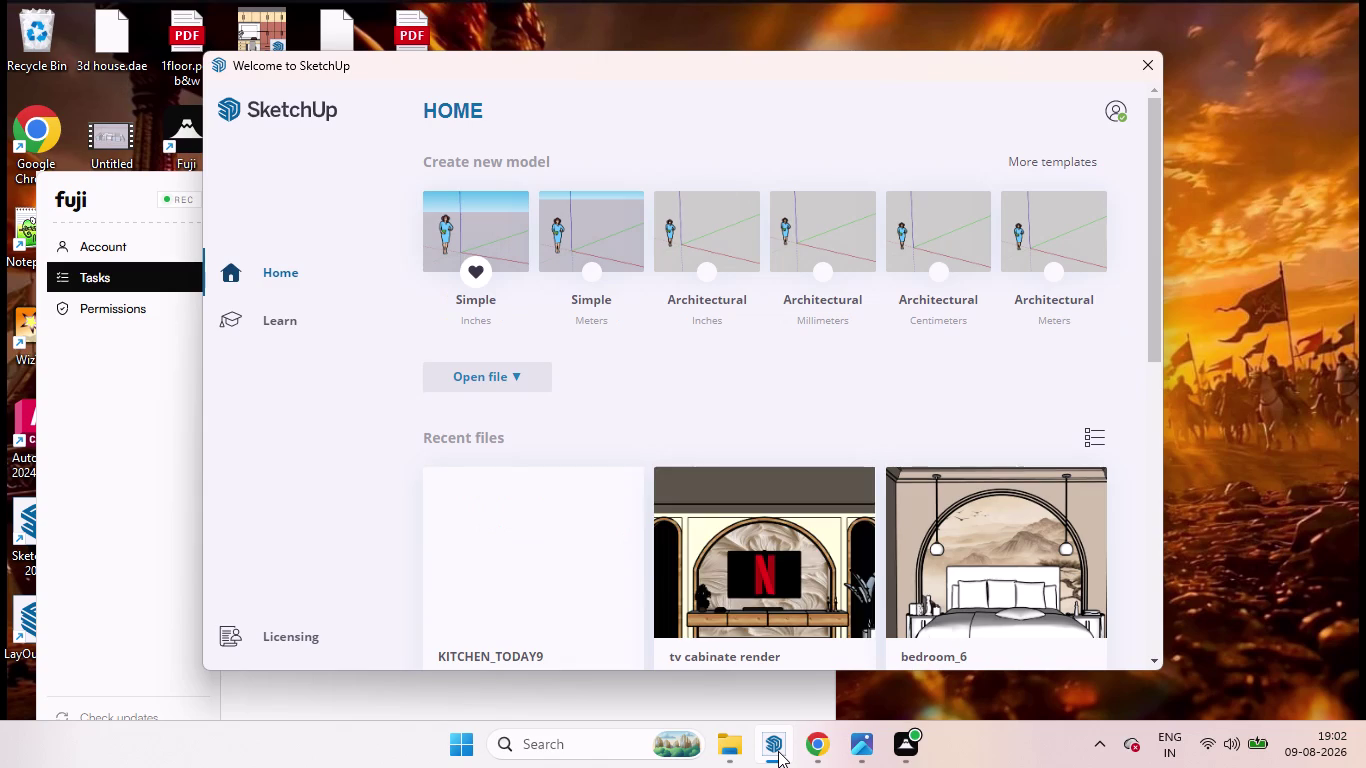
Start a new model from a template in the Welcome to SketchUp window.
click(491, 218)
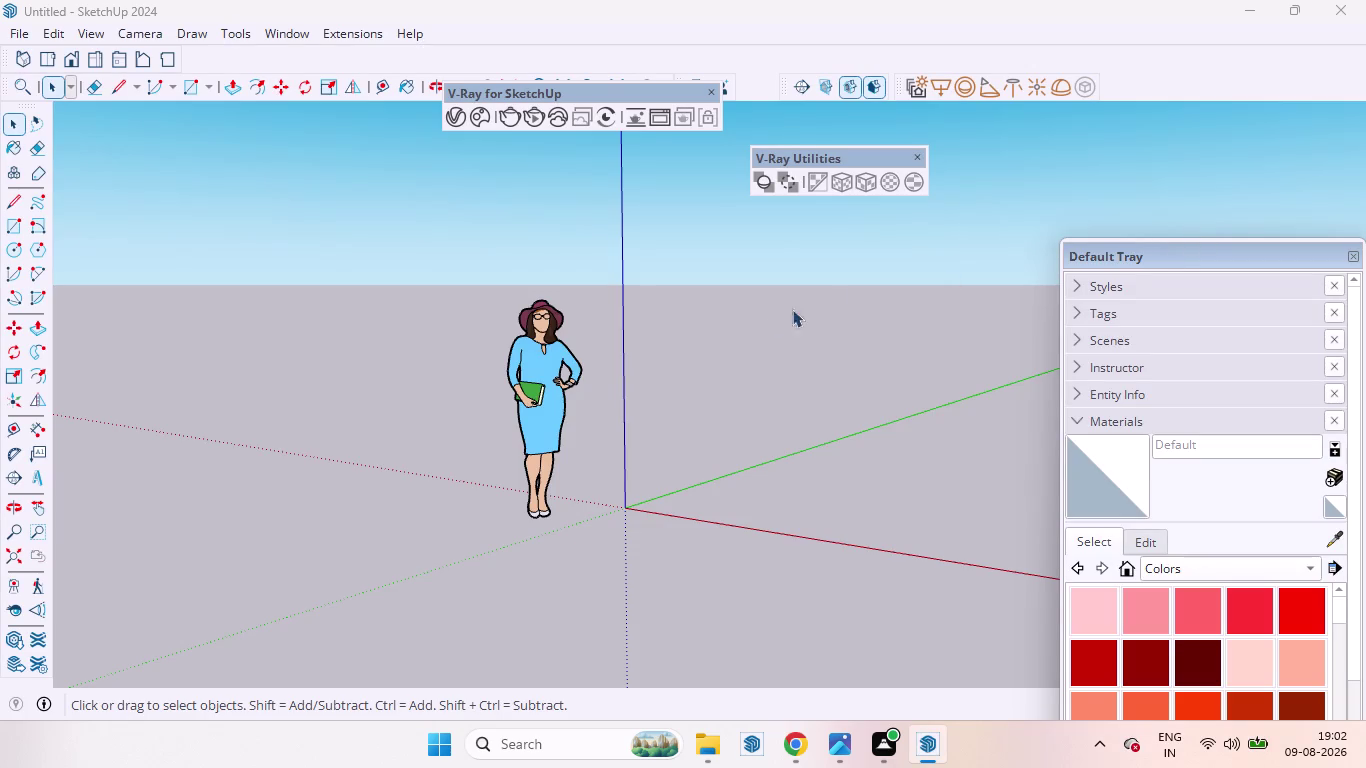
Delete the default scale figure and close the V-Ray and V-Ray Utilities toolbars.
click(549, 370)
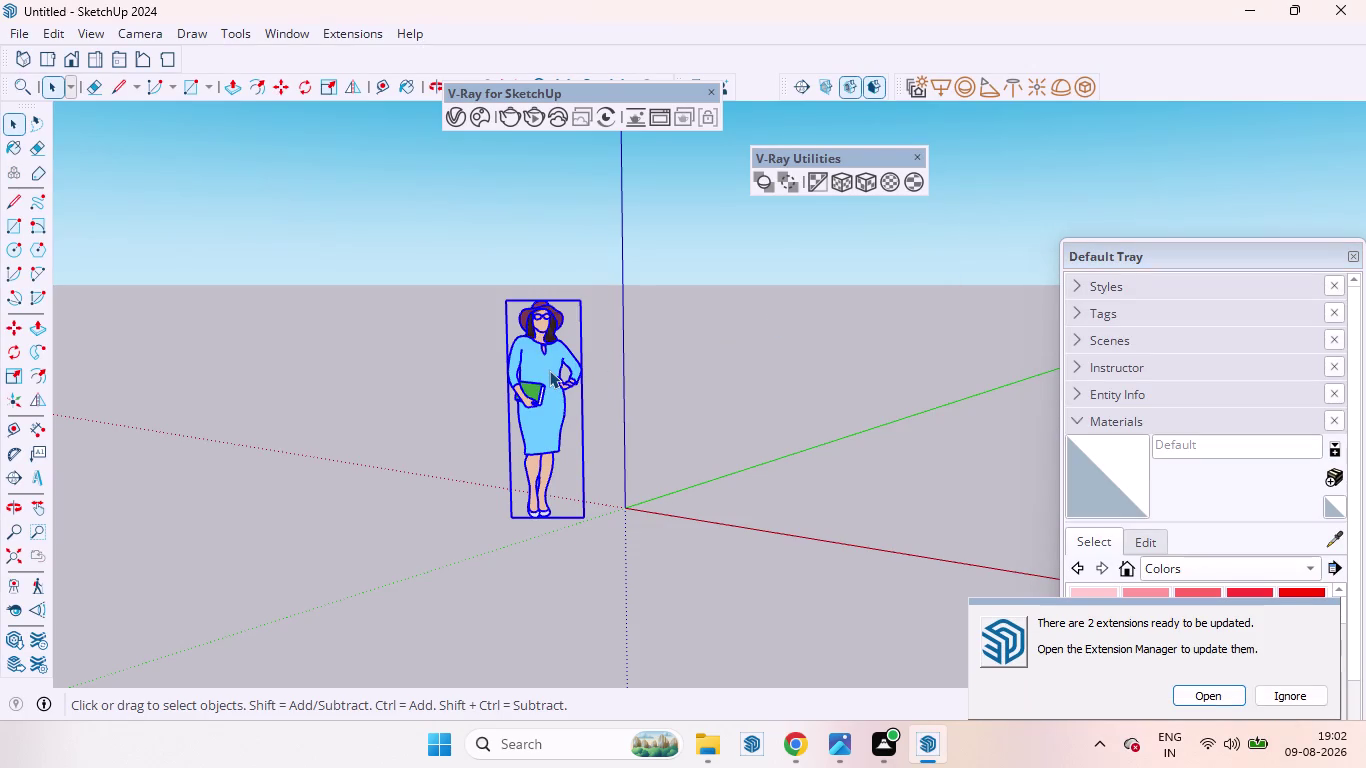
key(Delete)
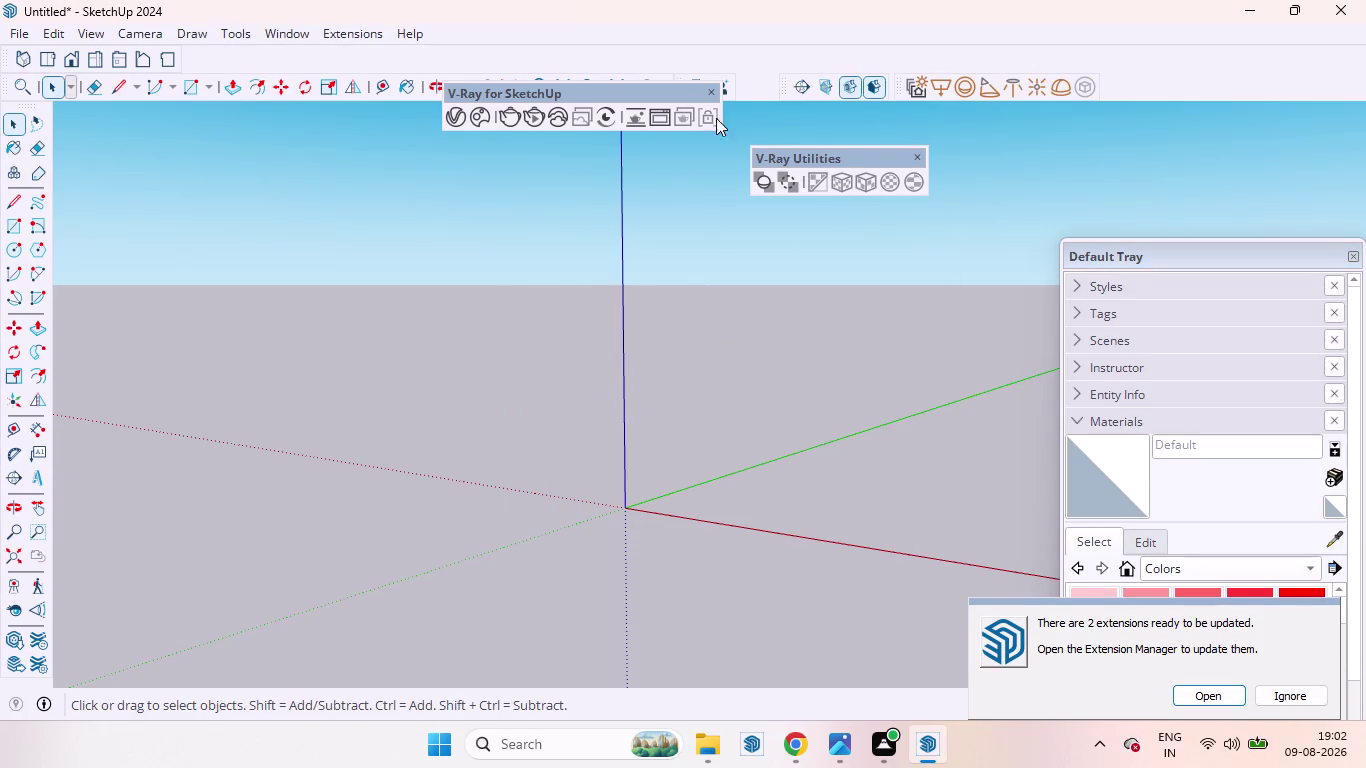
click(709, 90)
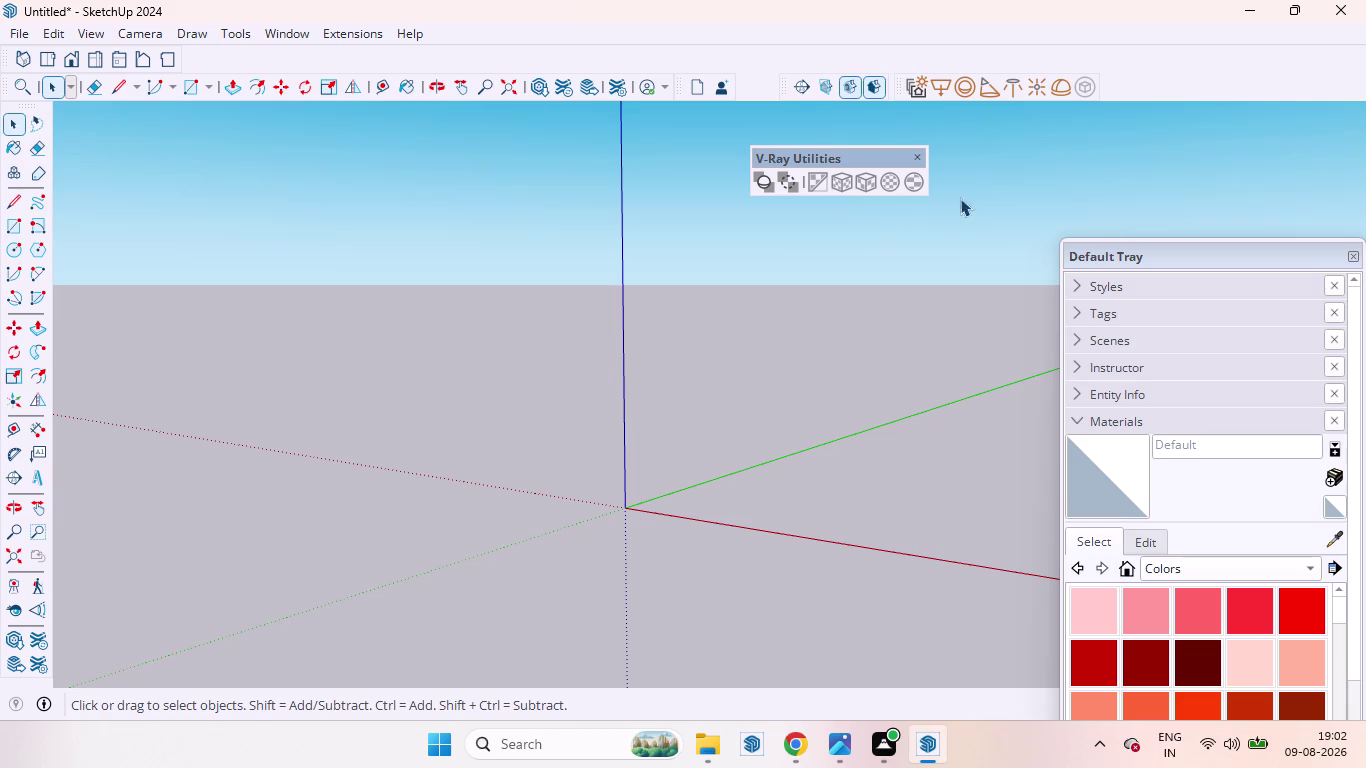
click(914, 150)
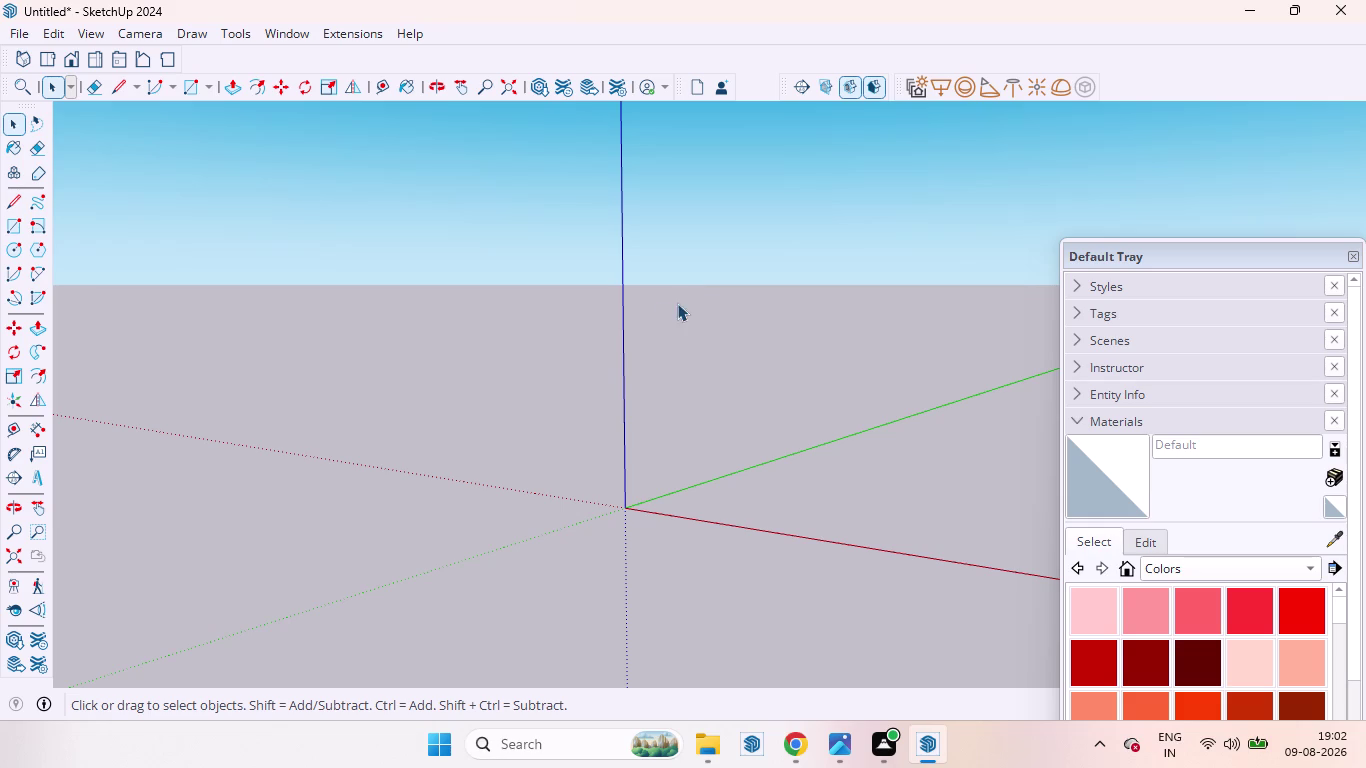
Orbit and zoom the empty view in close around the axes origin.
scroll(down, 3)
scroll(up, 3)
scroll(down, 3)
scroll(up, 3)
scroll(down, 3)
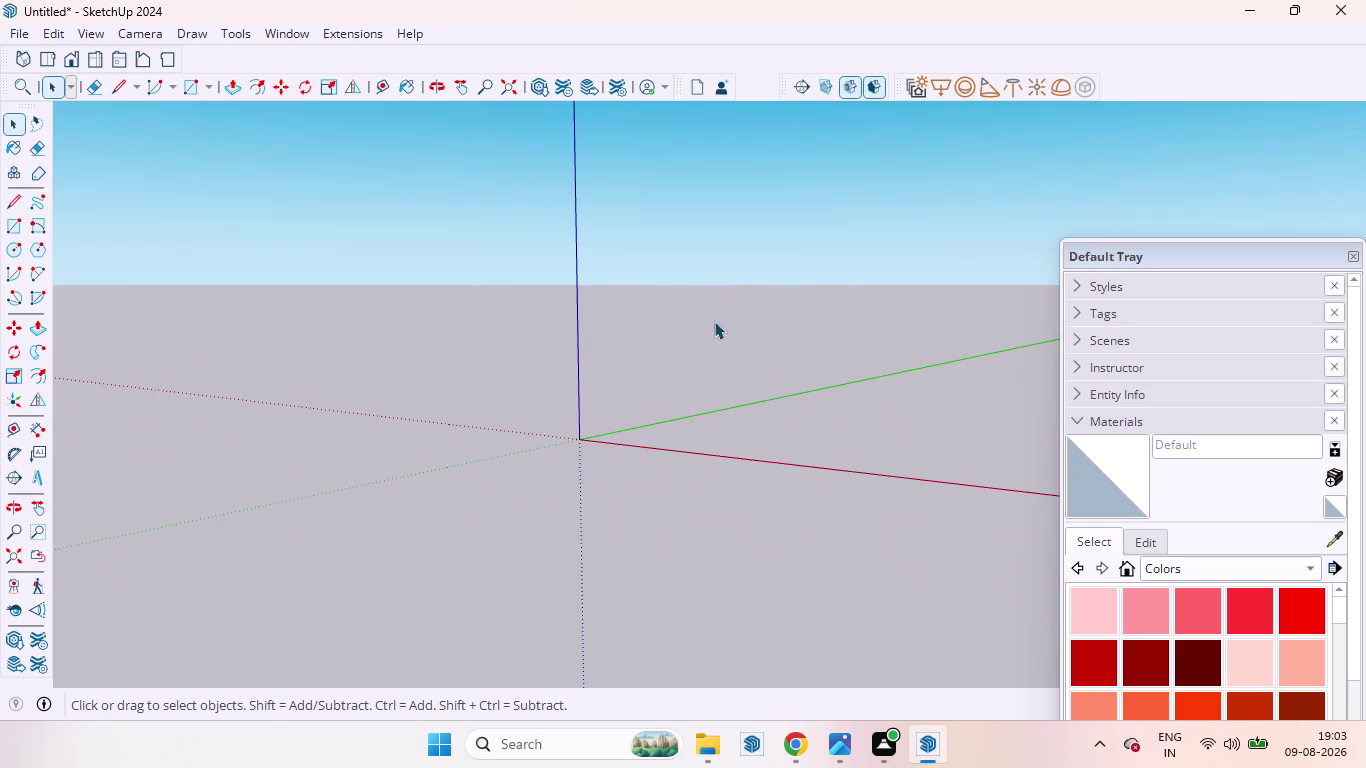
middle_drag(714, 321, 886, 446)
scroll(down, 3)
scroll(down, 3)
middle_drag(783, 304, 661, 190)
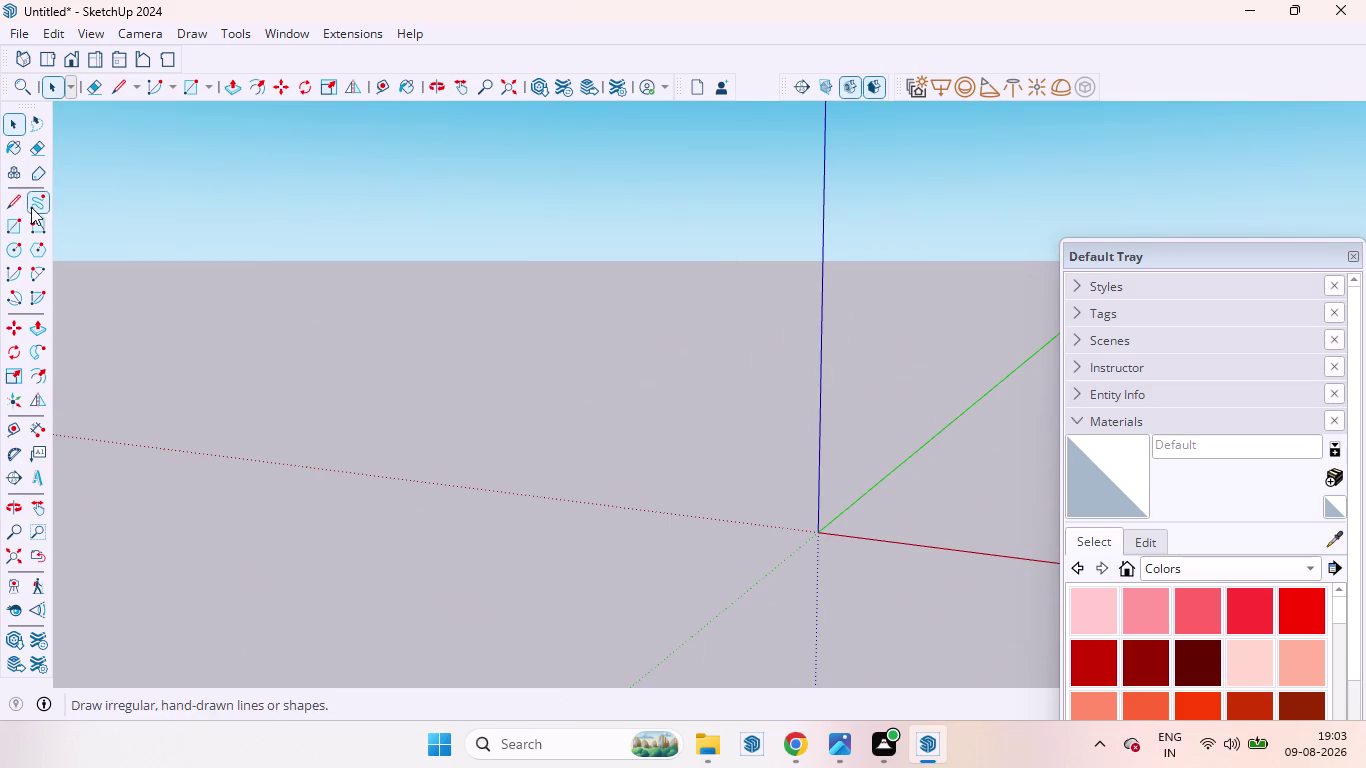
click(3, 559)
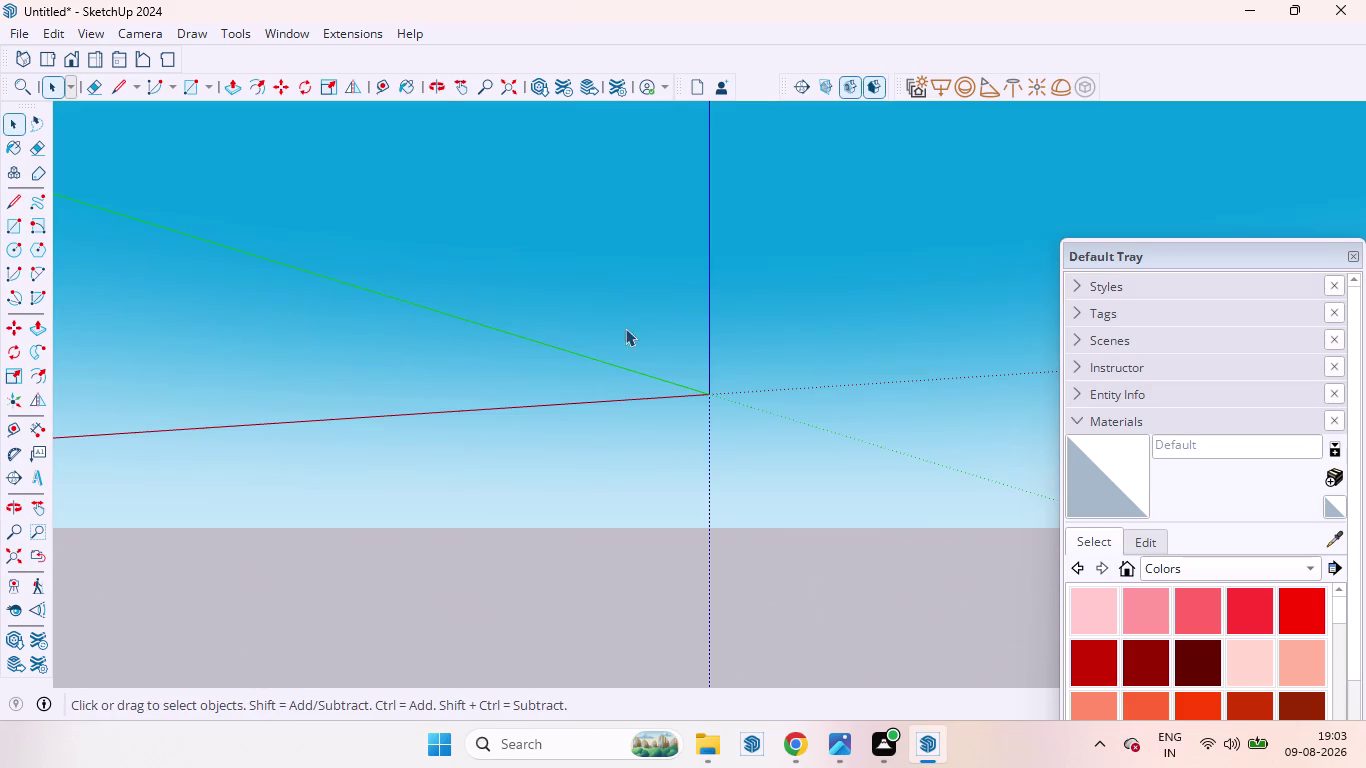
middle_drag(599, 337, 1004, 405)
scroll(up, 3)
scroll(down, 3)
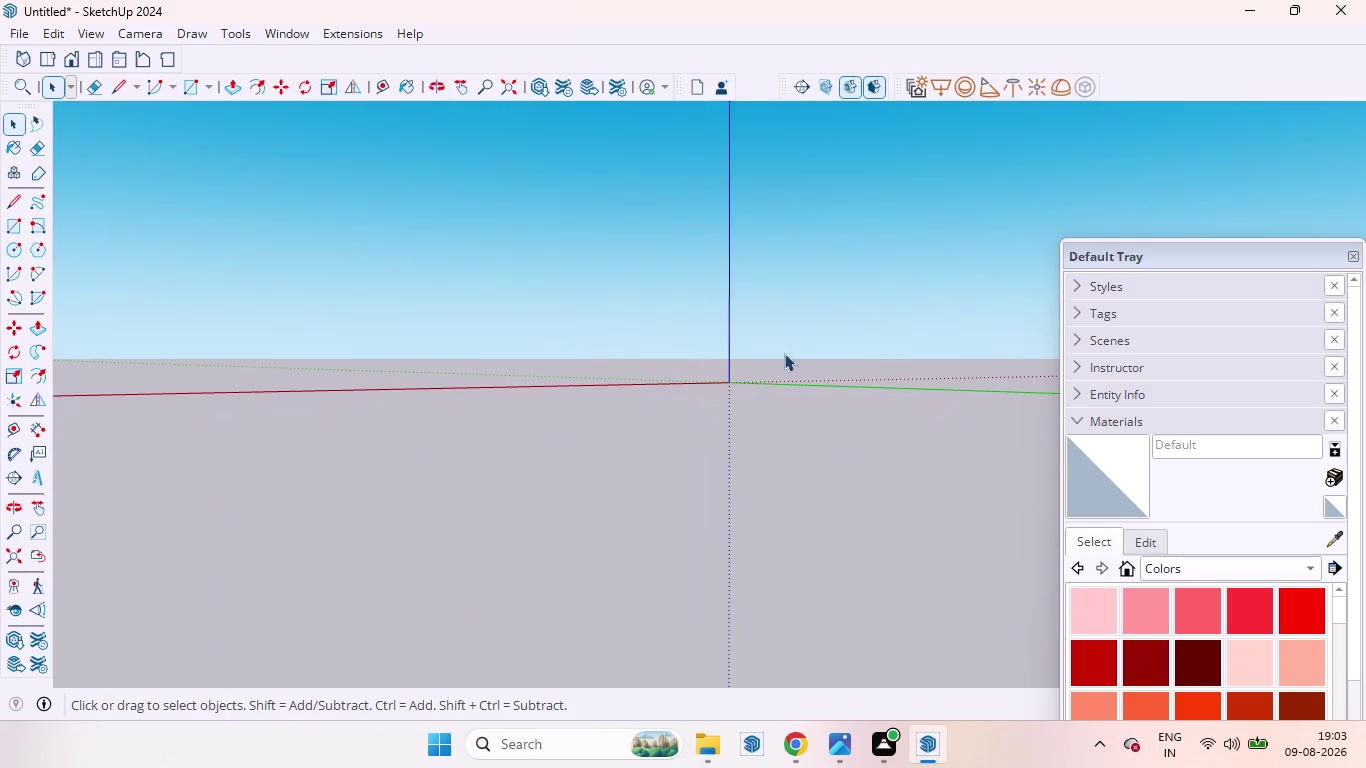
middle_drag(722, 314, 1204, 394)
scroll(down, 3)
scroll(up, 3)
middle_drag(579, 343, 793, 399)
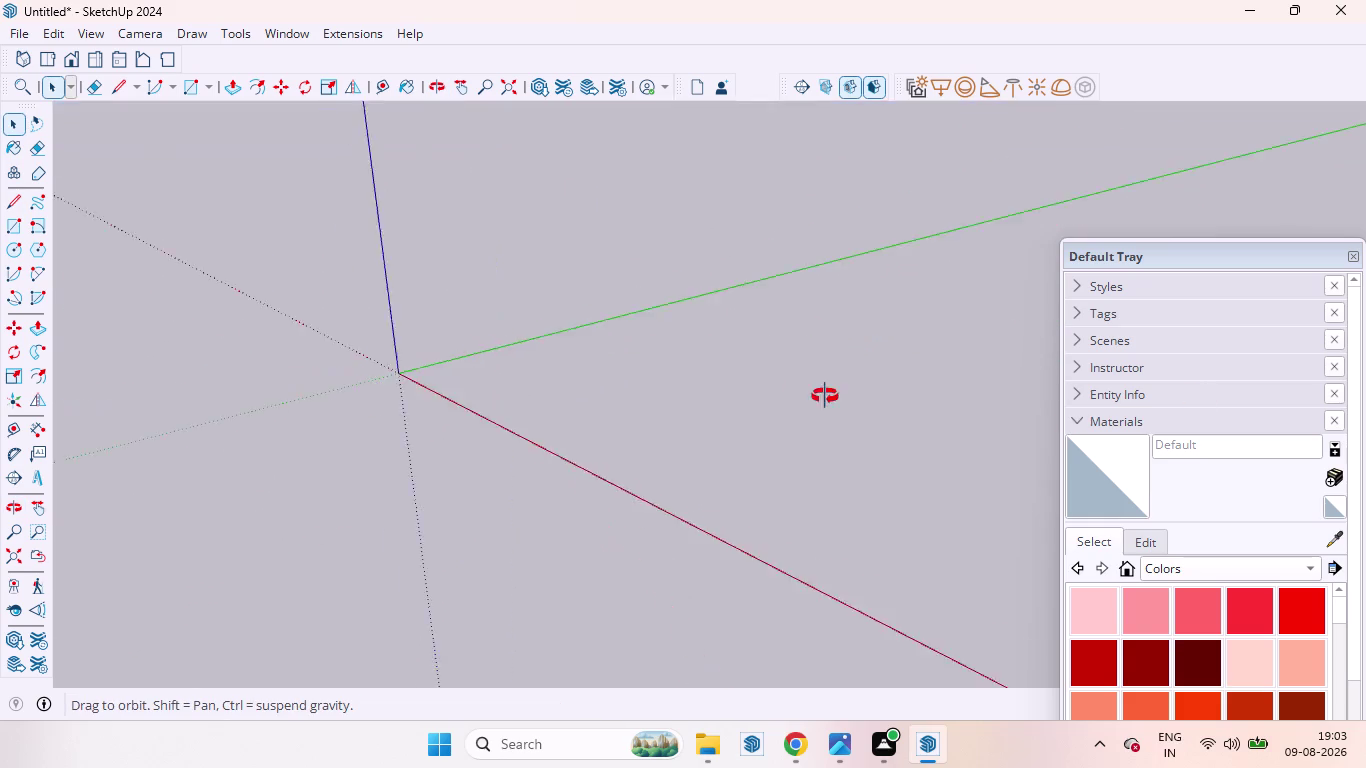
middle_drag(793, 399, 1024, 338)
scroll(up, 3)
scroll(up, 3)
scroll(down, 3)
scroll(up, 3)
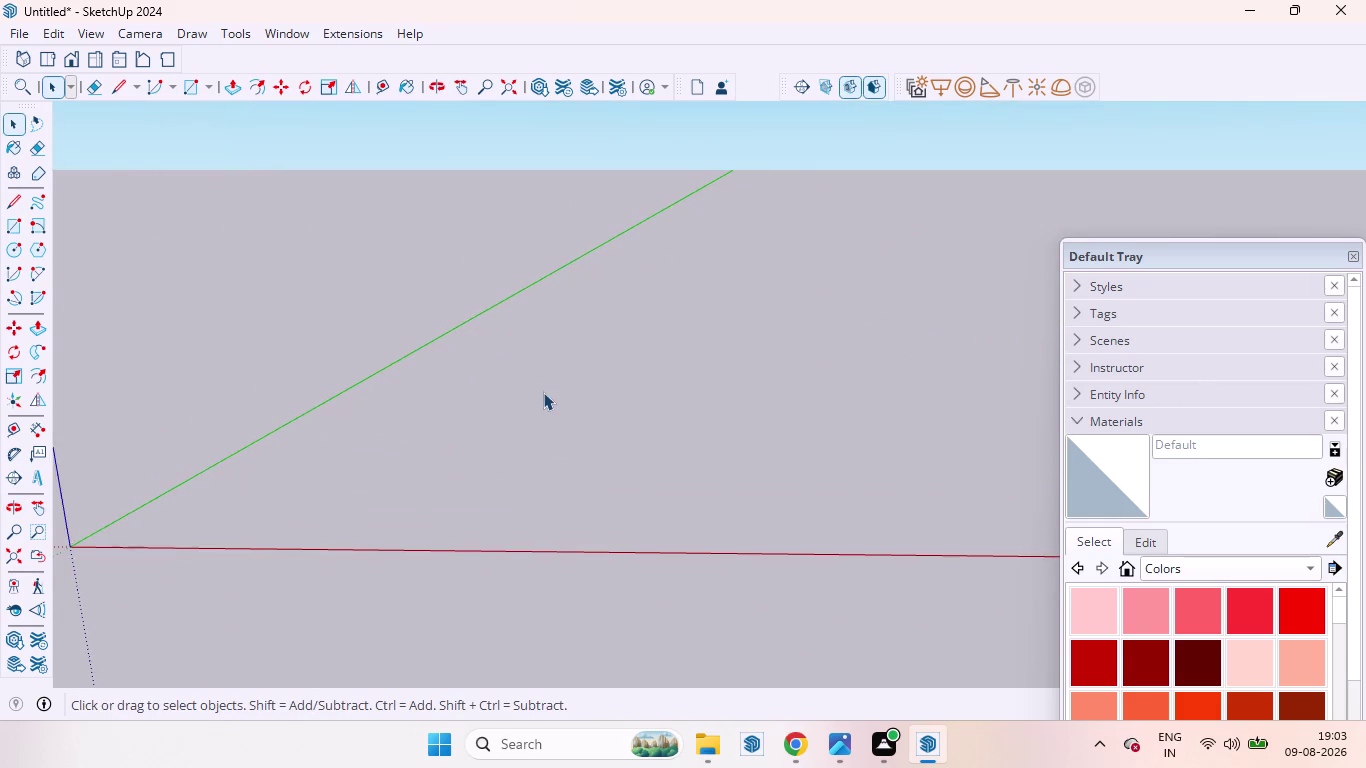
scroll(up, 3)
scroll(up, 3)
scroll(down, 3)
scroll(down, 3)
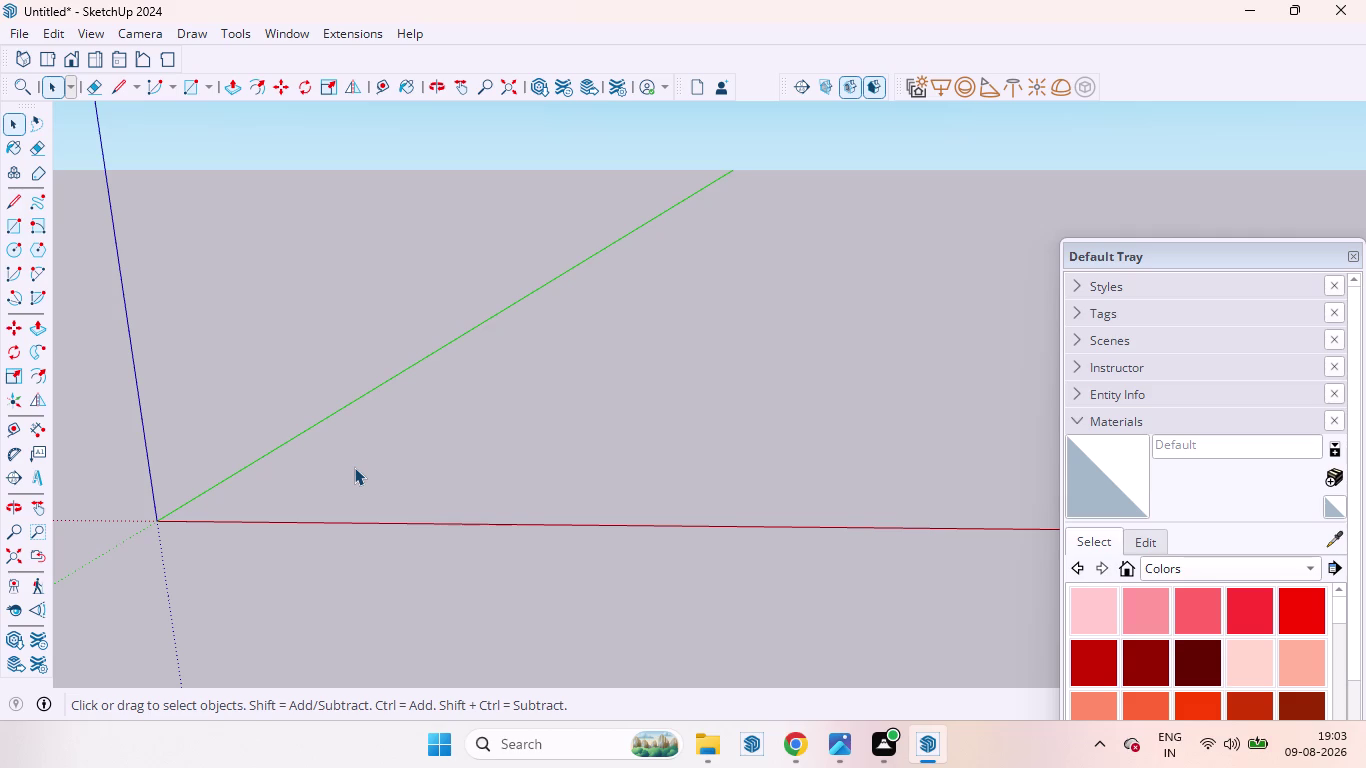
Draw a closed 10' by 10' square of lines on the ground near the origin.
key(l)
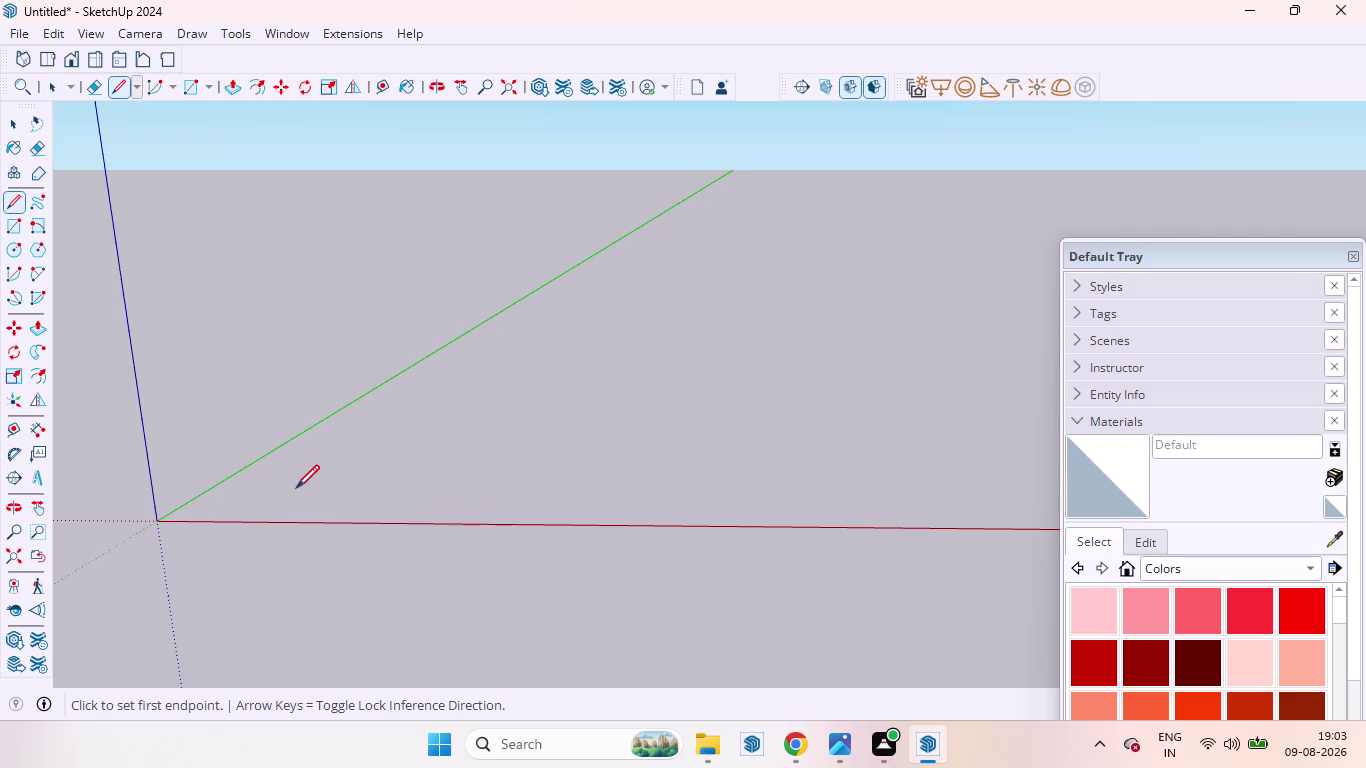
click(220, 506)
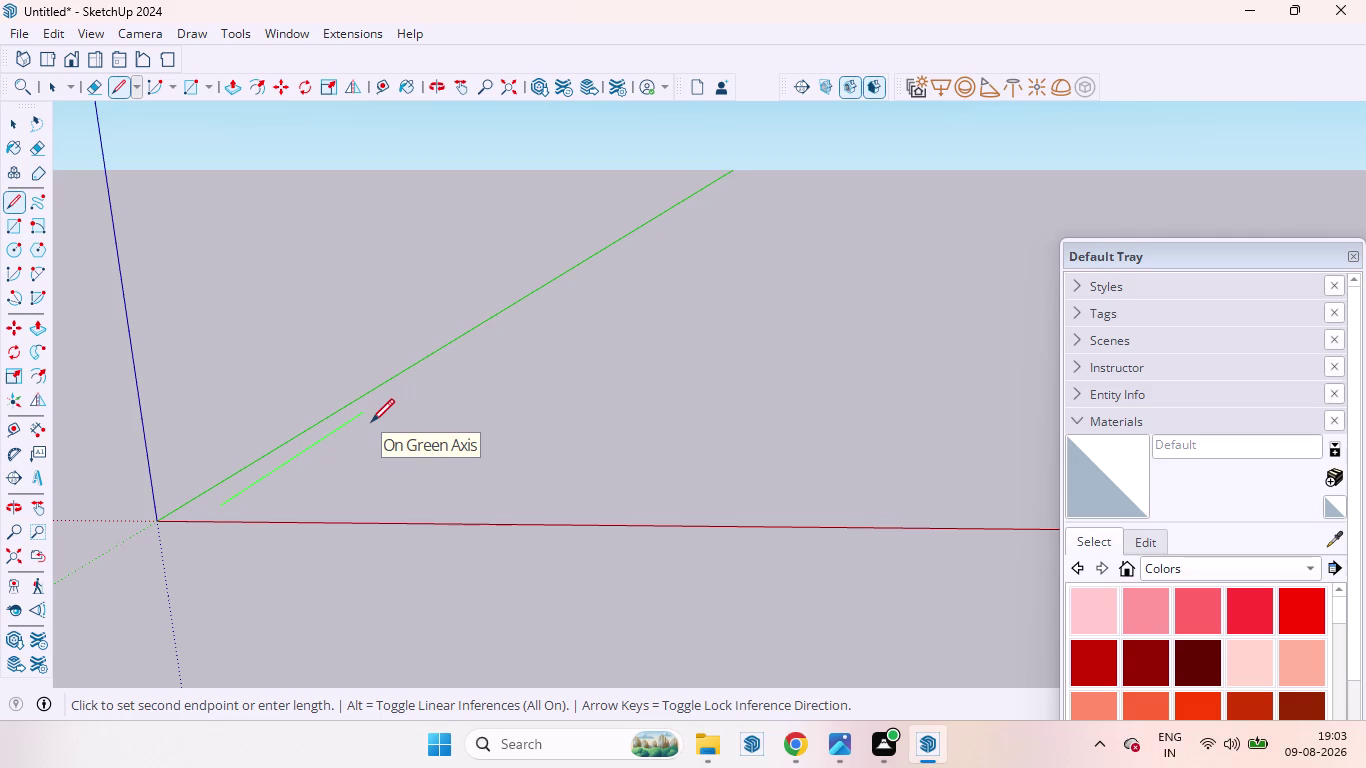
text(10')
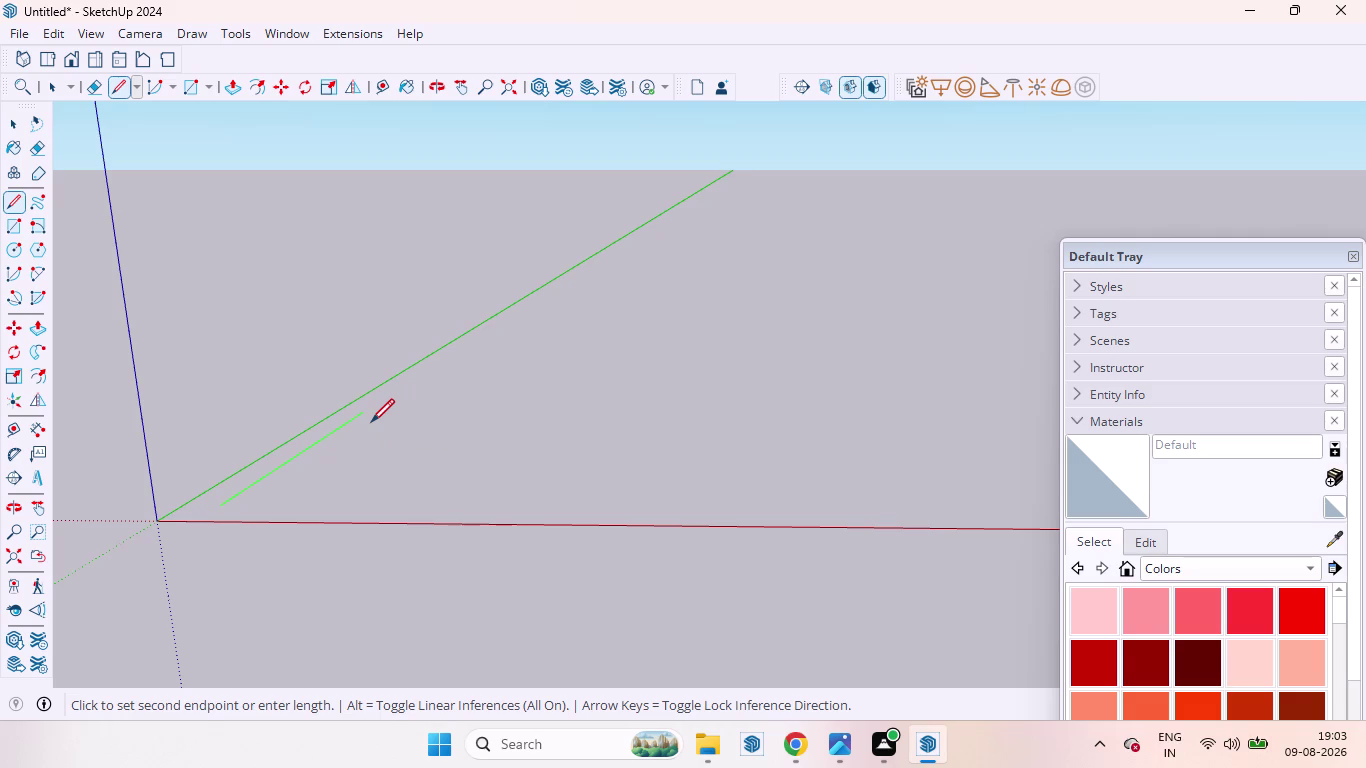
key(Return)
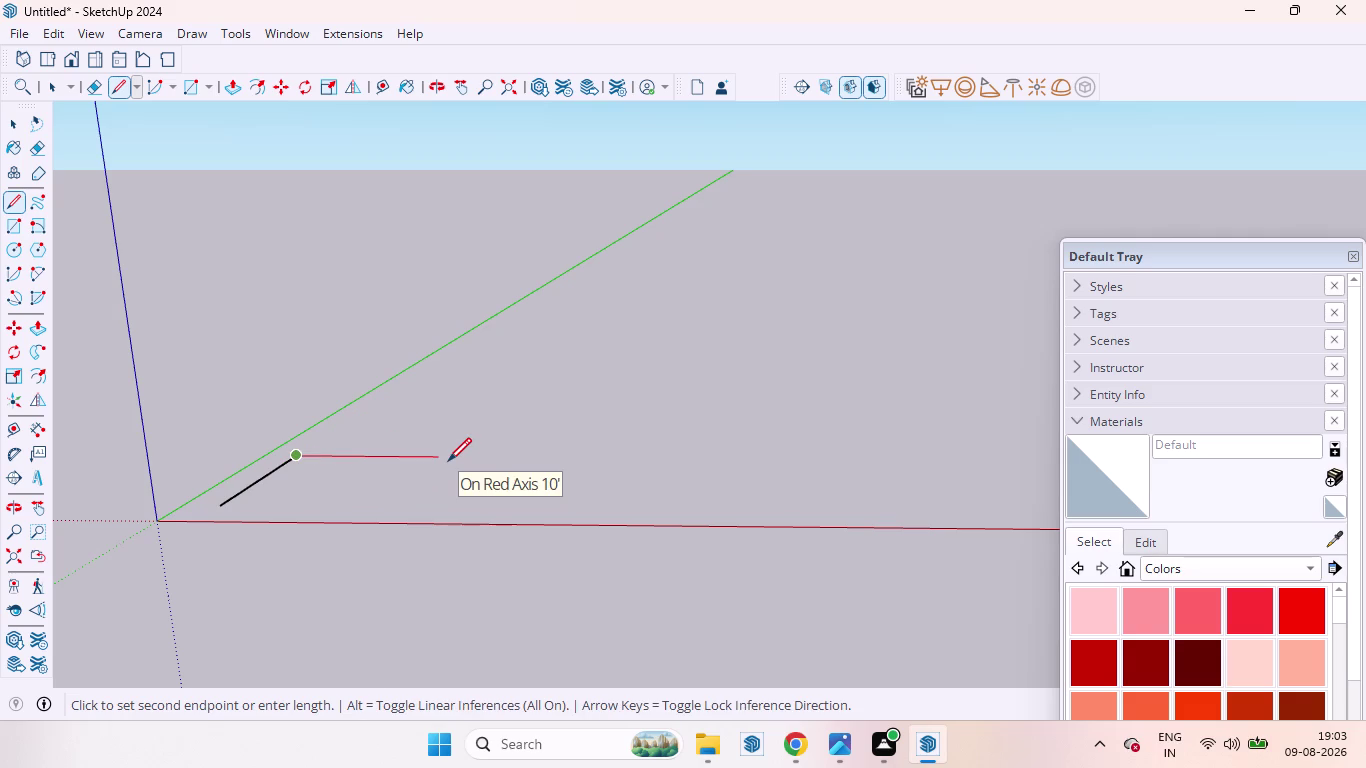
key(1)
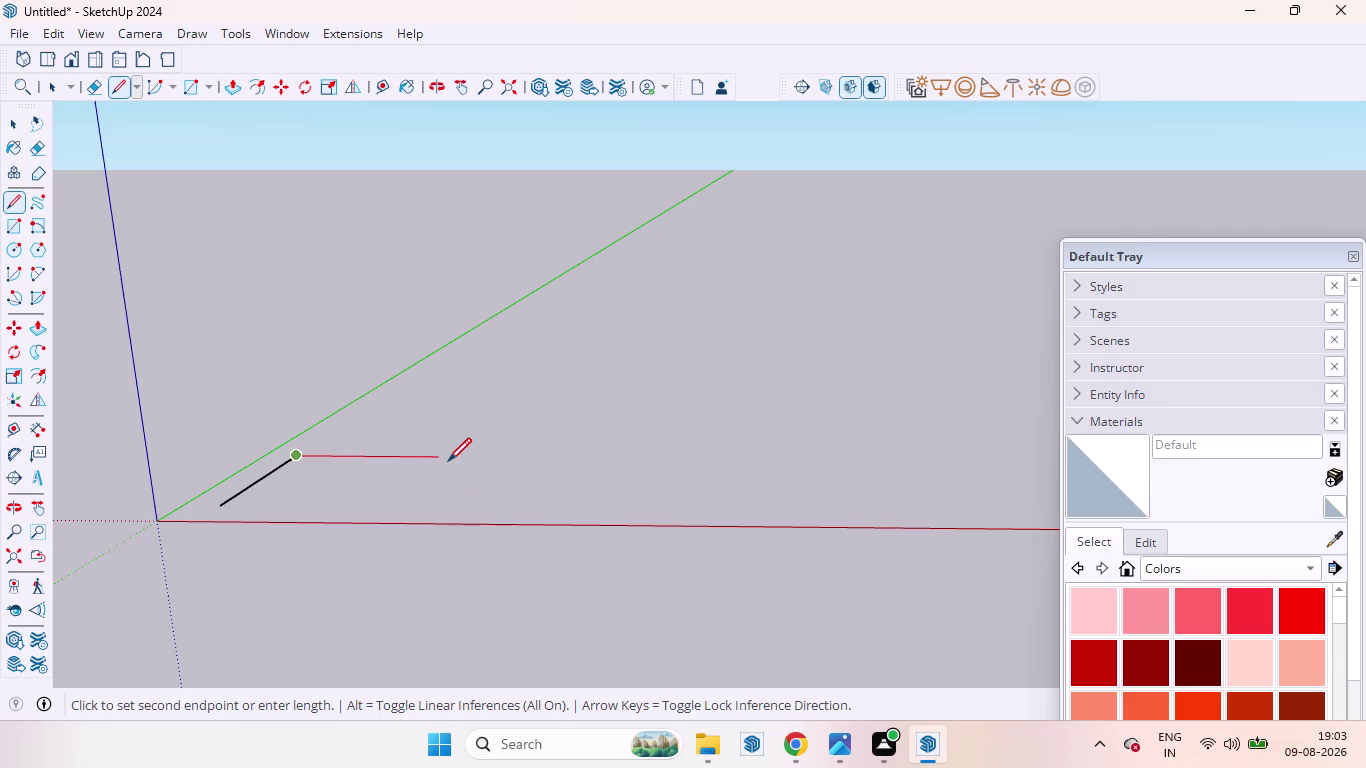
text(0')
key(Return)
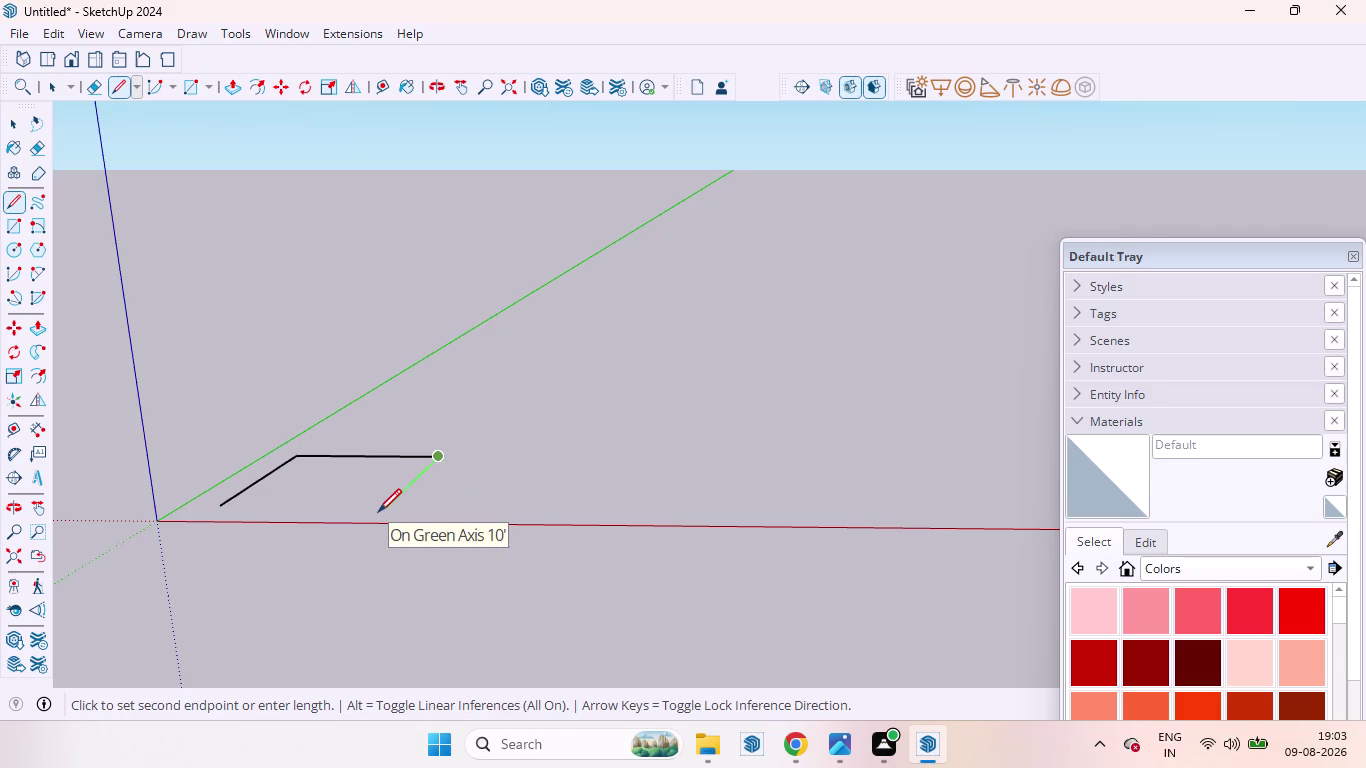
text(10')
key(Return)
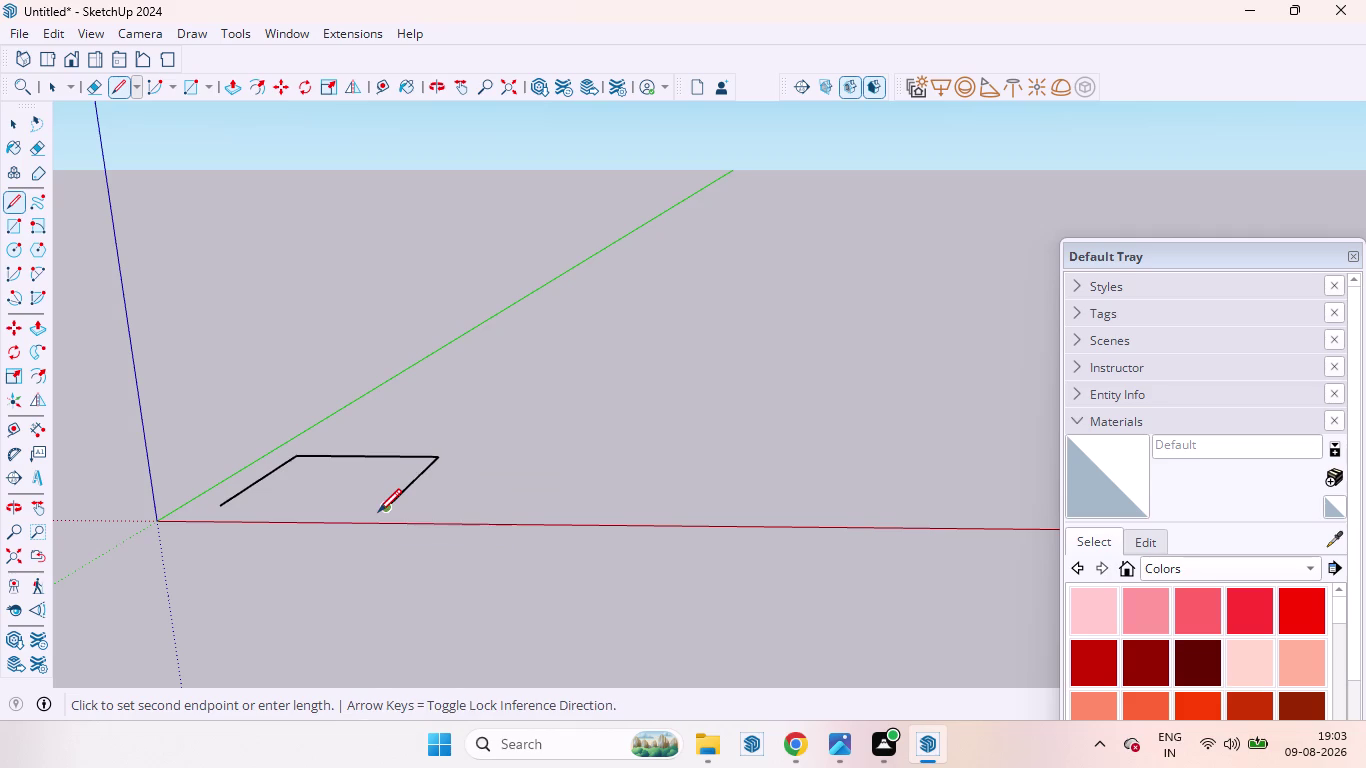
click(224, 511)
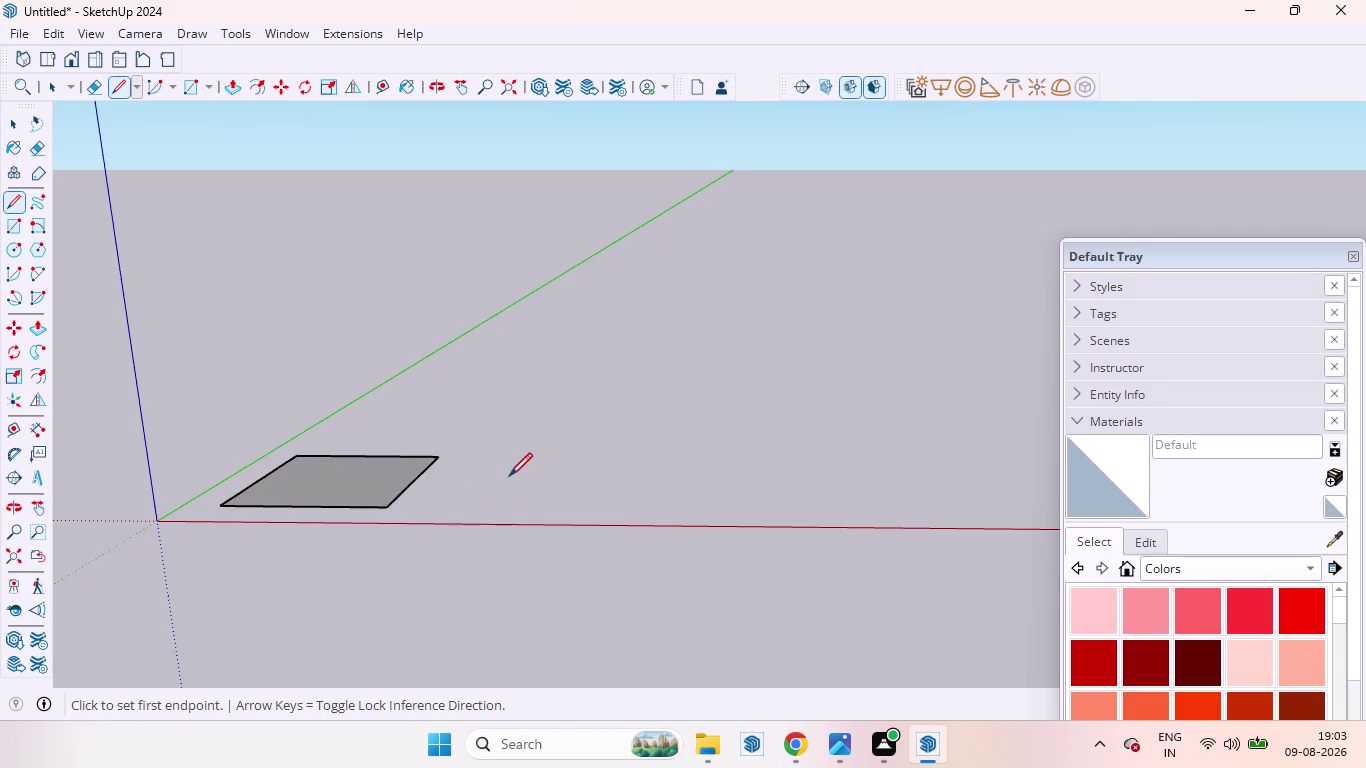
click(514, 472)
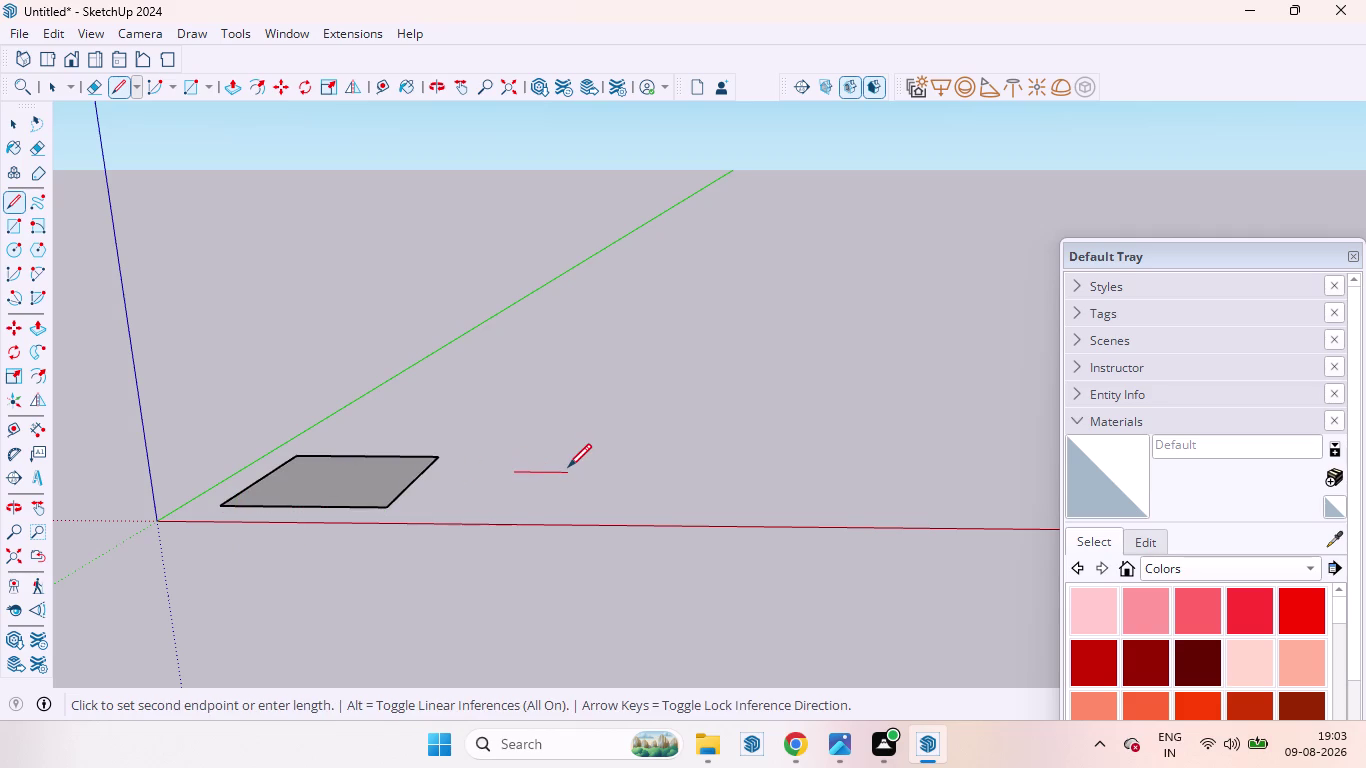
key(space)
scroll(down, 3)
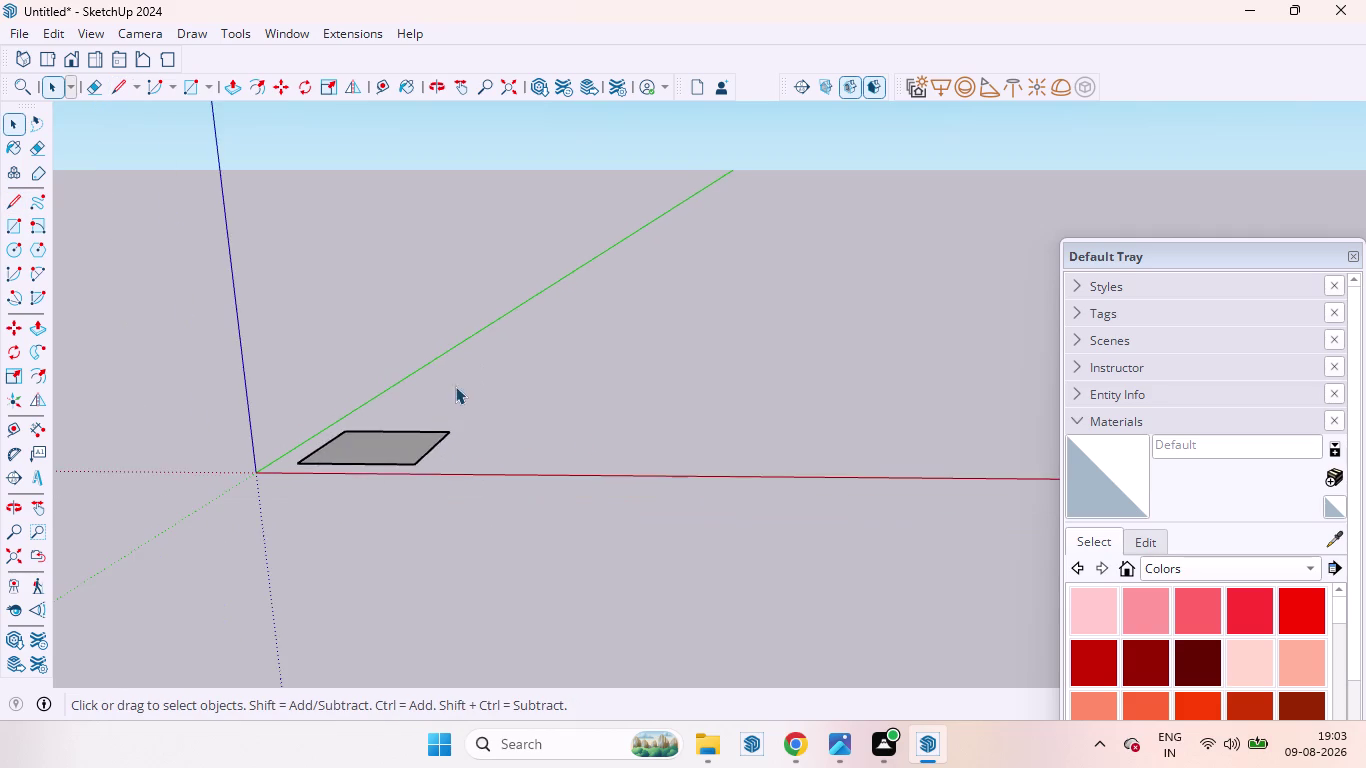
Make the square face and its edges into a group.
middle_drag(454, 387, 457, 522)
scroll(up, 3)
click(386, 451)
double_click(386, 451)
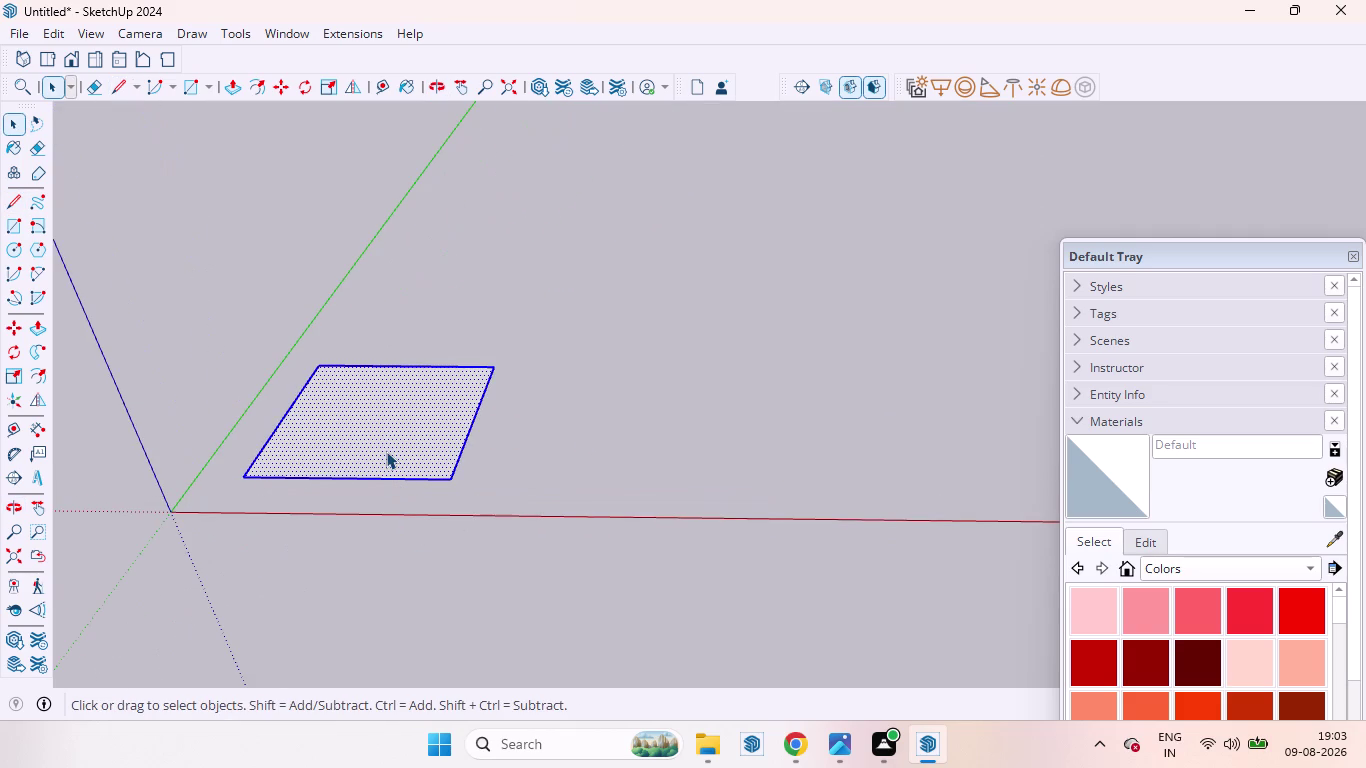
right_click(386, 451)
click(476, 184)
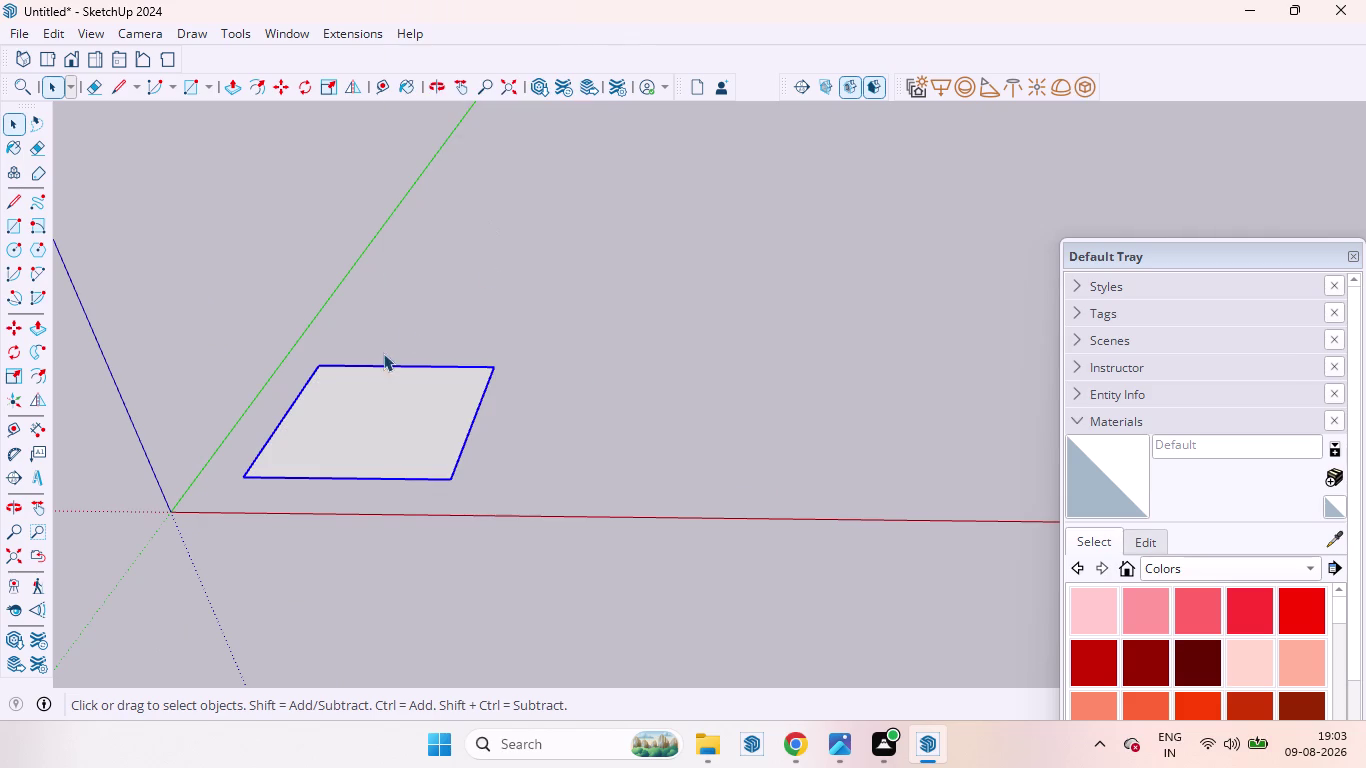
Inside the group, push/pull the face up 6 into a thin floor slab.
click(379, 409)
click(379, 409)
click(379, 410)
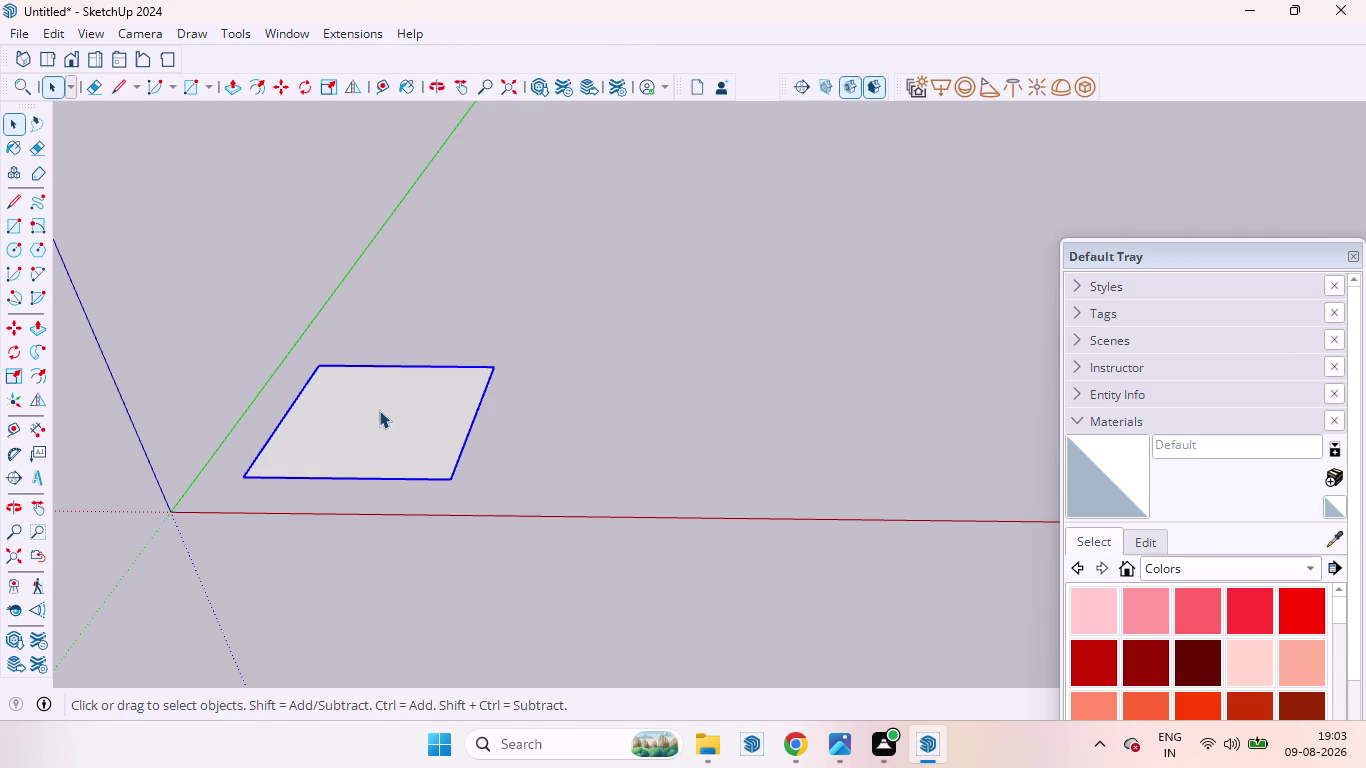
double_click(379, 410)
click(368, 419)
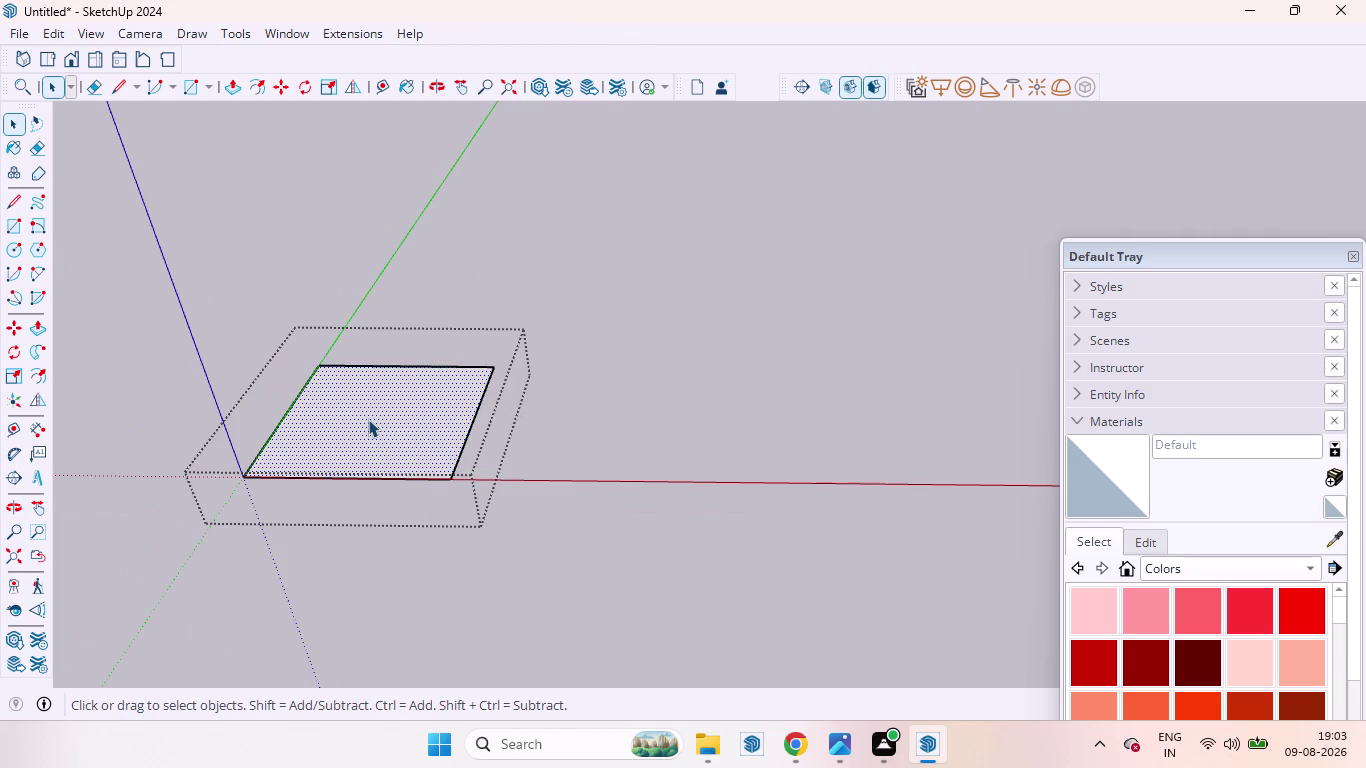
key(p)
drag(368, 419, 371, 392)
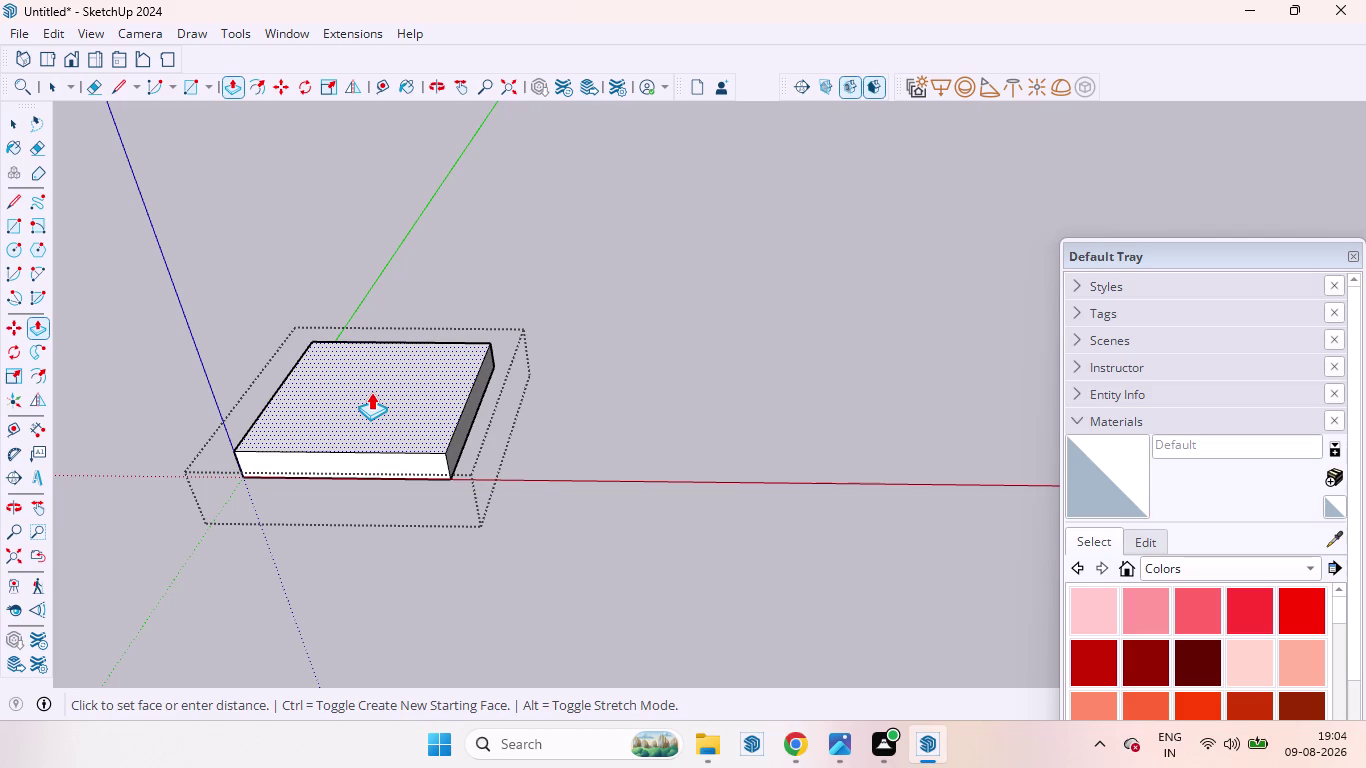
drag(371, 392, 371, 391)
key(6)
key(Return)
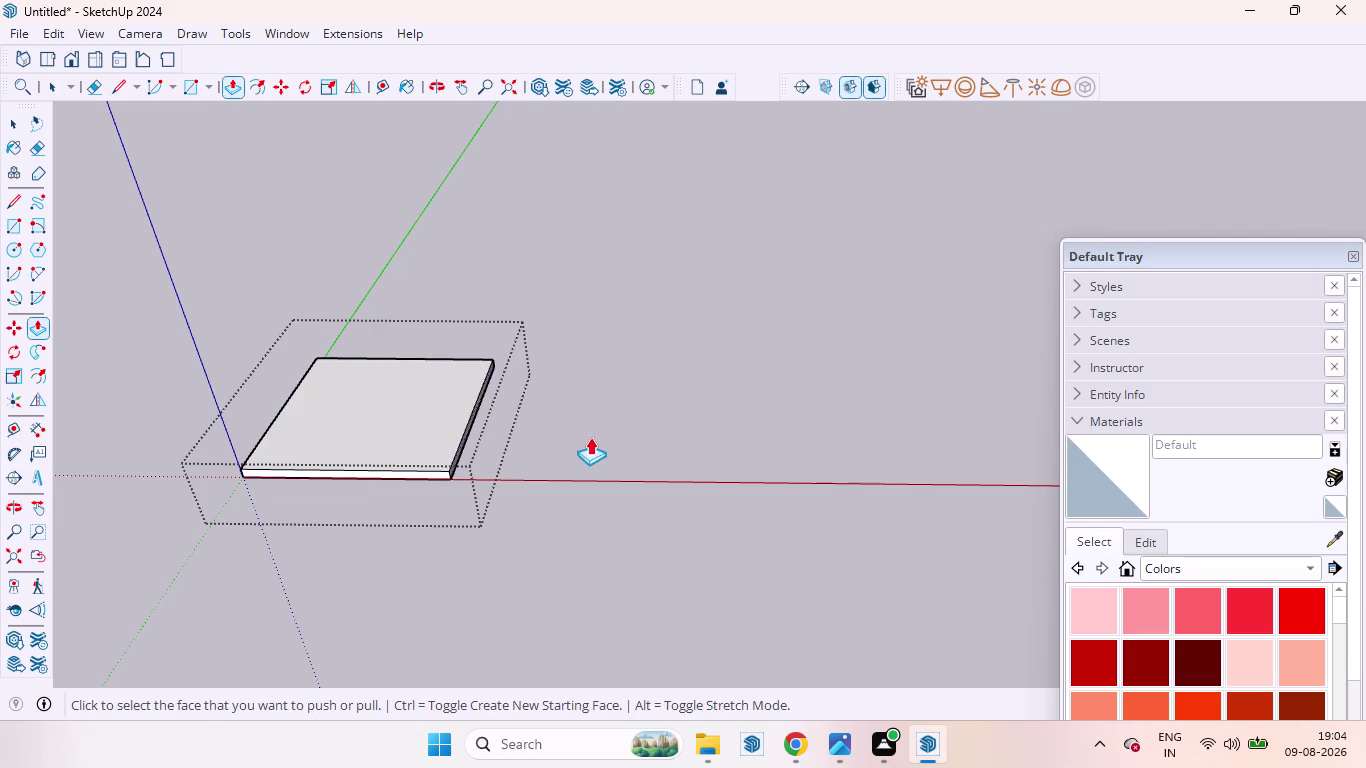
key(space)
click(581, 437)
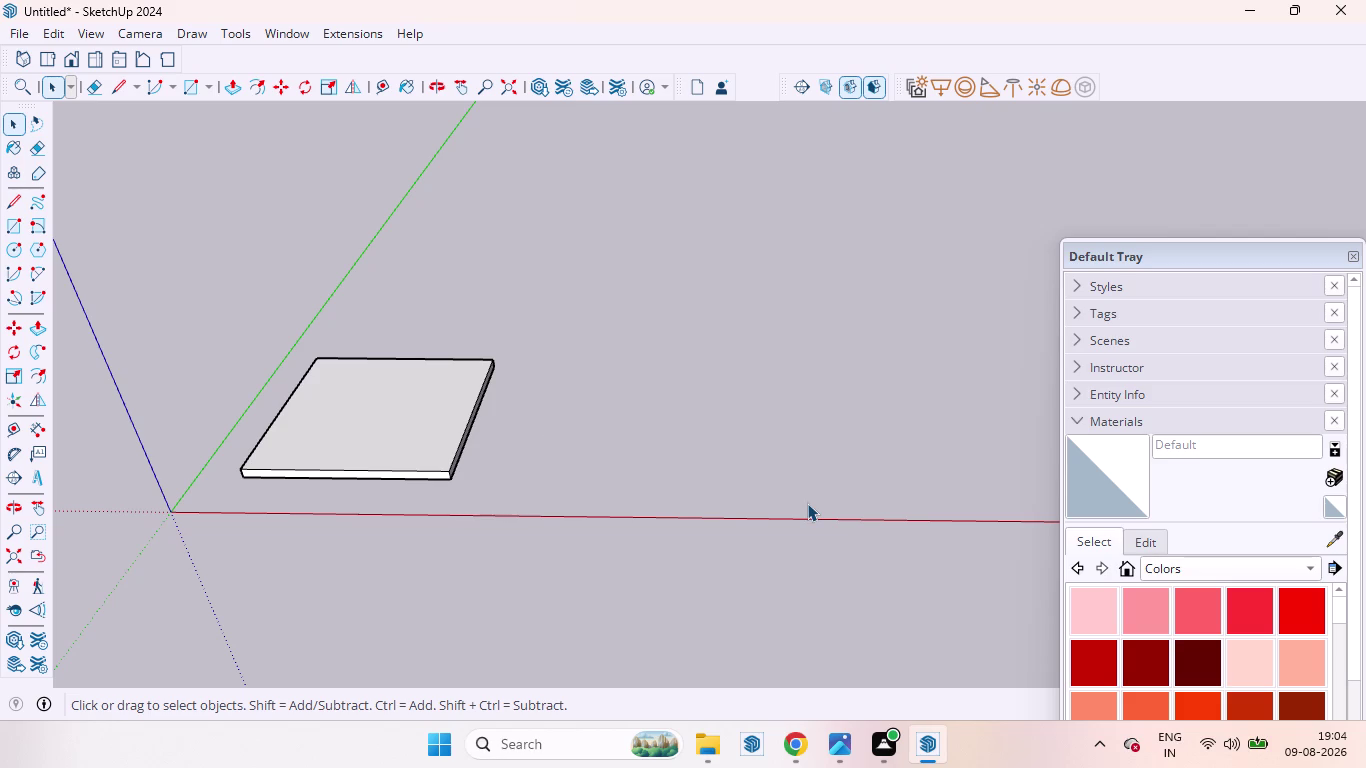
Place a Tape Measure guide line 24 in from the slab's far edge.
scroll(down, 3)
scroll(up, 3)
scroll(down, 3)
scroll(up, 3)
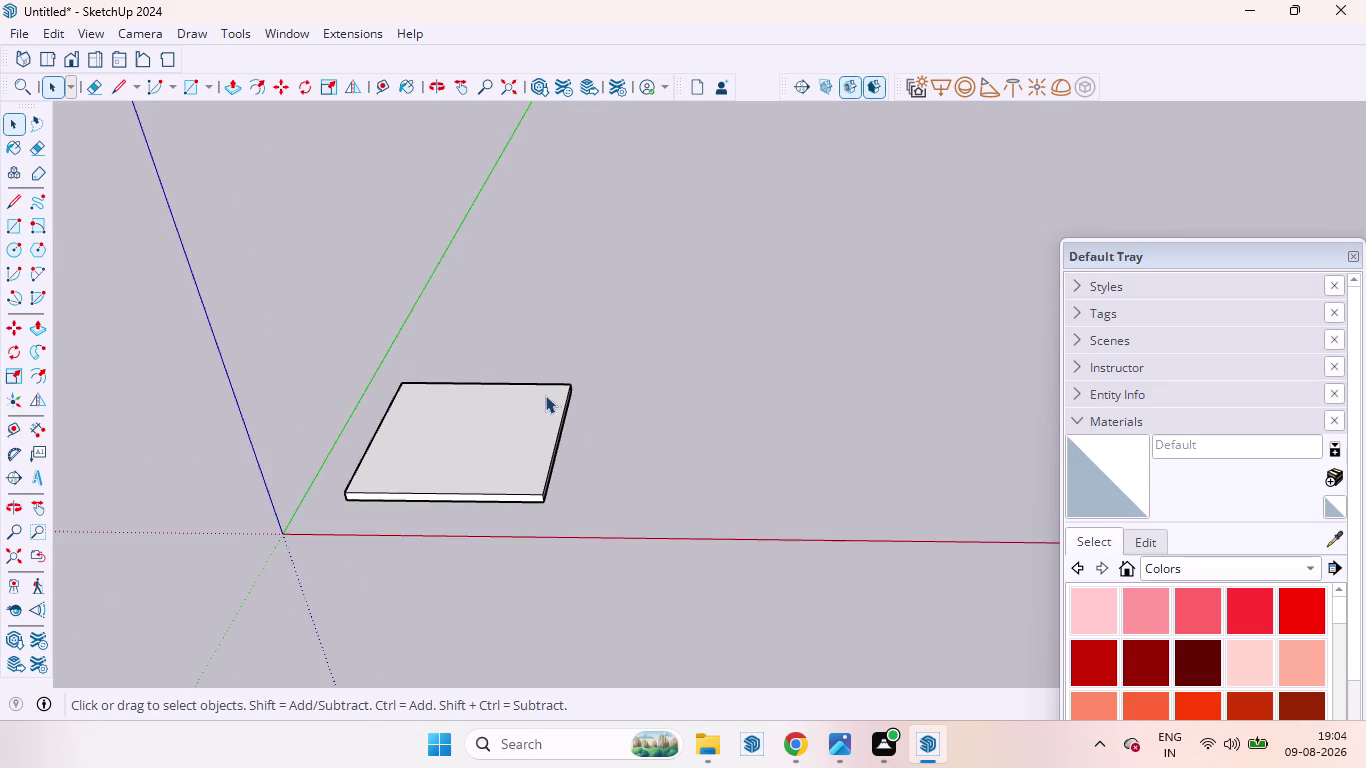
scroll(up, 3)
middle_drag(545, 397, 590, 525)
scroll(down, 3)
scroll(up, 3)
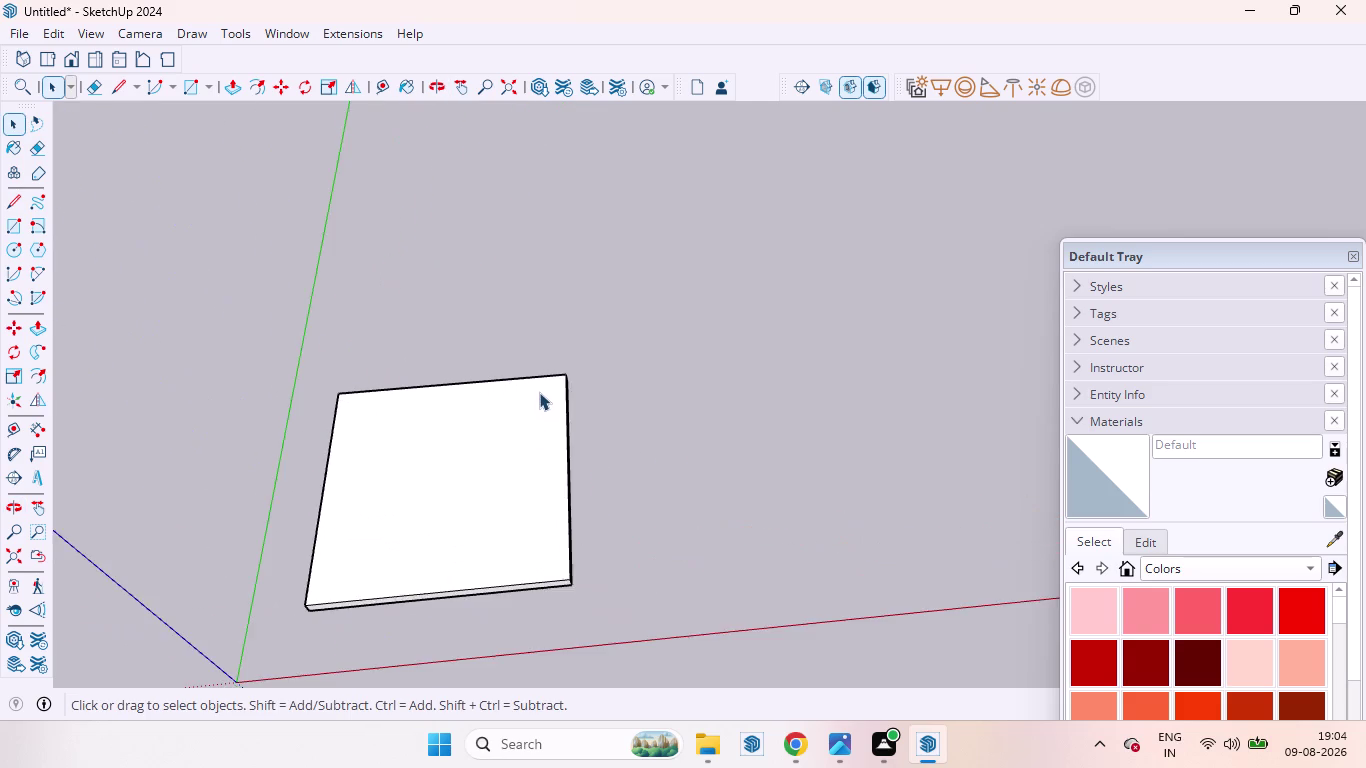
scroll(up, 3)
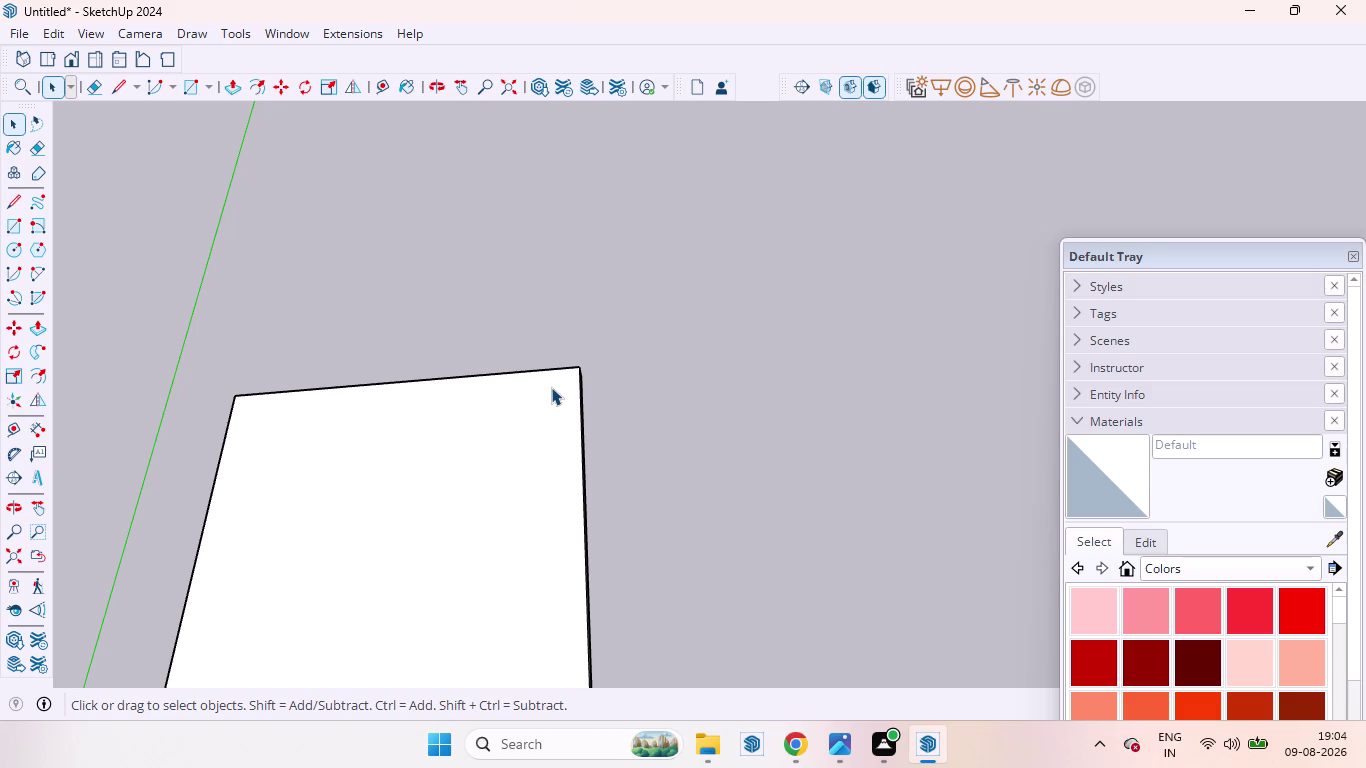
key(t)
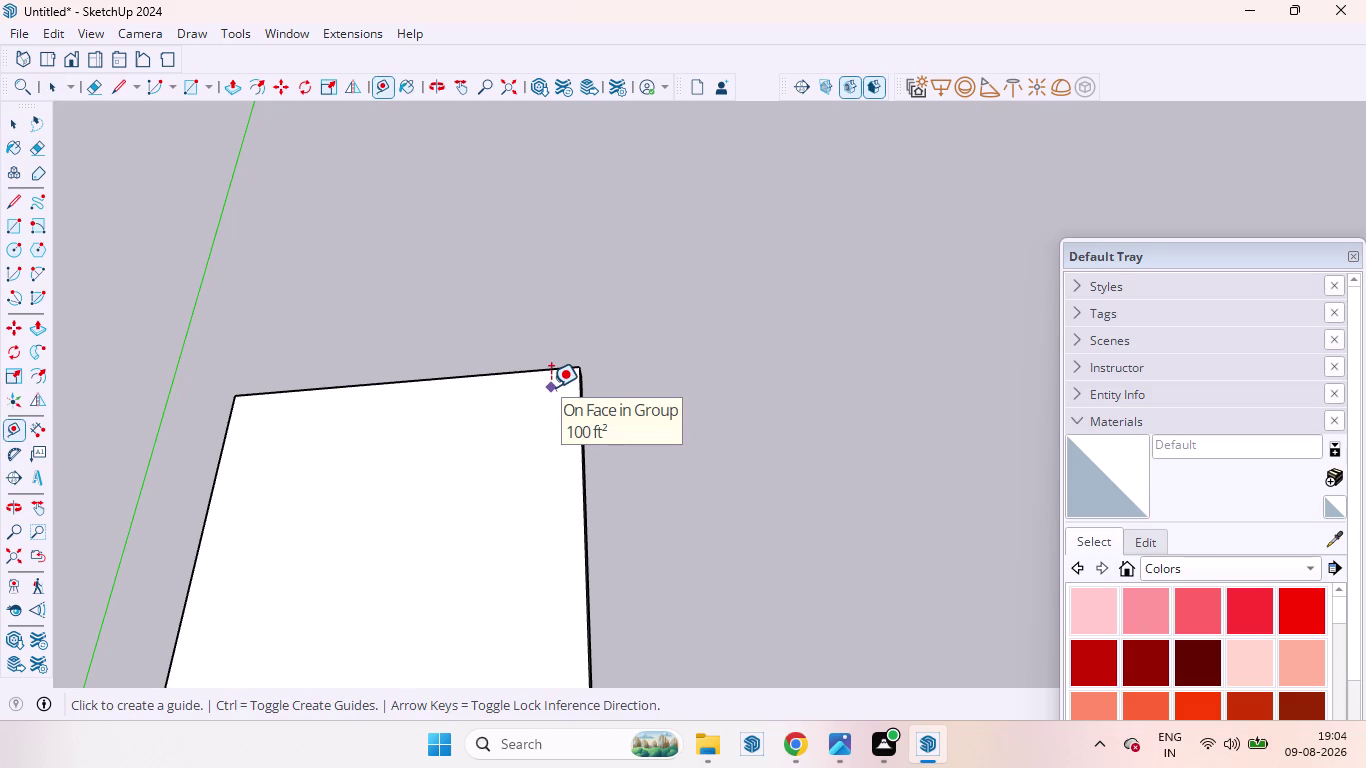
click(375, 379)
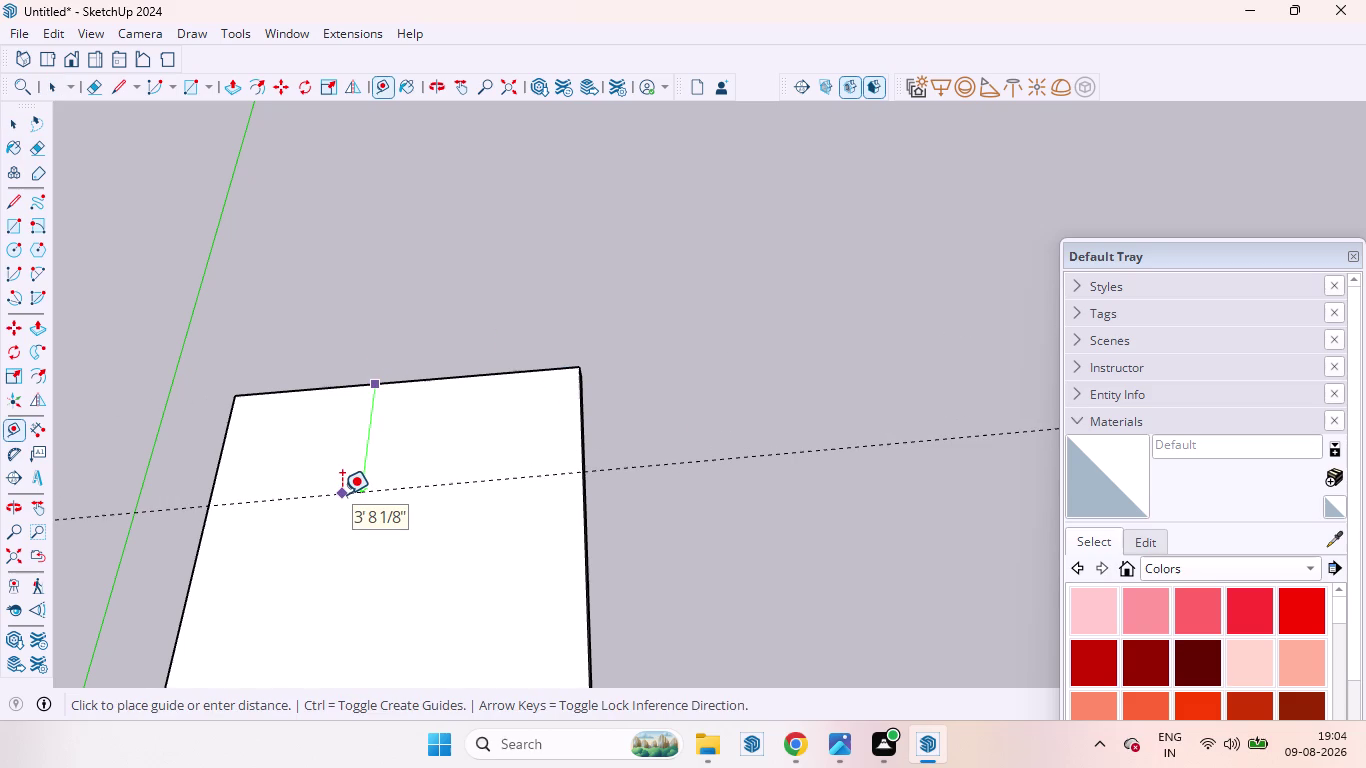
text(24)
key(Return)
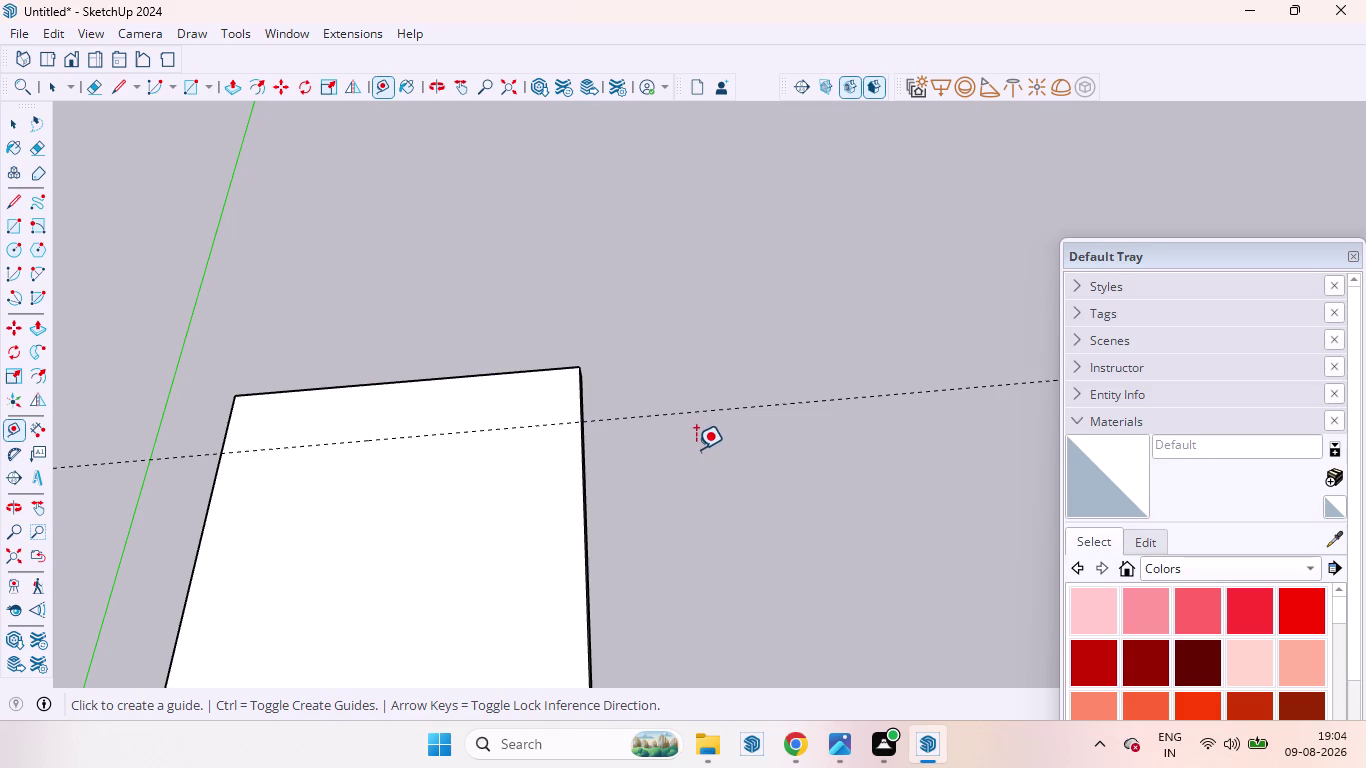
key(space)
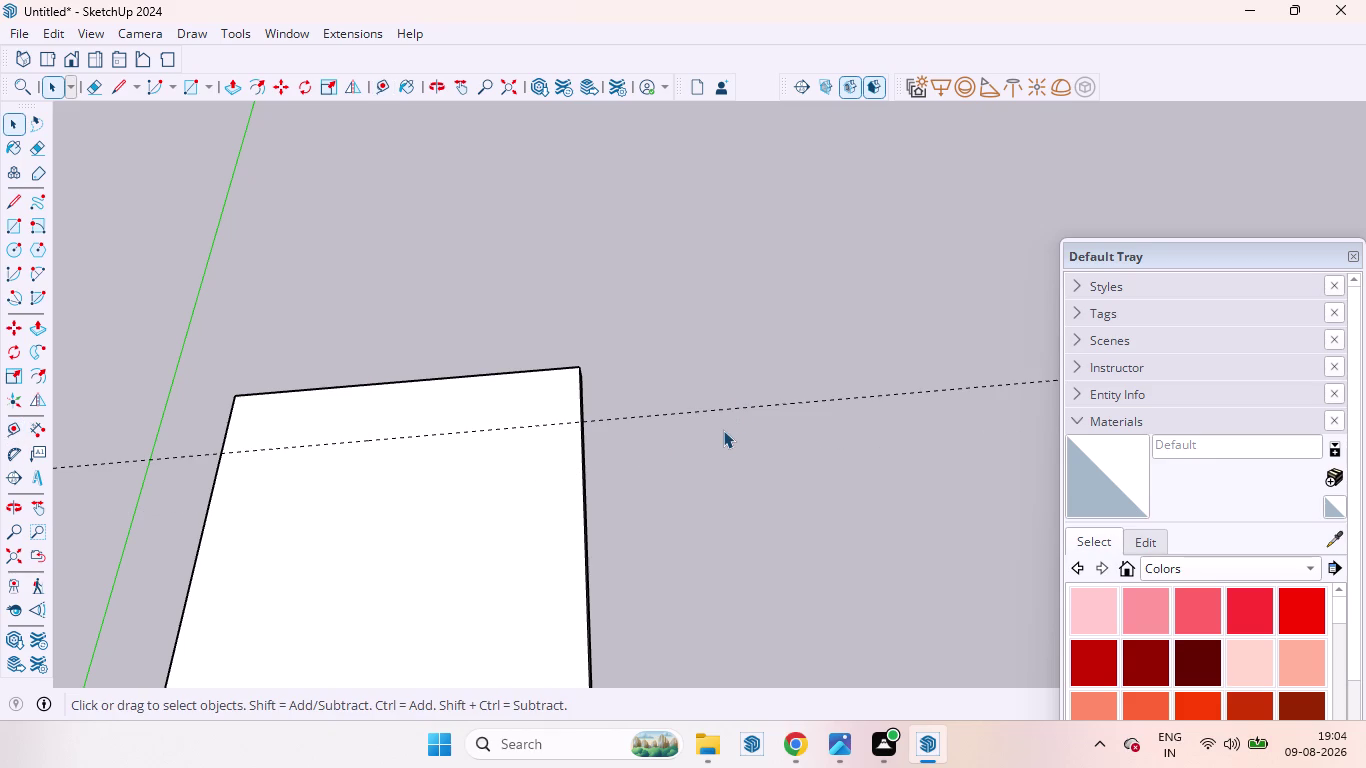
Edit the slab group and draw a rectangle from the slab corner to the guide line.
scroll(down, 3)
middle_drag(767, 287, 640, 421)
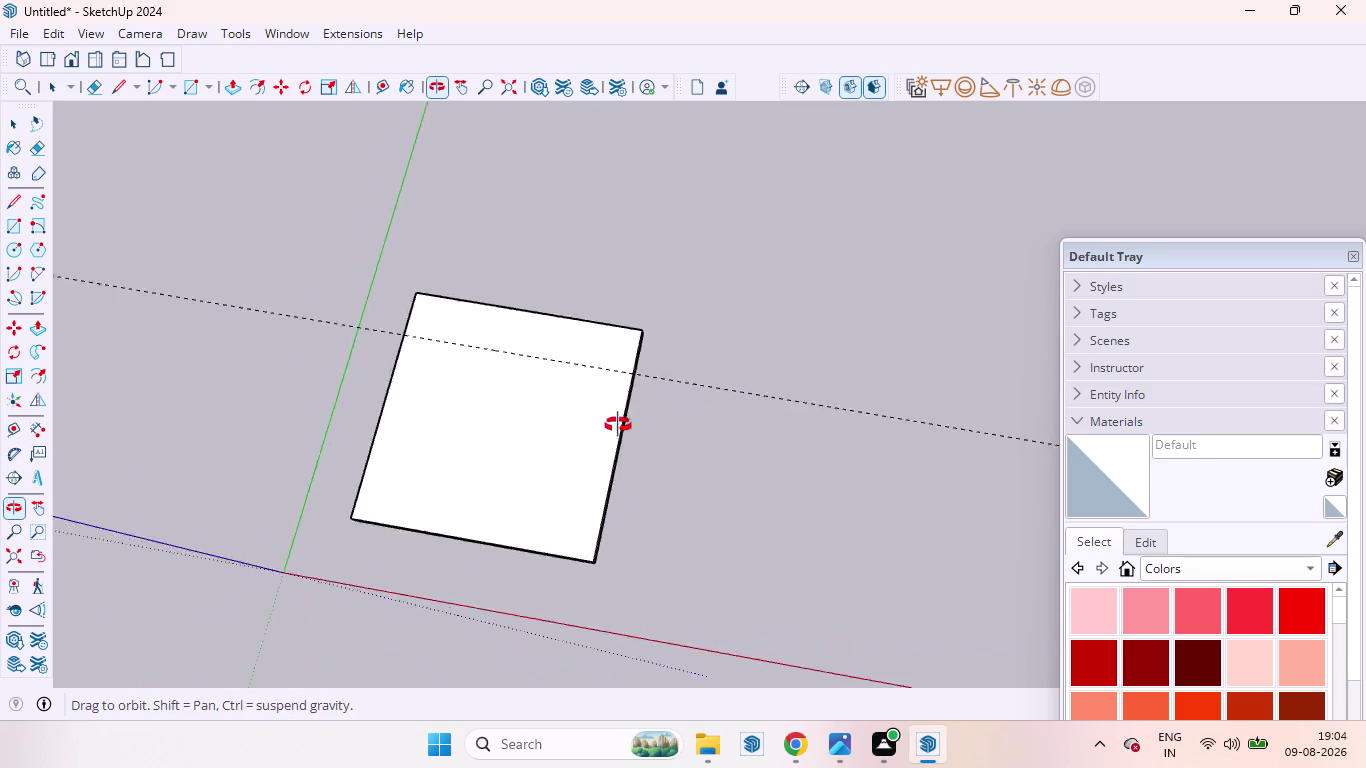
middle_drag(640, 421, 519, 435)
scroll(up, 3)
scroll(up, 3)
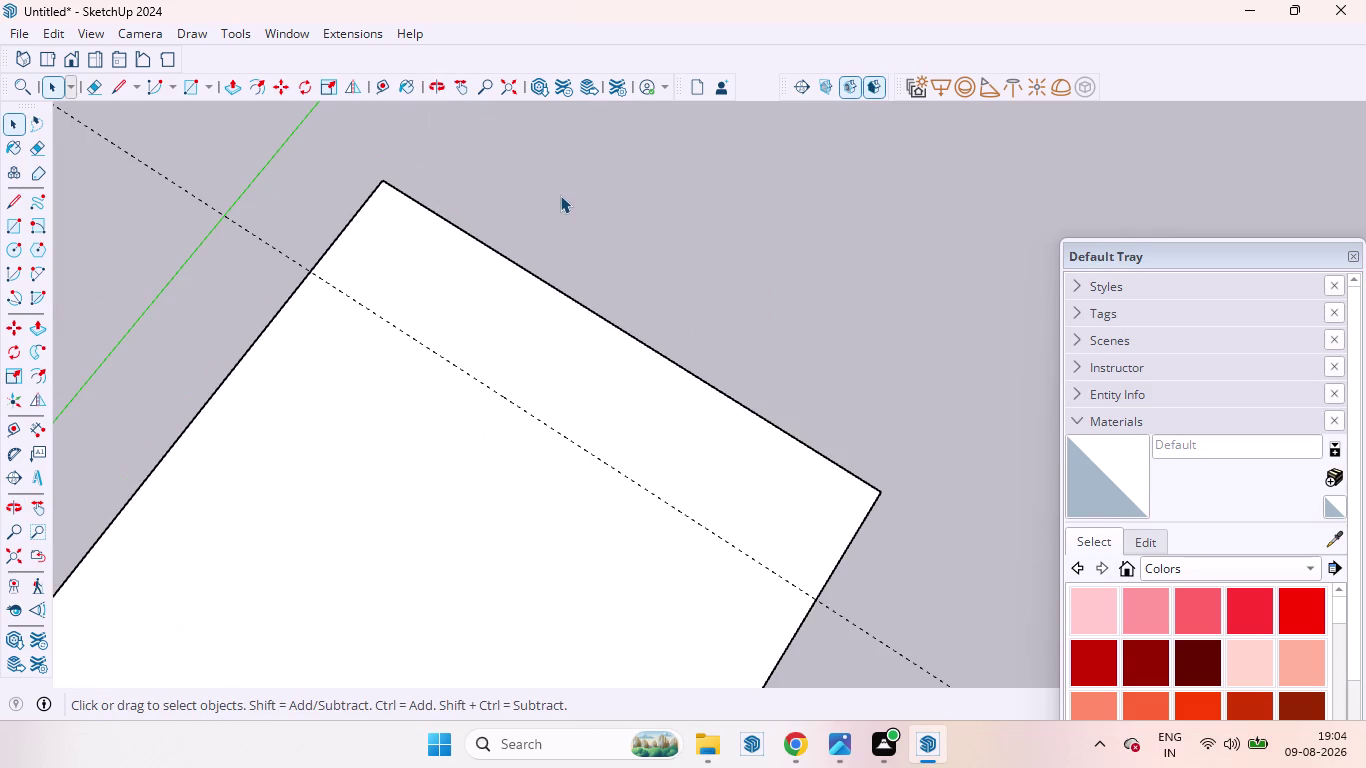
middle_drag(721, 256, 589, 268)
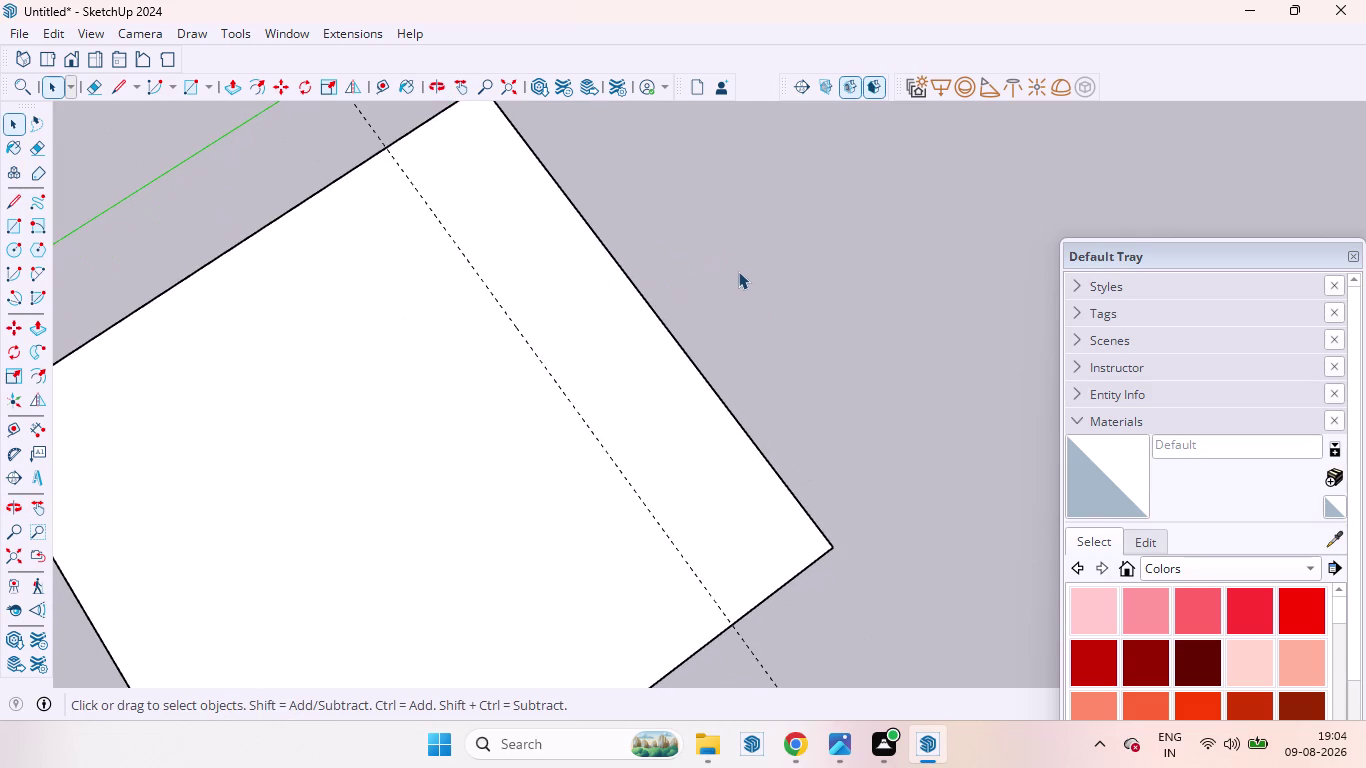
right_click(747, 276)
click(822, 341)
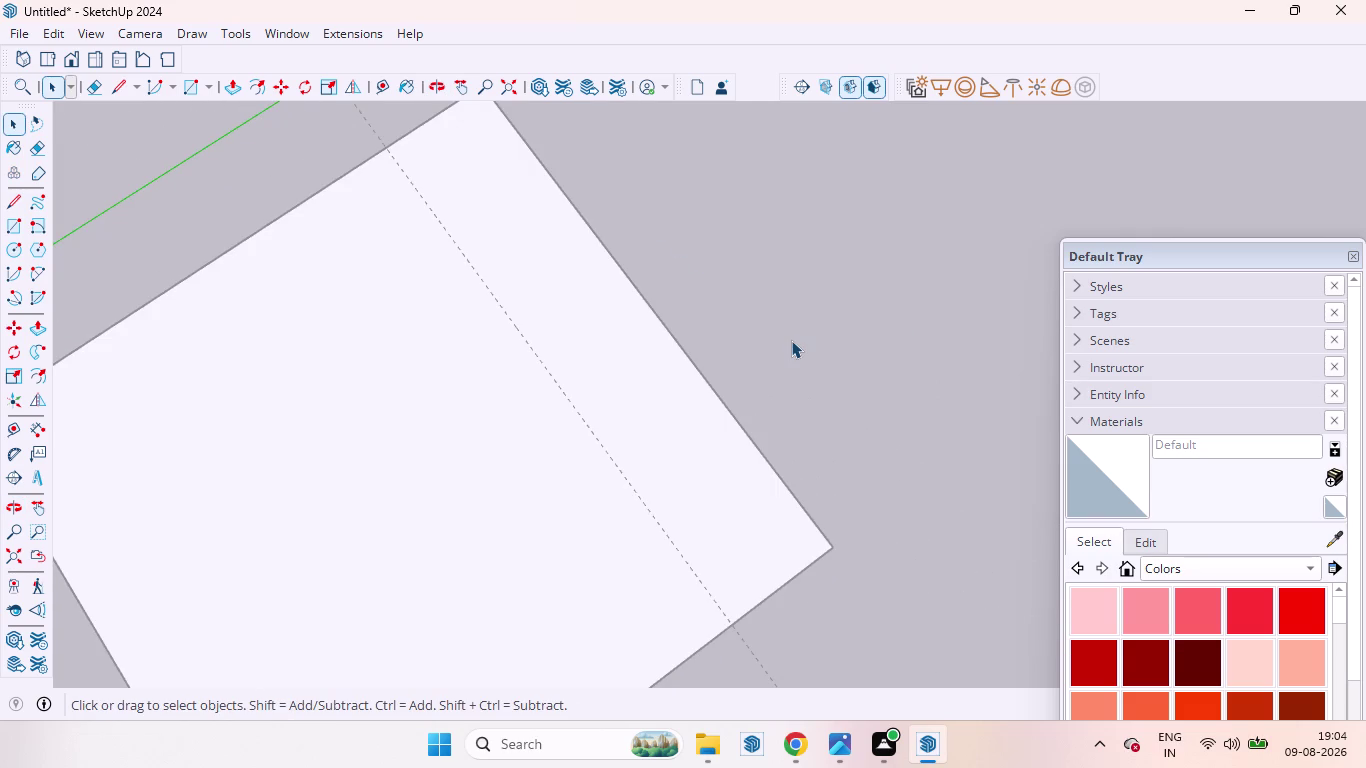
scroll(down, 3)
scroll(up, 3)
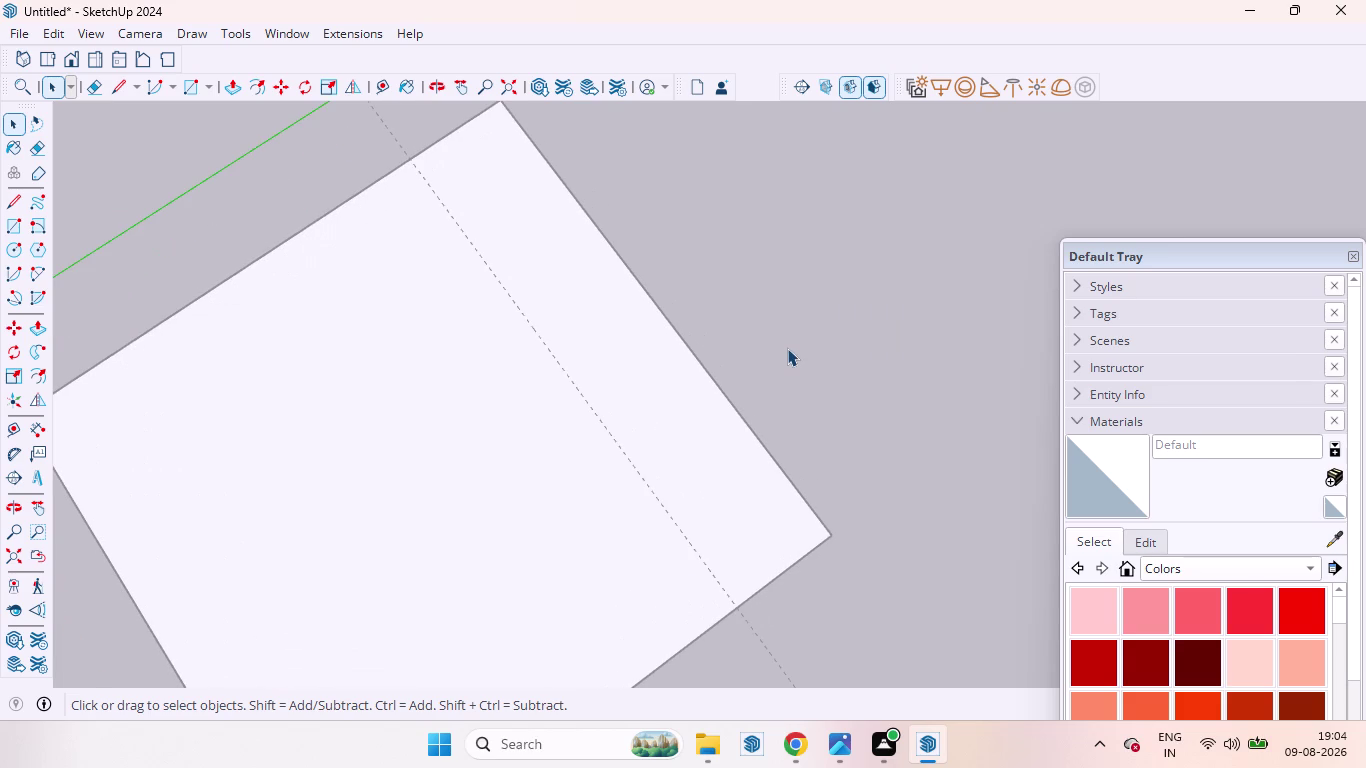
key(r)
key(Return)
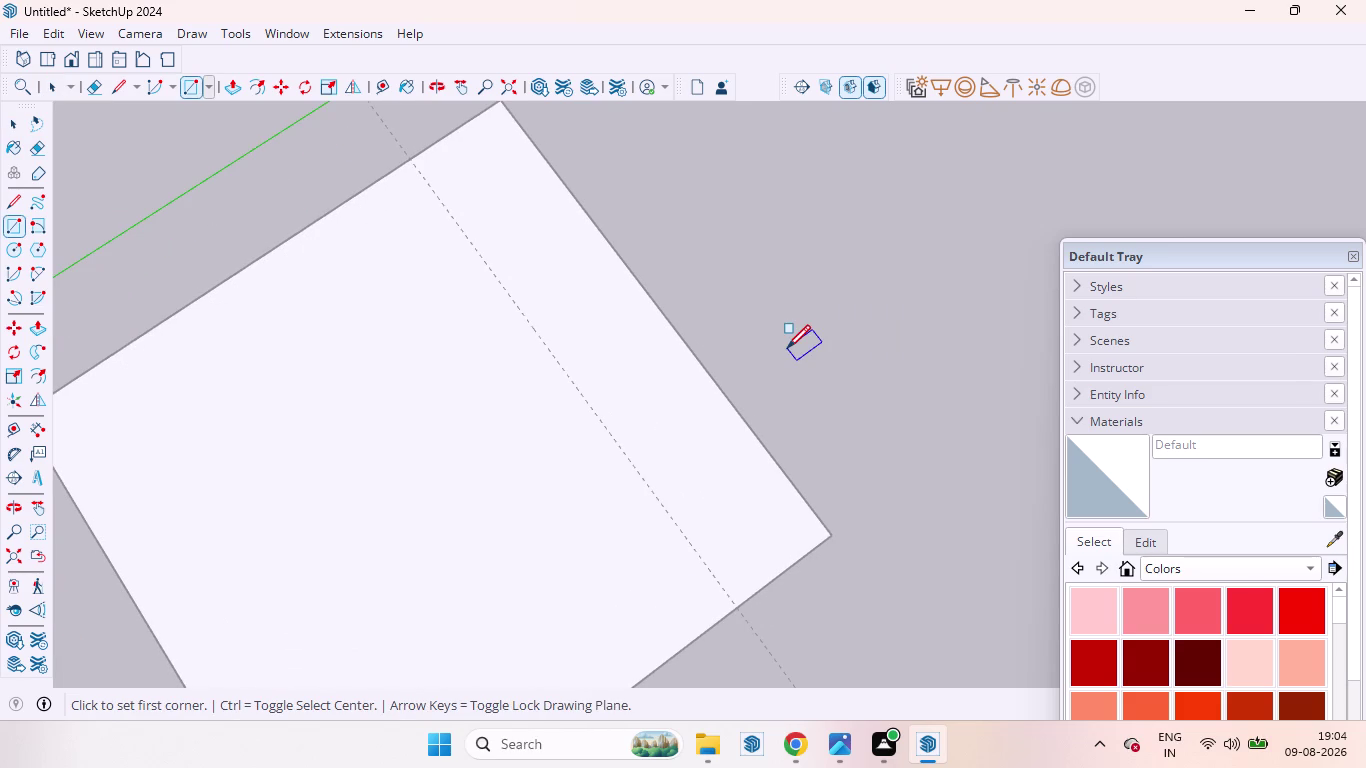
scroll(down, 3)
click(566, 154)
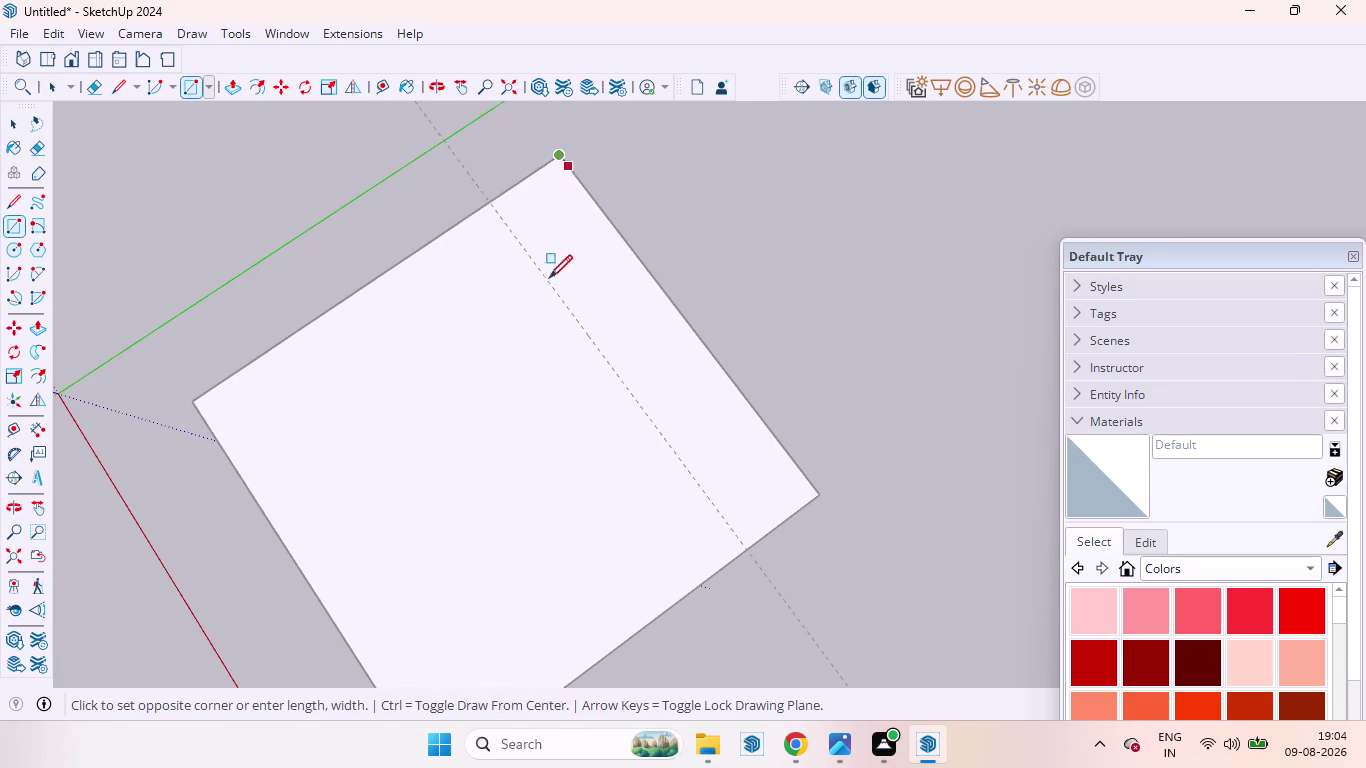
click(746, 552)
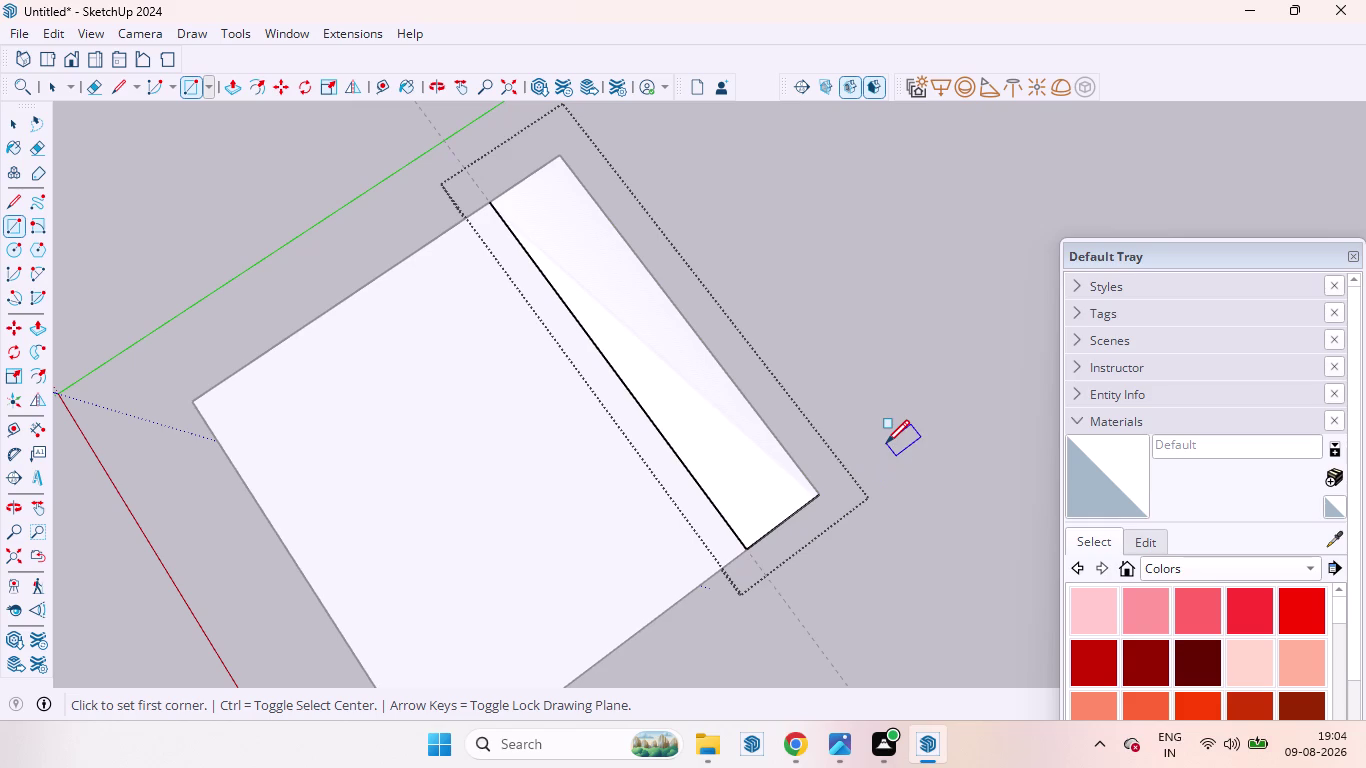
key(space)
Push/pull the strip rectangle up 7' into a tall block.
click(722, 427)
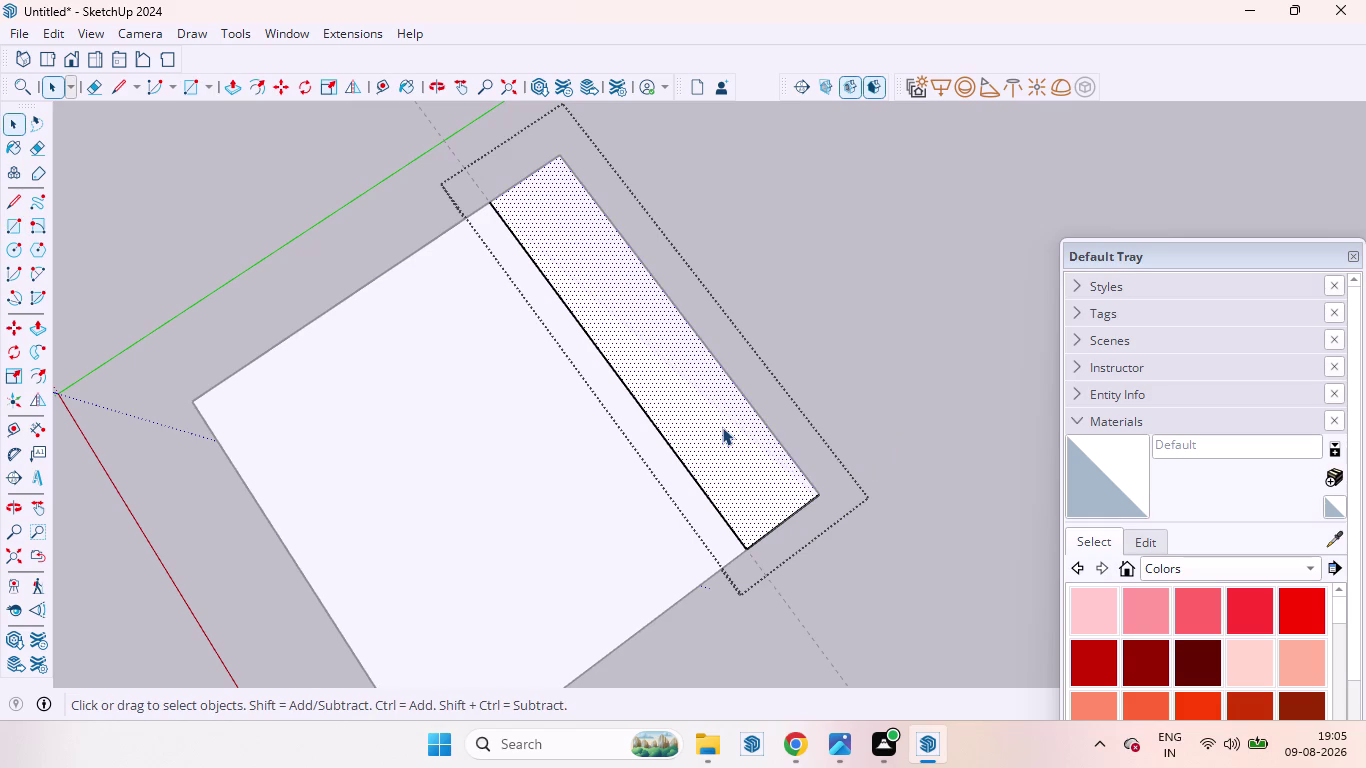
key(p)
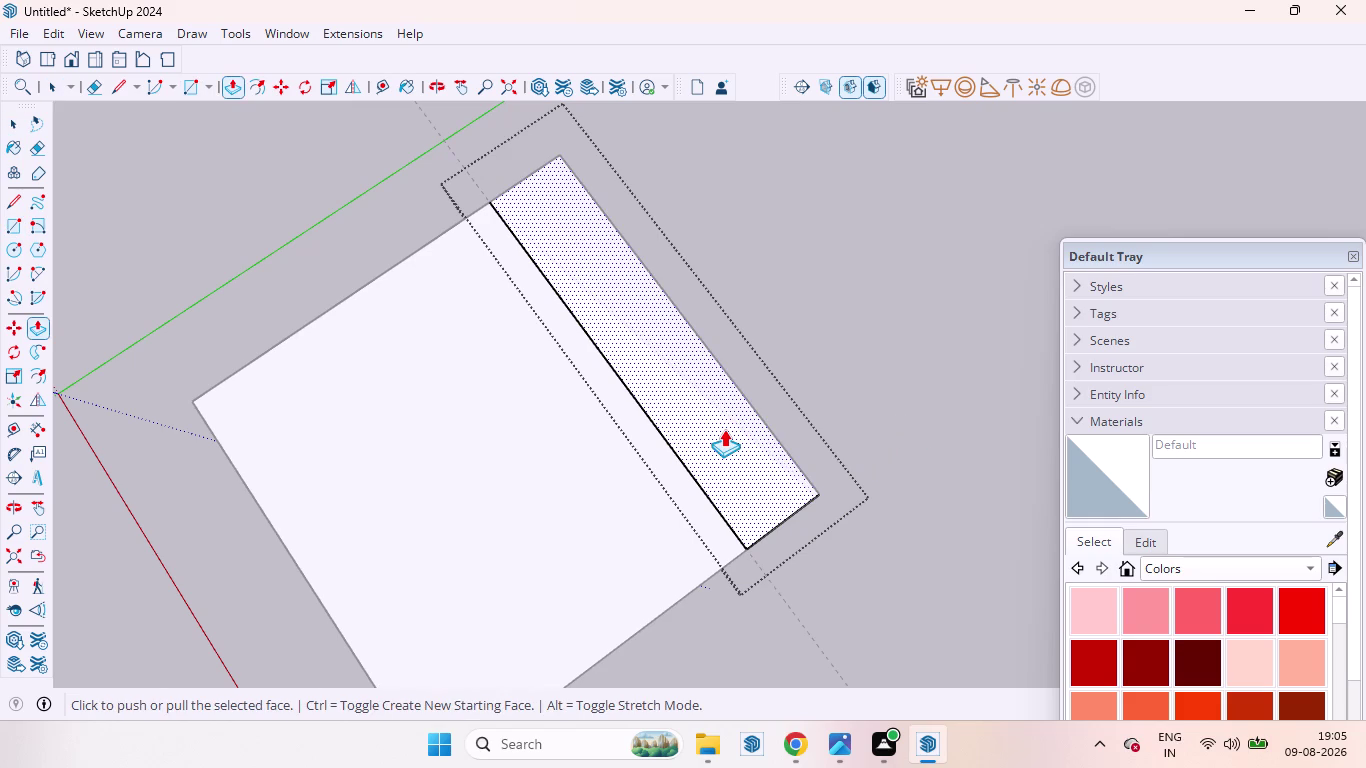
drag(724, 429, 736, 386)
text(7')
key(Return)
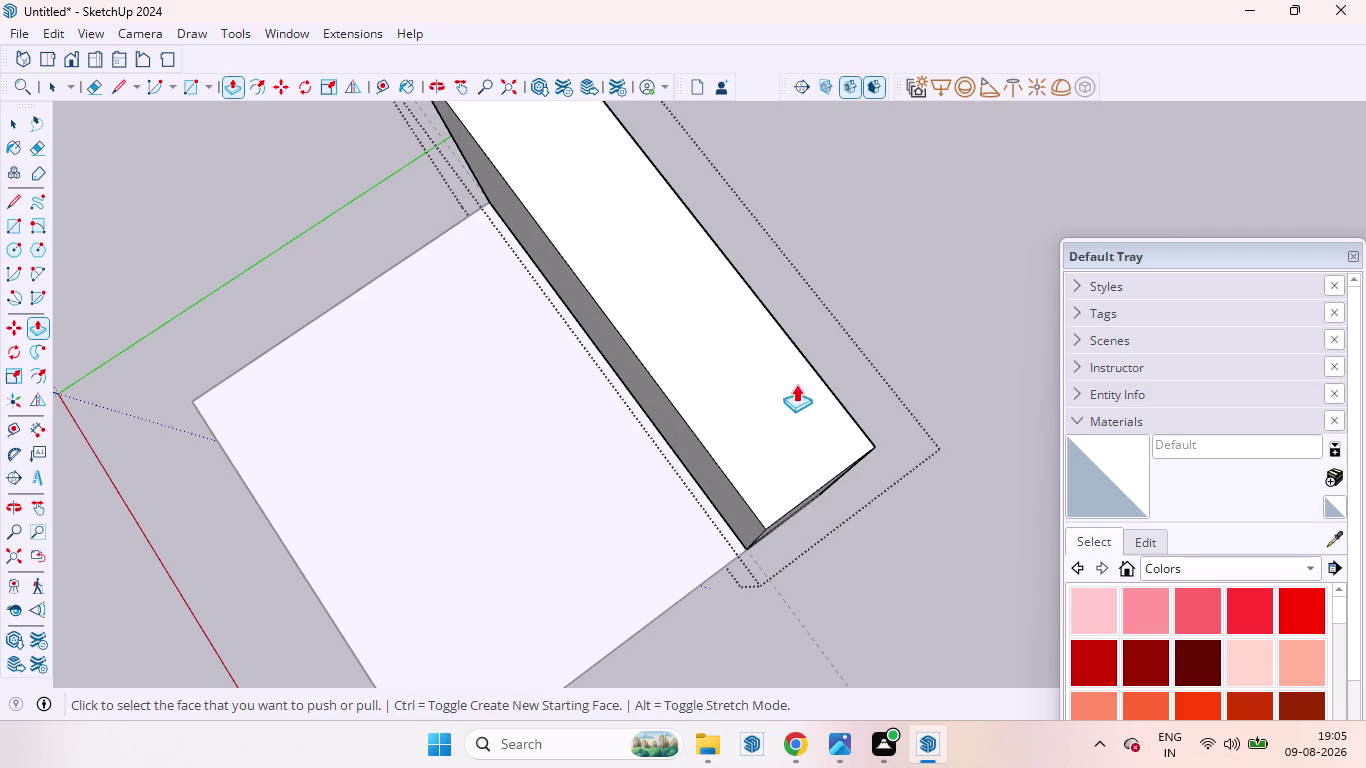
key(space)
scroll(down, 3)
middle_drag(640, 280, 770, 180)
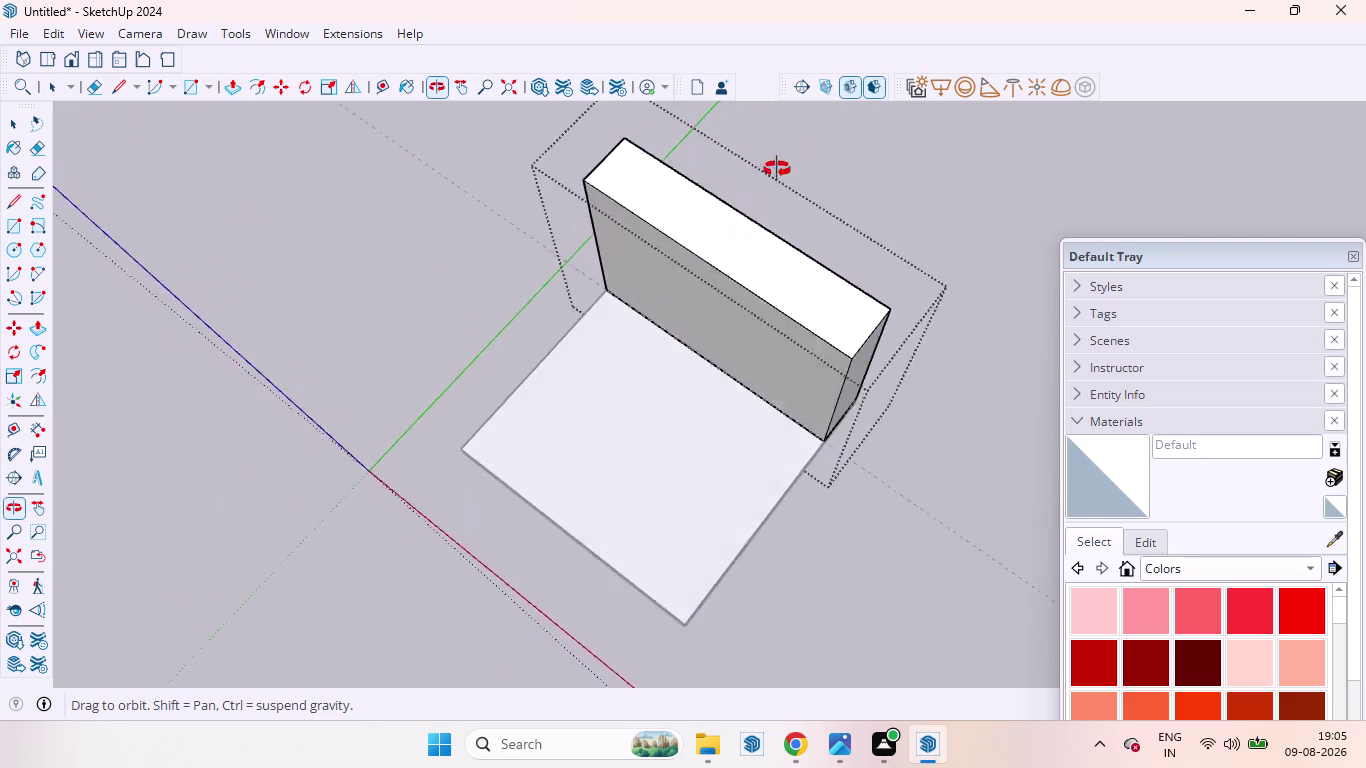
middle_drag(770, 180, 807, 124)
scroll(down, 3)
scroll(up, 3)
middle_drag(786, 314, 863, 285)
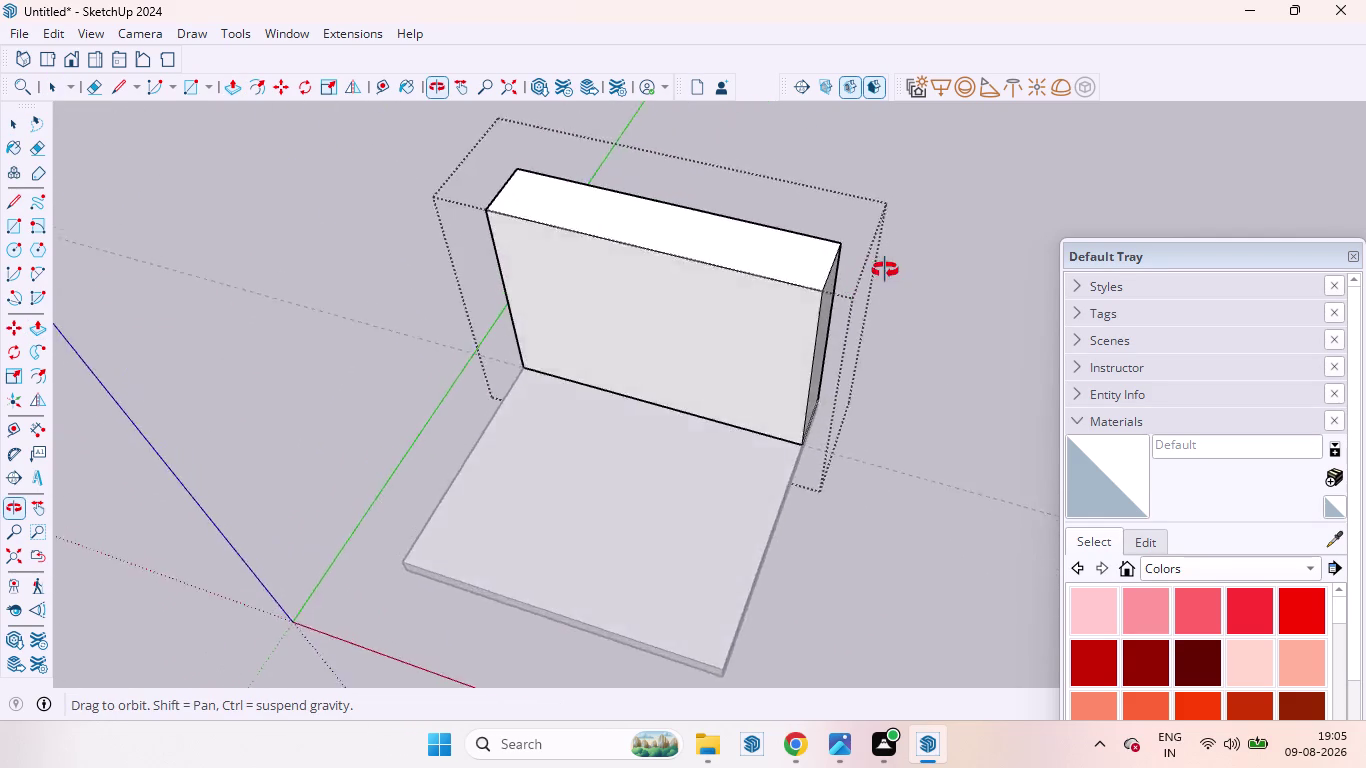
middle_drag(863, 285, 936, 199)
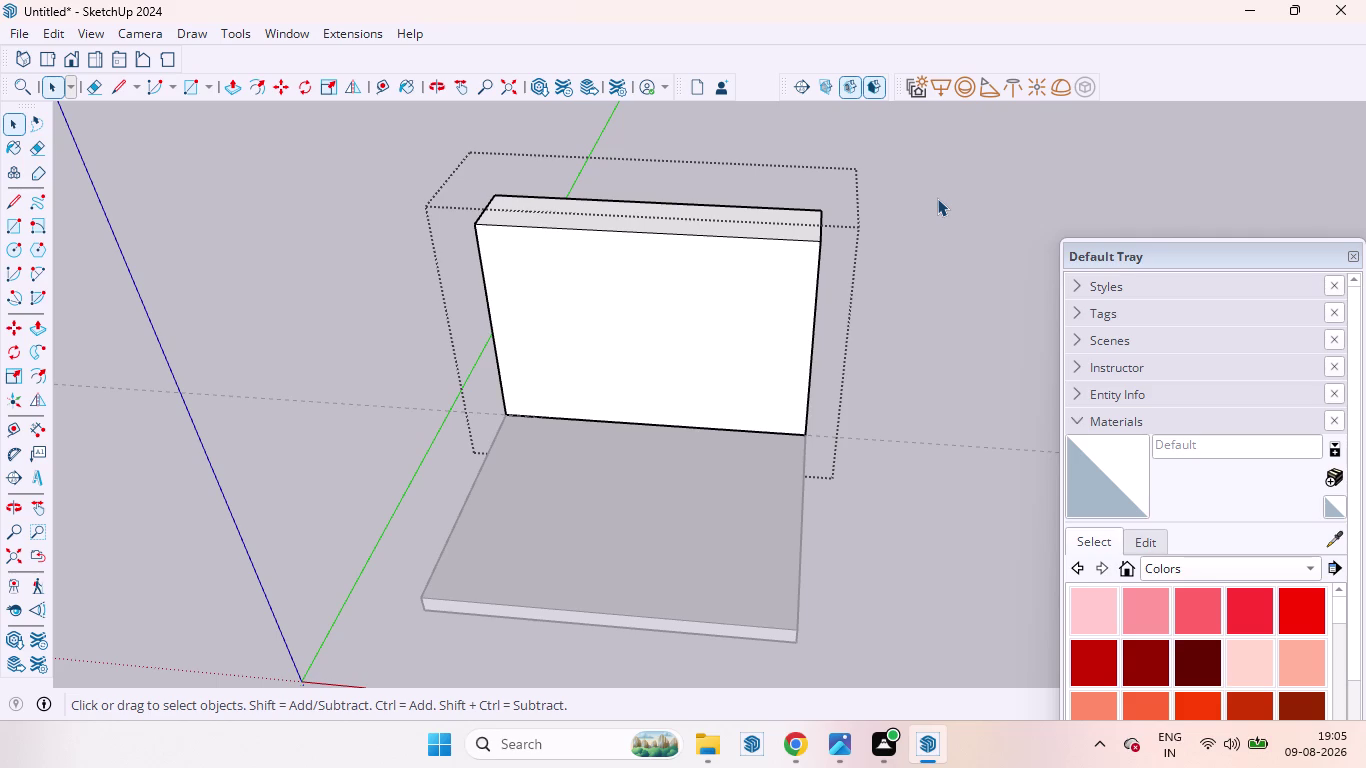
scroll(down, 3)
middle_click(937, 198)
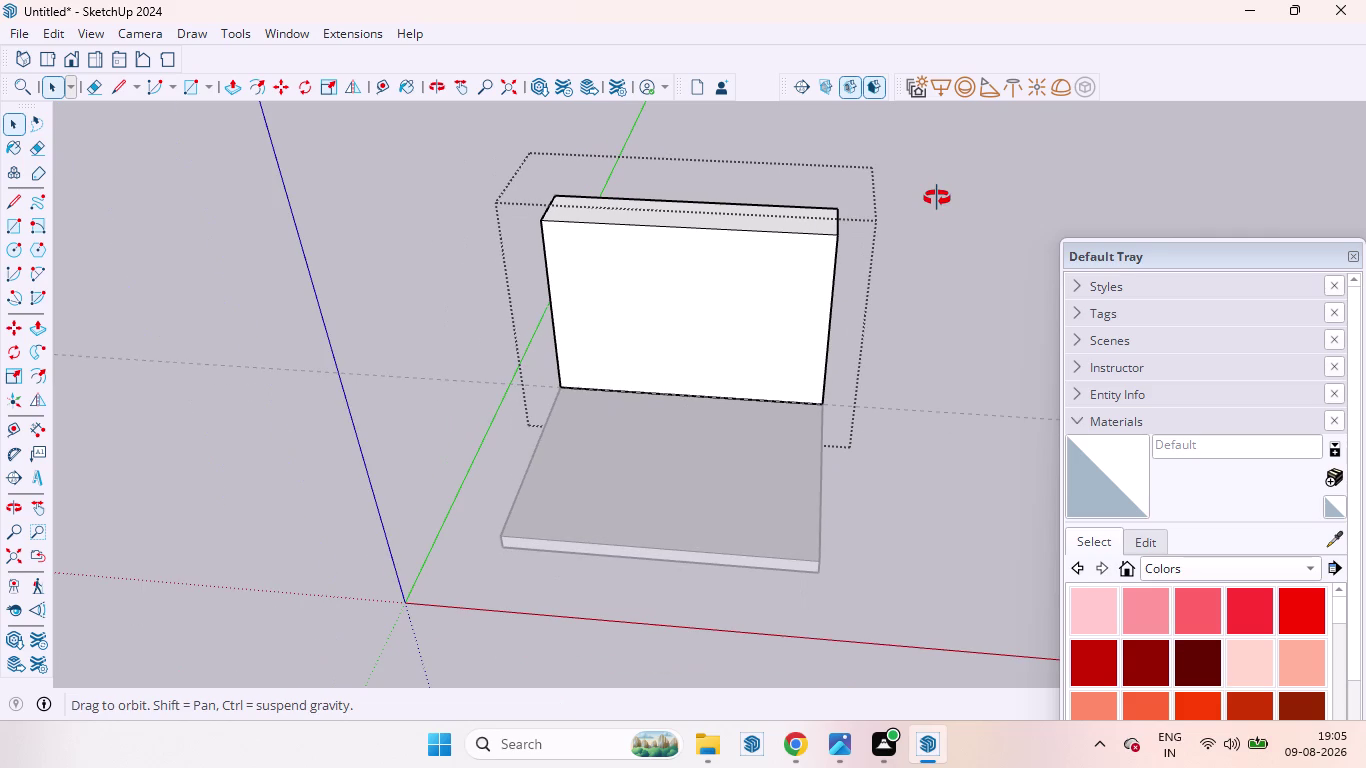
scroll(down, 3)
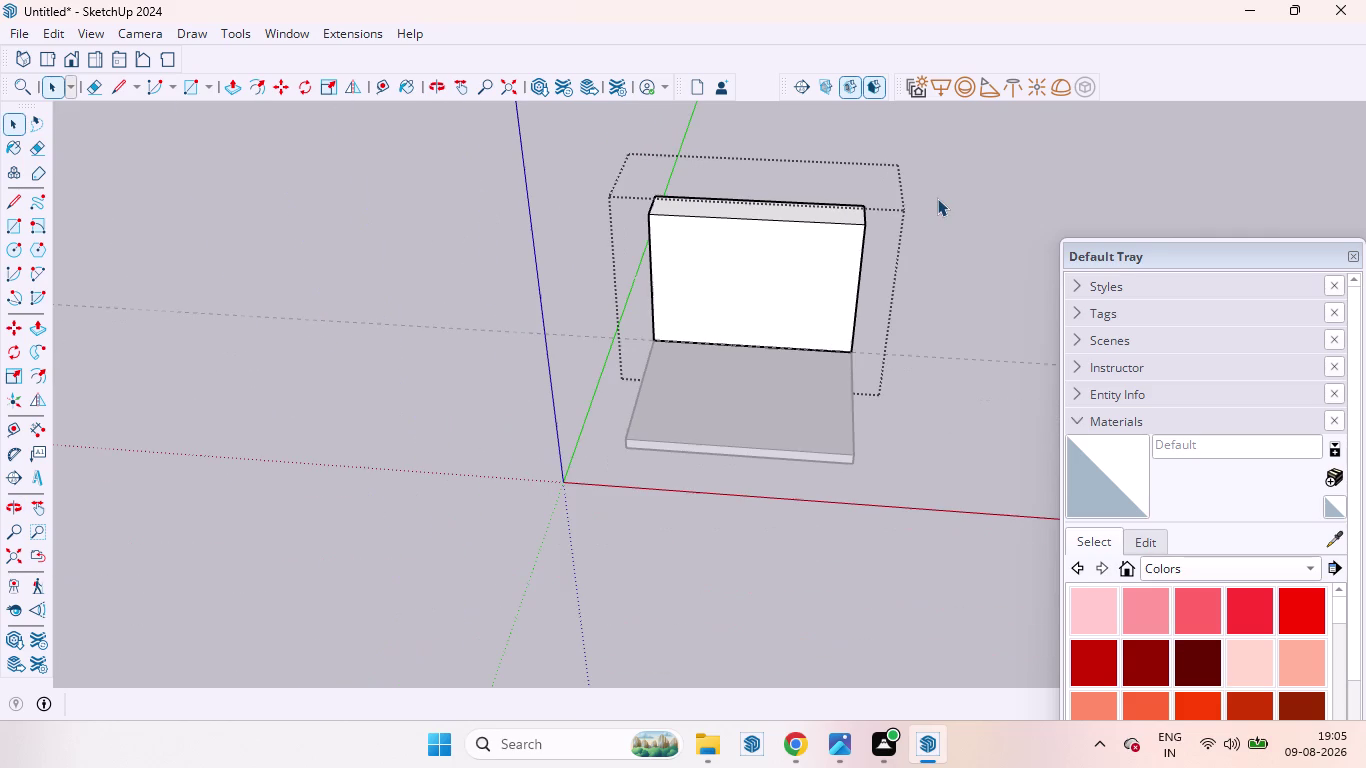
middle_click(937, 198)
scroll(down, 3)
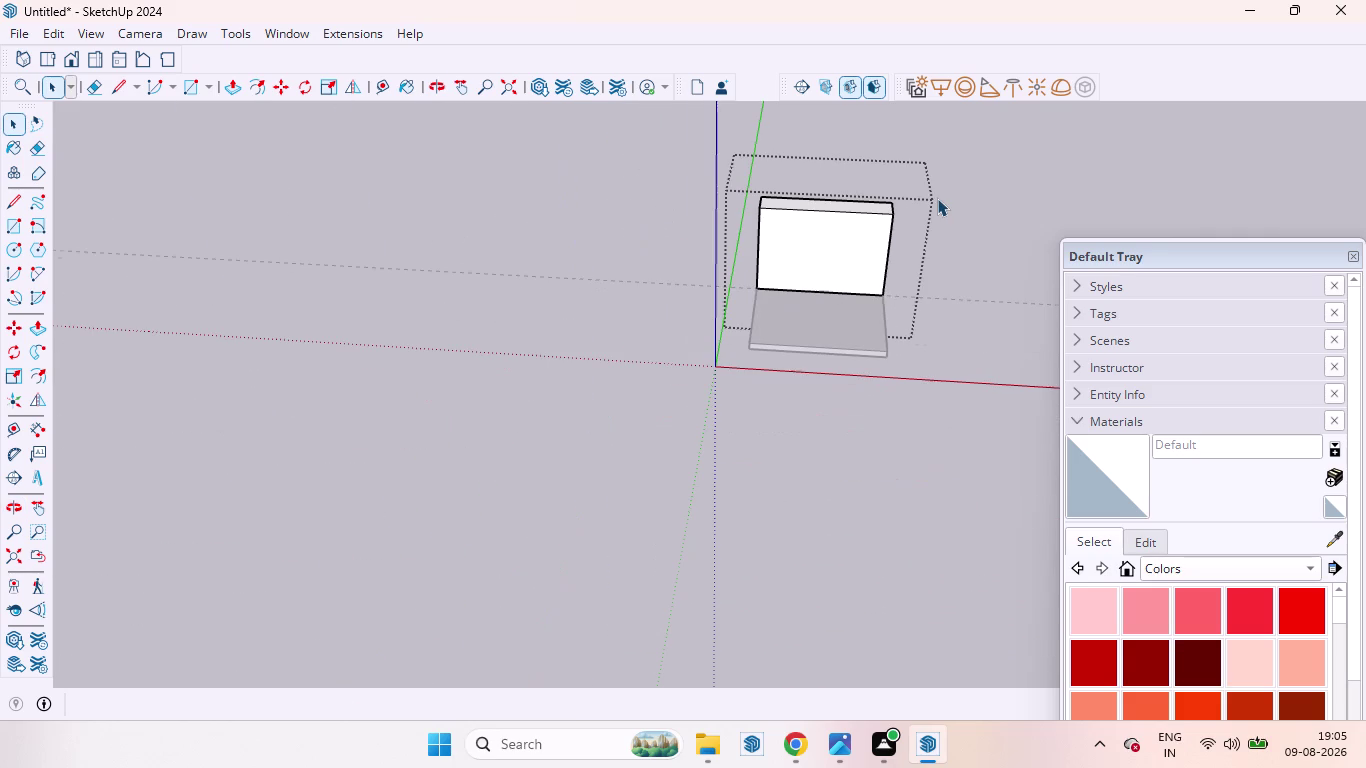
middle_drag(937, 198, 901, 198)
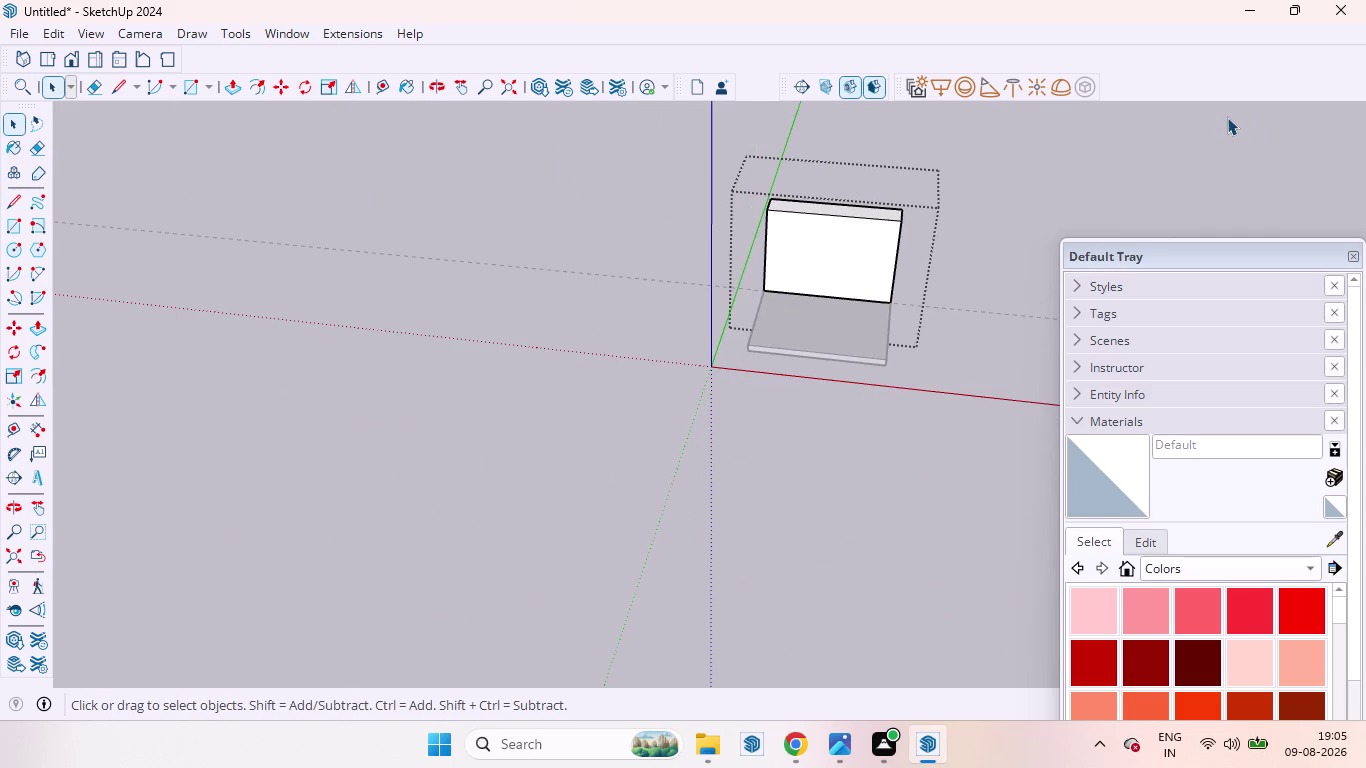
scroll(down, 3)
scroll(up, 3)
middle_drag(953, 287, 668, 320)
scroll(up, 3)
scroll(up, 3)
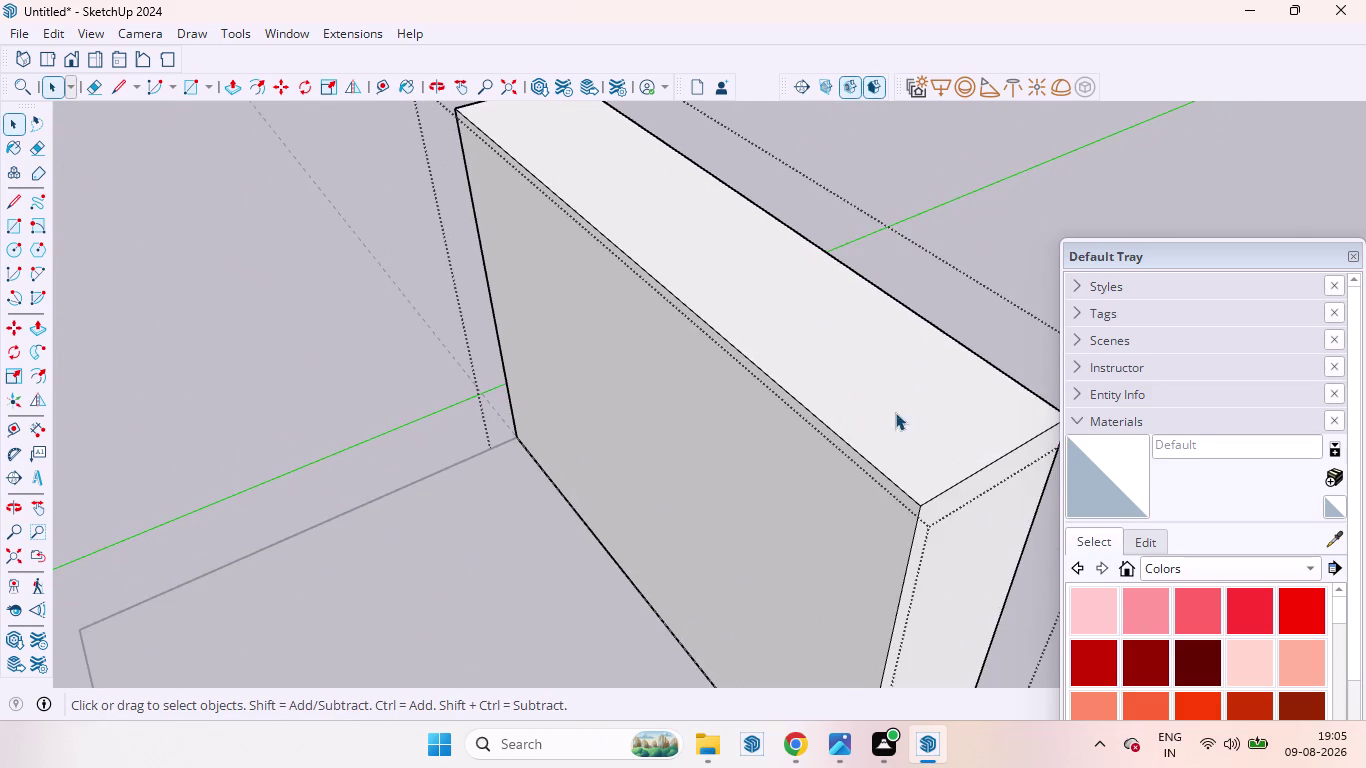
scroll(down, 3)
middle_drag(911, 430, 836, 403)
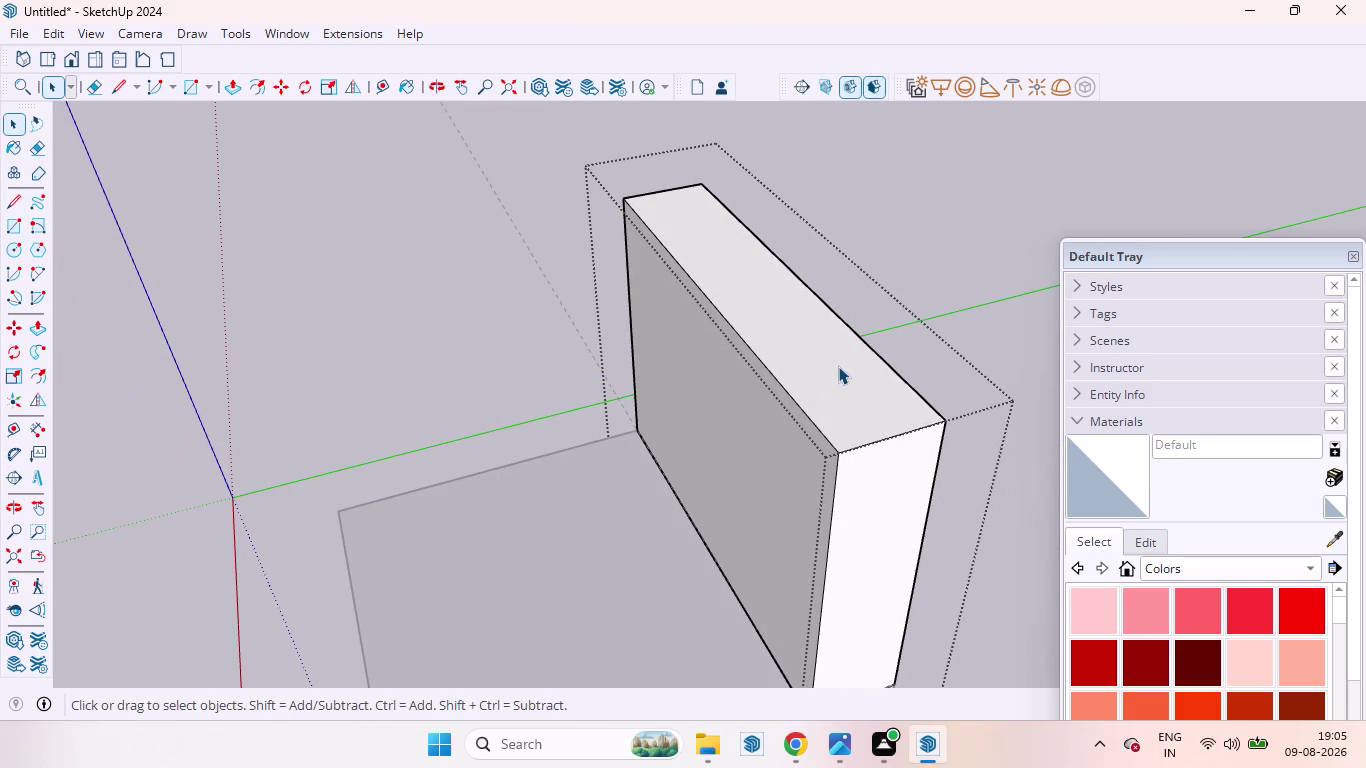
Trial-pull the block's top face, then undo the change.
click(838, 366)
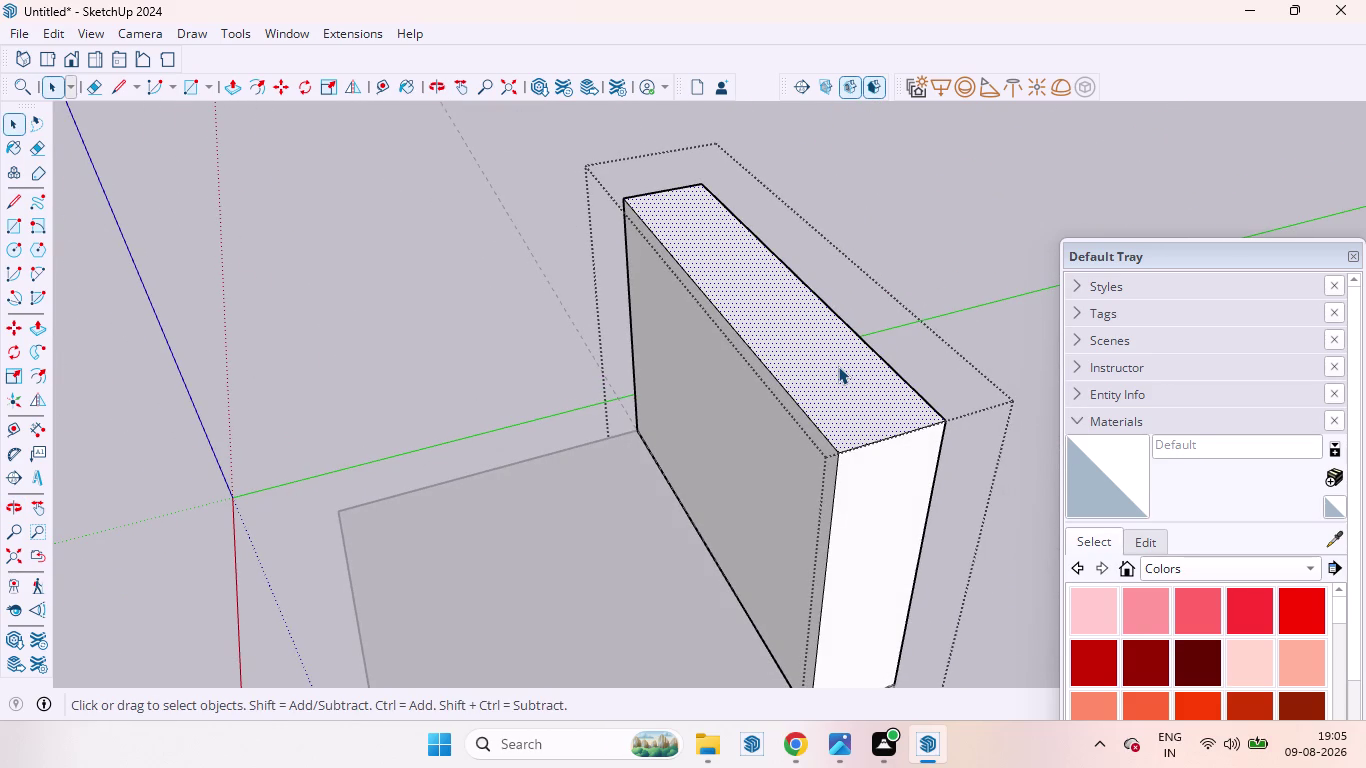
key(p)
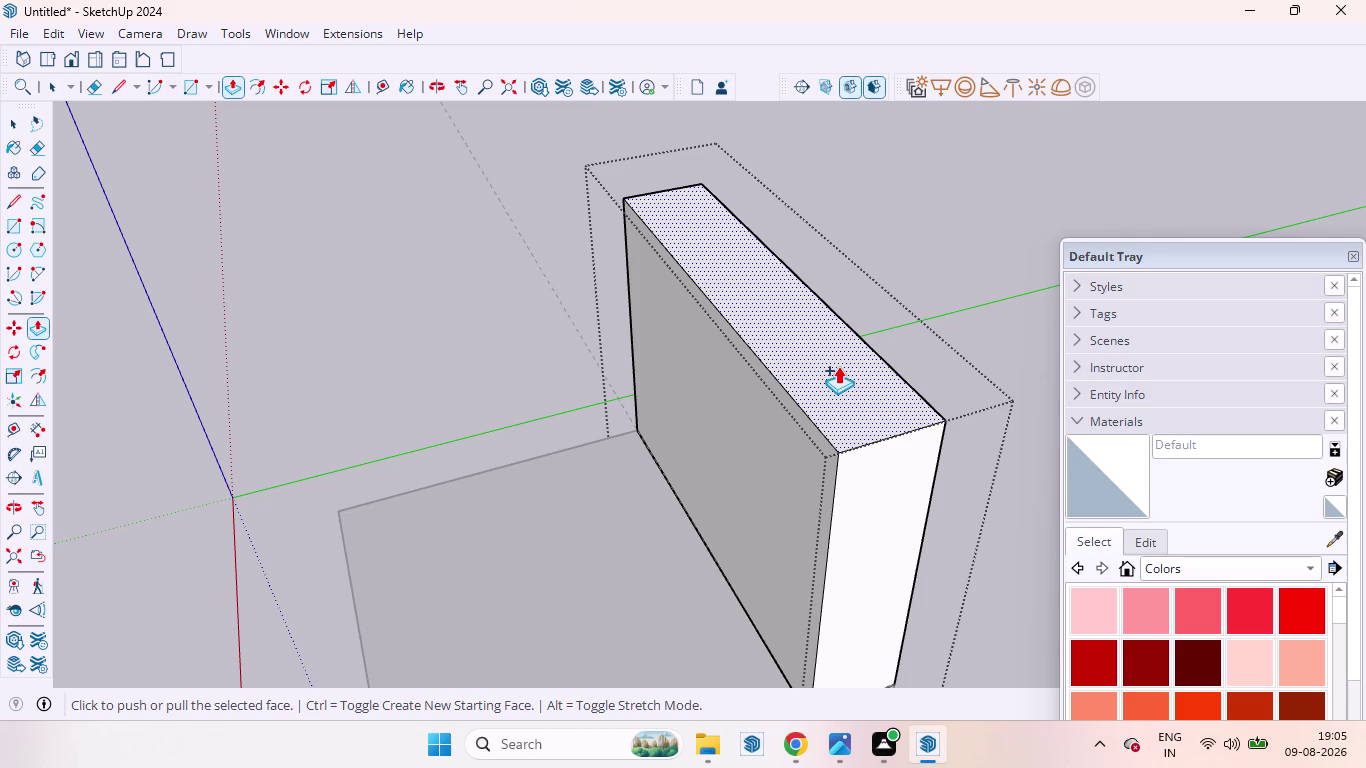
drag(838, 366, 844, 280)
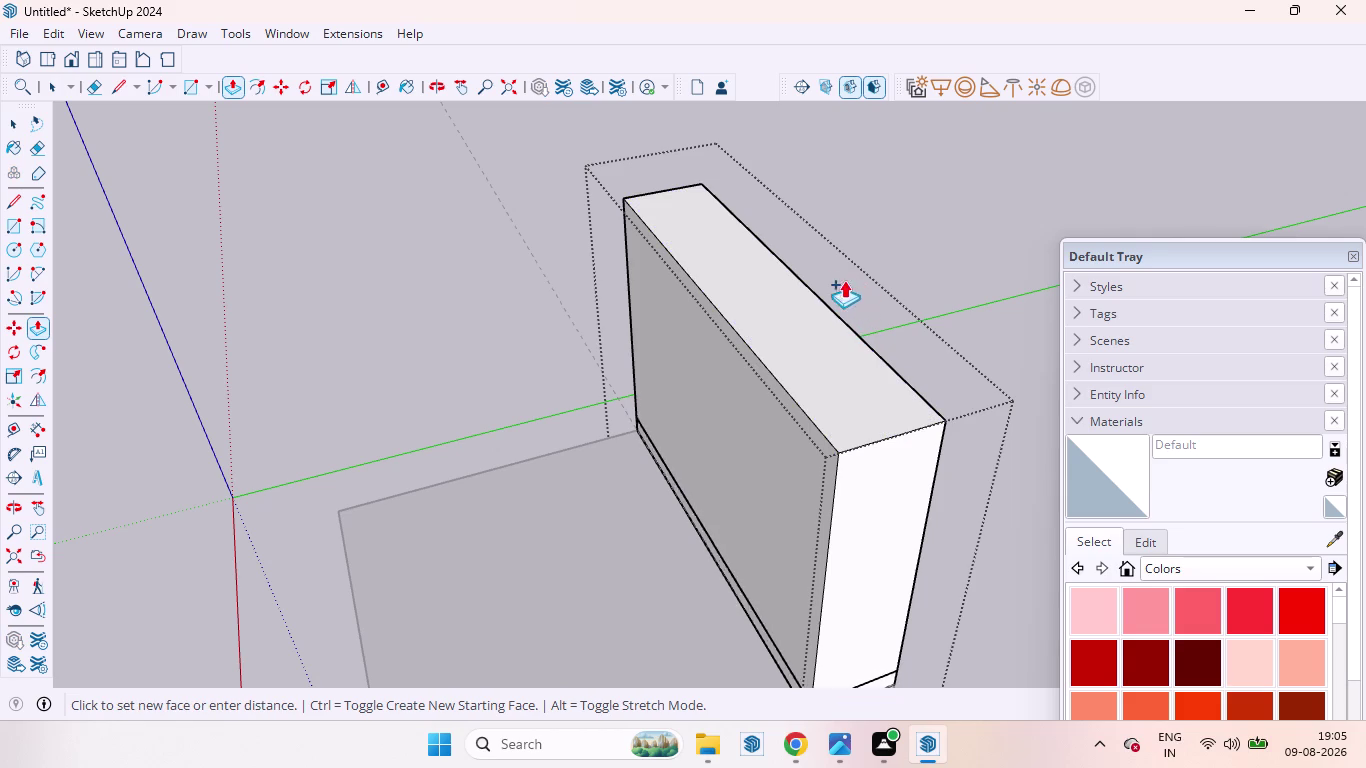
drag(844, 280, 829, 296)
key(ctrl+z)
key(space)
Test the top face height again, then exit the slab group with the height unchanged.
click(801, 369)
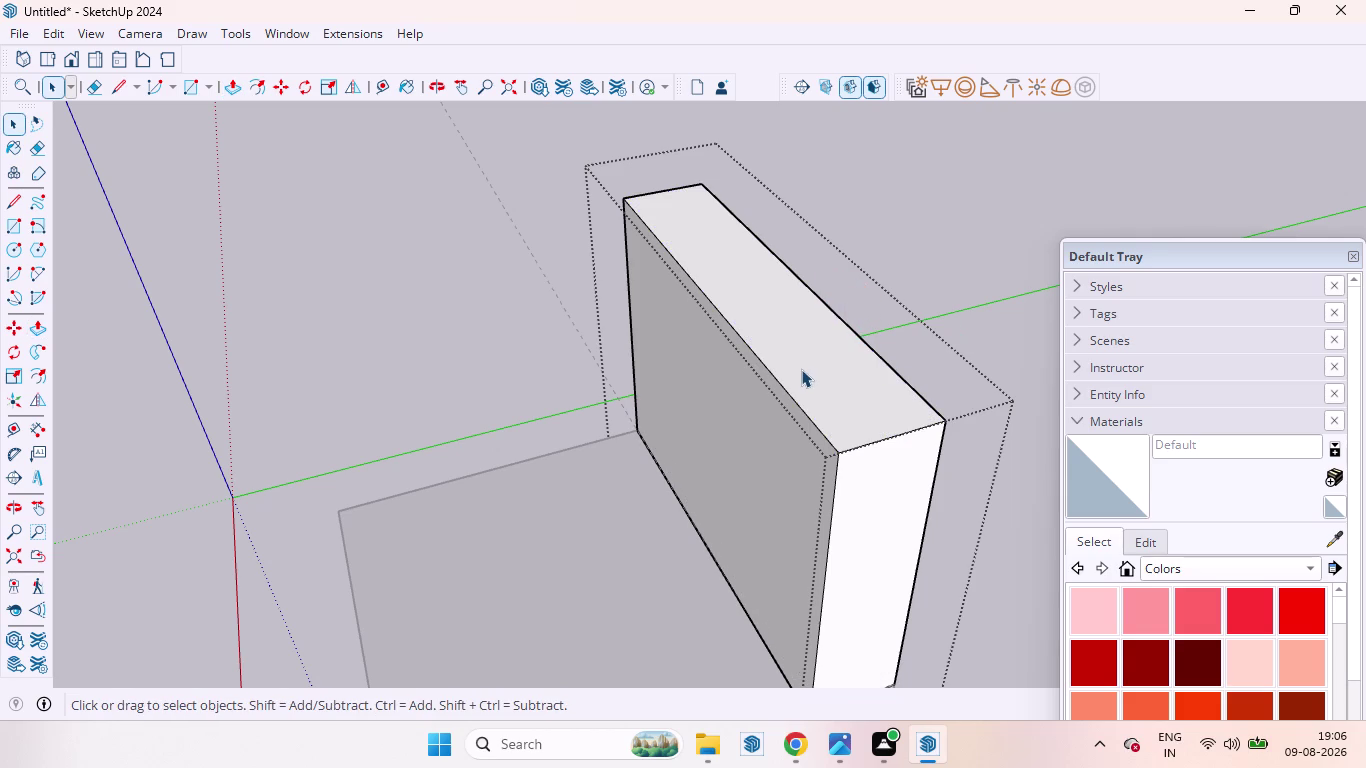
key(p)
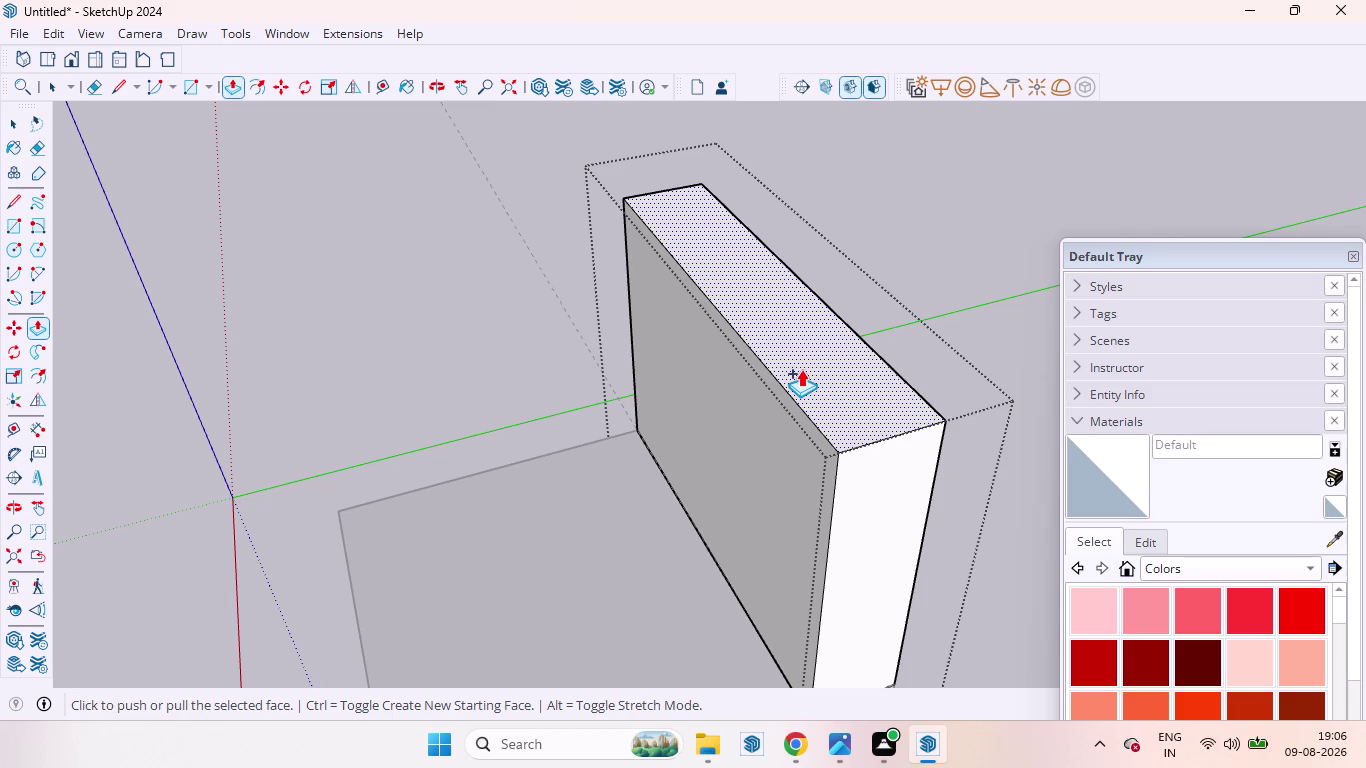
click(801, 369)
drag(807, 359, 837, 285)
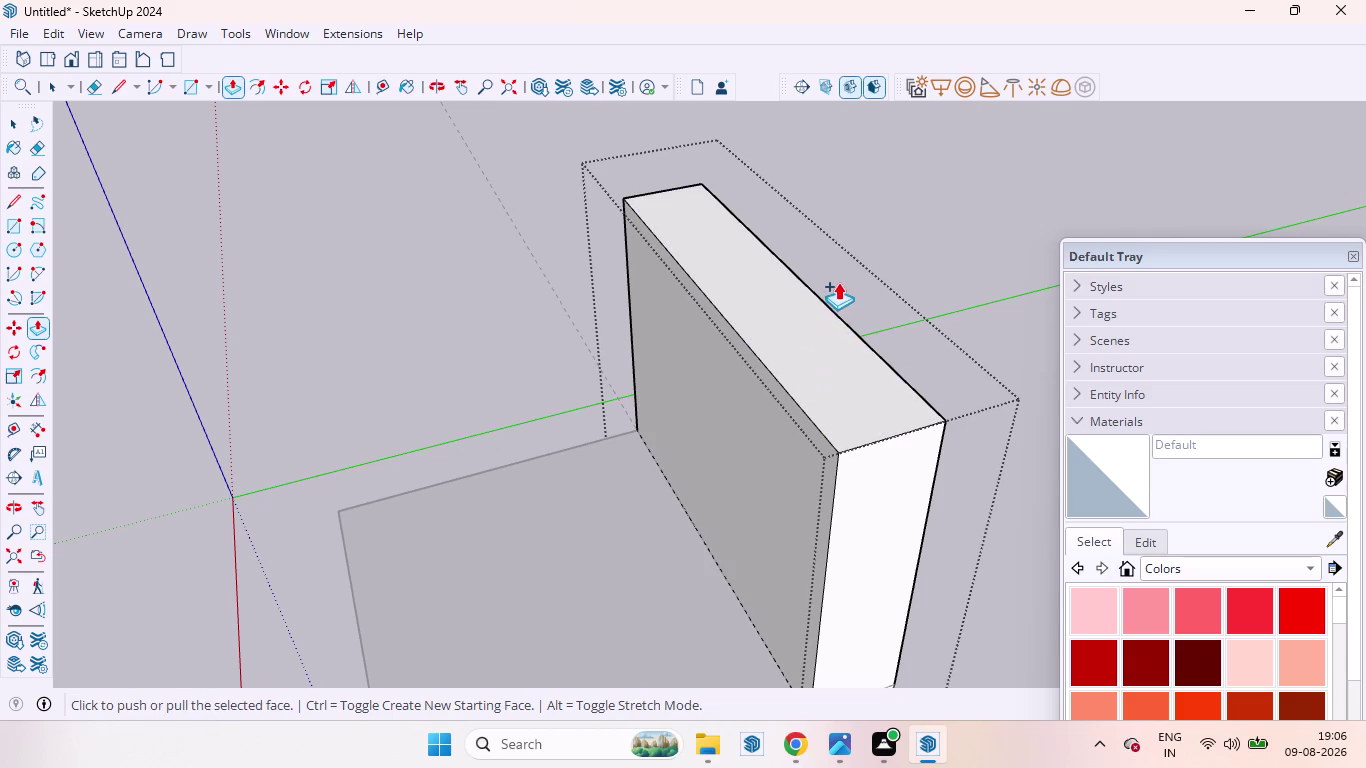
drag(837, 285, 841, 280)
key(space)
click(920, 278)
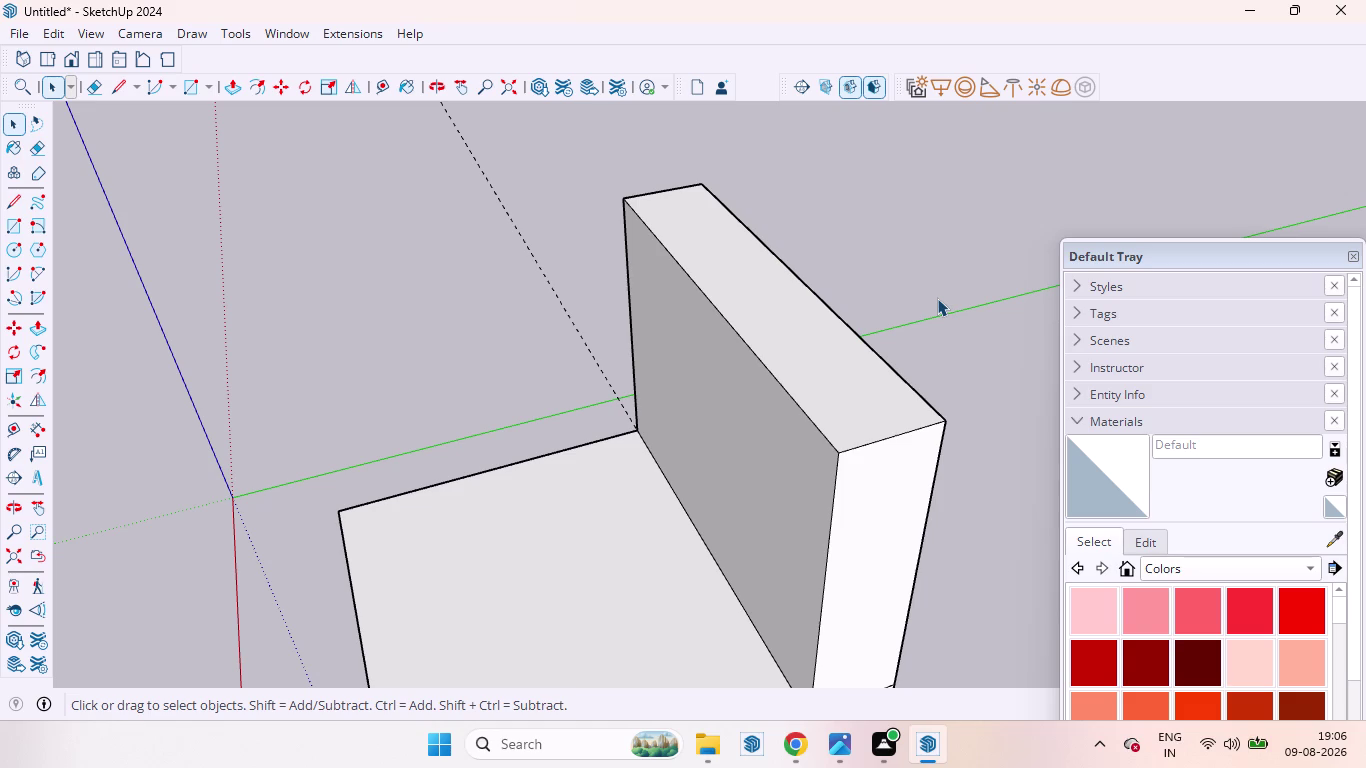
scroll(down, 3)
scroll(up, 3)
scroll(down, 3)
scroll(down, 3)
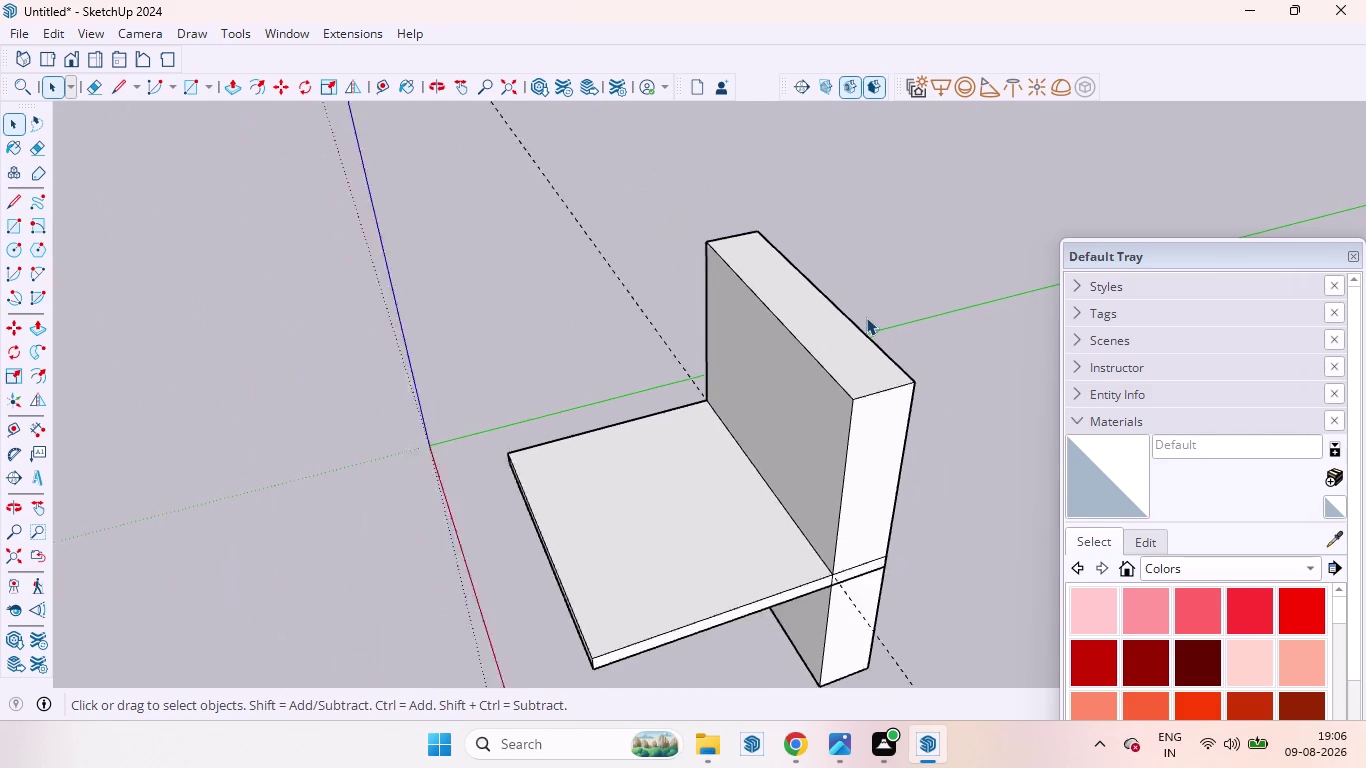
scroll(down, 3)
middle_drag(836, 465, 984, 340)
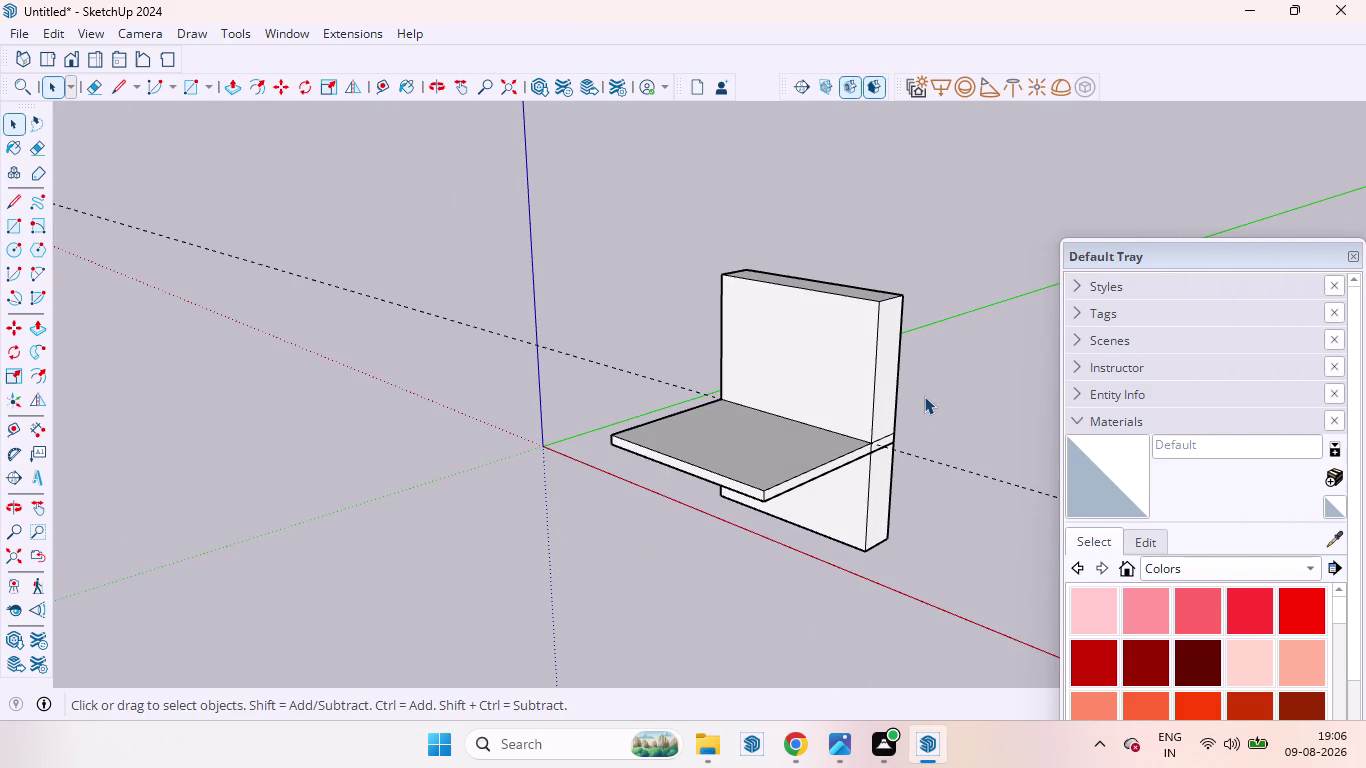
key(ctrl+z)
key(ctrl+z)
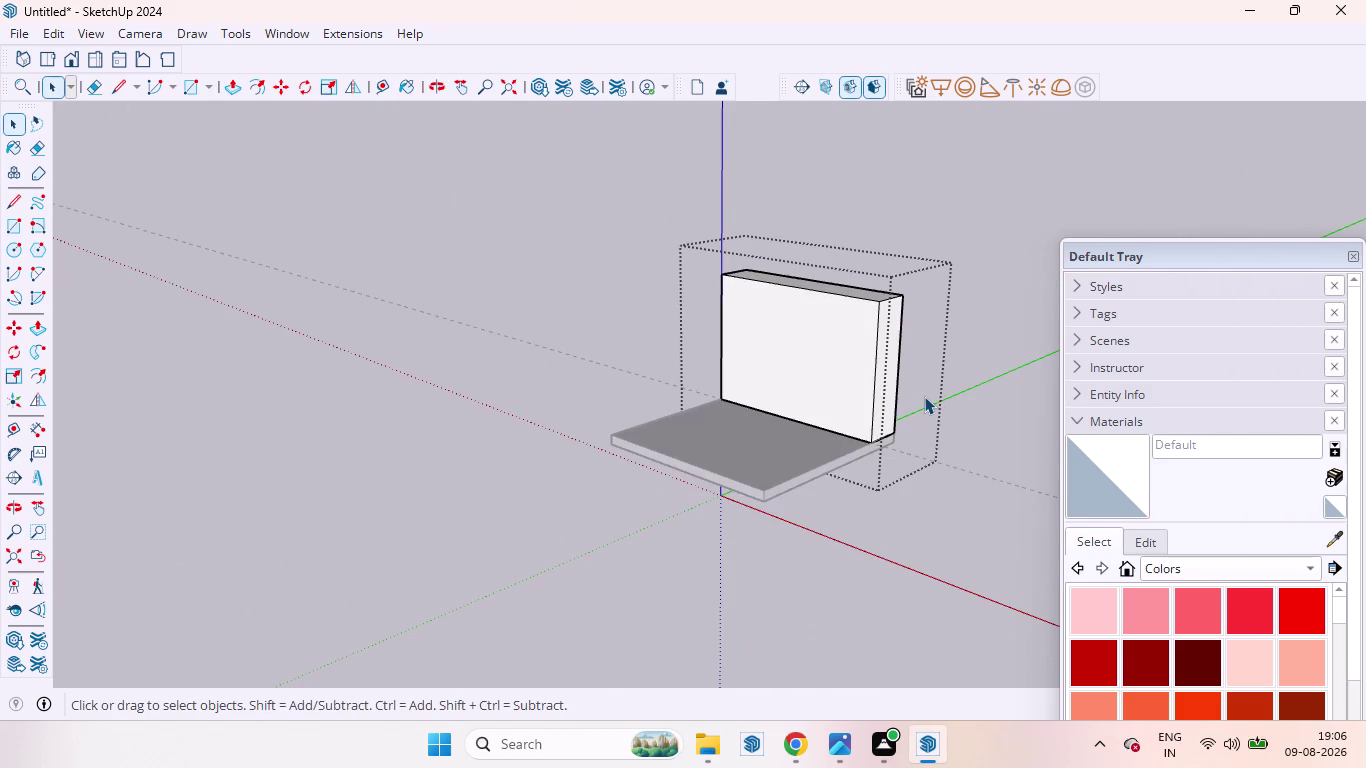
key(space)
click(990, 283)
middle_drag(951, 268, 755, 516)
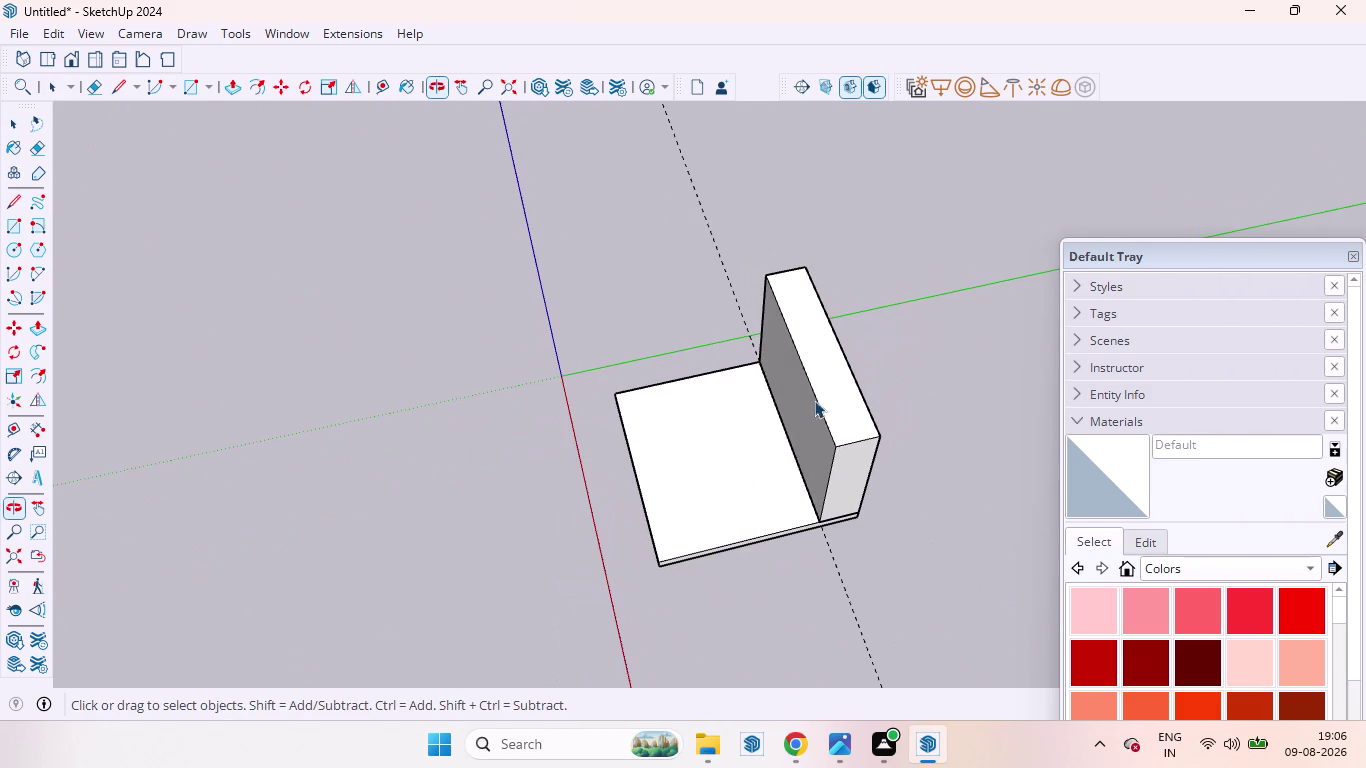
click(820, 390)
click(842, 388)
triple_click(841, 388)
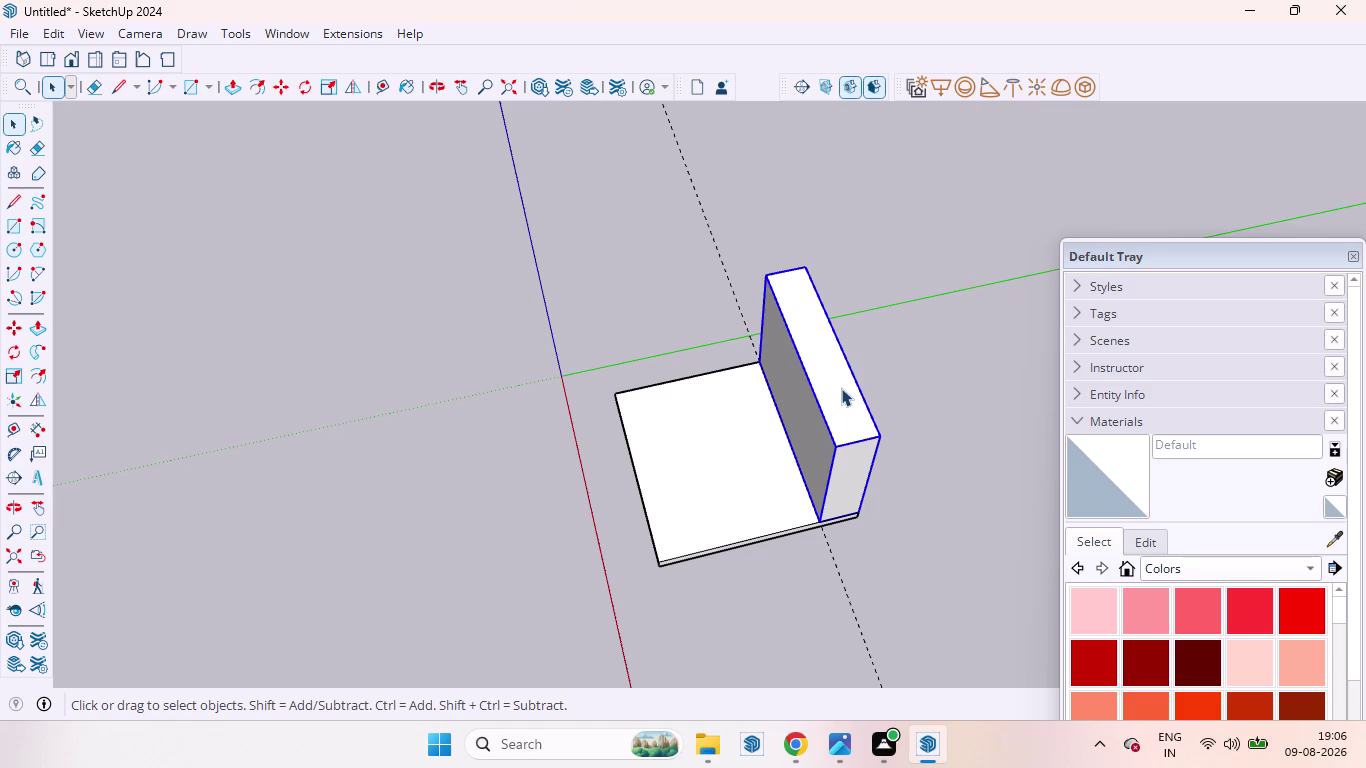
click(841, 388)
click(837, 402)
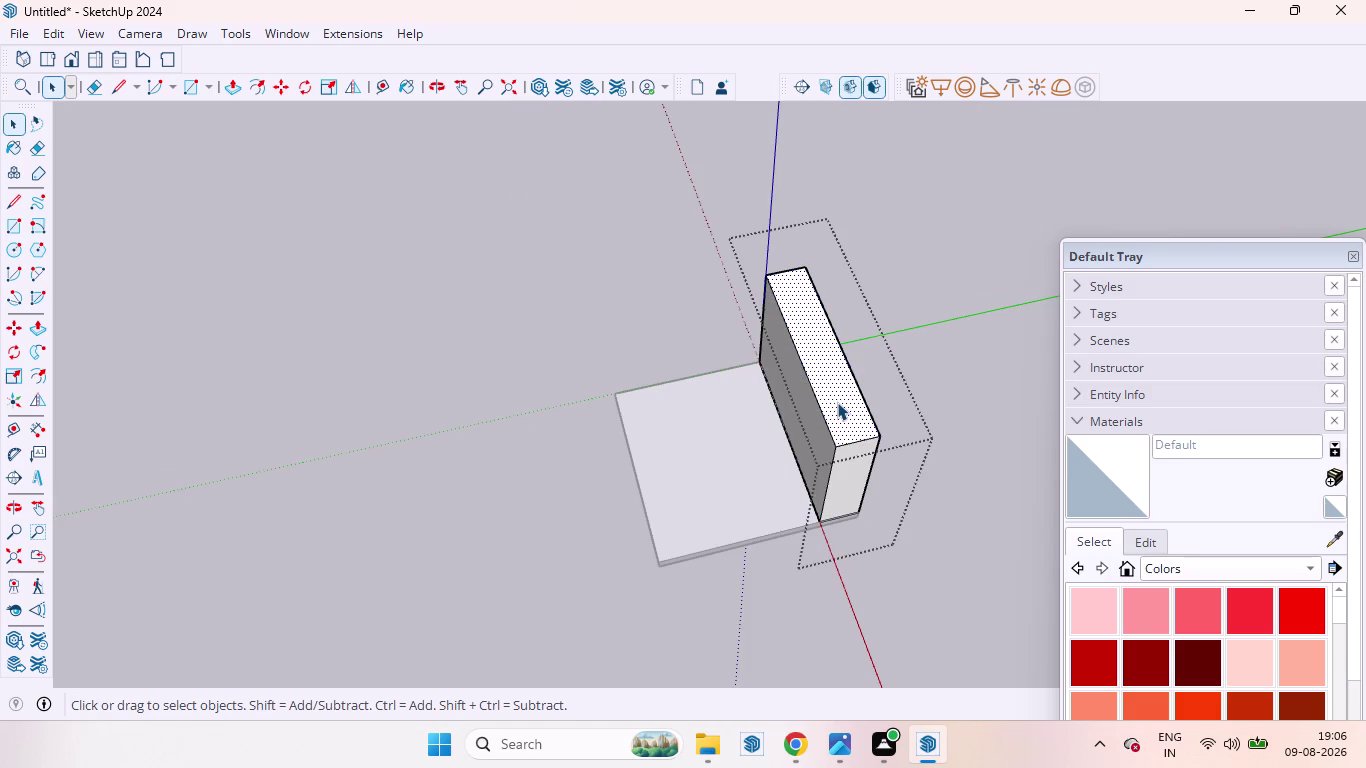
click(837, 402)
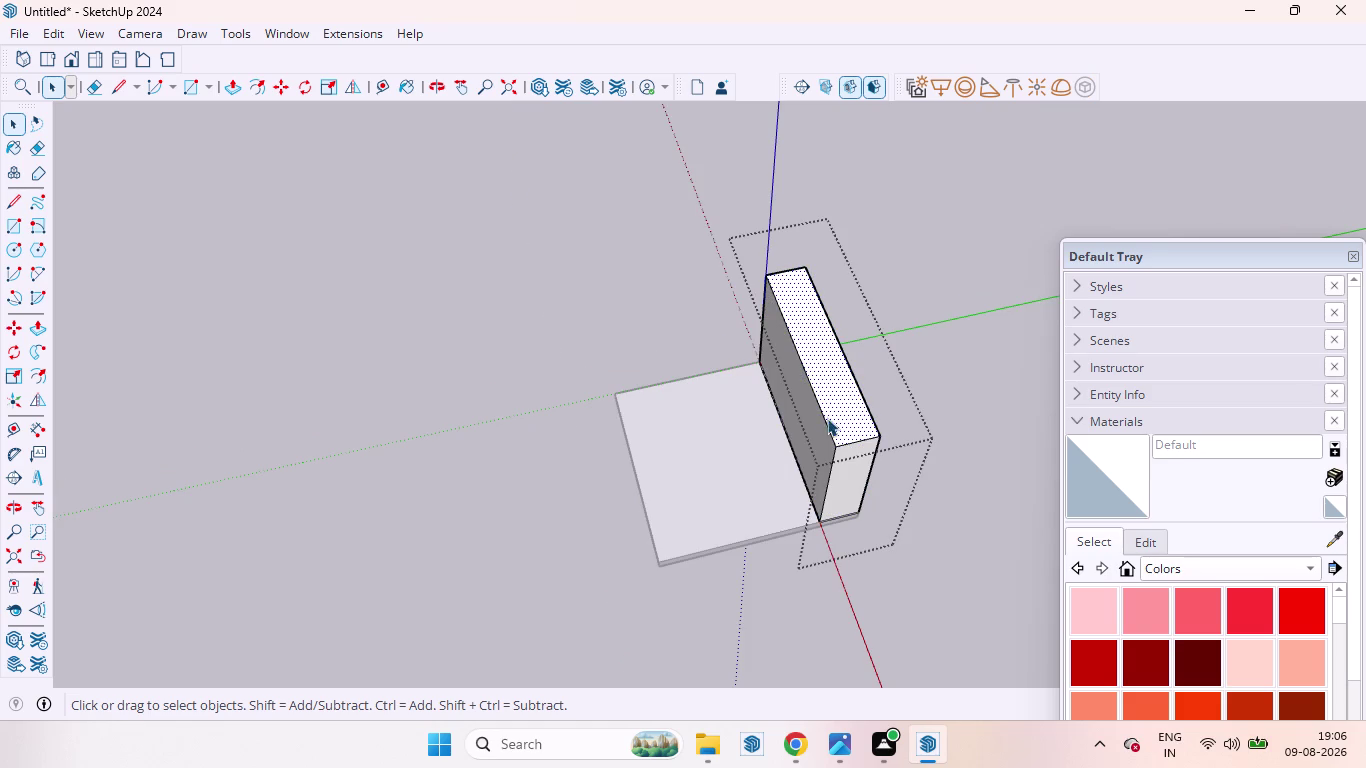
click(815, 427)
click(926, 415)
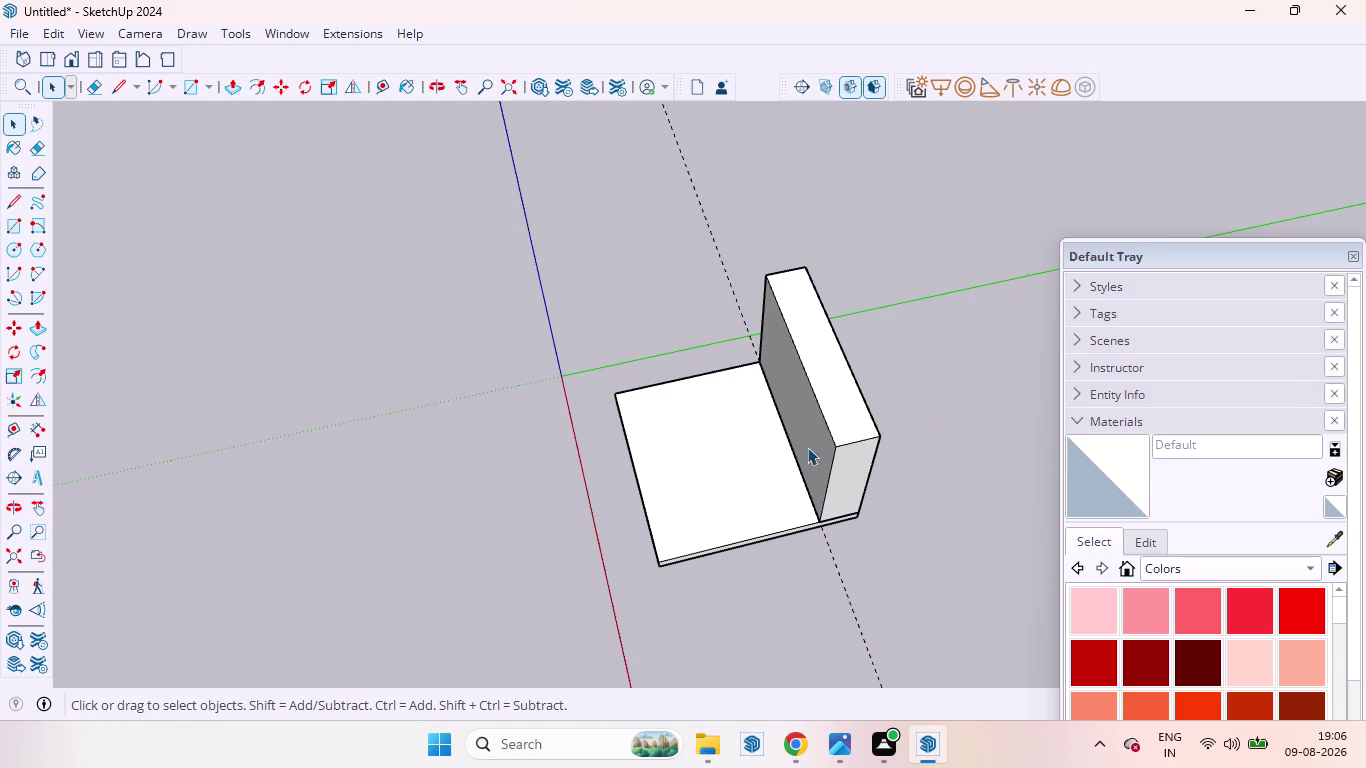
click(816, 442)
right_click(816, 442)
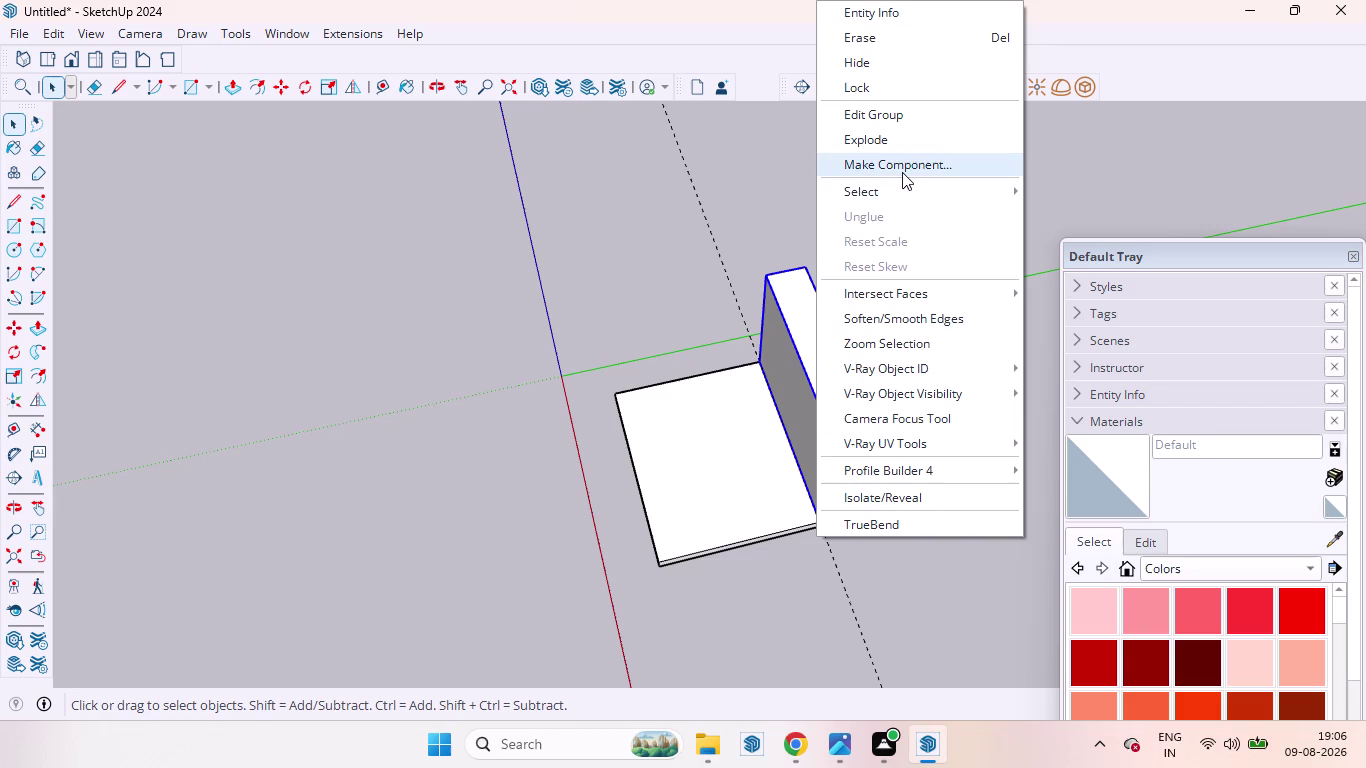
click(870, 141)
click(924, 338)
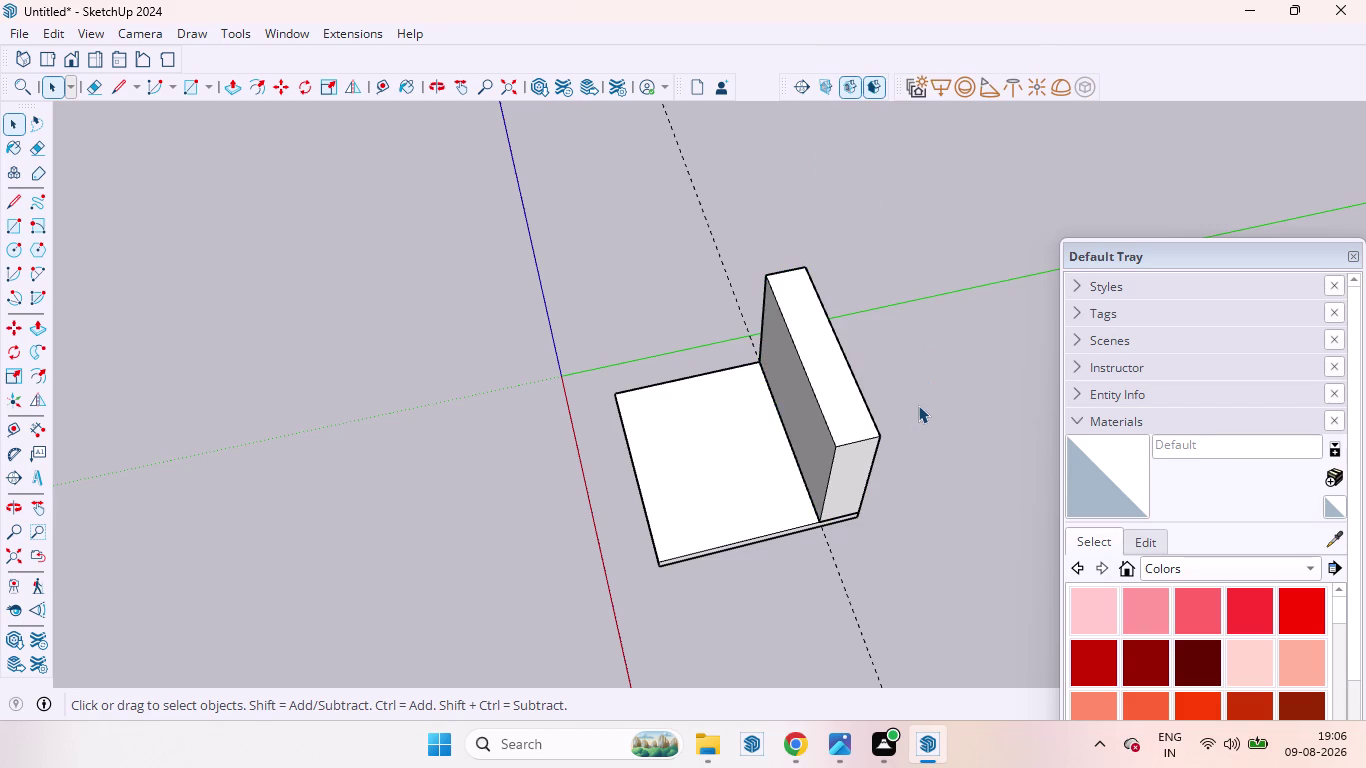
Ctrl-pull the panel's top face up 2' to add a new top section.
scroll(up, 3)
scroll(down, 3)
scroll(up, 3)
middle_drag(884, 401, 883, 438)
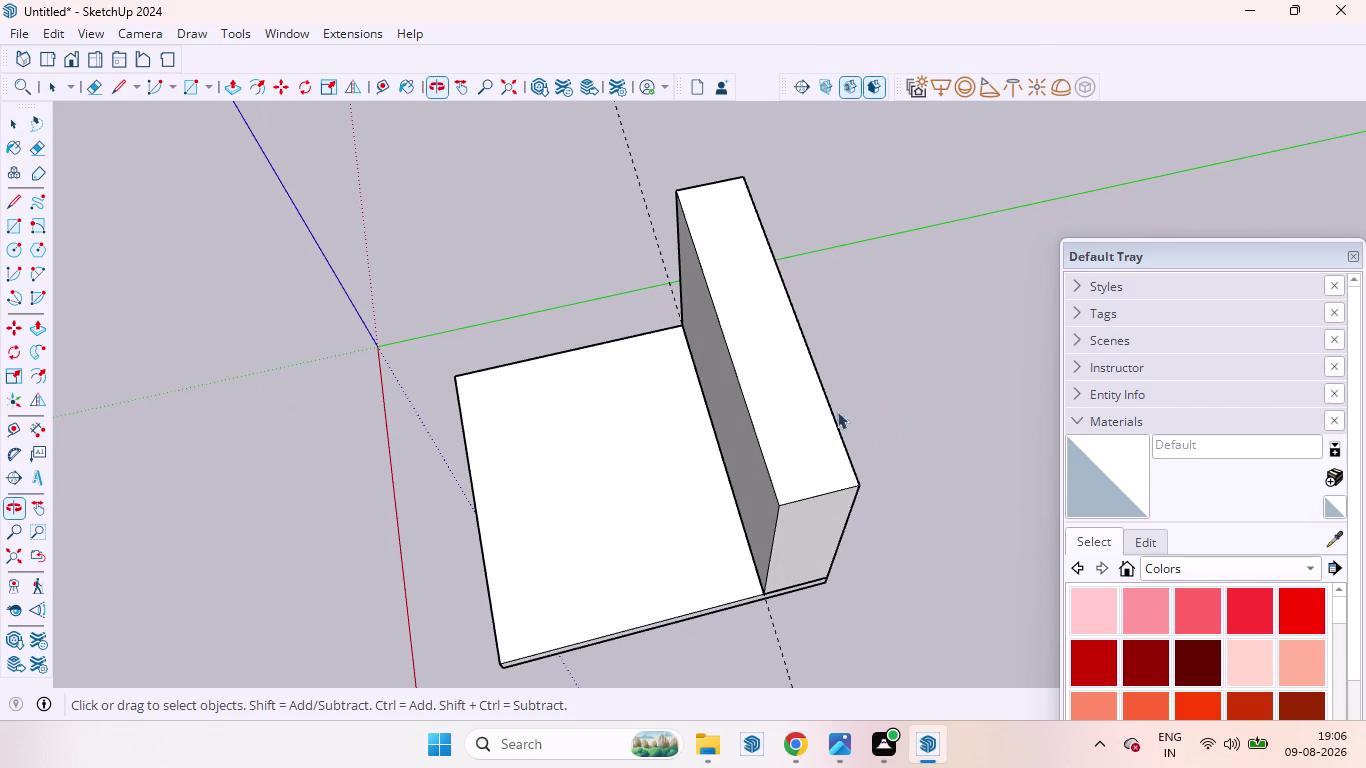
click(807, 391)
key(p)
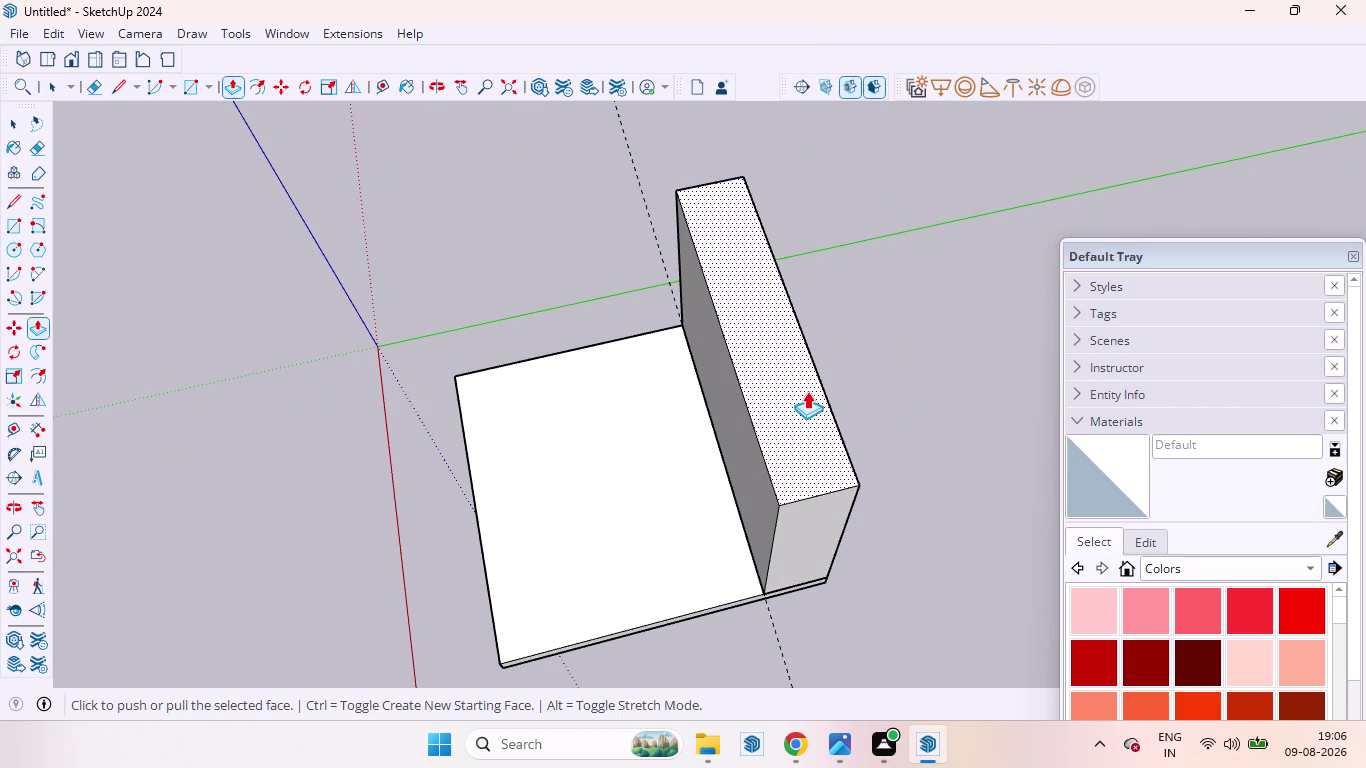
click(807, 391)
drag(807, 391, 817, 362)
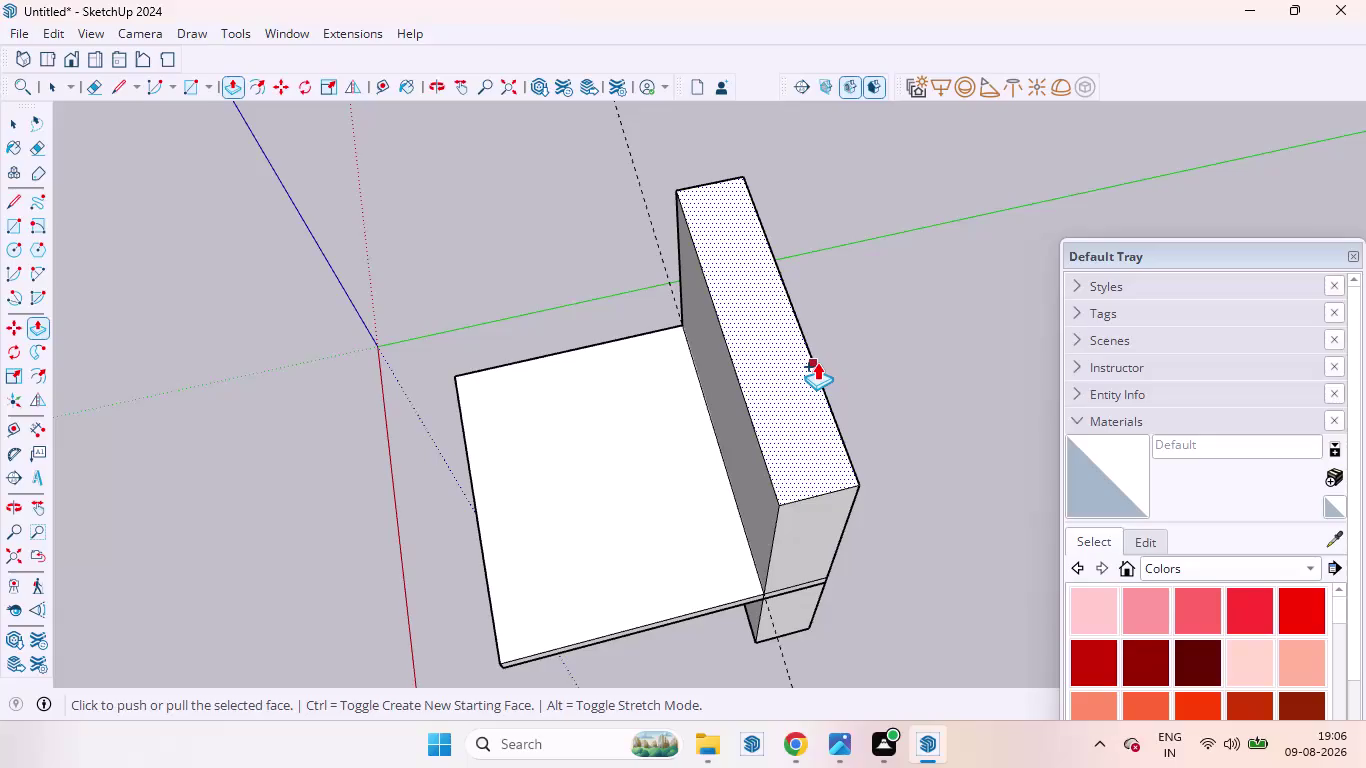
key(ctrl+z)
drag(794, 419, 820, 368)
key(2)
key(apostrophe)
key(Return)
key(space)
Orbit to a level front view of the extended panel.
scroll(down, 3)
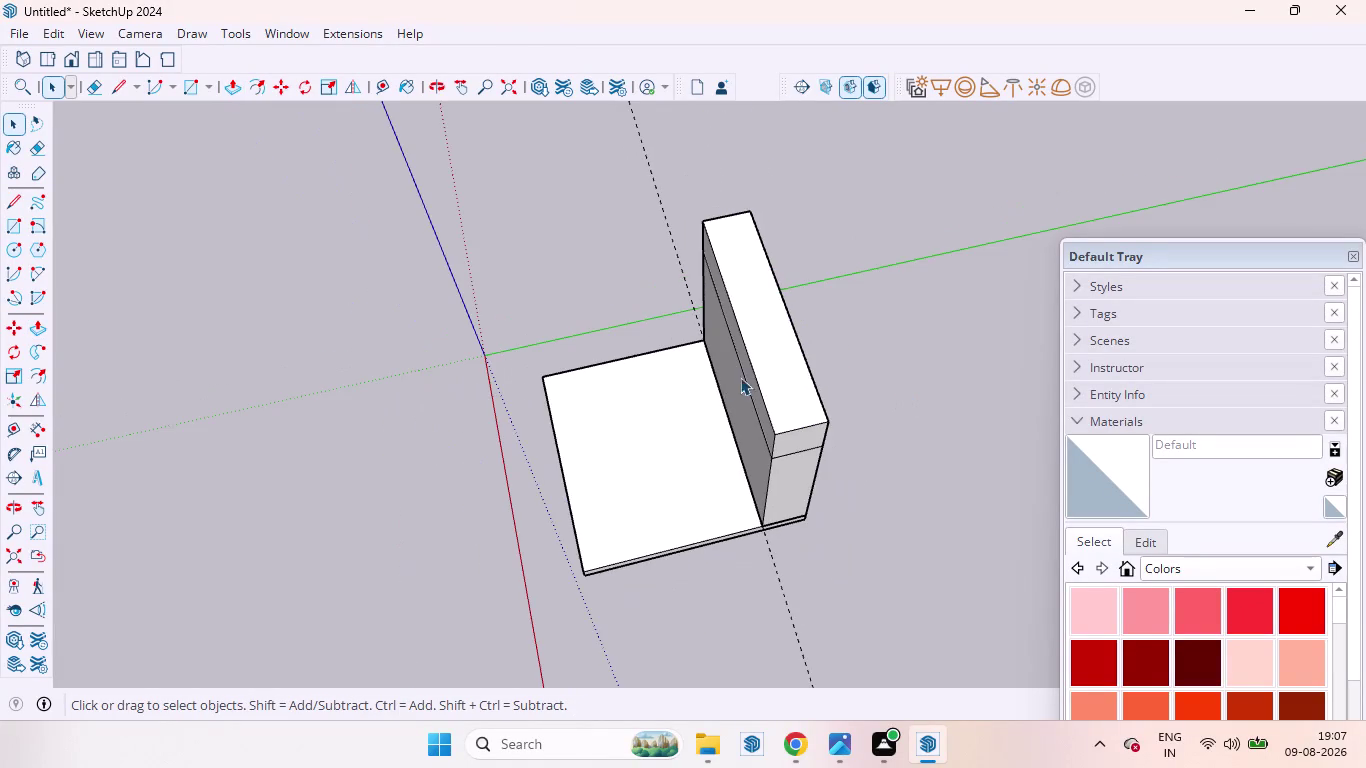
middle_drag(718, 381, 1083, 186)
scroll(up, 3)
middle_drag(744, 384, 877, 338)
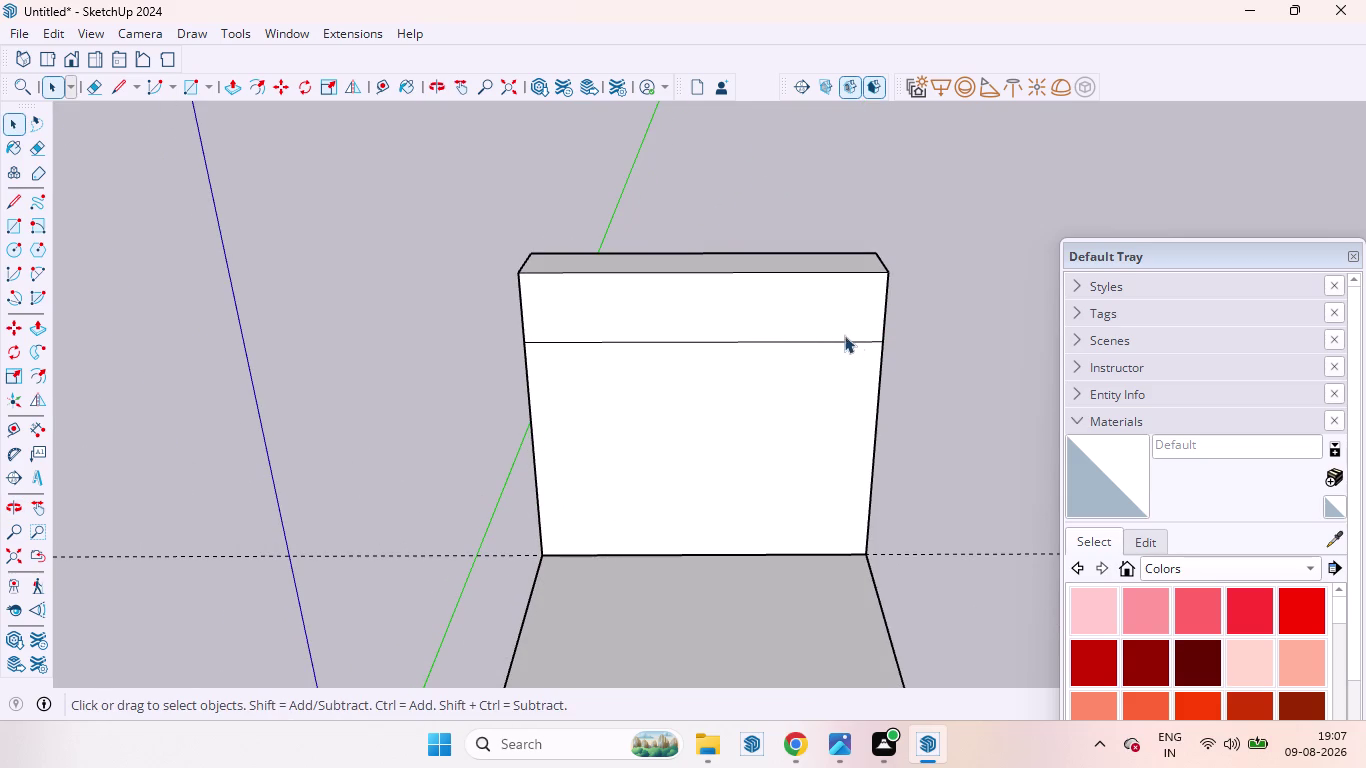
scroll(down, 3)
middle_drag(745, 367, 746, 369)
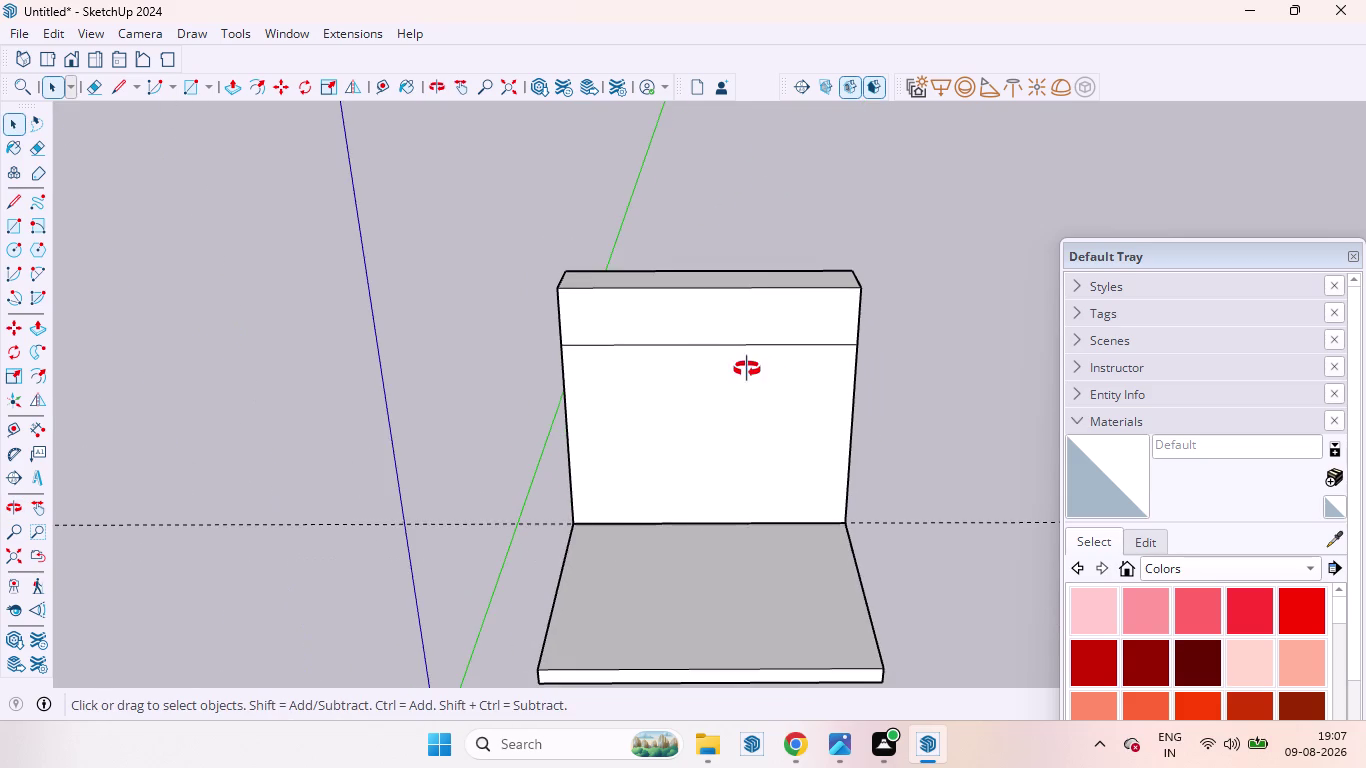
middle_drag(746, 369, 777, 300)
scroll(up, 3)
scroll(up, 3)
Place the first vertical guide 2' from the panel's left edge.
scroll(down, 3)
scroll(up, 3)
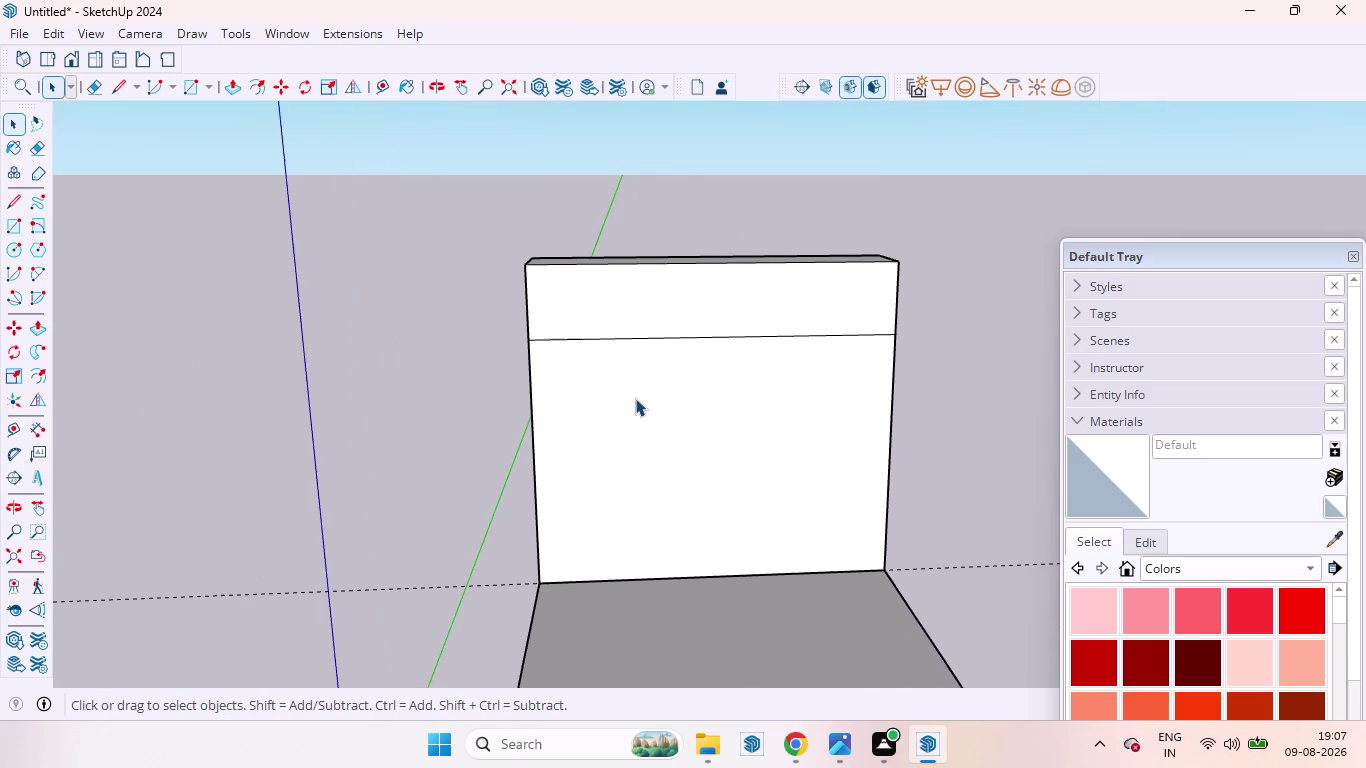
key(t)
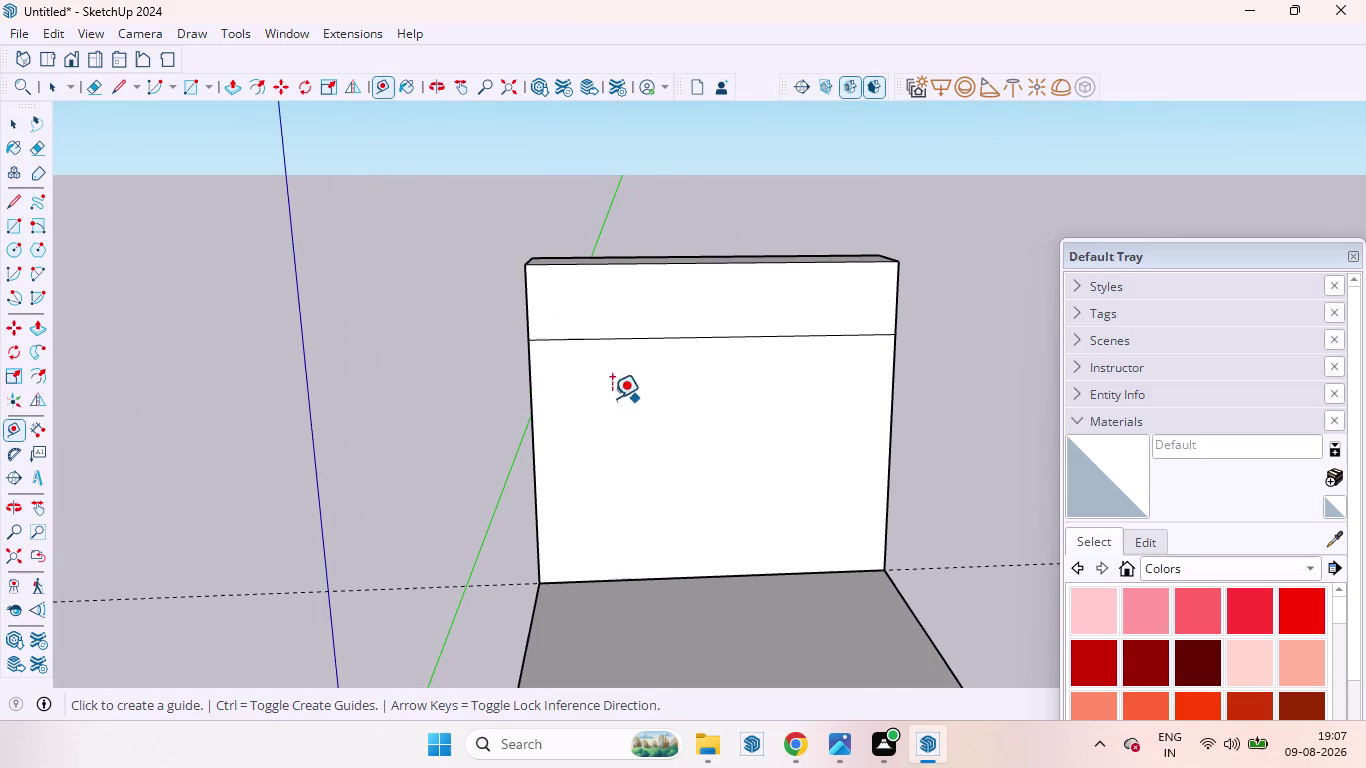
click(526, 423)
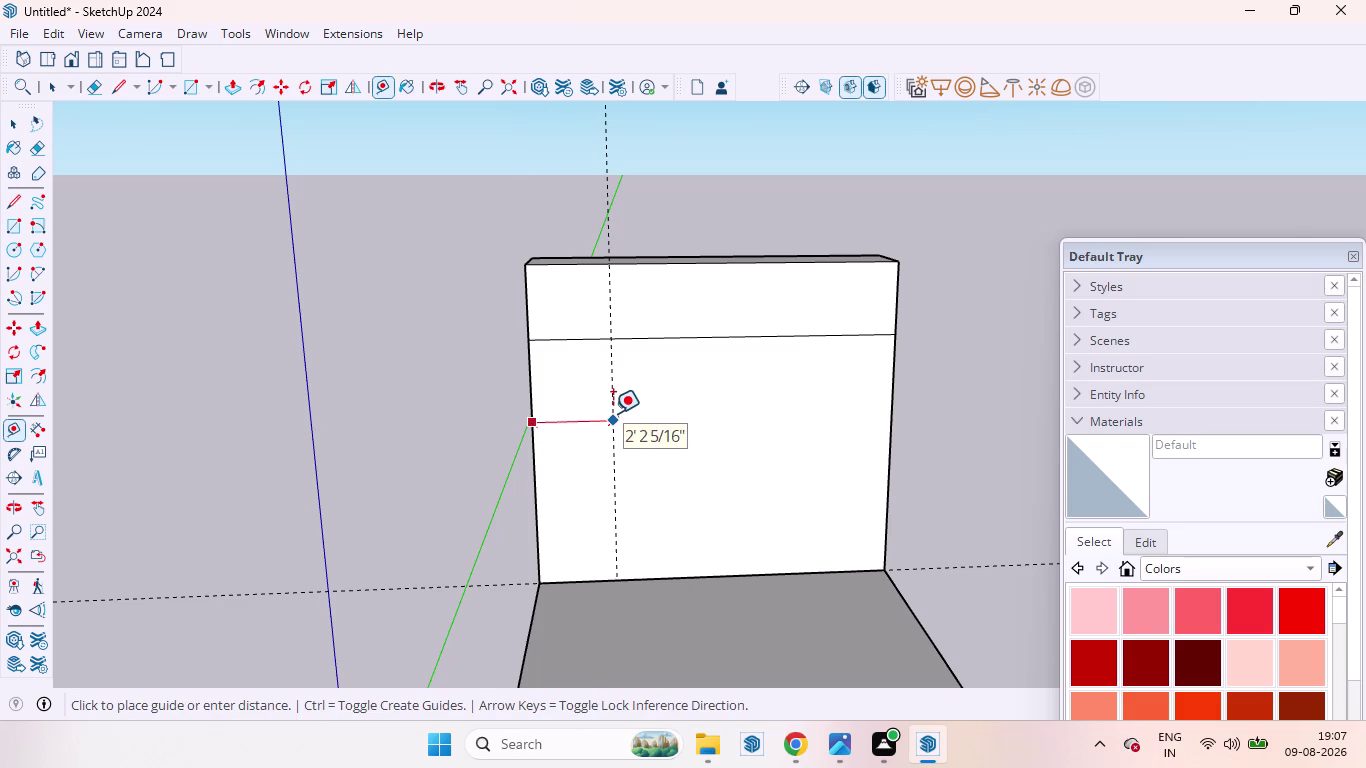
key(2)
key(apostrophe)
key(Return)
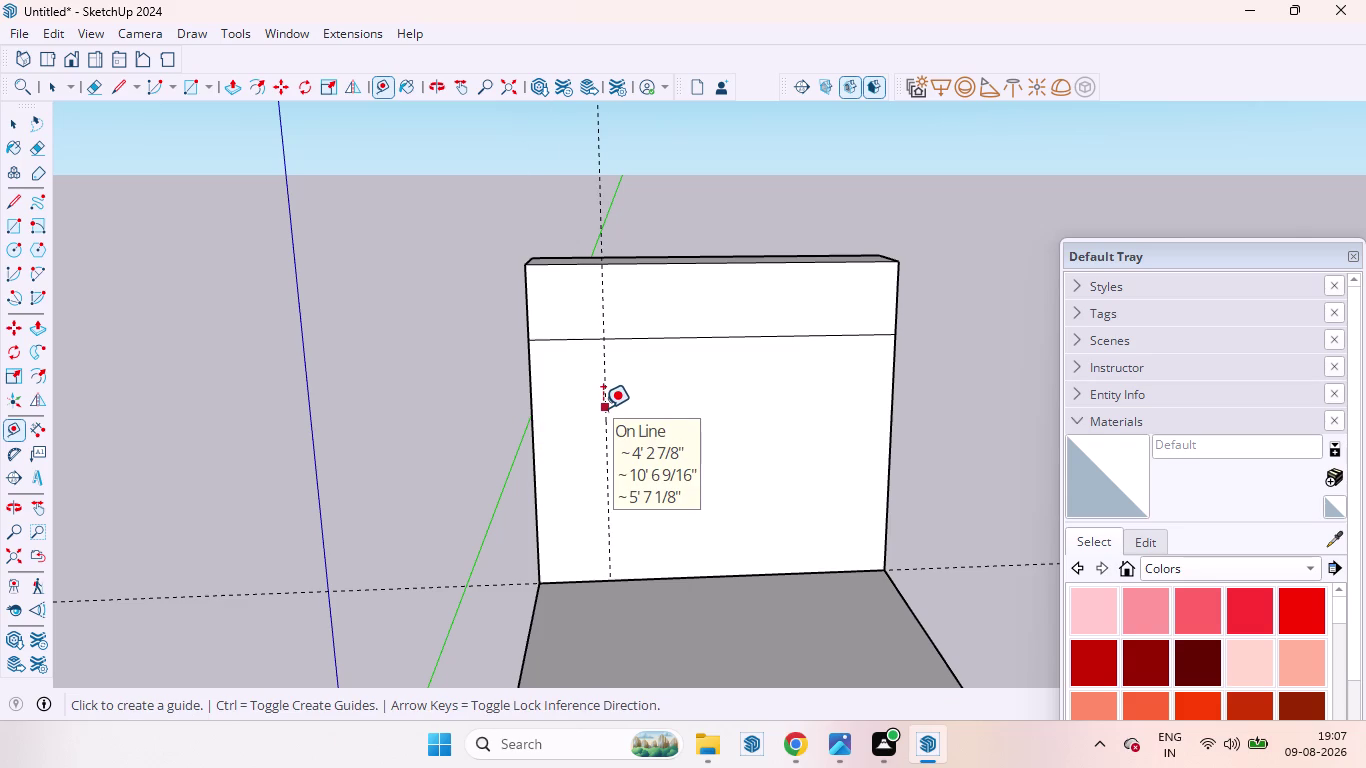
Add two more vertical guides, each 2' from the previous one.
click(603, 408)
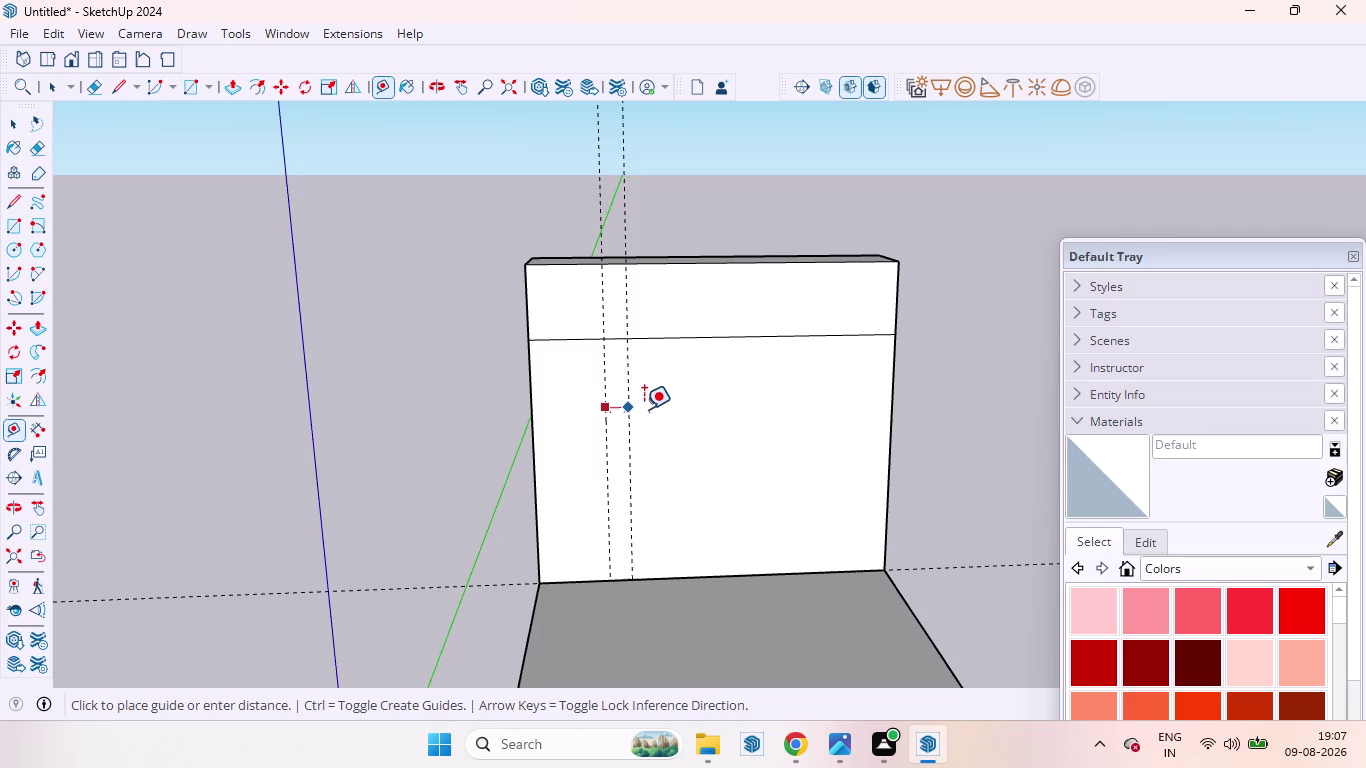
text(2)
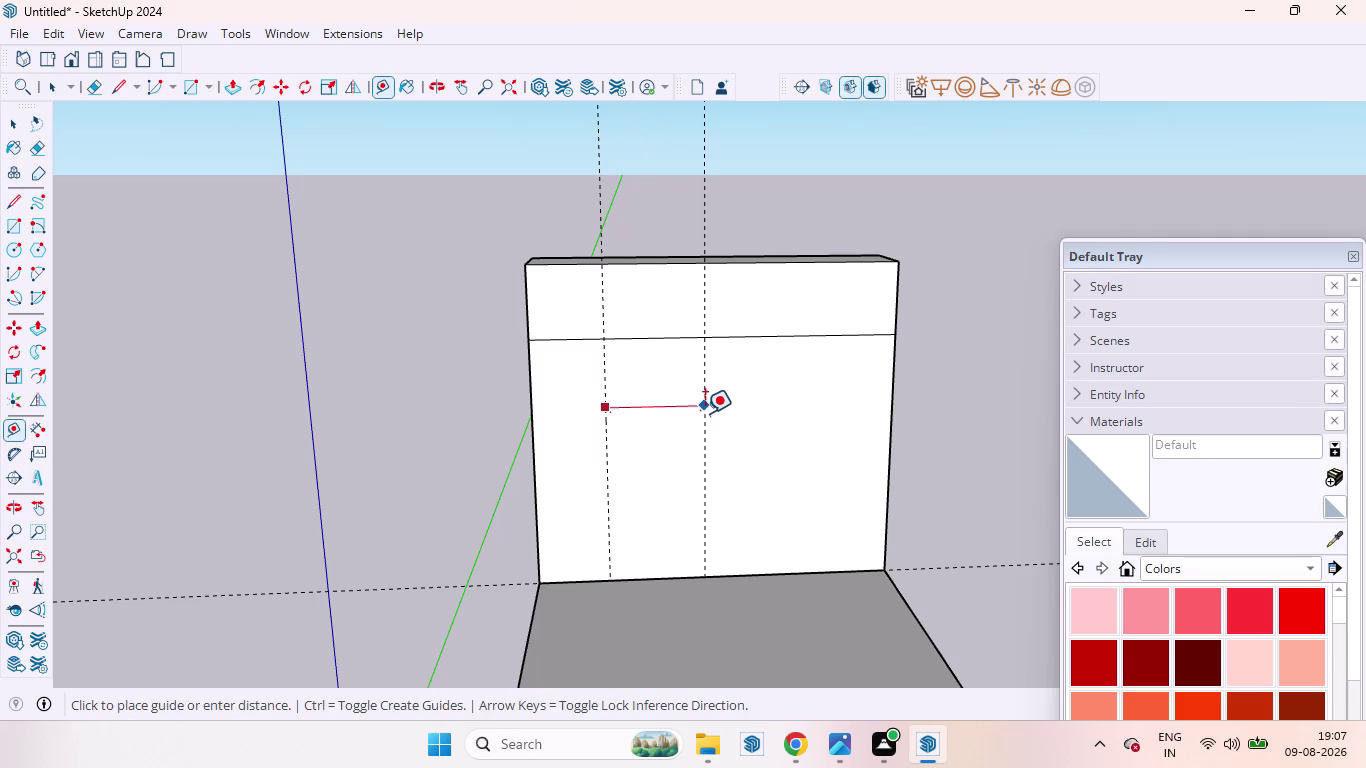
text(')
key(Return)
click(679, 420)
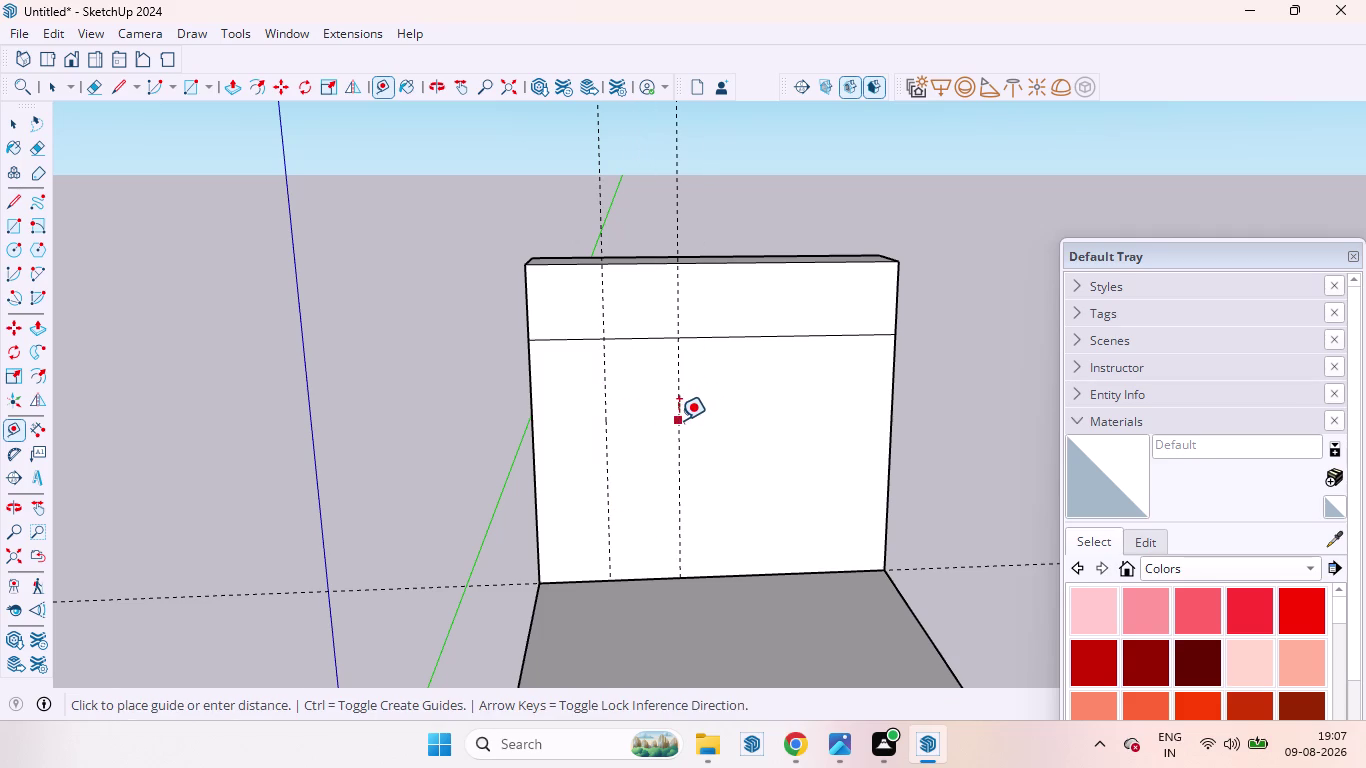
text(2)
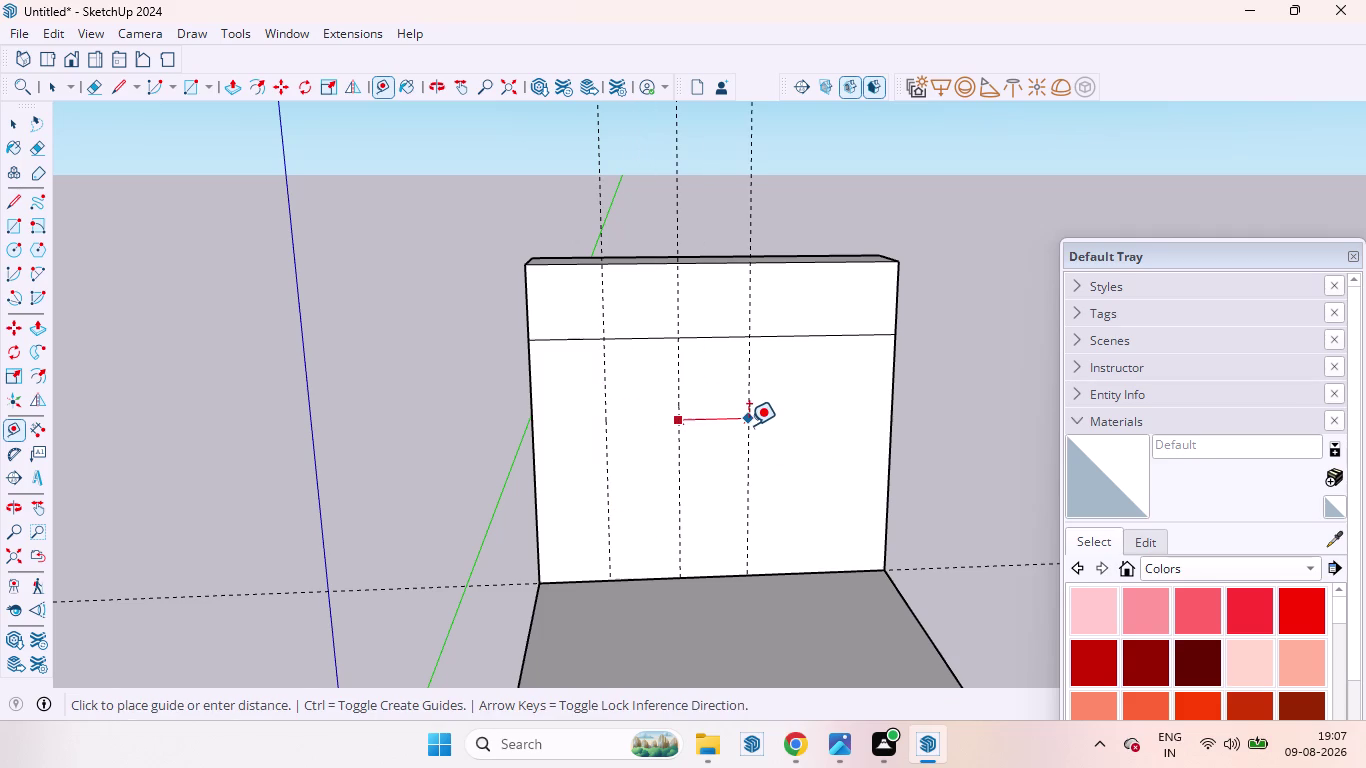
text(')
key(Return)
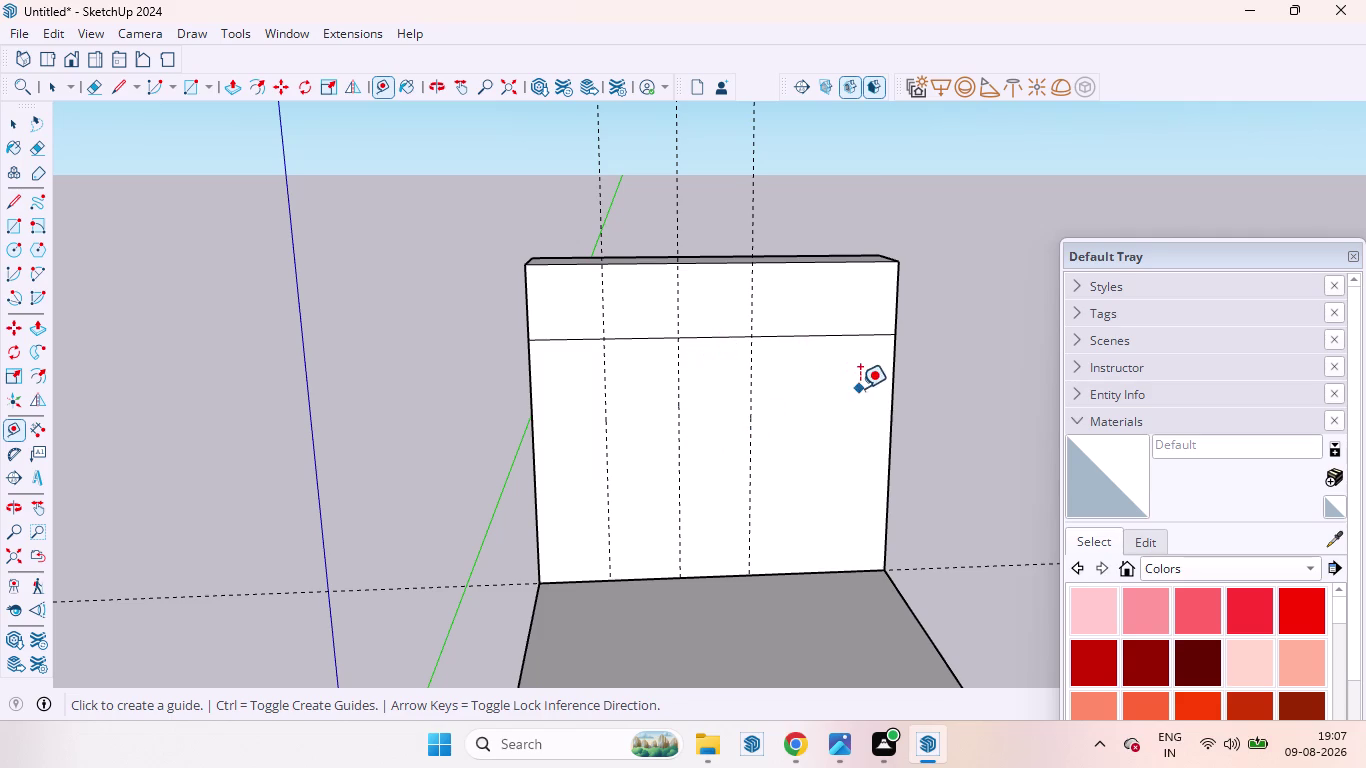
key(space)
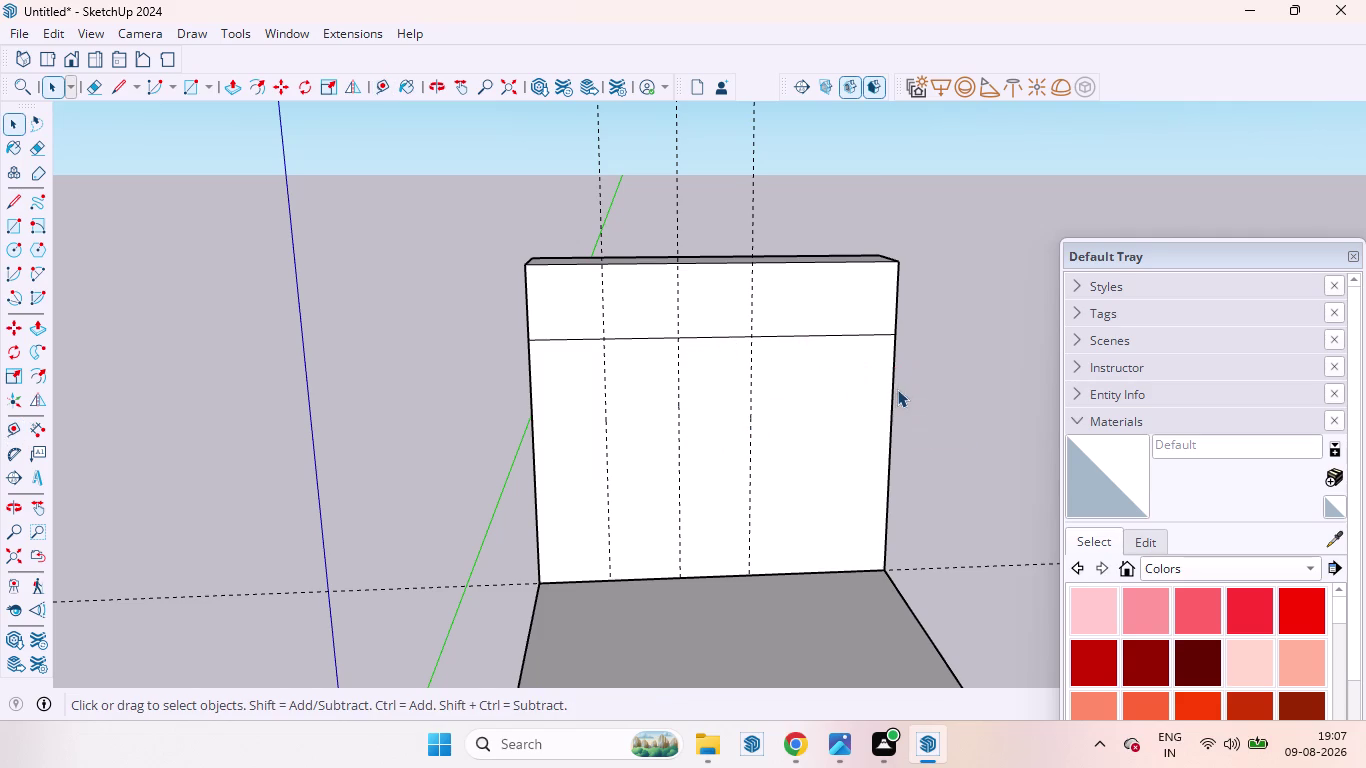
Orbit and pan to look straight at the centred panel front.
scroll(down, 3)
scroll(down, 3)
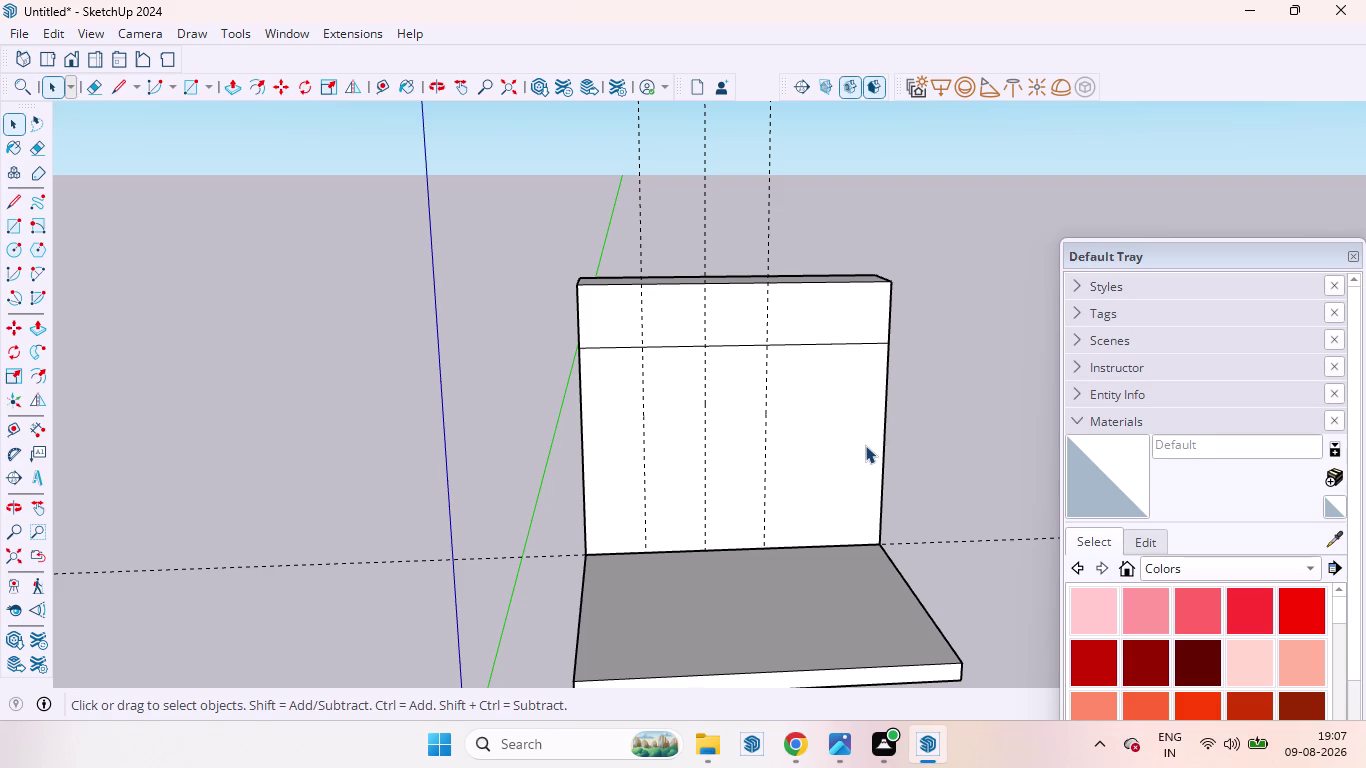
scroll(up, 3)
scroll(down, 3)
middle_drag(791, 400, 774, 385)
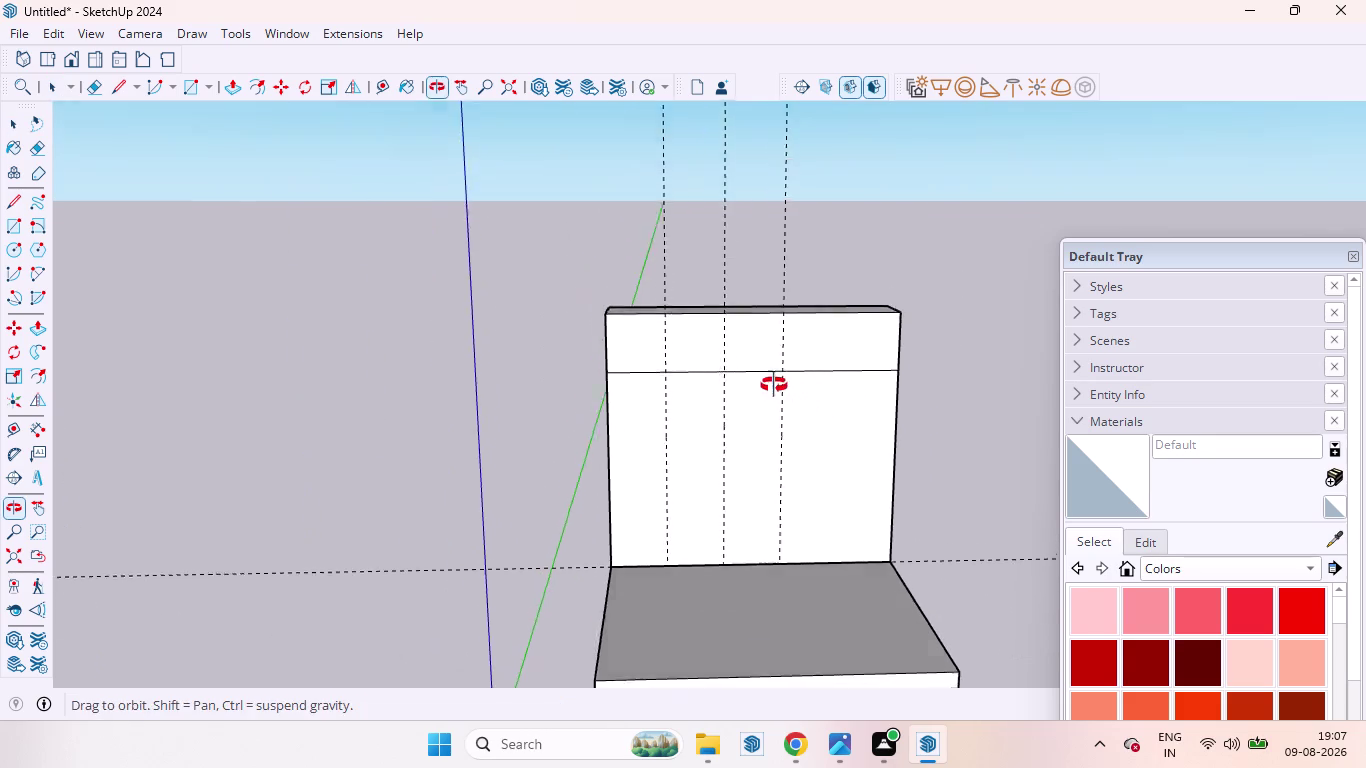
middle_drag(774, 385, 773, 339)
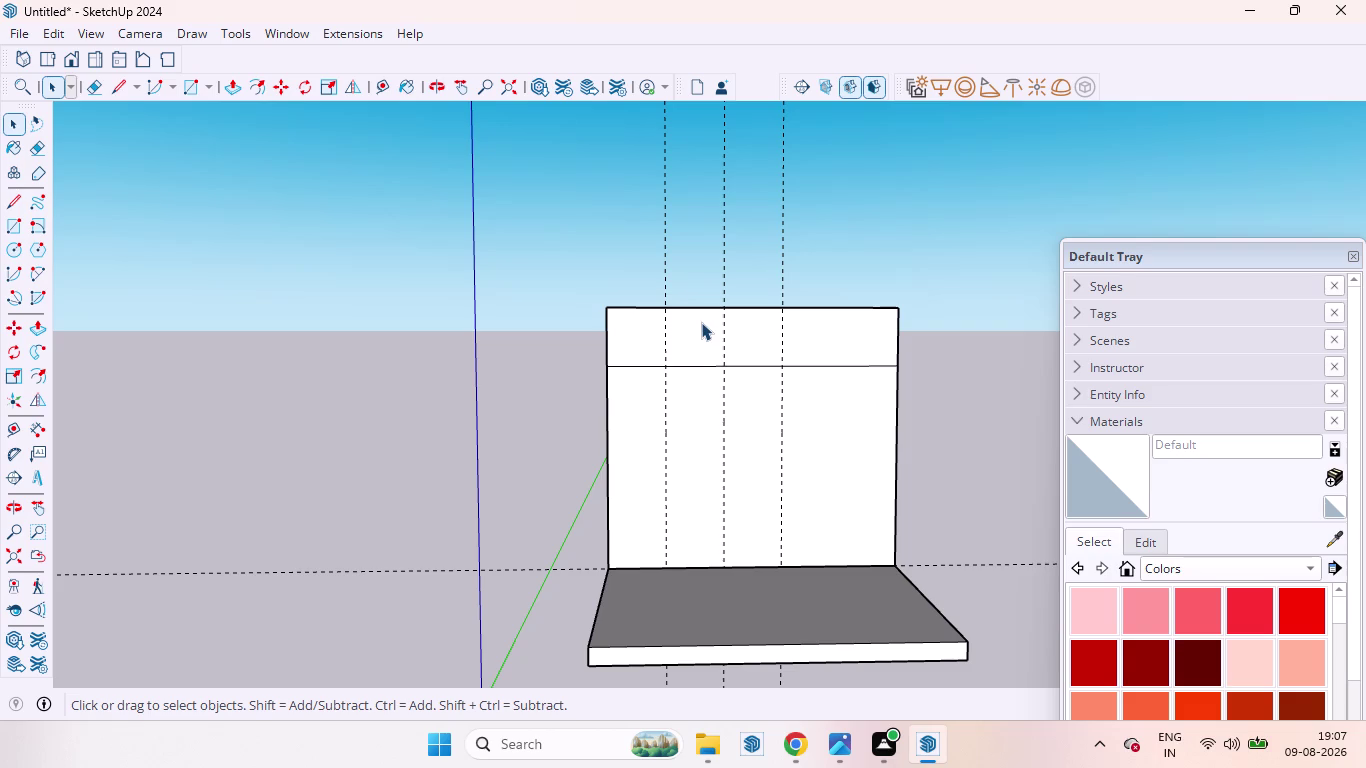
scroll(up, 3)
scroll(down, 3)
scroll(up, 3)
middle_drag(792, 525, 725, 519)
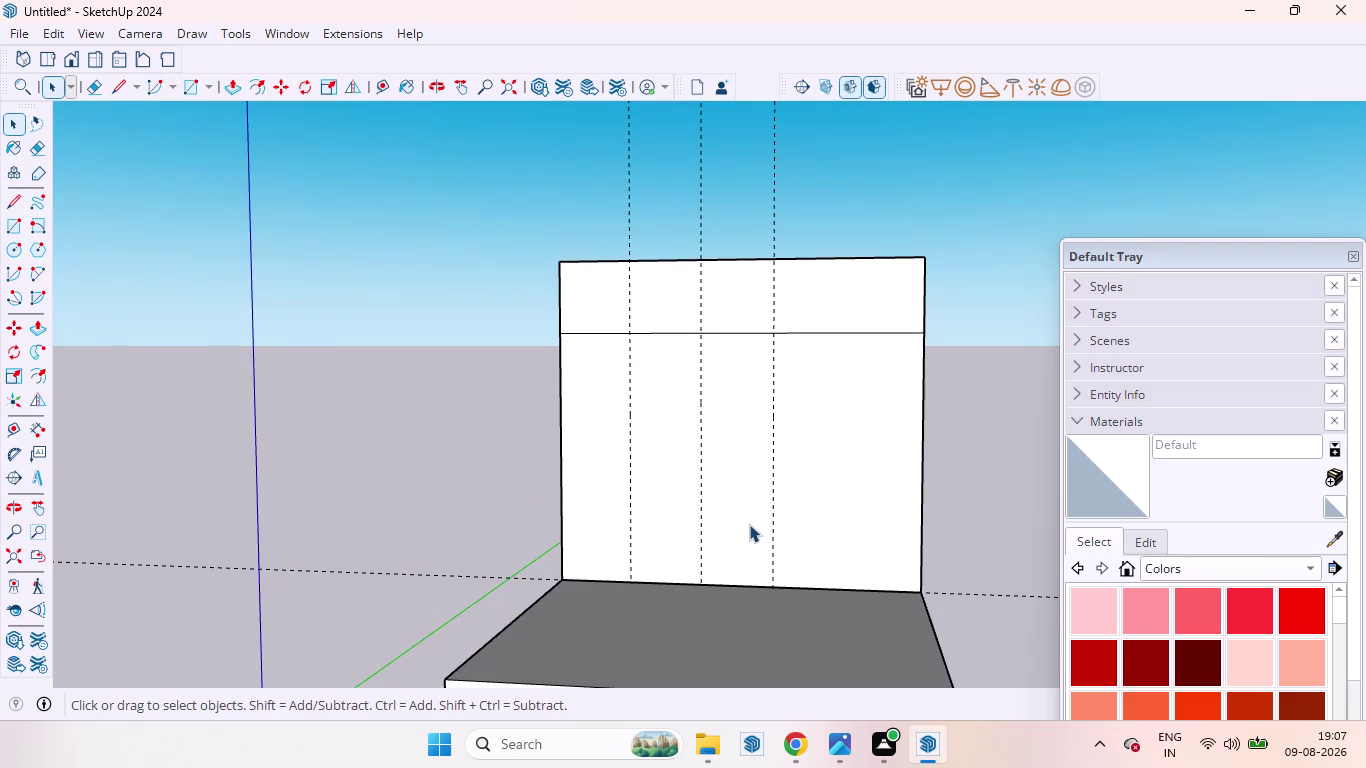
Place a horizontal guide 100 mm above the panel's bottom edge.
key(t)
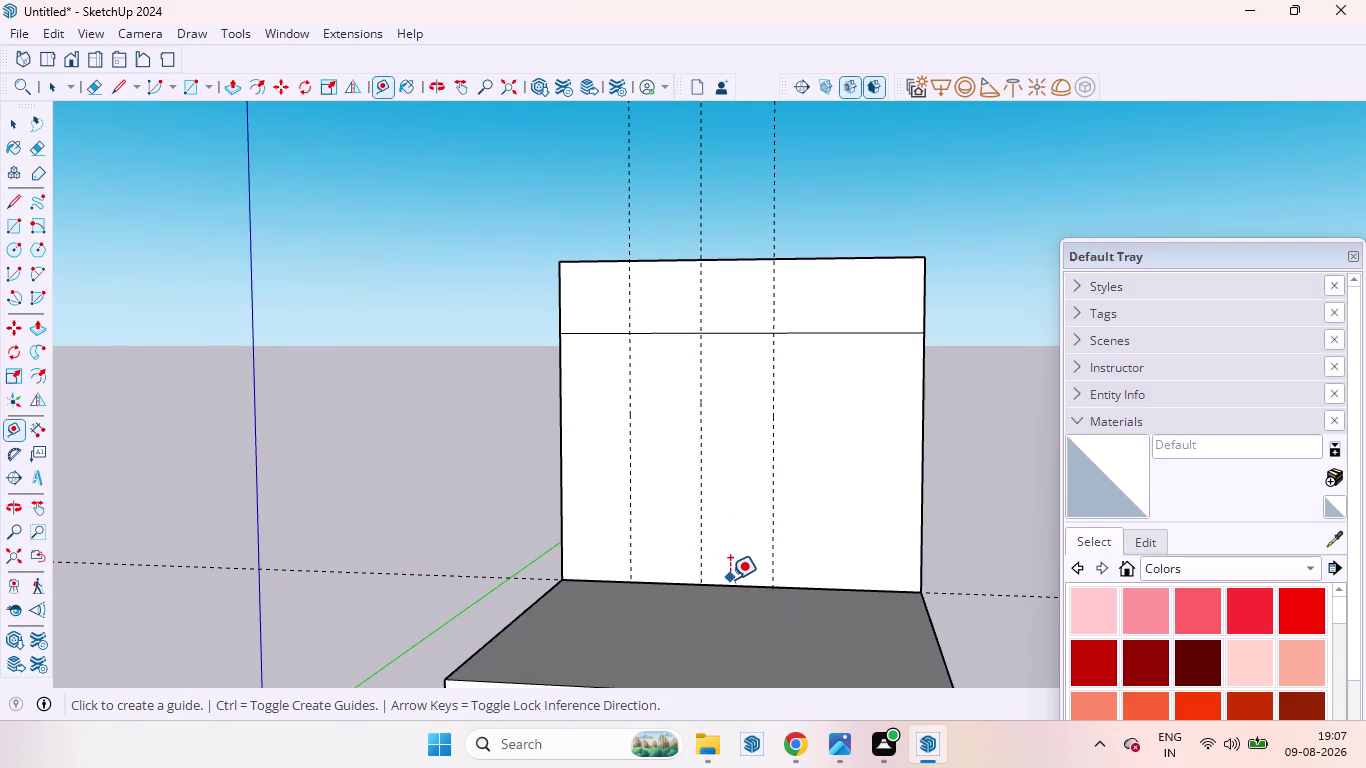
click(730, 581)
text(1)
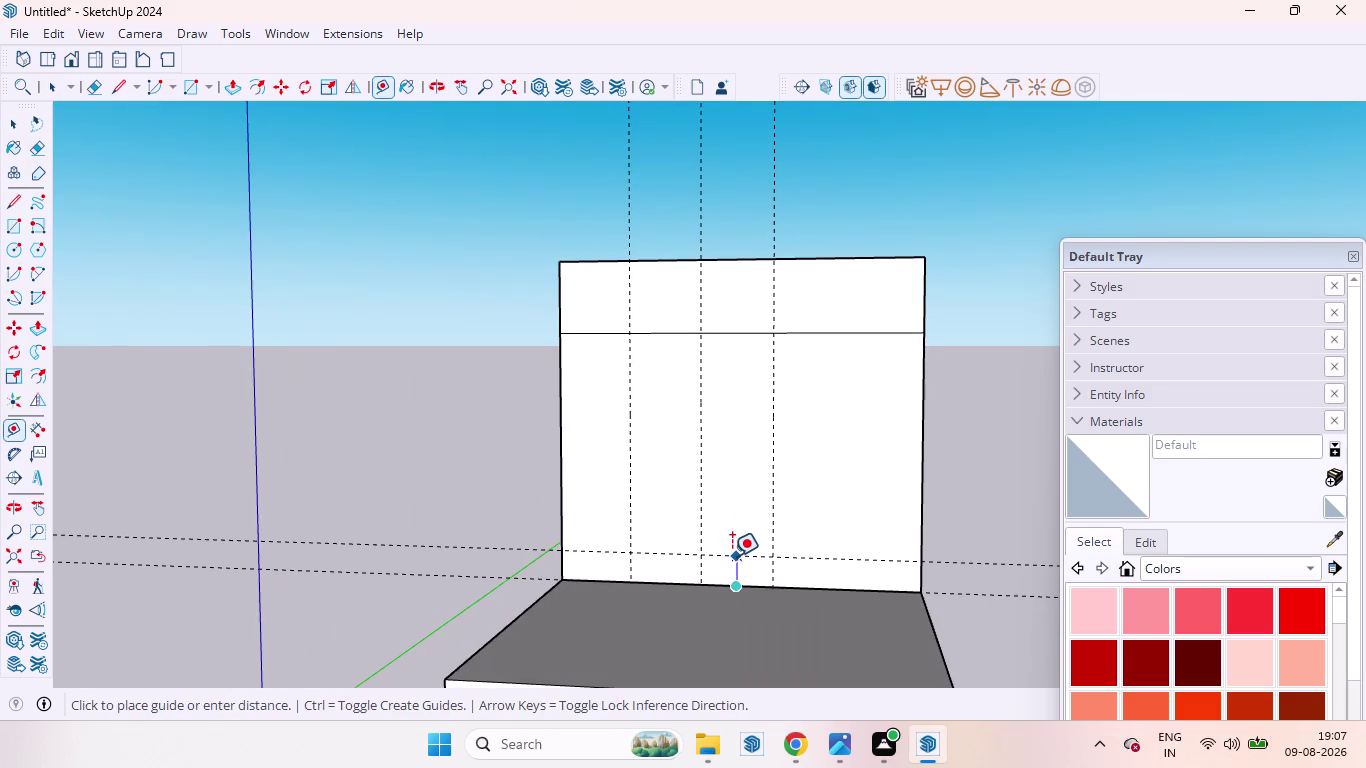
text(00MM)
key(Return)
key(space)
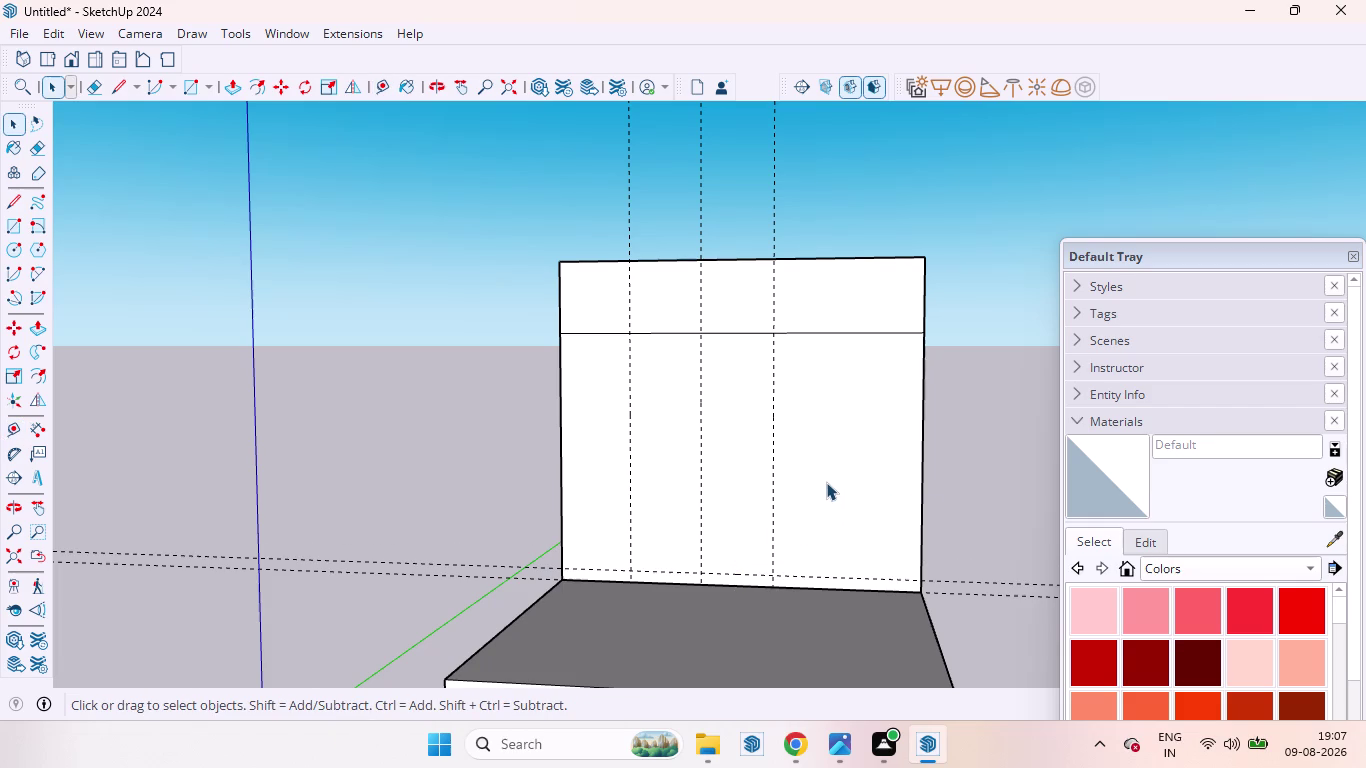
Draw two rectangles down from the top band line, the second along the rightmost guide.
key(r)
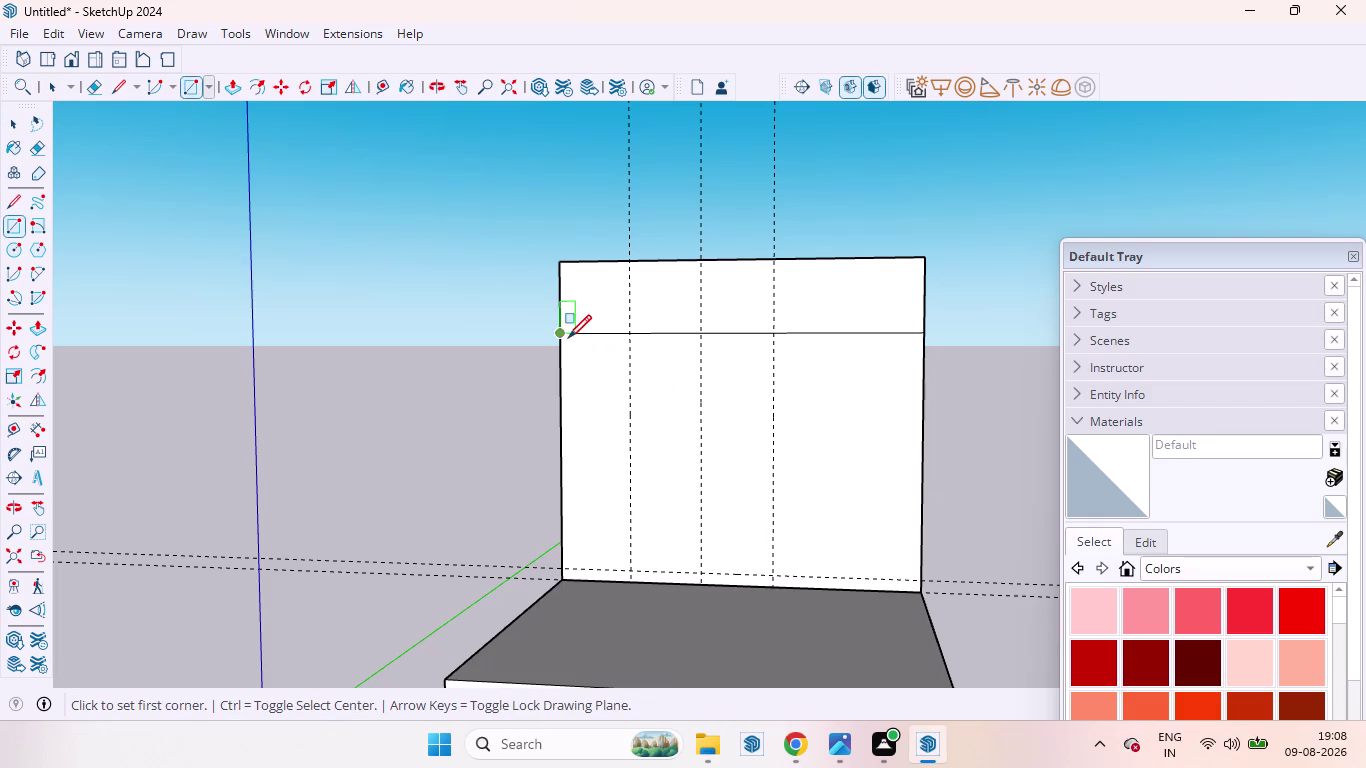
click(564, 336)
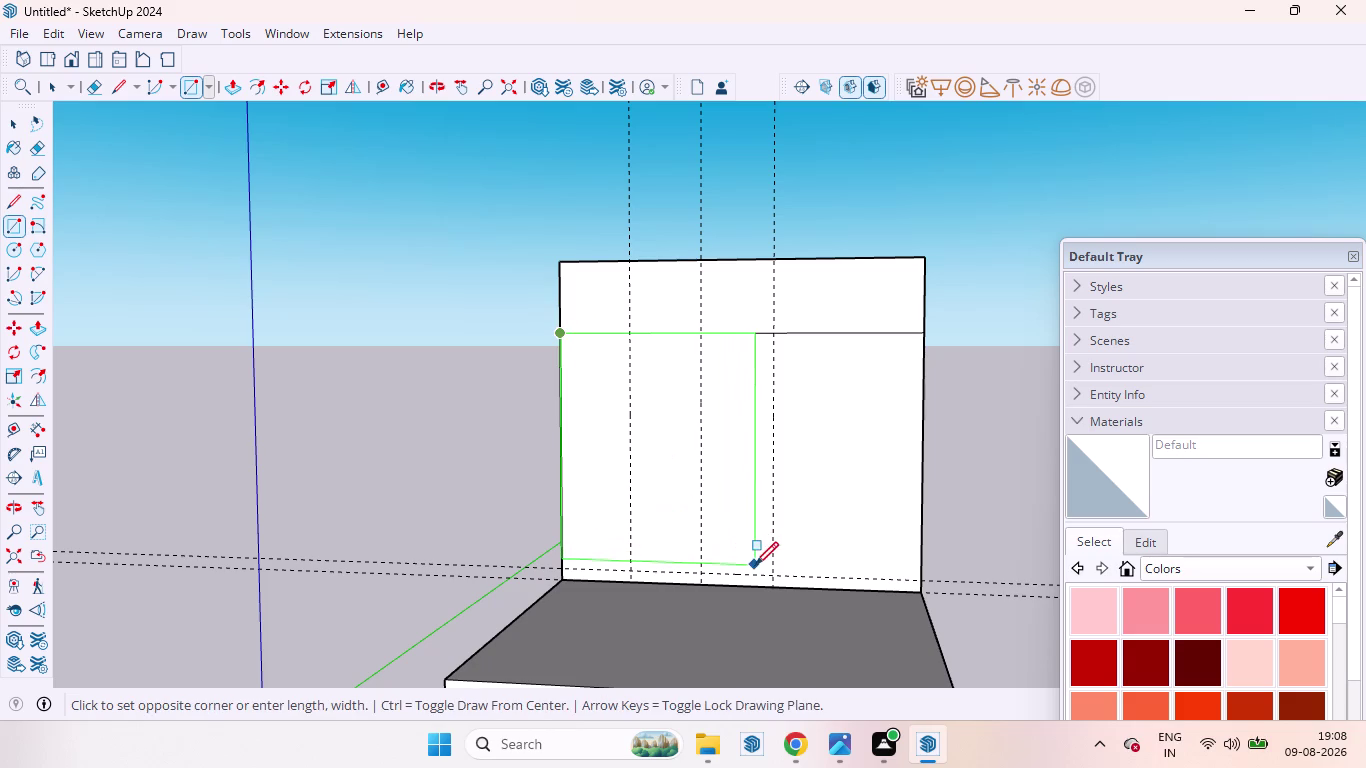
click(771, 576)
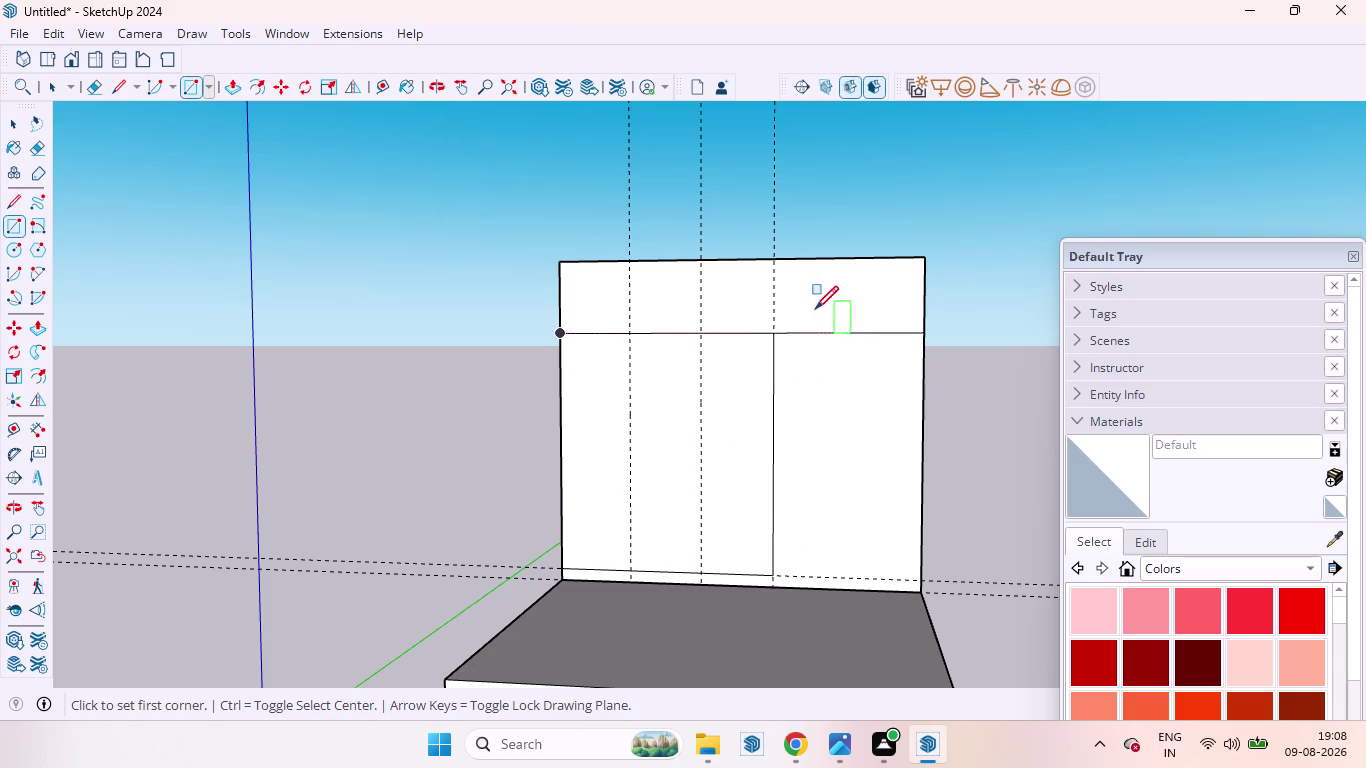
click(771, 337)
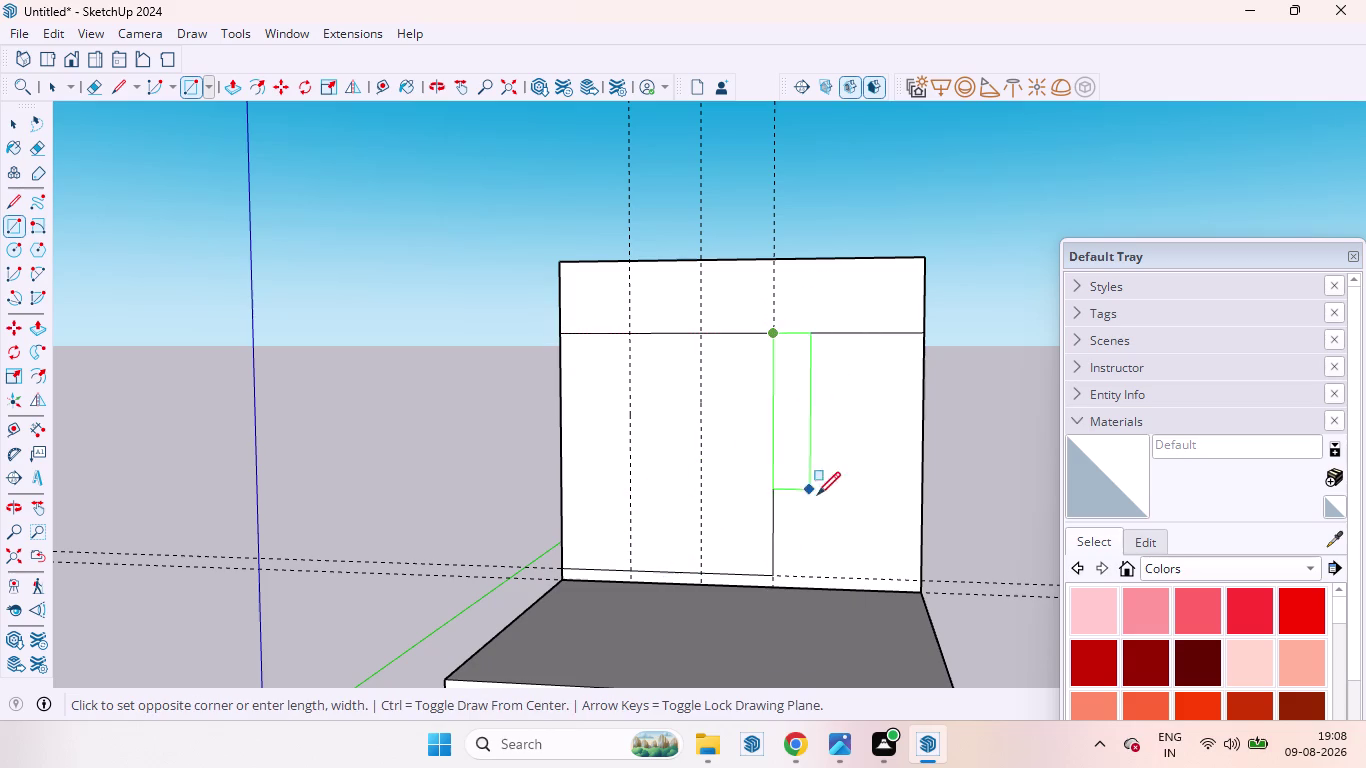
click(920, 577)
key(space)
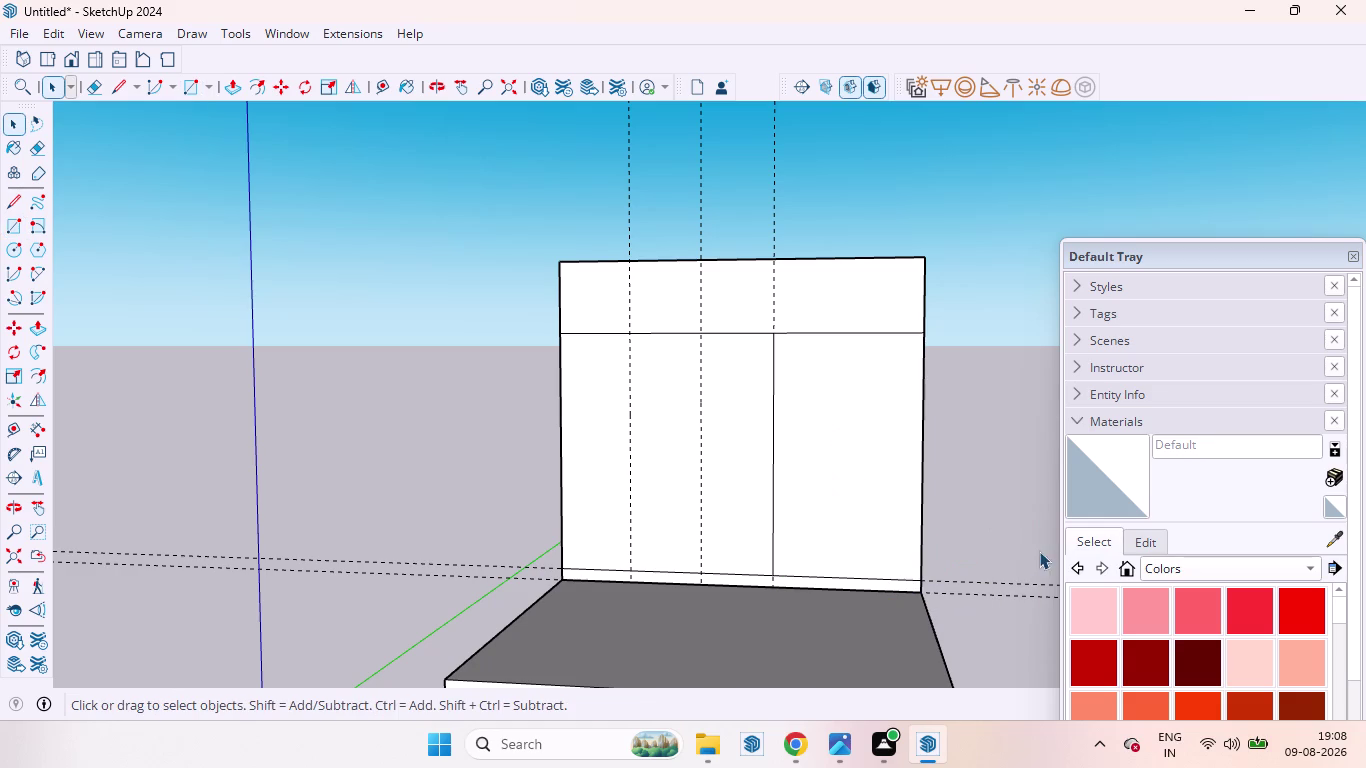
scroll(up, 3)
Push the narrow base strip back by 1 to form a recessed plinth.
click(775, 569)
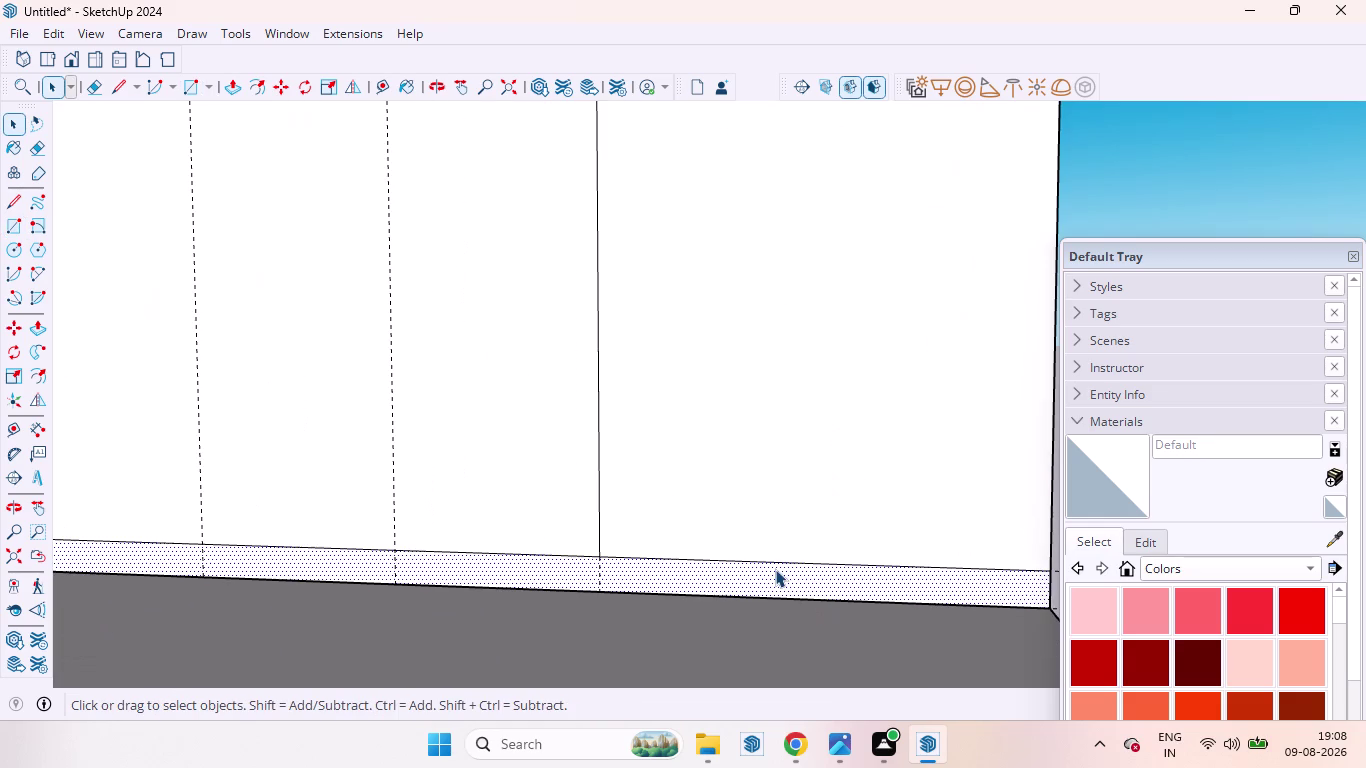
key(p)
drag(775, 569, 781, 565)
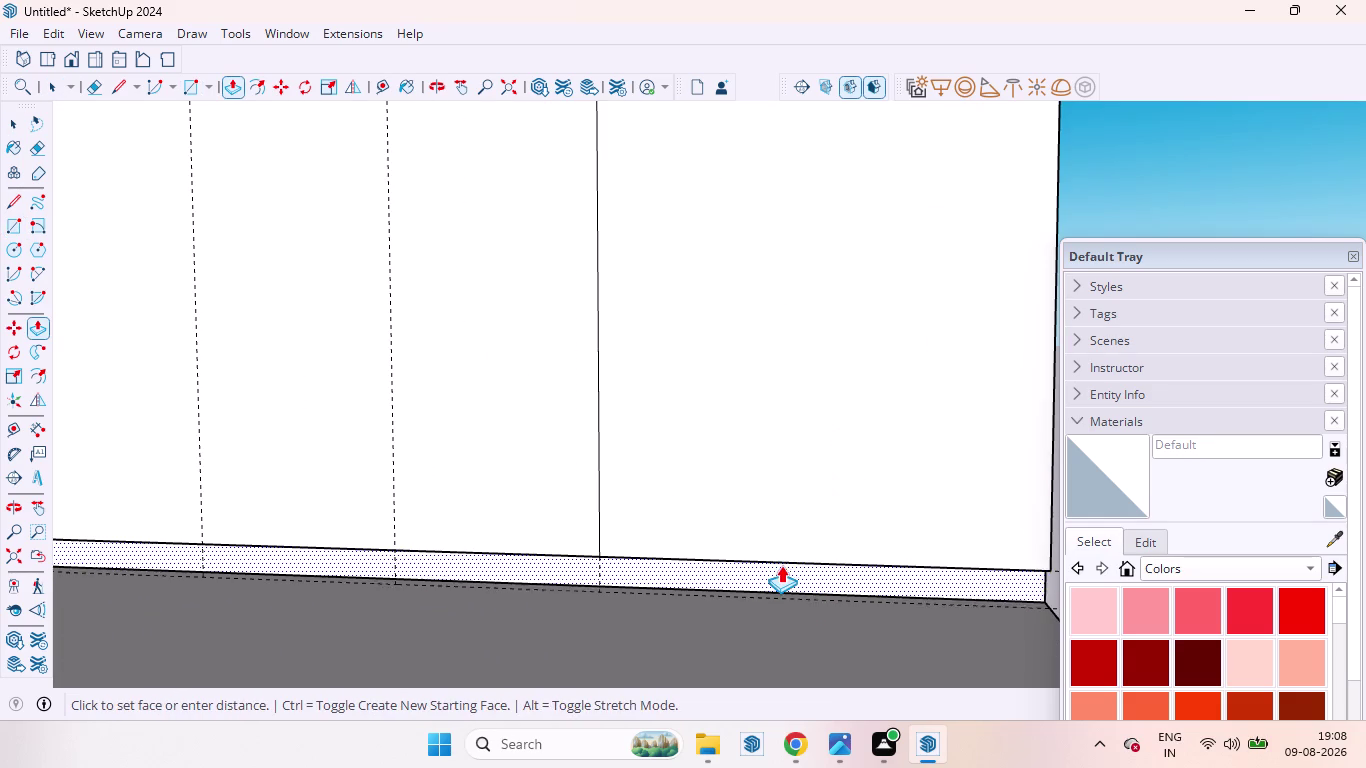
drag(781, 565, 785, 565)
key(1)
key(Return)
scroll(down, 3)
scroll(down, 3)
key(space)
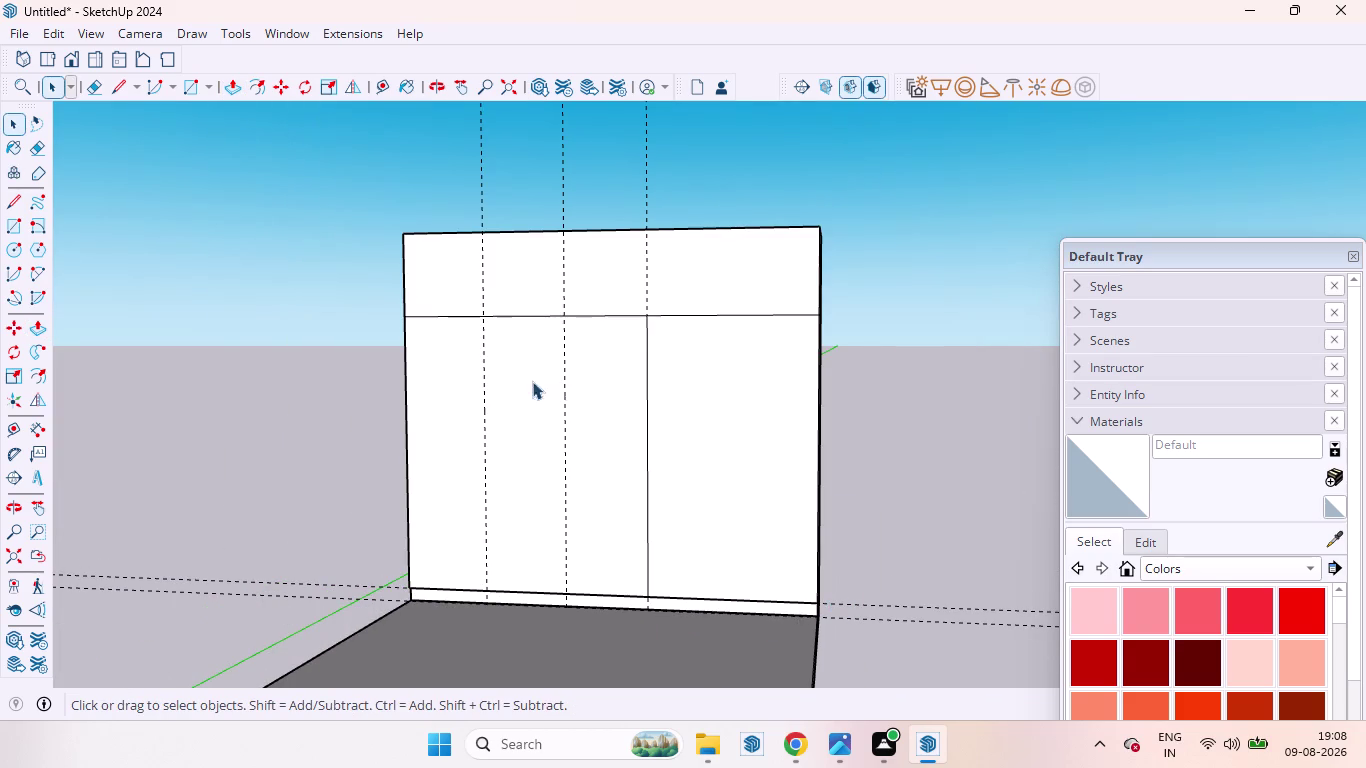
Draw a rectangle from the top band line along the first vertical guide.
scroll(up, 3)
key(r)
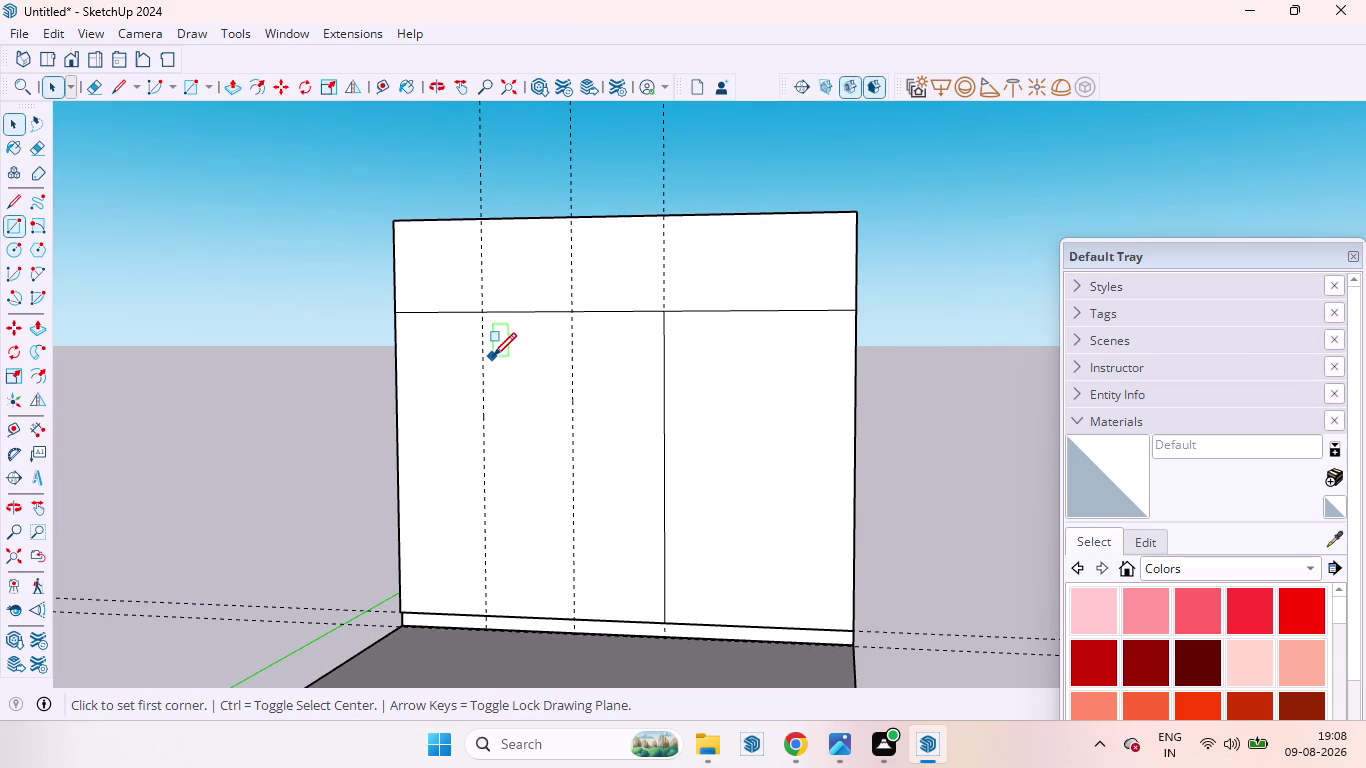
click(482, 317)
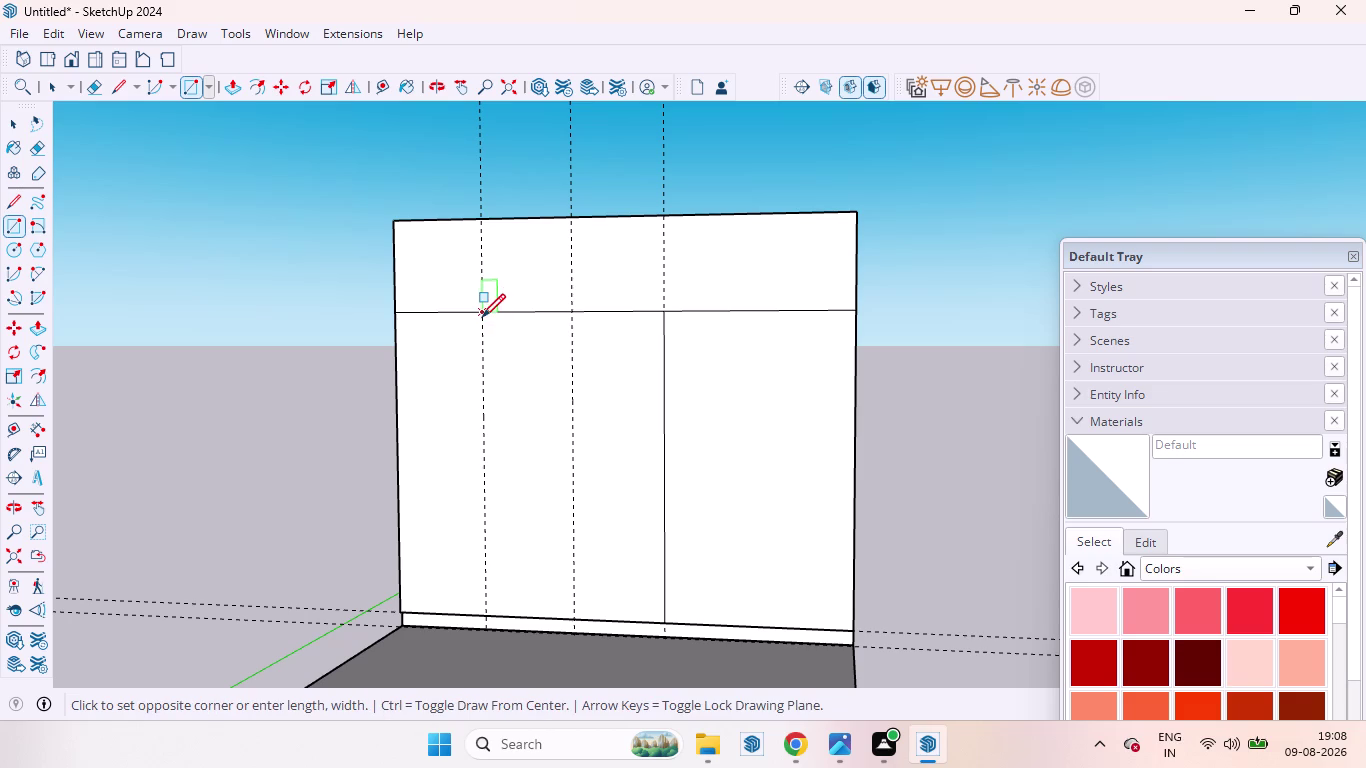
click(577, 615)
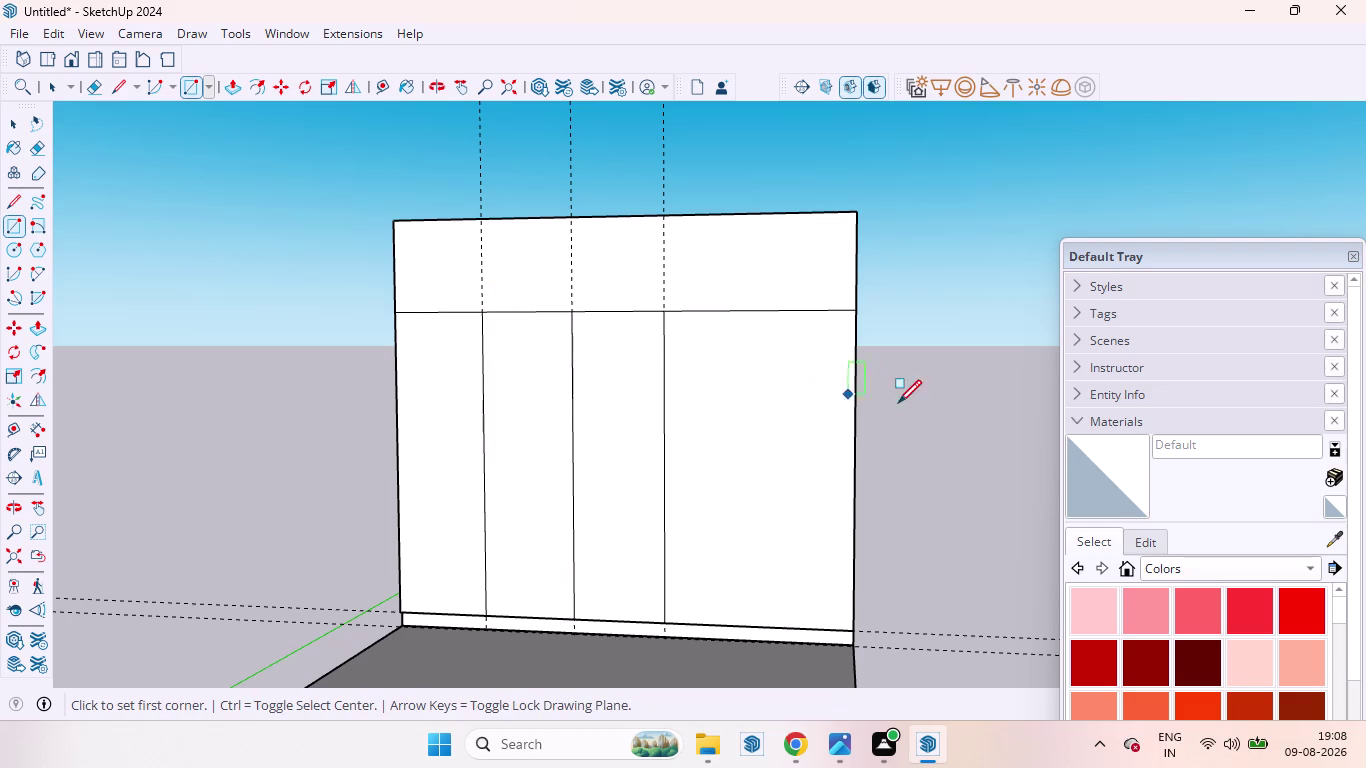
key(space)
Select each door panel in turn to check the split, then clear the selection.
click(629, 391)
click(539, 390)
click(448, 389)
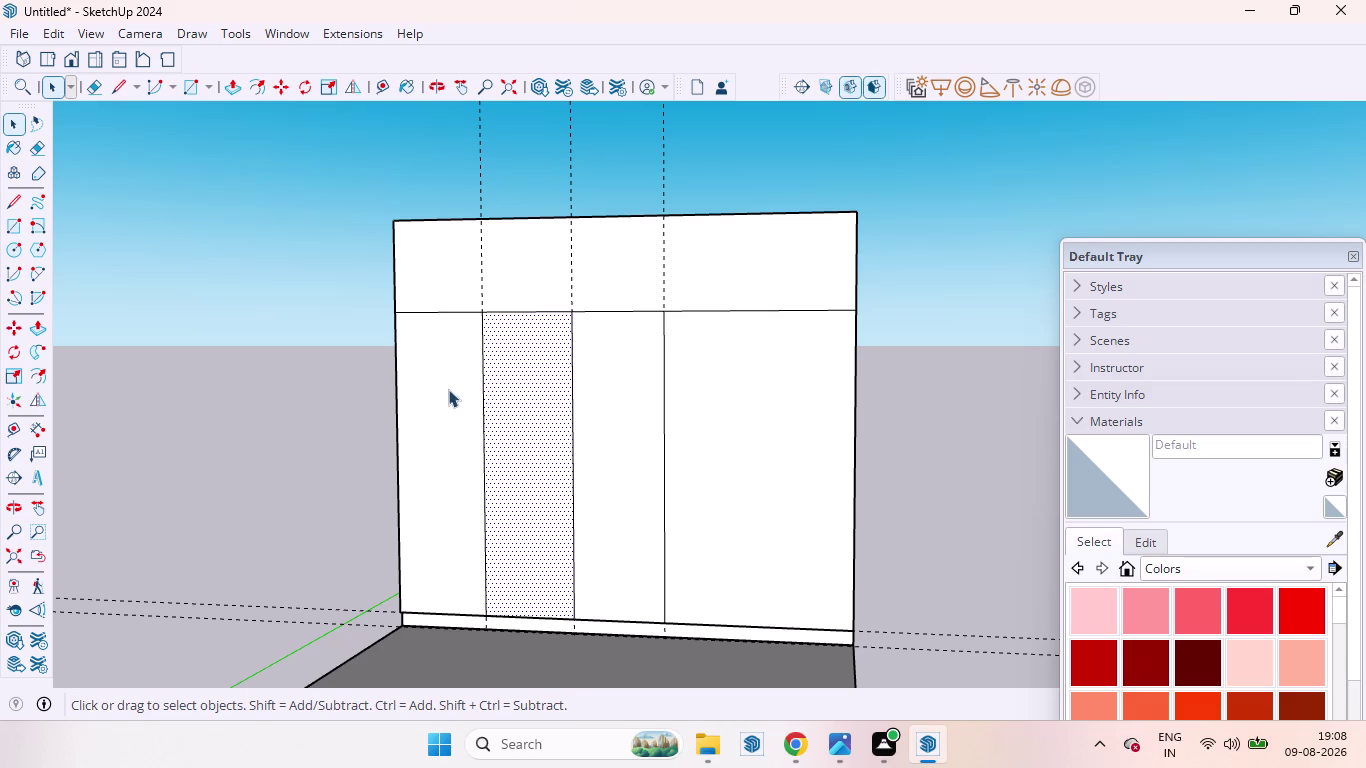
click(803, 438)
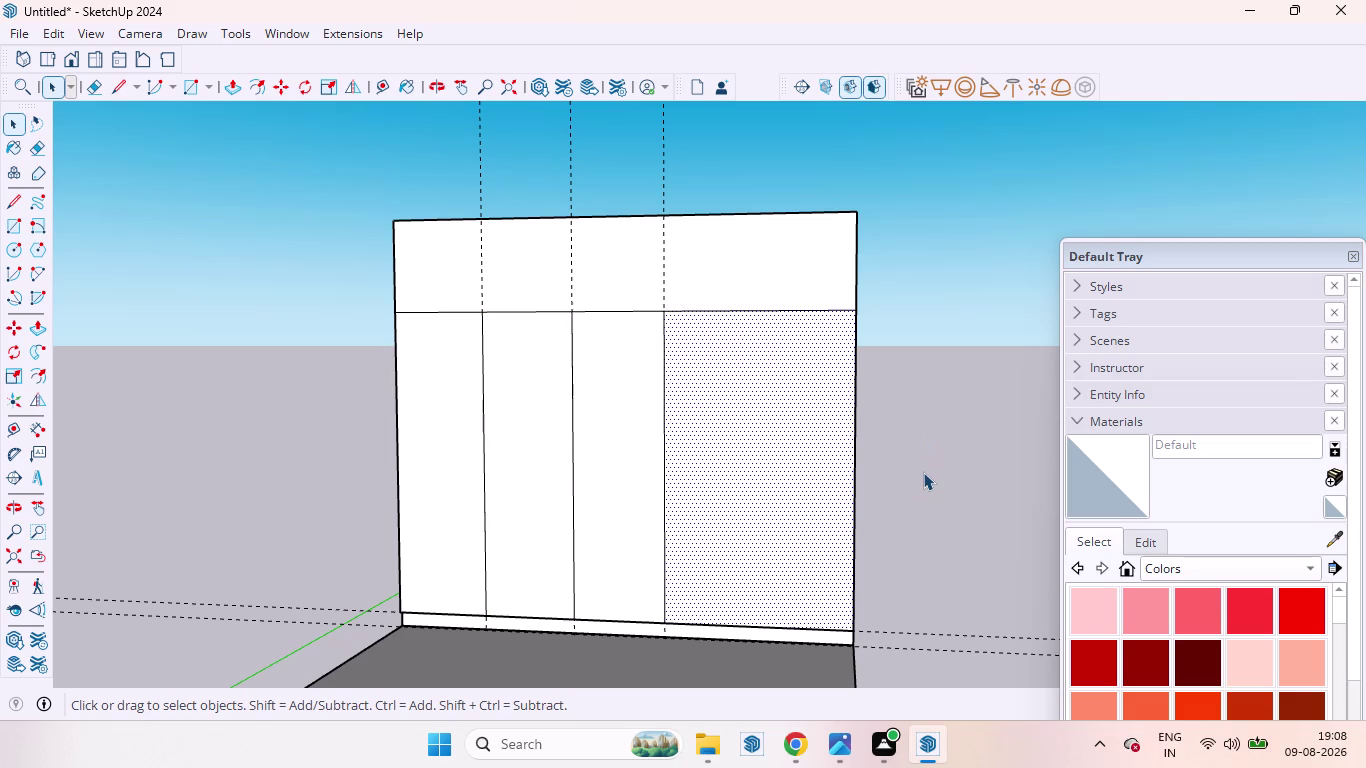
key(space)
click(1008, 549)
scroll(up, 3)
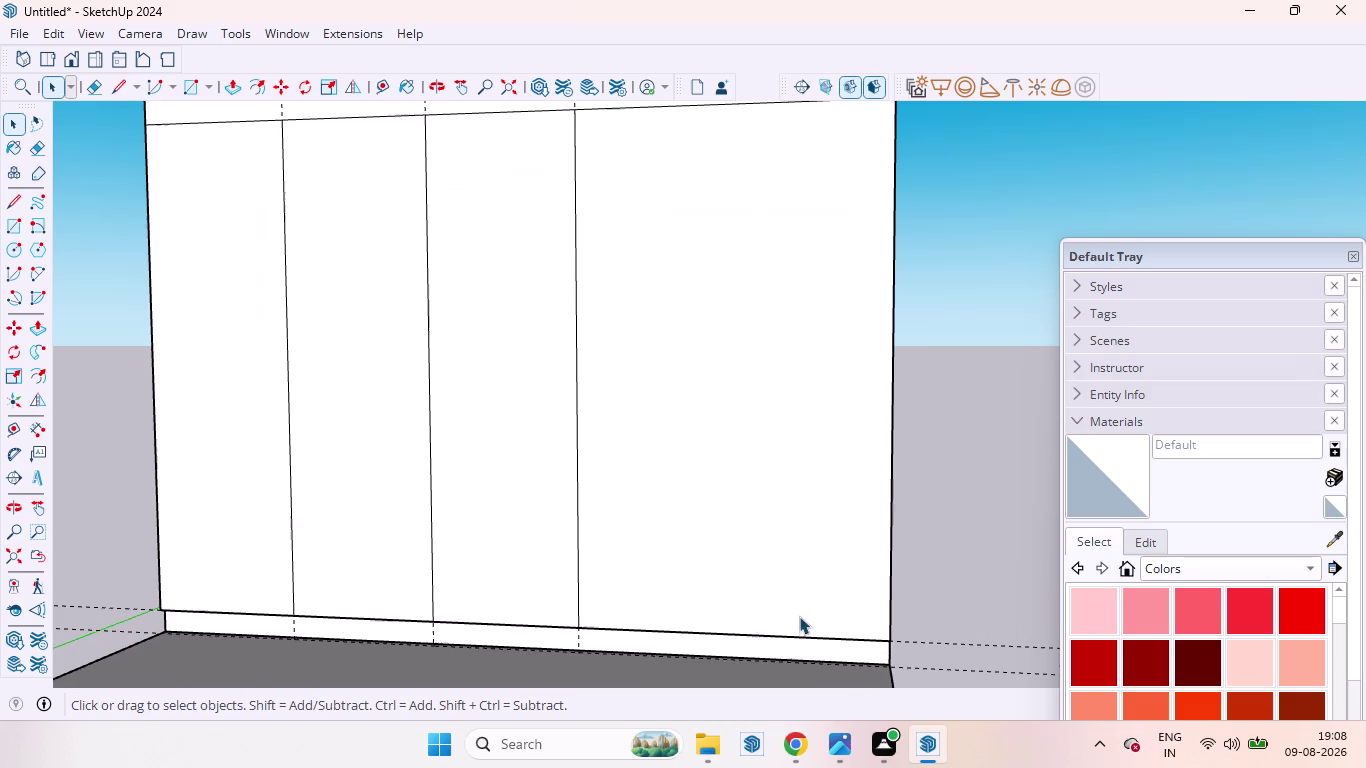
Place a horizontal guide about two feet (2'5) above the front's bottom edge.
middle_click(778, 630)
key(t)
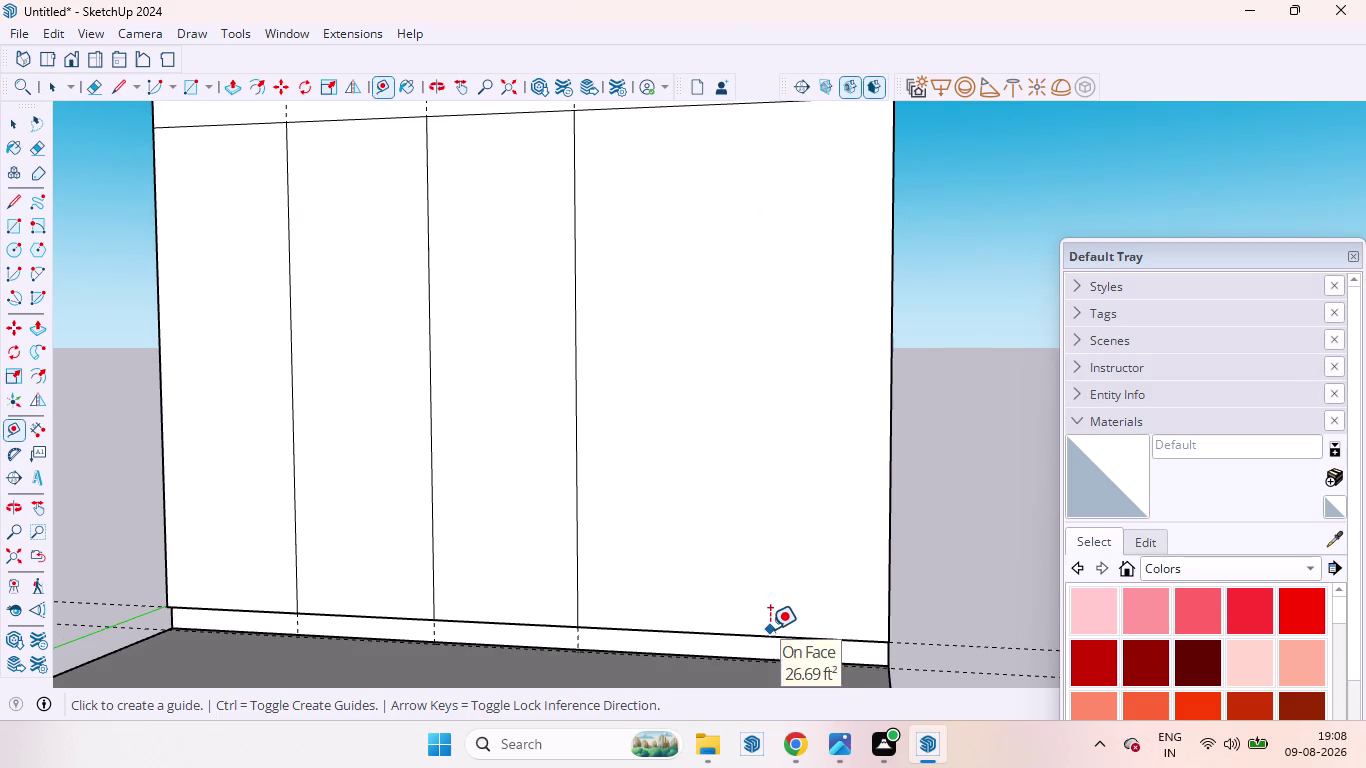
scroll(down, 3)
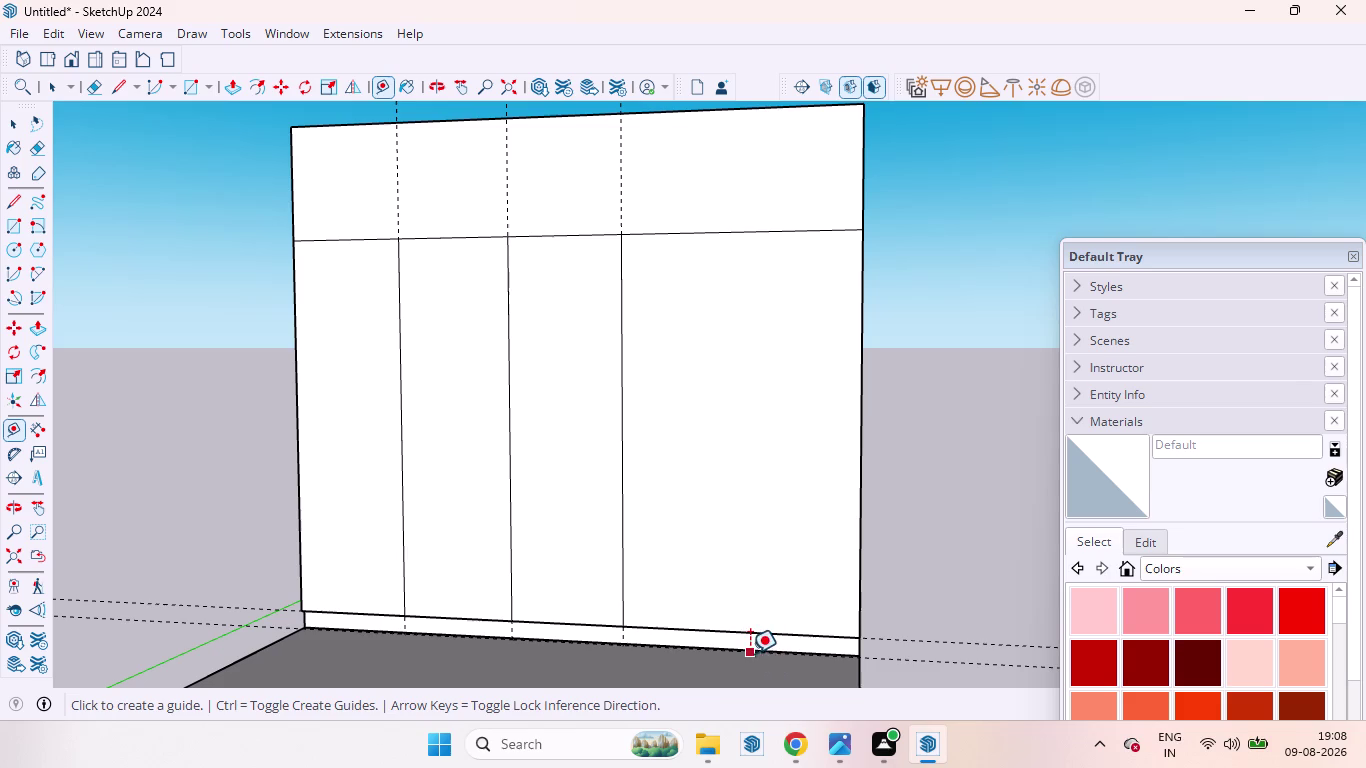
click(745, 630)
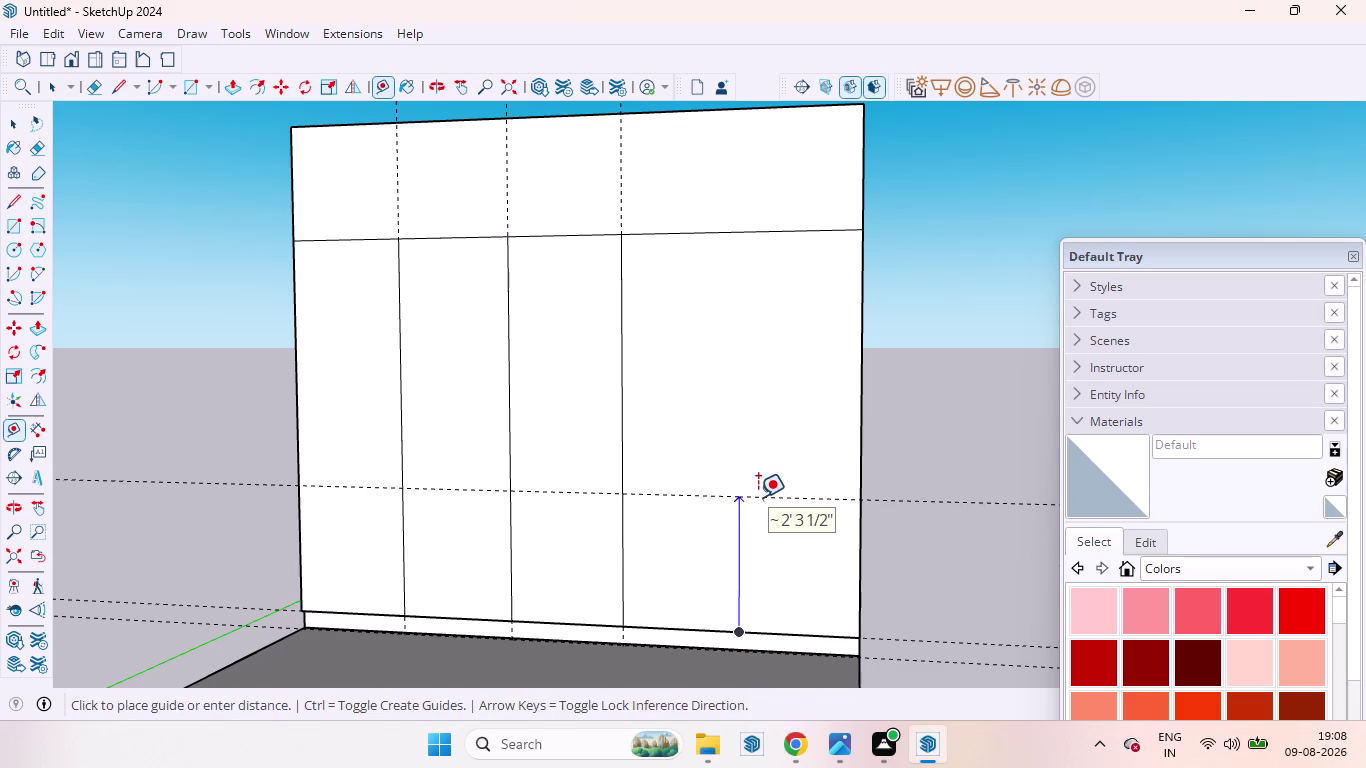
text(2')
key(5)
key(Return)
key(space)
Add a vertical guide from the rightmost door line, near the front's right edge.
scroll(down, 3)
scroll(up, 3)
middle_drag(888, 415, 973, 431)
key(t)
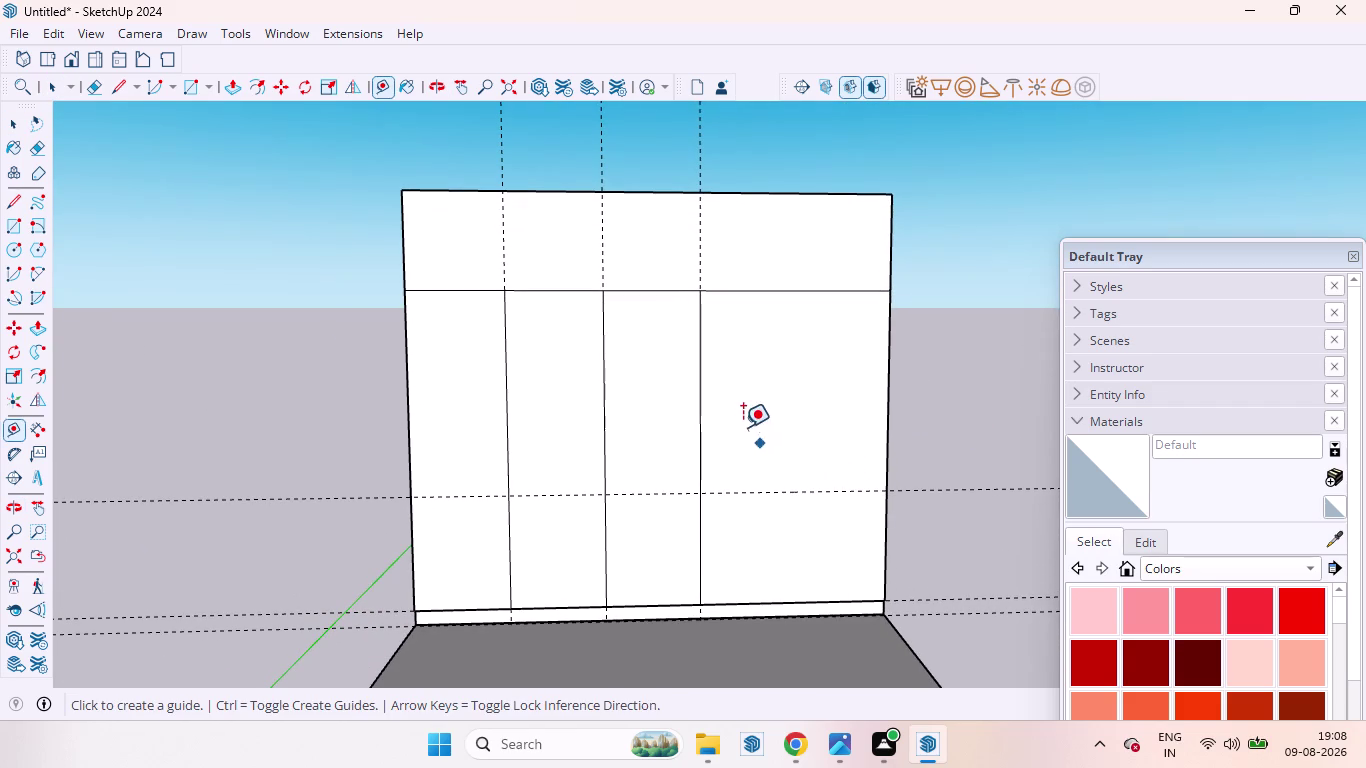
click(702, 420)
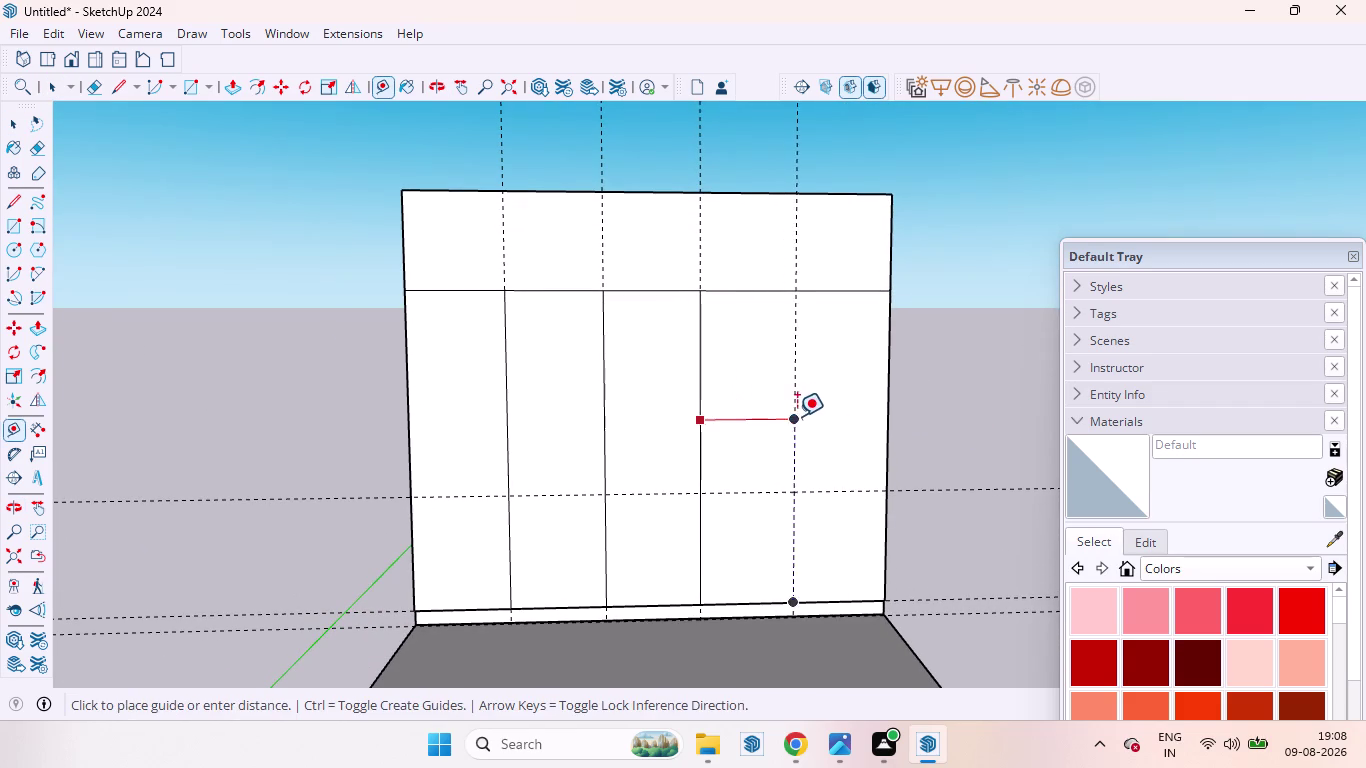
click(848, 421)
click(989, 432)
key(space)
scroll(down, 3)
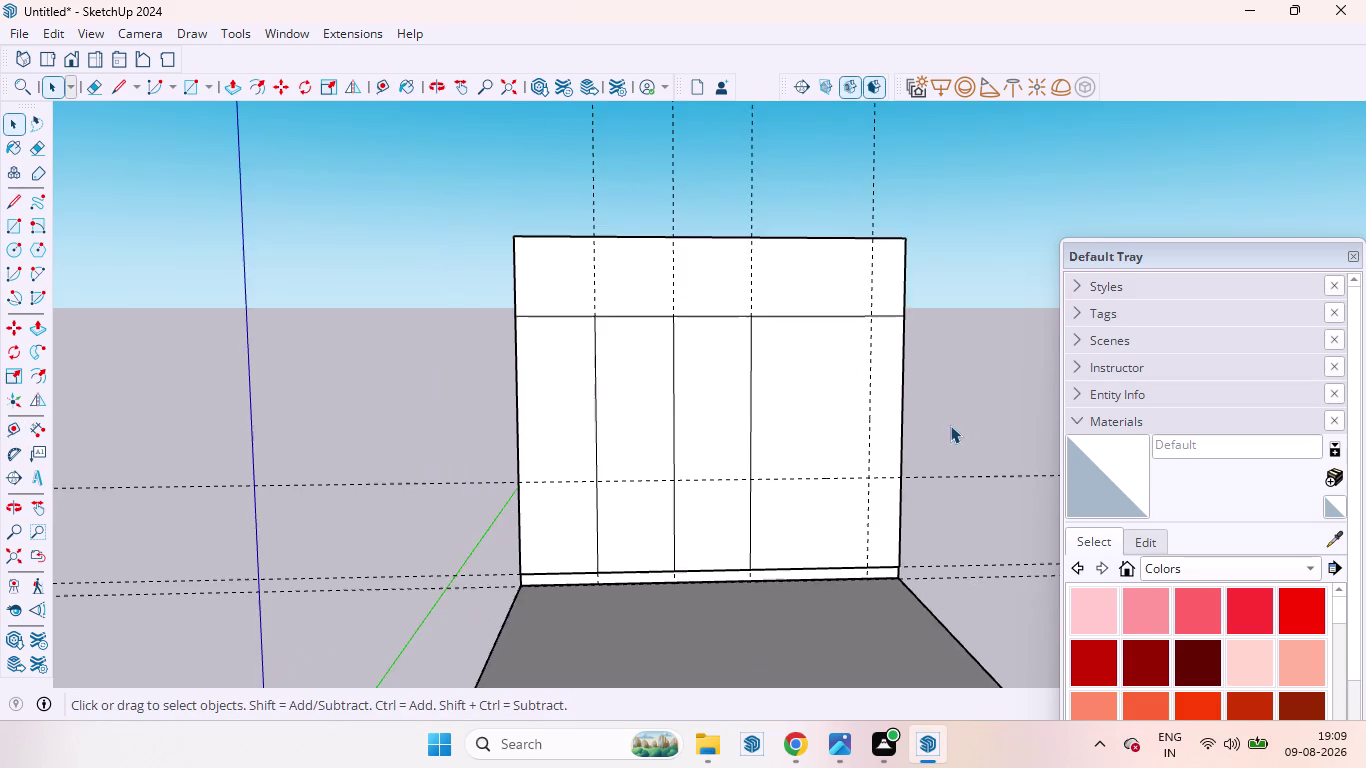
Push/pull the right side of the lower doors and top band to one matching depth.
middle_drag(950, 425, 733, 458)
scroll(up, 3)
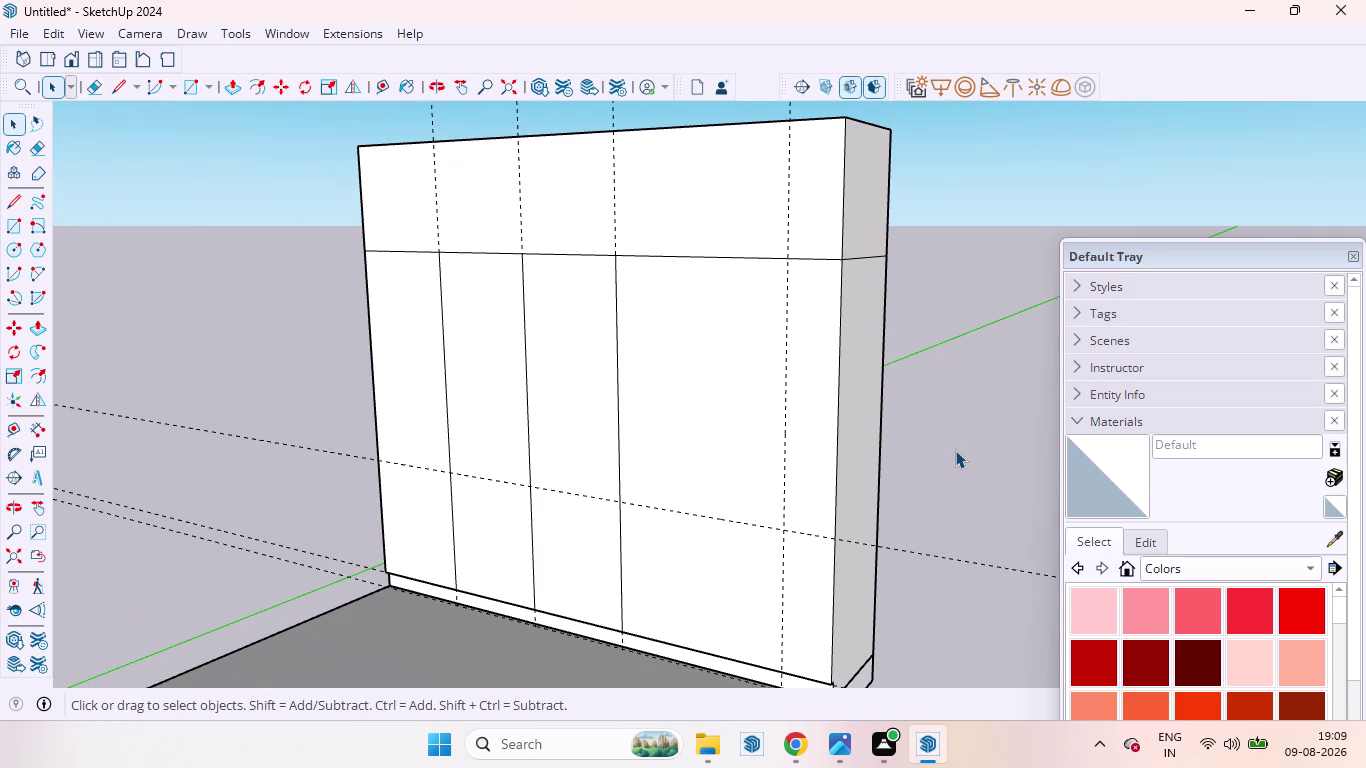
key(p)
drag(859, 444, 826, 444)
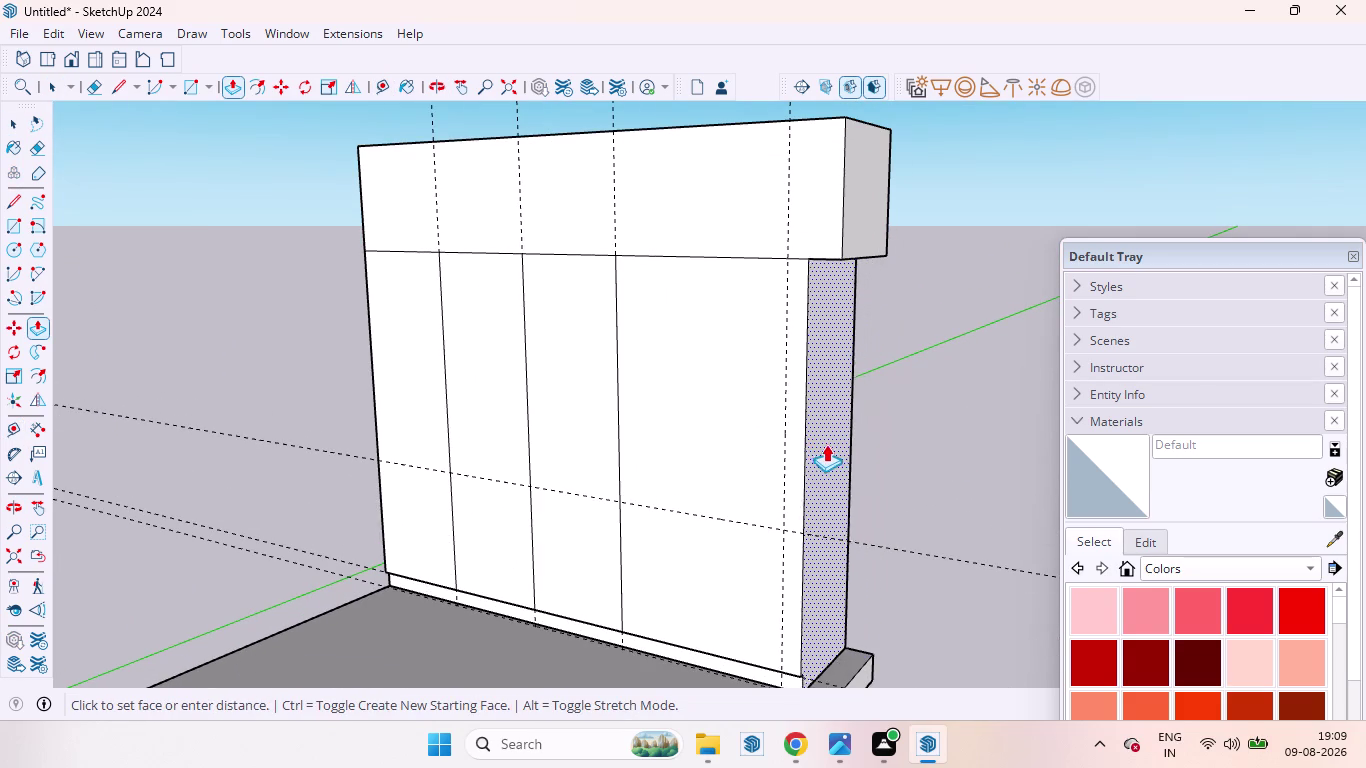
drag(826, 444, 787, 514)
drag(874, 191, 854, 201)
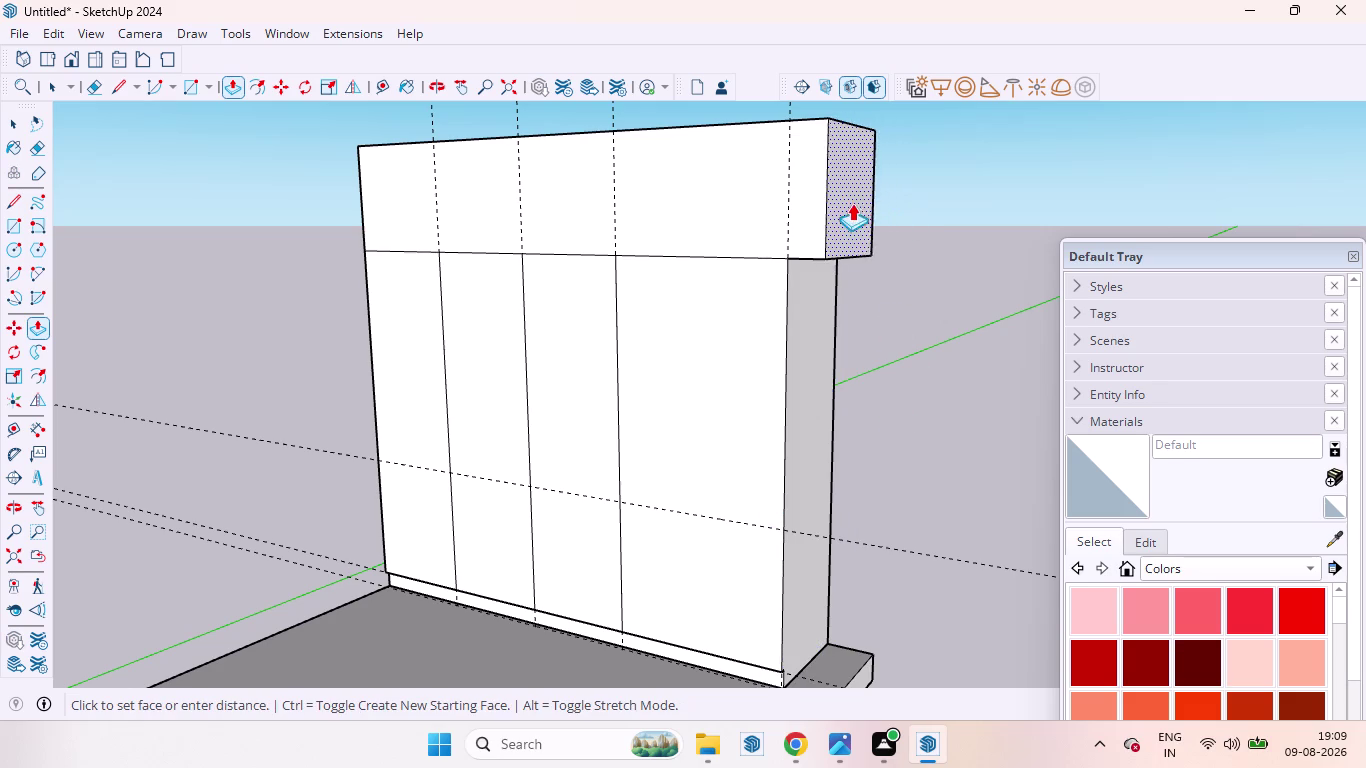
drag(854, 201, 784, 253)
scroll(down, 3)
key(space)
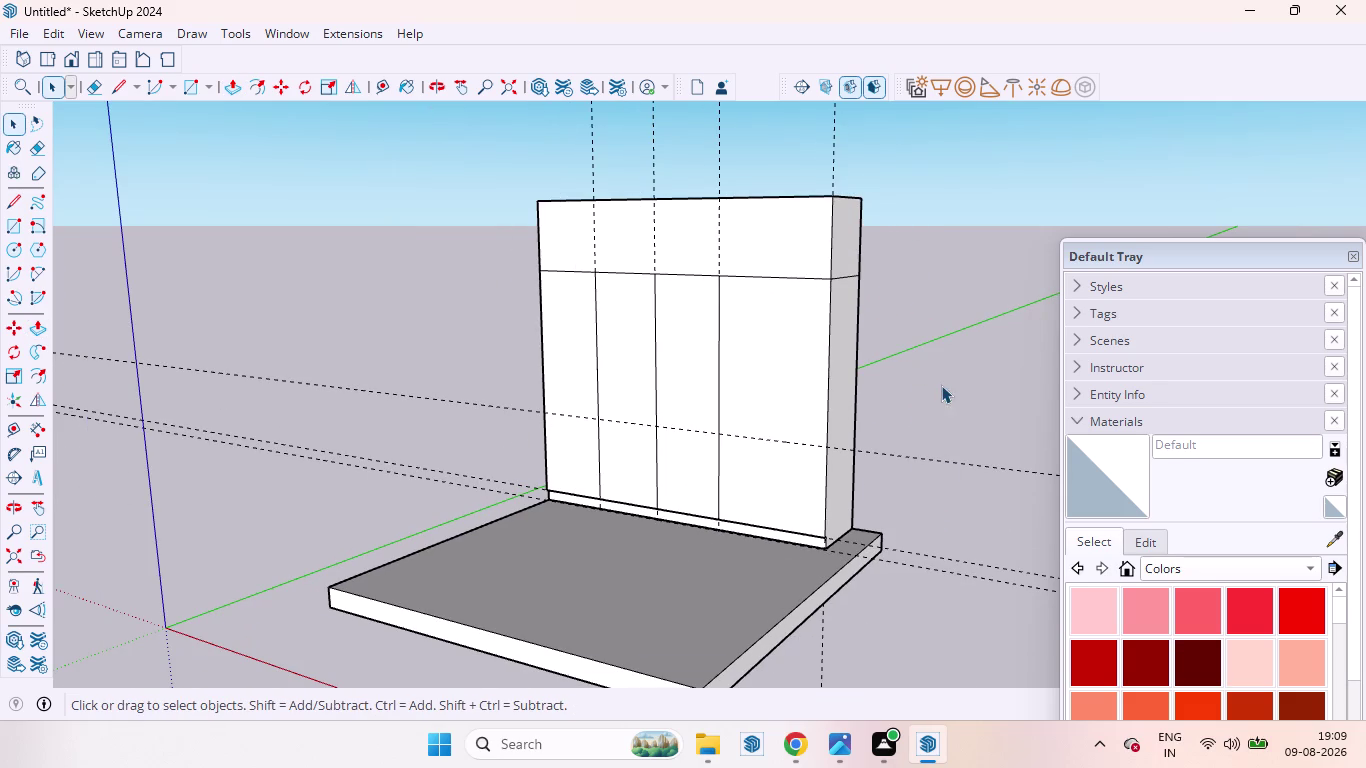
Orbit back to the wardrobe front and click through the door panels.
click(940, 364)
scroll(down, 3)
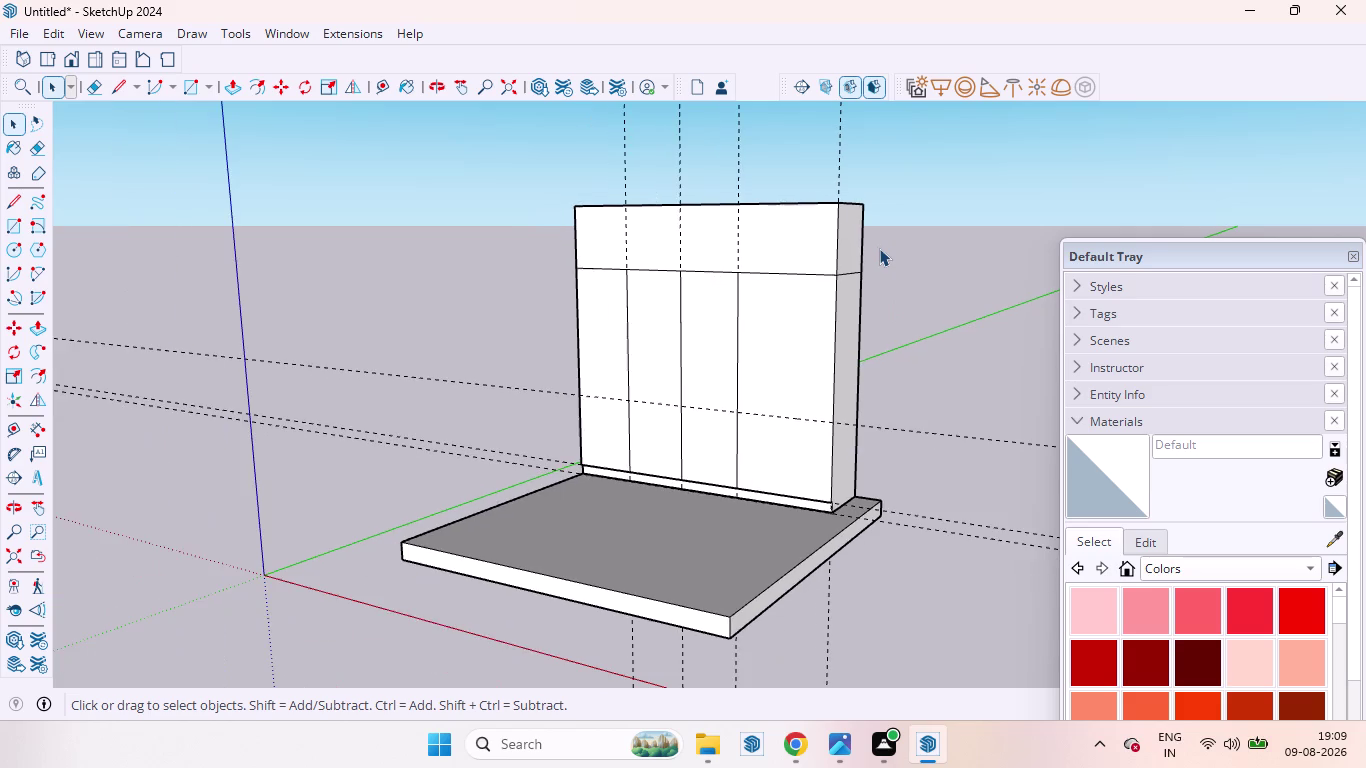
middle_drag(860, 248, 1067, 292)
scroll(up, 3)
scroll(down, 3)
middle_drag(858, 377, 840, 352)
scroll(down, 3)
scroll(up, 3)
click(777, 346)
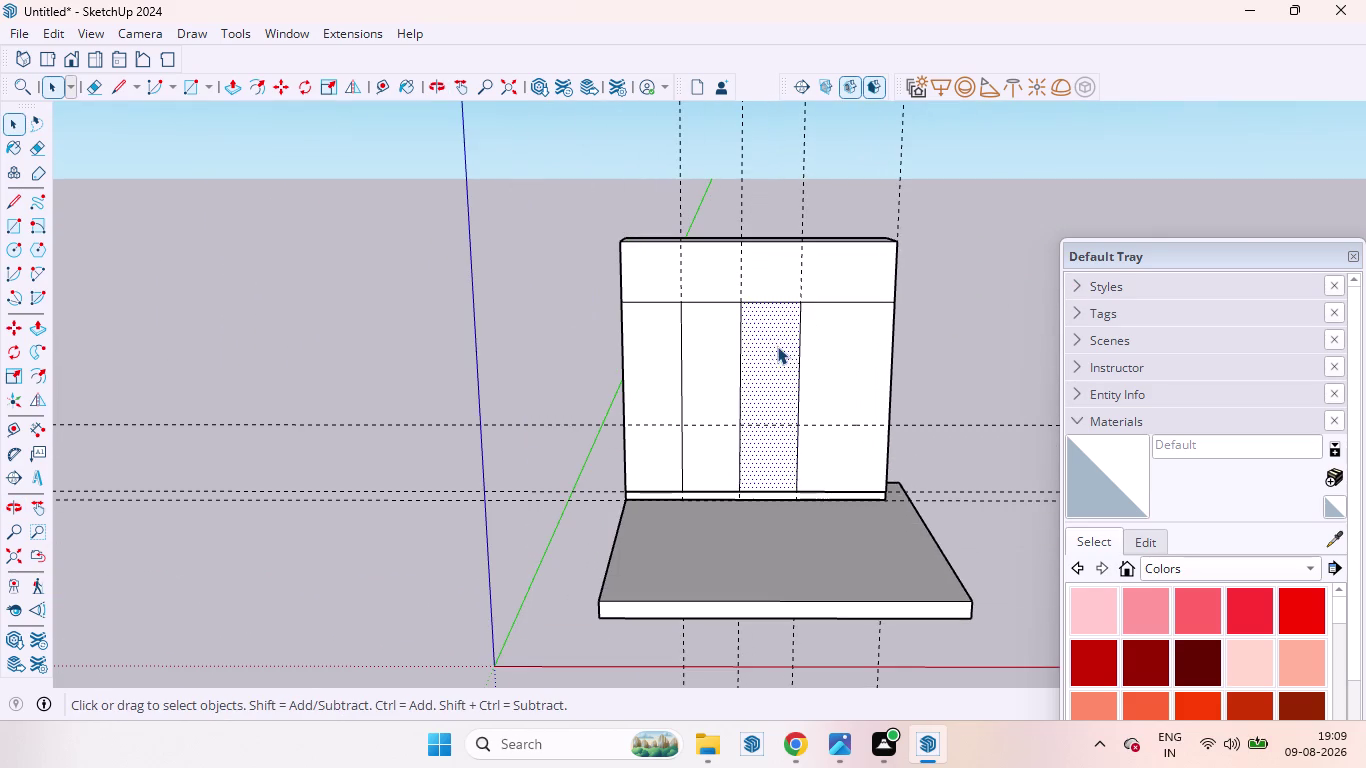
click(848, 365)
click(930, 356)
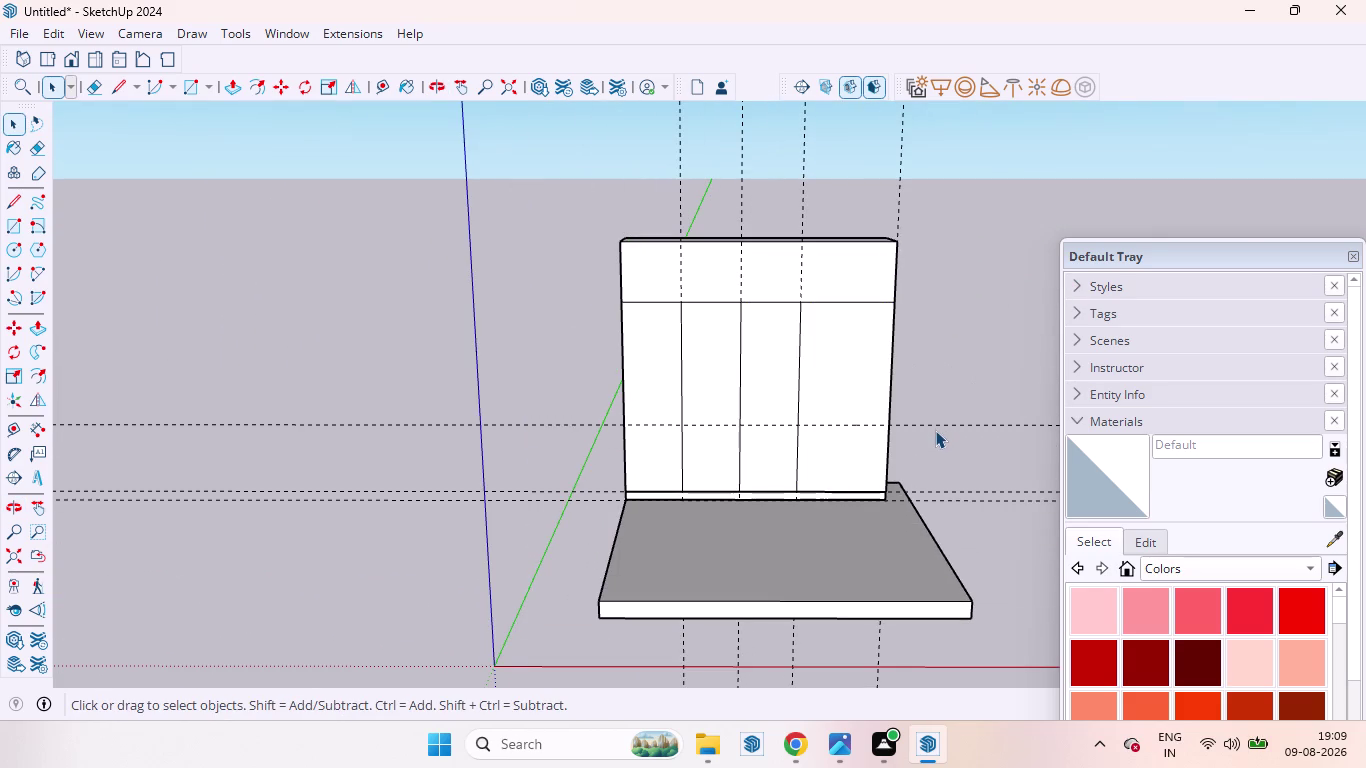
Zoom to the lower right base corner, start a rectangle there, then abandon it.
key(e)
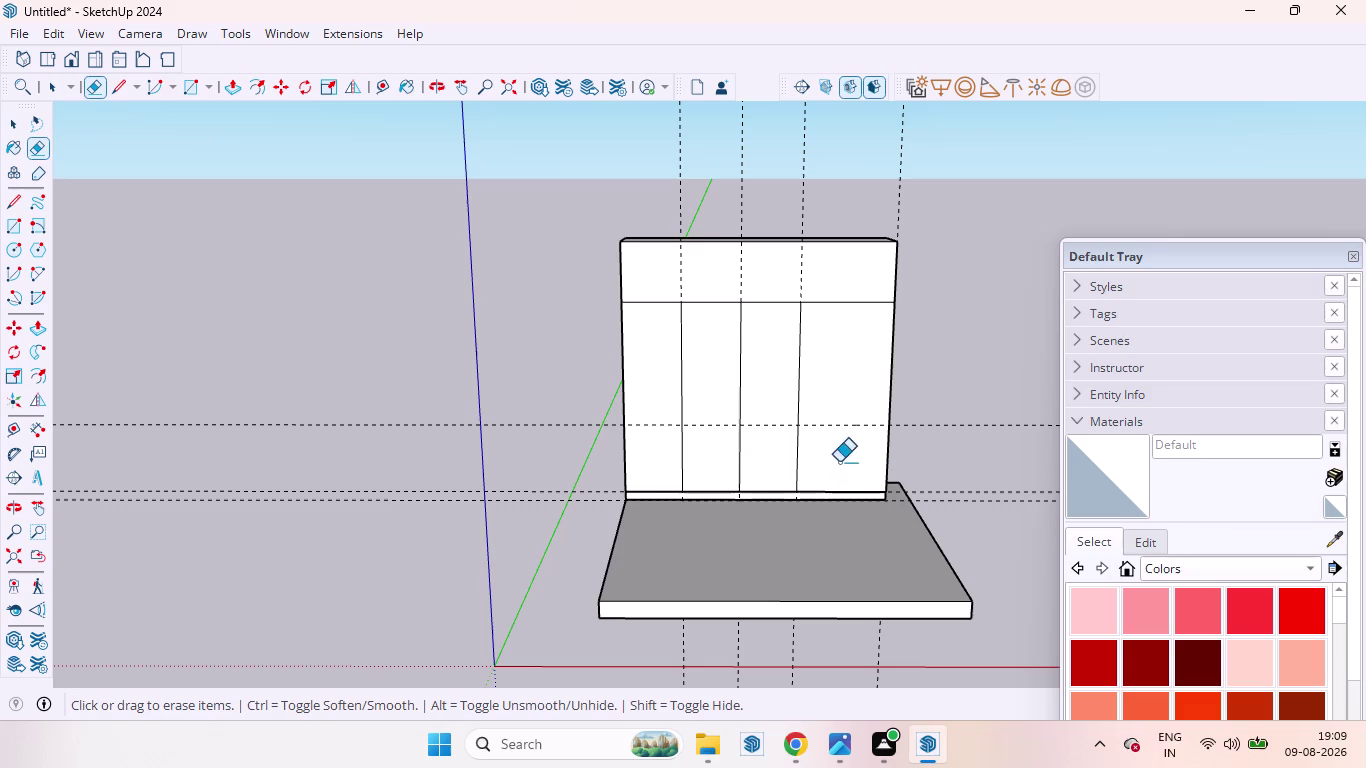
key(space)
key(r)
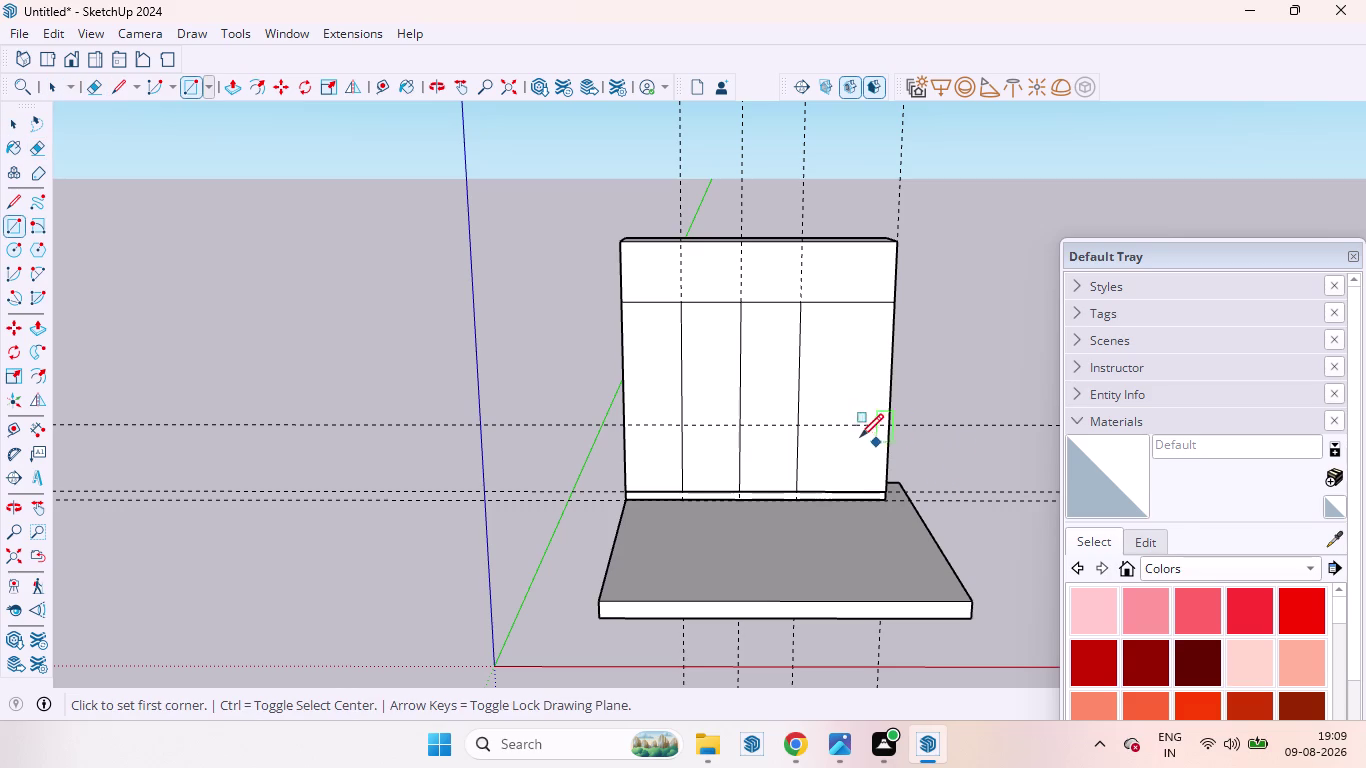
scroll(up, 3)
middle_drag(859, 516, 750, 508)
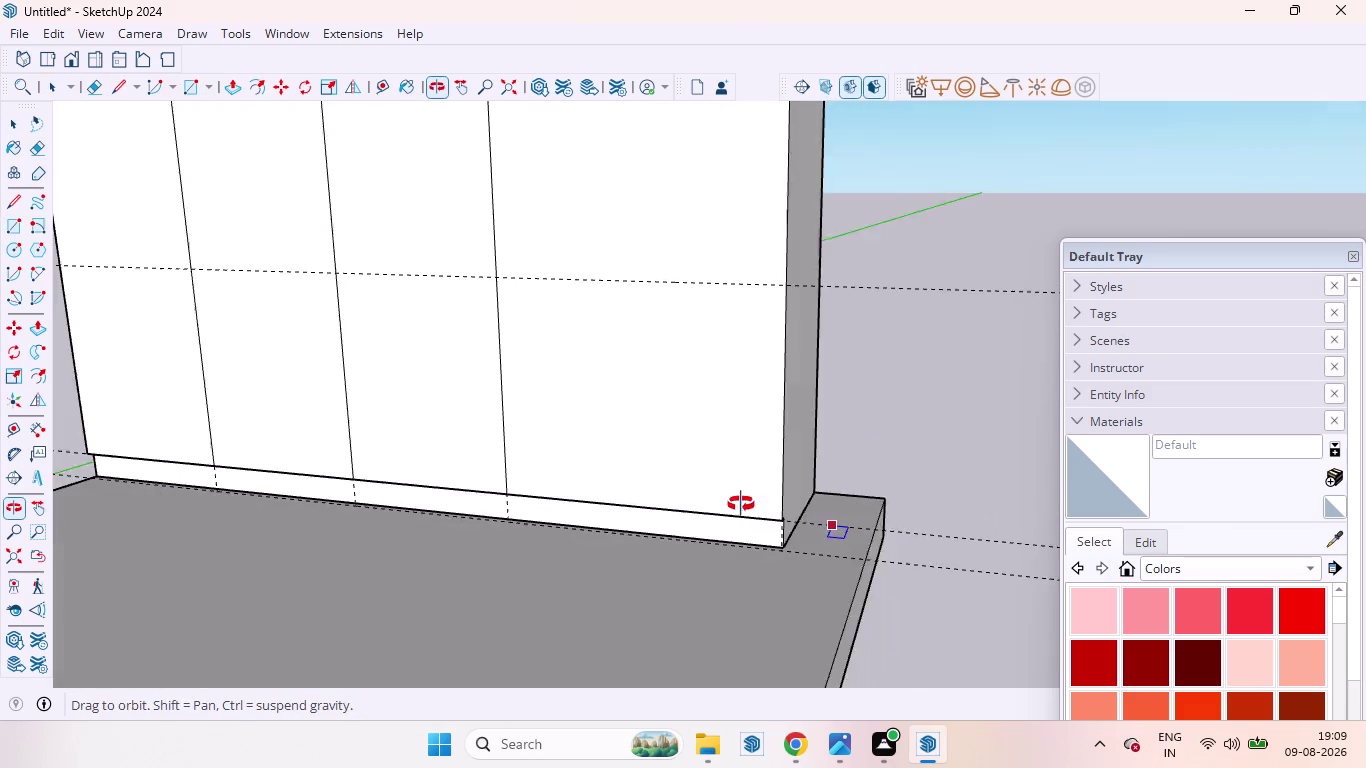
middle_drag(750, 508, 741, 504)
scroll(up, 3)
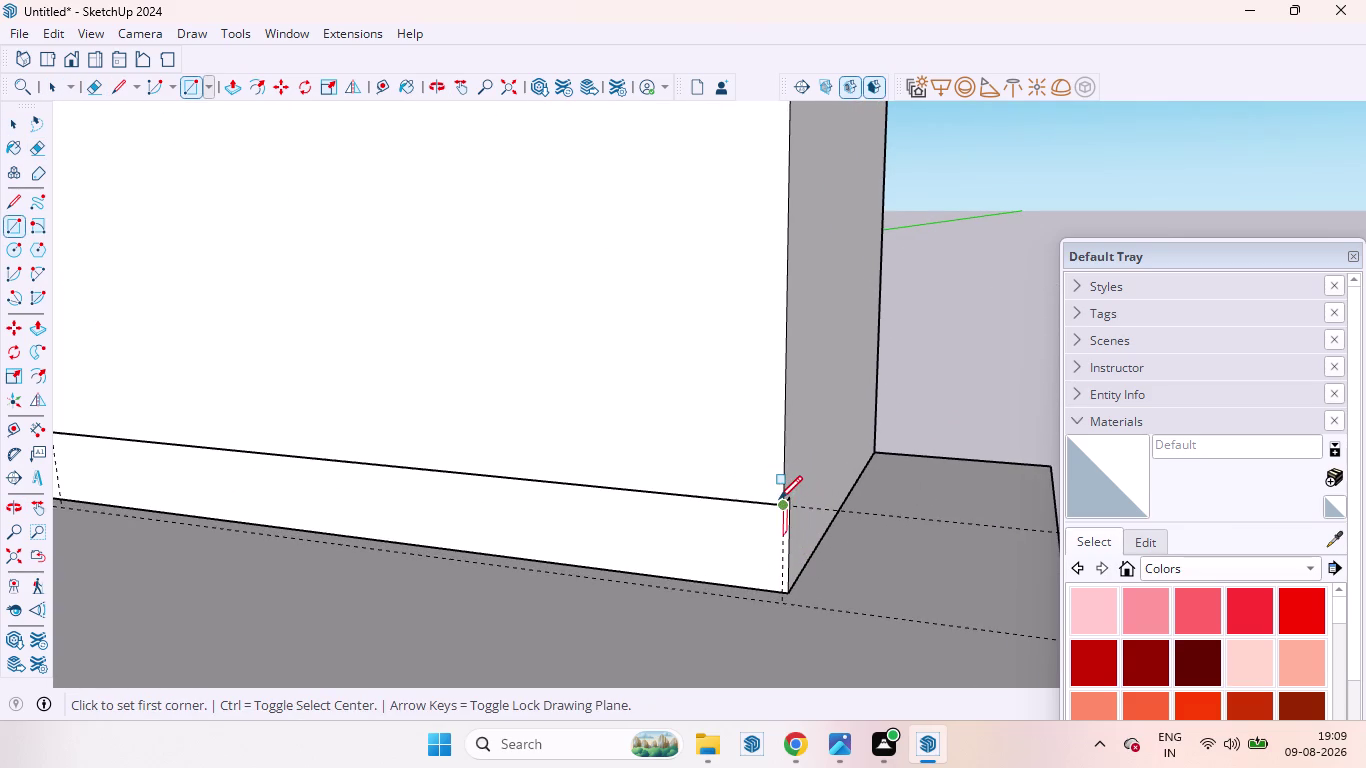
click(779, 499)
scroll(down, 3)
scroll(down, 3)
scroll(up, 3)
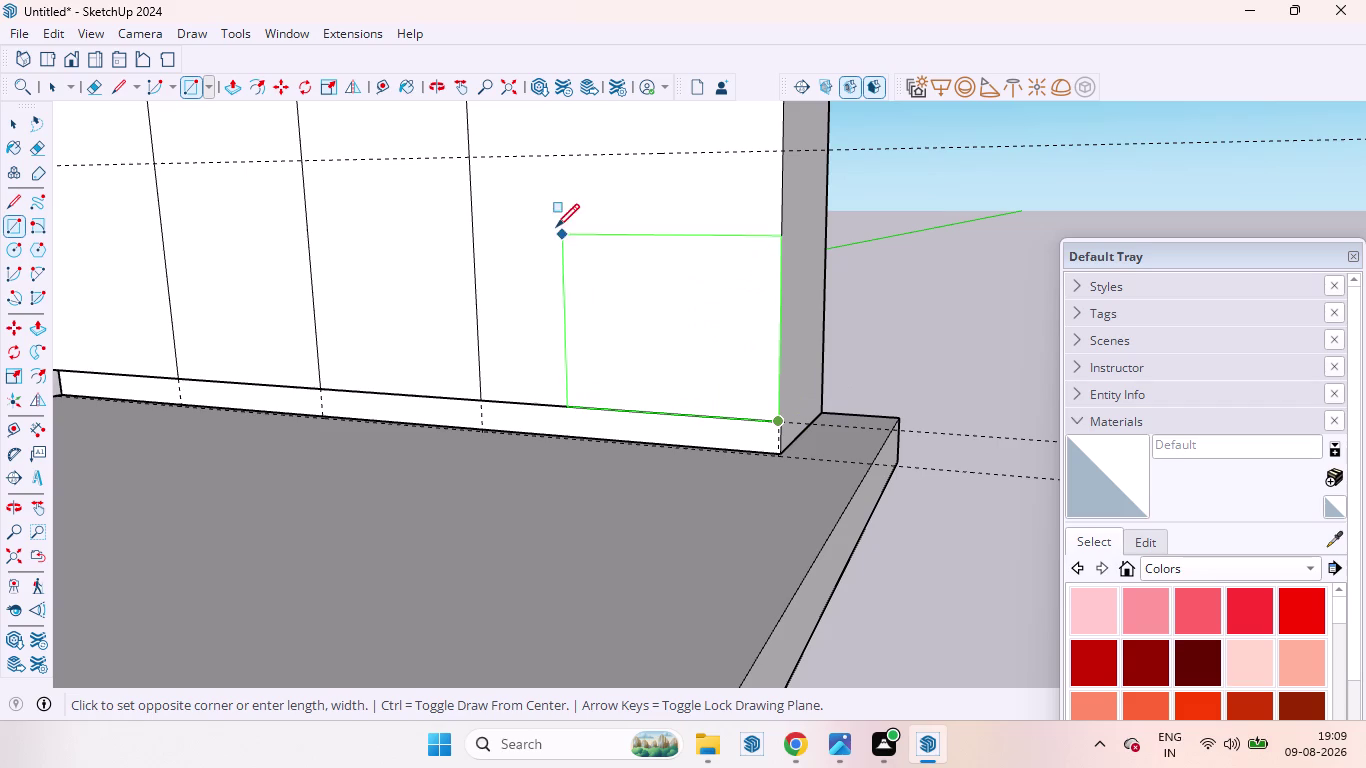
click(473, 157)
key(space)
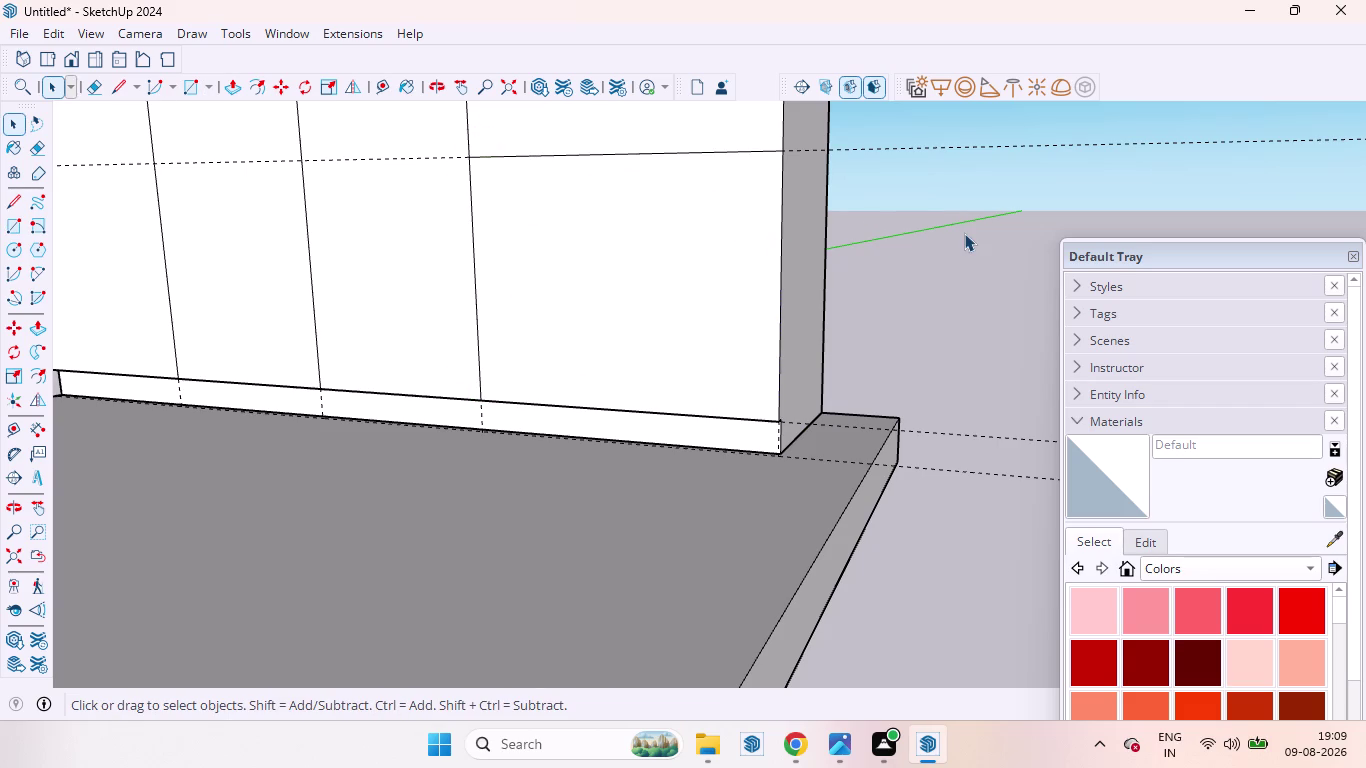
Orbit the view around the wardrobe's lower right section.
scroll(up, 3)
scroll(down, 3)
middle_drag(832, 271, 908, 286)
key(l)
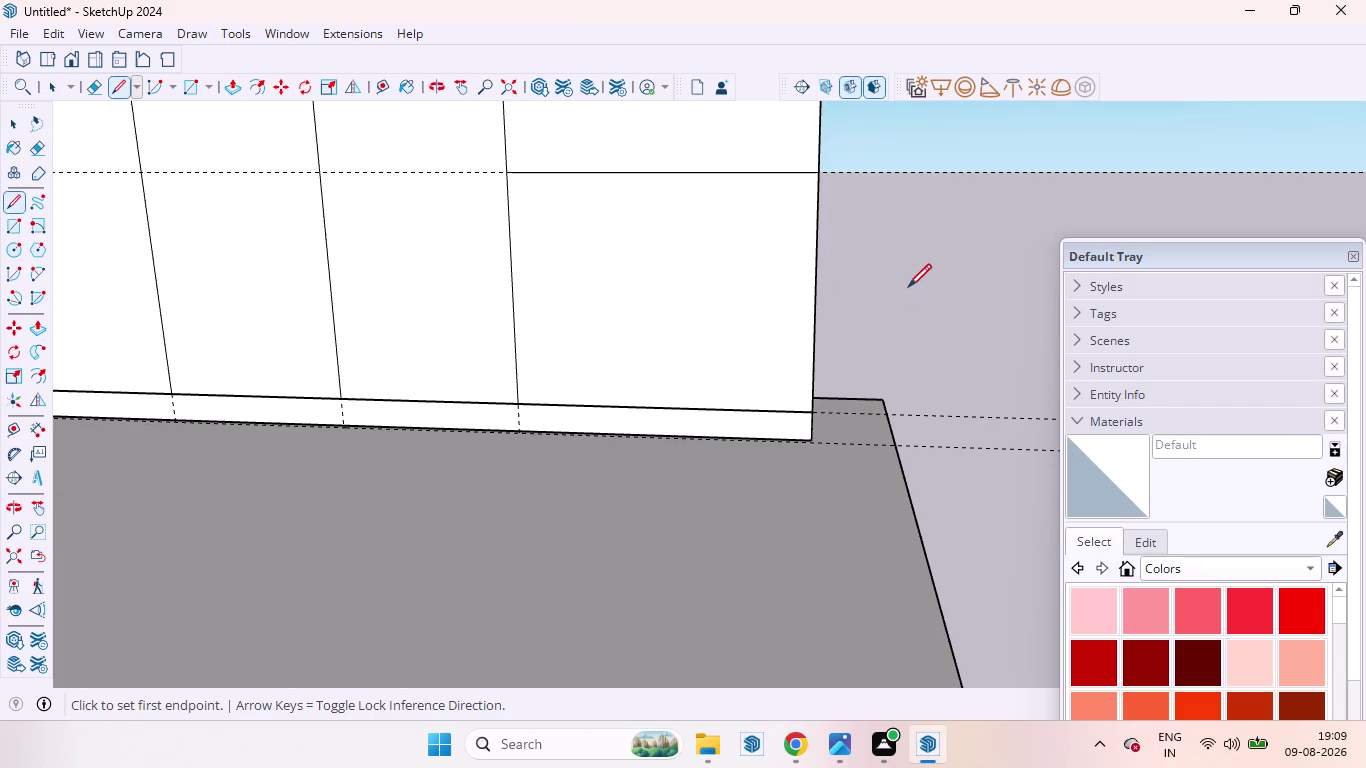
Draw a horizontal line from the vertical divider to the right section's edge.
click(516, 289)
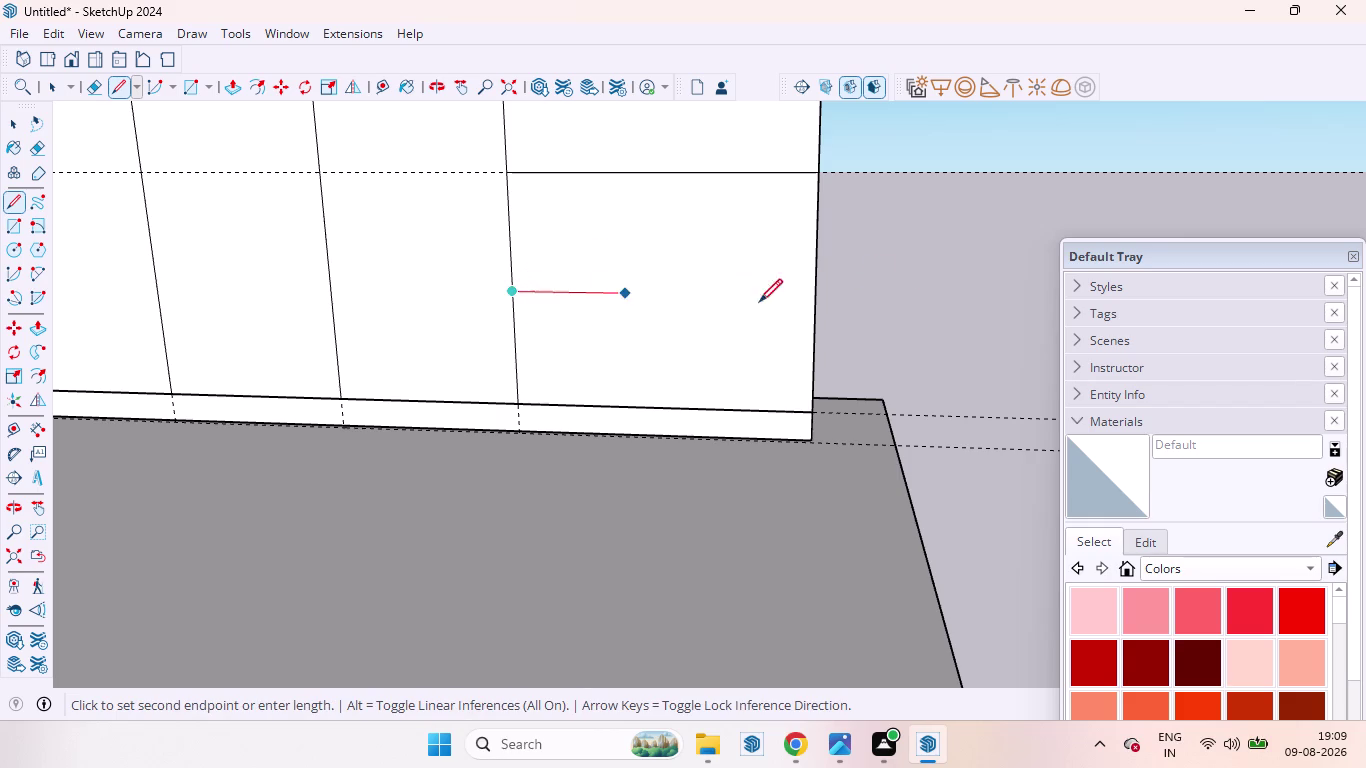
click(817, 301)
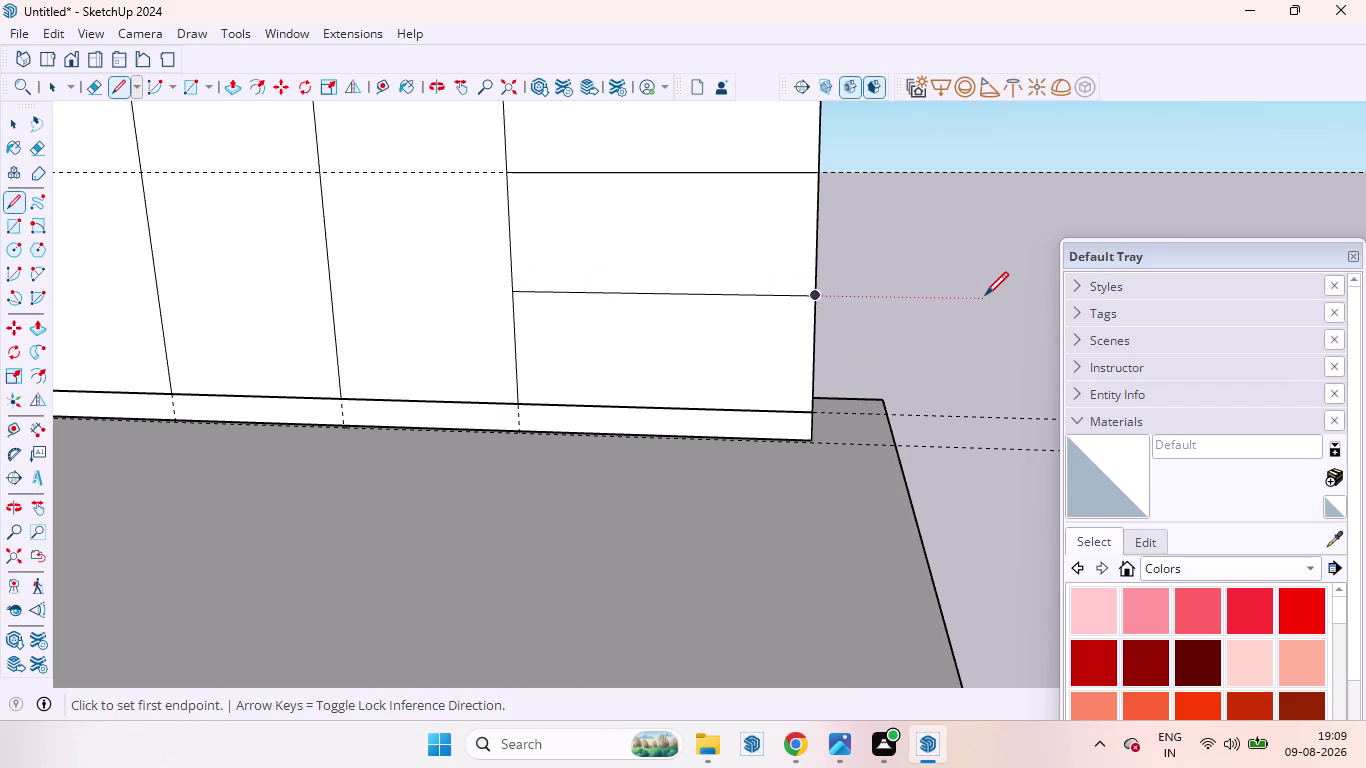
key(space)
scroll(down, 3)
scroll(down, 3)
scroll(down, 3)
scroll(up, 3)
scroll(down, 3)
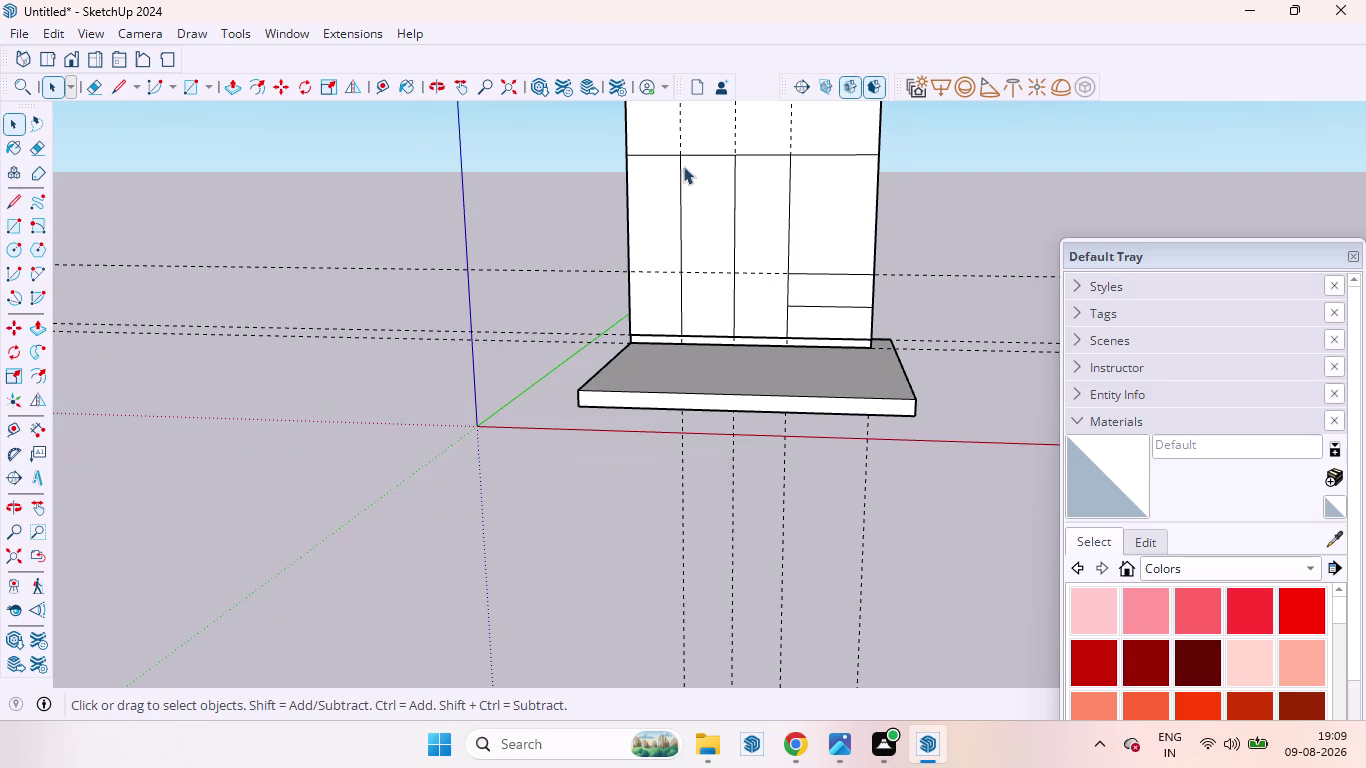
Draw three rectangles in the top-row cells, snapping to the divider points and panel top edge.
scroll(down, 3)
scroll(up, 3)
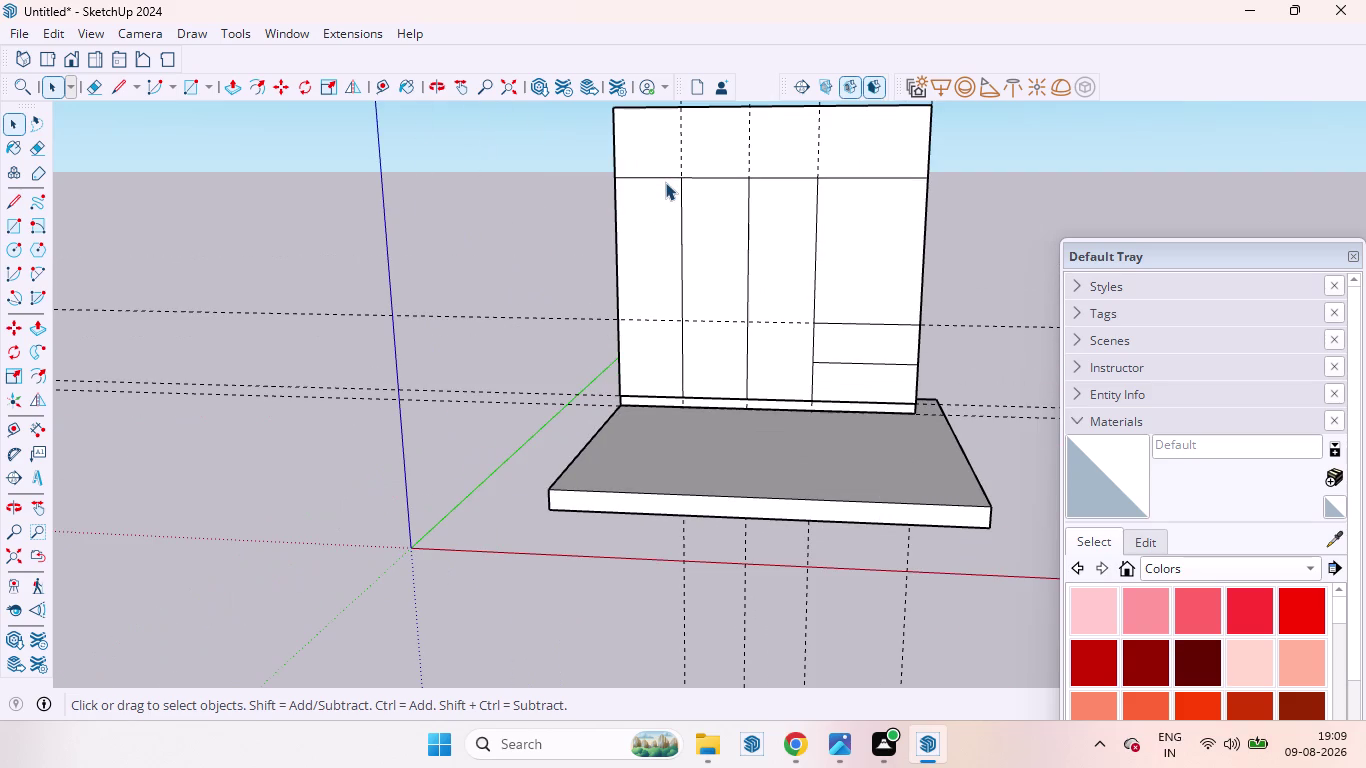
key(r)
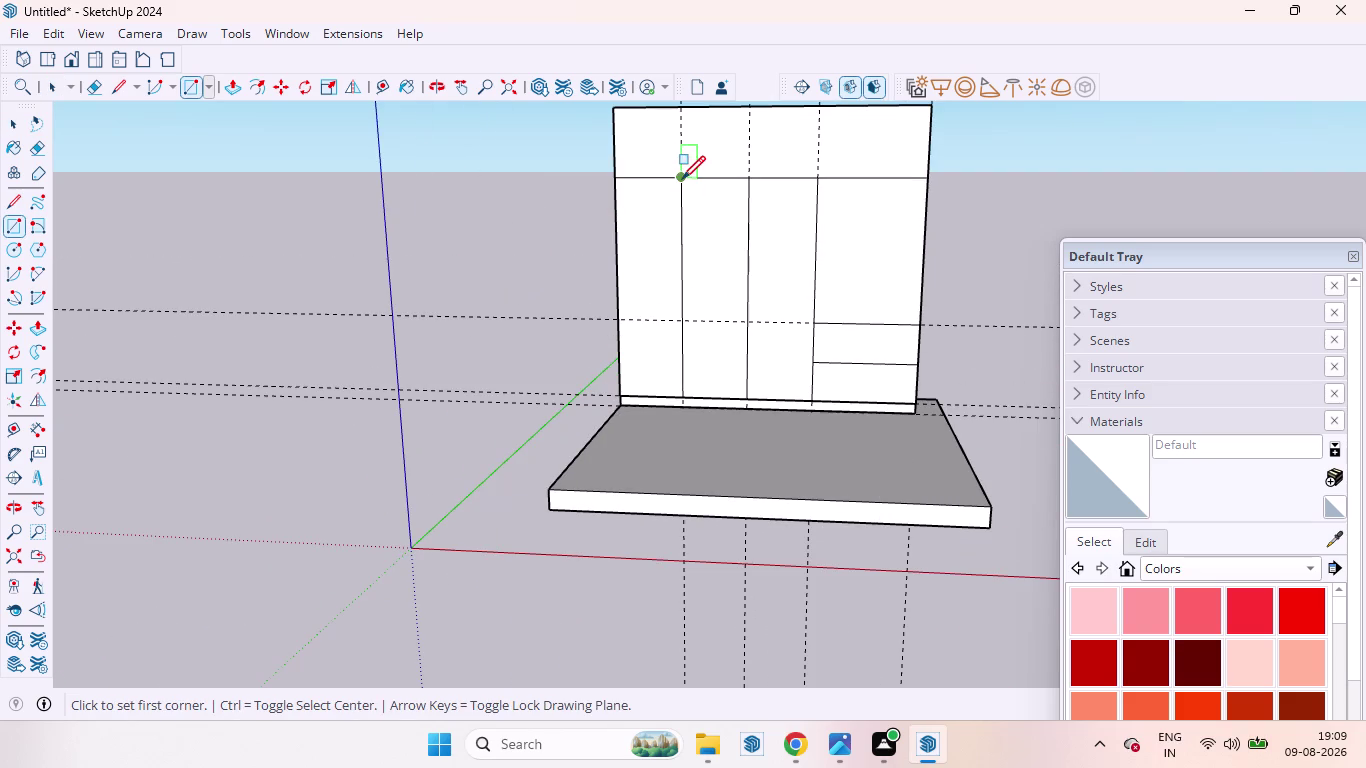
click(683, 178)
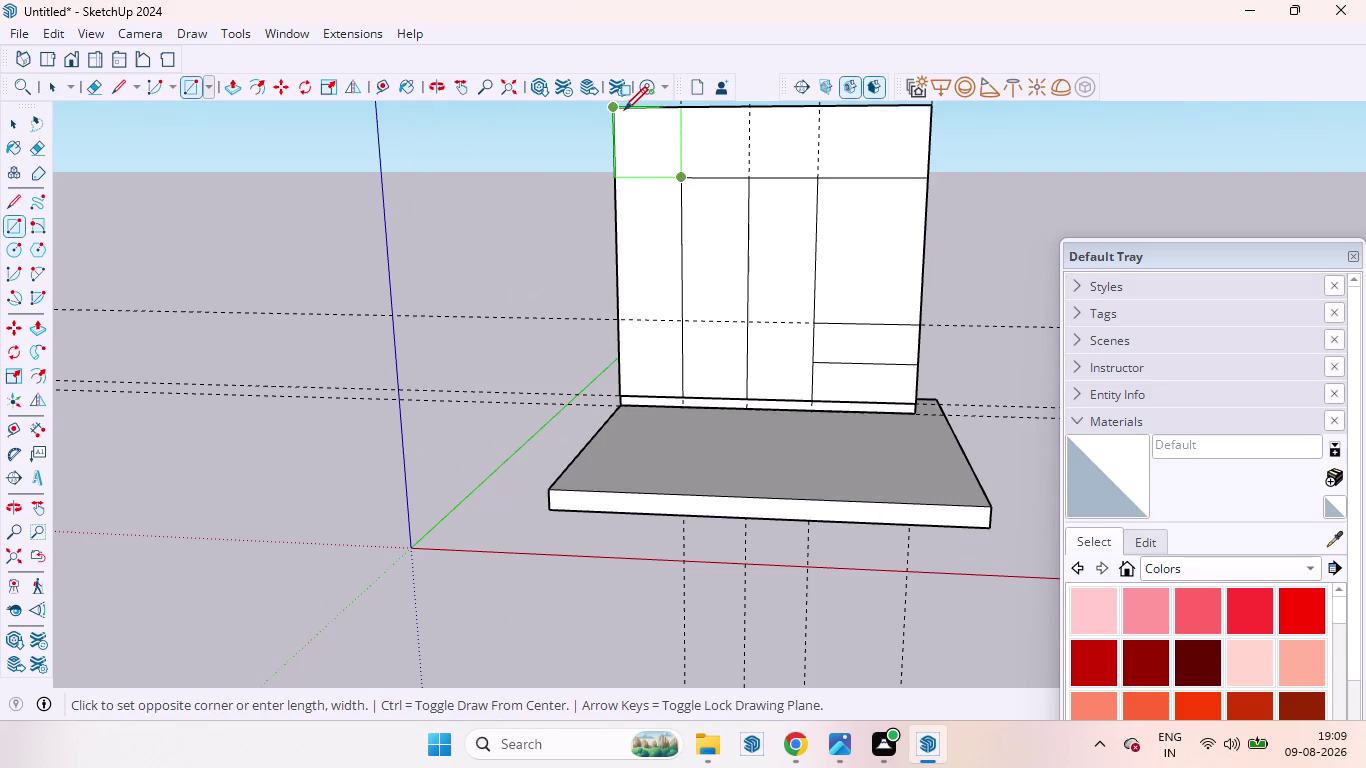
click(624, 110)
click(744, 175)
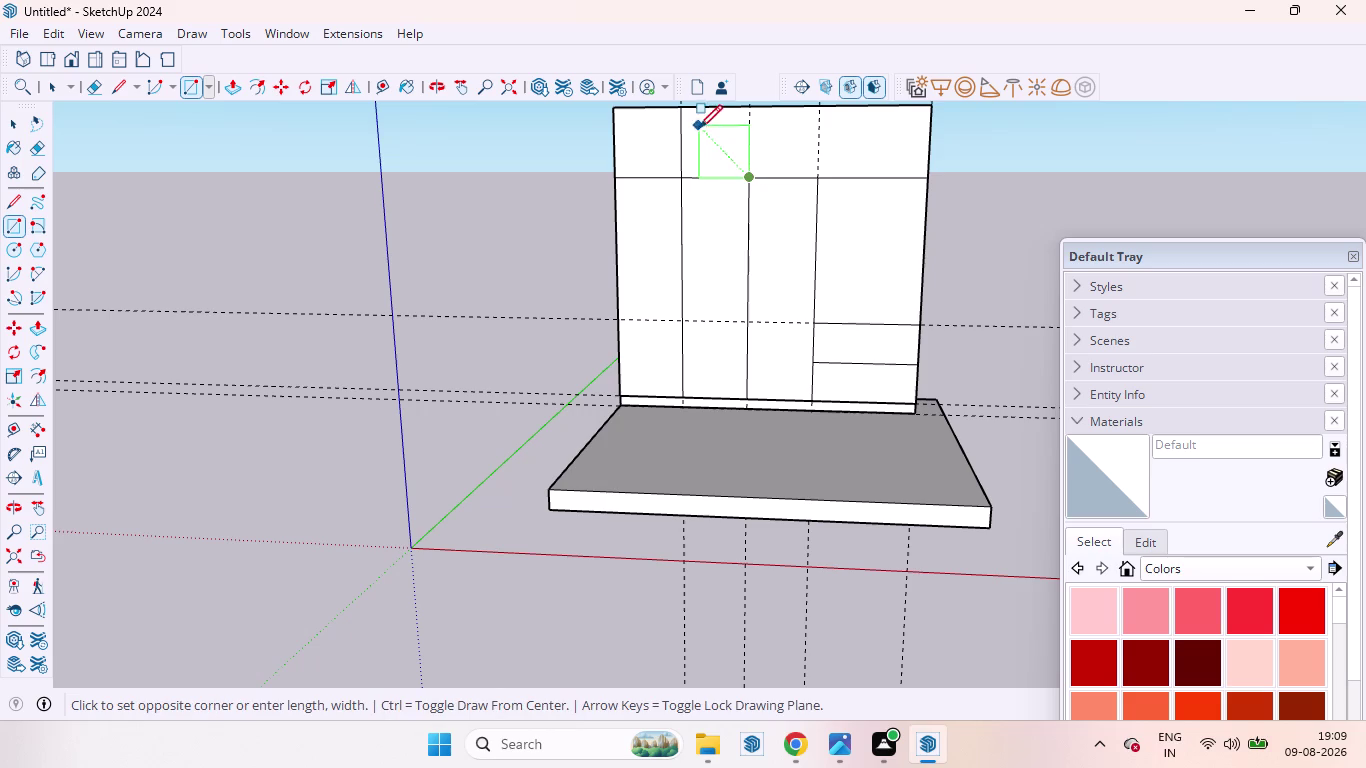
click(681, 108)
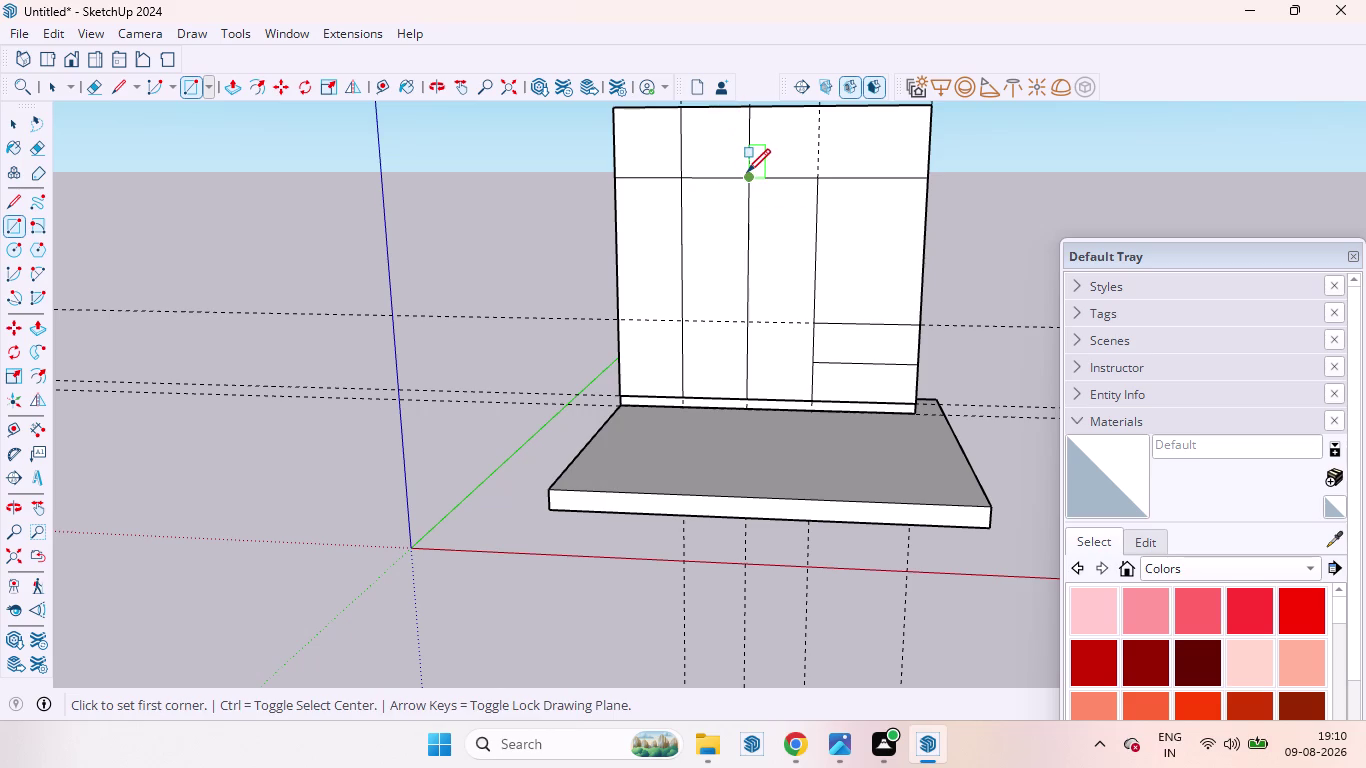
click(747, 172)
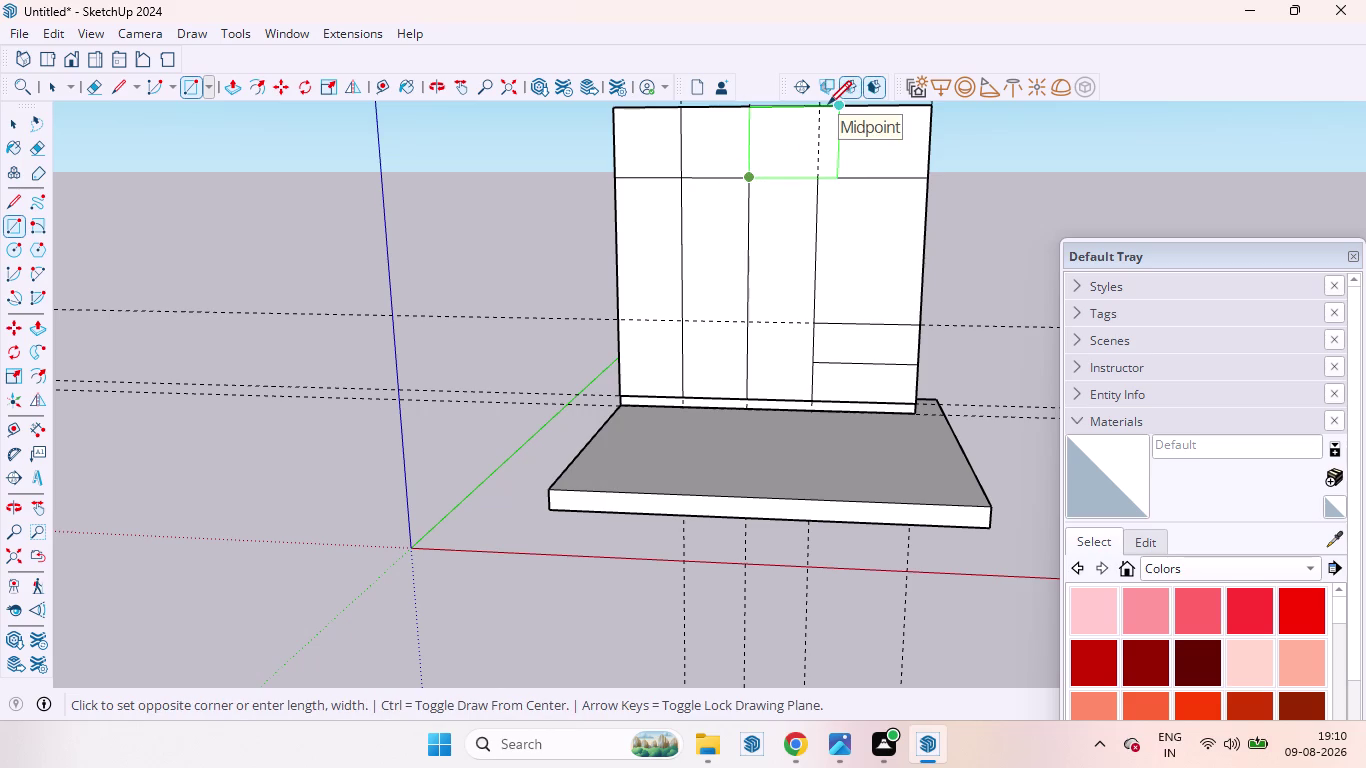
click(820, 105)
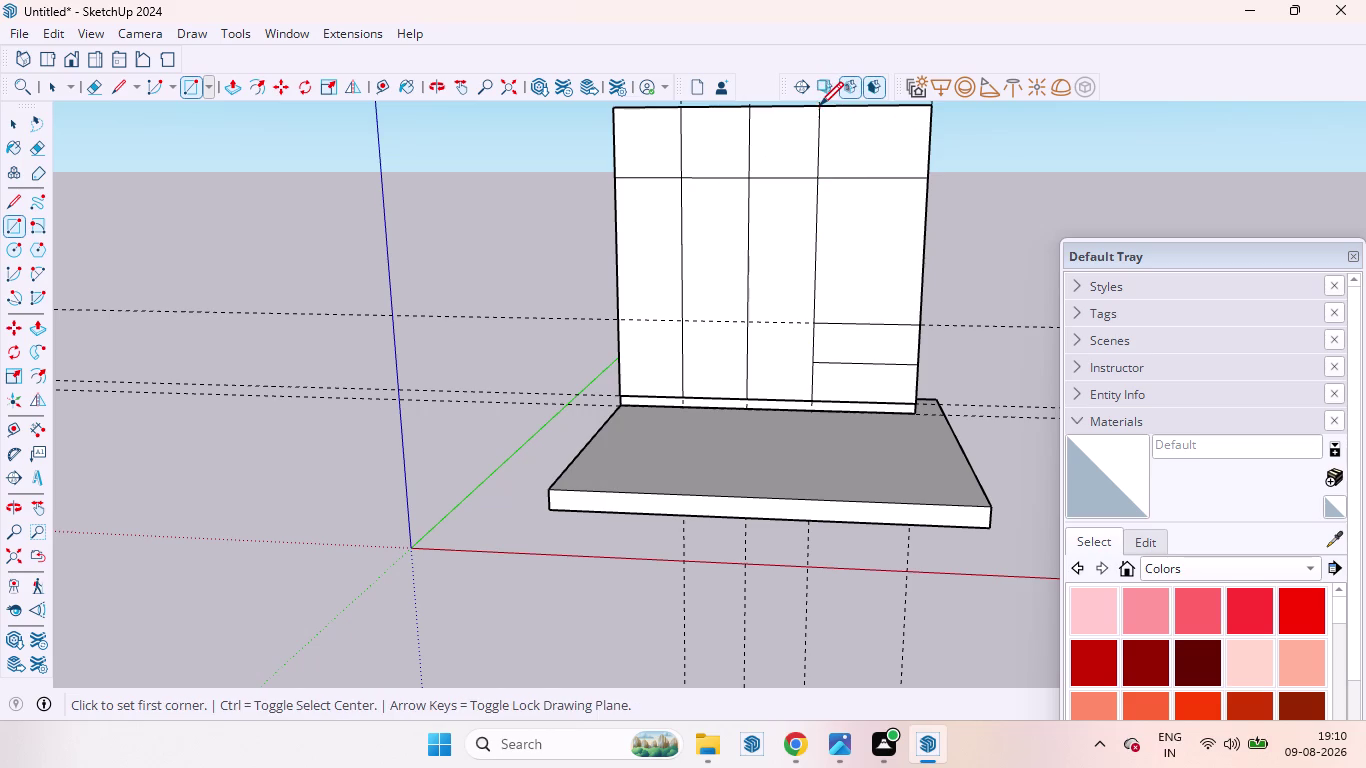
key(space)
Delete the vertical and horizontal dashed guide lines.
scroll(down, 3)
scroll(up, 3)
scroll(down, 3)
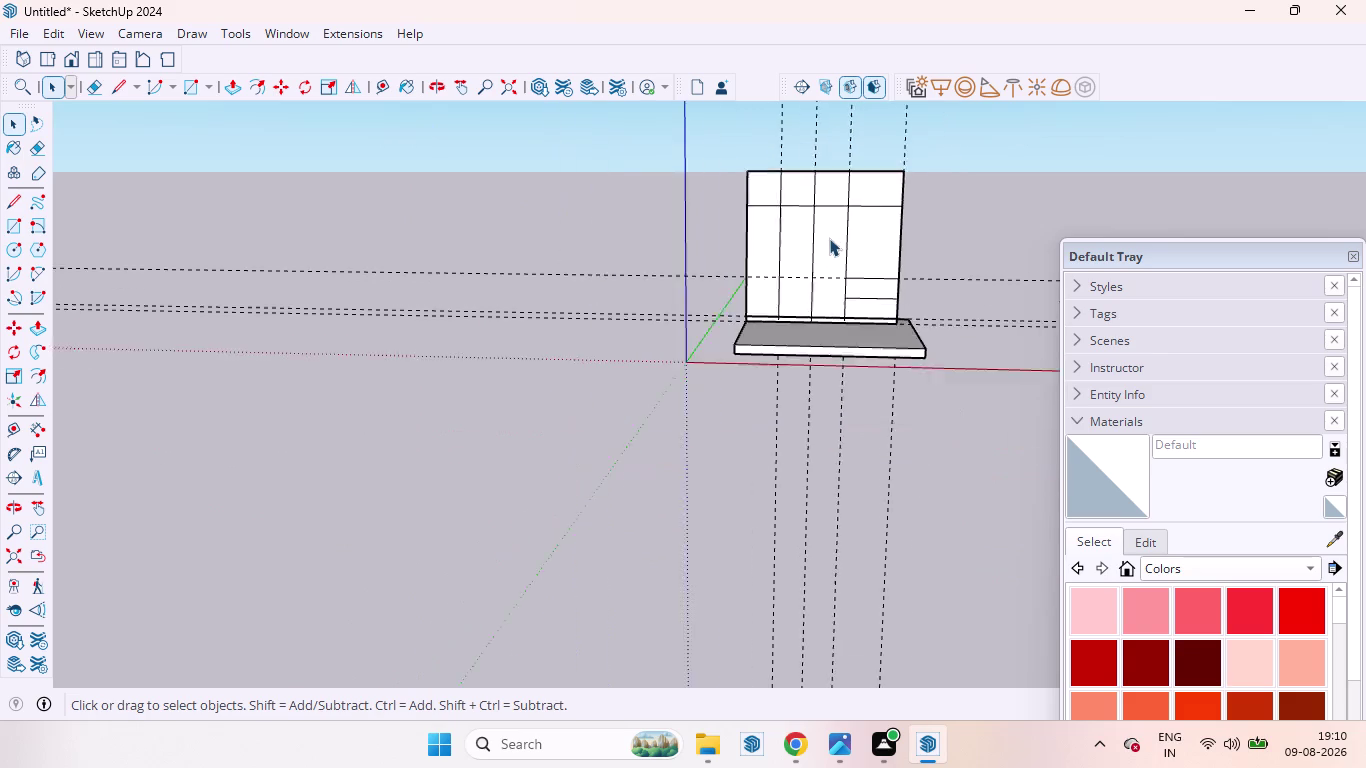
scroll(down, 3)
drag(949, 467, 764, 381)
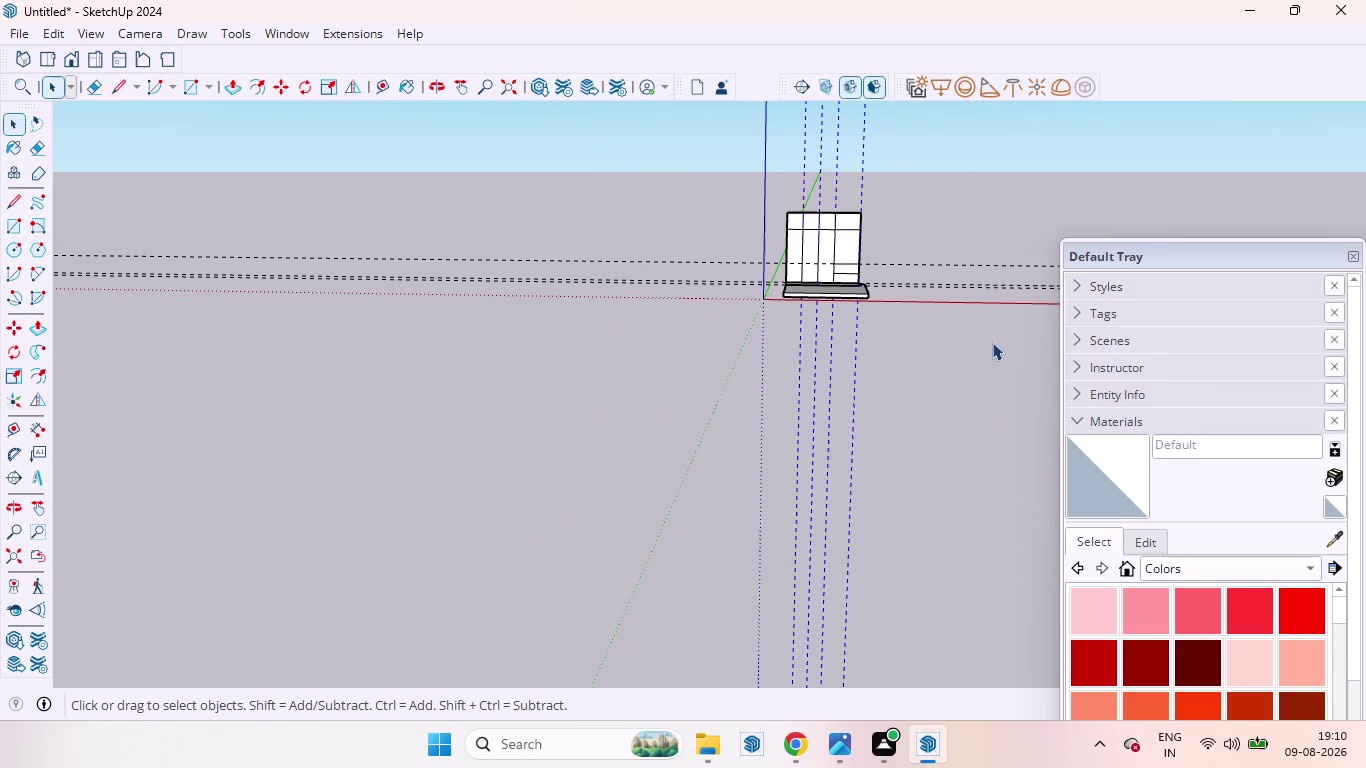
key(Delete)
drag(993, 344, 989, 229)
key(Delete)
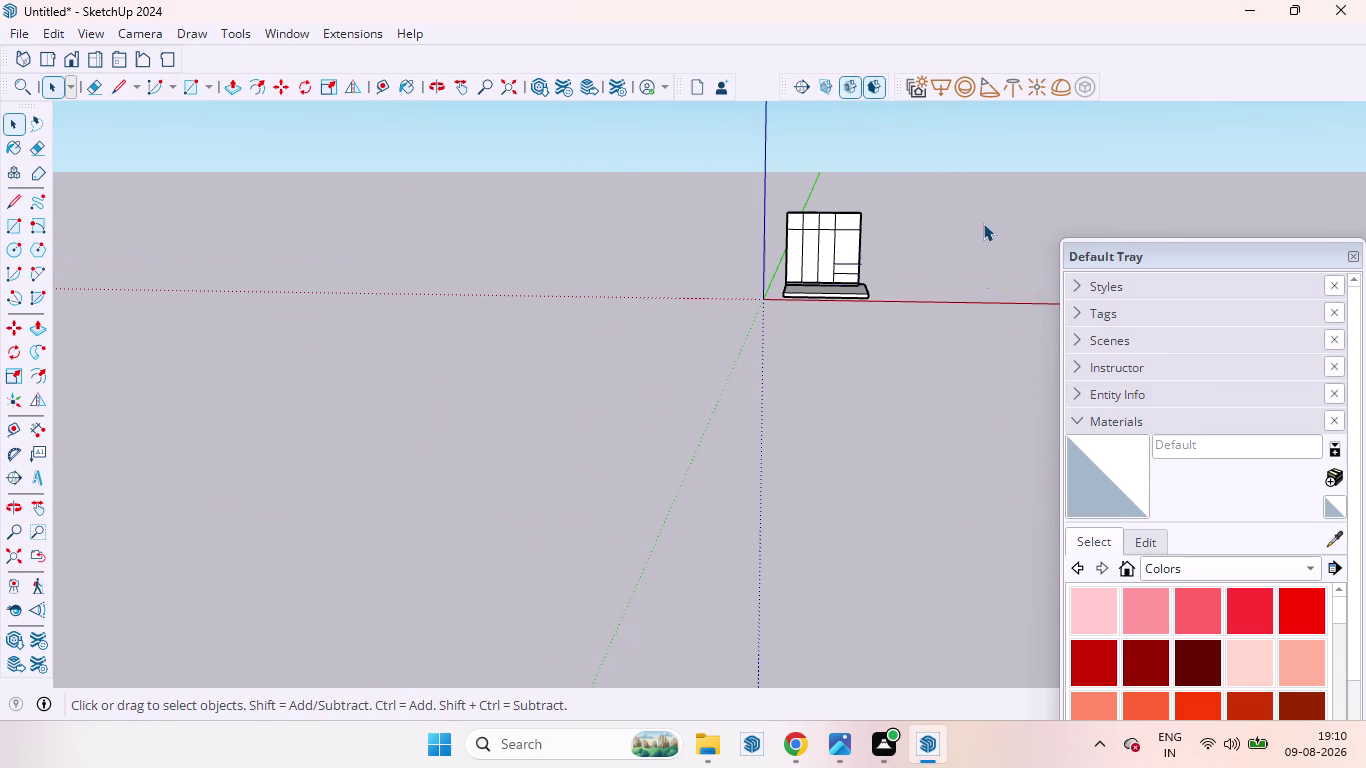
scroll(up, 3)
Orbit closer to the doors and select the leftmost door's dividing line.
scroll(up, 3)
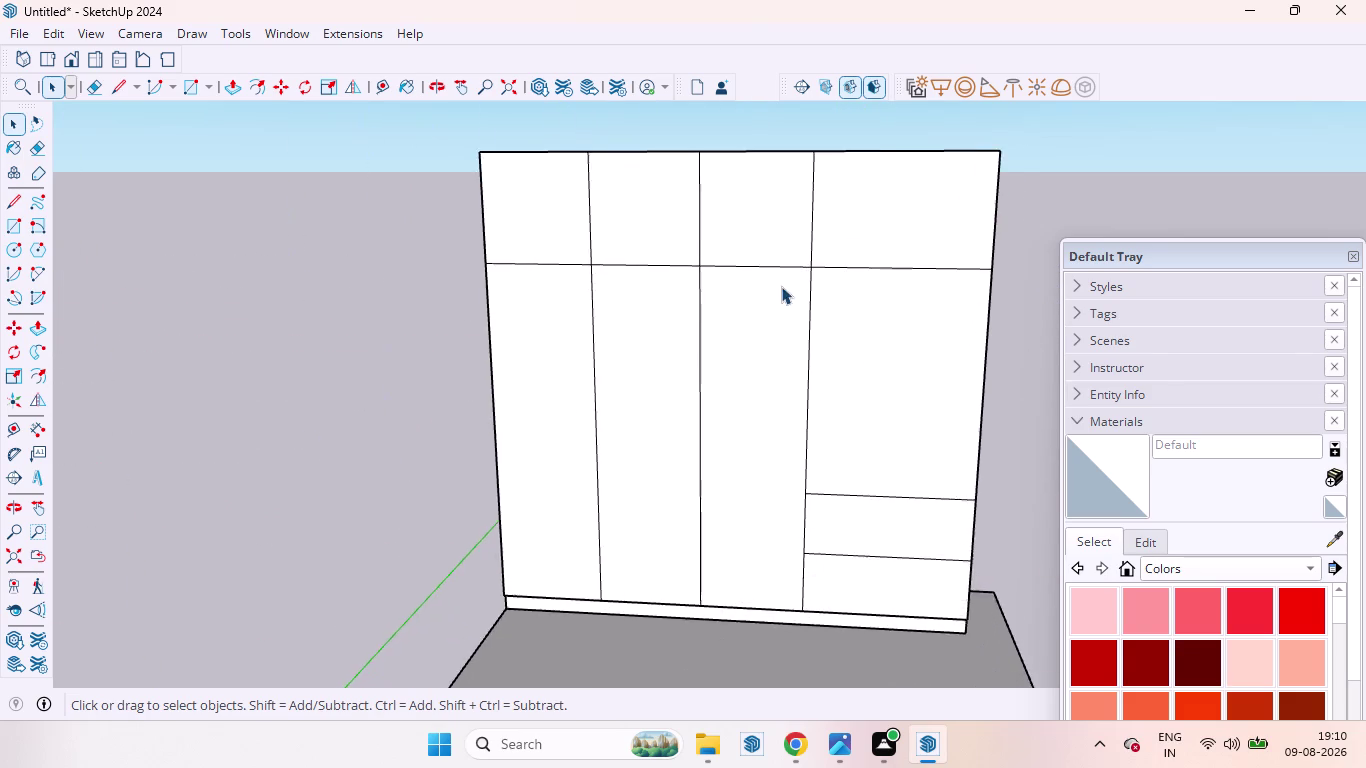
middle_drag(792, 298, 919, 295)
scroll(down, 3)
scroll(up, 3)
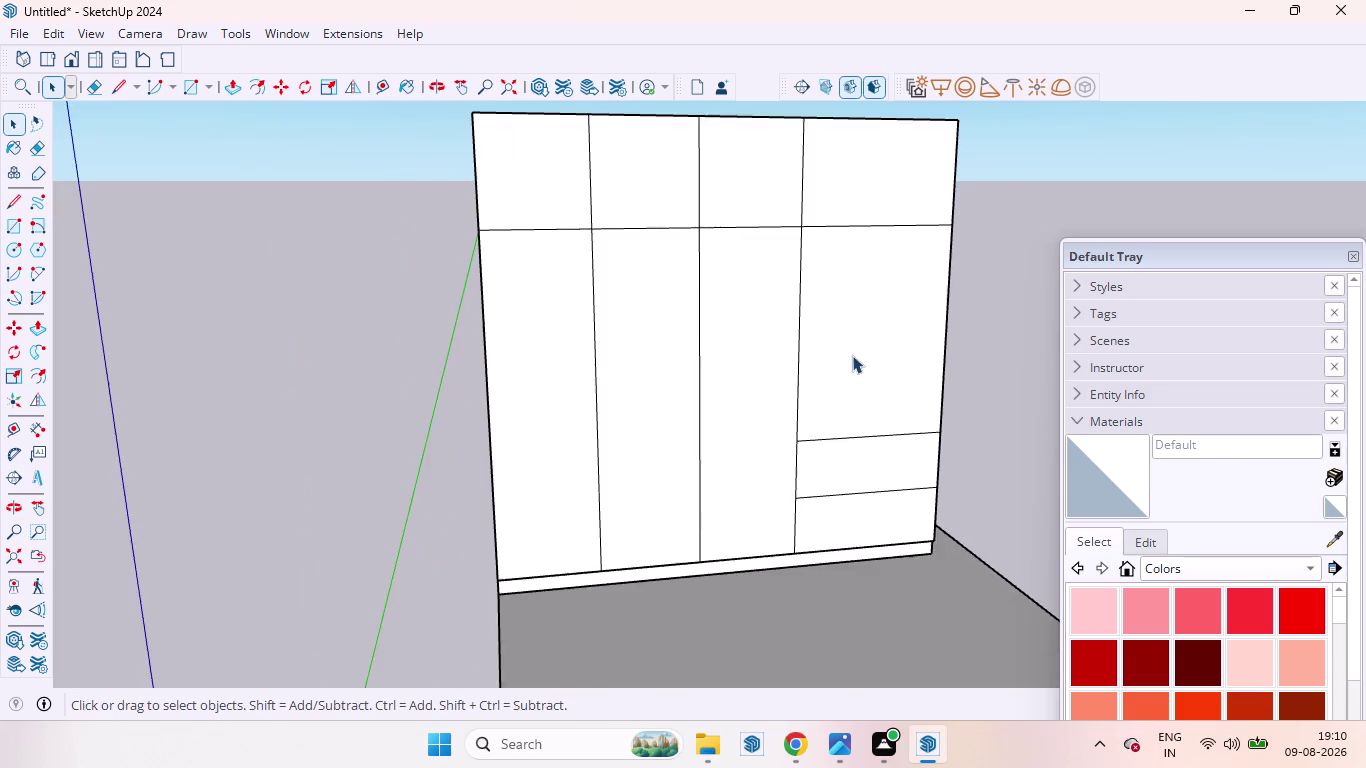
middle_drag(849, 355, 741, 386)
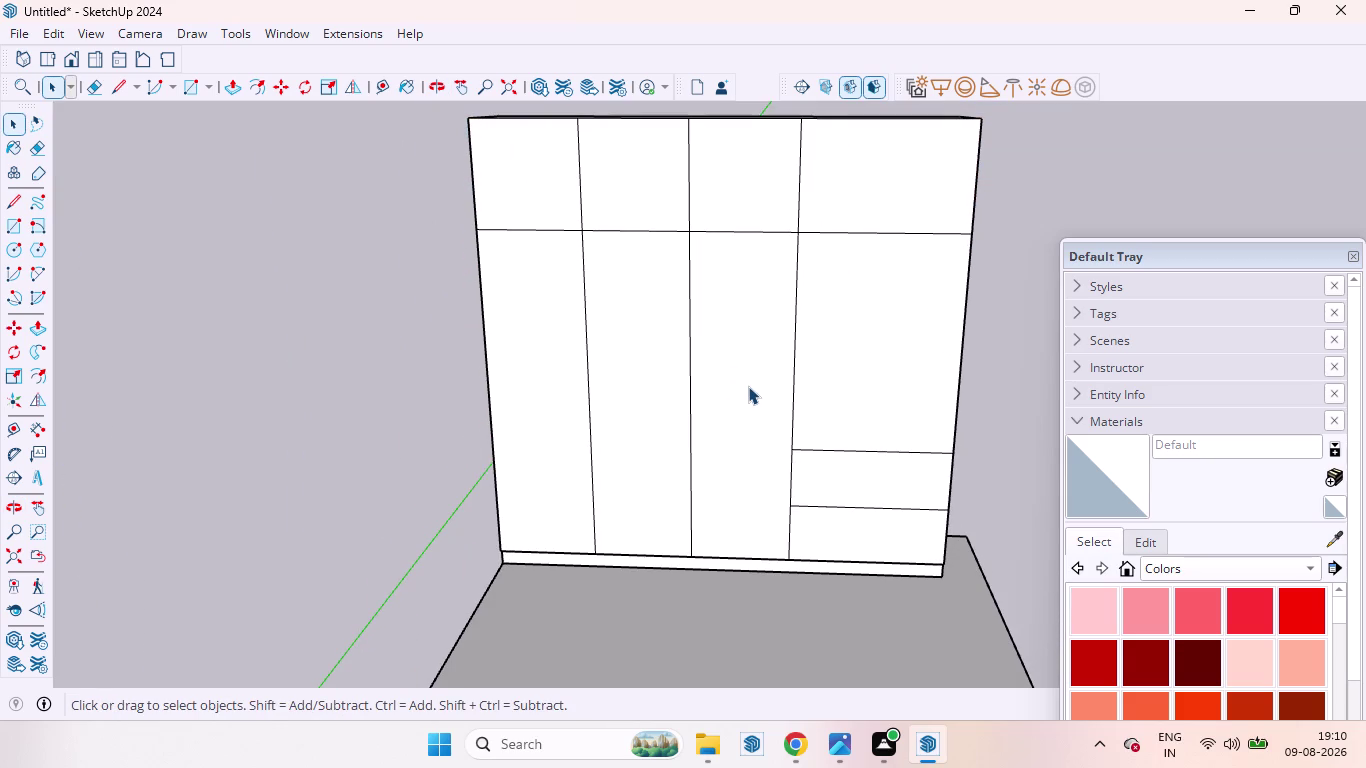
scroll(up, 3)
click(581, 391)
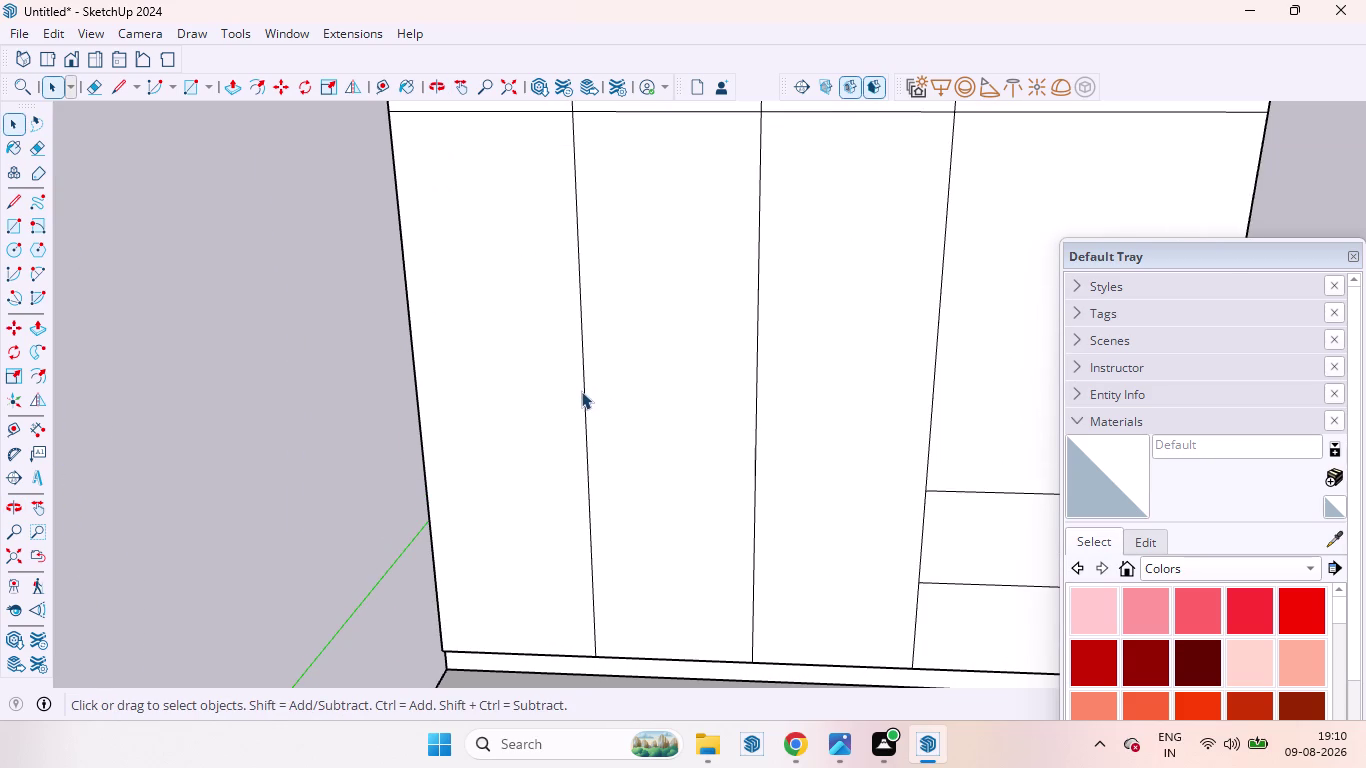
Add the divider's upper segment to the selection.
scroll(down, 3)
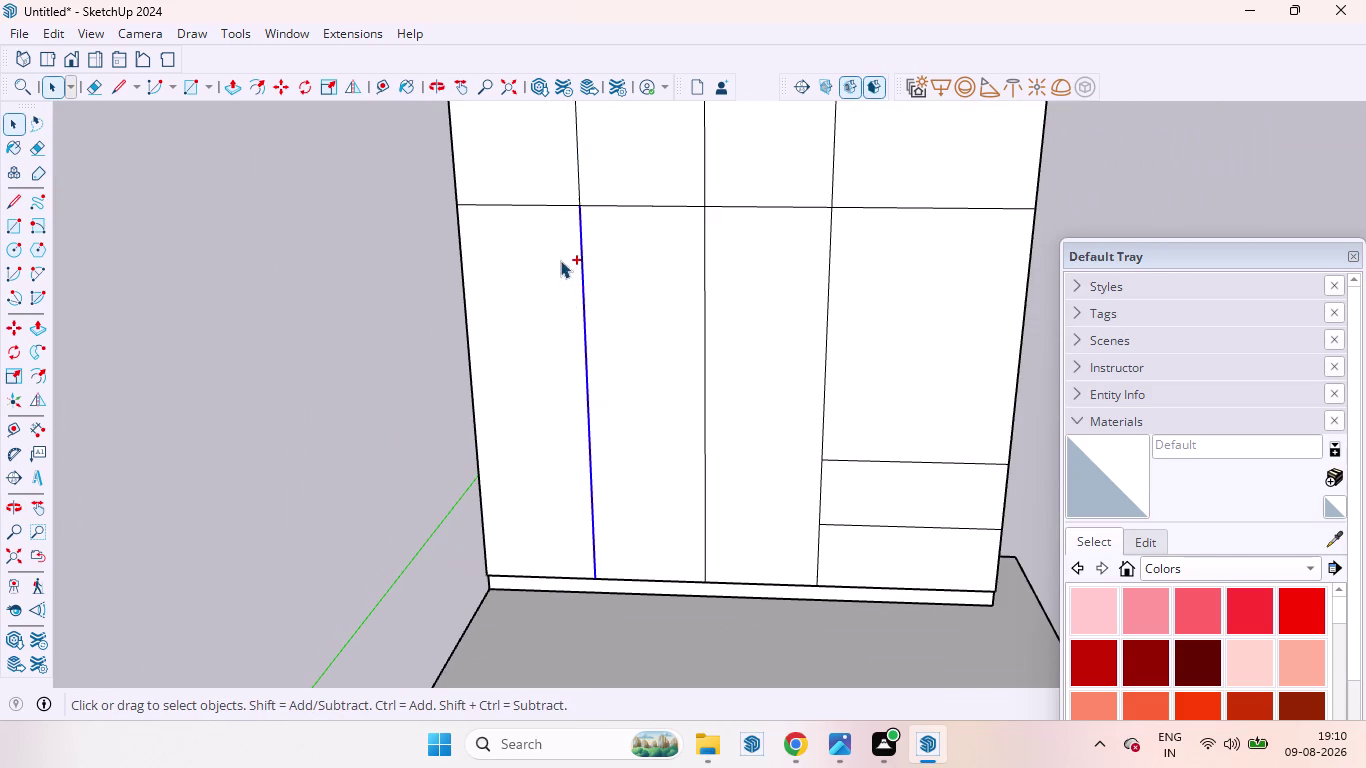
scroll(up, 3)
scroll(down, 3)
scroll(up, 3)
scroll(down, 3)
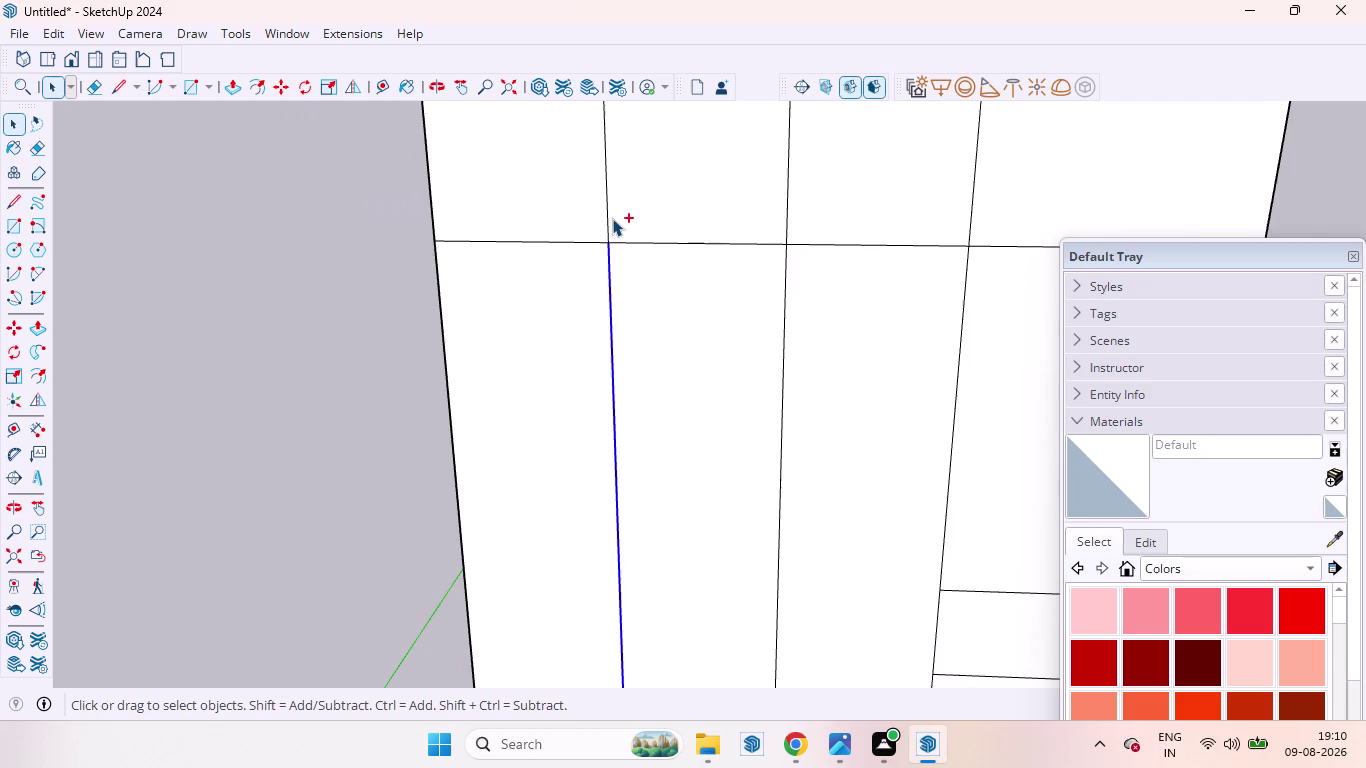
scroll(down, 3)
scroll(up, 3)
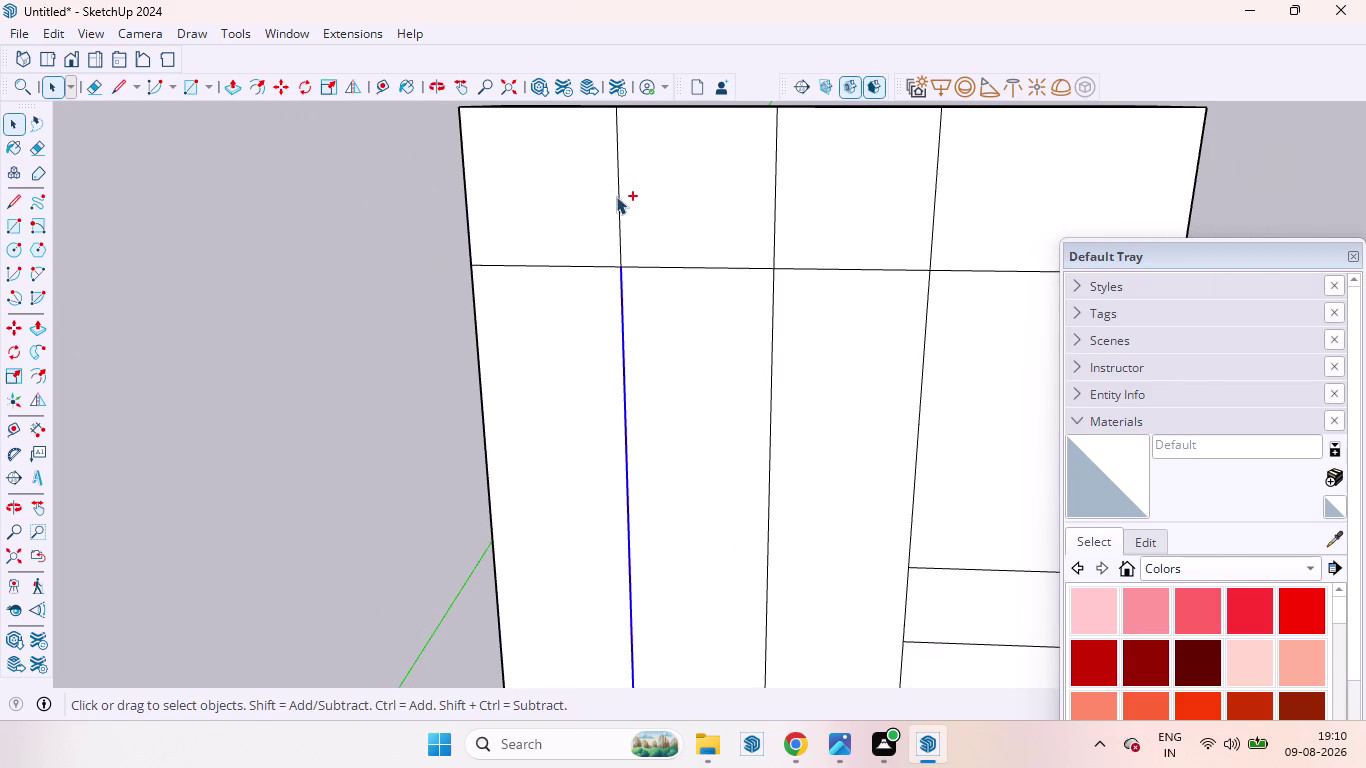
click(617, 199)
scroll(down, 3)
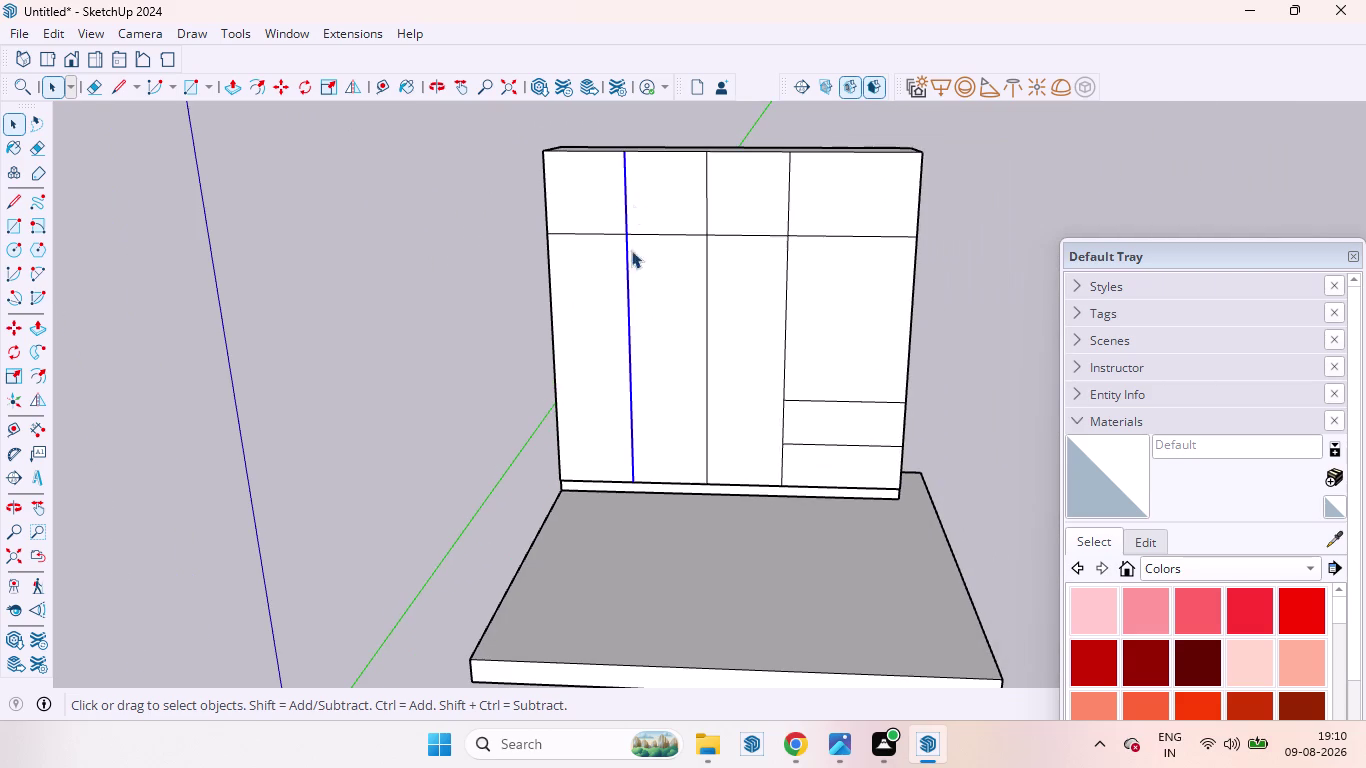
Copy the leftmost divider line at 3 mm and 6 mm offsets.
key(m)
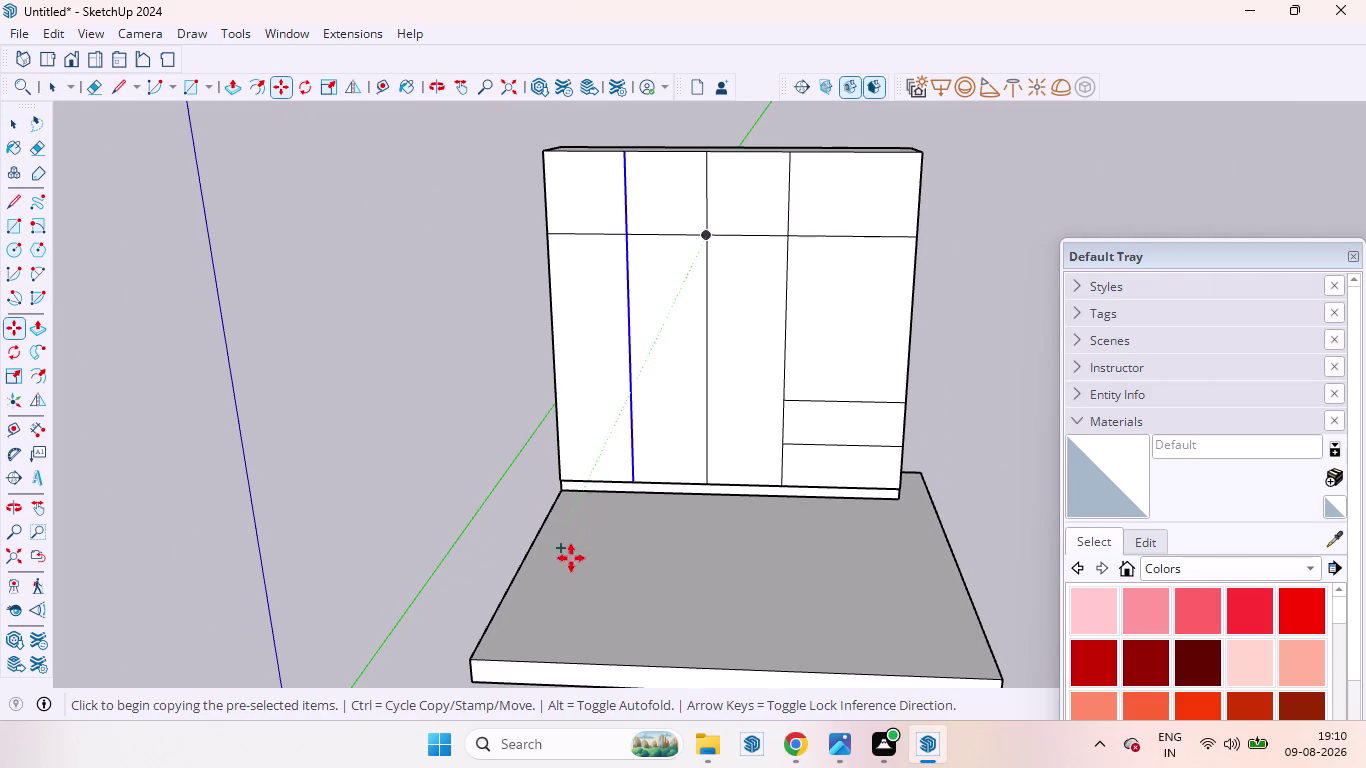
scroll(up, 3)
click(622, 458)
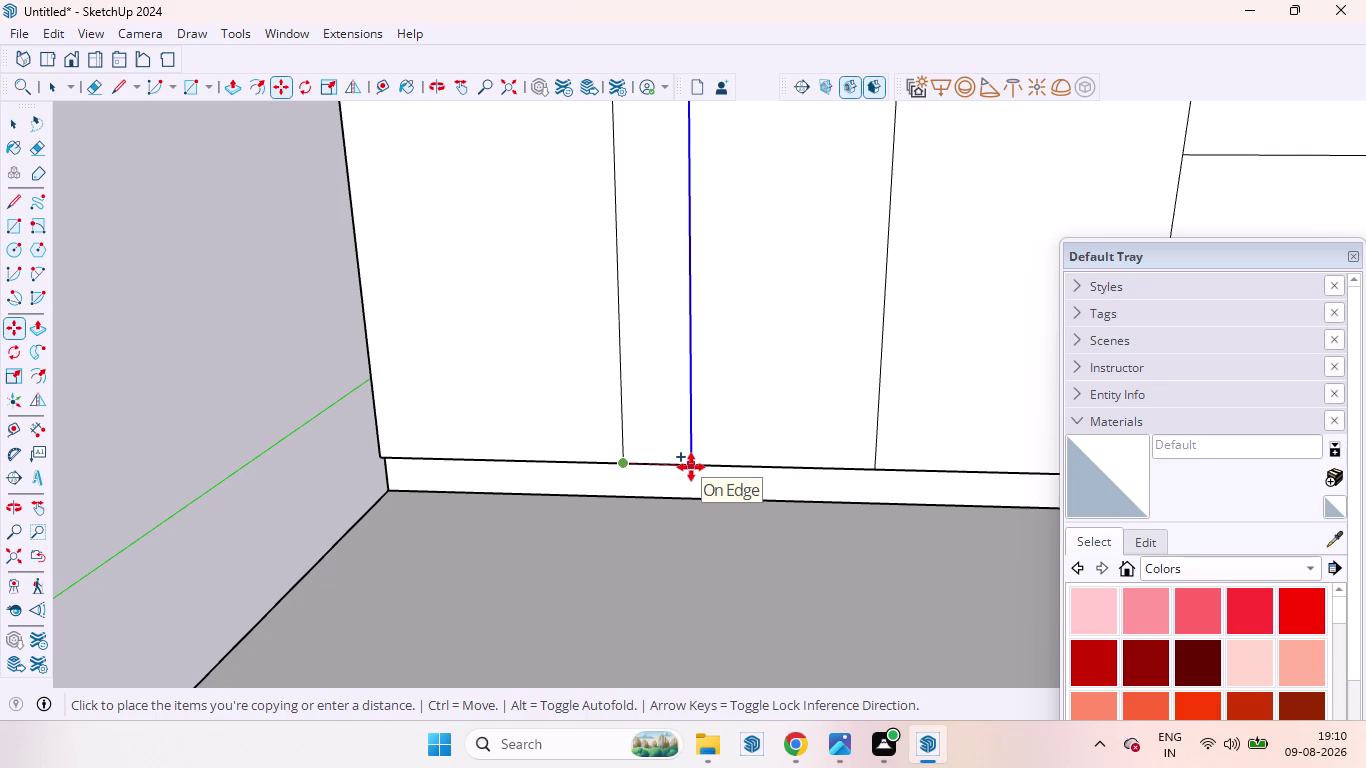
key(3)
text(MM)
key(Return)
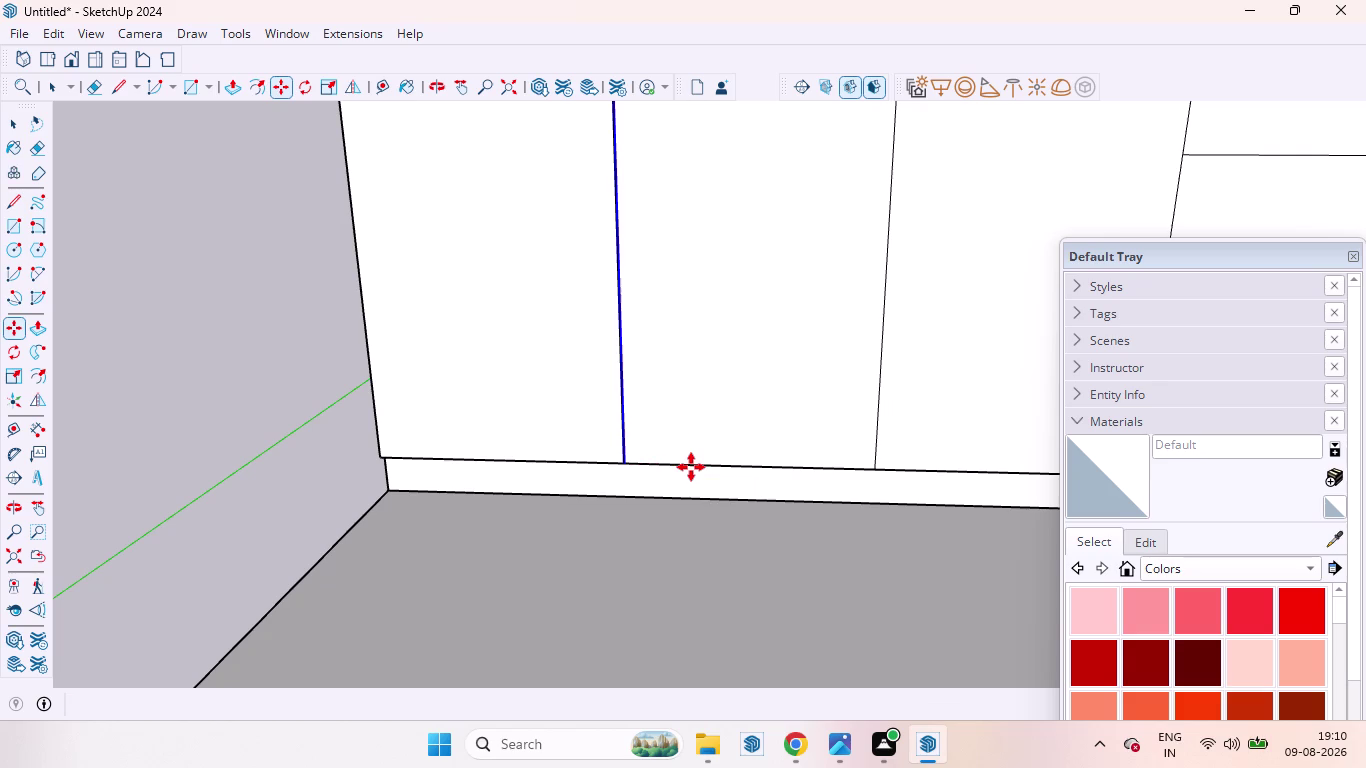
click(691, 467)
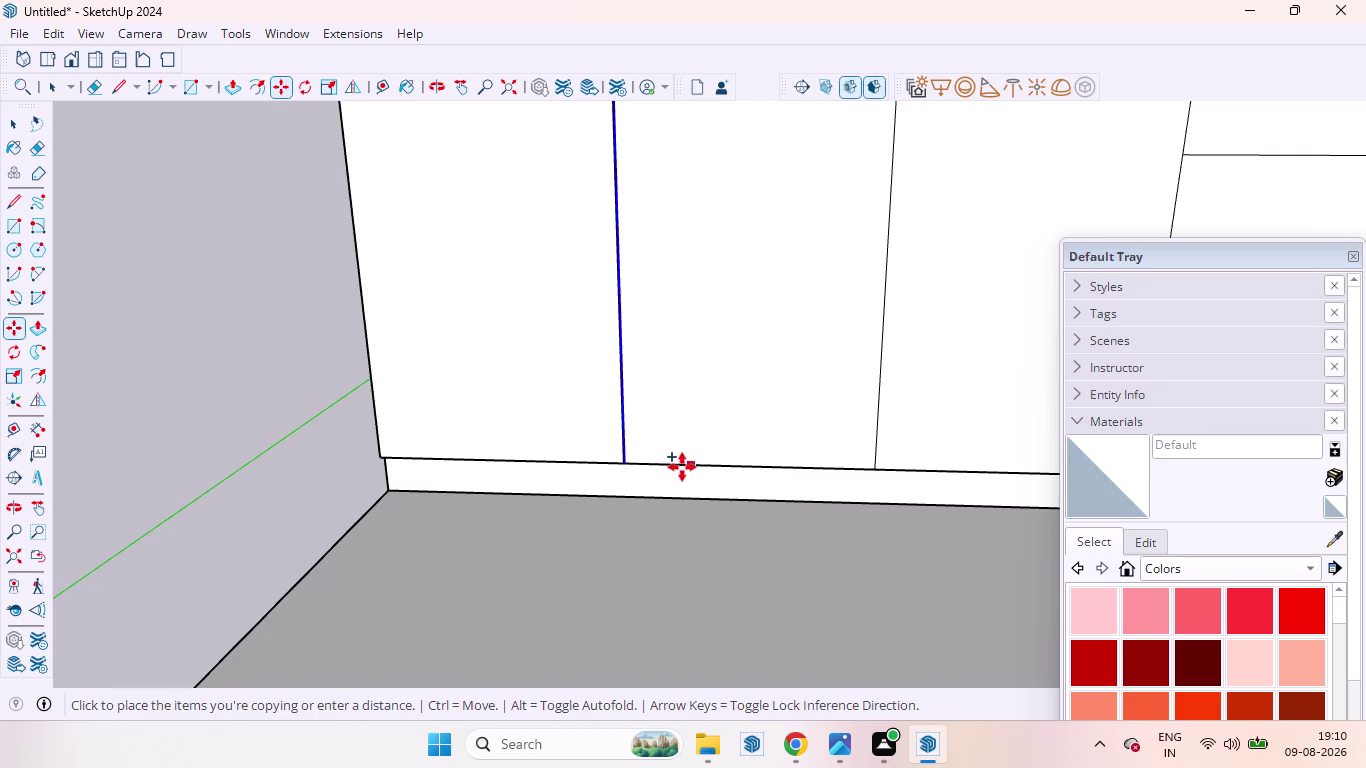
text(6)
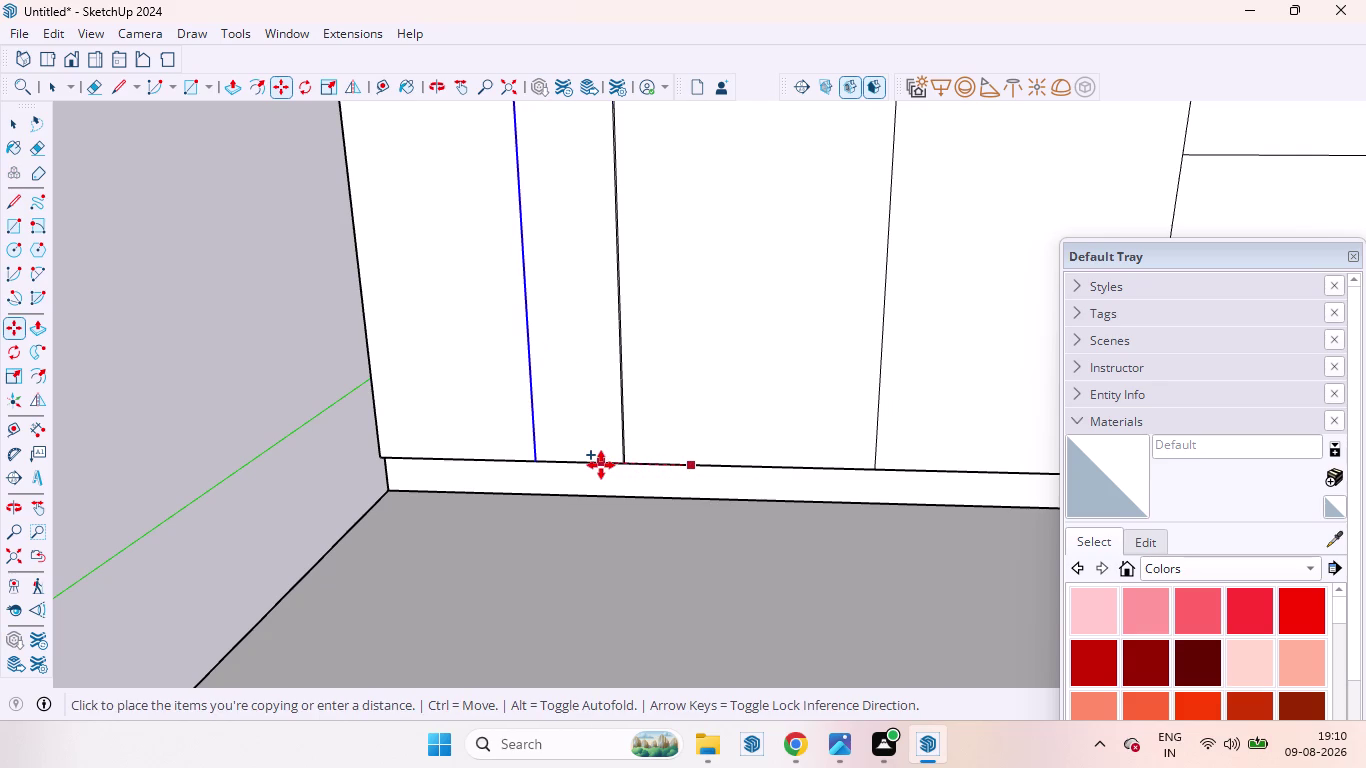
text(MM)
key(Return)
Return to Select and pick one edge of the new door gap.
scroll(down, 3)
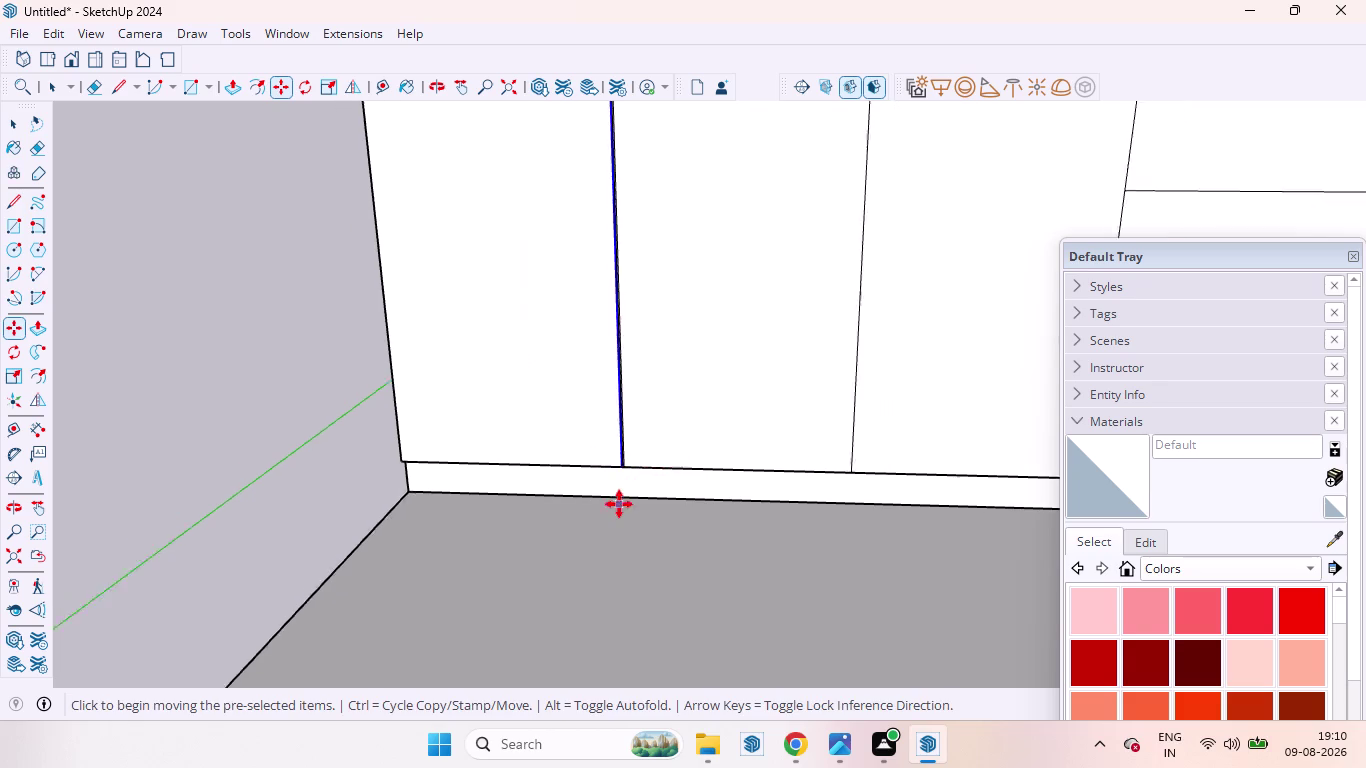
scroll(down, 3)
scroll(down, 3)
scroll(up, 3)
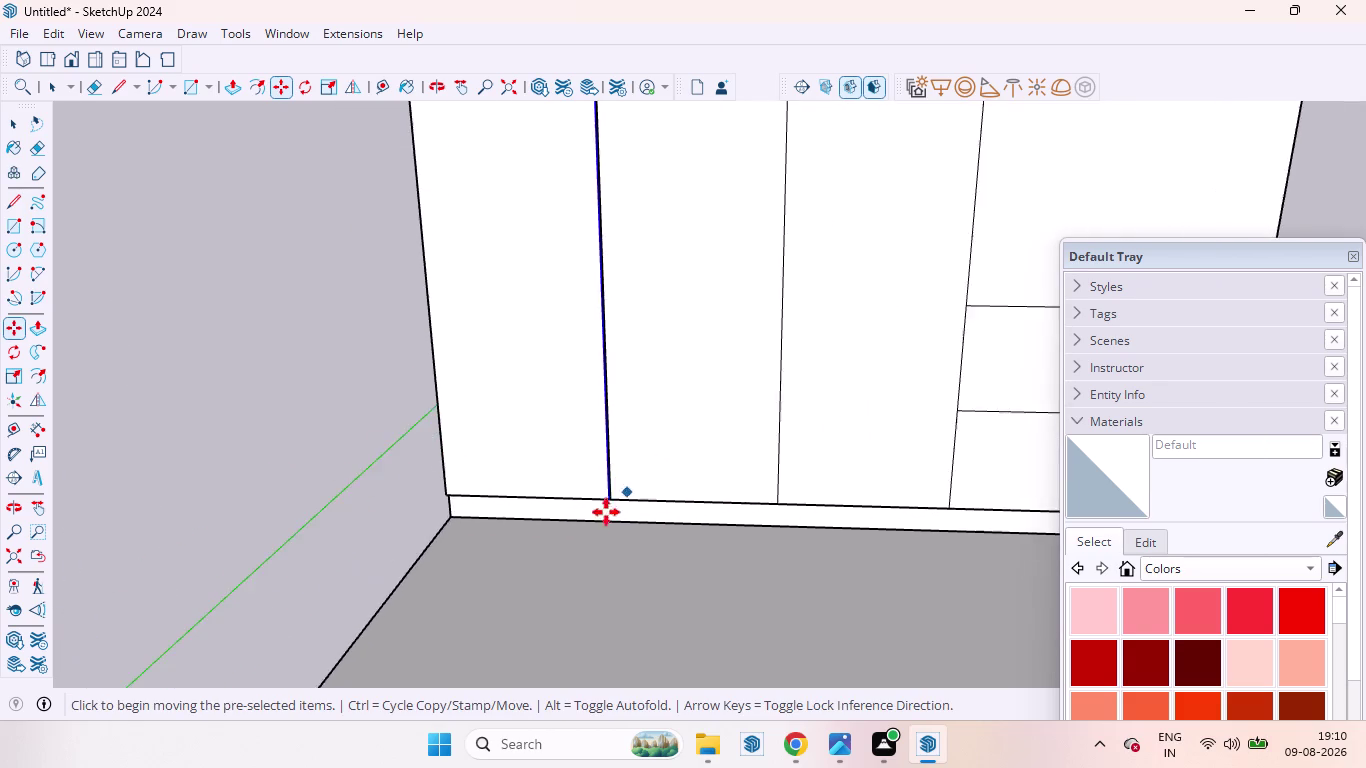
scroll(up, 3)
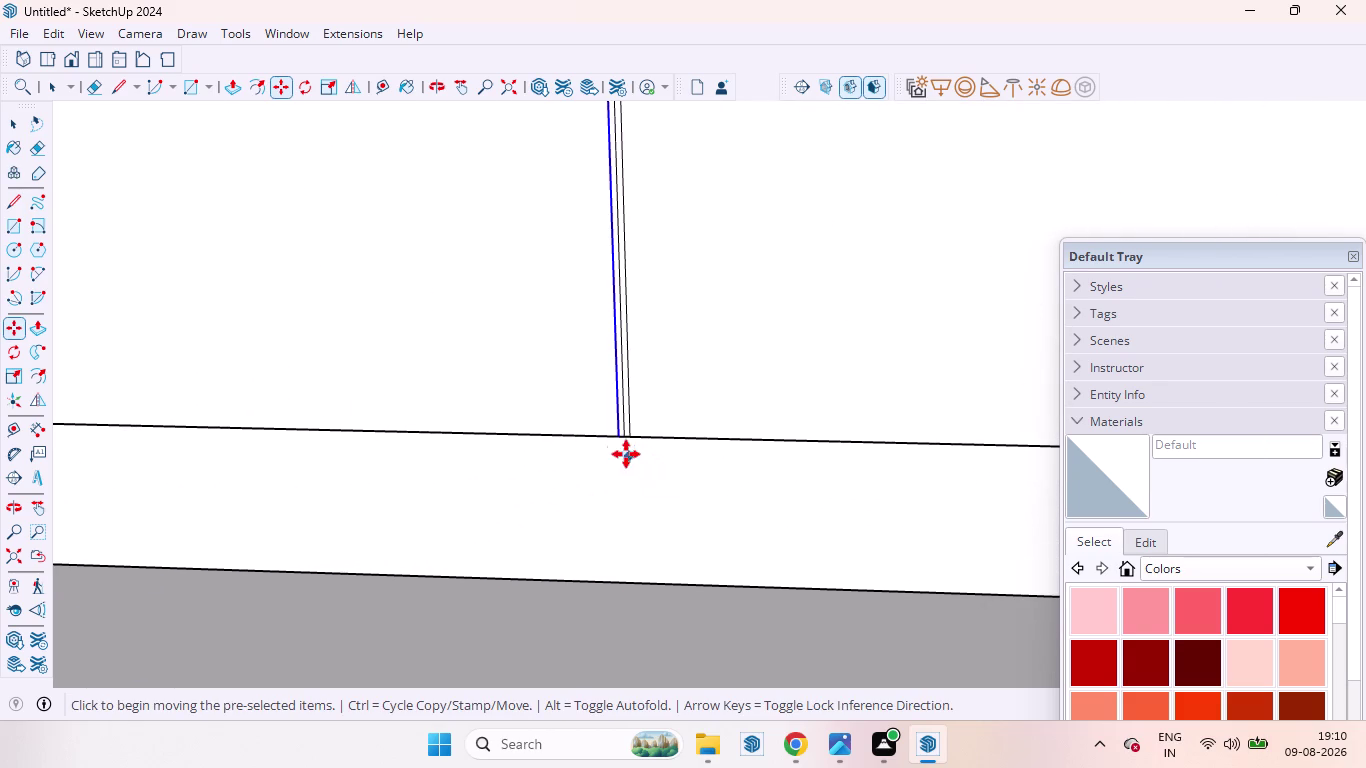
scroll(up, 3)
key(space)
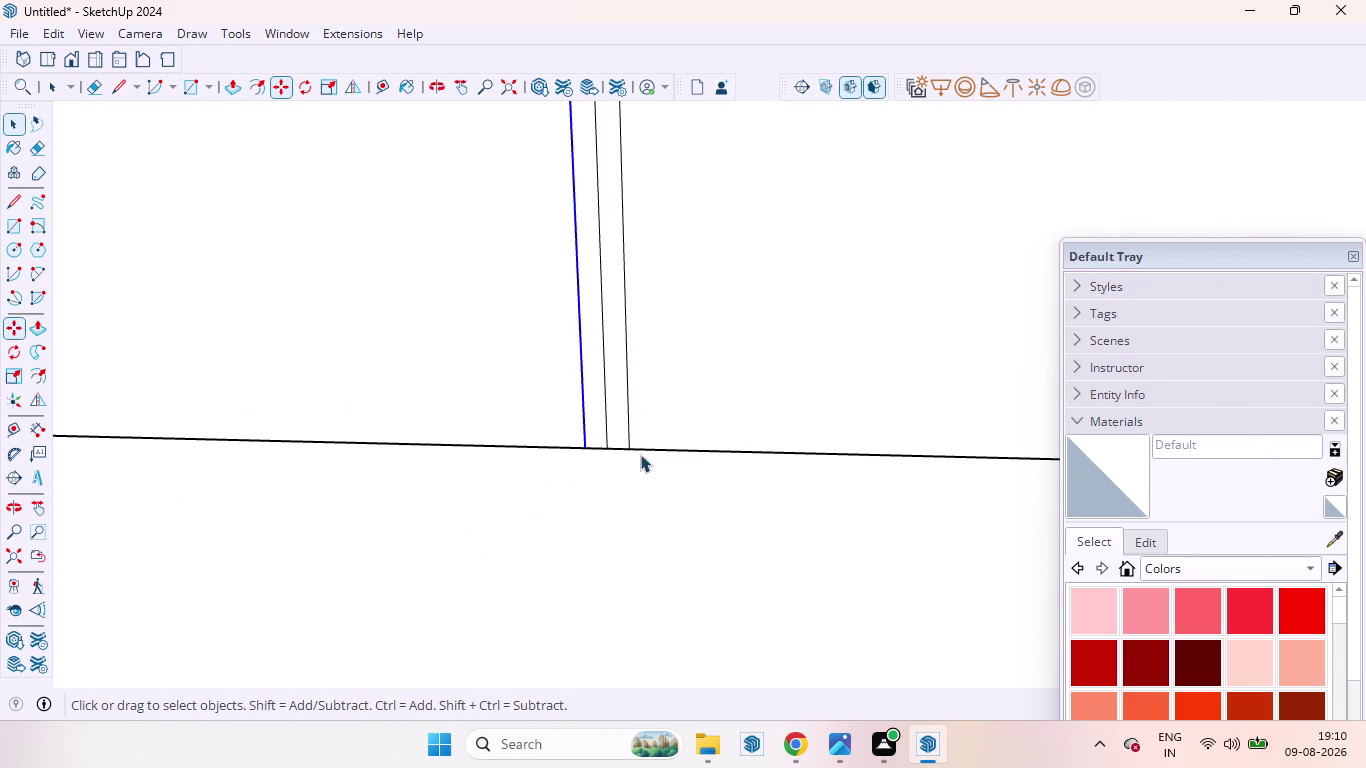
click(628, 412)
scroll(down, 3)
Zoom in on the door gap and add its other edge to the selection.
scroll(down, 3)
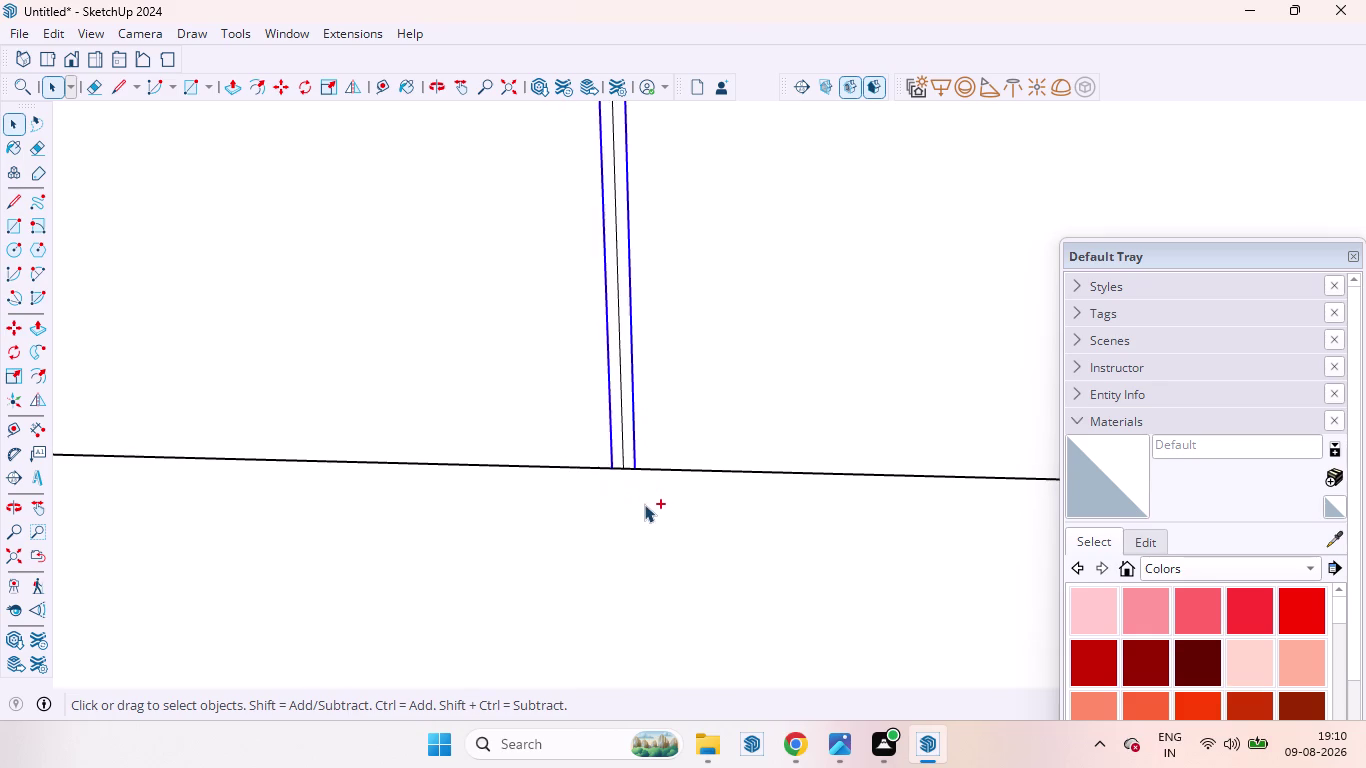
scroll(down, 3)
scroll(up, 3)
scroll(down, 3)
scroll(down, 3)
scroll(down, 3)
scroll(down, 3)
scroll(down, 3)
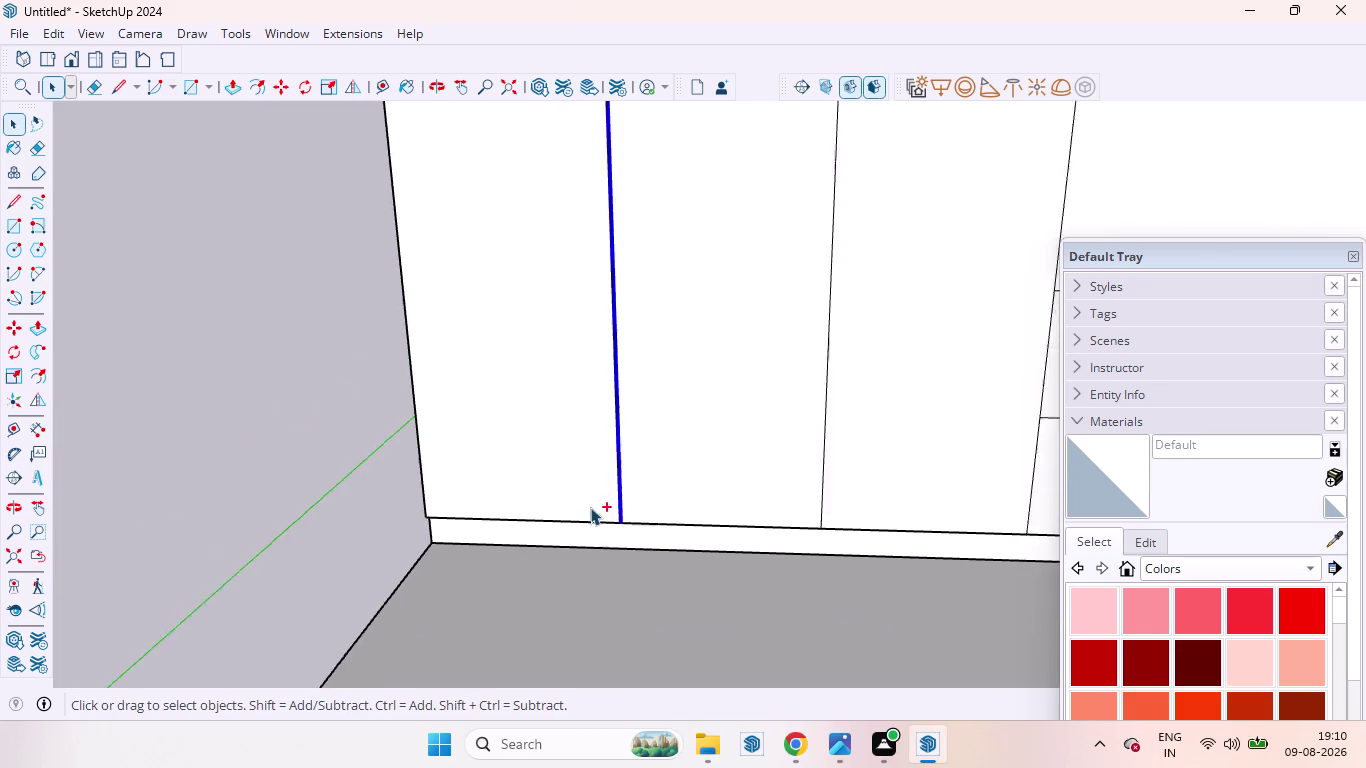
scroll(down, 3)
scroll(down, 3)
scroll(up, 3)
scroll(down, 3)
scroll(up, 3)
scroll(up, 3)
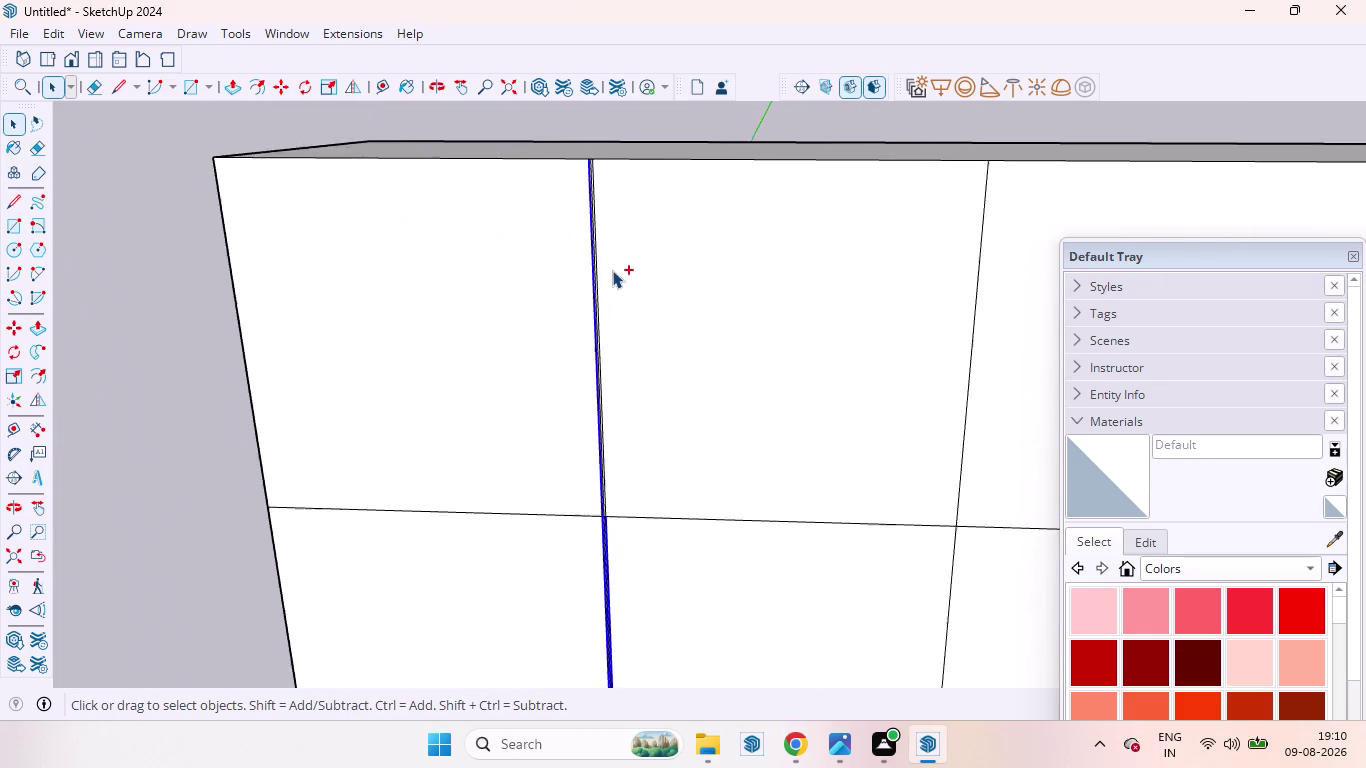
scroll(up, 3)
click(568, 324)
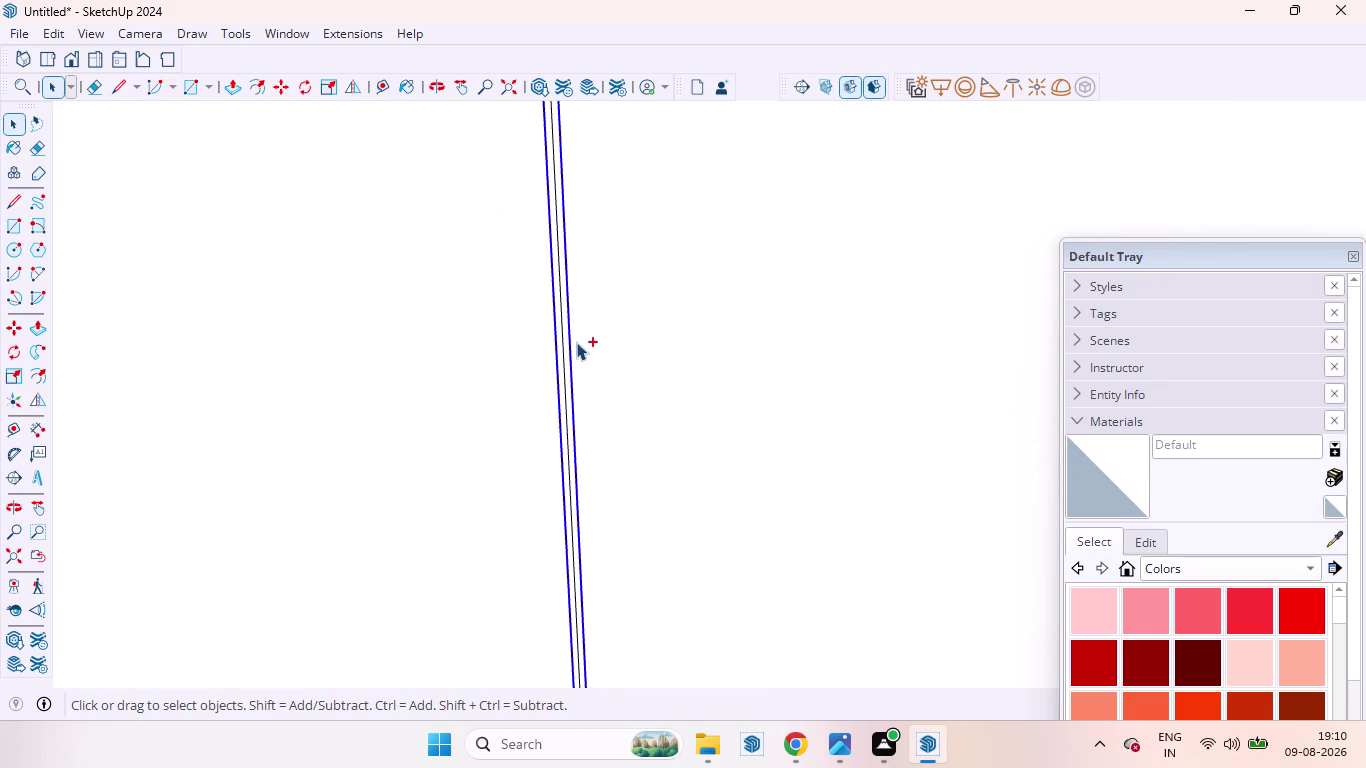
scroll(down, 3)
scroll(down, 3)
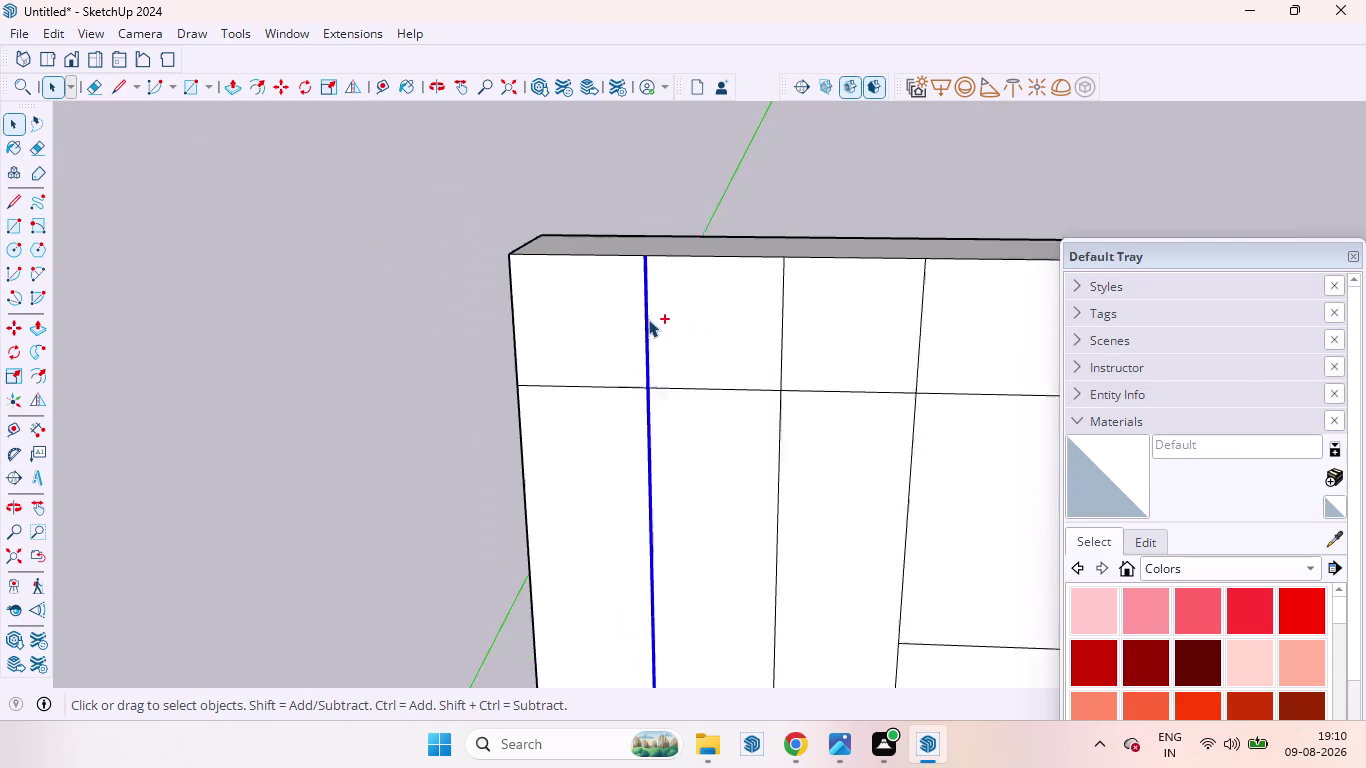
scroll(down, 3)
scroll(up, 3)
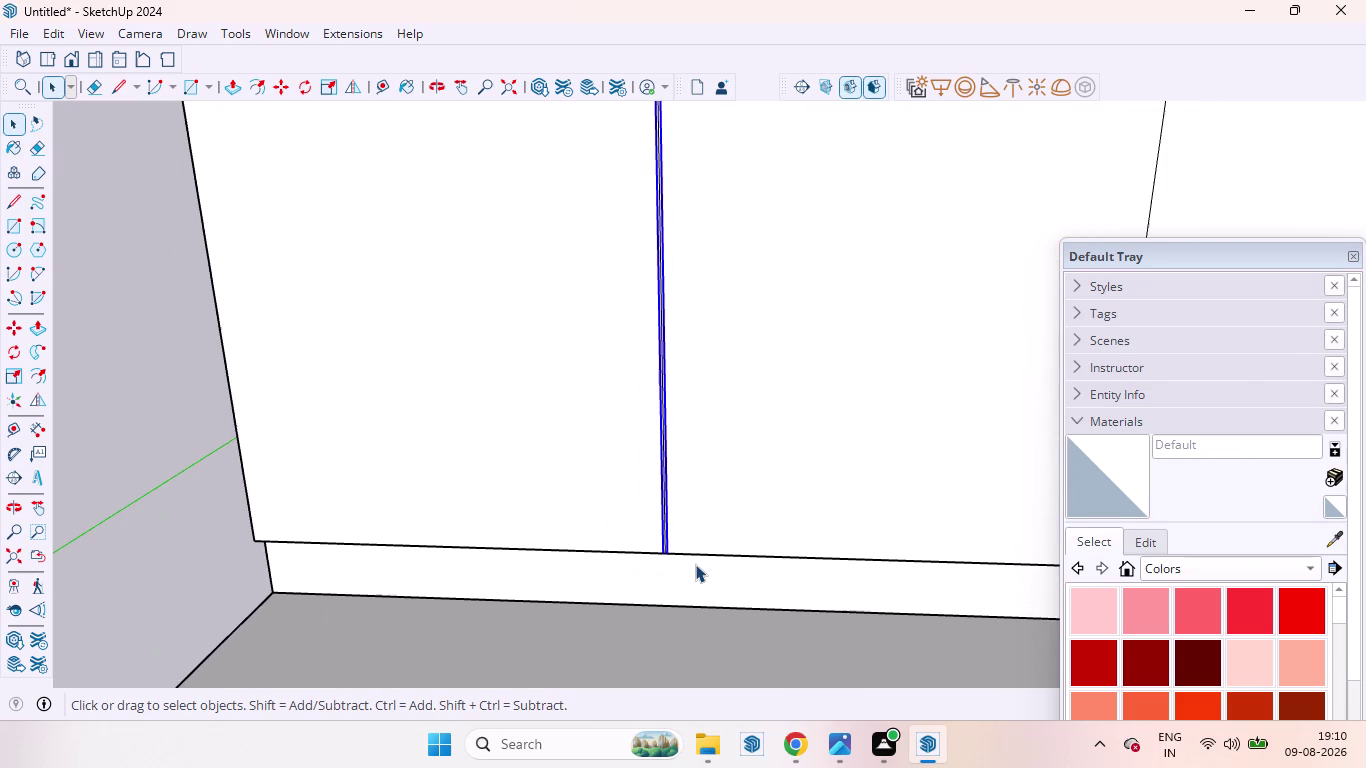
Copy the gap edge pair onto the next door divider.
key(m)
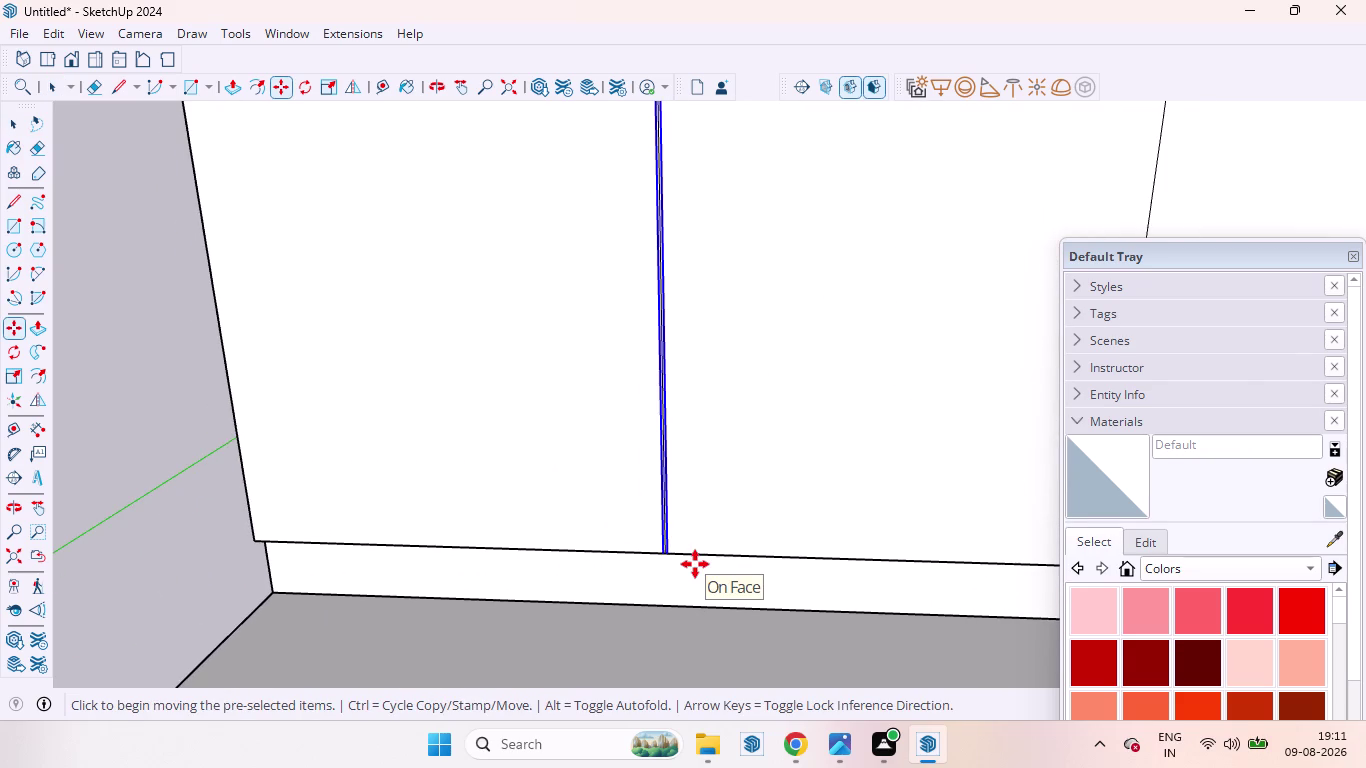
scroll(up, 3)
scroll(up, 3)
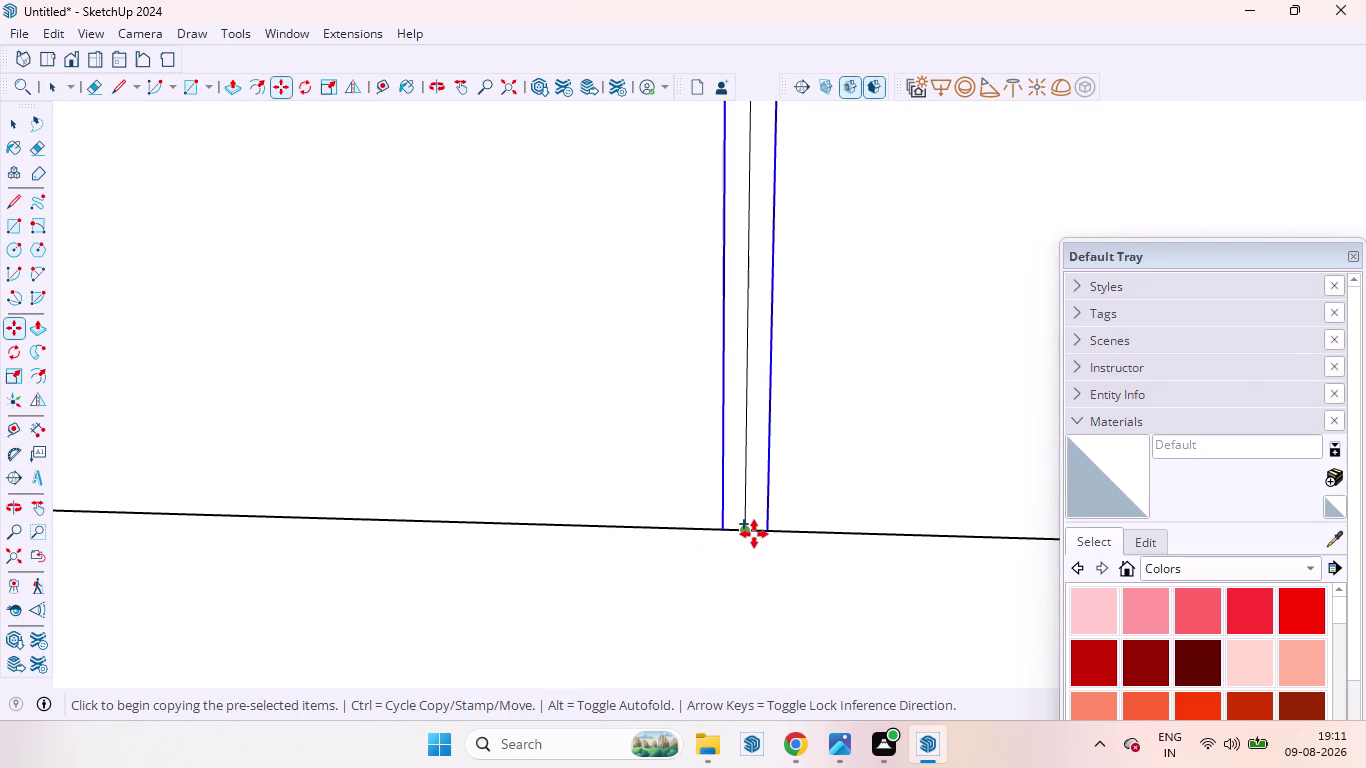
click(746, 533)
scroll(down, 3)
scroll(down, 3)
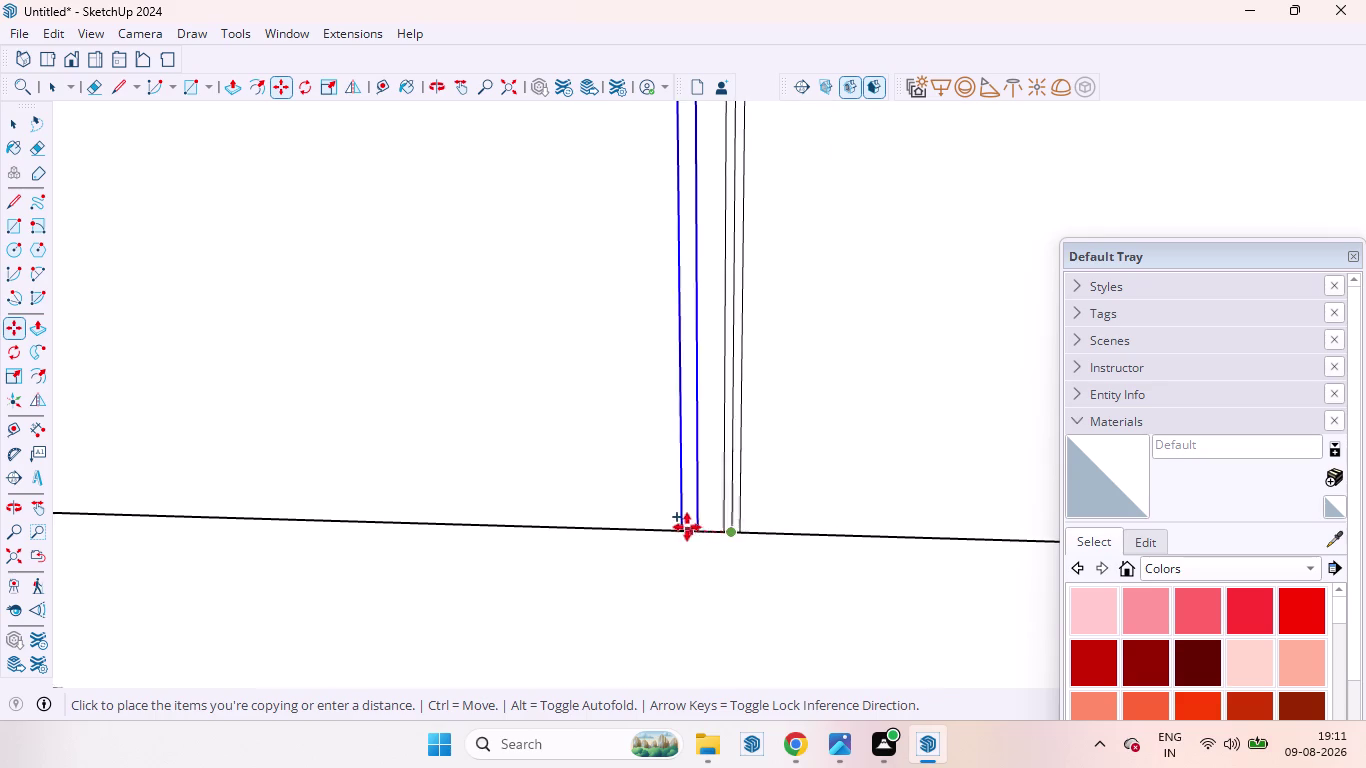
scroll(down, 3)
scroll(up, 3)
scroll(down, 3)
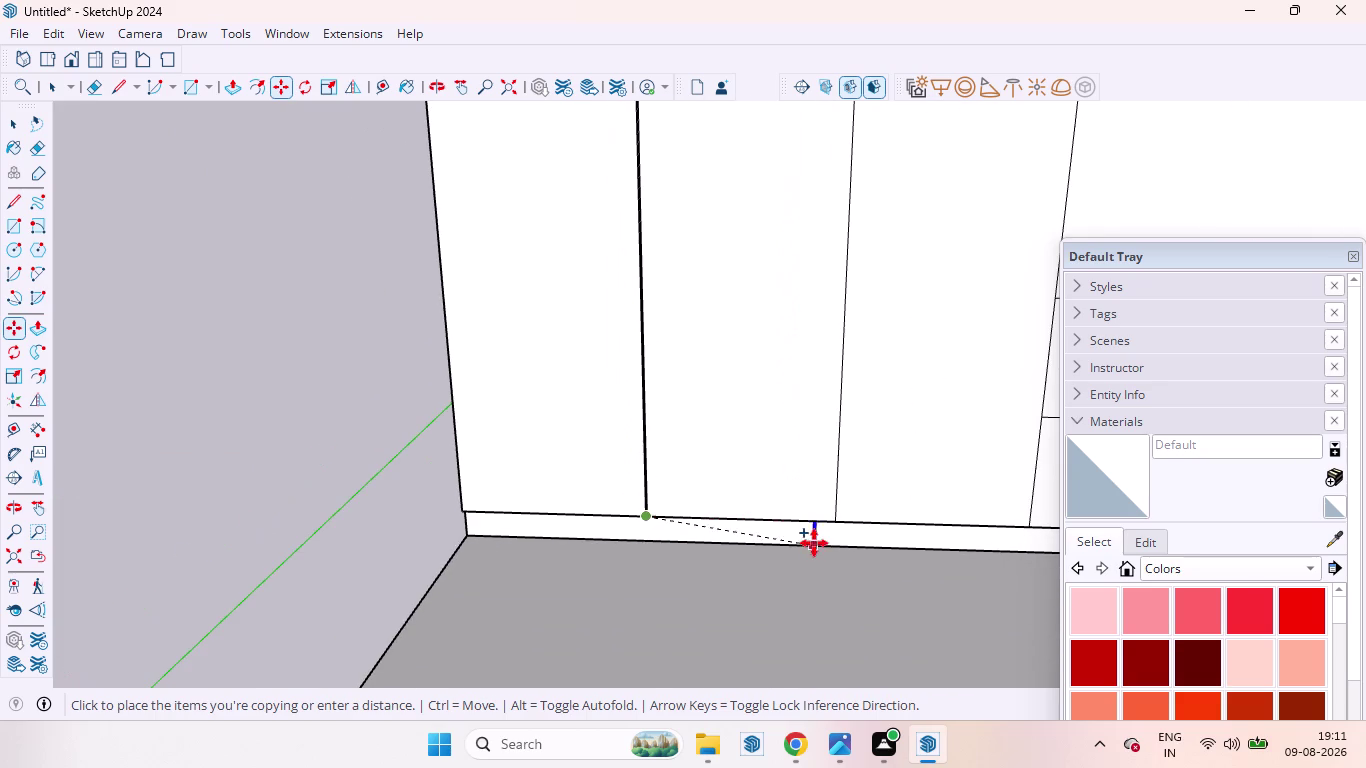
scroll(up, 3)
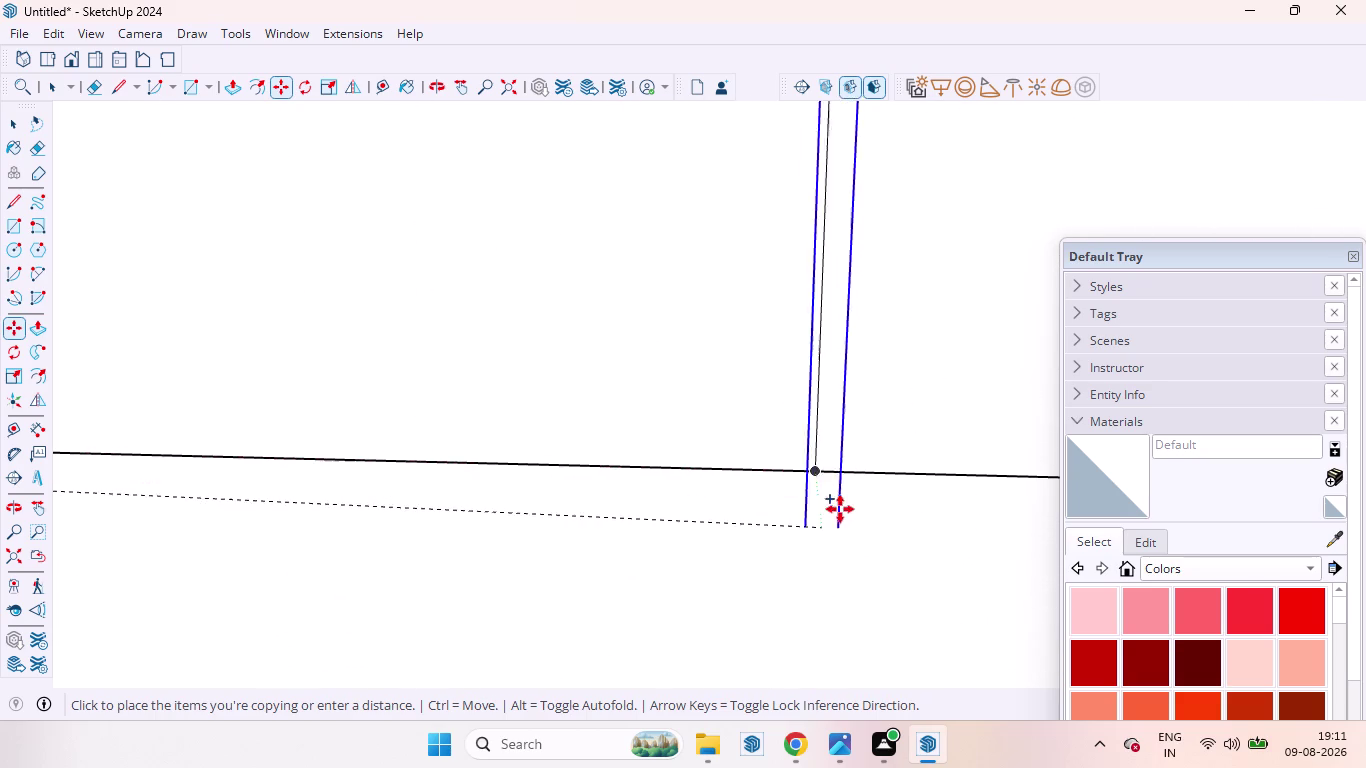
click(818, 468)
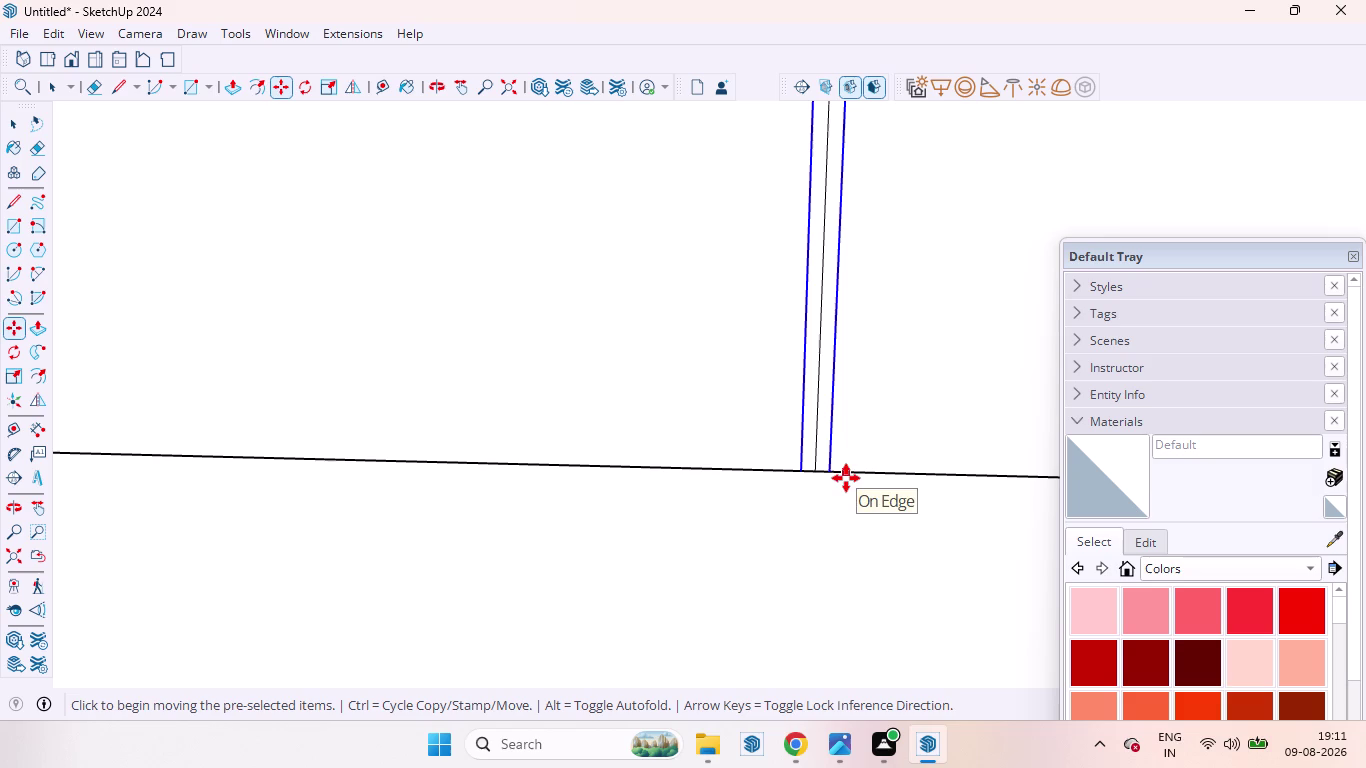
Place another gap edge copy on the following divider's endpoint, then return to Select.
click(819, 475)
scroll(down, 3)
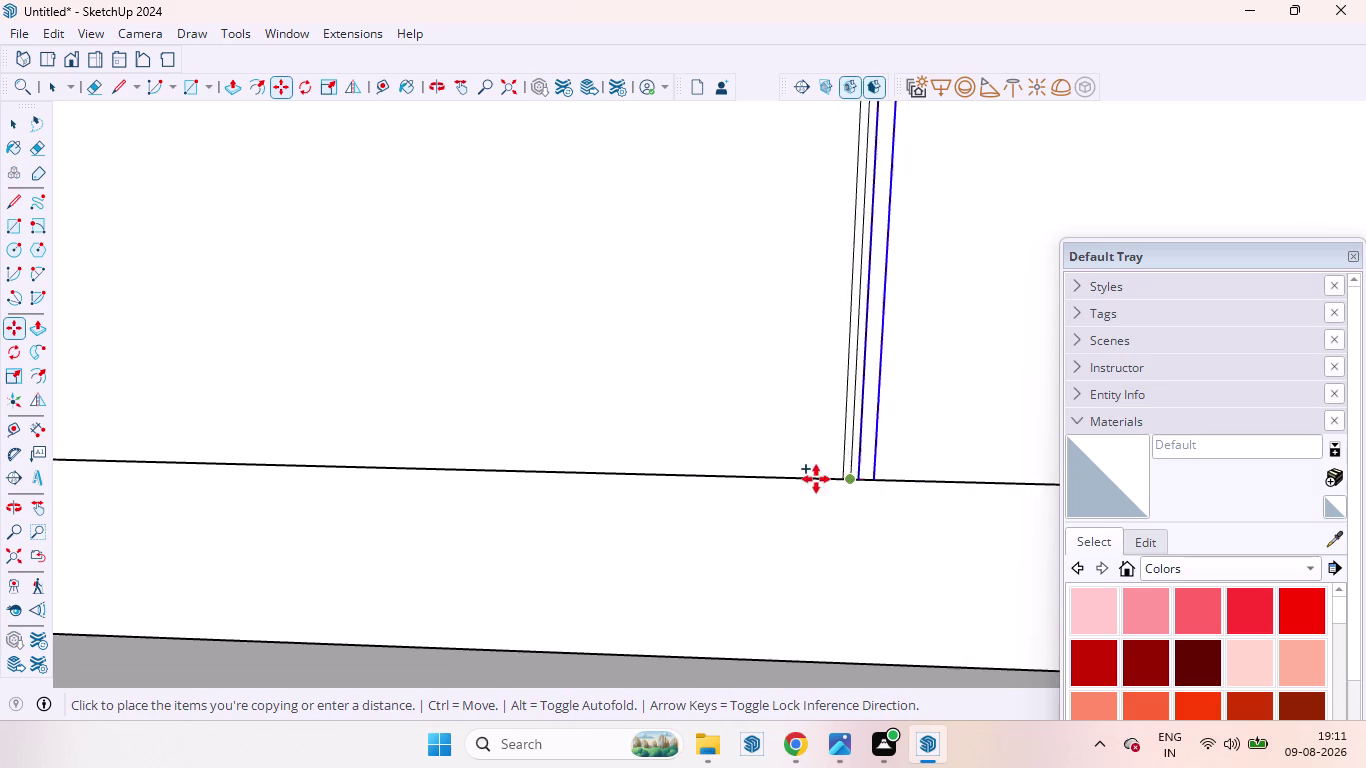
scroll(down, 3)
scroll(up, 3)
scroll(down, 3)
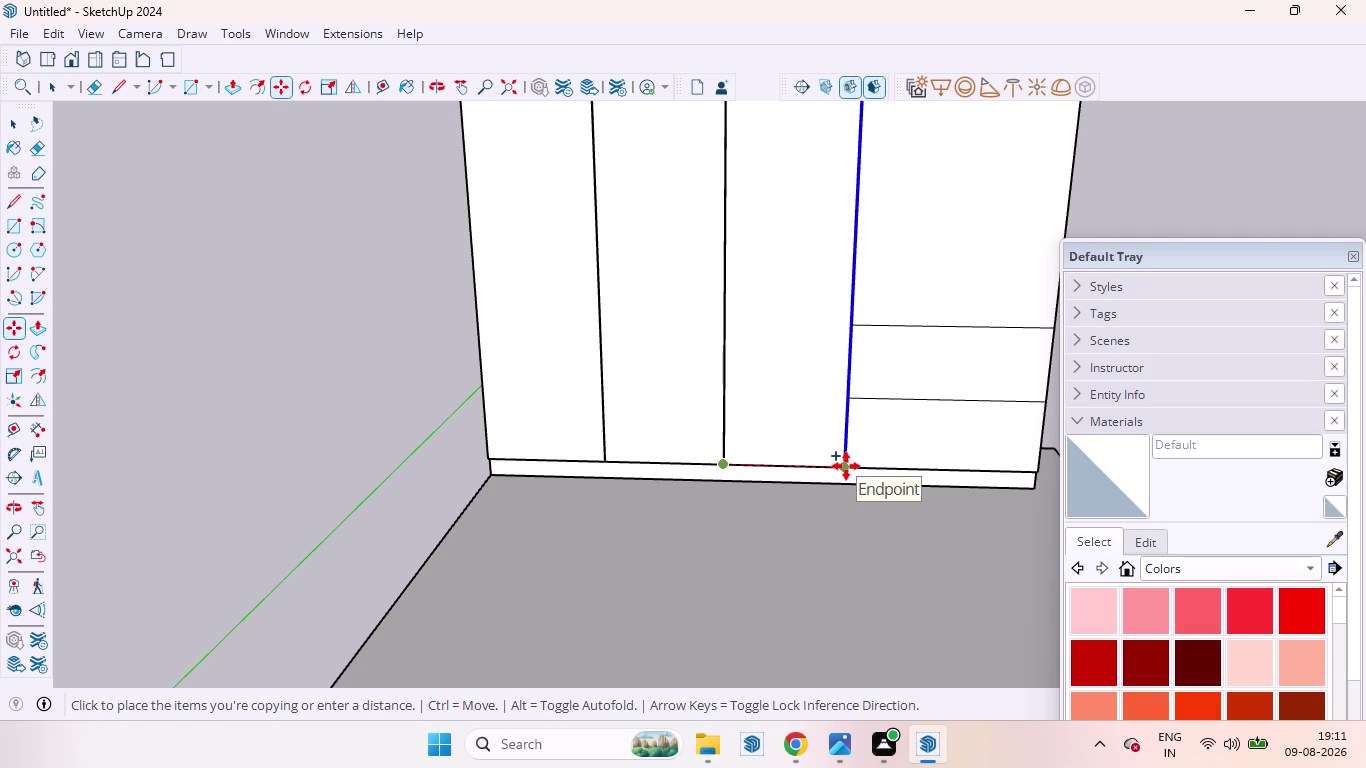
scroll(up, 3)
scroll(down, 3)
scroll(up, 3)
scroll(down, 3)
scroll(up, 3)
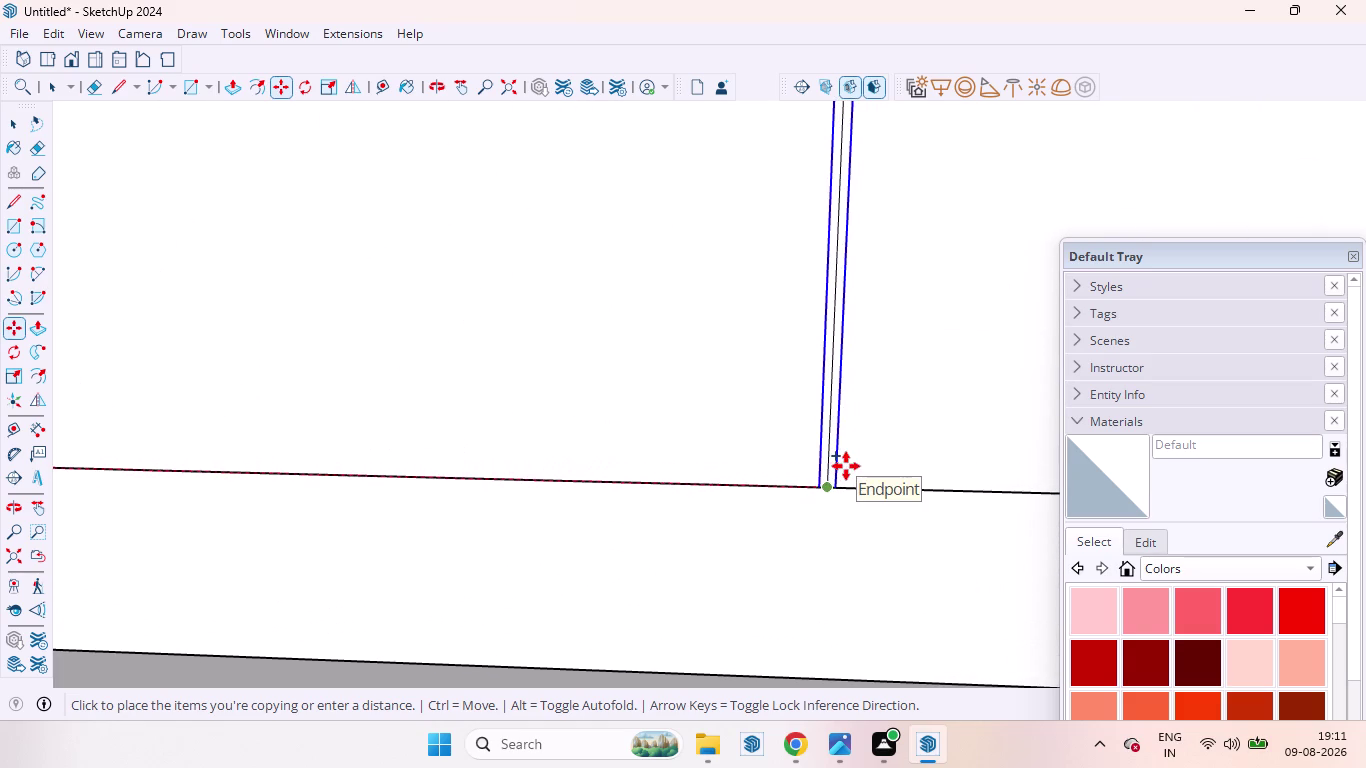
click(846, 466)
scroll(down, 3)
scroll(up, 3)
scroll(down, 3)
scroll(down, 3)
scroll(up, 3)
scroll(down, 3)
key(space)
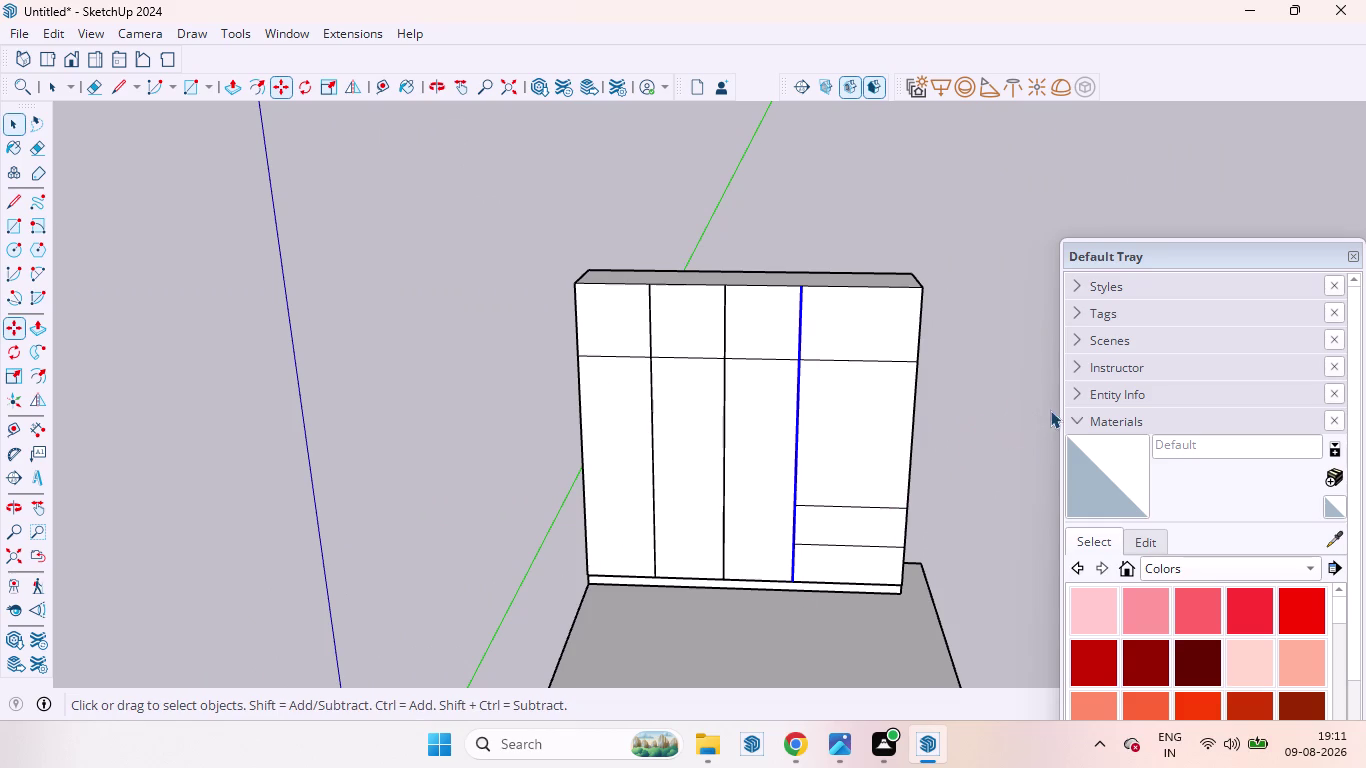
Delete the redundant edge and stray narrow face inside the first door gaps.
click(993, 413)
scroll(up, 3)
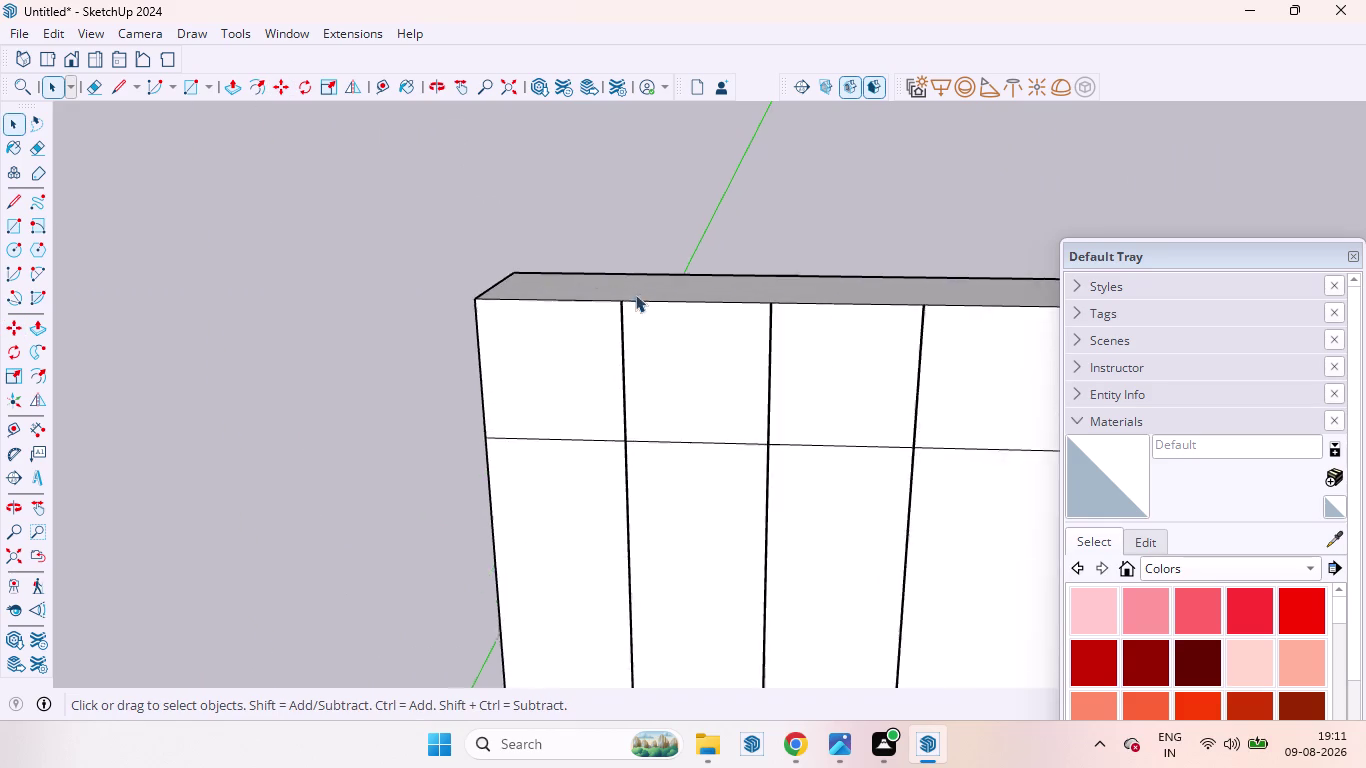
scroll(up, 3)
scroll(down, 3)
scroll(up, 3)
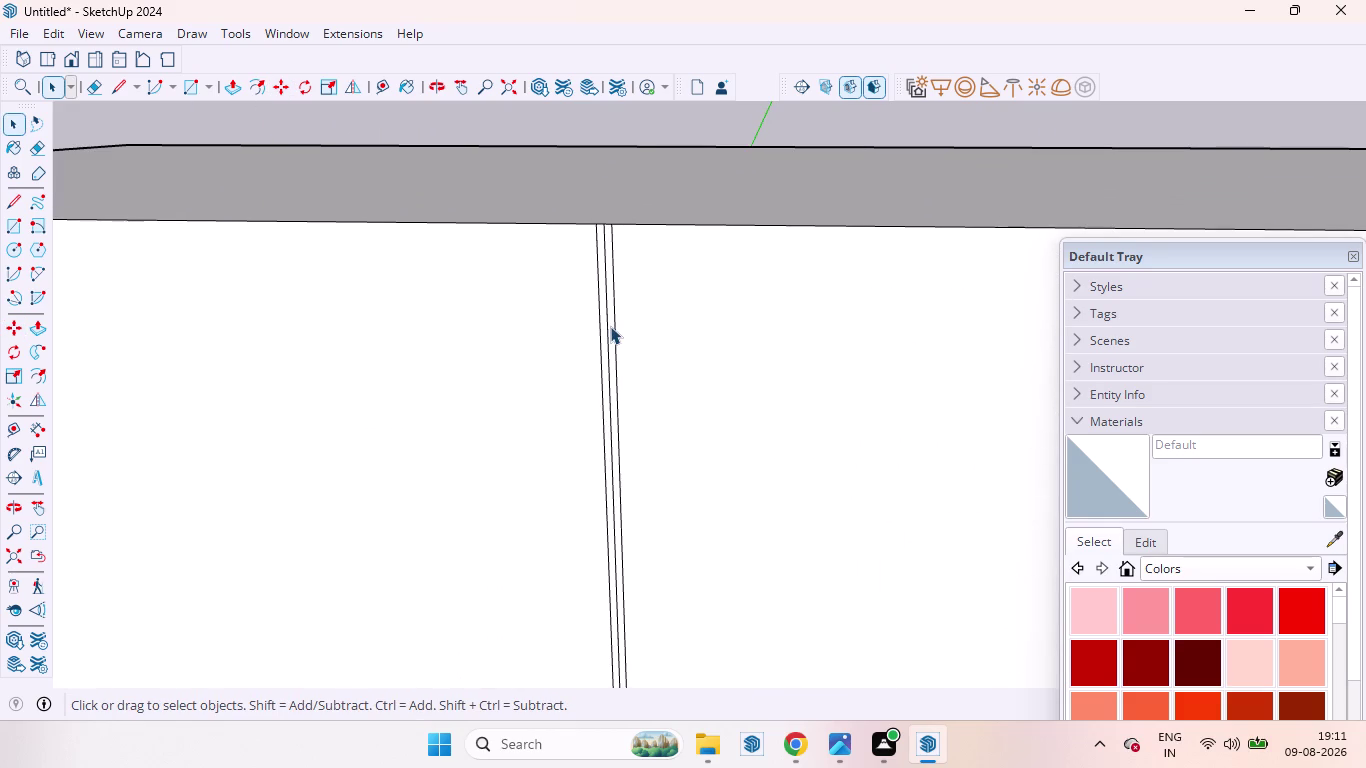
click(605, 326)
key(Delete)
scroll(down, 3)
scroll(down, 3)
scroll(down, 3)
scroll(up, 3)
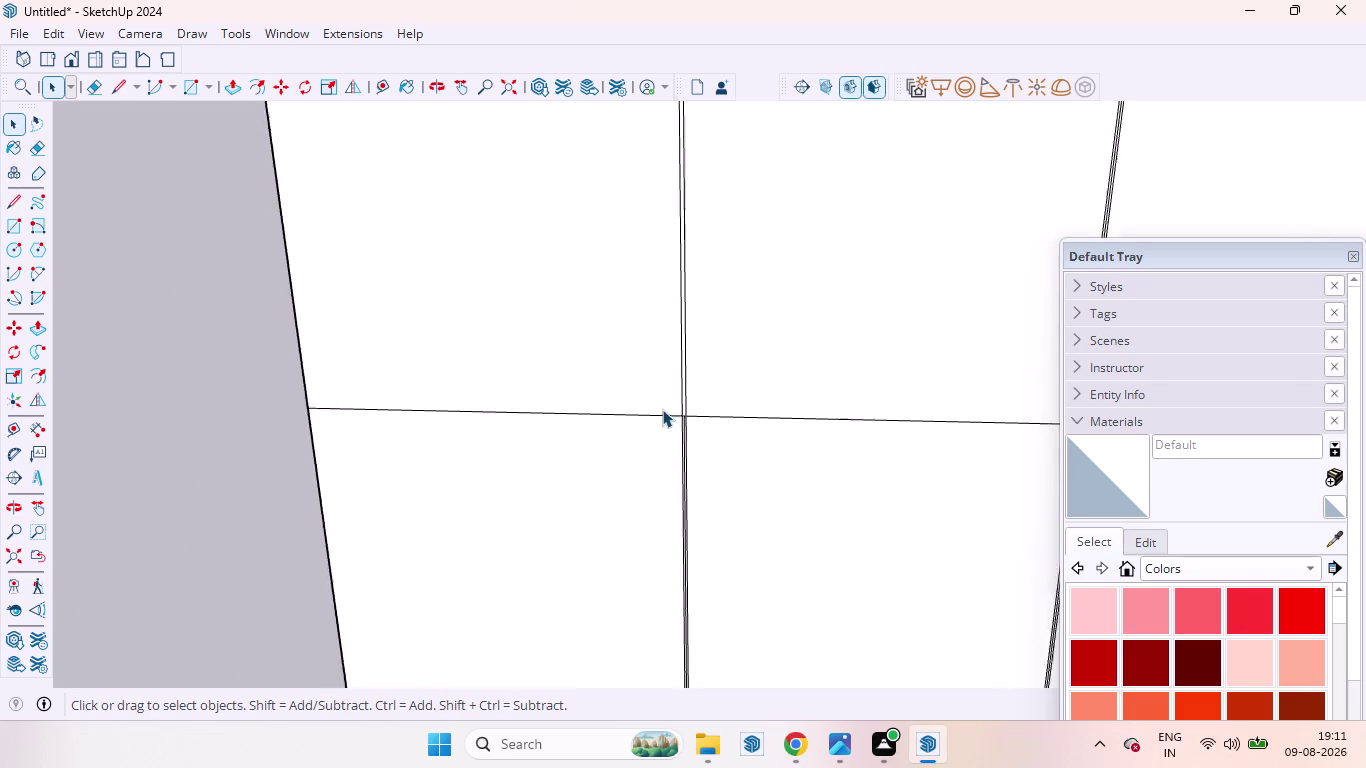
scroll(up, 3)
click(702, 549)
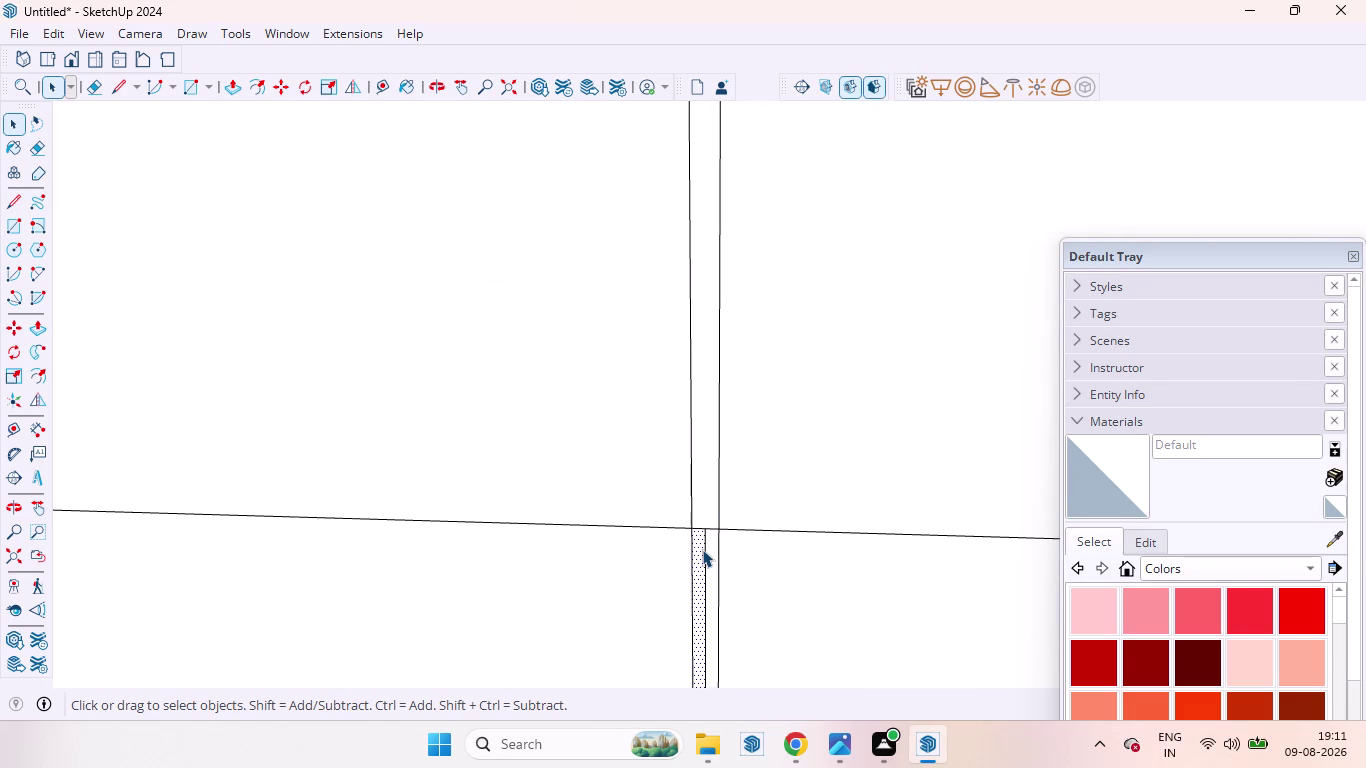
click(706, 550)
key(Delete)
Remove the extra middle edges and a stray edge from the next door gaps.
scroll(down, 3)
scroll(down, 3)
scroll(up, 3)
scroll(down, 3)
scroll(up, 3)
scroll(down, 3)
scroll(down, 3)
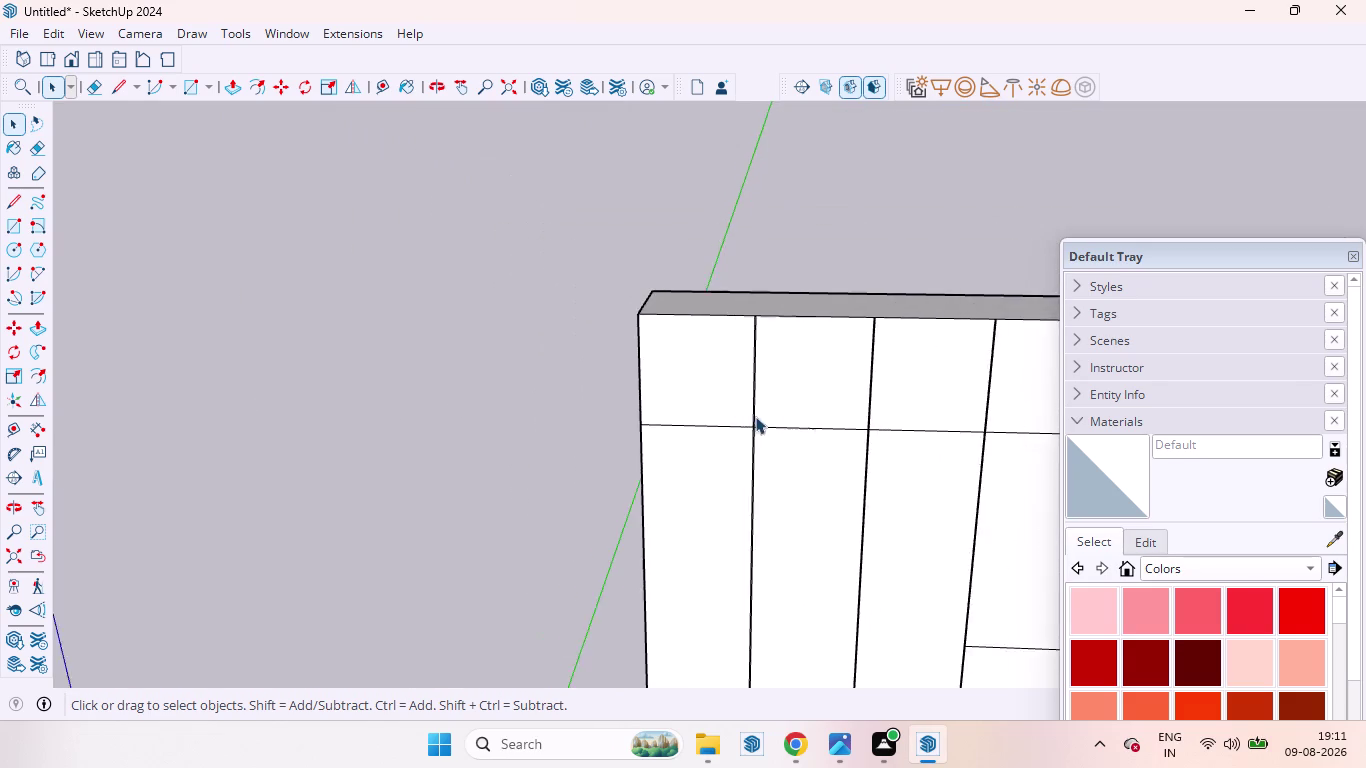
scroll(down, 3)
scroll(up, 3)
scroll(down, 3)
scroll(up, 3)
scroll(up, 3)
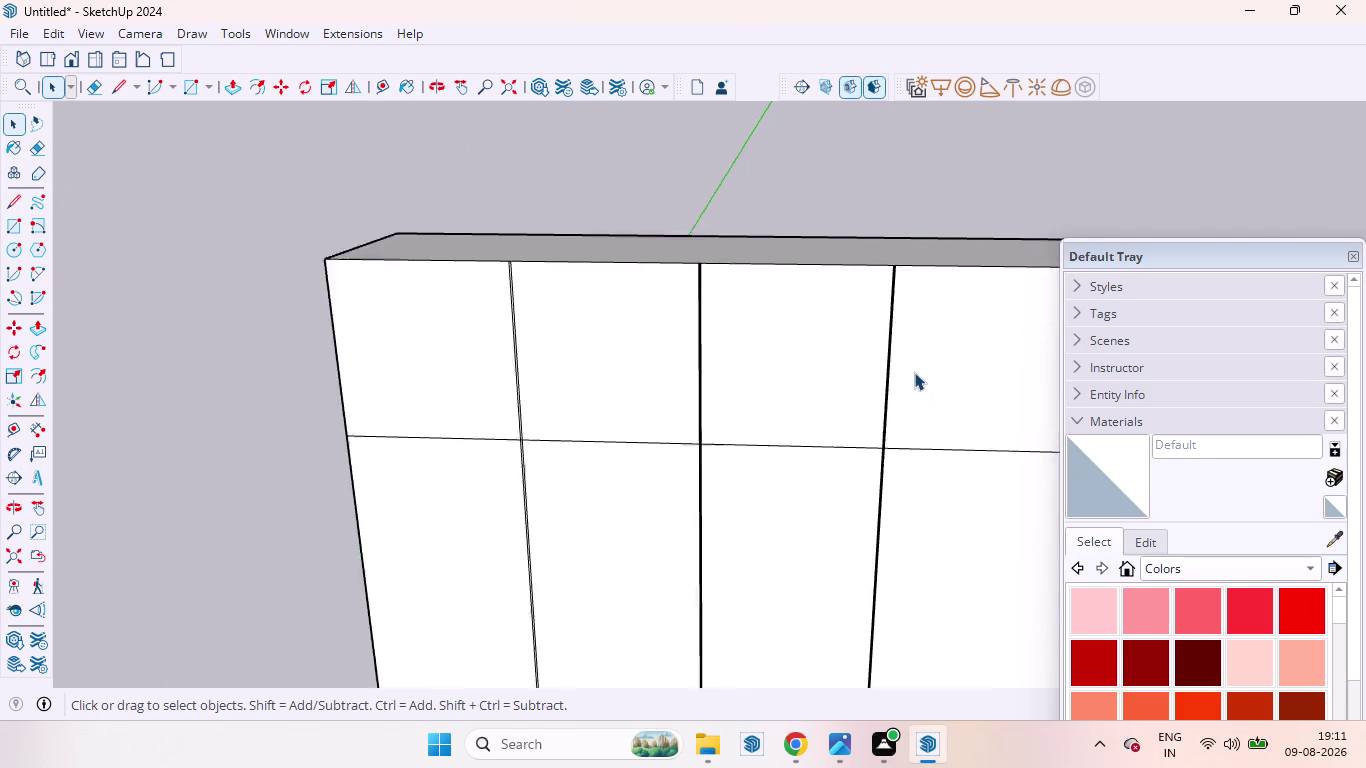
scroll(up, 3)
click(829, 304)
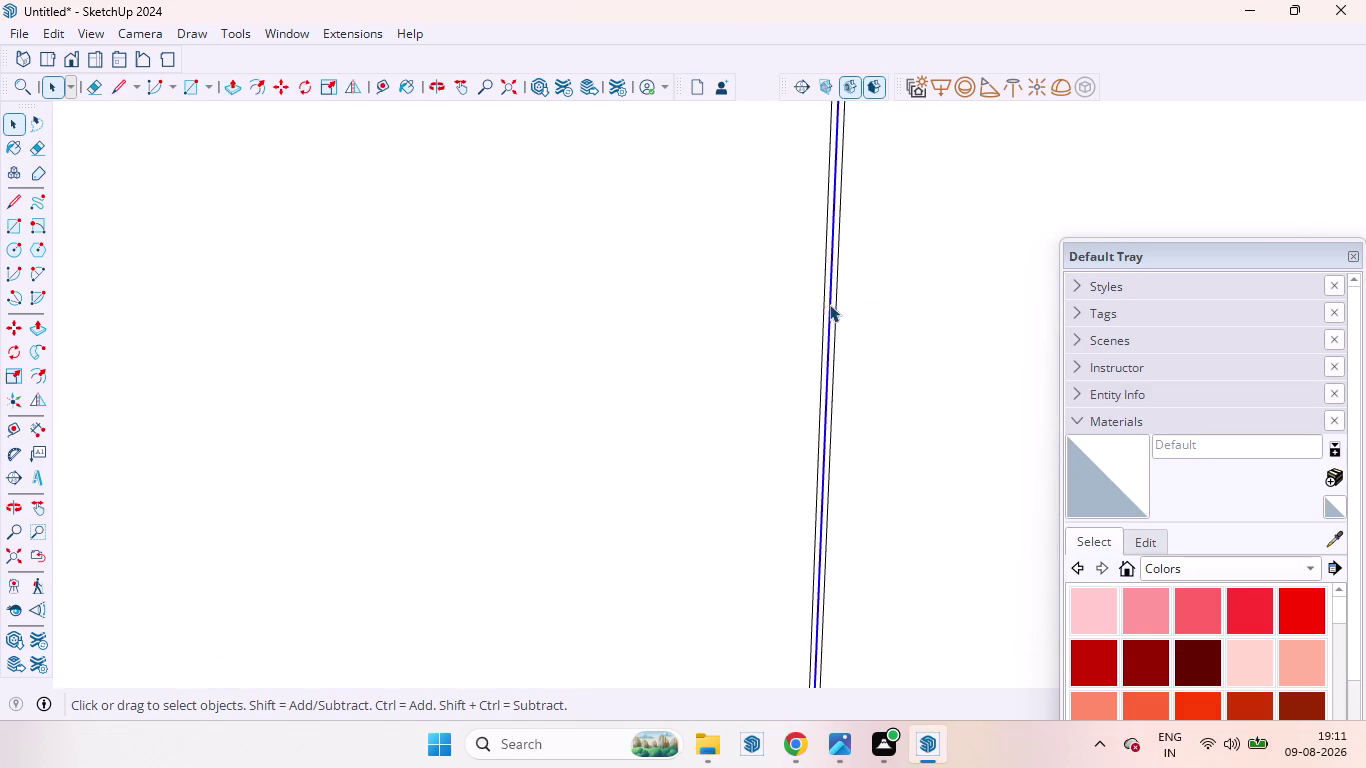
key(Delete)
scroll(down, 3)
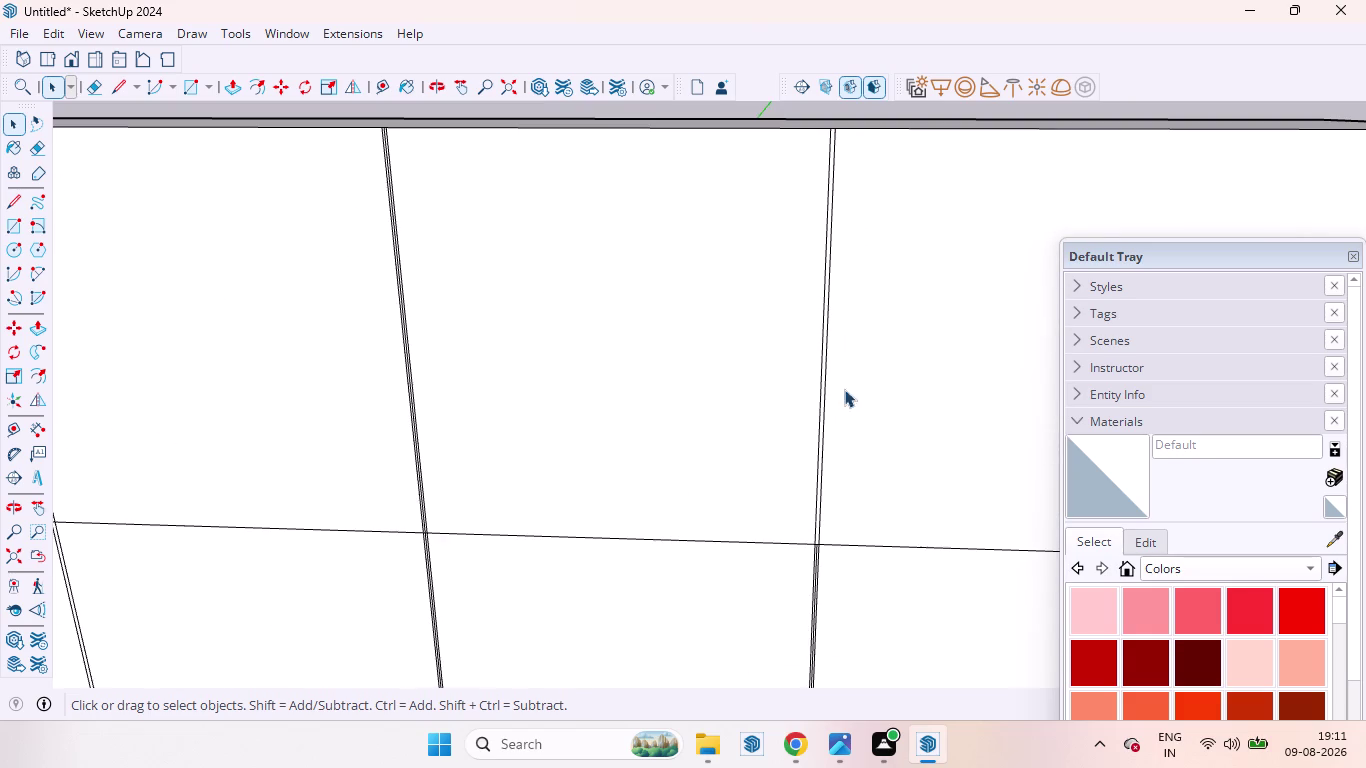
scroll(up, 3)
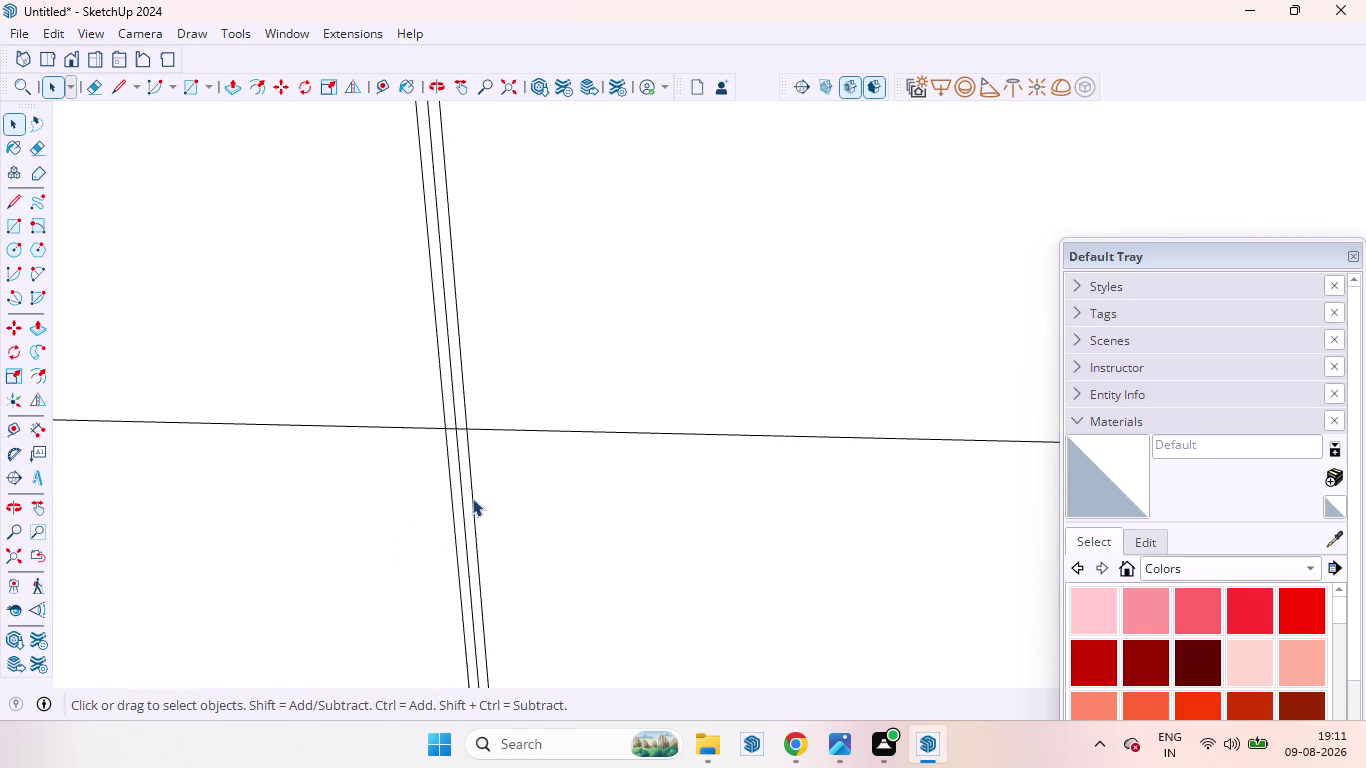
click(465, 494)
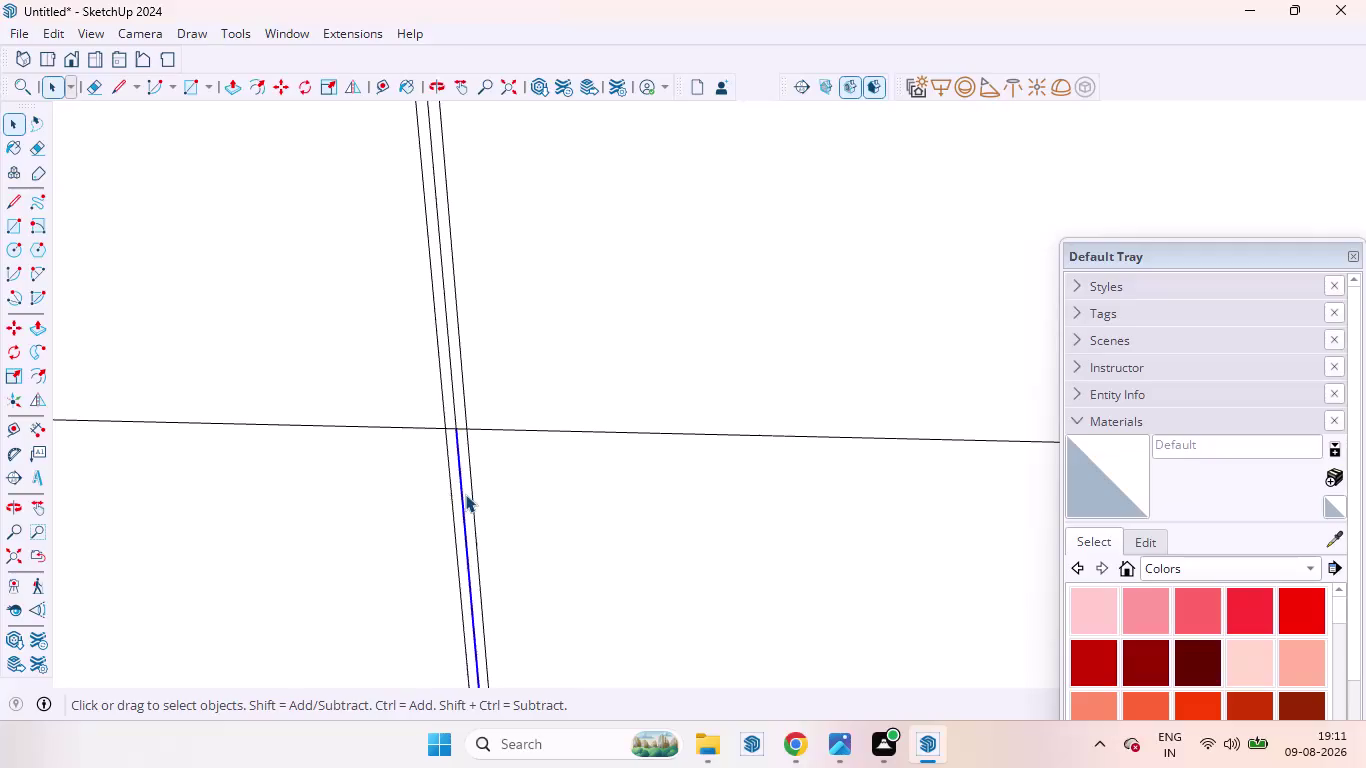
key(Delete)
click(451, 395)
key(Delete)
Delete the last middle gap edge and inspect the doubled gap lines close up.
scroll(down, 3)
scroll(up, 3)
scroll(down, 3)
scroll(down, 3)
scroll(up, 3)
scroll(down, 3)
scroll(down, 3)
scroll(up, 3)
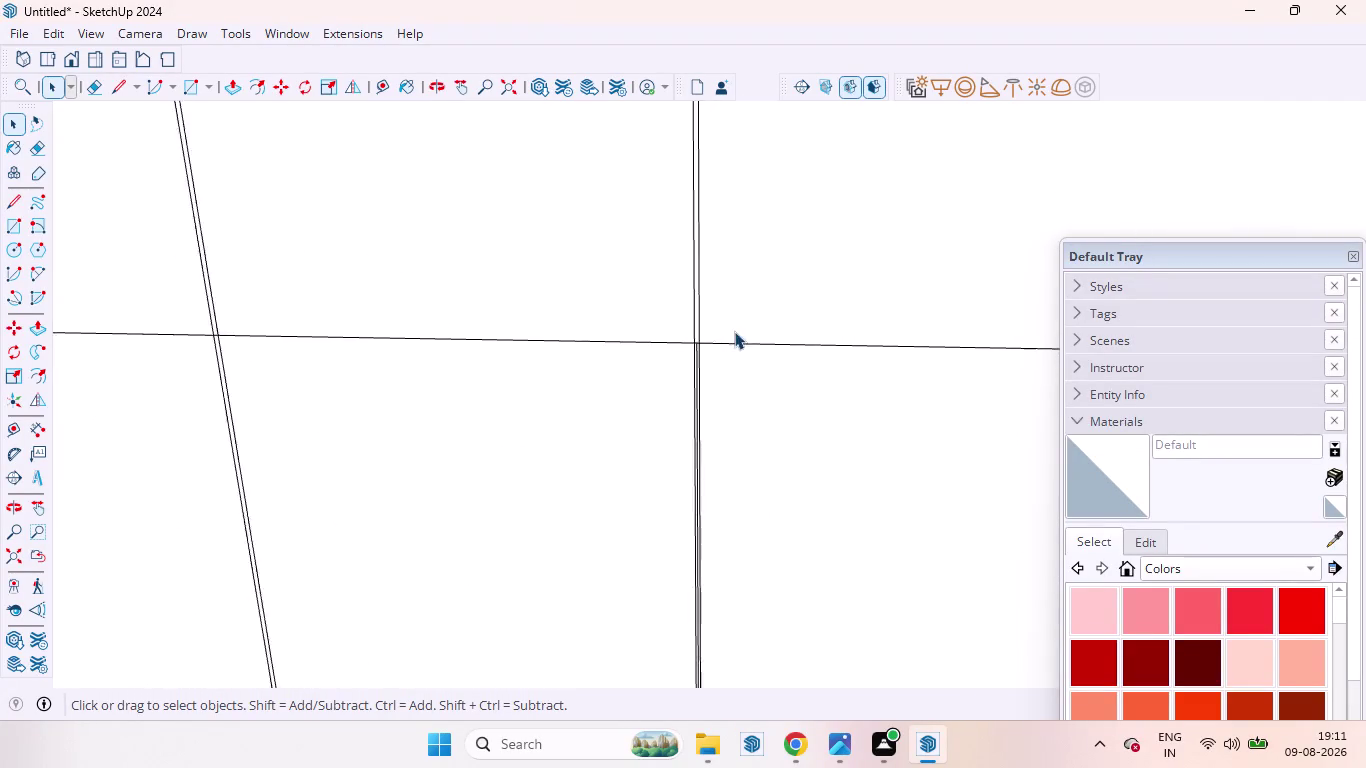
scroll(up, 3)
scroll(down, 3)
scroll(up, 3)
click(636, 379)
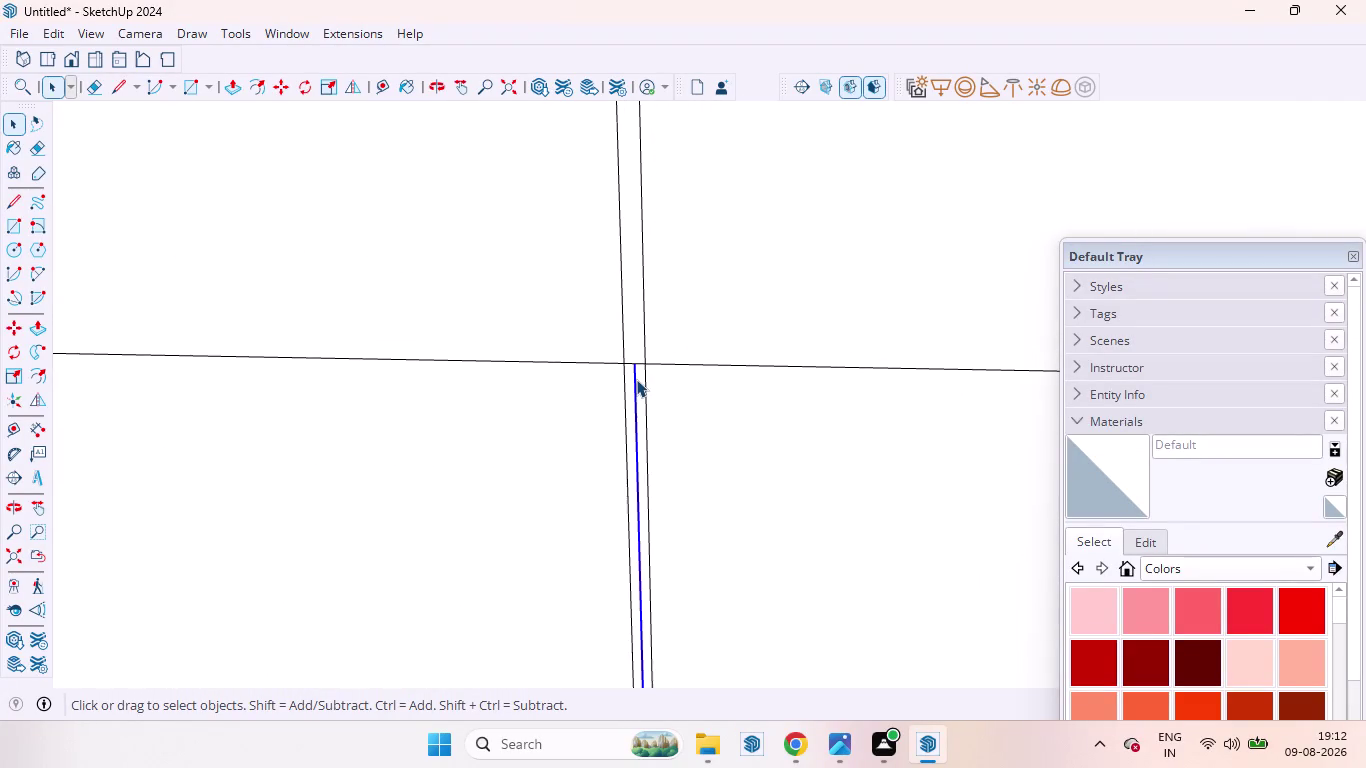
key(Delete)
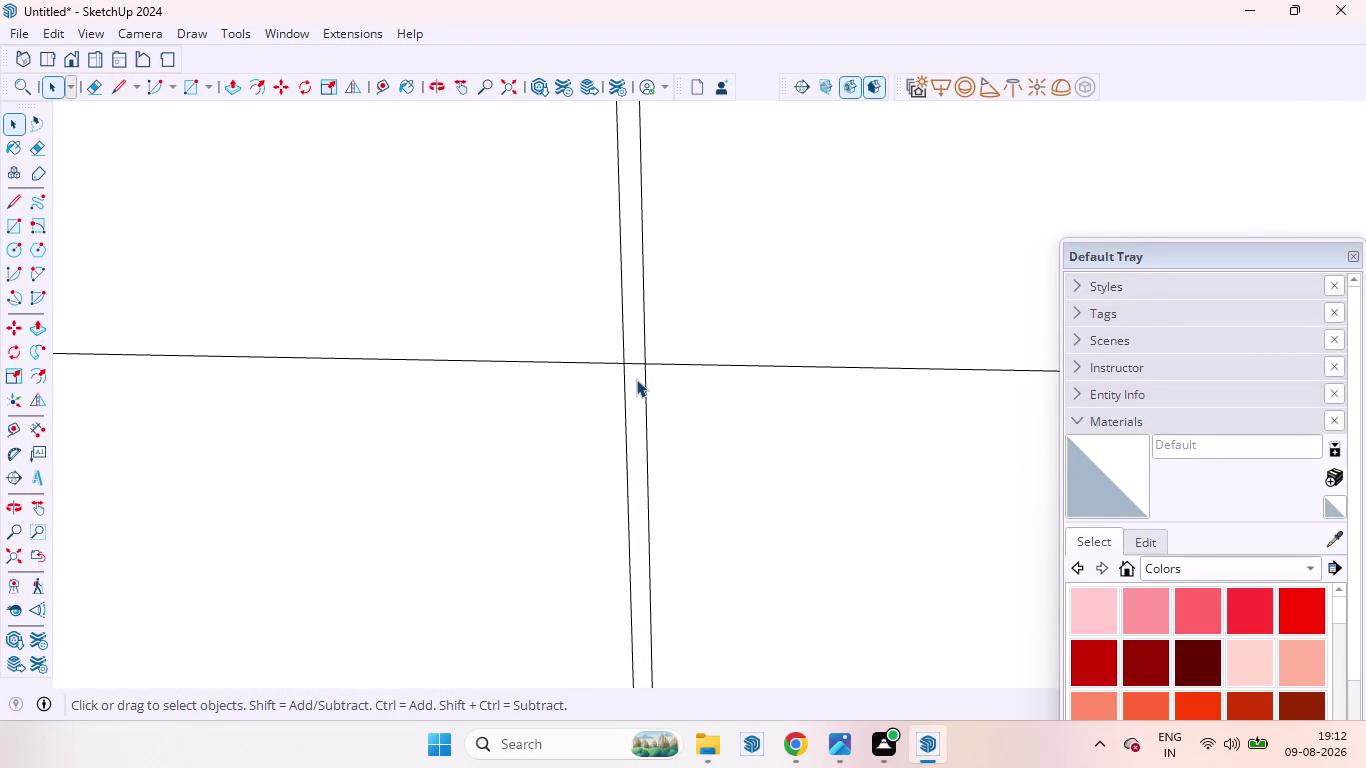
scroll(down, 3)
scroll(up, 3)
scroll(down, 3)
scroll(down, 3)
scroll(down, 3)
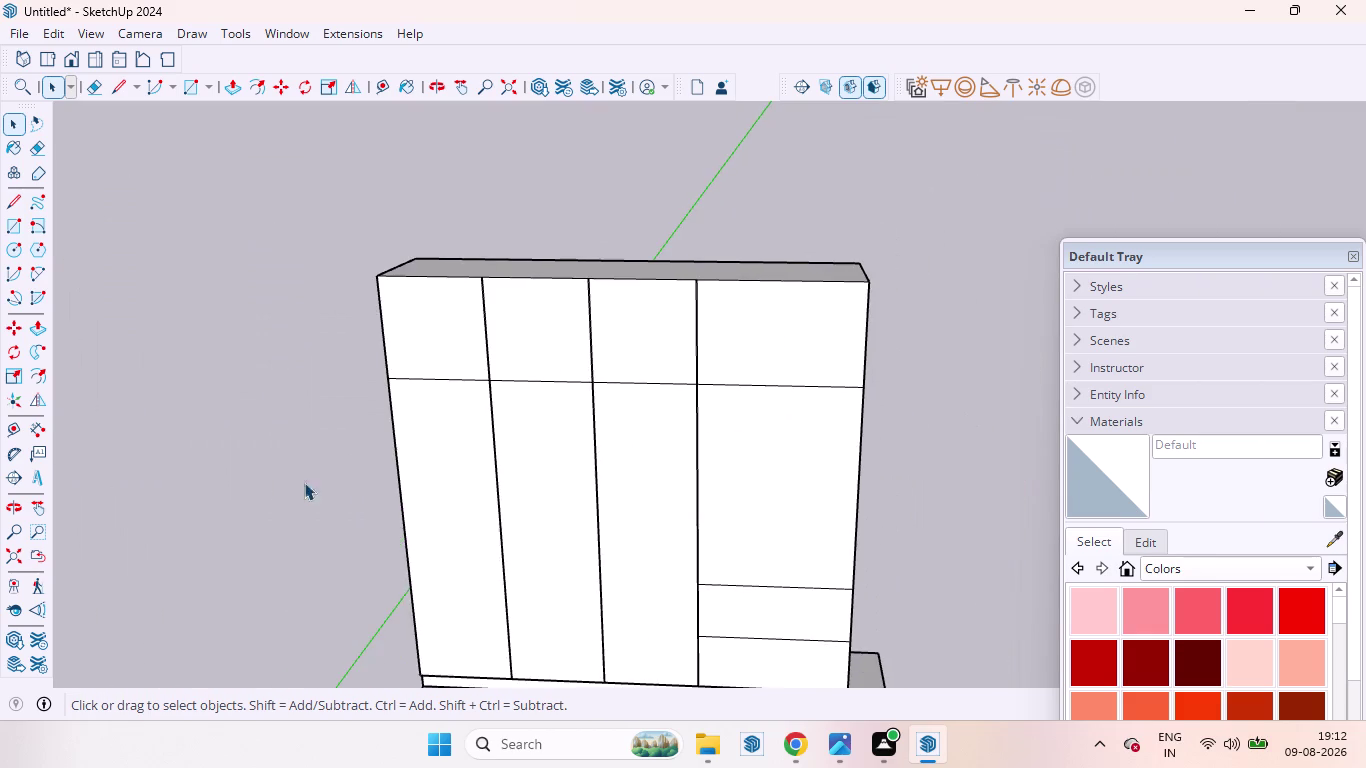
scroll(up, 3)
scroll(up, 3)
scroll(up, 3)
scroll(down, 3)
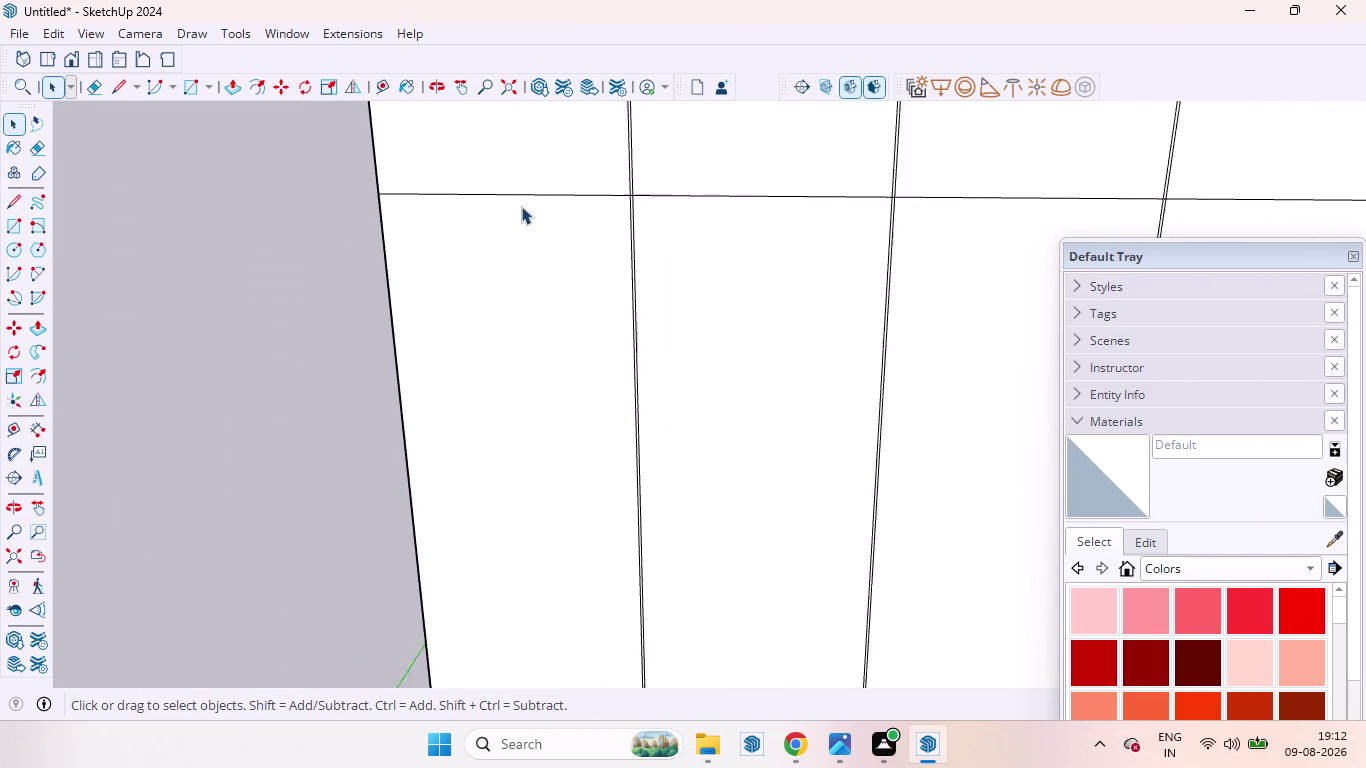
scroll(down, 3)
scroll(down, 3)
Copy the three horizontal division line segments 3 mm with Move (M).
middle_drag(492, 212, 522, 226)
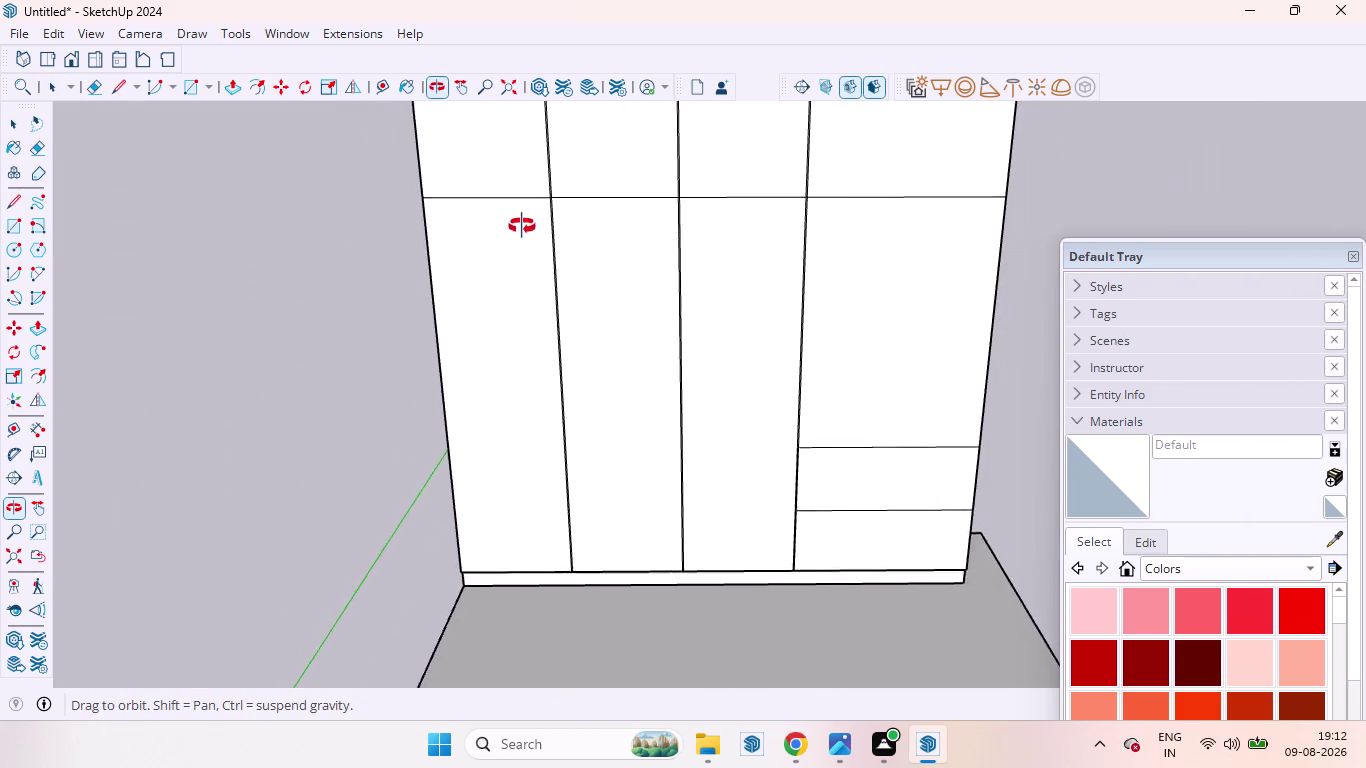
middle_drag(522, 226, 618, 257)
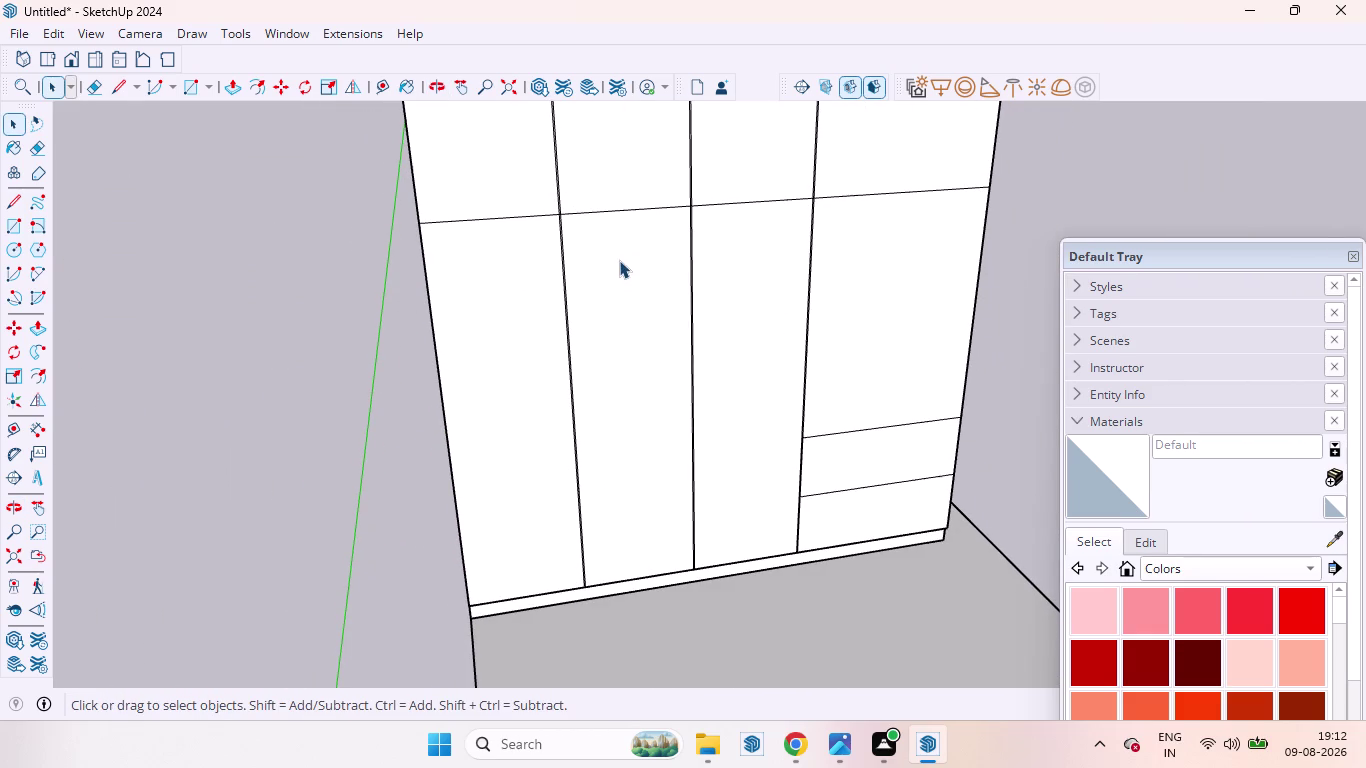
scroll(up, 3)
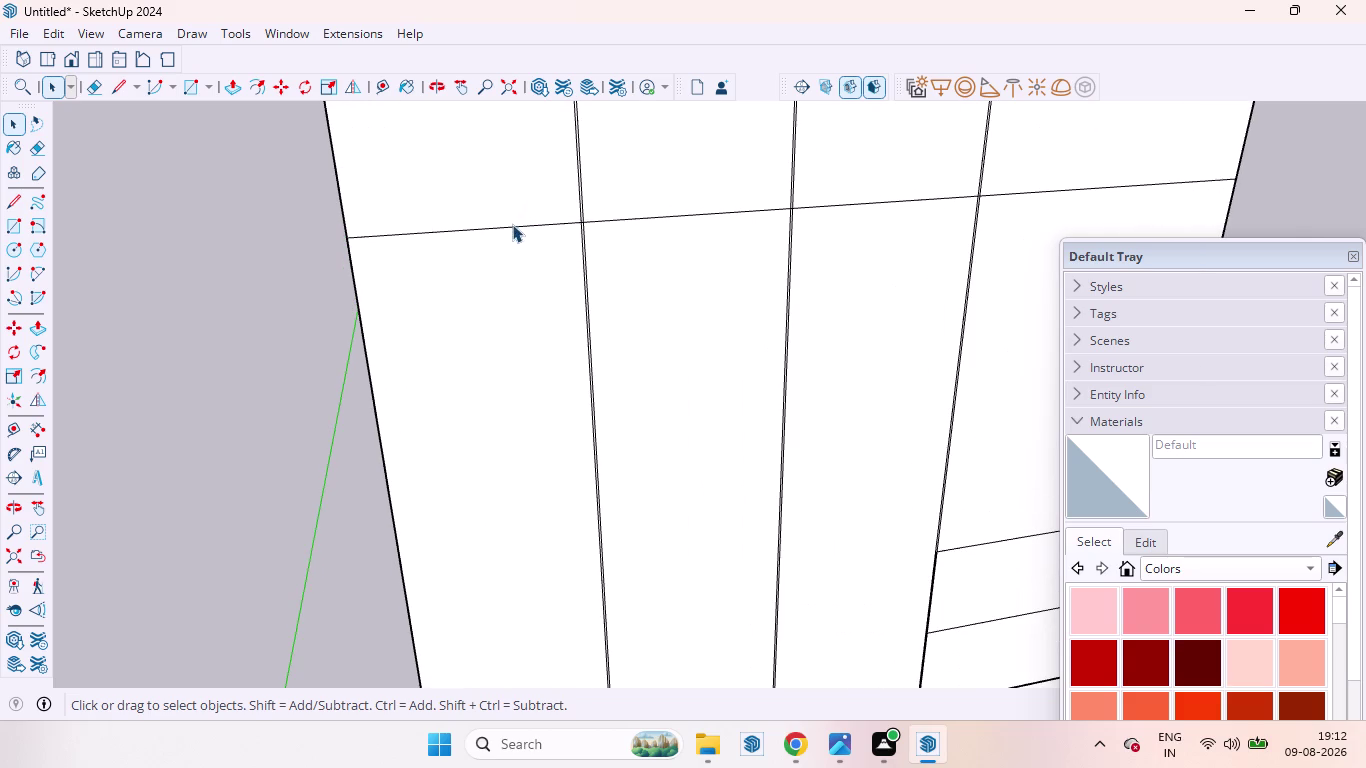
click(514, 224)
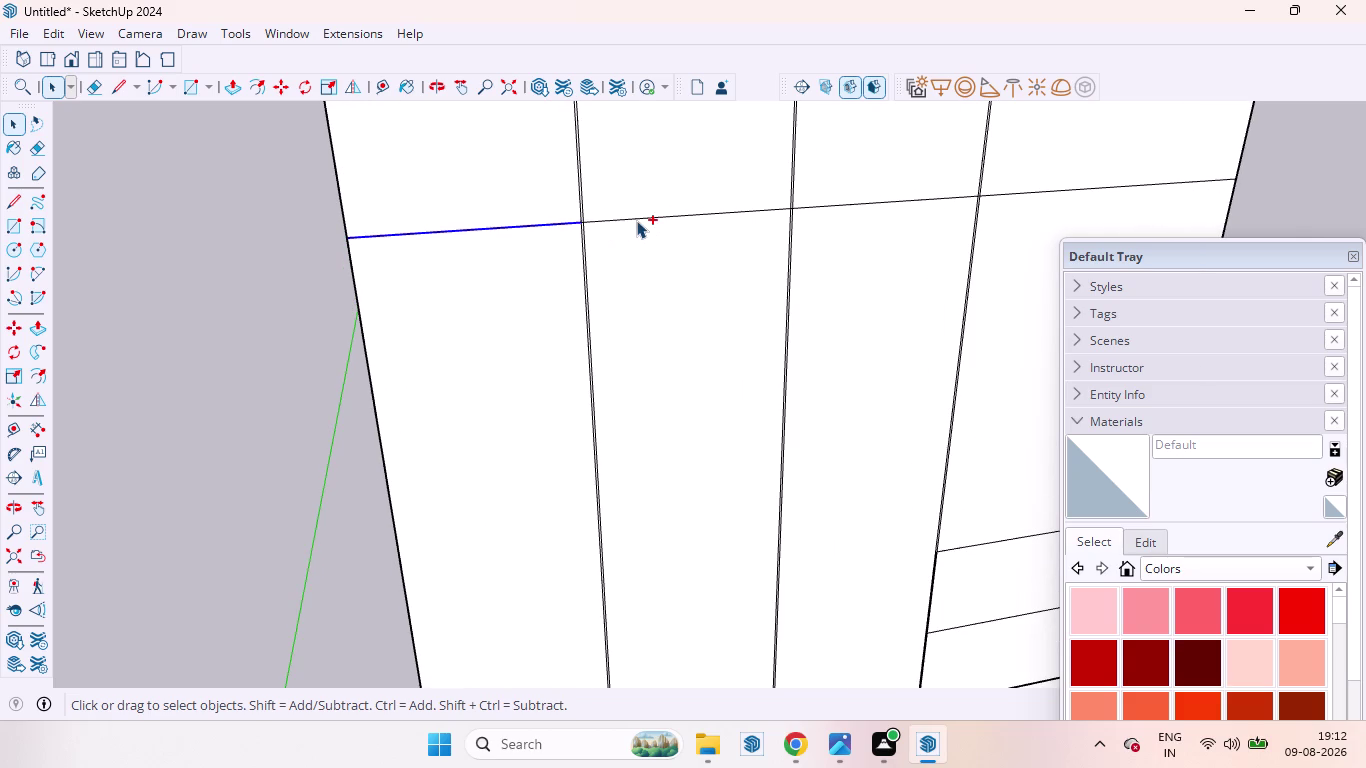
click(636, 220)
click(824, 208)
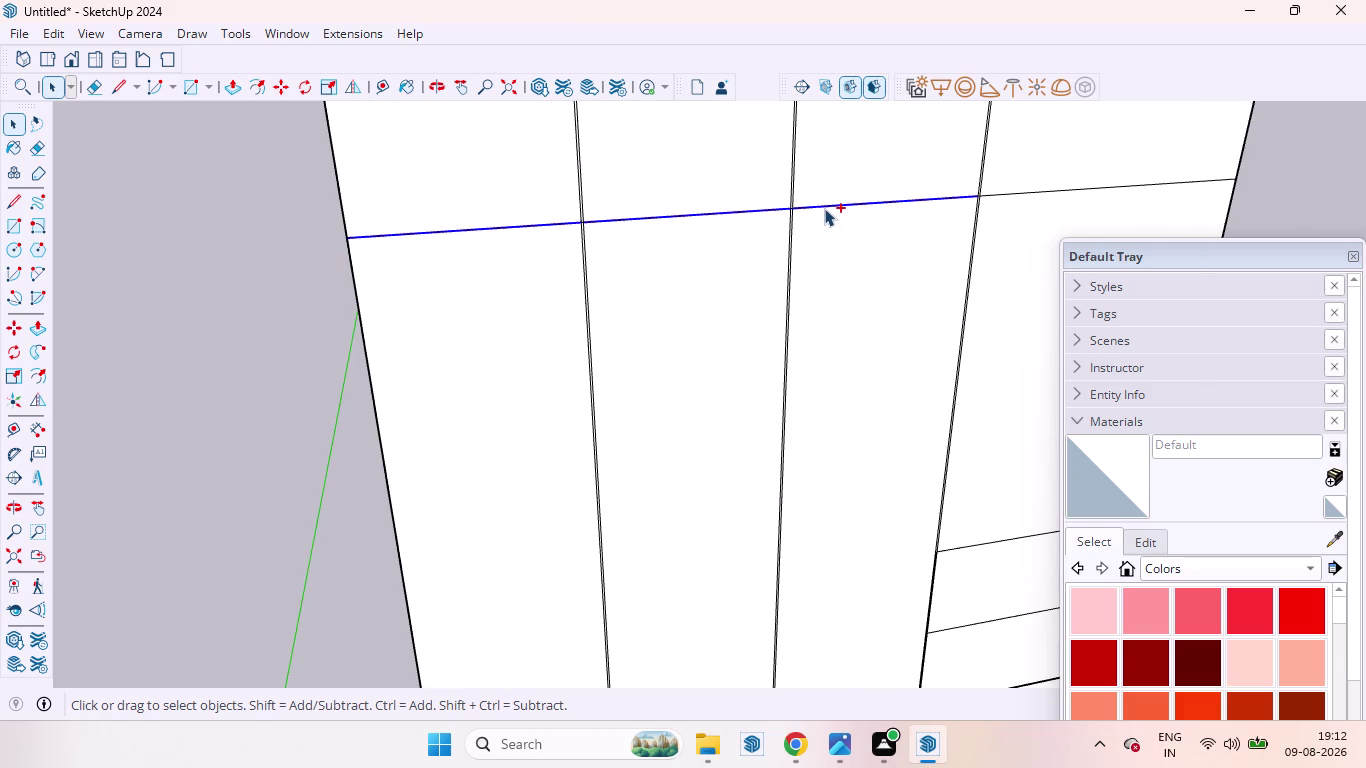
key(m)
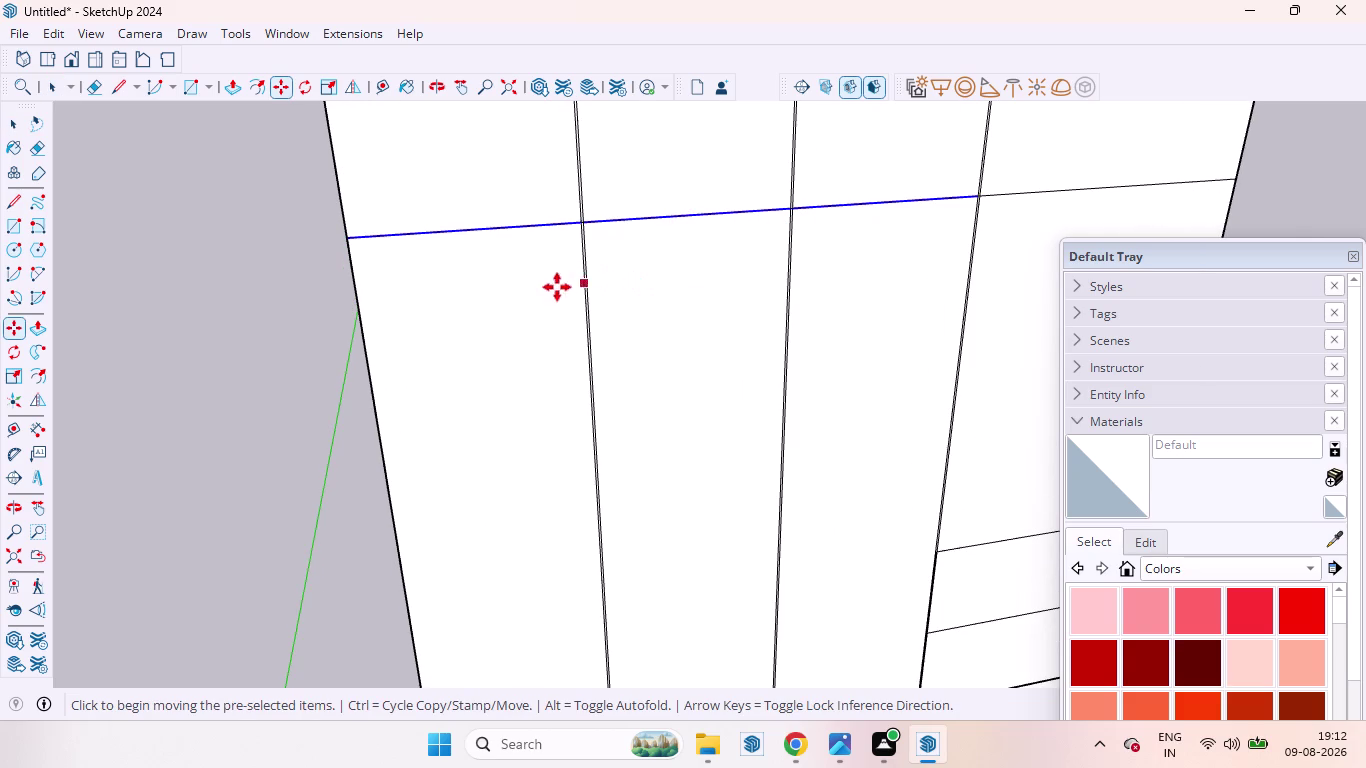
click(351, 236)
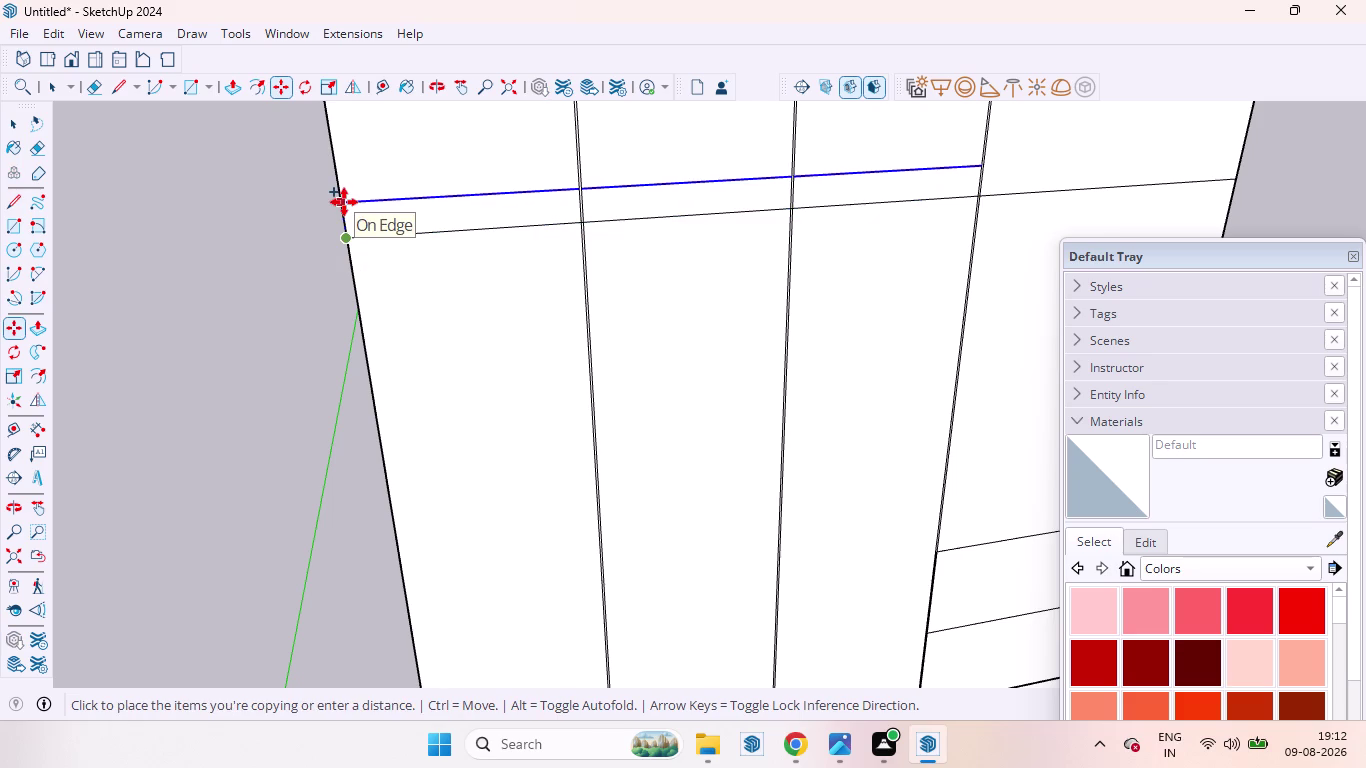
text(3MM)
key(Return)
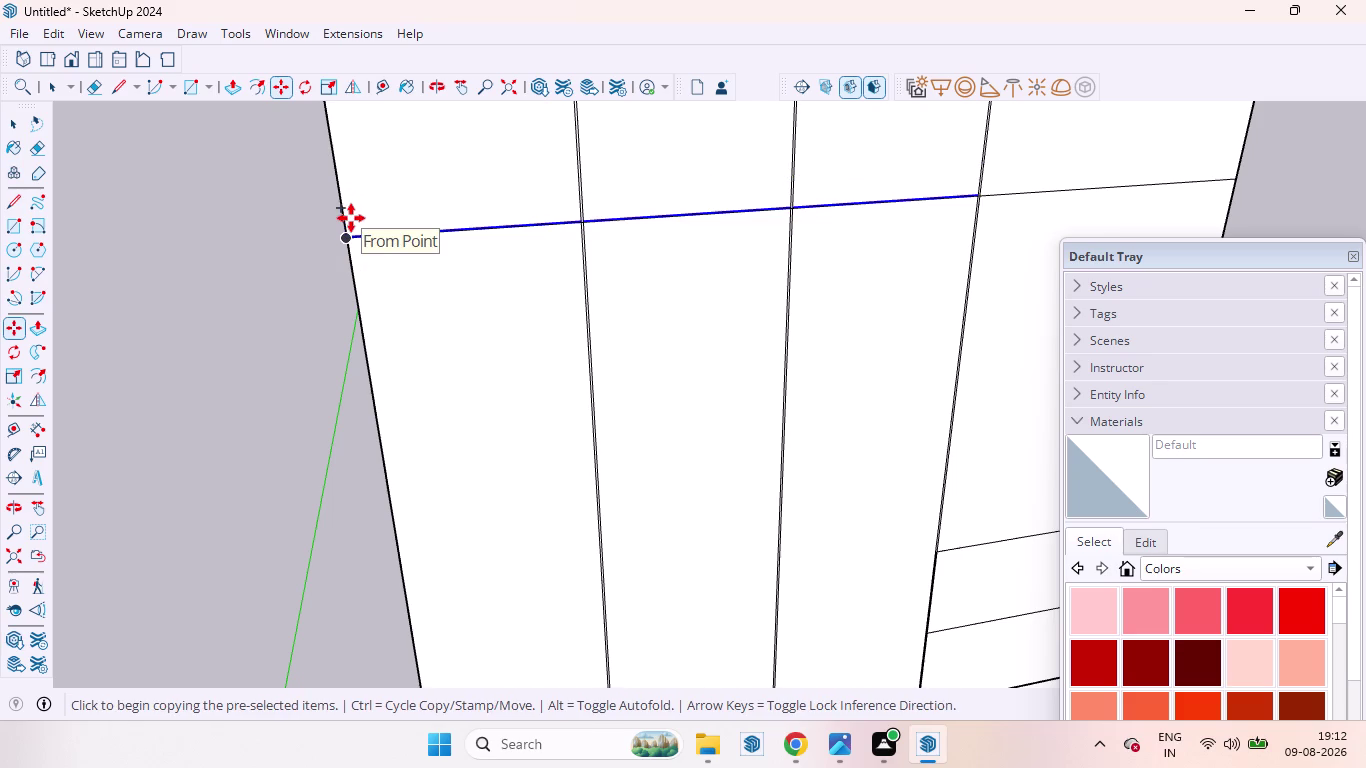
Make a second parallel copy of the division line 6 mm away.
scroll(up, 3)
scroll(up, 3)
scroll(down, 3)
scroll(up, 3)
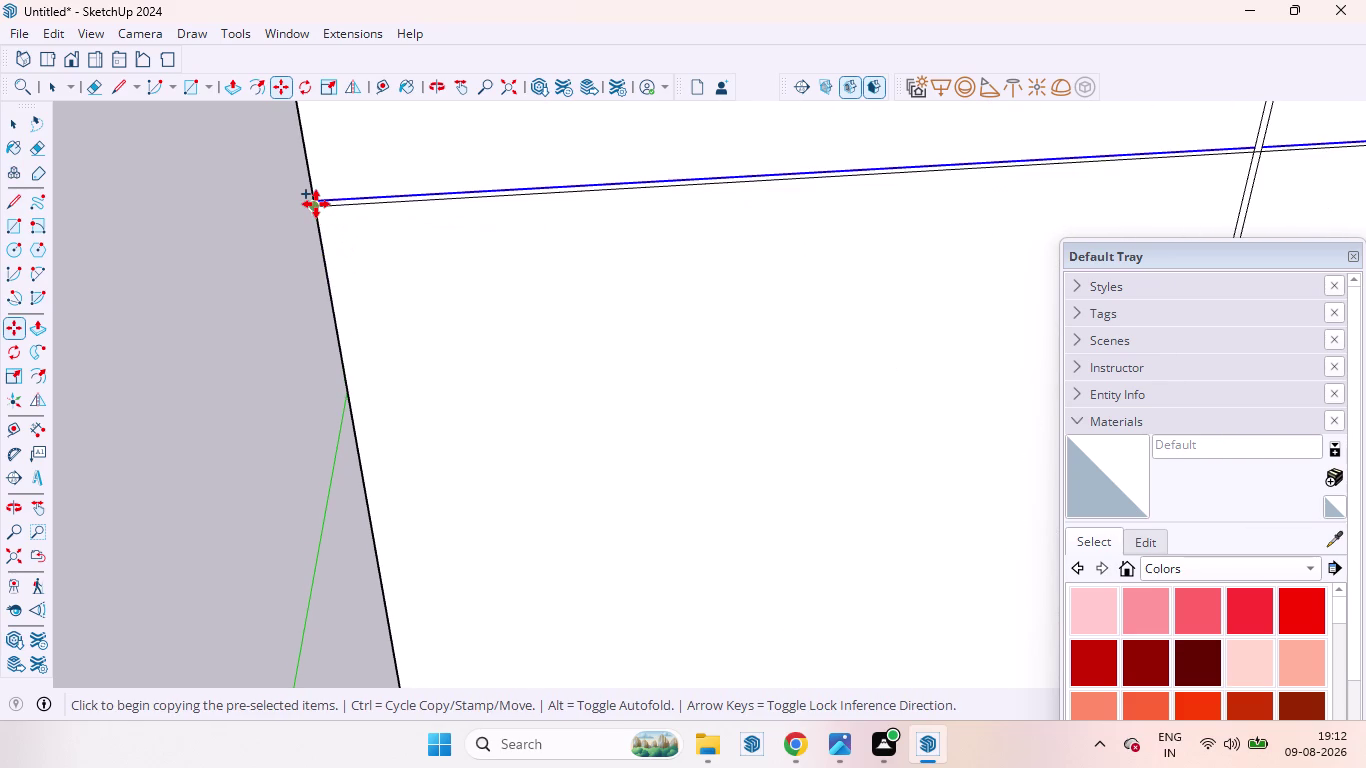
click(316, 204)
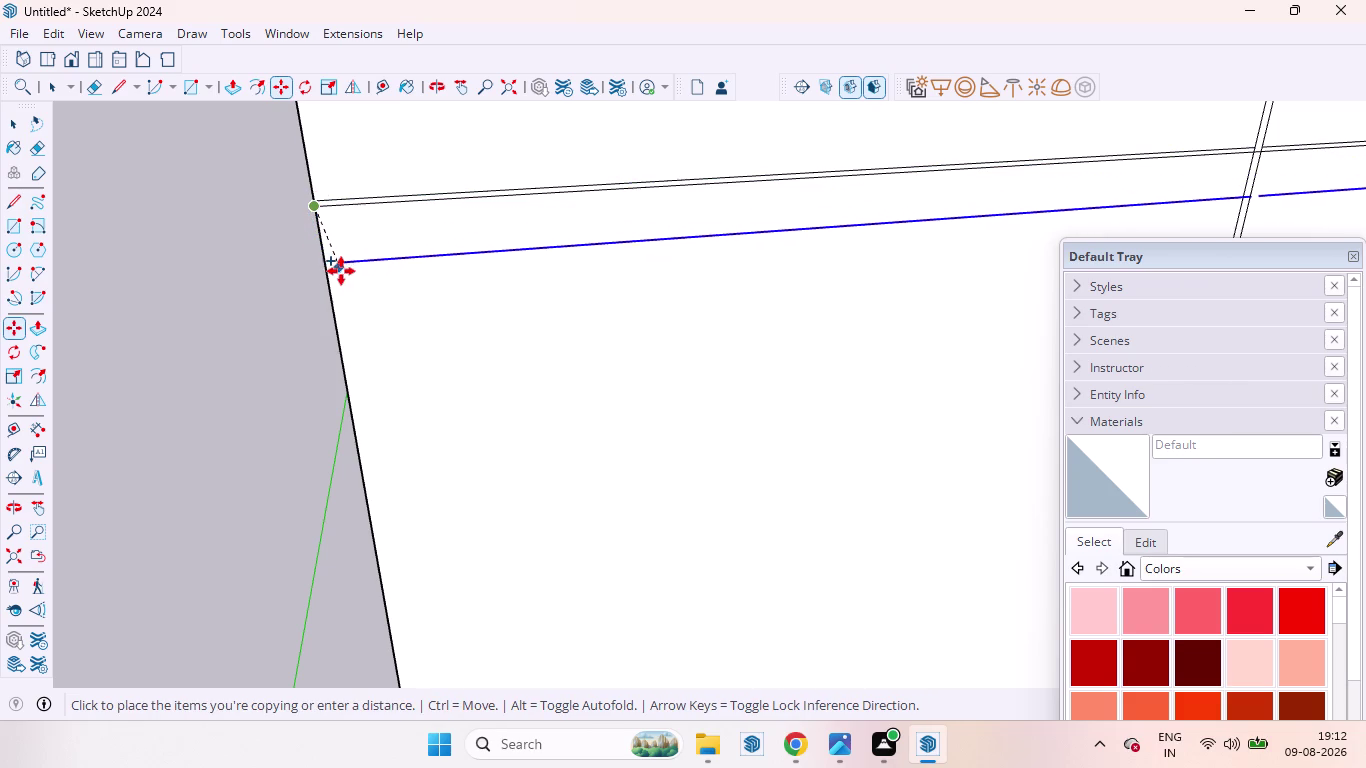
key(Up)
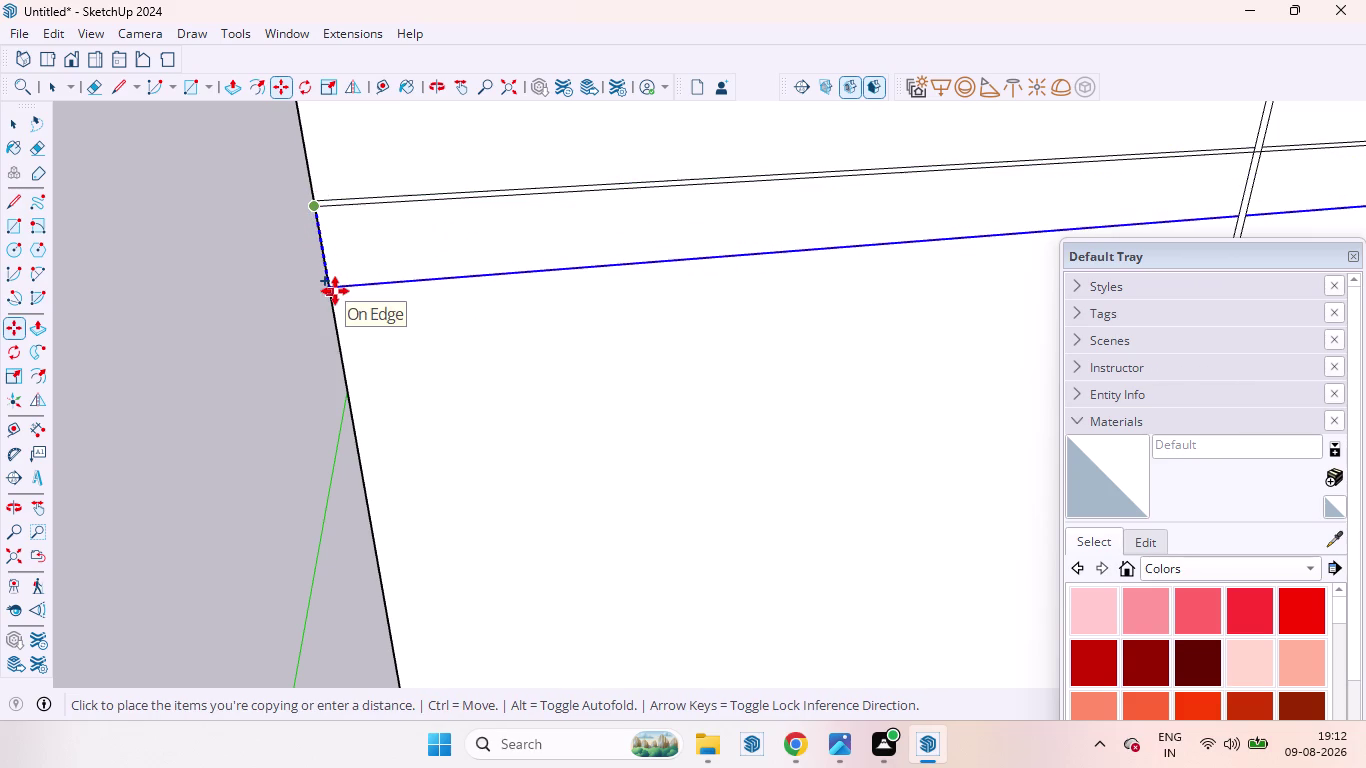
key(6)
text(MM)
key(Return)
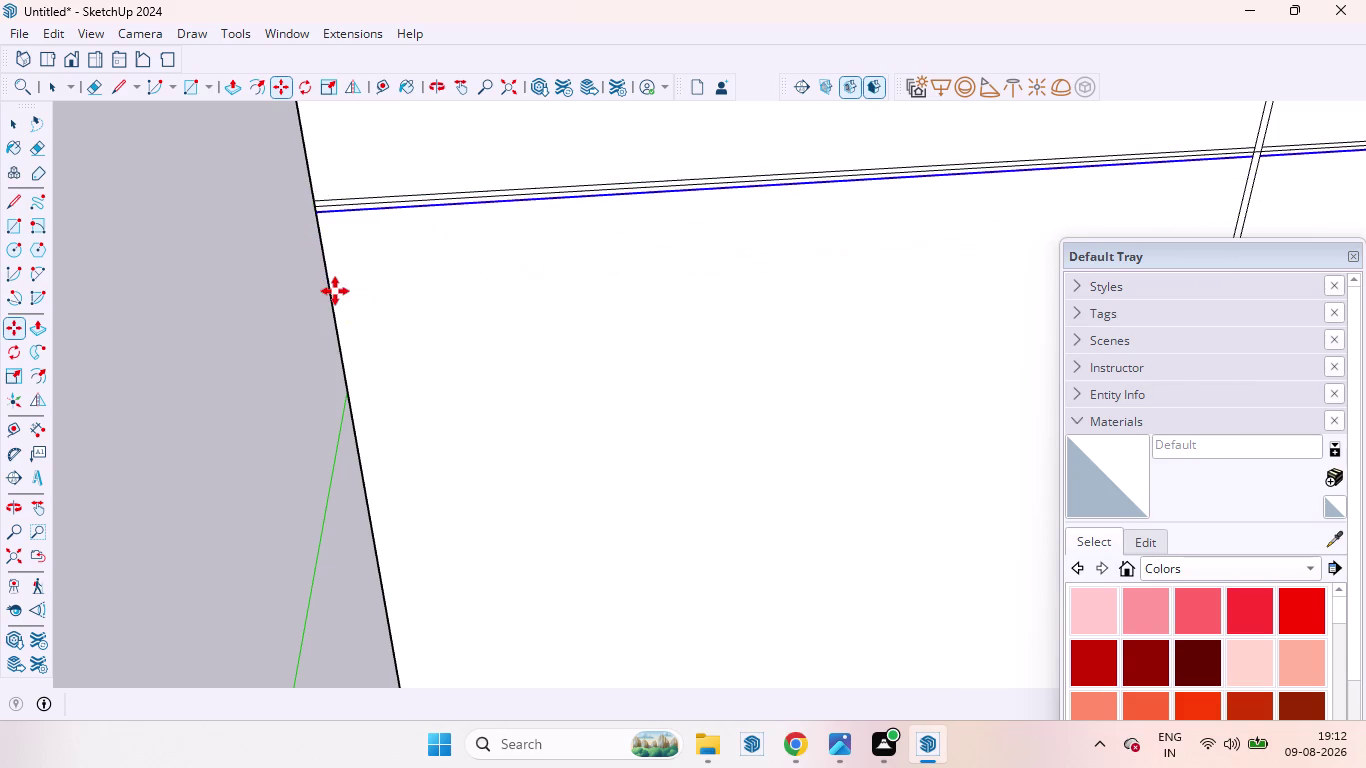
key(space)
Deselect the copied lines and review the new groove on the wardrobe front.
scroll(down, 3)
scroll(up, 3)
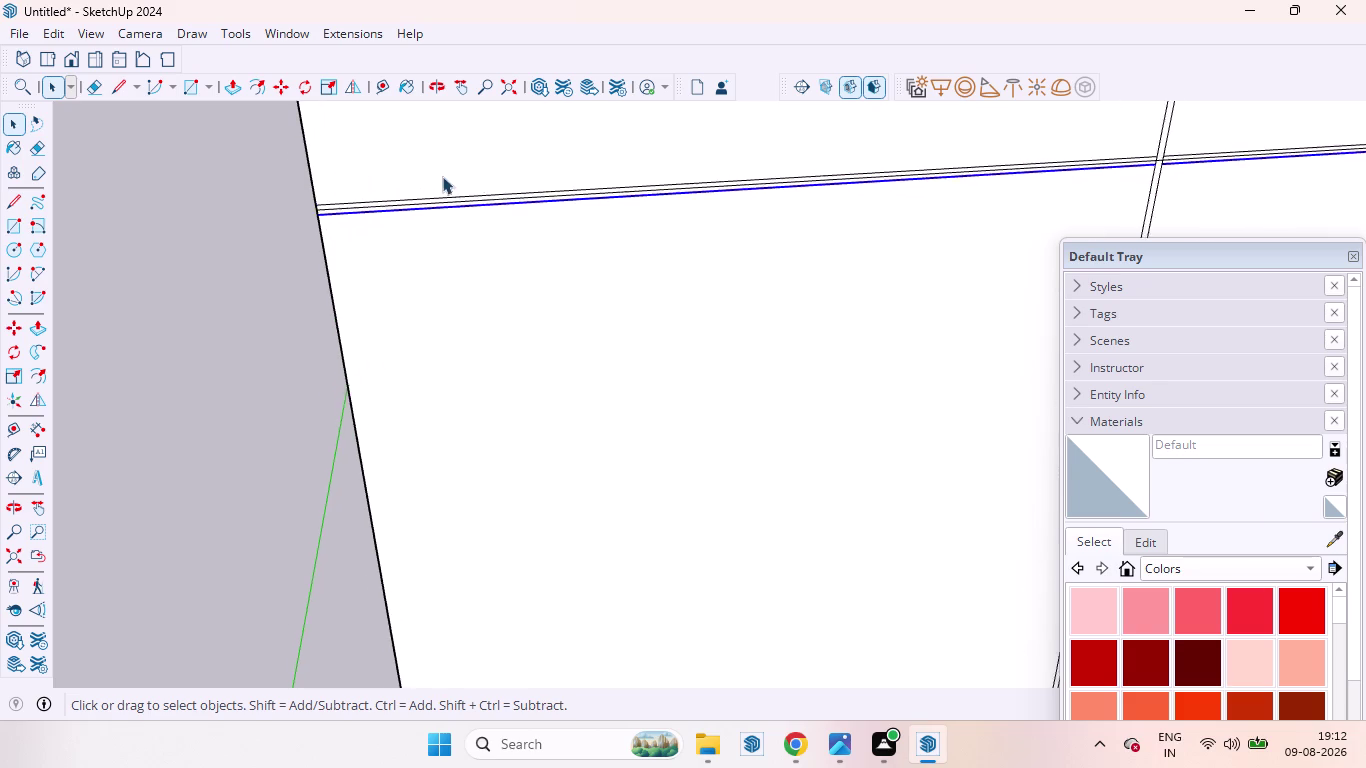
scroll(up, 3)
scroll(up, 3)
scroll(down, 3)
click(423, 290)
scroll(down, 3)
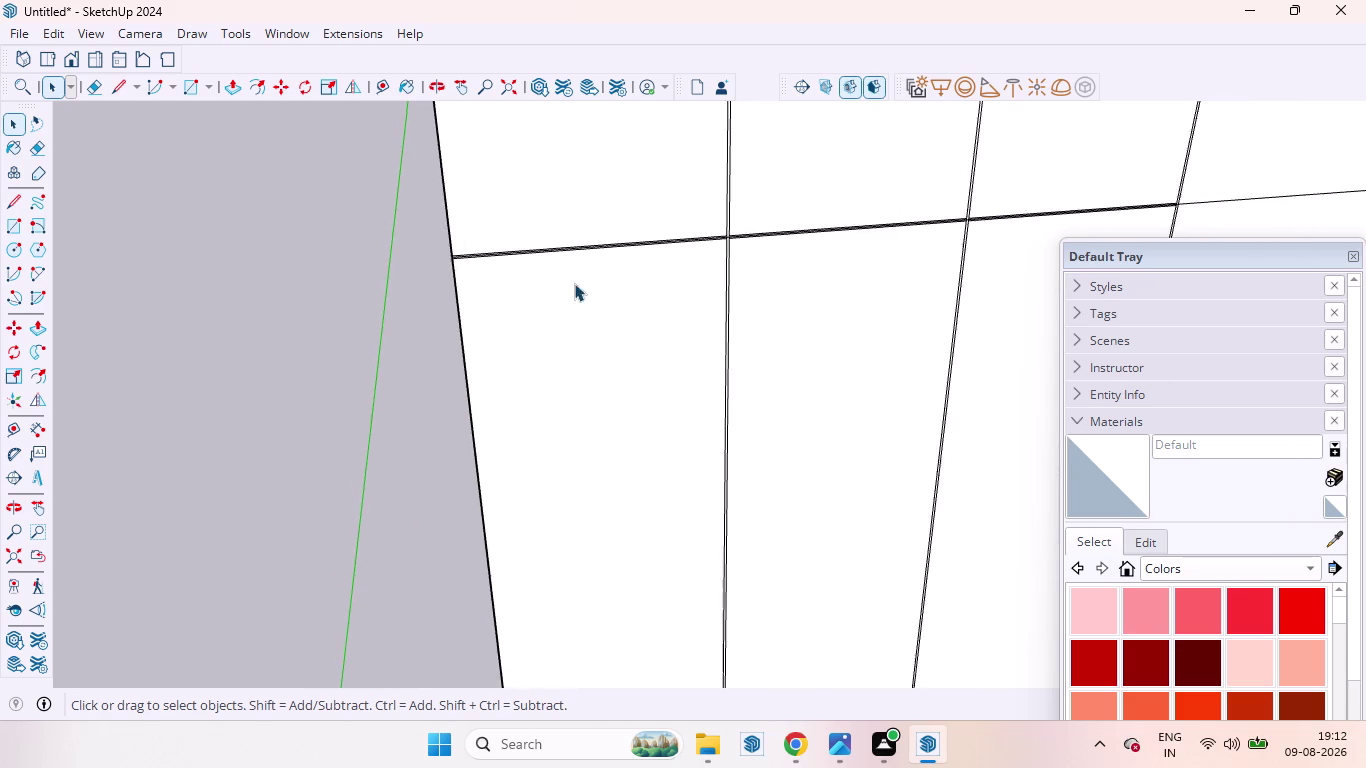
scroll(down, 3)
scroll(up, 3)
scroll(down, 3)
scroll(down, 3)
middle_drag(552, 194, 593, 227)
click(591, 184)
scroll(up, 3)
key(p)
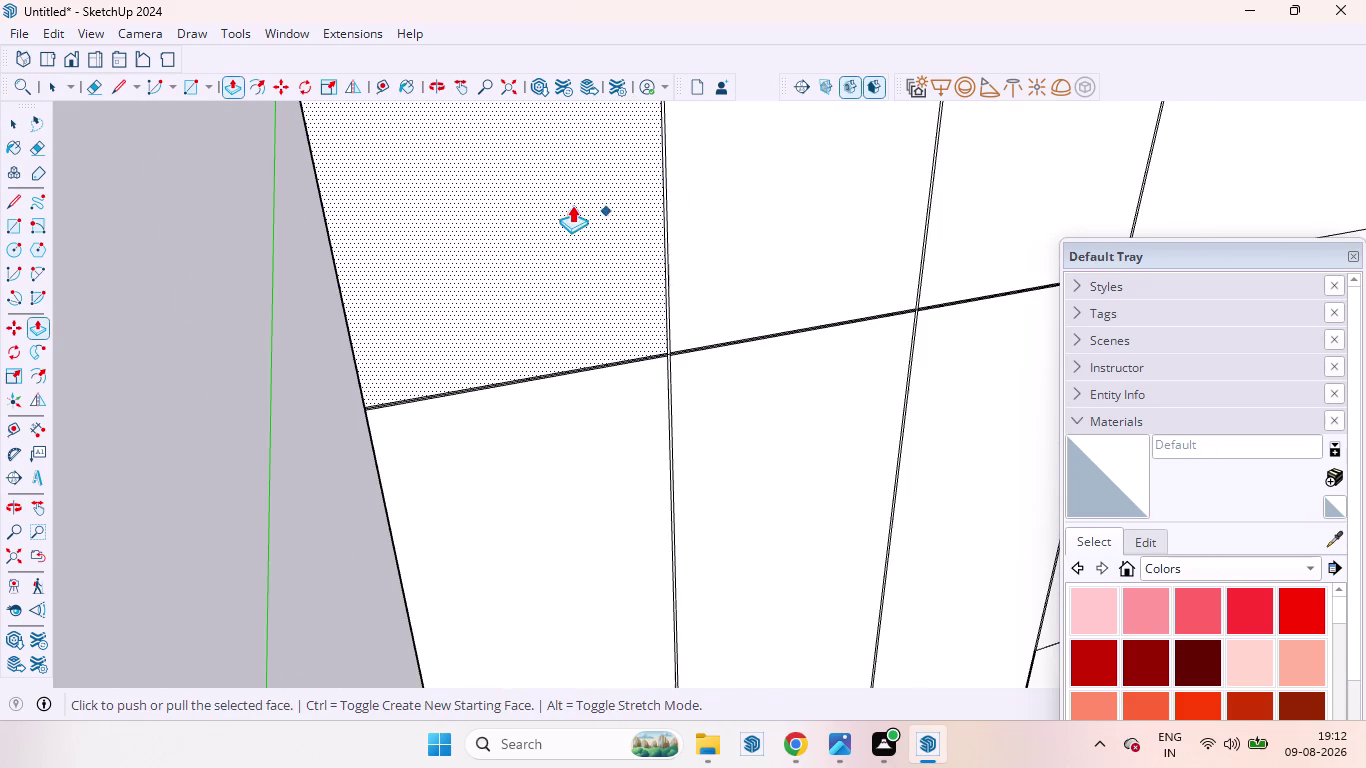
Push the upper-left panel 18 mm and repeat on the door and shutter panels.
drag(572, 205, 581, 211)
text(18MM)
key(Return)
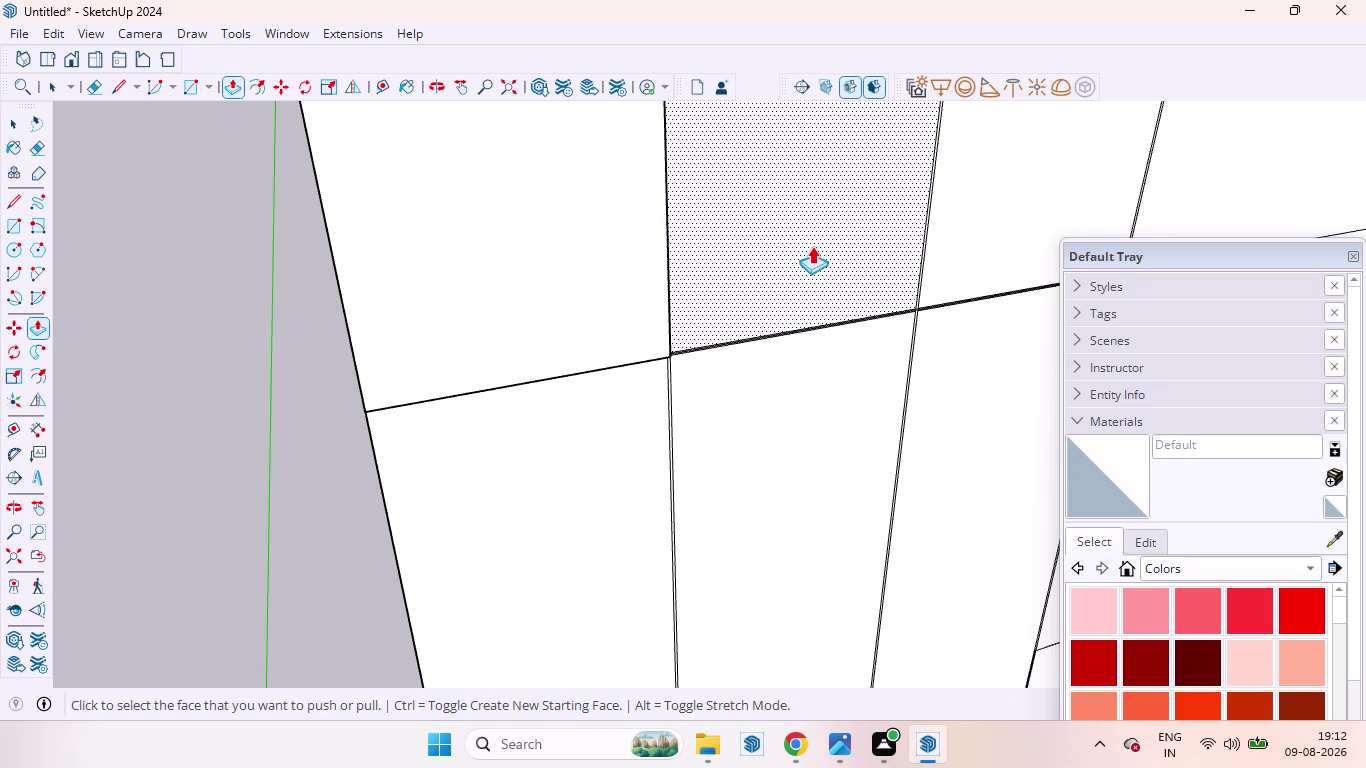
double_click(812, 246)
double_click(592, 421)
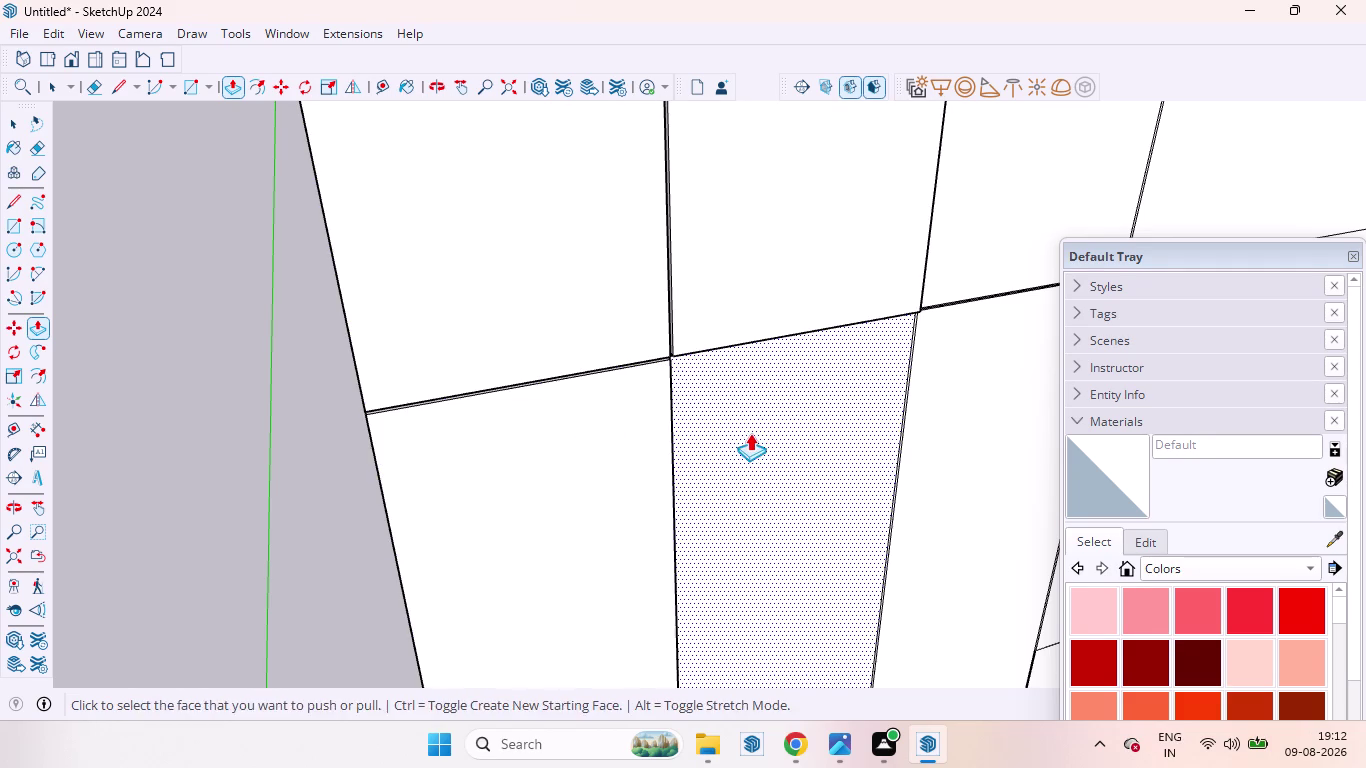
double_click(750, 433)
scroll(down, 3)
scroll(down, 3)
scroll(up, 3)
double_click(729, 381)
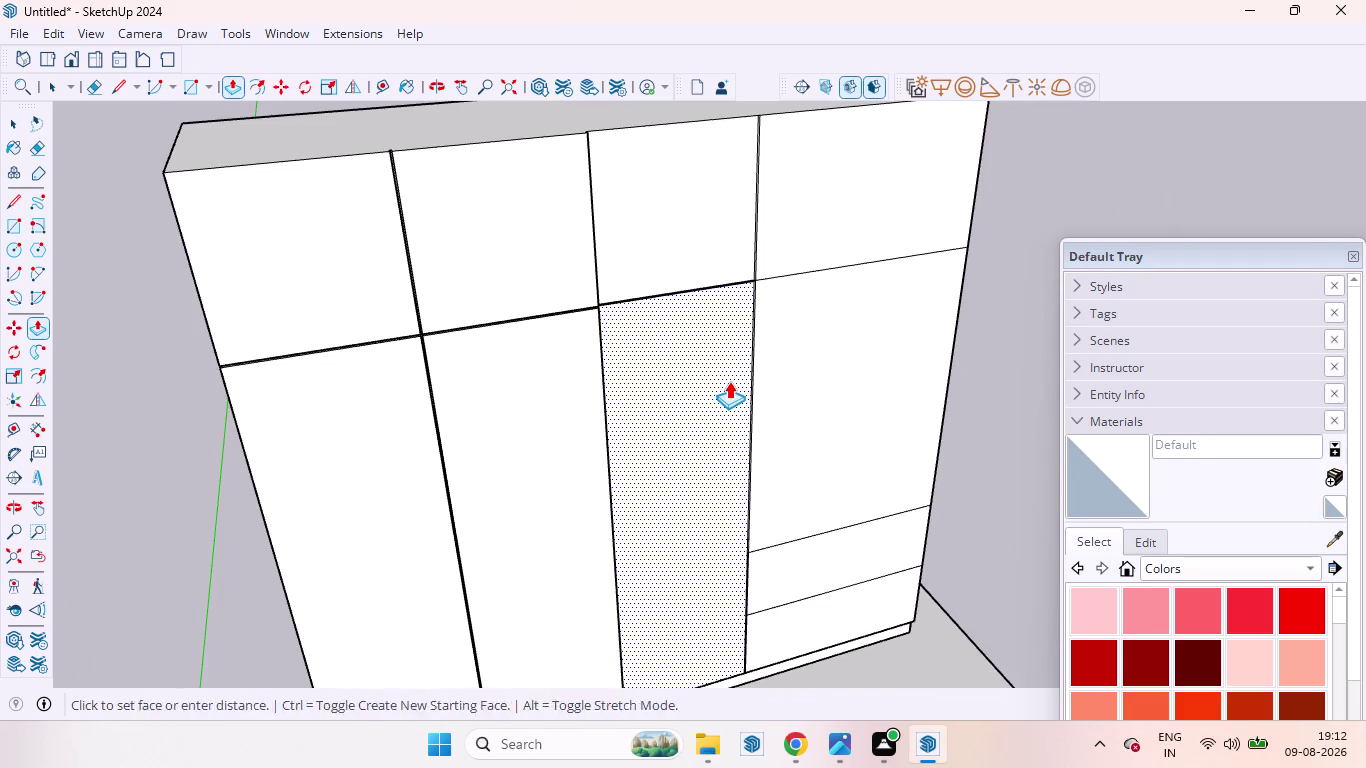
double_click(681, 200)
double_click(862, 187)
Apply the same 18 mm push to both drawer panels.
scroll(down, 3)
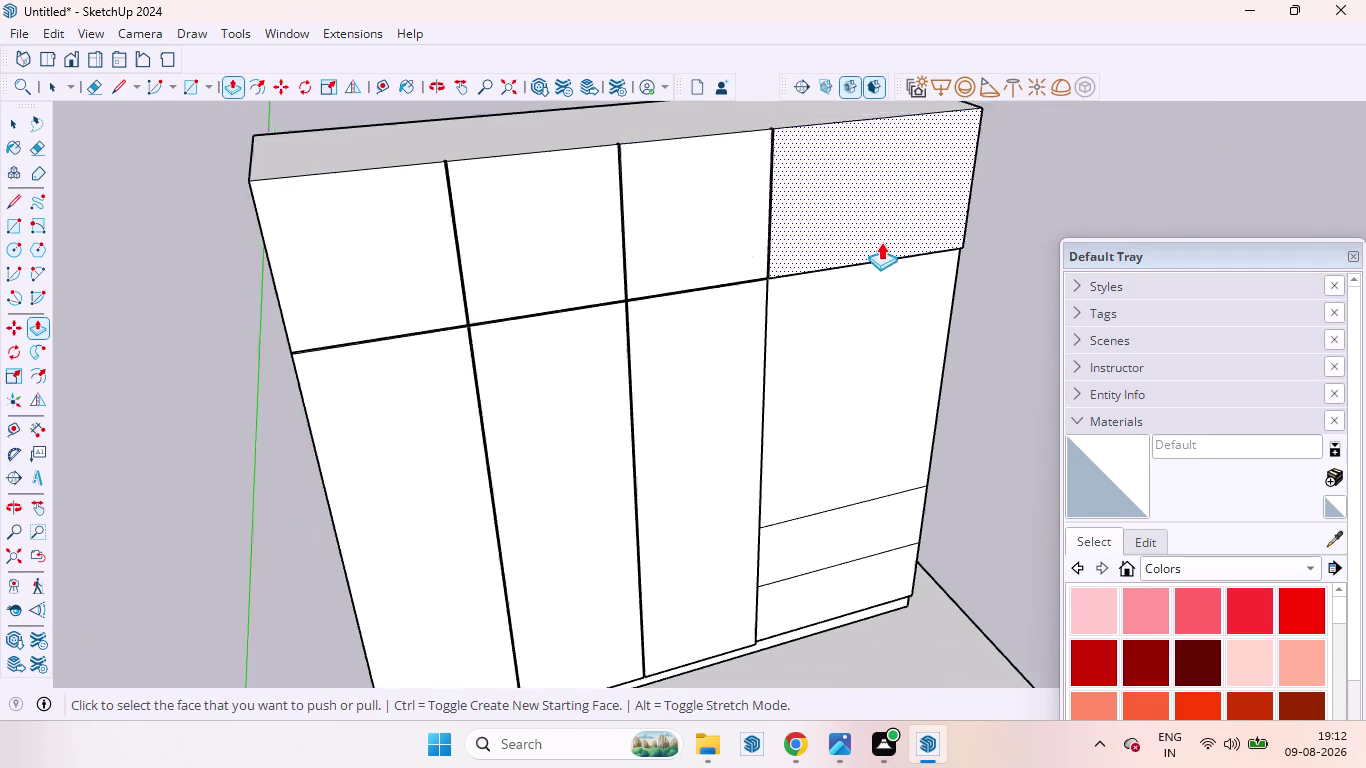
scroll(down, 3)
scroll(up, 3)
scroll(down, 3)
middle_drag(956, 409, 822, 384)
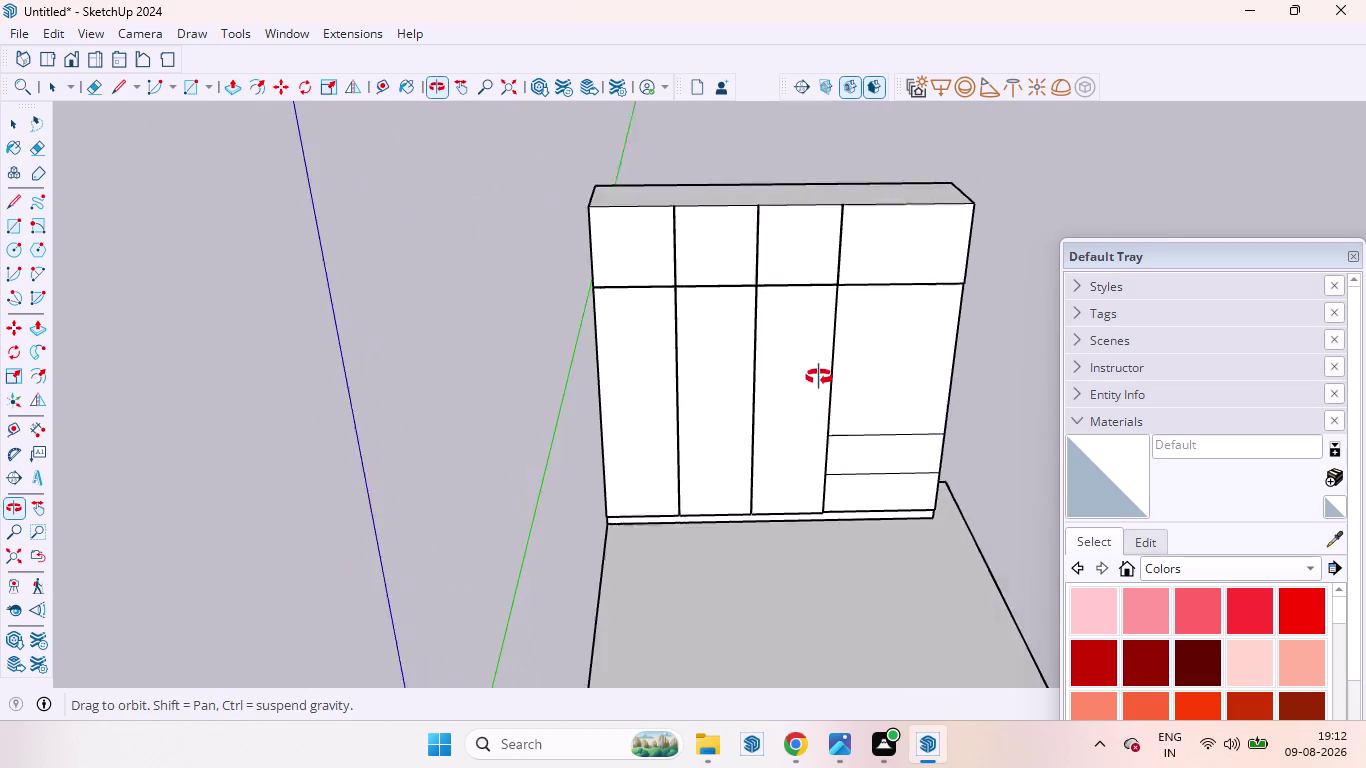
middle_drag(822, 384, 806, 338)
scroll(down, 3)
scroll(up, 3)
scroll(up, 3)
double_click(889, 462)
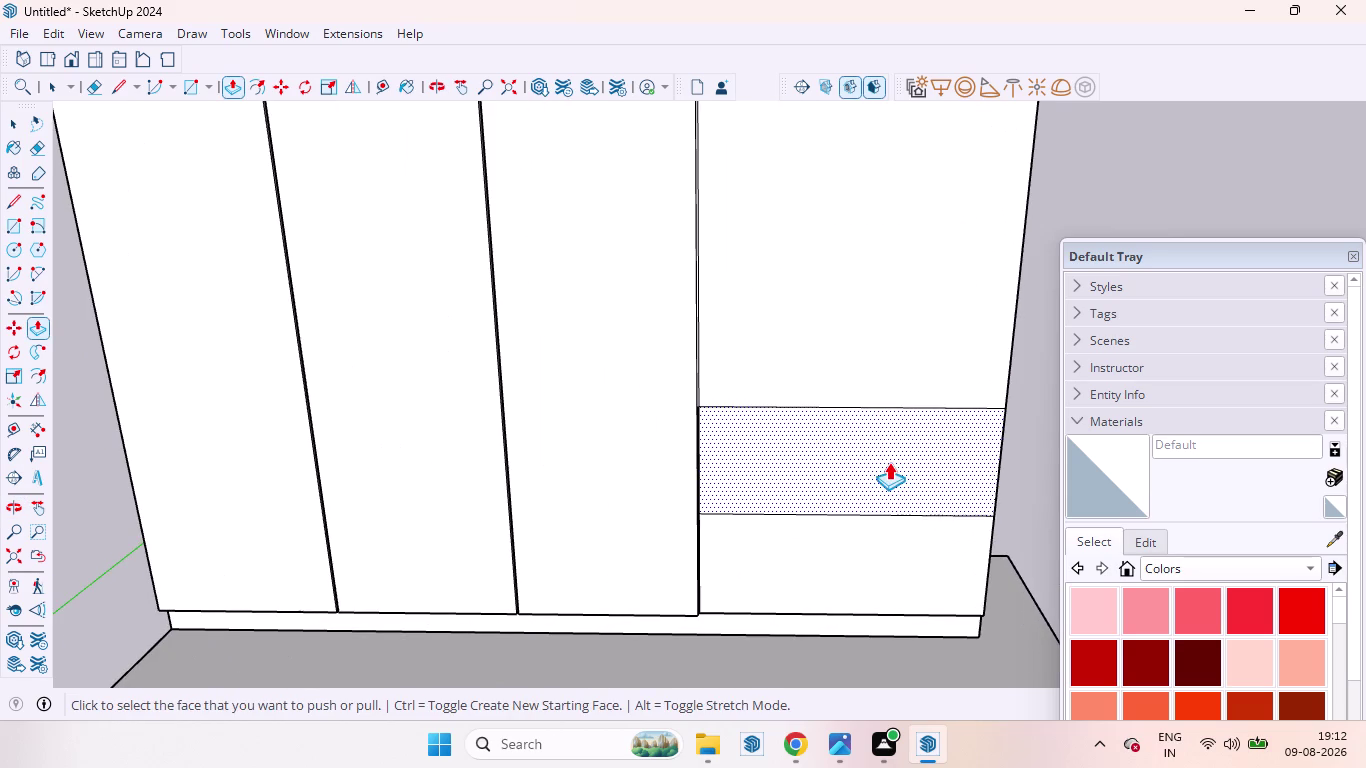
double_click(824, 547)
scroll(down, 3)
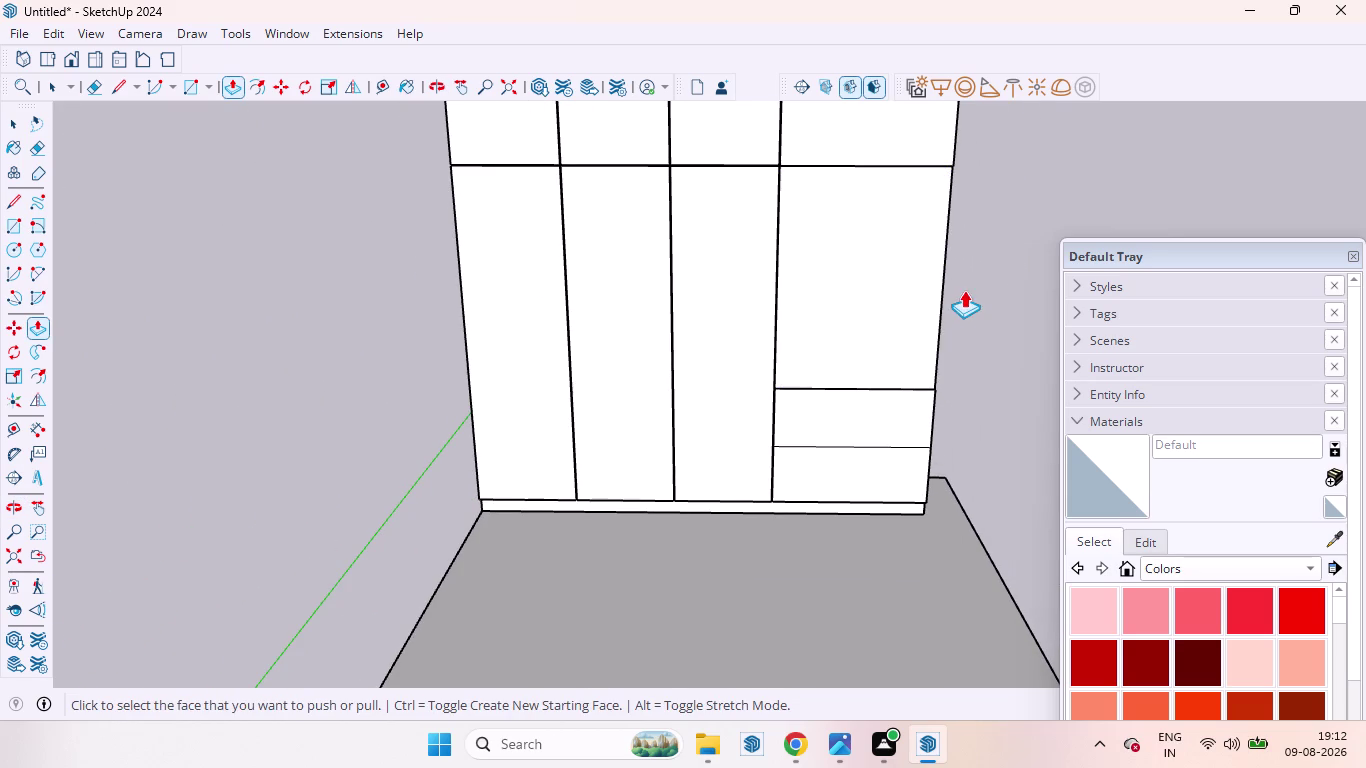
key(space)
Push the panel above the drawers into the wardrobe, then undo the attempt.
middle_drag(984, 234, 665, 183)
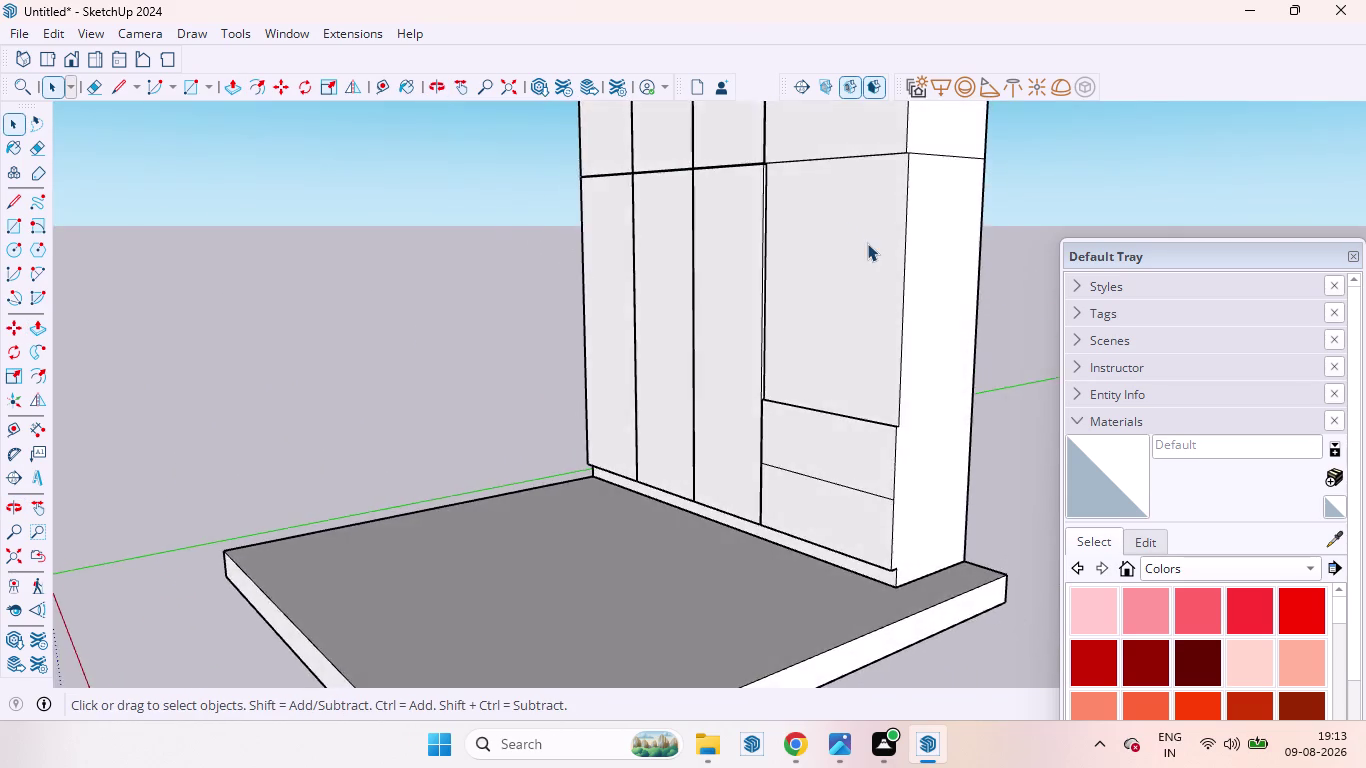
scroll(up, 3)
scroll(down, 3)
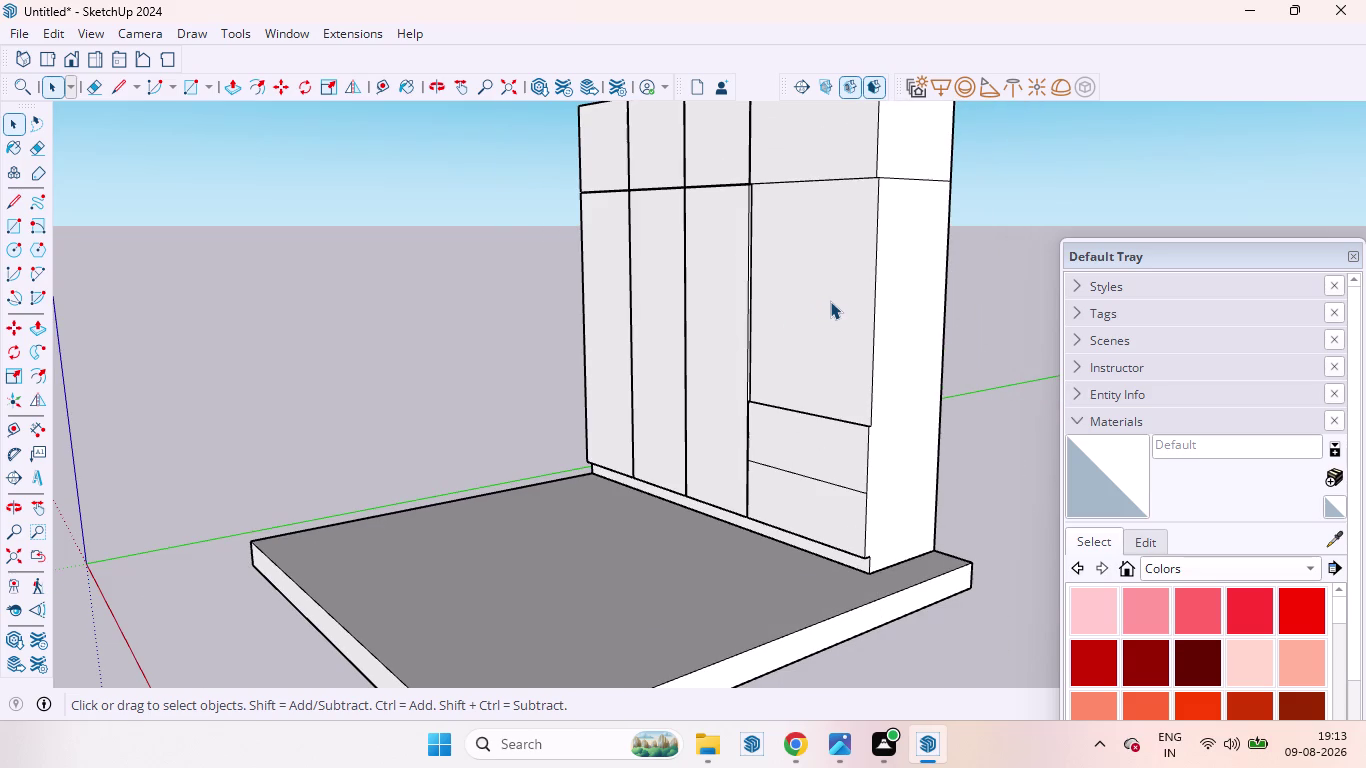
key(p)
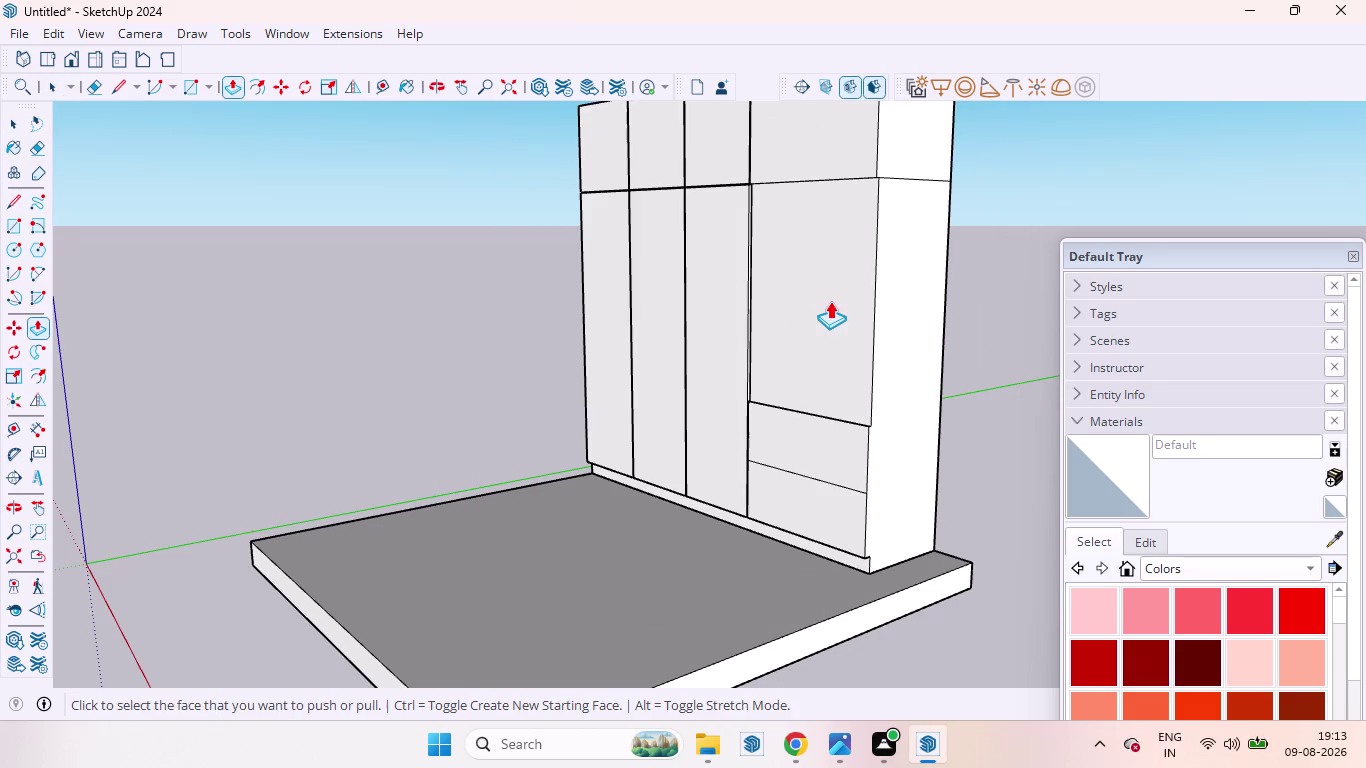
drag(803, 321, 857, 330)
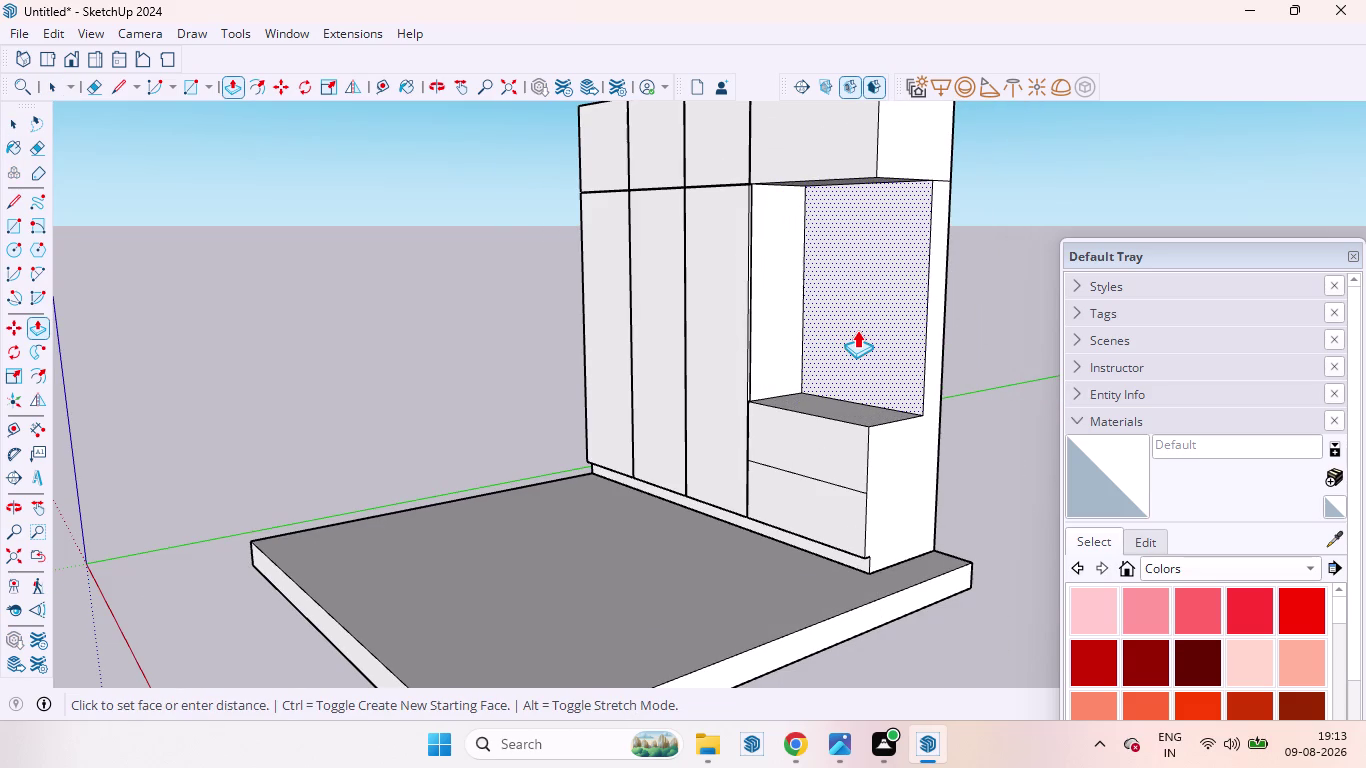
drag(857, 330, 871, 336)
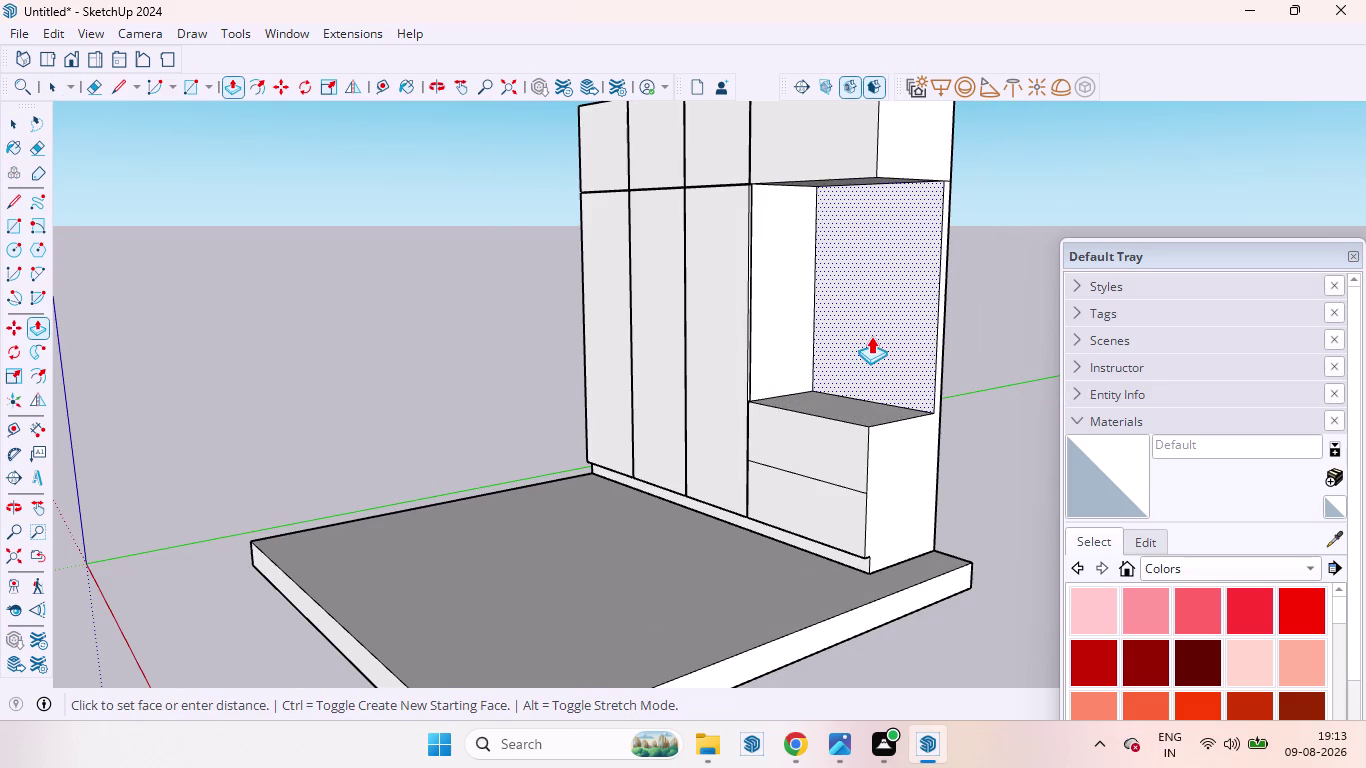
drag(871, 336, 860, 345)
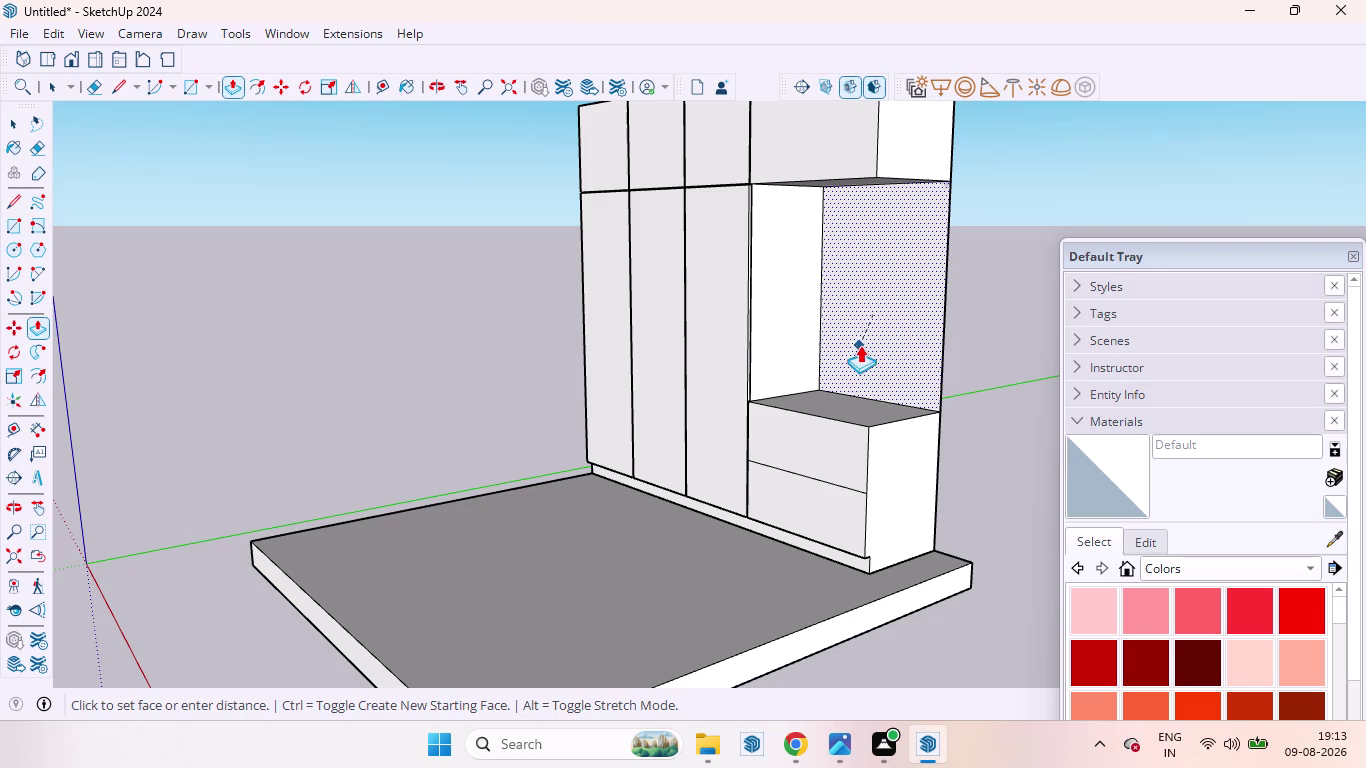
drag(860, 345, 845, 338)
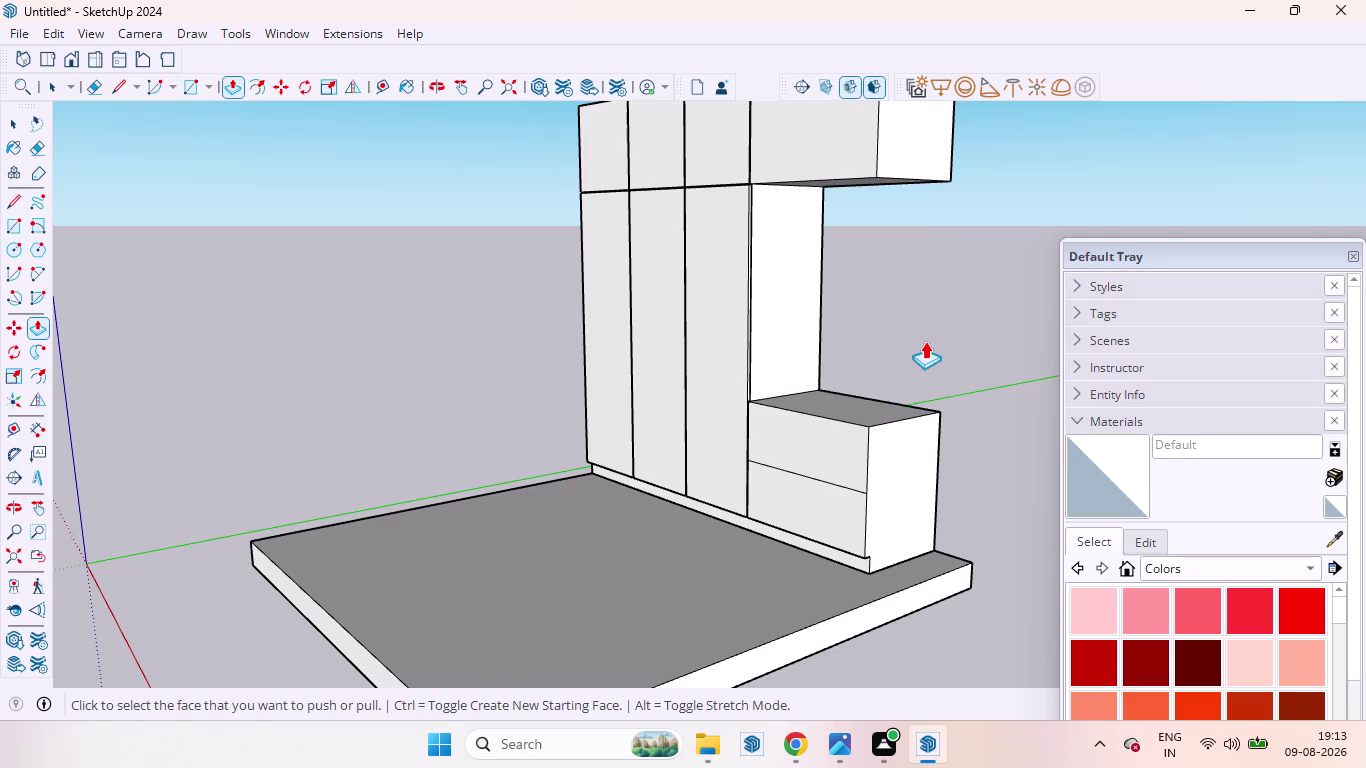
key(ctrl+z)
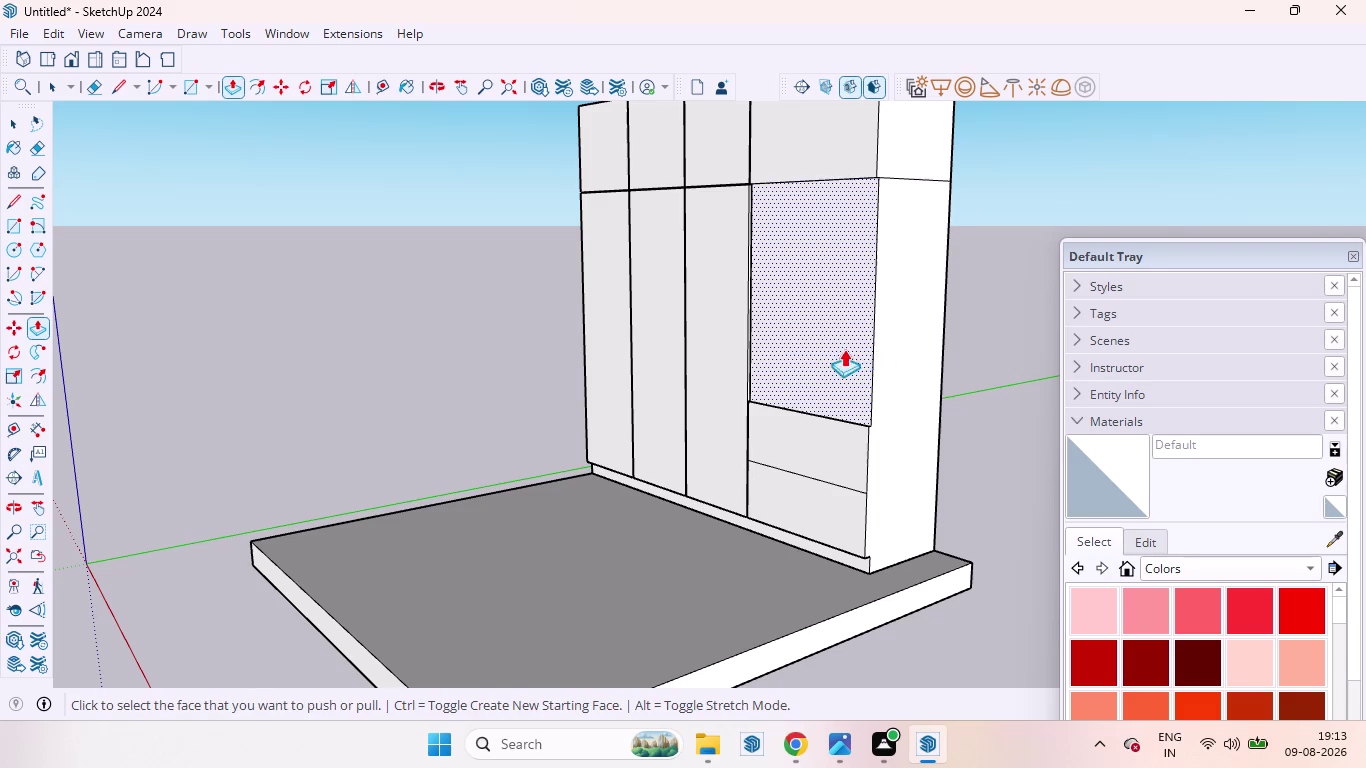
Recess the niche's back face deep into the unit and clear the selection.
drag(792, 346, 843, 370)
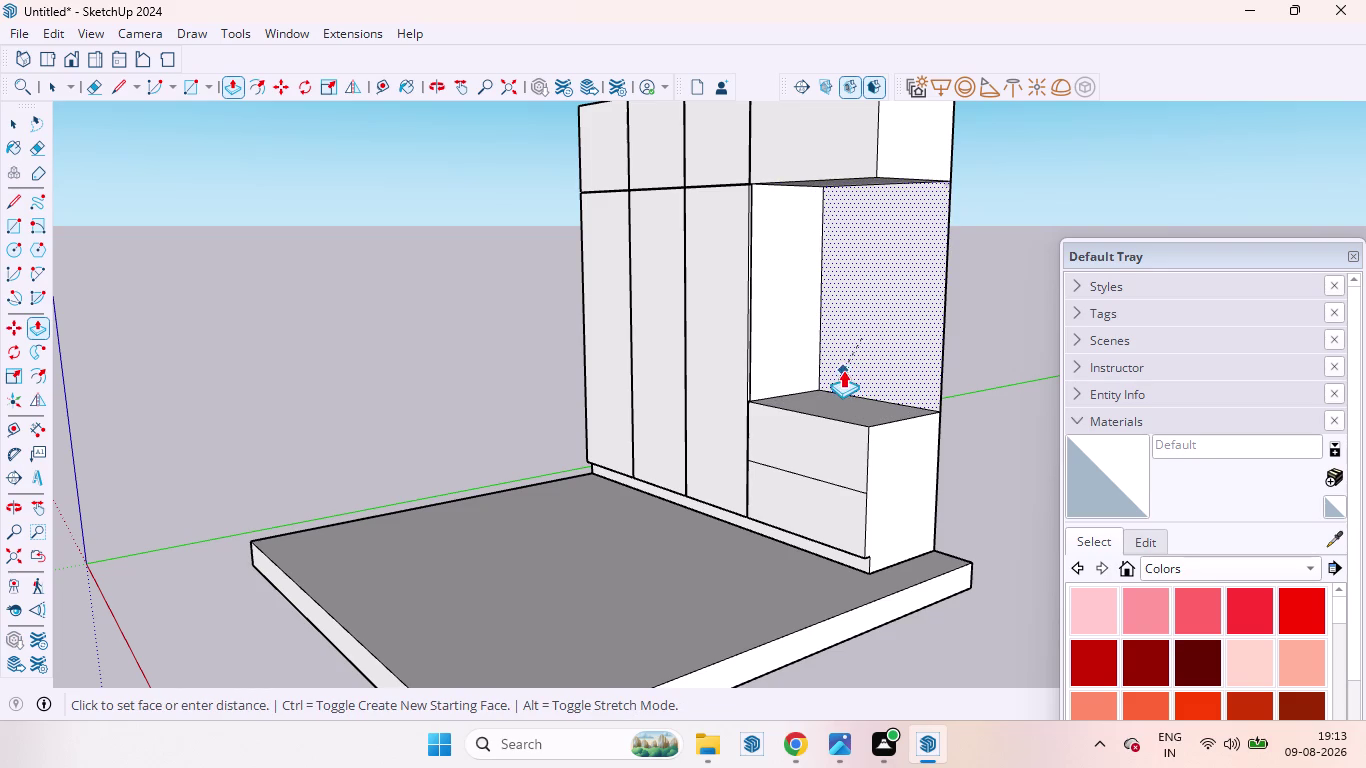
drag(843, 370, 839, 388)
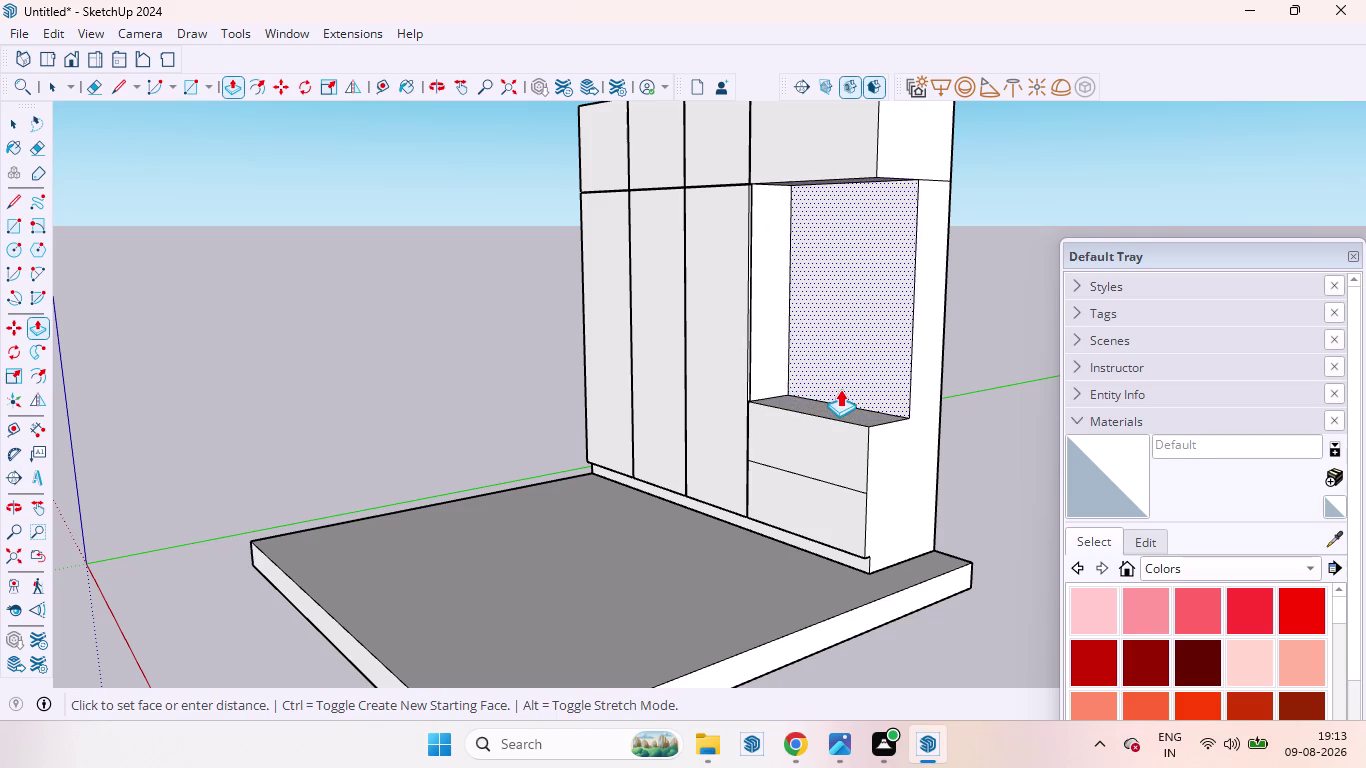
drag(839, 388, 856, 378)
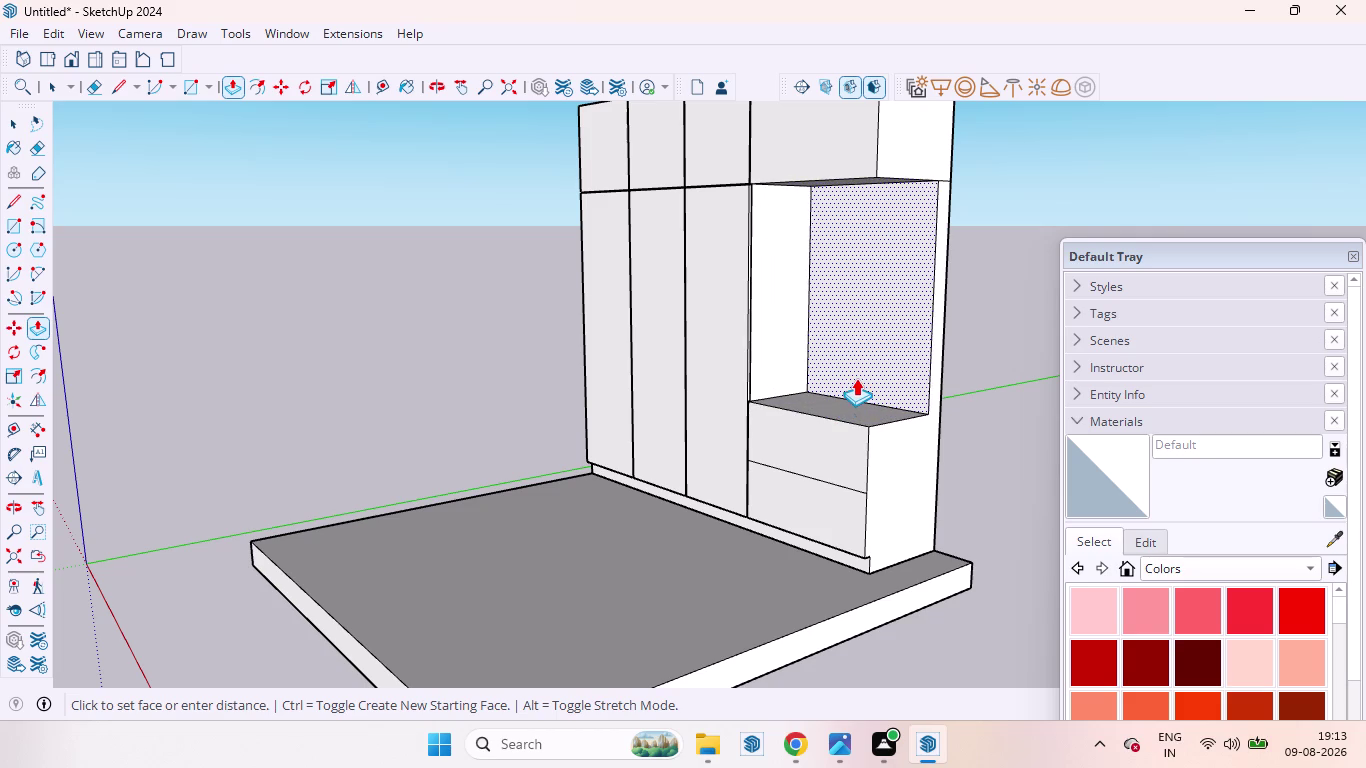
drag(856, 378, 859, 376)
key(space)
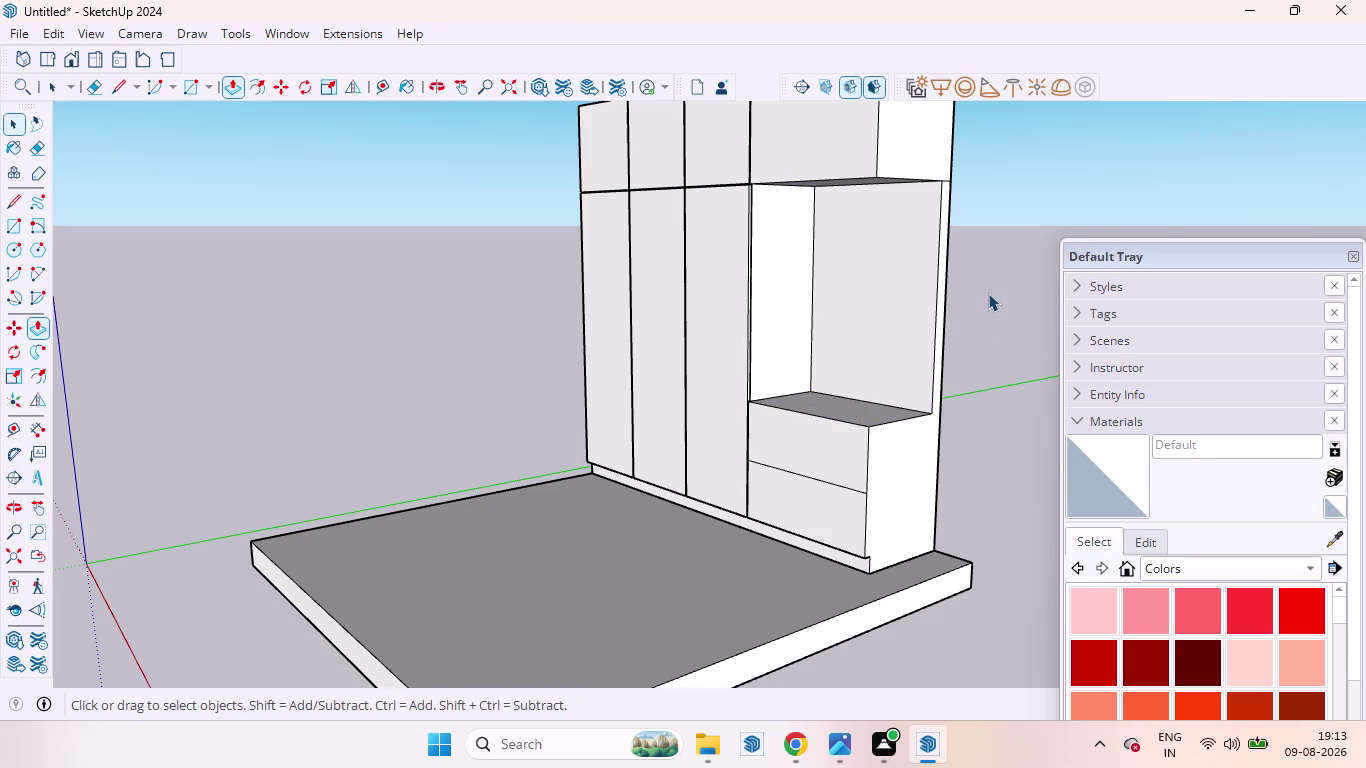
click(988, 293)
scroll(down, 3)
middle_drag(848, 281, 1071, 322)
scroll(up, 3)
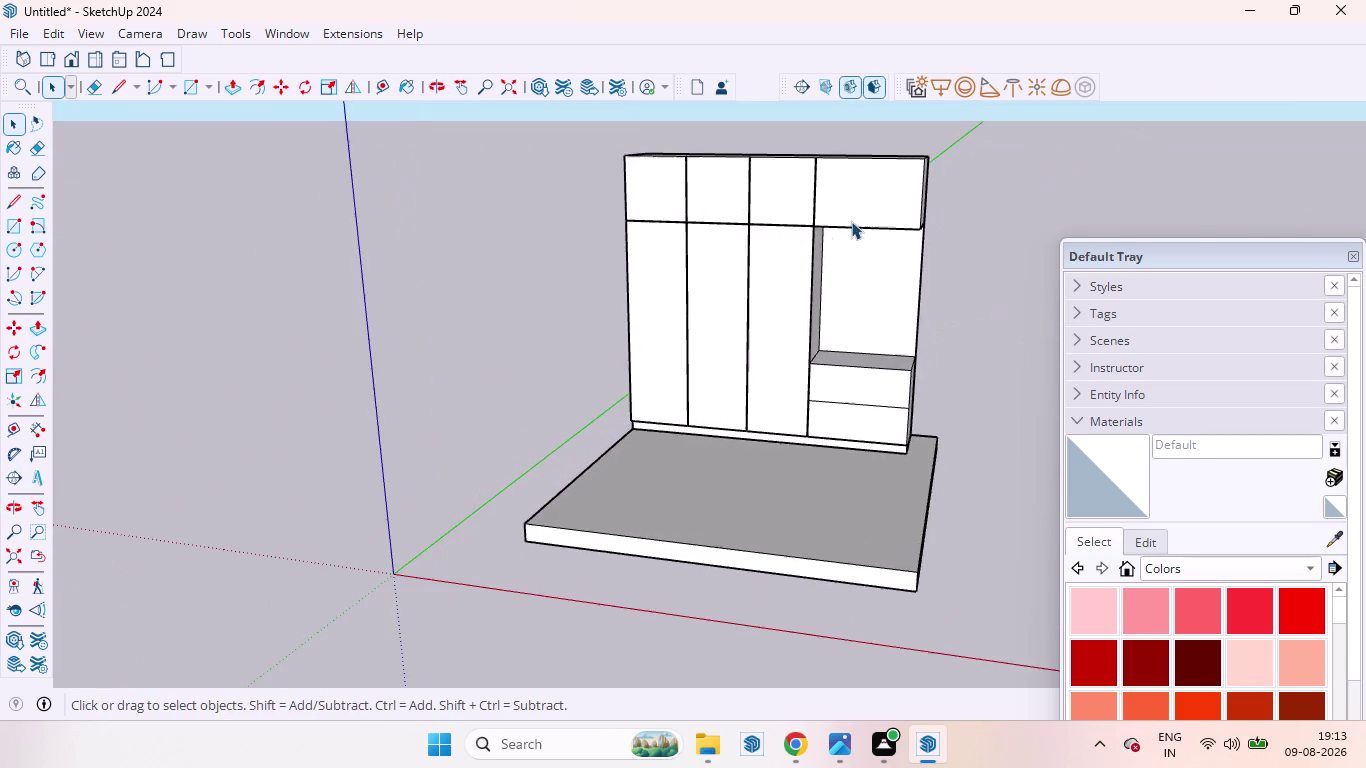
scroll(down, 3)
middle_drag(879, 255, 930, 206)
scroll(up, 3)
scroll(down, 3)
scroll(up, 3)
scroll(up, 3)
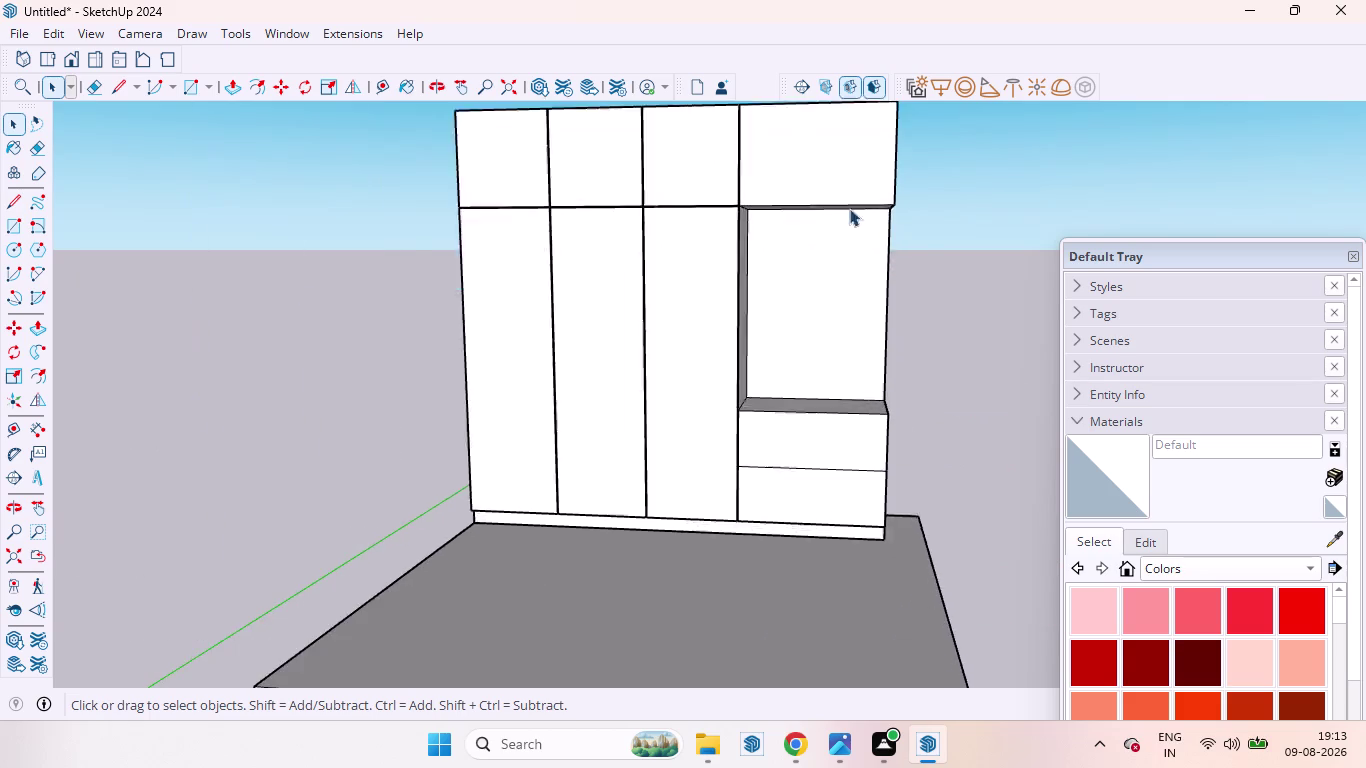
scroll(up, 3)
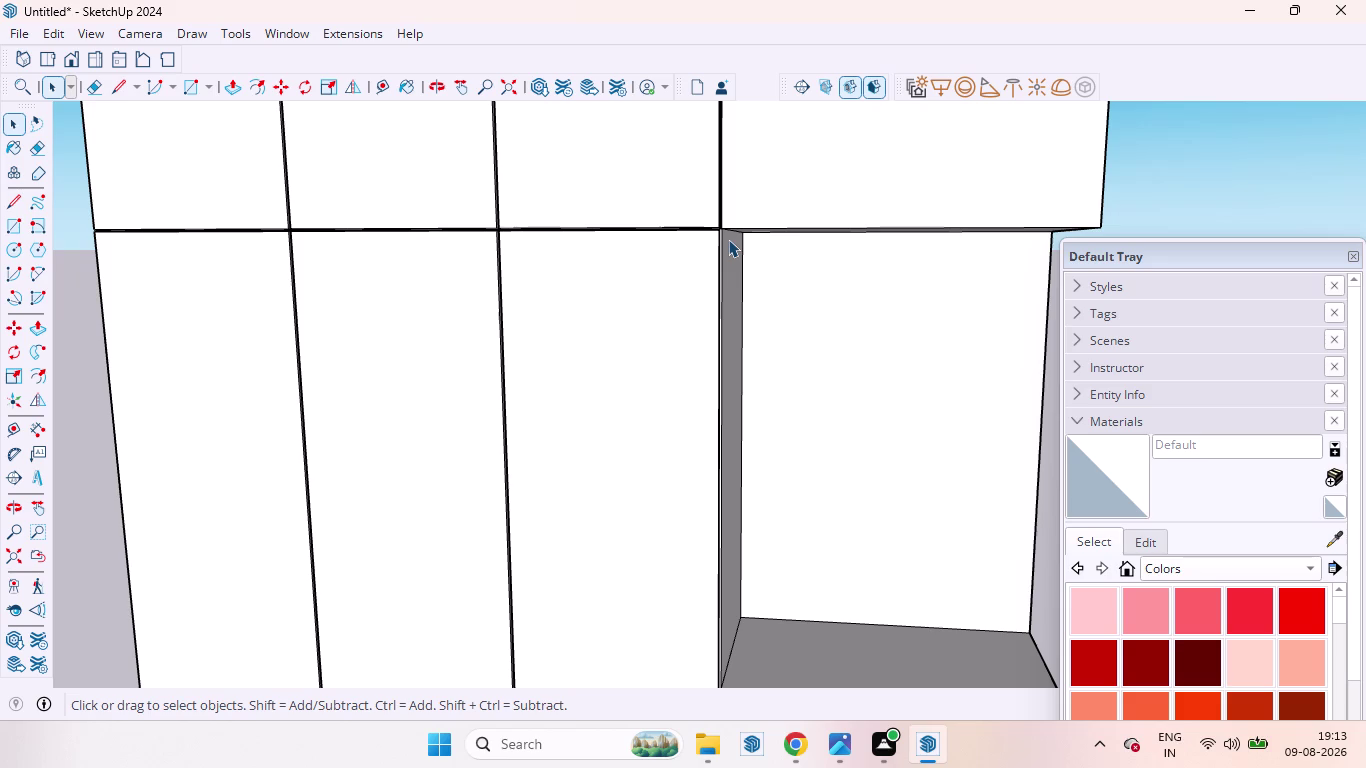
scroll(down, 3)
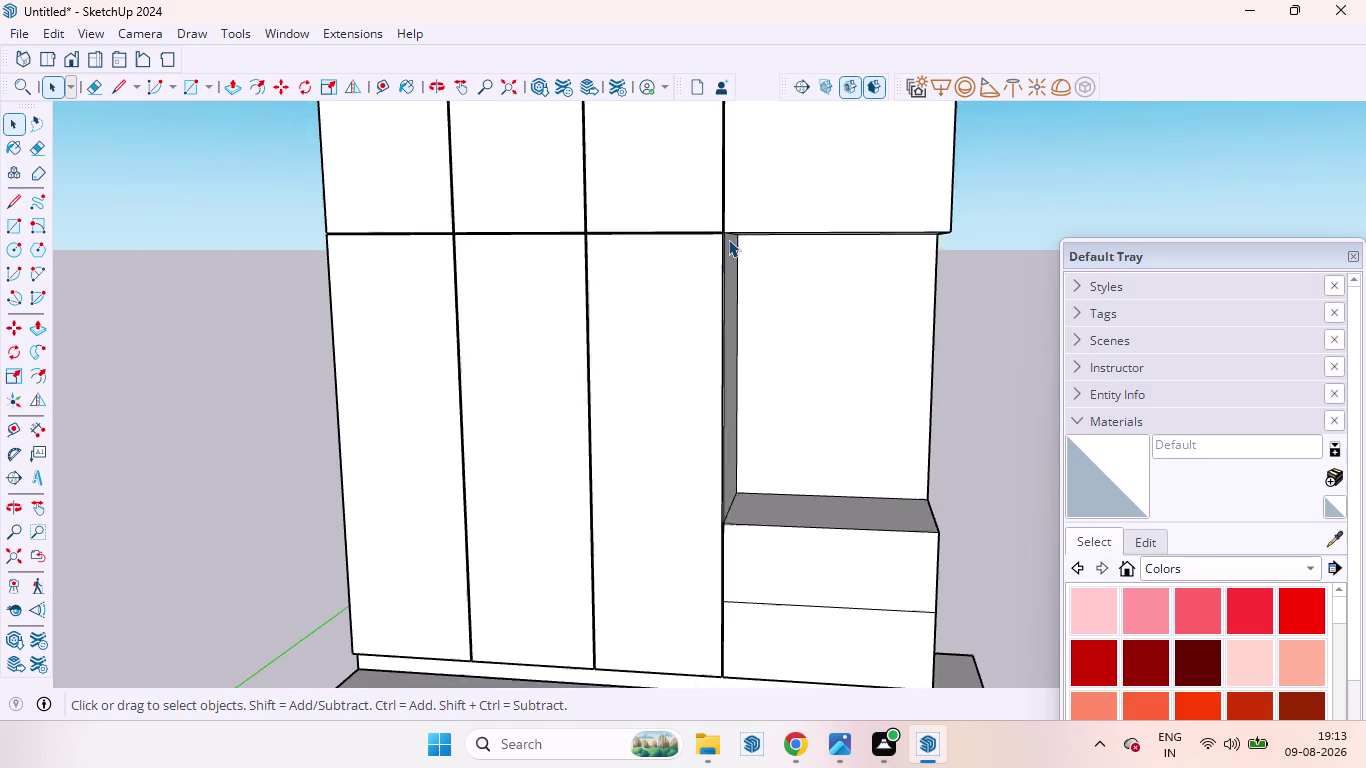
scroll(down, 3)
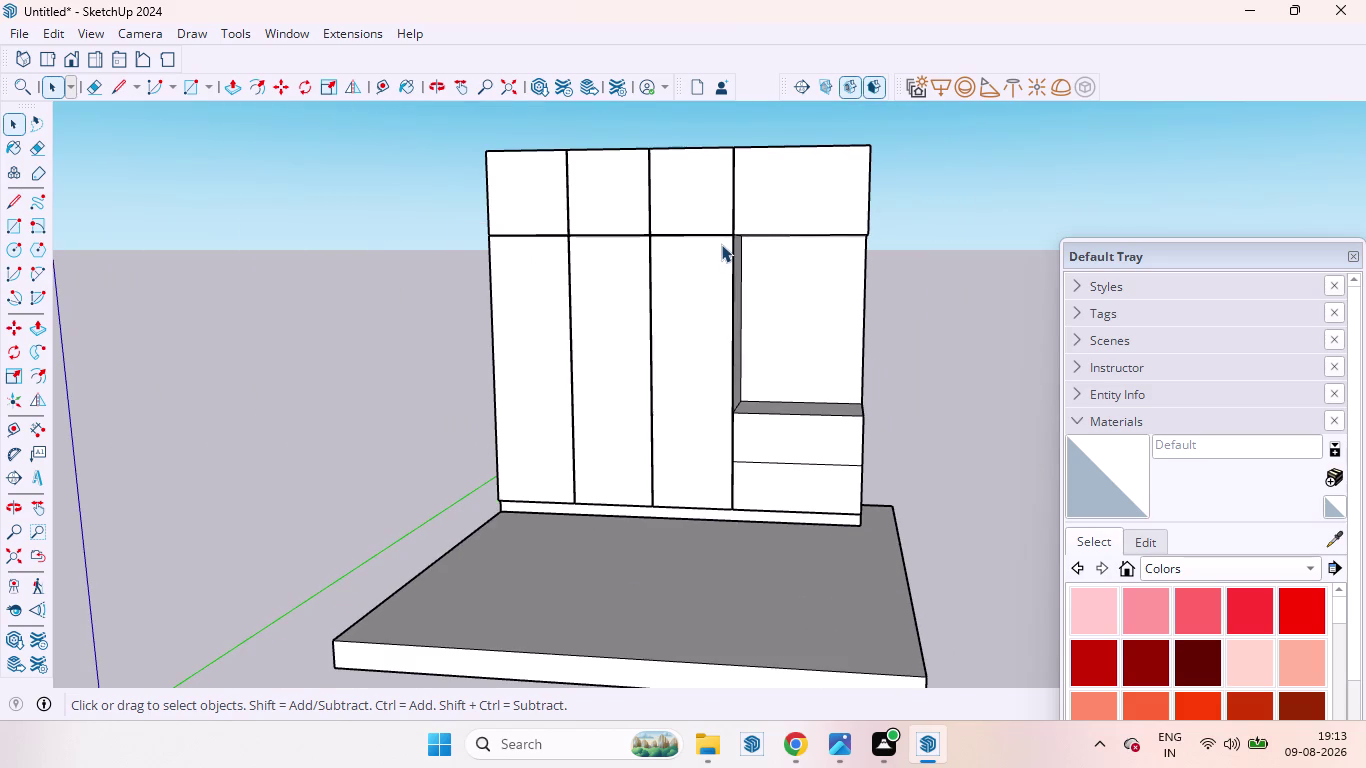
scroll(up, 3)
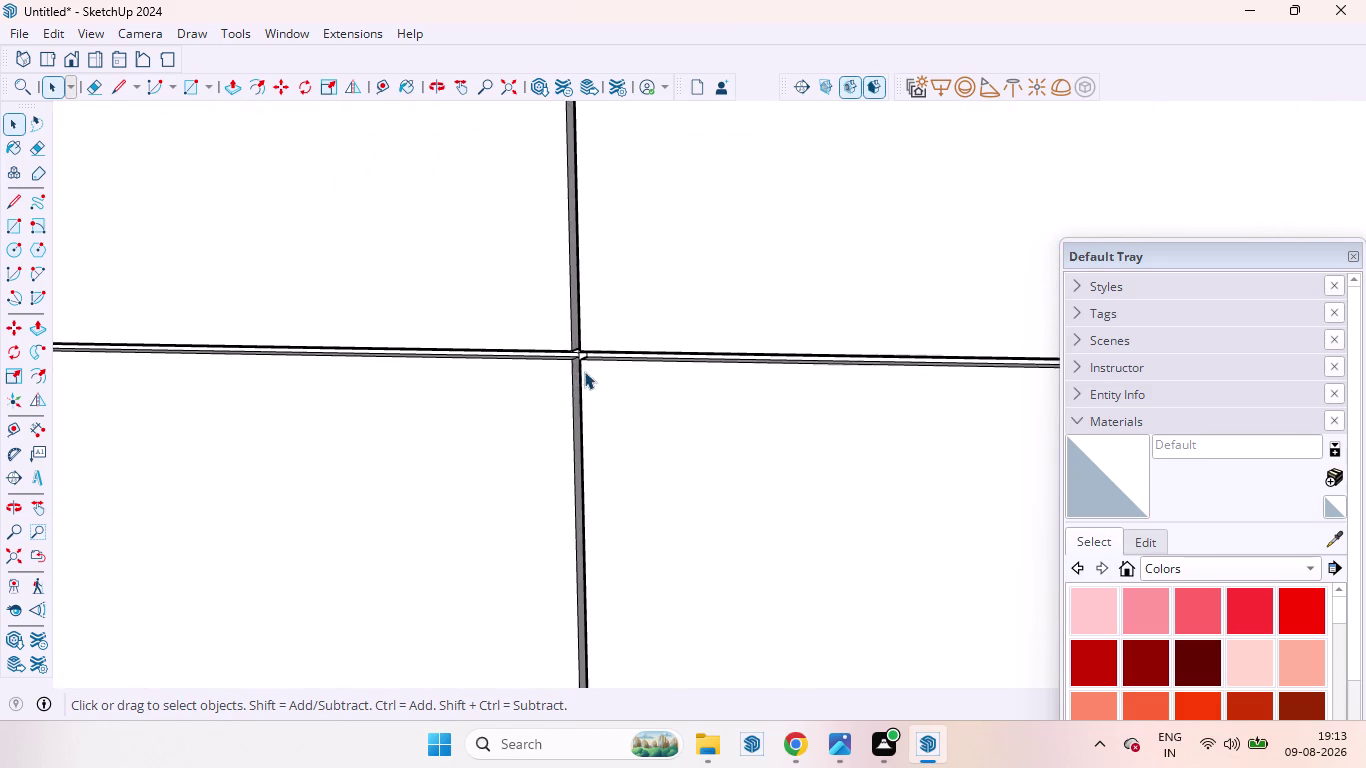
scroll(up, 3)
middle_drag(573, 359, 634, 342)
scroll(up, 3)
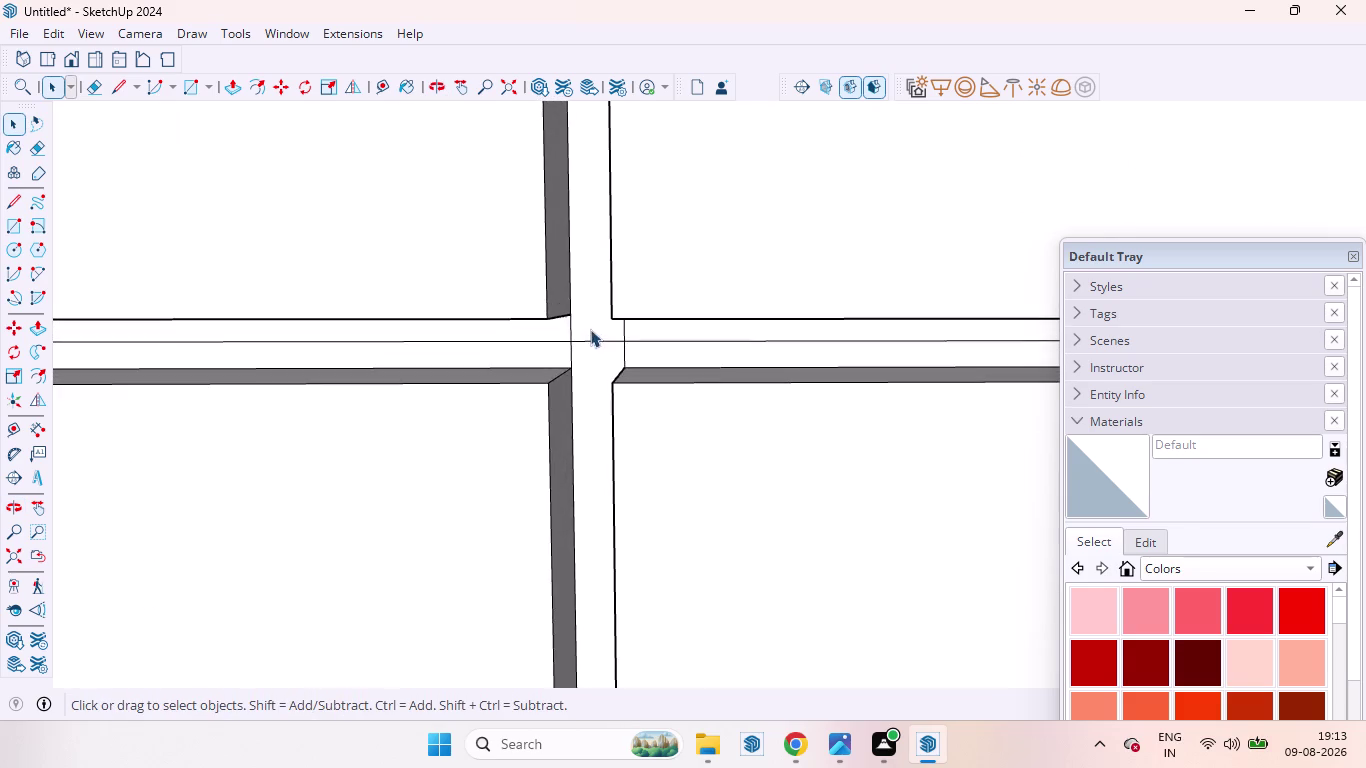
middle_drag(591, 337, 640, 313)
scroll(down, 3)
scroll(down, 3)
scroll(up, 3)
scroll(down, 3)
scroll(down, 3)
scroll(up, 3)
scroll(down, 3)
scroll(down, 3)
scroll(down, 3)
scroll(up, 3)
scroll(down, 3)
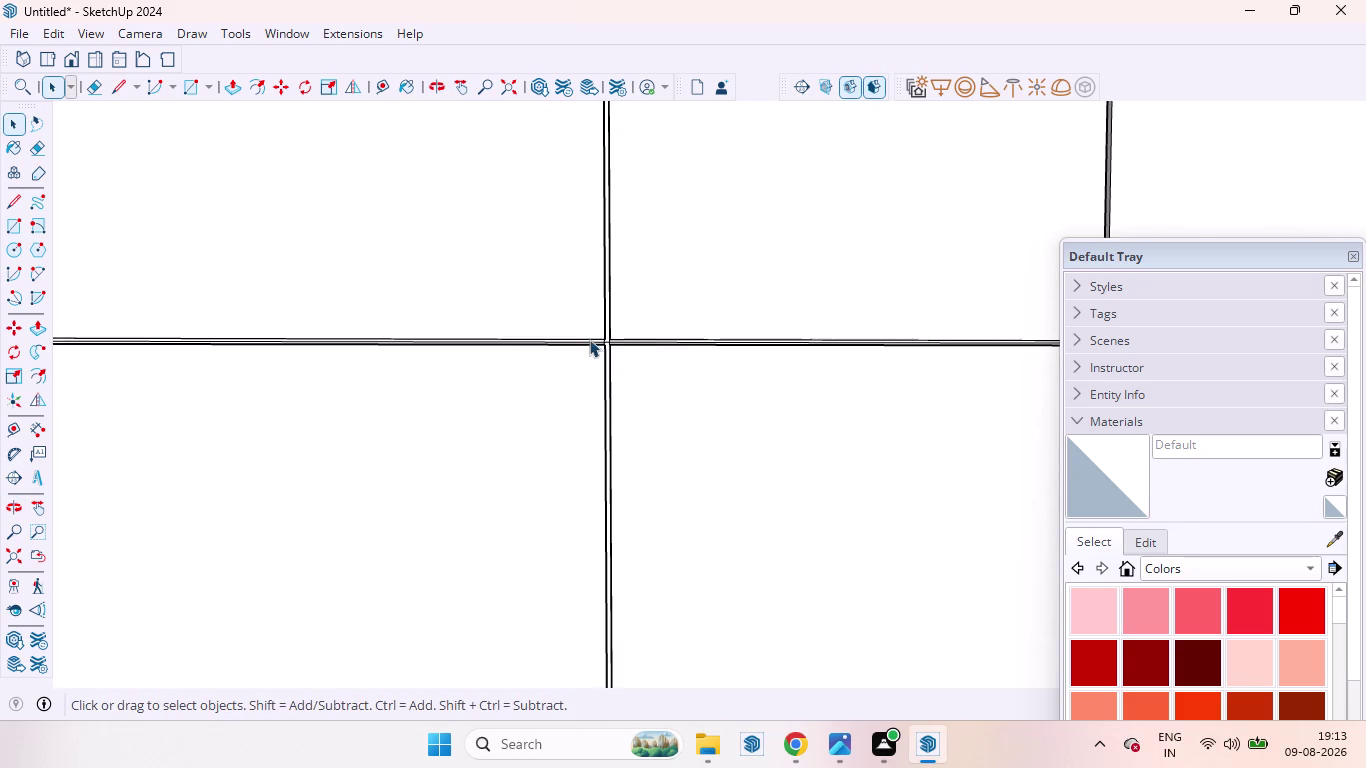
scroll(down, 3)
scroll(down, 3)
middle_drag(530, 312, 855, 428)
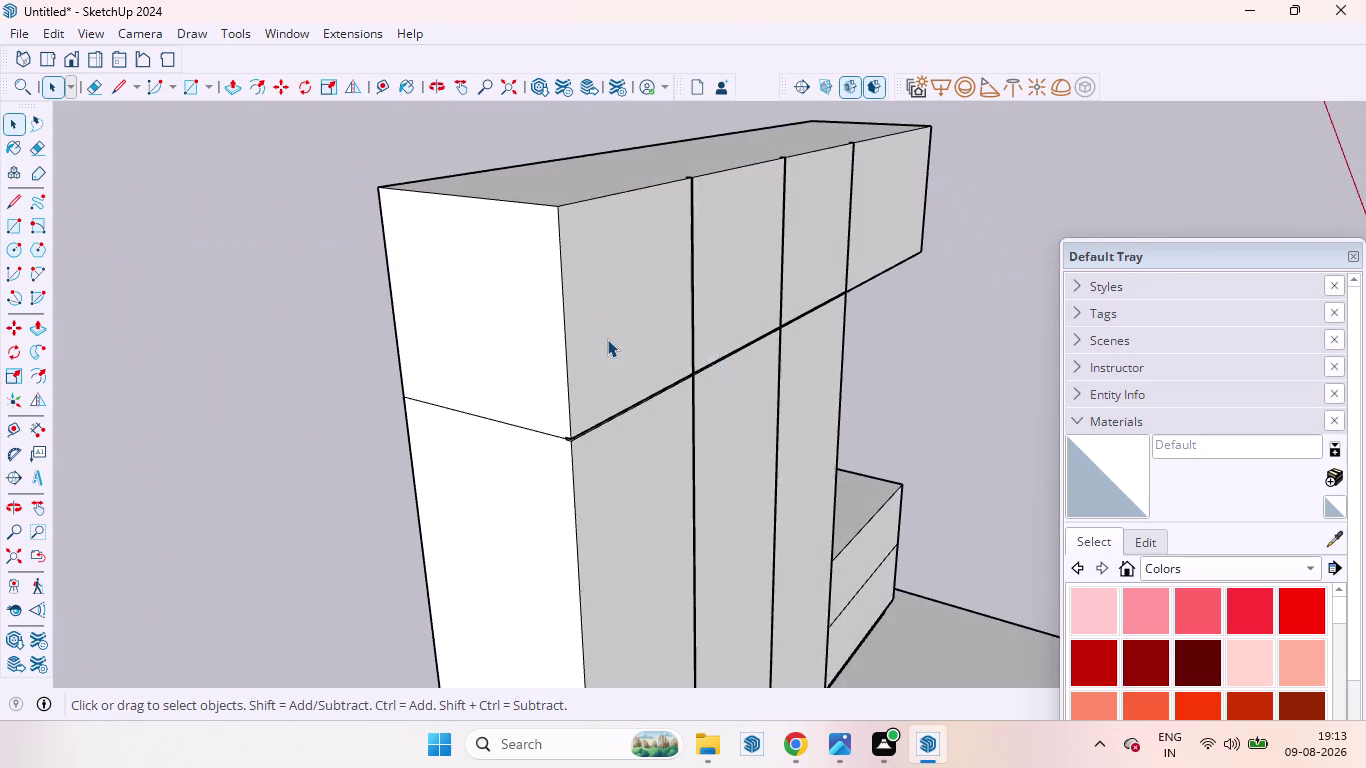
scroll(up, 3)
scroll(down, 3)
middle_drag(613, 272, 534, 429)
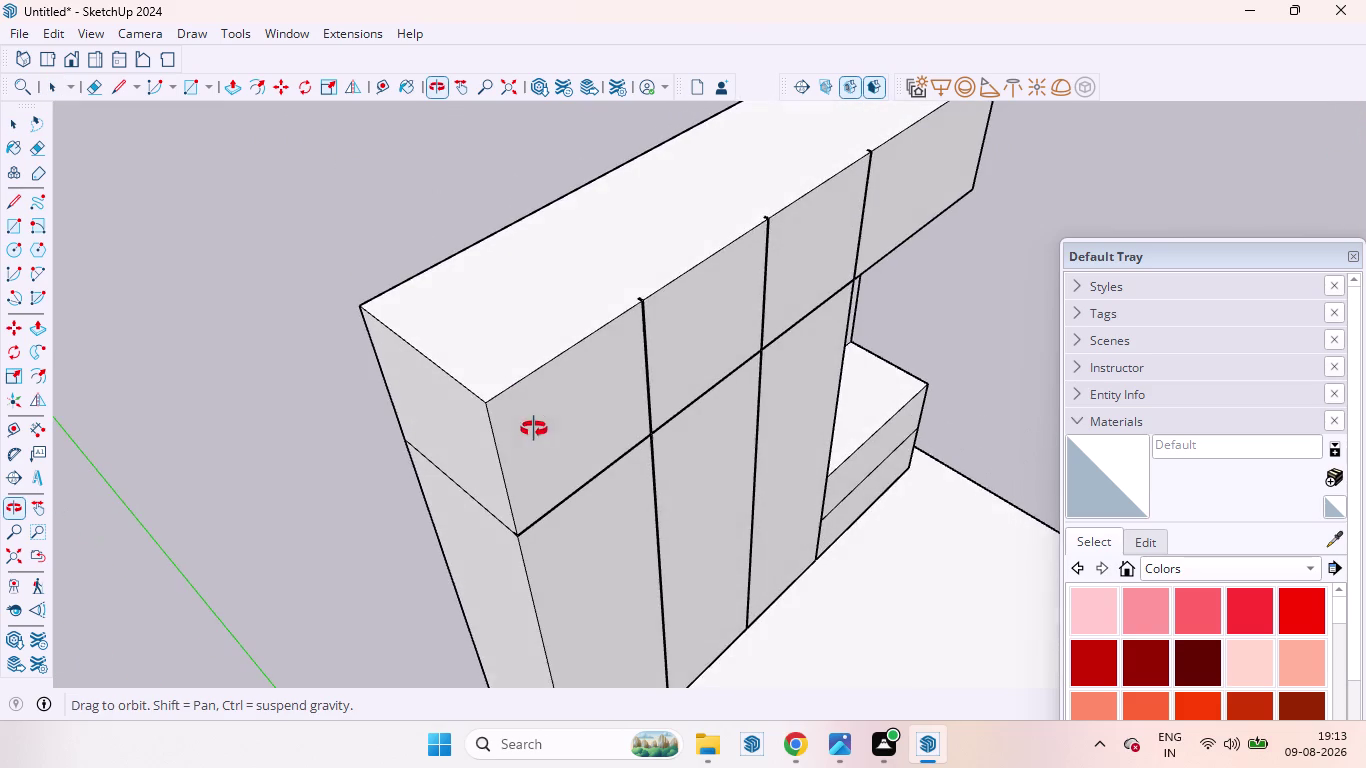
middle_drag(534, 429, 532, 421)
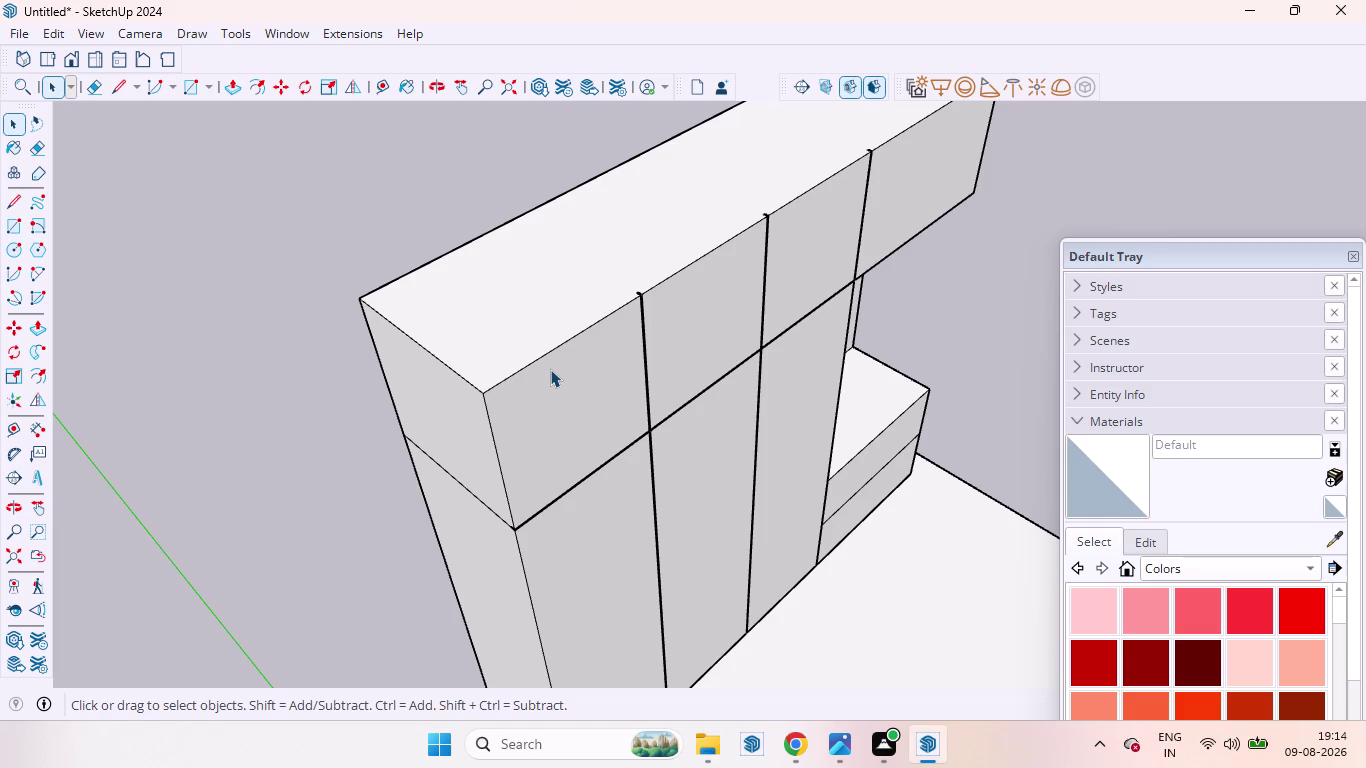
scroll(down, 3)
scroll(down, 3)
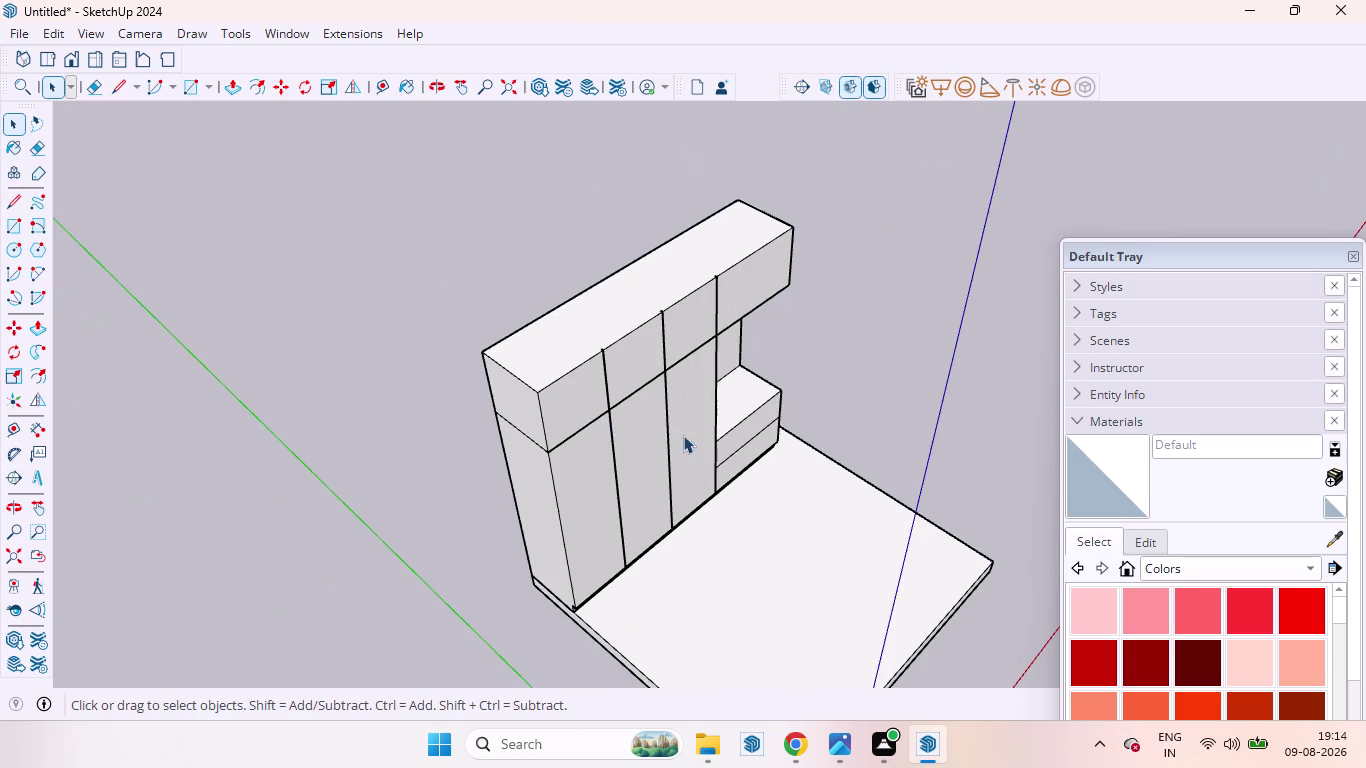
middle_drag(683, 435, 485, 372)
scroll(up, 3)
scroll(down, 3)
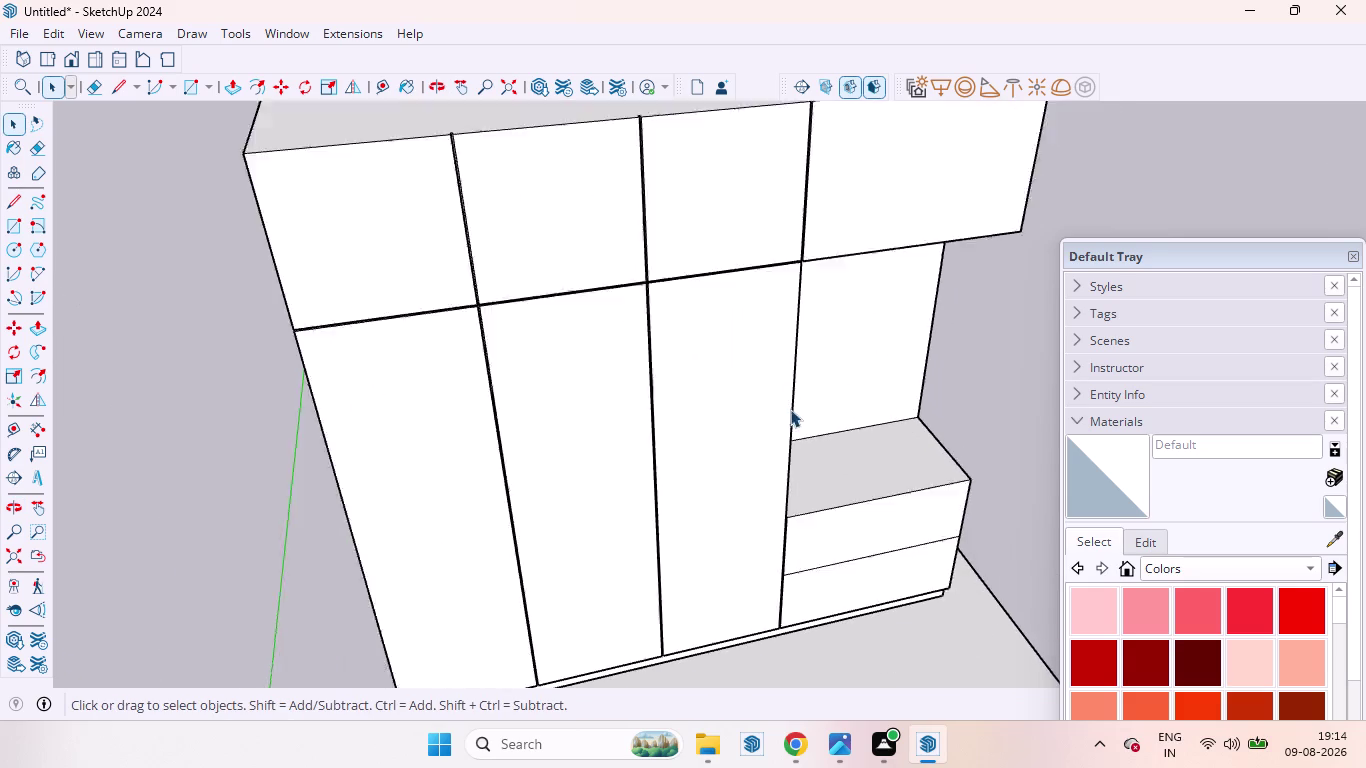
scroll(down, 3)
middle_drag(861, 415, 634, 327)
scroll(up, 3)
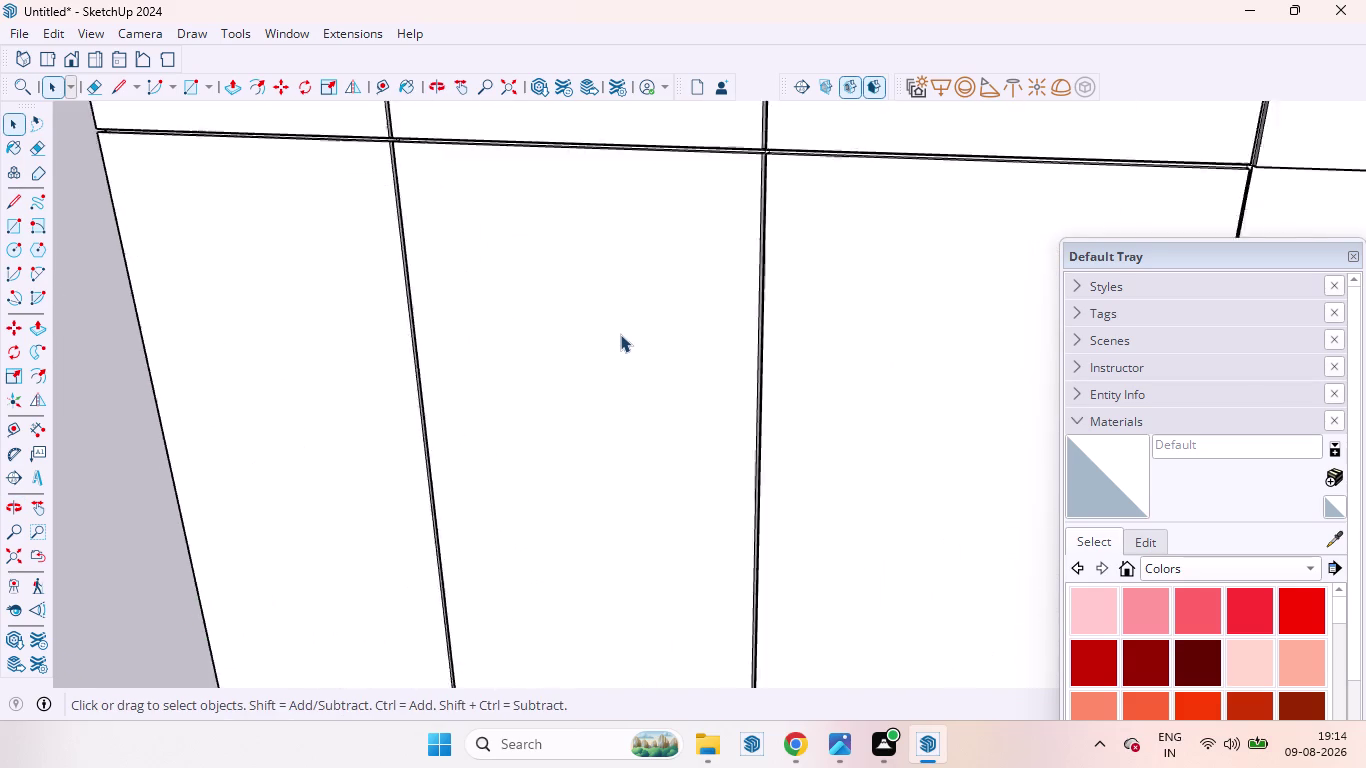
scroll(up, 3)
scroll(down, 3)
scroll(down, 3)
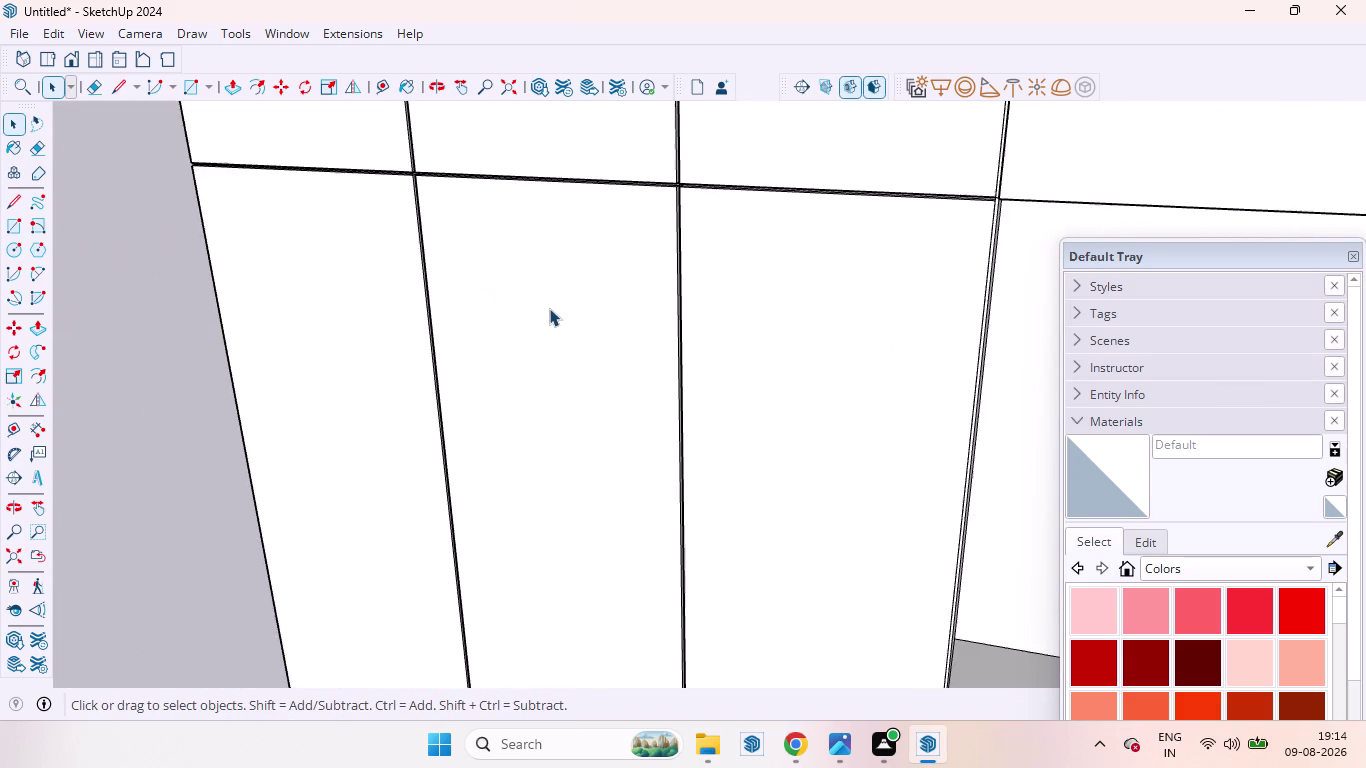
scroll(down, 3)
scroll(up, 3)
scroll(down, 3)
scroll(down, 3)
scroll(down, 3)
middle_drag(735, 428, 814, 265)
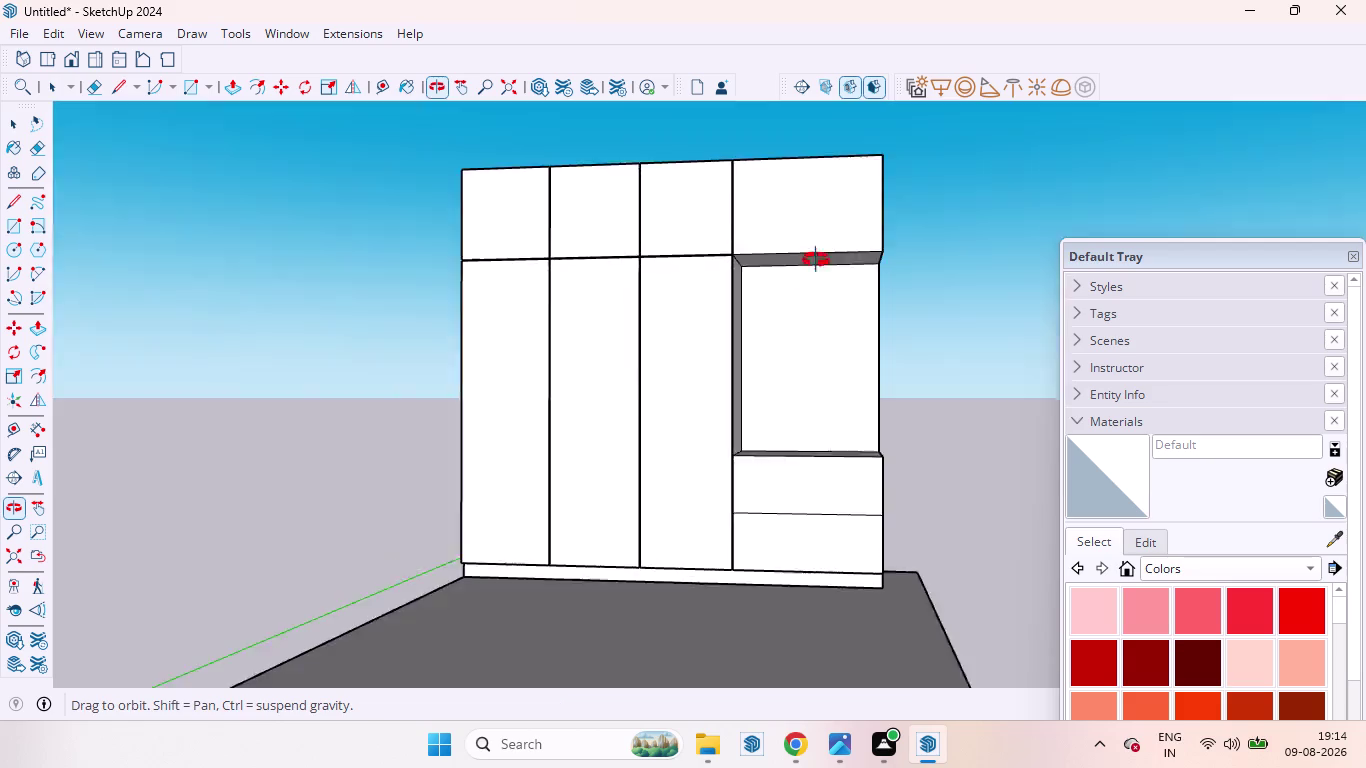
middle_drag(814, 265, 819, 255)
scroll(up, 3)
scroll(down, 3)
scroll(up, 3)
scroll(up, 3)
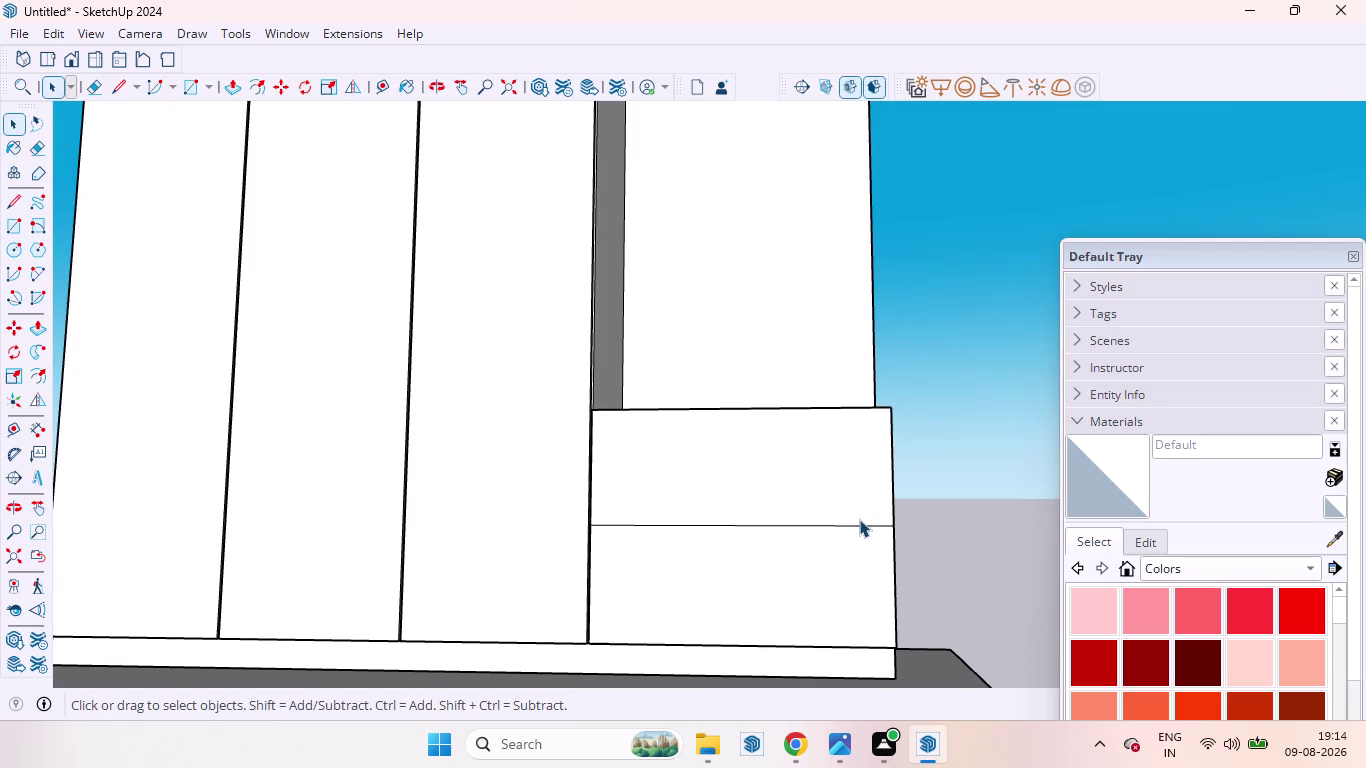
scroll(up, 3)
scroll(down, 3)
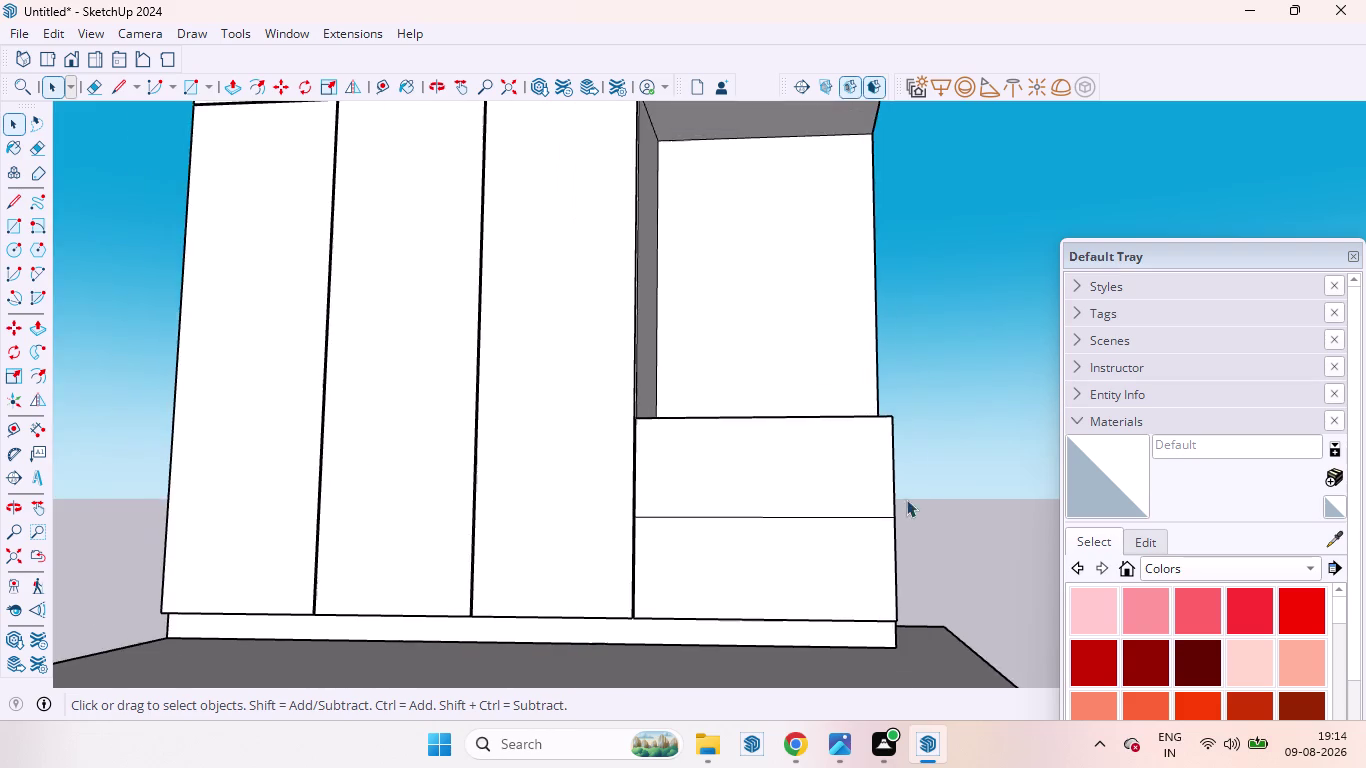
middle_drag(922, 493, 657, 562)
scroll(down, 3)
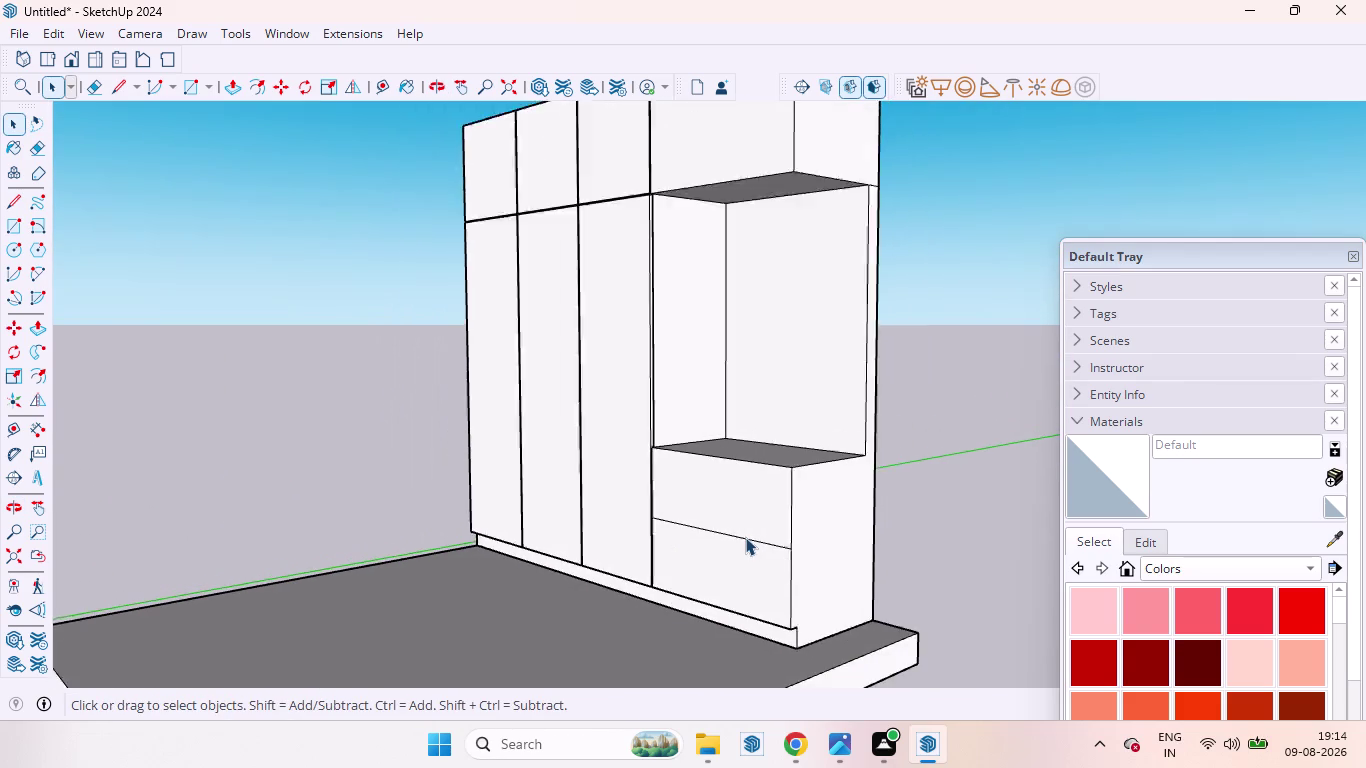
scroll(down, 3)
scroll(up, 3)
scroll(down, 3)
scroll(up, 3)
scroll(down, 3)
middle_drag(807, 546, 762, 557)
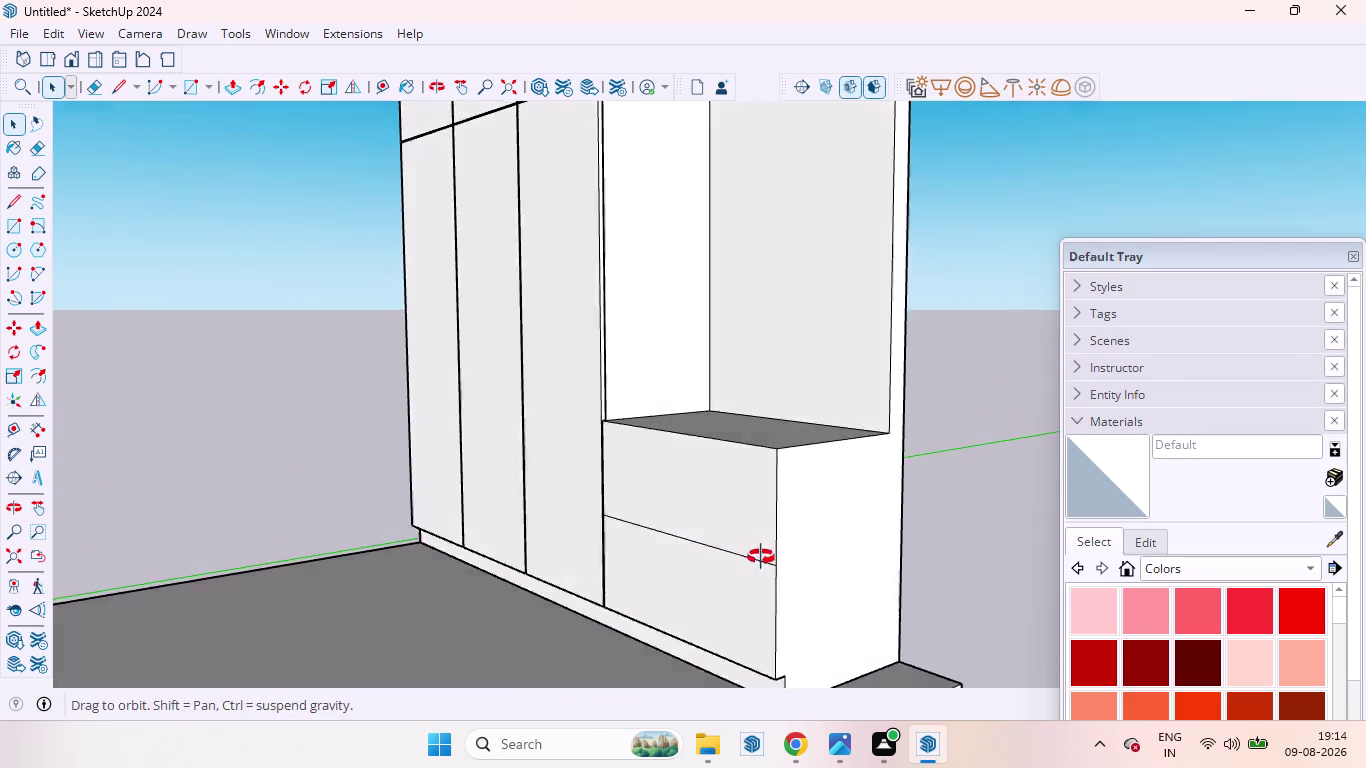
middle_drag(762, 557, 710, 545)
scroll(down, 3)
middle_drag(715, 536, 832, 543)
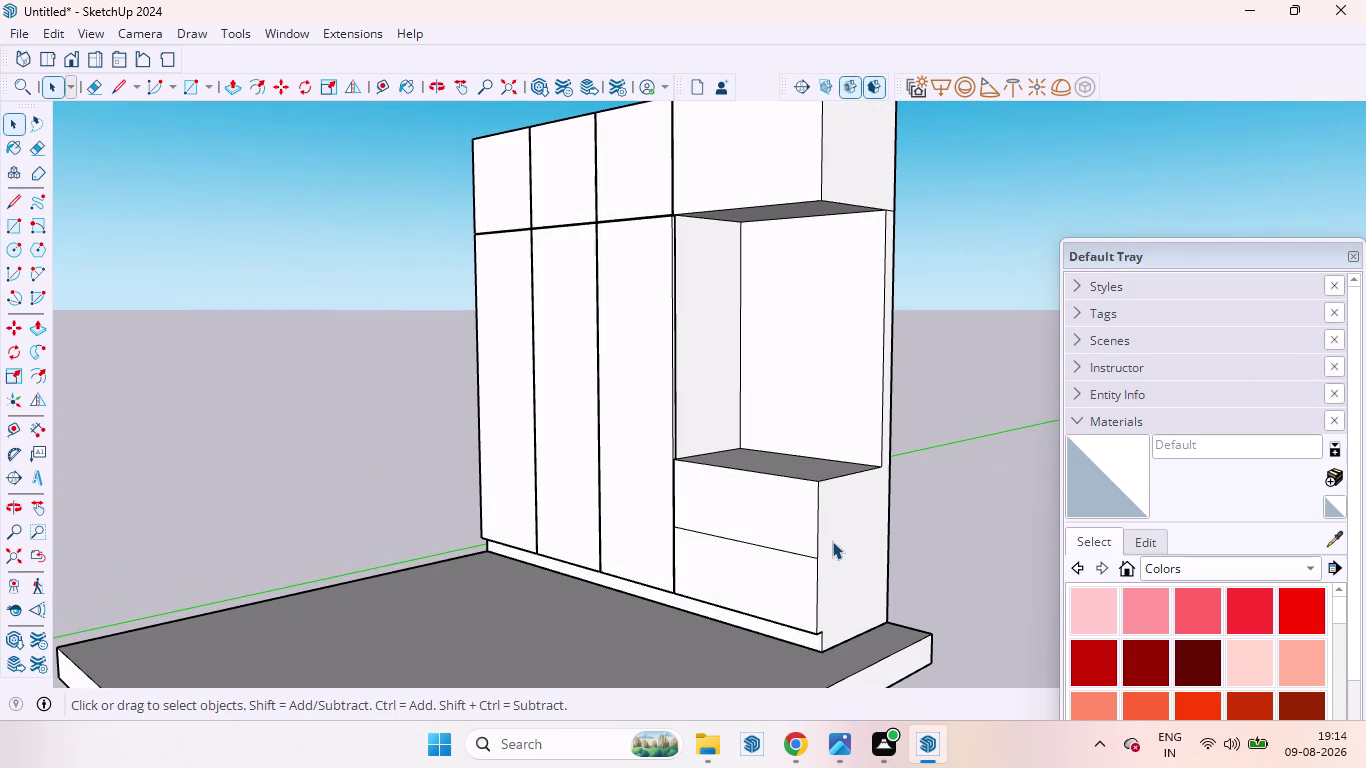
scroll(up, 3)
middle_drag(603, 490, 693, 514)
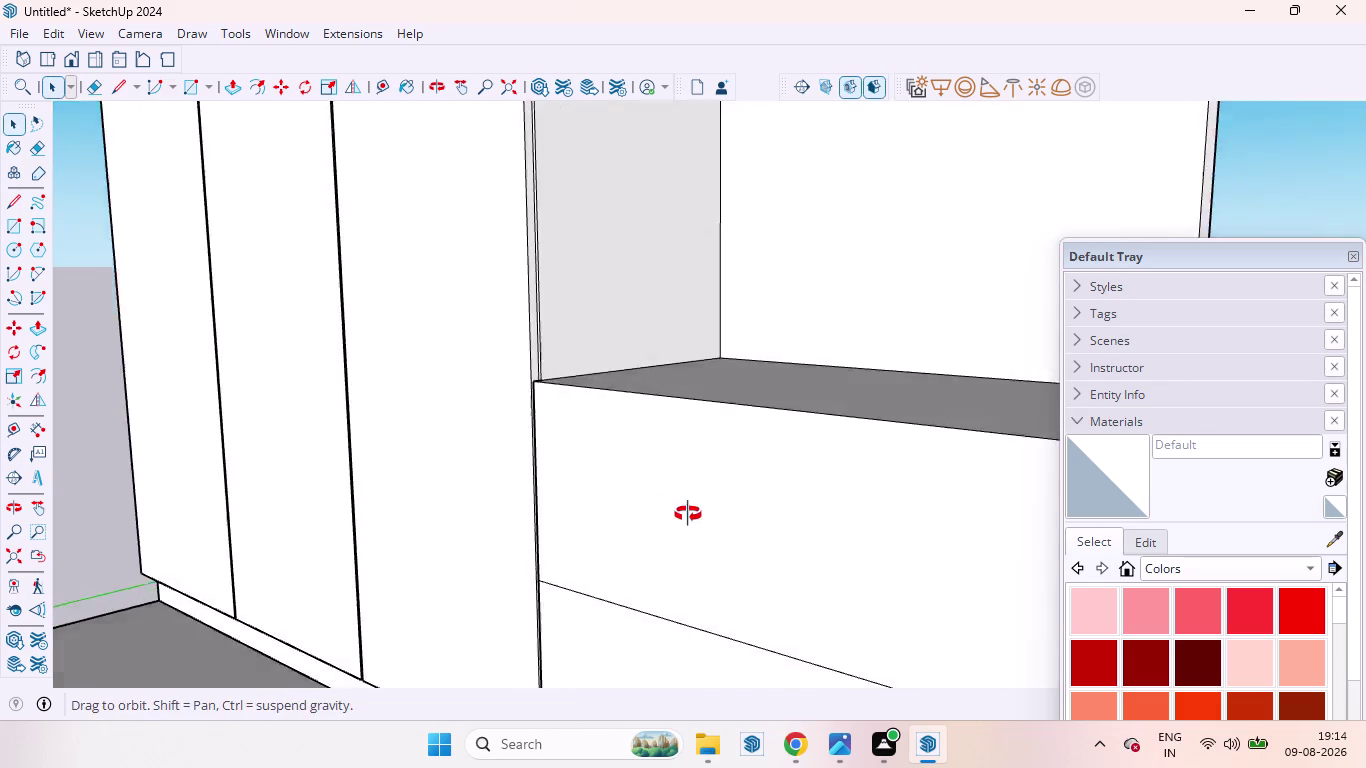
middle_drag(693, 514, 789, 529)
scroll(up, 3)
middle_drag(689, 362, 847, 516)
scroll(up, 3)
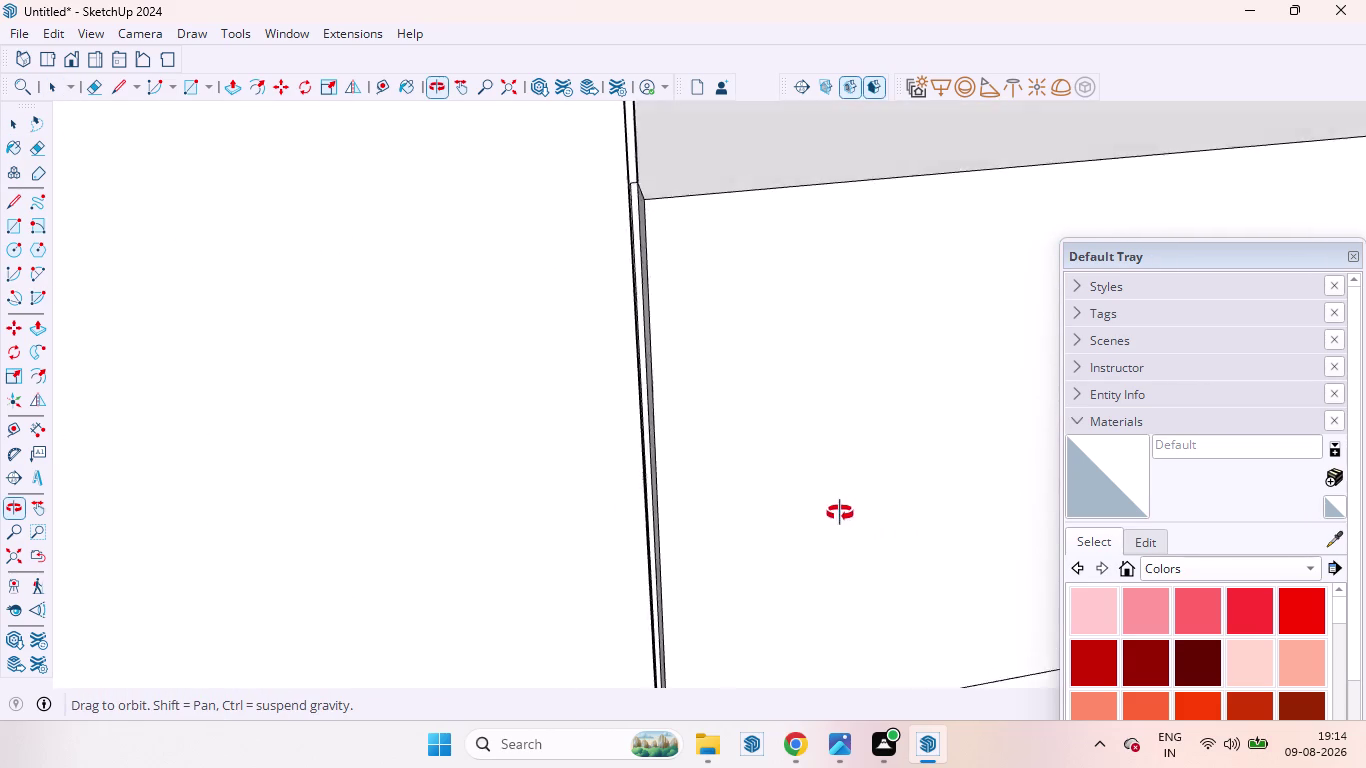
middle_drag(847, 516, 793, 471)
scroll(down, 3)
scroll(down, 3)
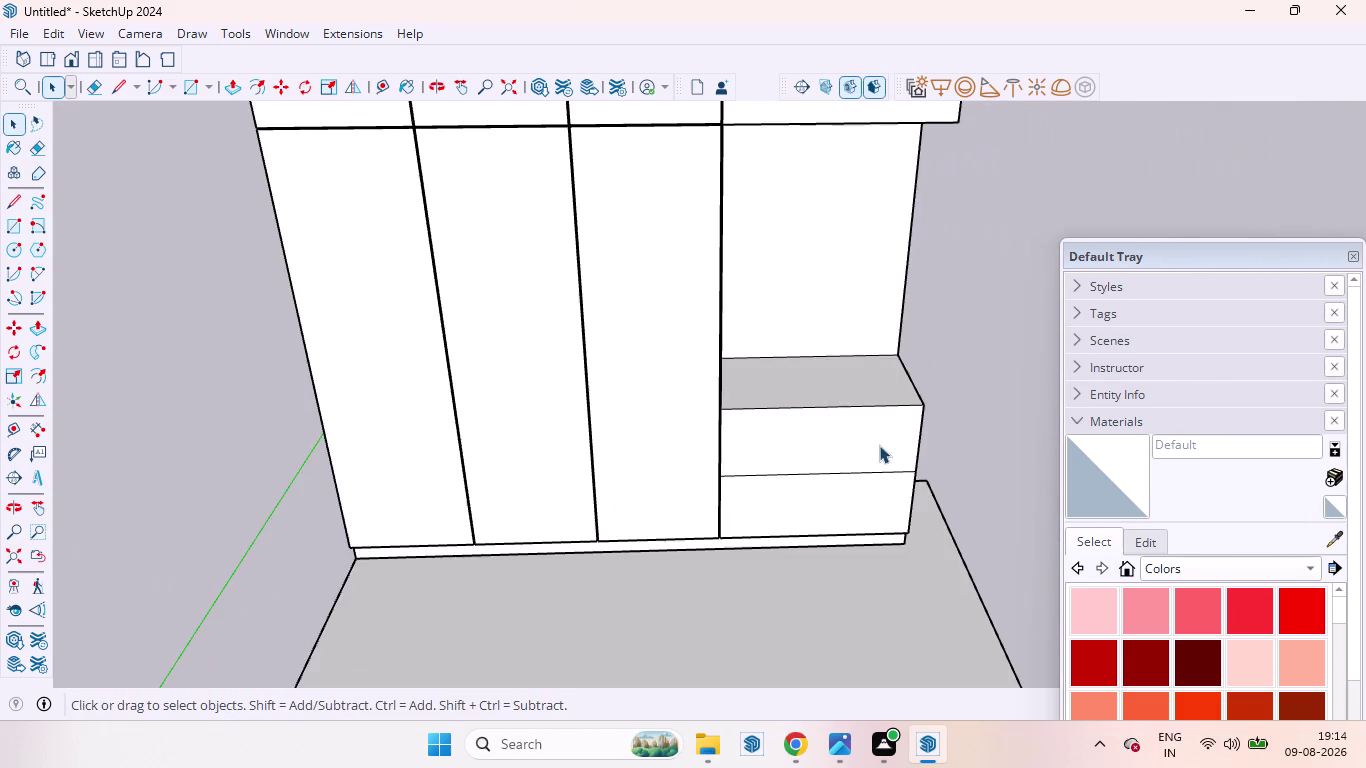
middle_drag(879, 445, 600, 370)
scroll(up, 3)
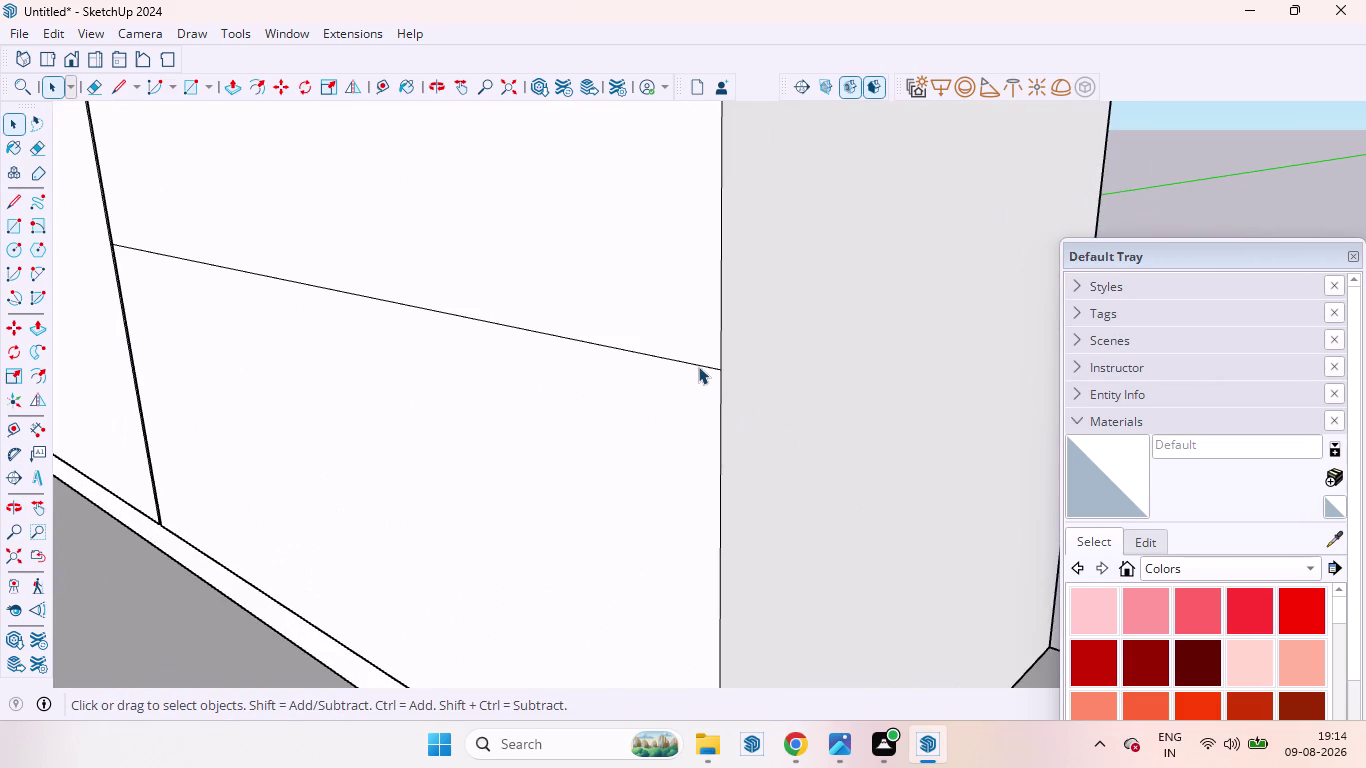
Copy the drawer-dividing line downward, entering offsets of 3 mm and 6 mm.
click(692, 363)
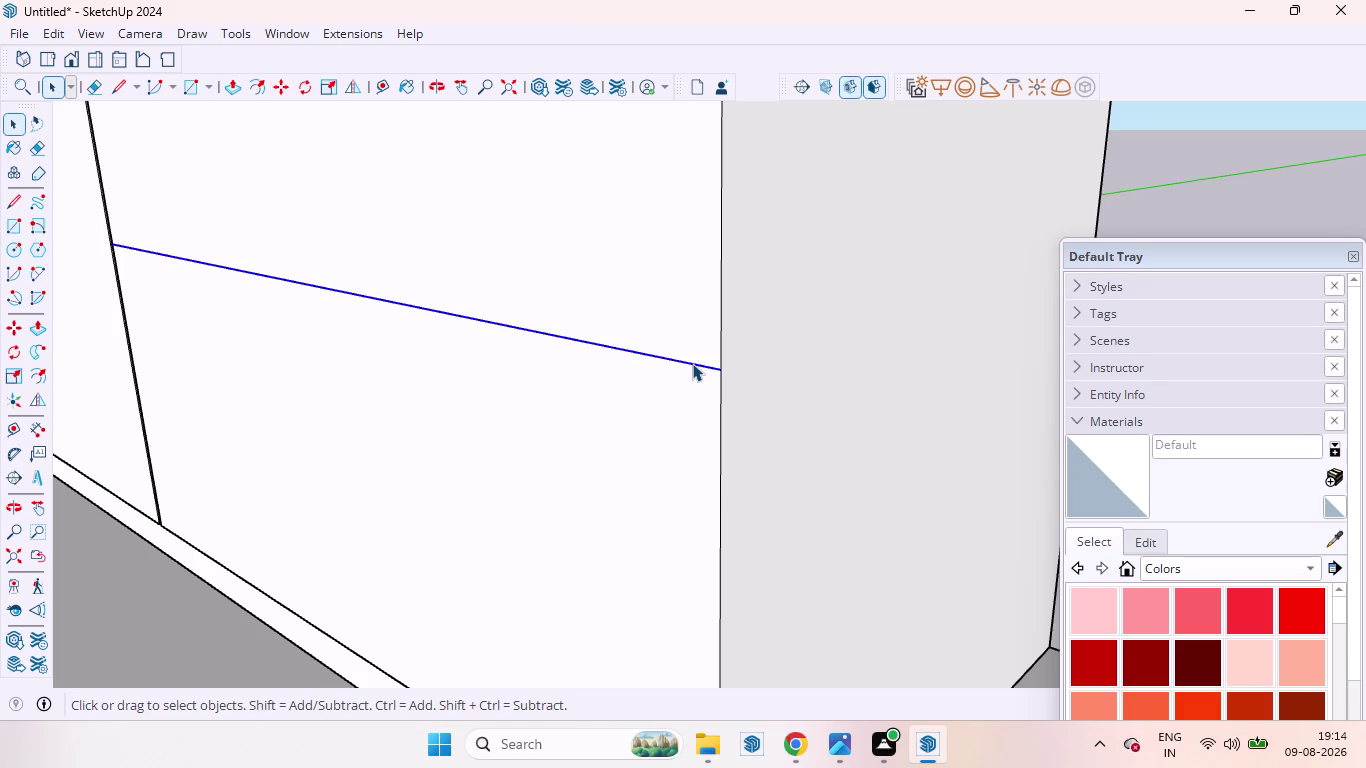
key(m)
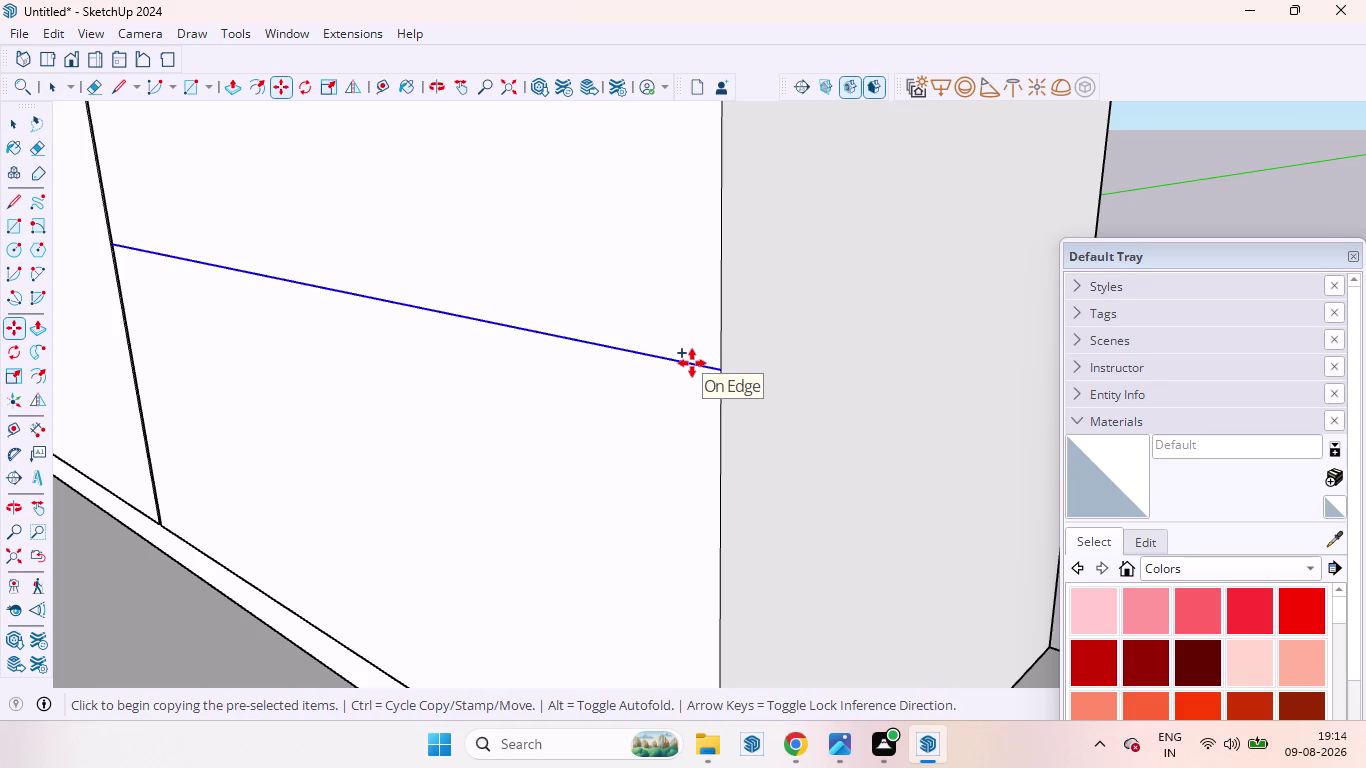
click(692, 363)
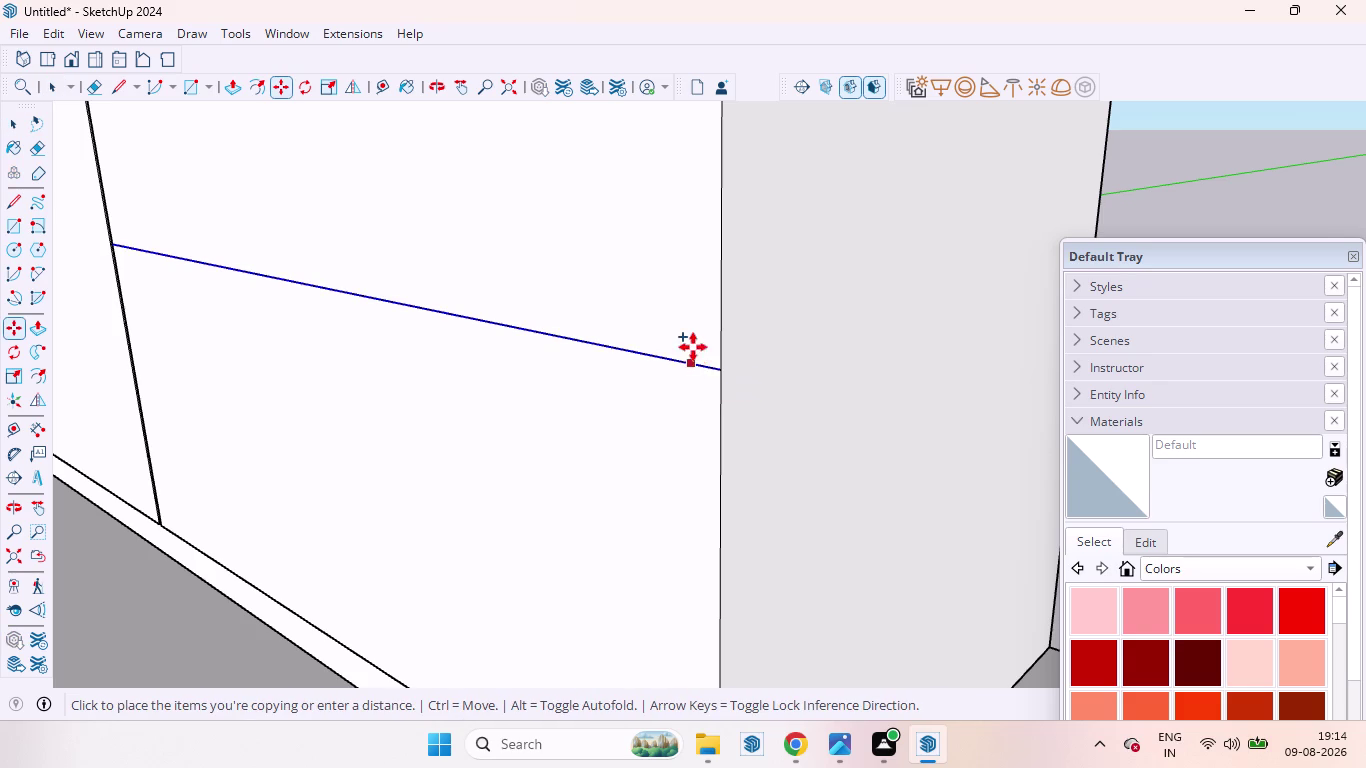
text(3)
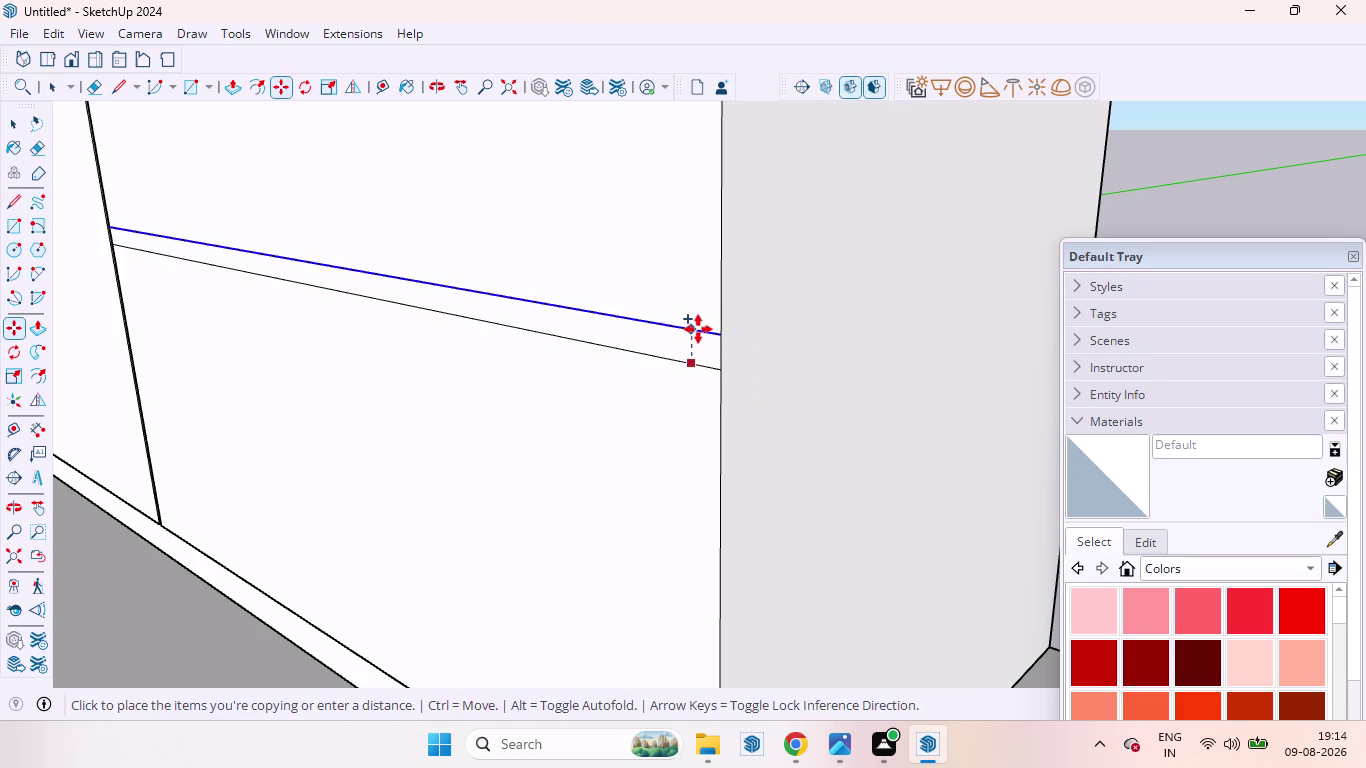
text(MM)
key(Return)
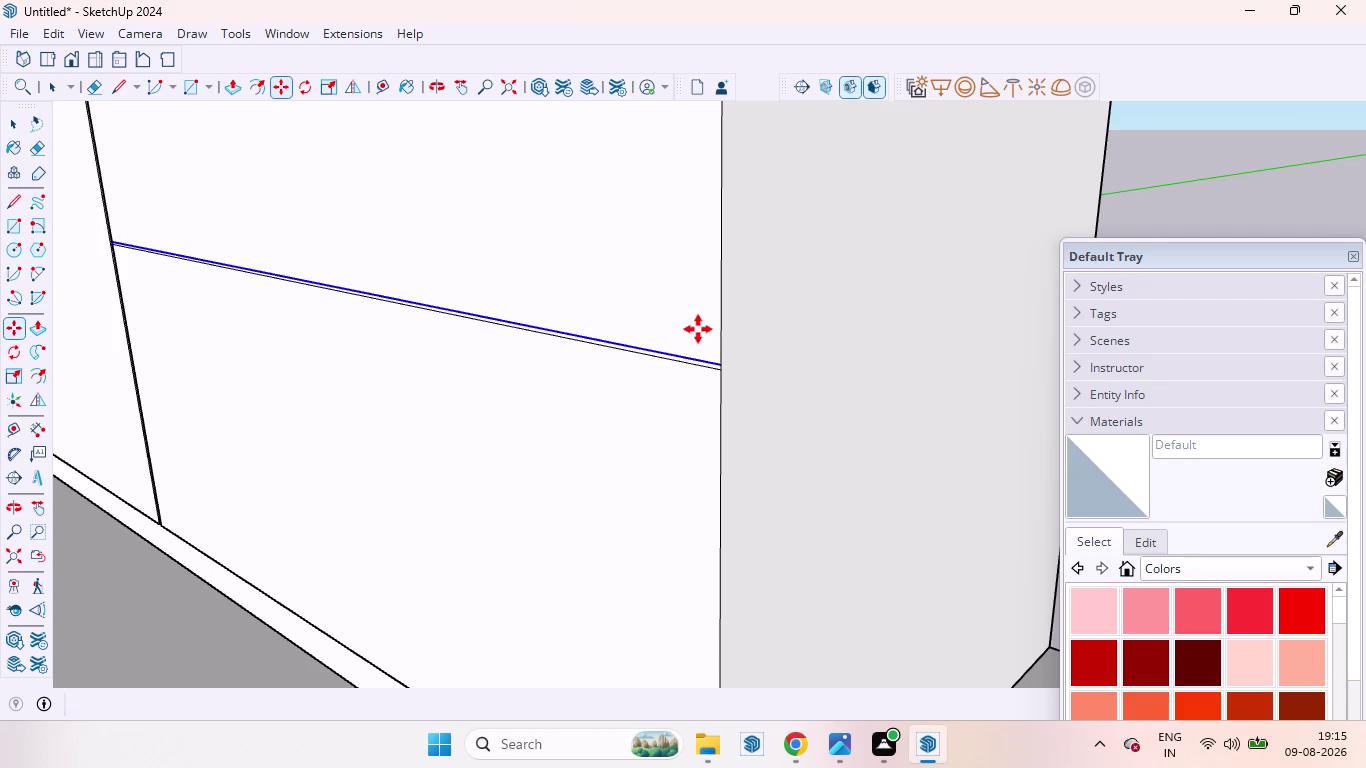
scroll(up, 3)
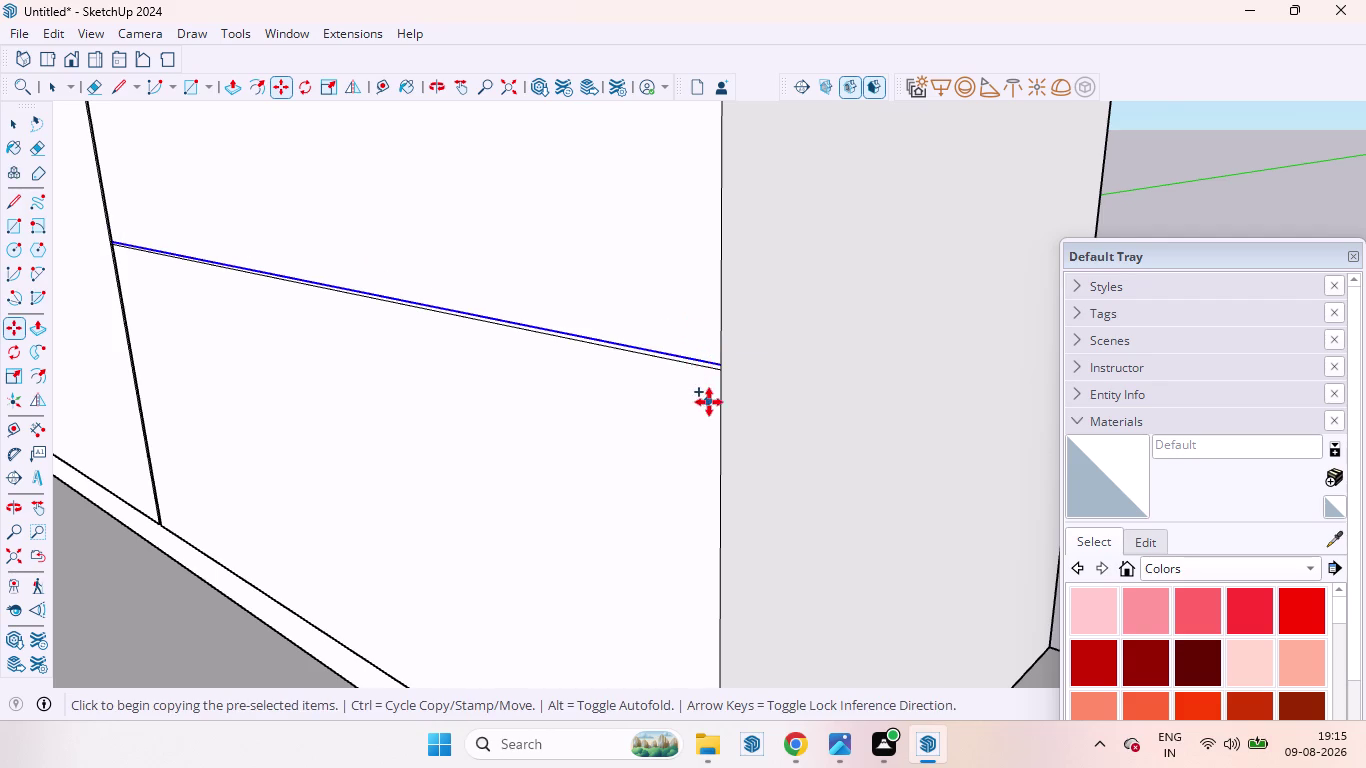
scroll(up, 3)
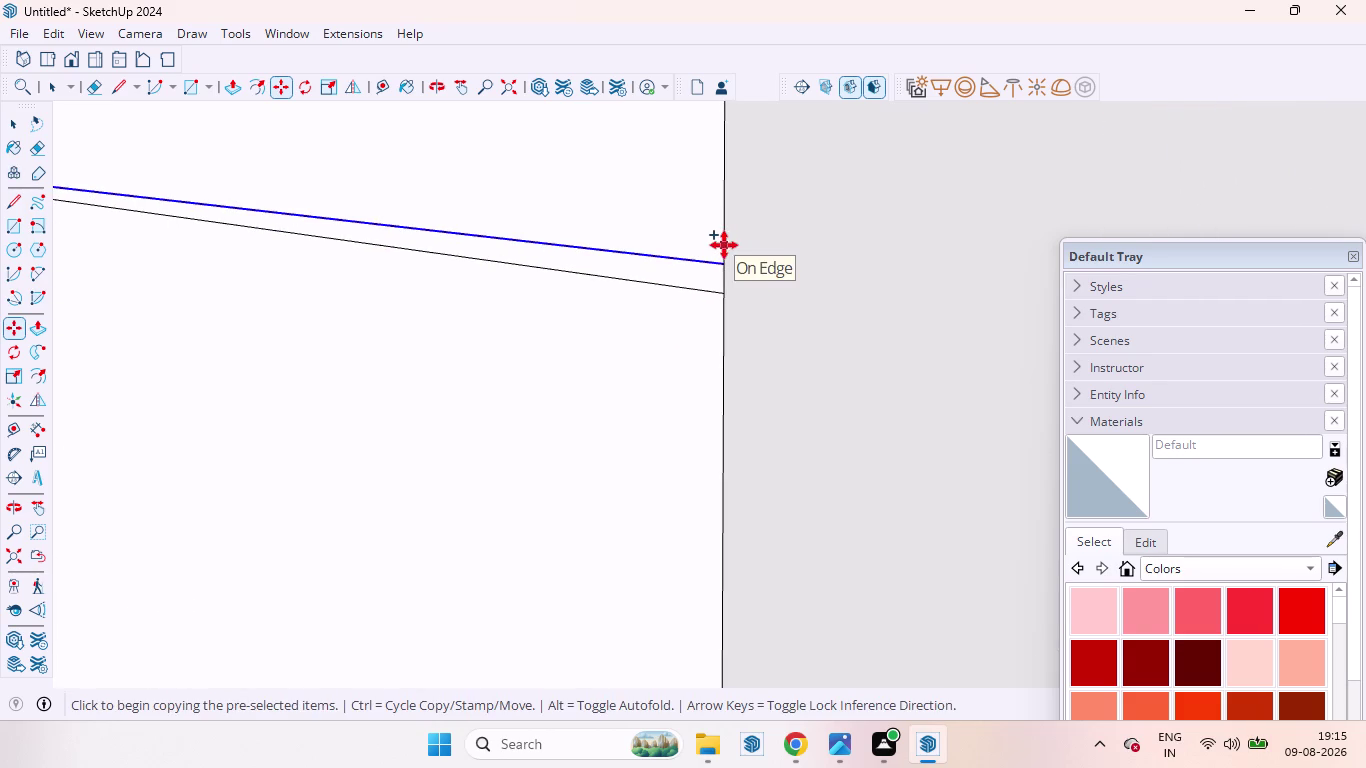
click(723, 261)
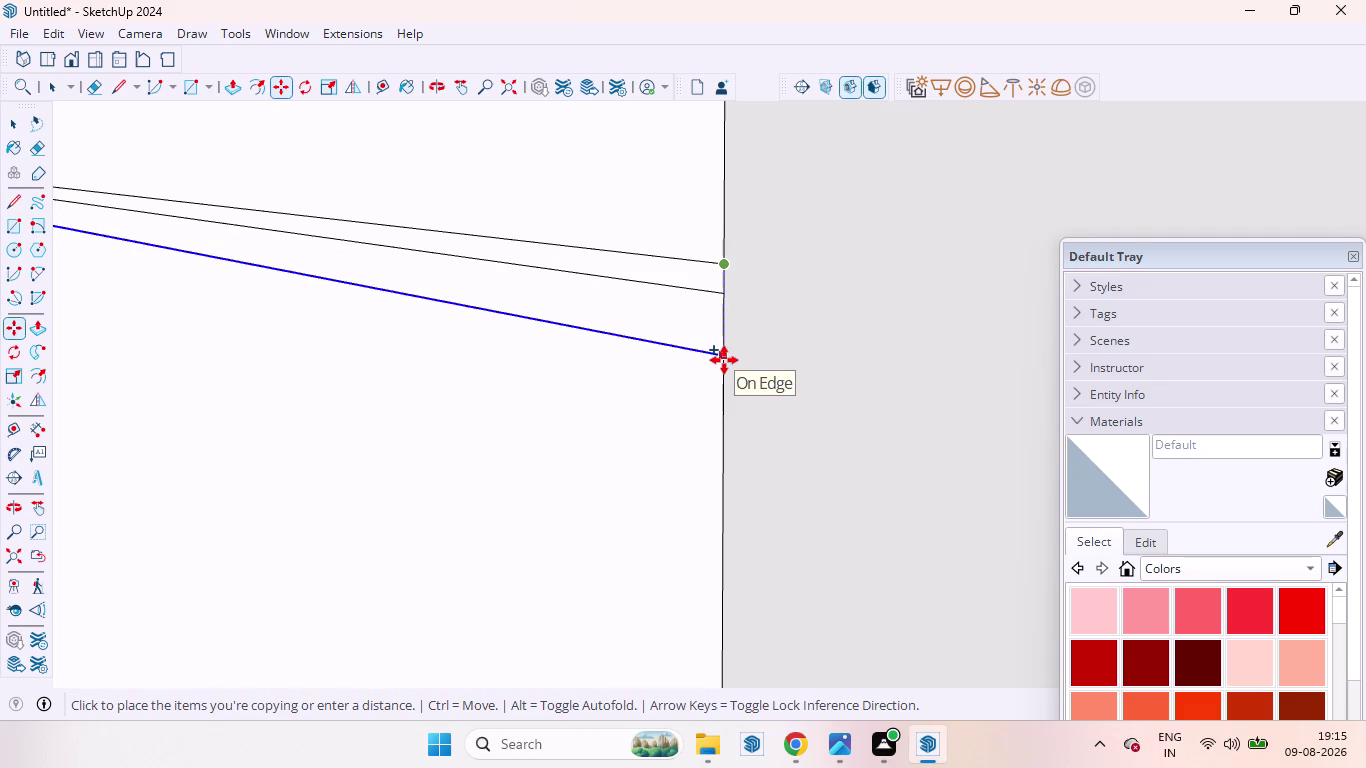
text(6MM)
key(Return)
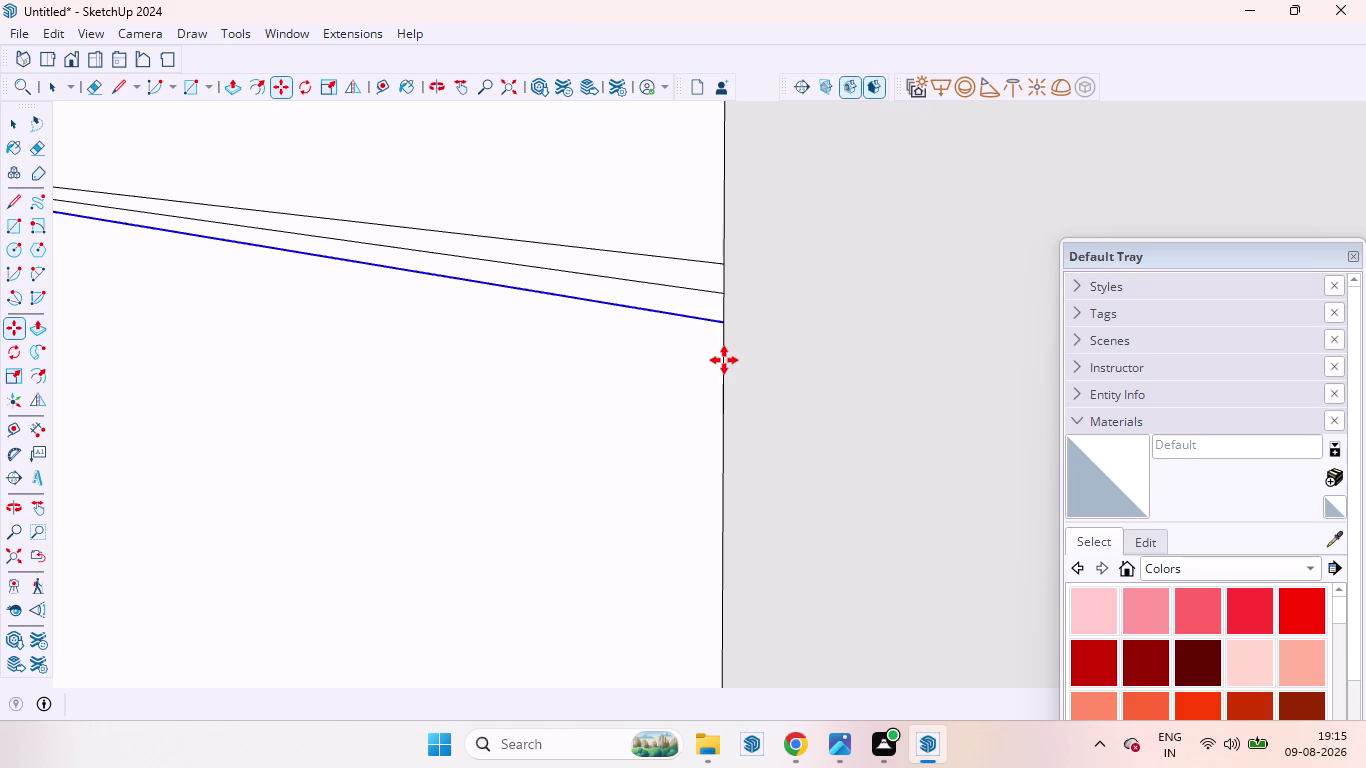
Delete the unwanted middle line between the copied edges.
key(space)
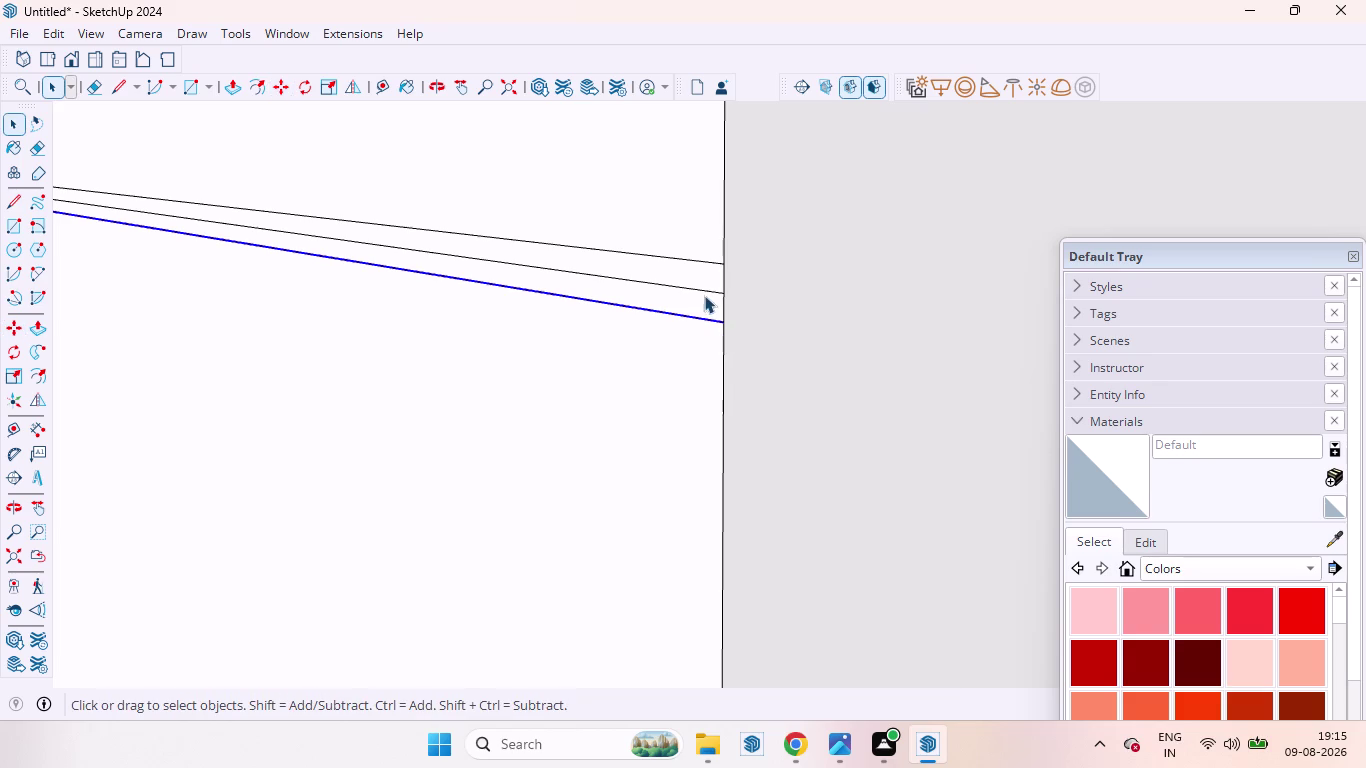
click(703, 295)
click(699, 290)
key(Delete)
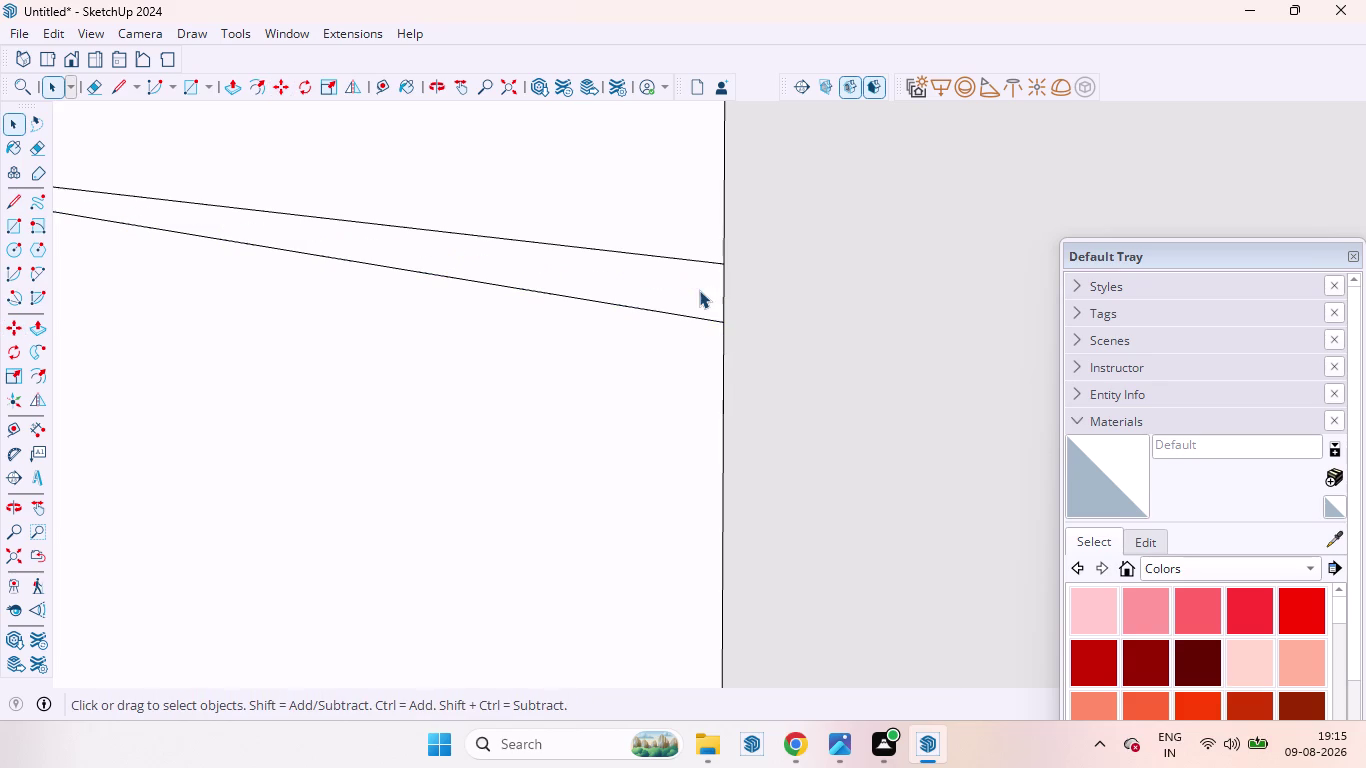
Push the thin strip 8 mm into the drawer front with Push/Pull.
click(699, 290)
scroll(down, 3)
scroll(up, 3)
scroll(down, 3)
scroll(down, 3)
scroll(down, 3)
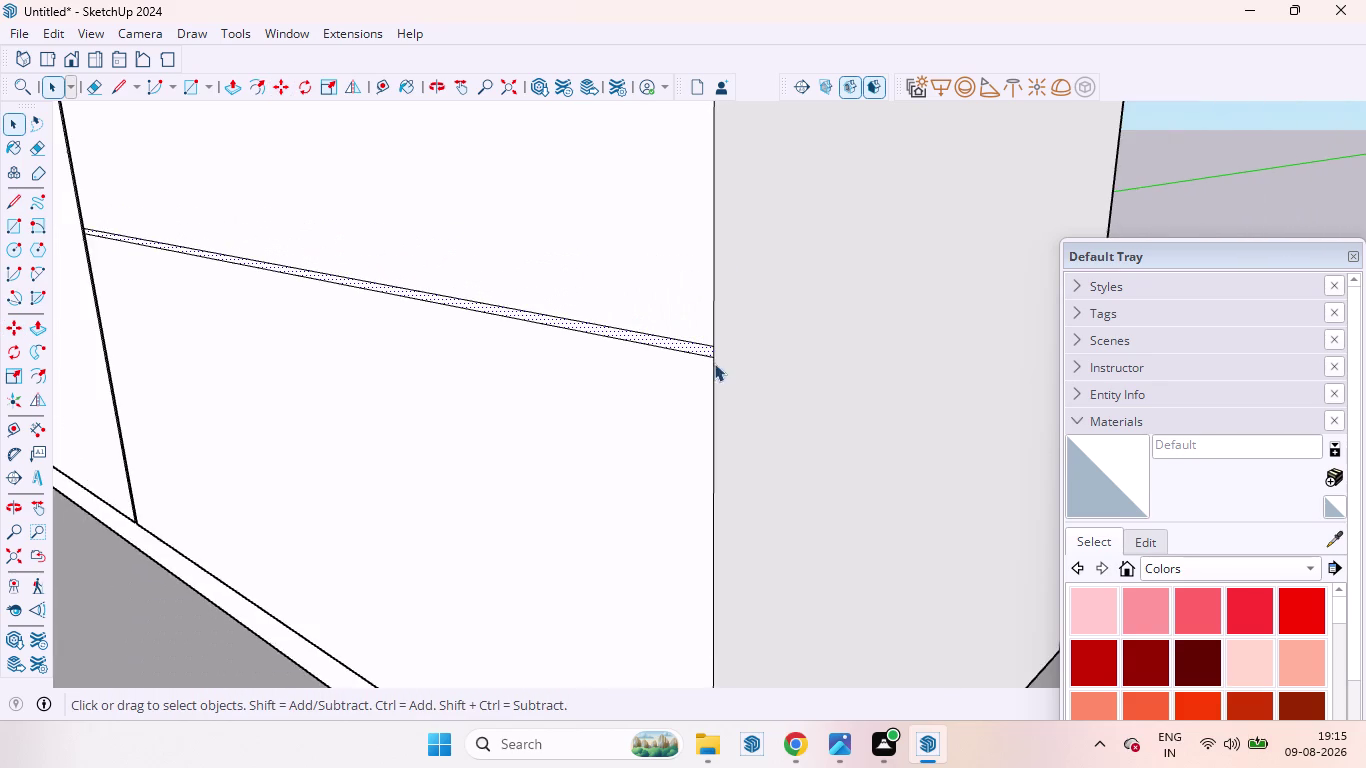
scroll(up, 3)
key(p)
scroll(up, 3)
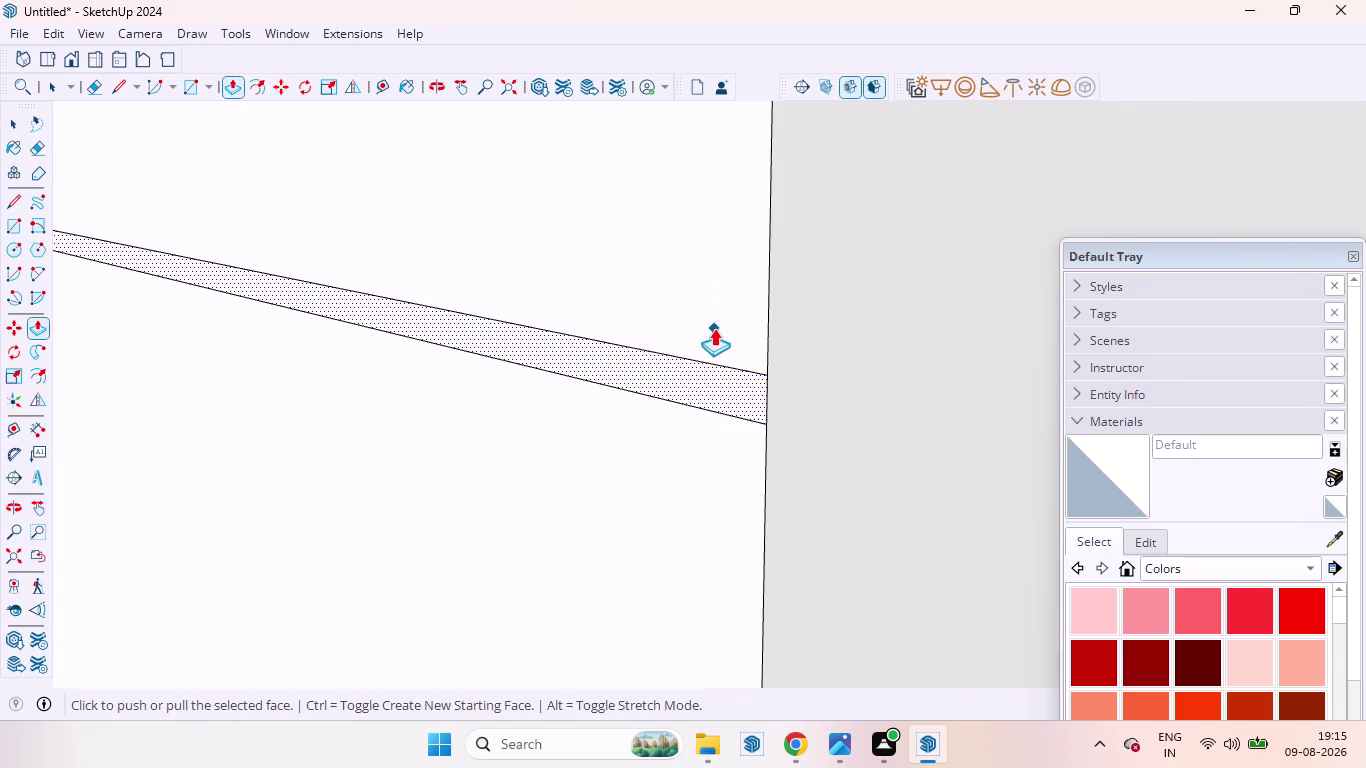
scroll(up, 3)
drag(727, 443, 763, 427)
key(1)
text(8MM)
key(Return)
key(space)
Orbit and zoom out to view the wardrobe front with its new groove.
scroll(down, 3)
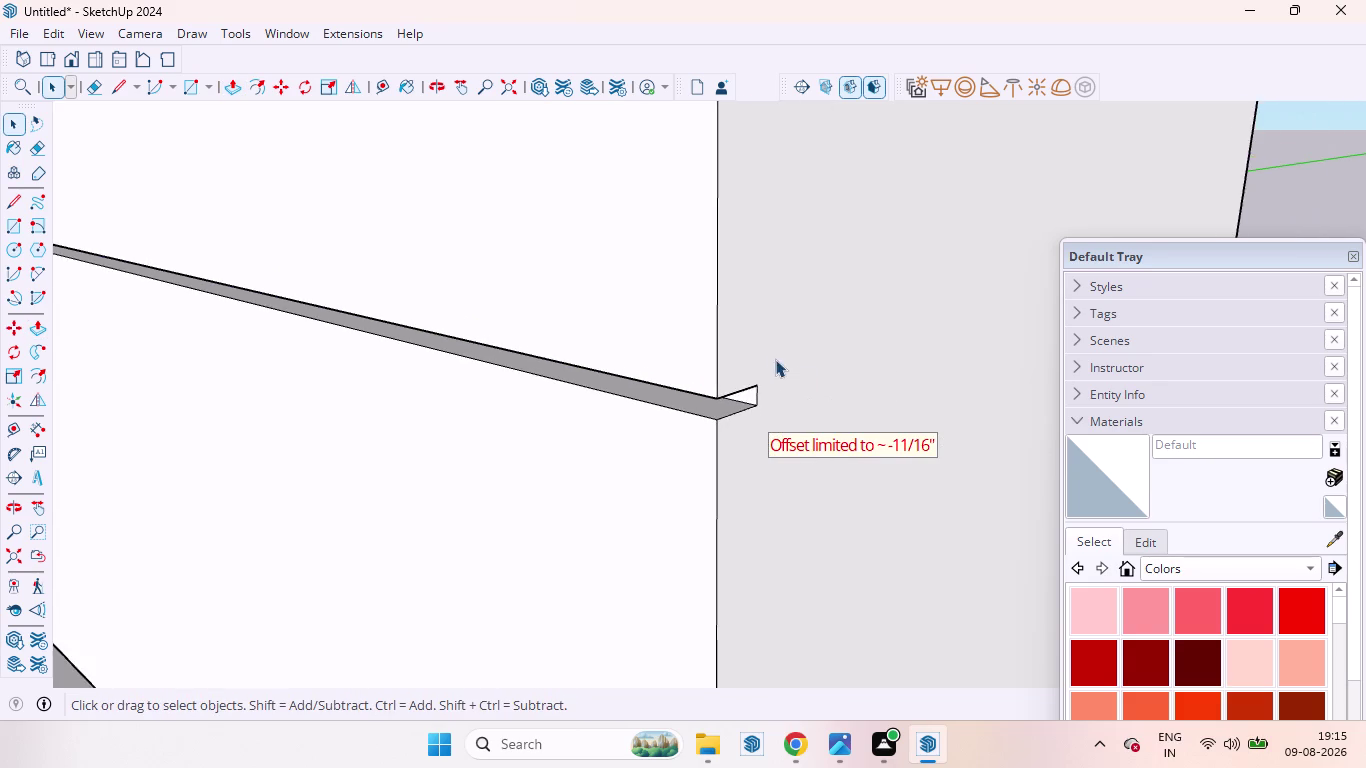
scroll(down, 3)
scroll(up, 3)
scroll(down, 3)
scroll(down, 3)
scroll(down, 3)
scroll(down, 3)
middle_drag(428, 334, 563, 353)
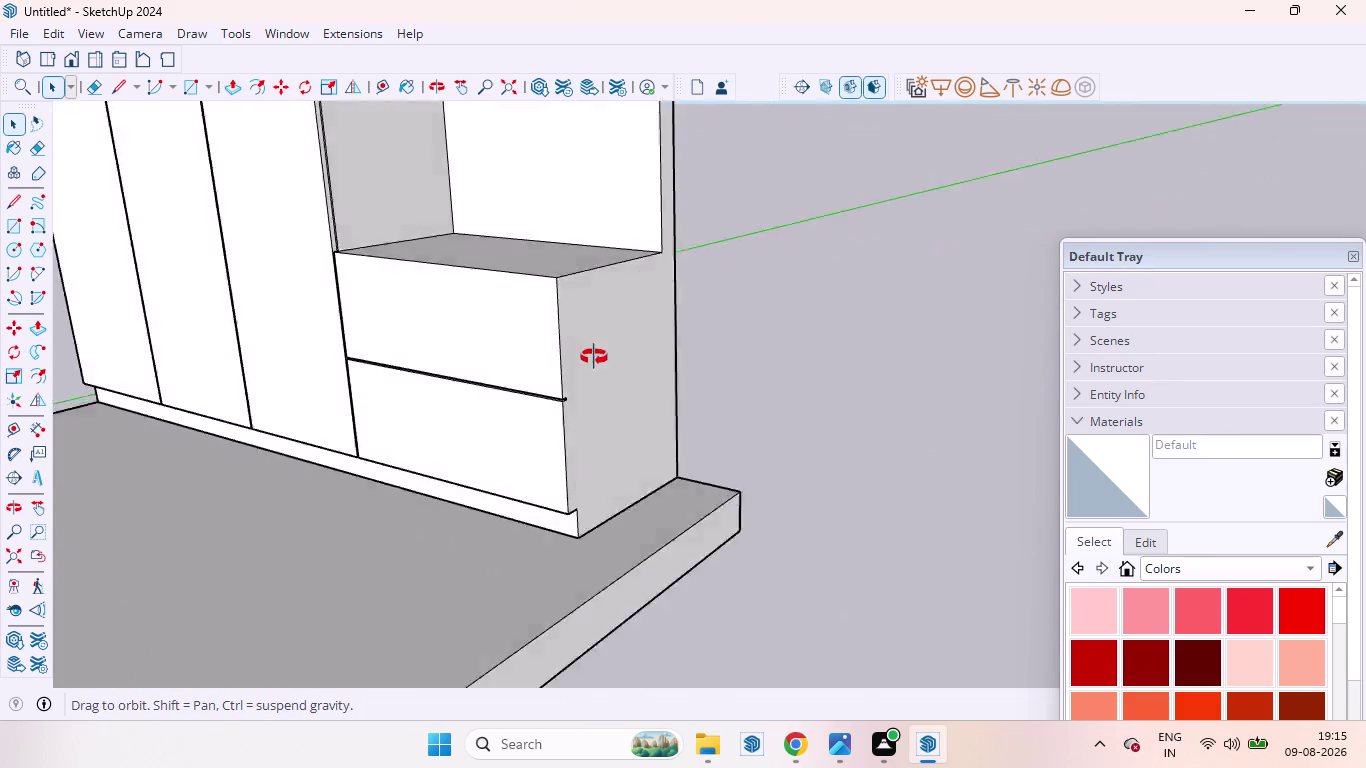
middle_drag(563, 353, 763, 401)
scroll(down, 3)
scroll(down, 3)
scroll(up, 3)
scroll(down, 3)
middle_drag(639, 261, 614, 126)
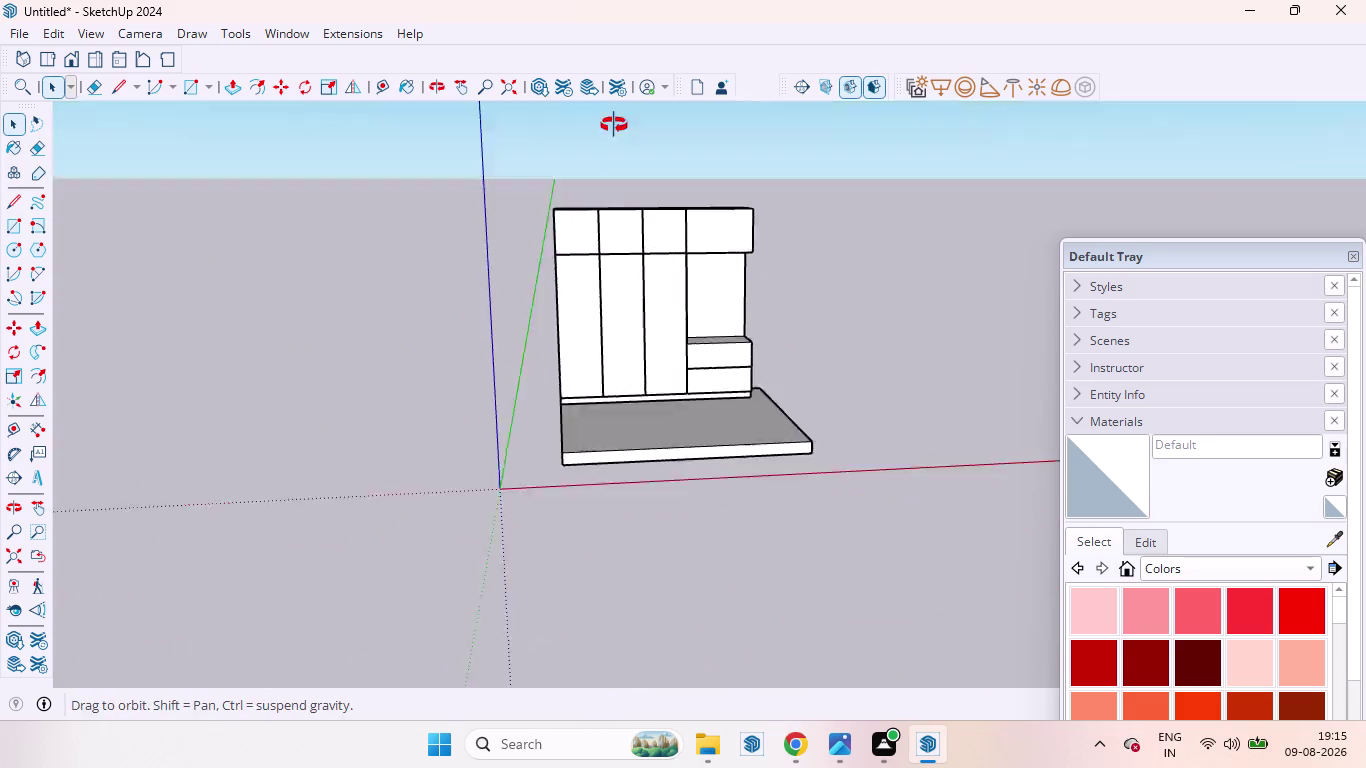
middle_drag(614, 126, 614, 125)
scroll(up, 3)
scroll(down, 3)
scroll(up, 3)
scroll(down, 3)
middle_drag(607, 312, 500, 410)
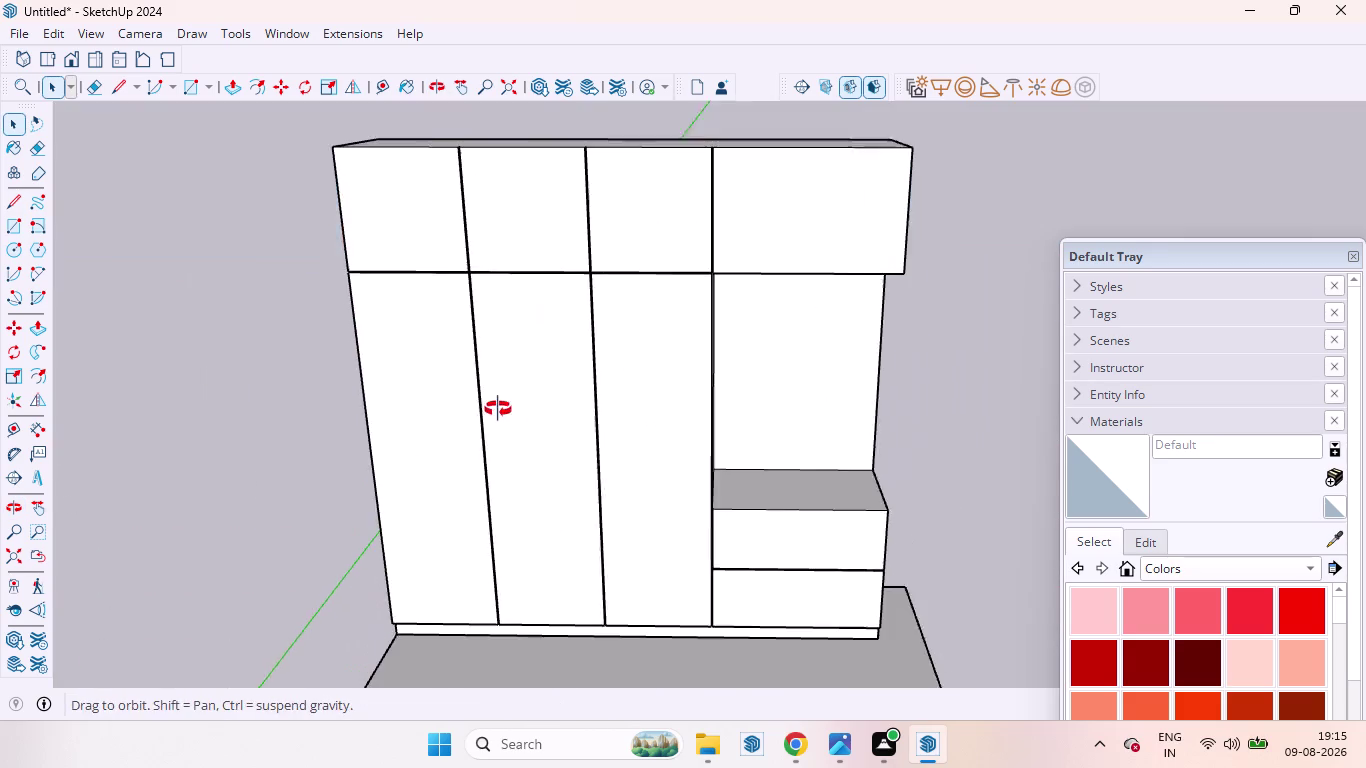
middle_drag(500, 410, 498, 409)
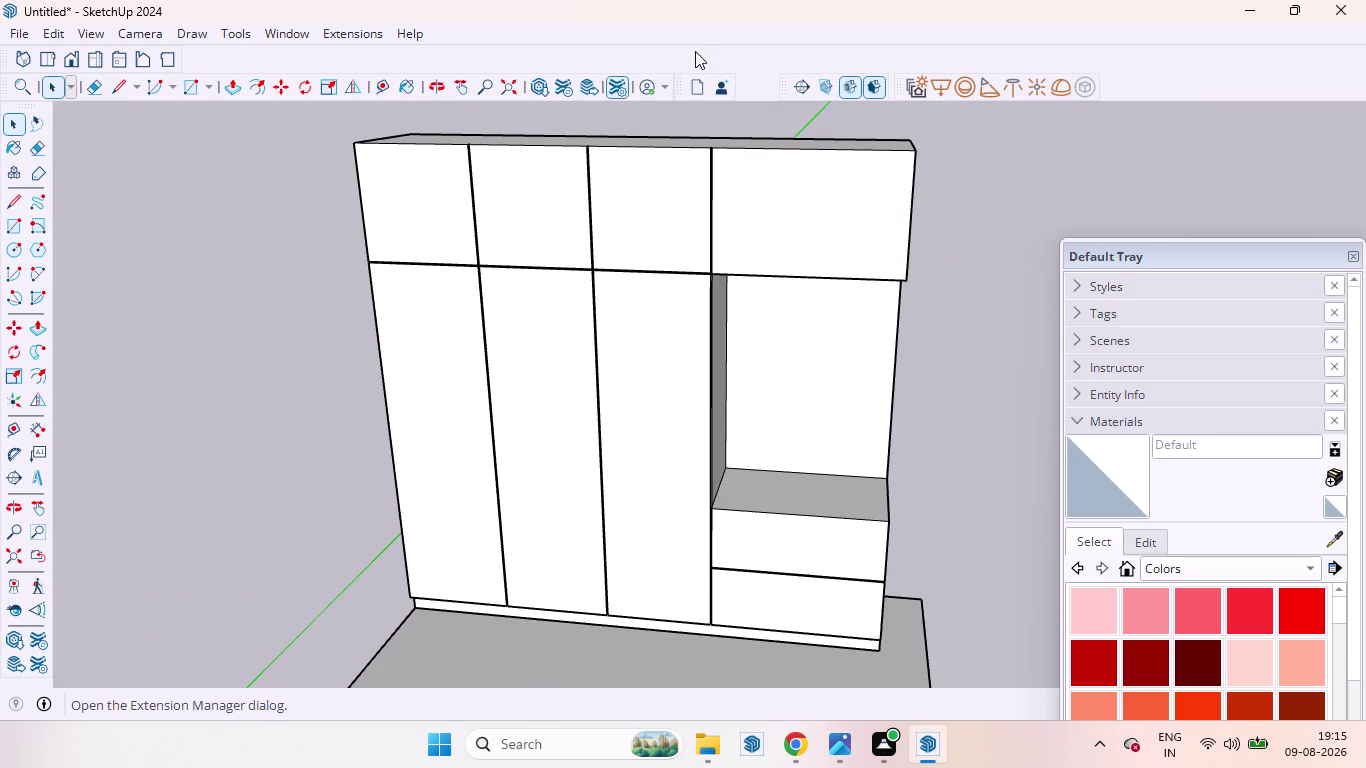
right_click(737, 57)
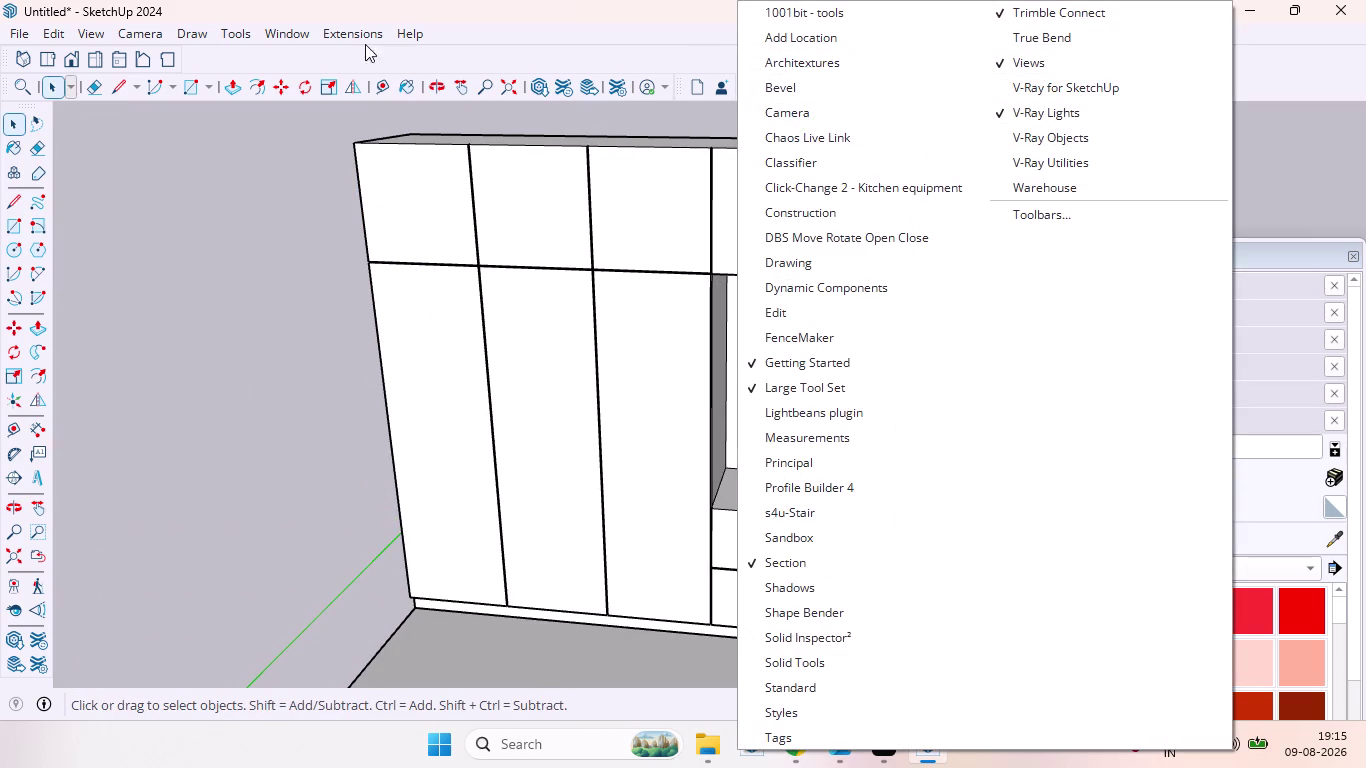
click(278, 30)
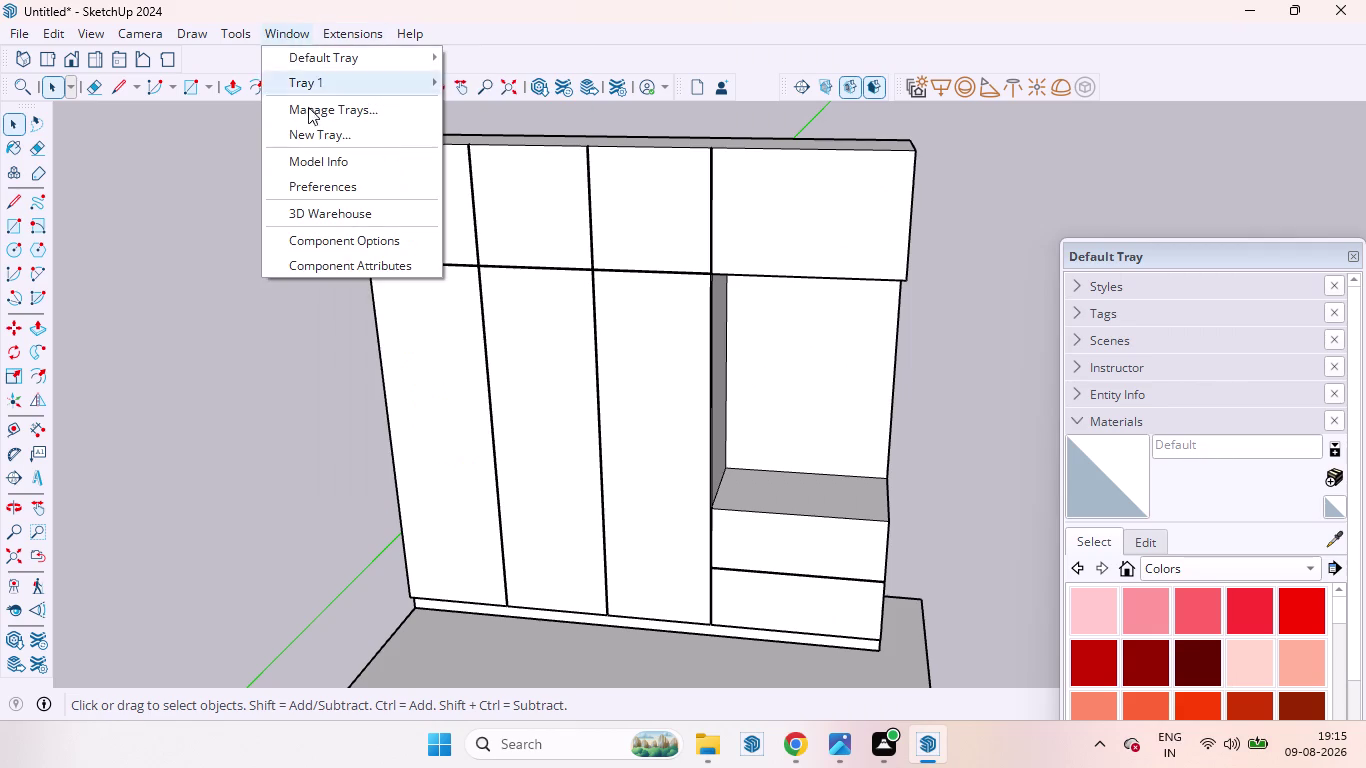
click(326, 202)
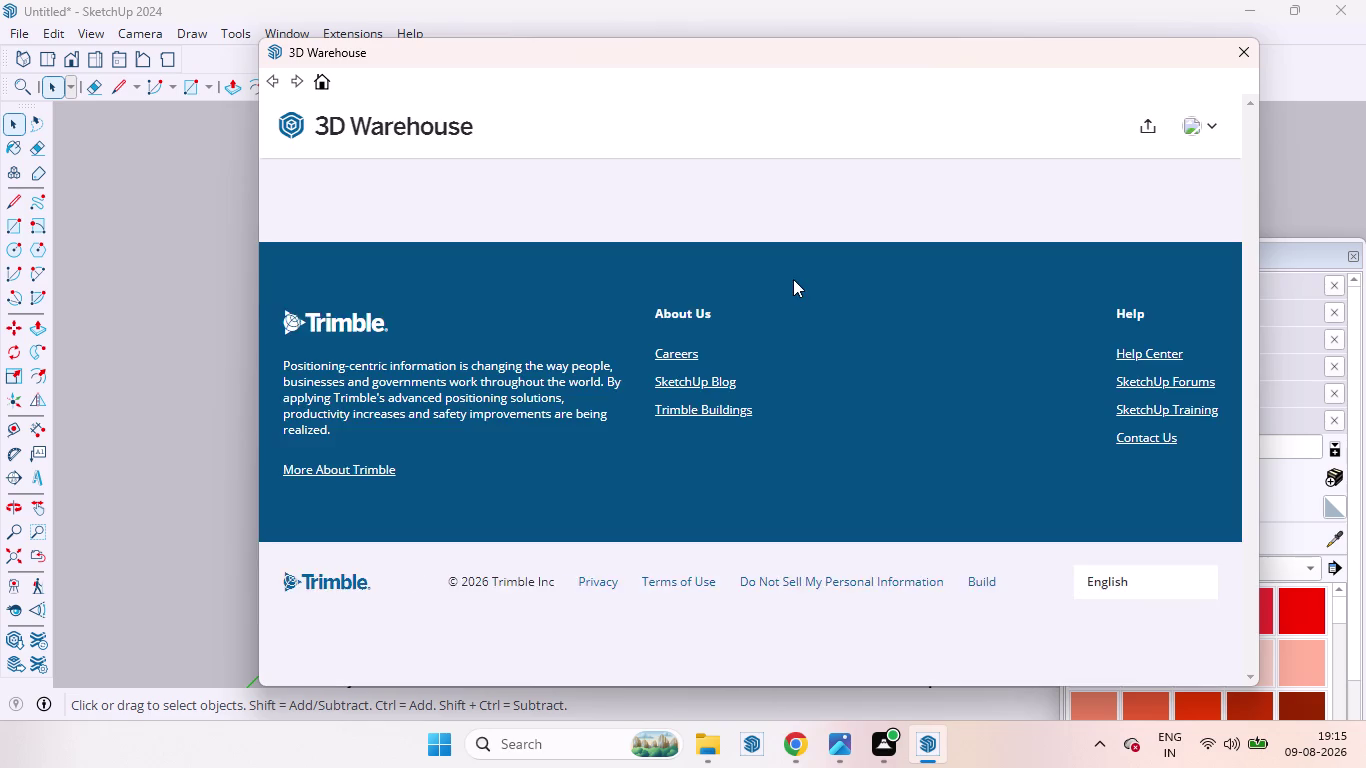
click(416, 434)
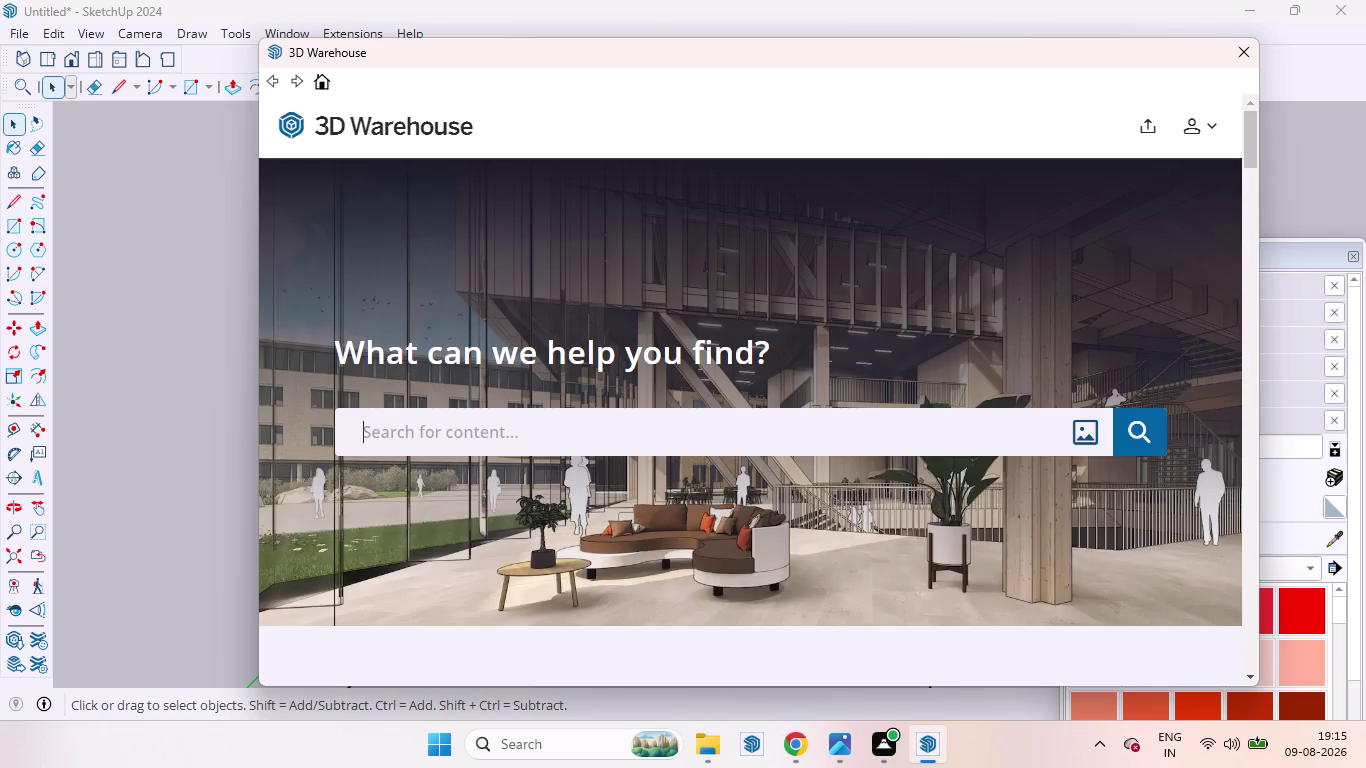
key(h)
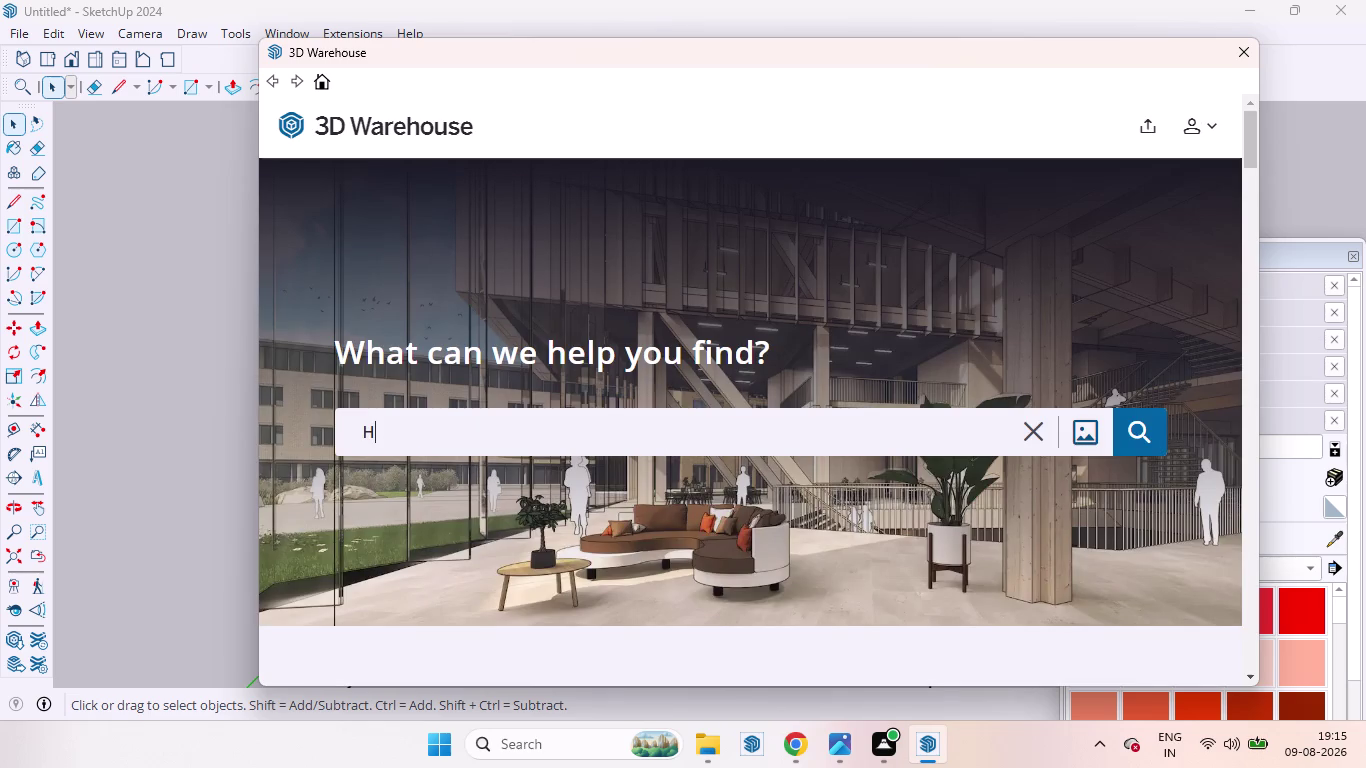
text(ANDE)
text(L)
key(s)
key(Return)
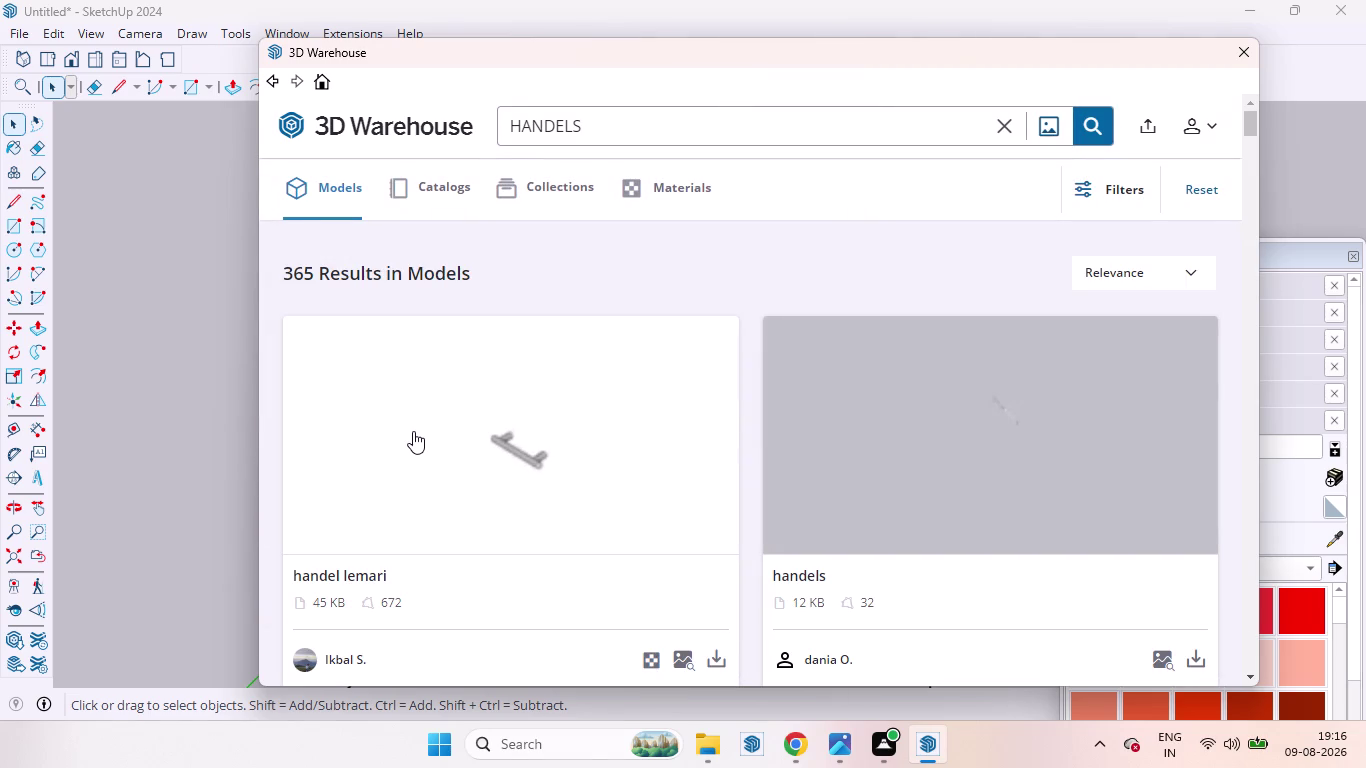
scroll(down, 3)
scroll(up, 3)
scroll(down, 3)
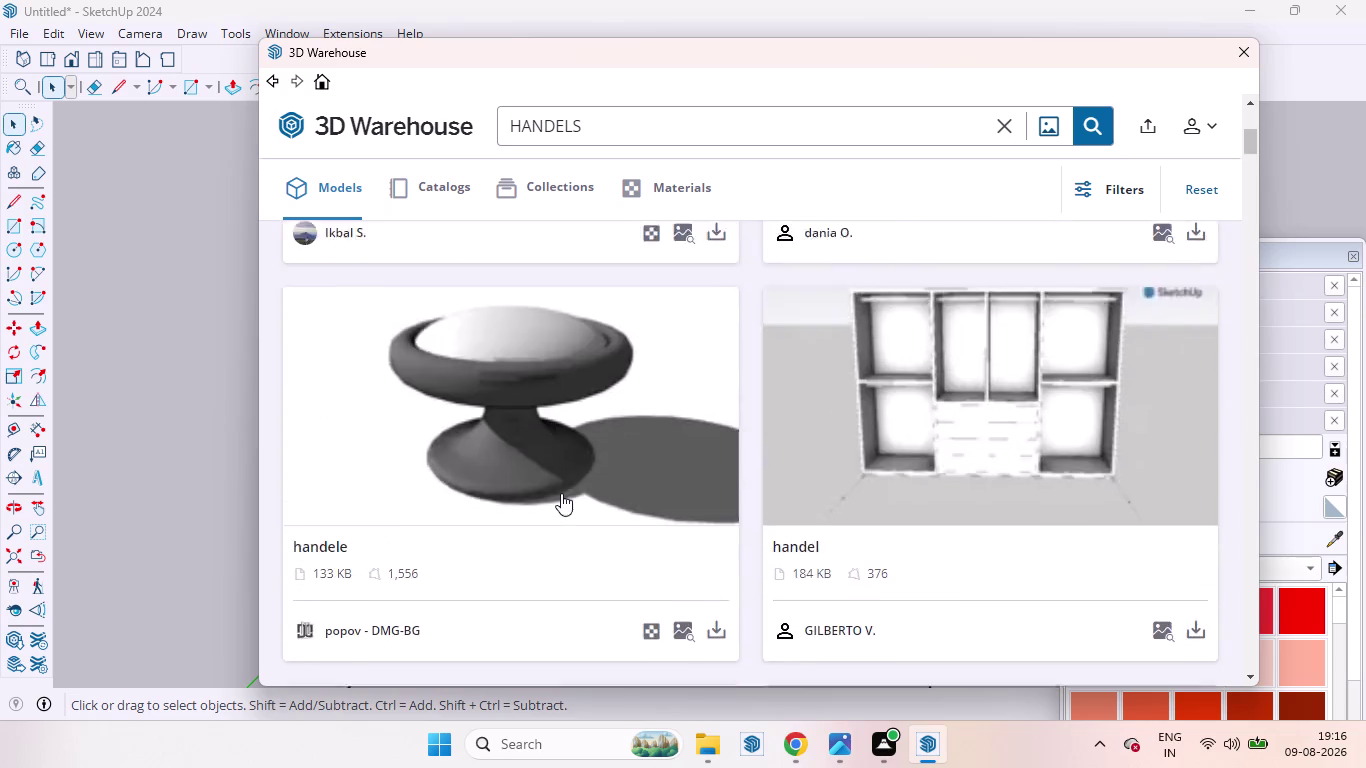
scroll(down, 3)
click(1243, 41)
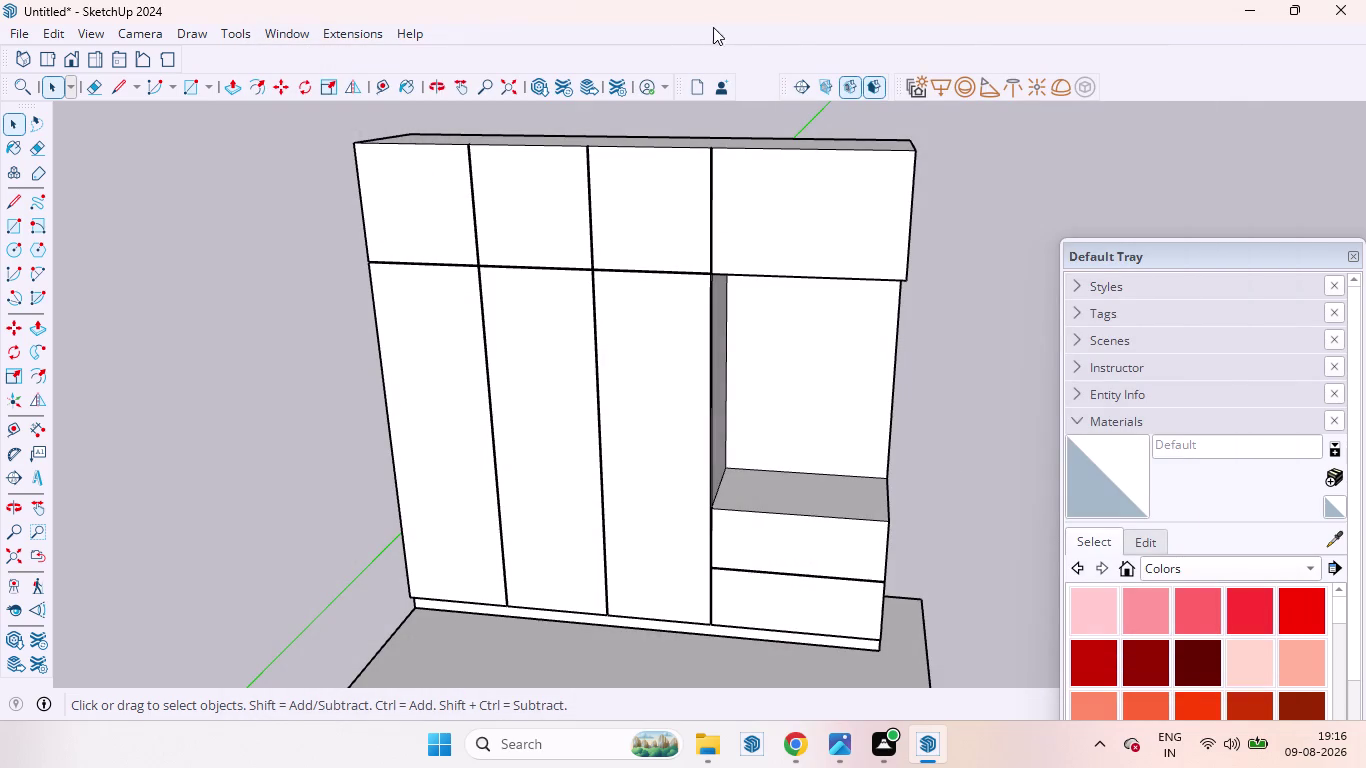
Enable the Click-Change 2 Kitchen equipment toolbar and start inserting a bar handle.
right_click(686, 52)
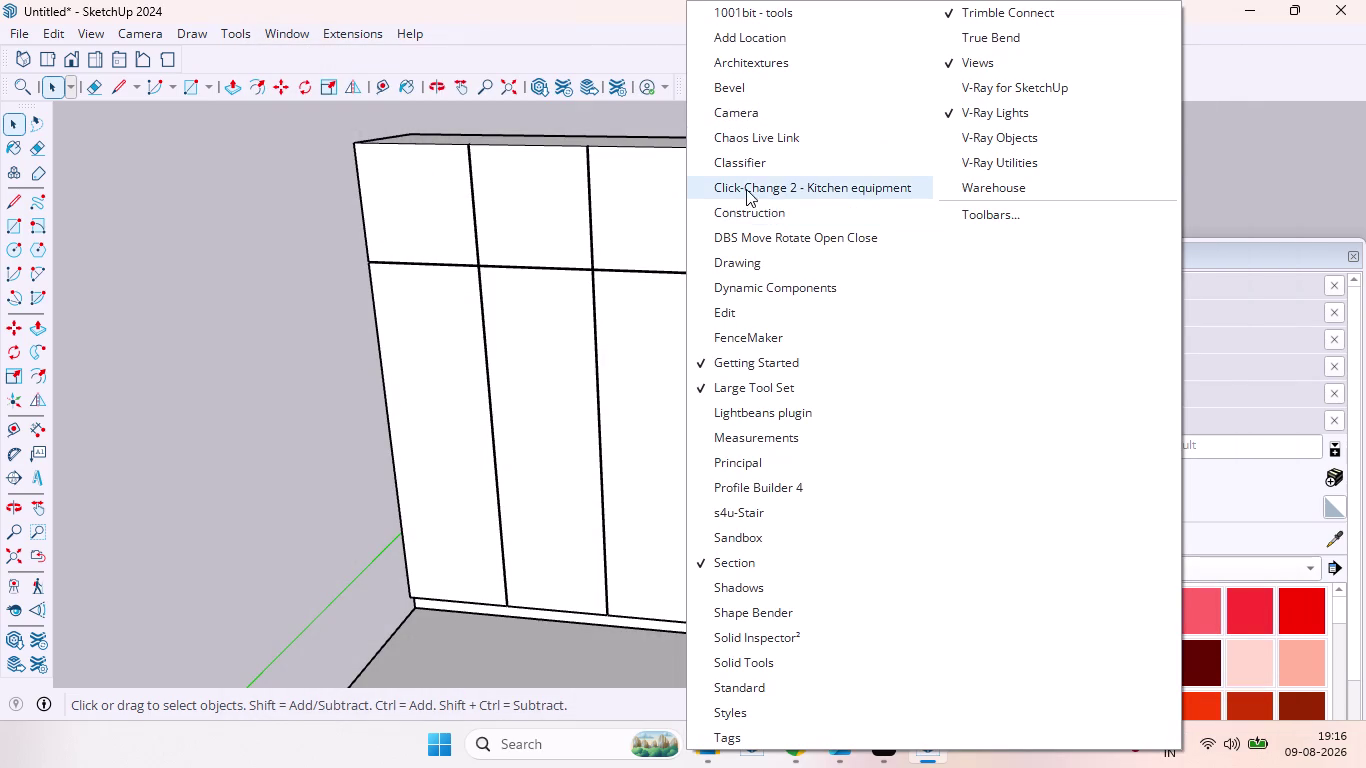
click(746, 188)
click(264, 282)
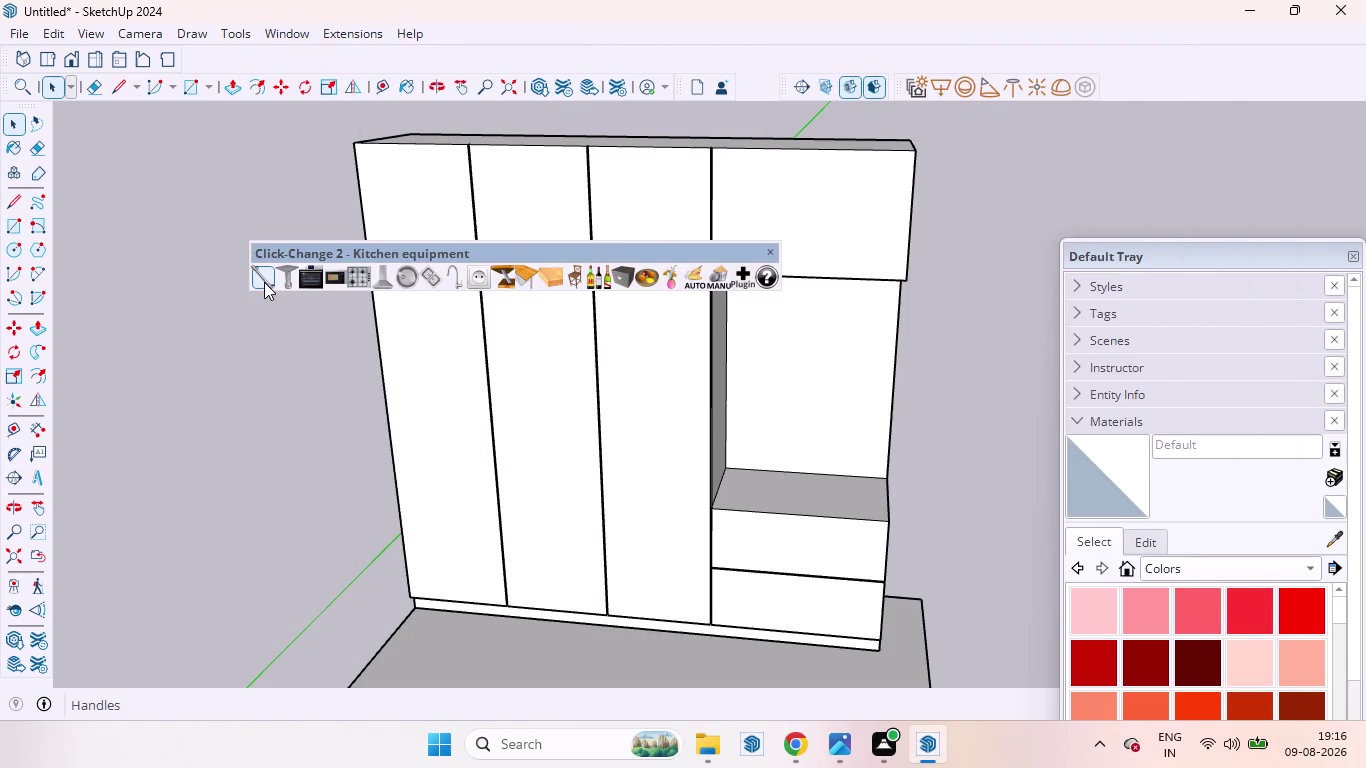
scroll(up, 3)
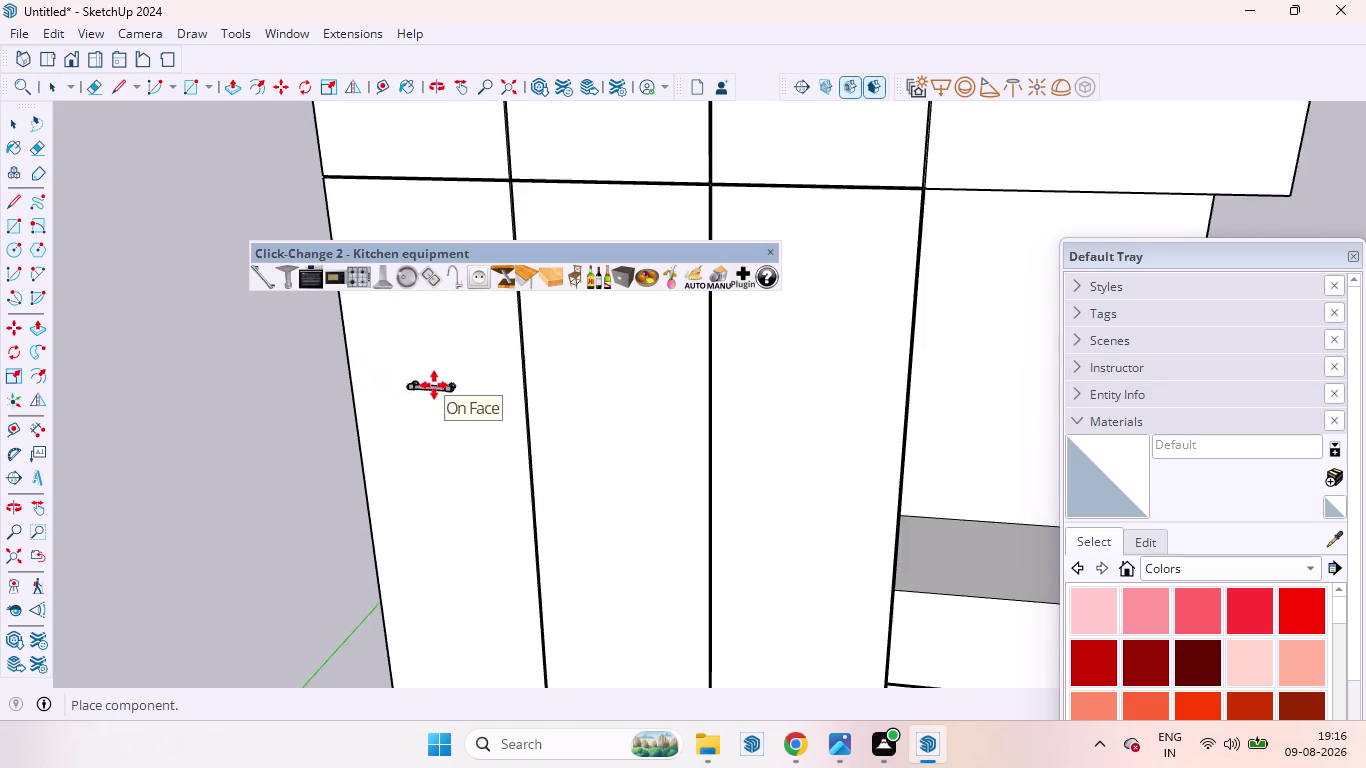
scroll(up, 3)
scroll(down, 3)
scroll(down, 3)
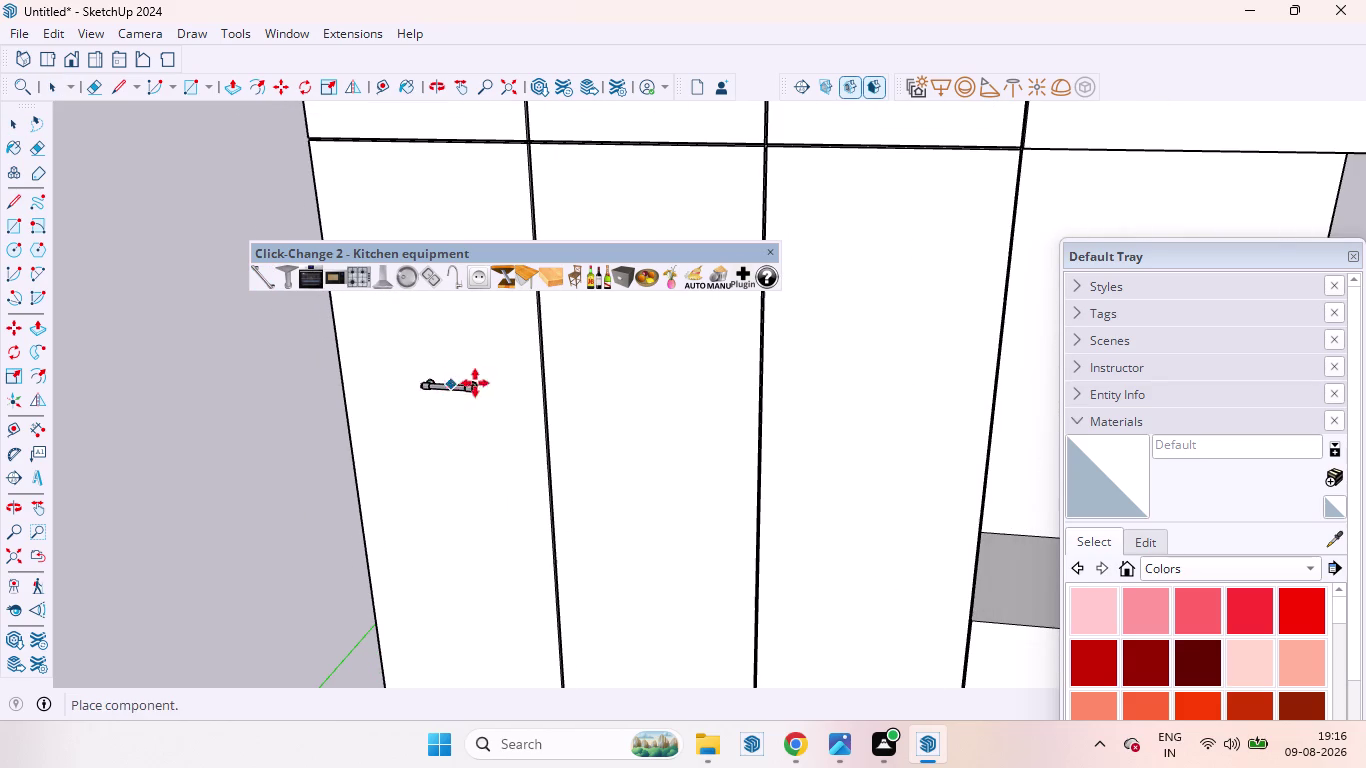
scroll(down, 3)
scroll(down, 3)
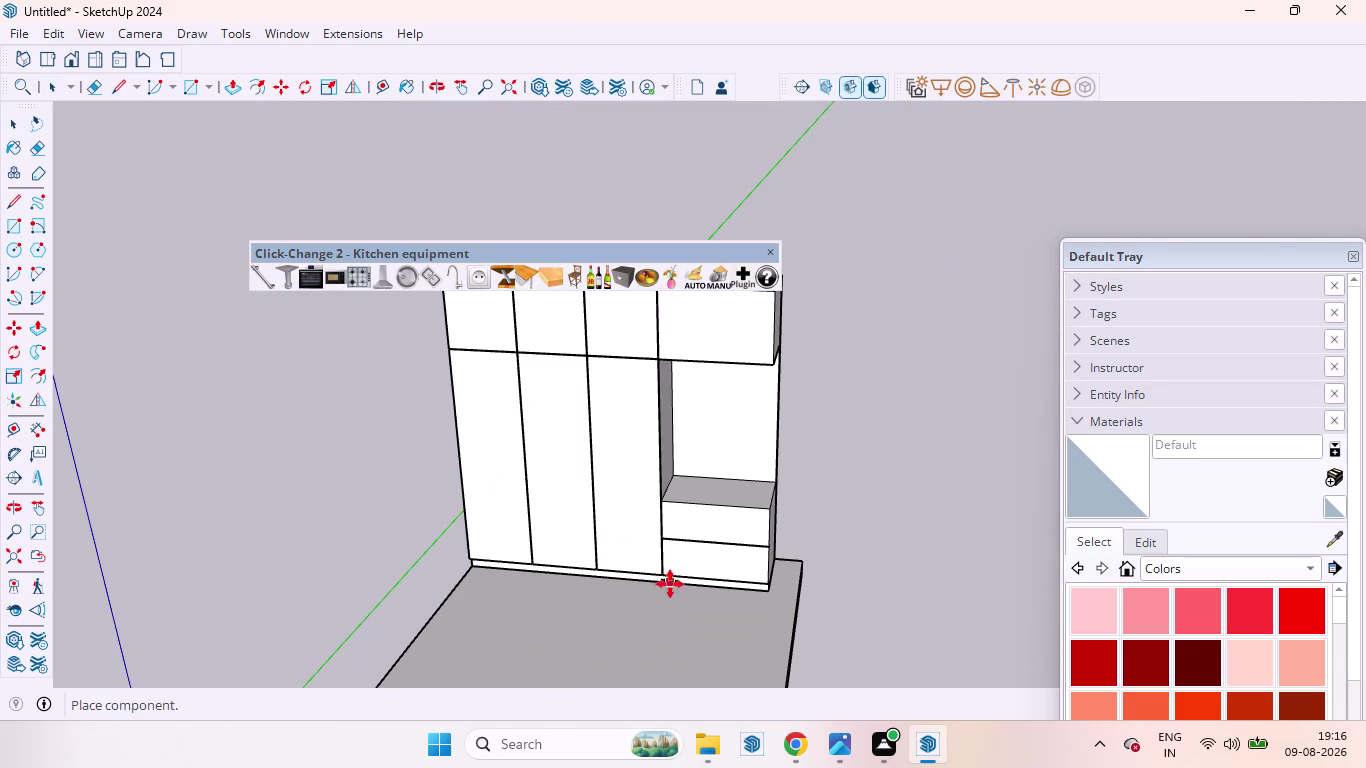
scroll(up, 3)
scroll(up, 3)
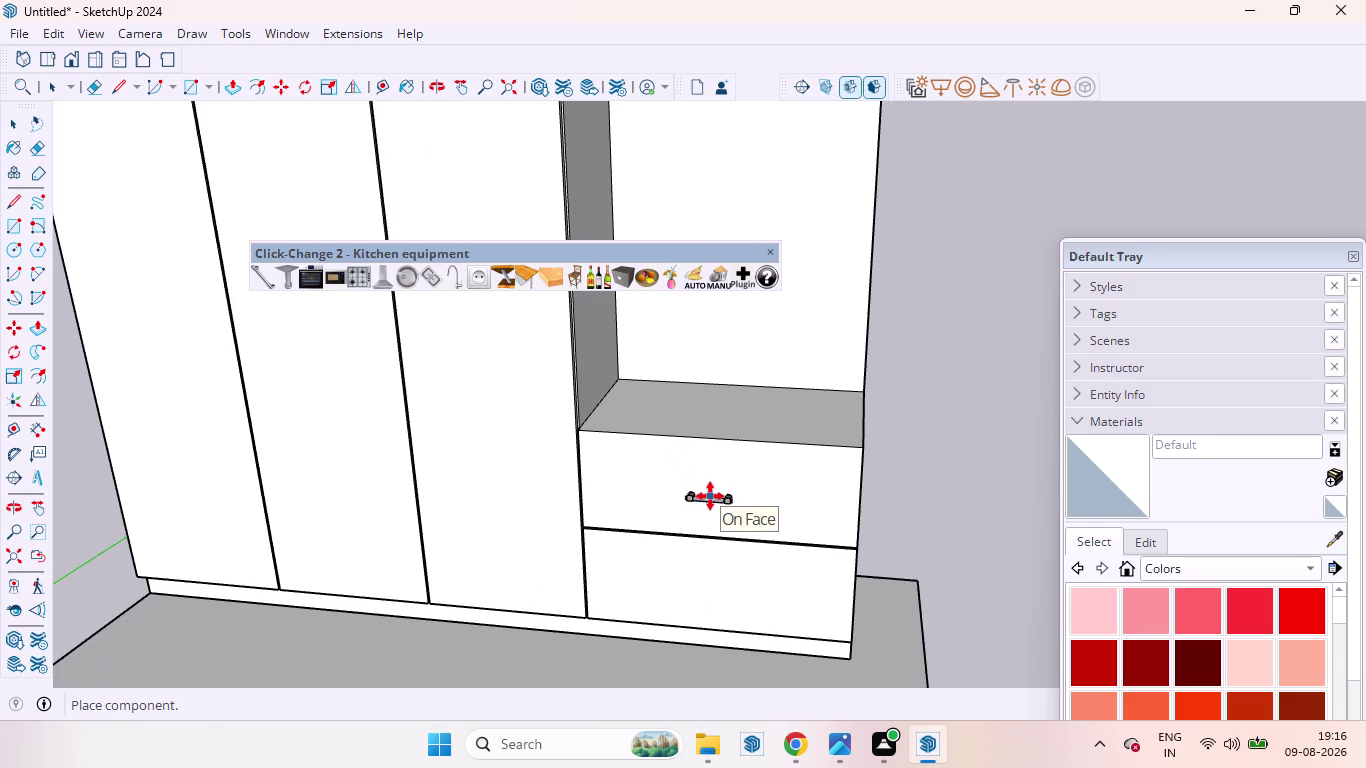
Place the bar handle on the upper drawer front and move it into position.
scroll(up, 3)
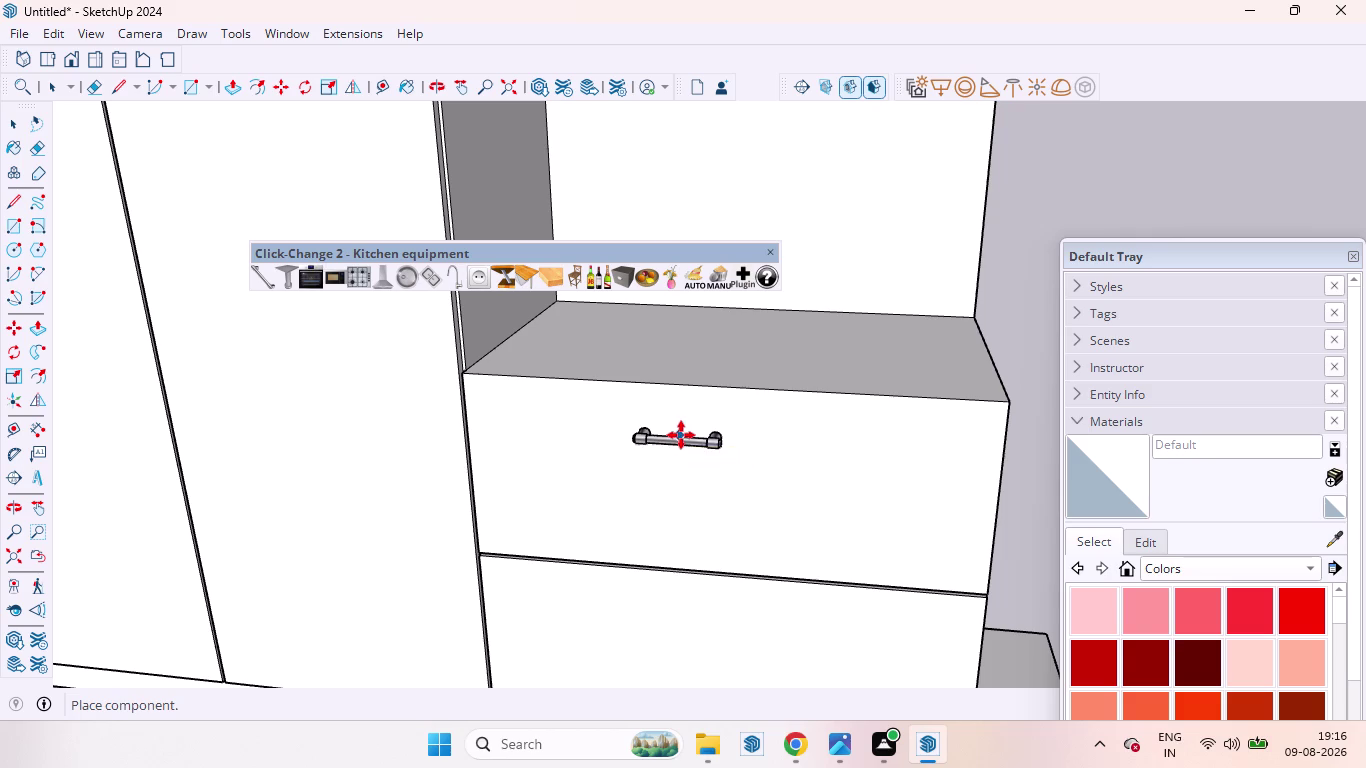
scroll(down, 3)
middle_drag(720, 435, 768, 397)
scroll(down, 3)
scroll(up, 3)
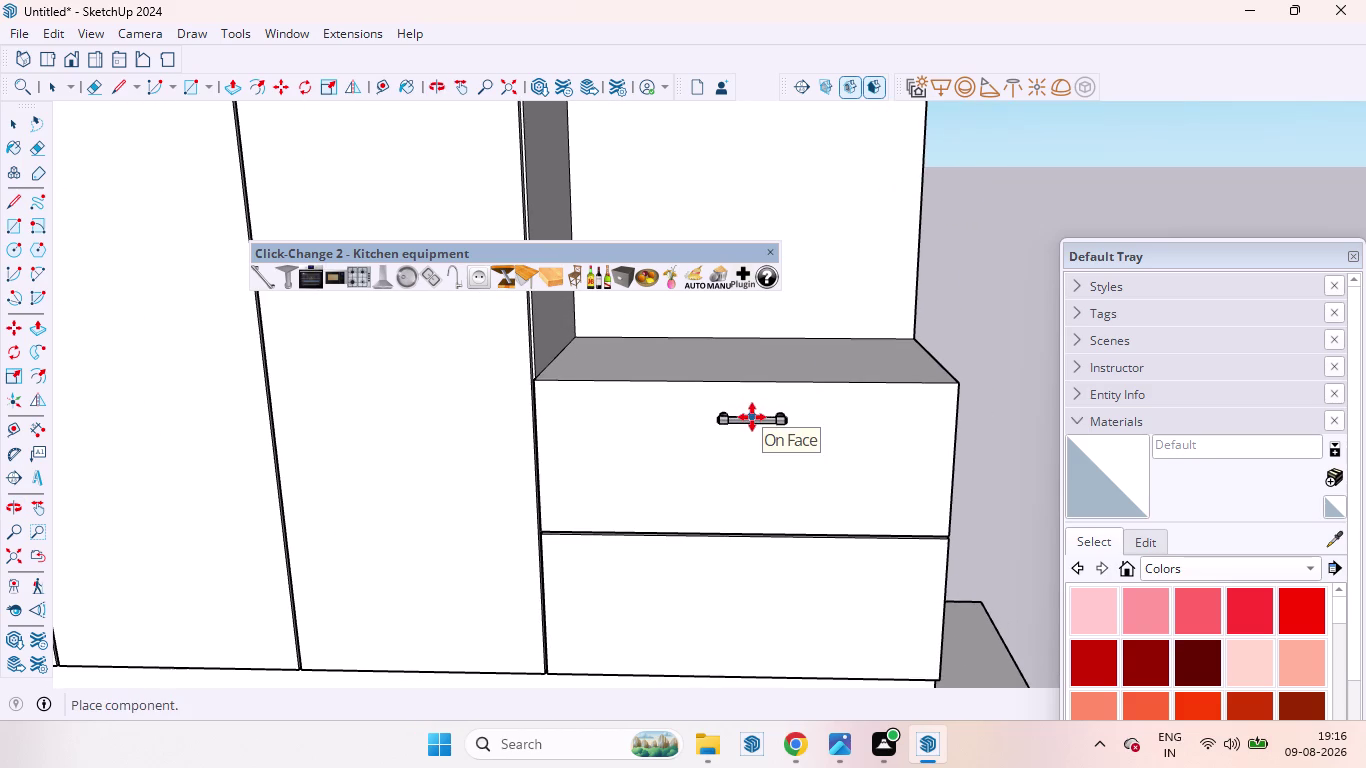
click(752, 419)
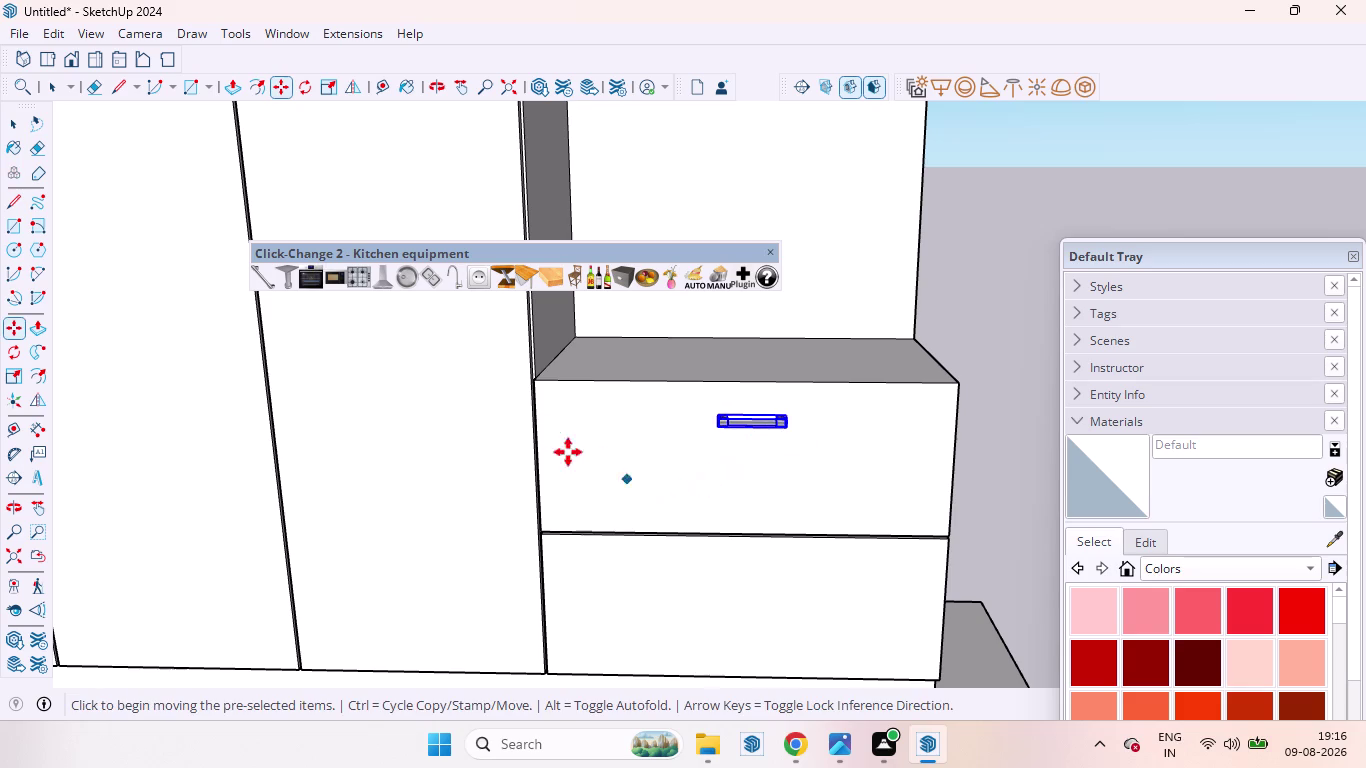
click(267, 283)
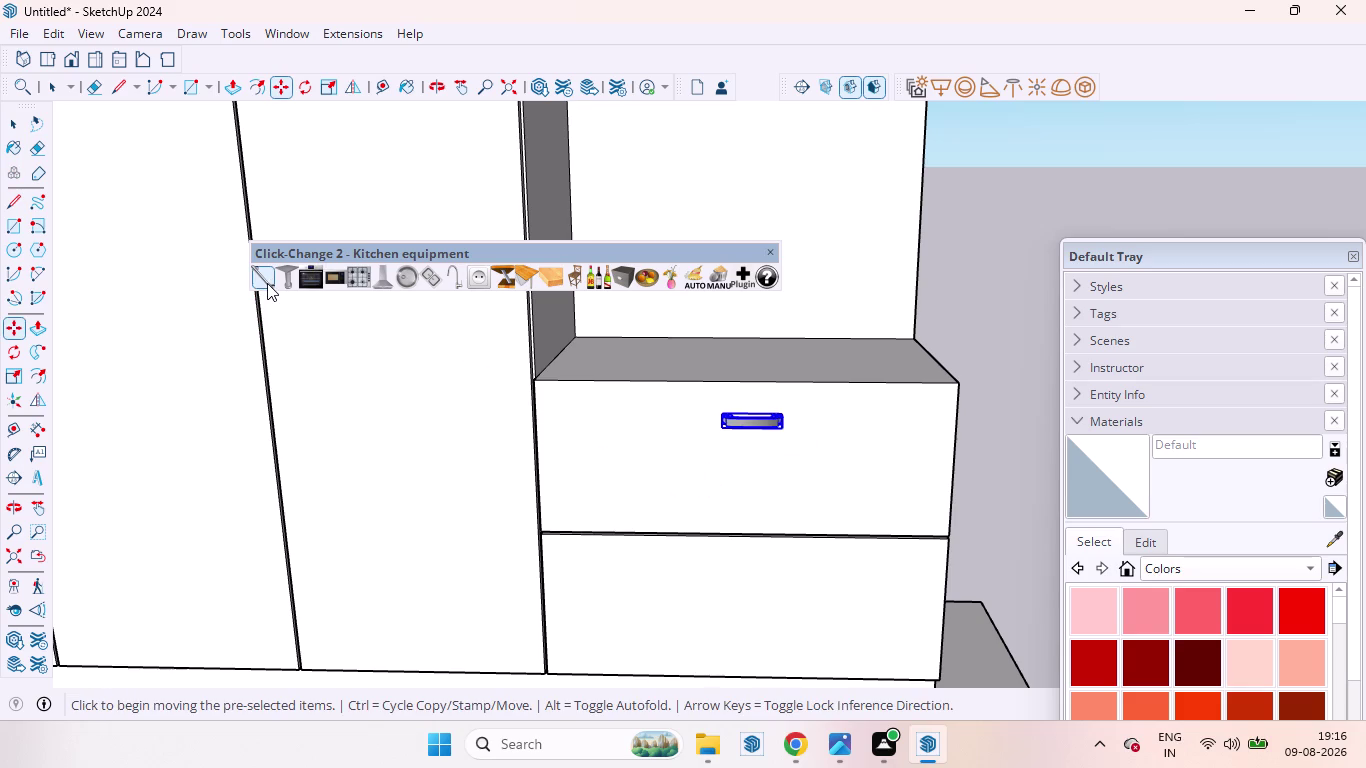
click(267, 283)
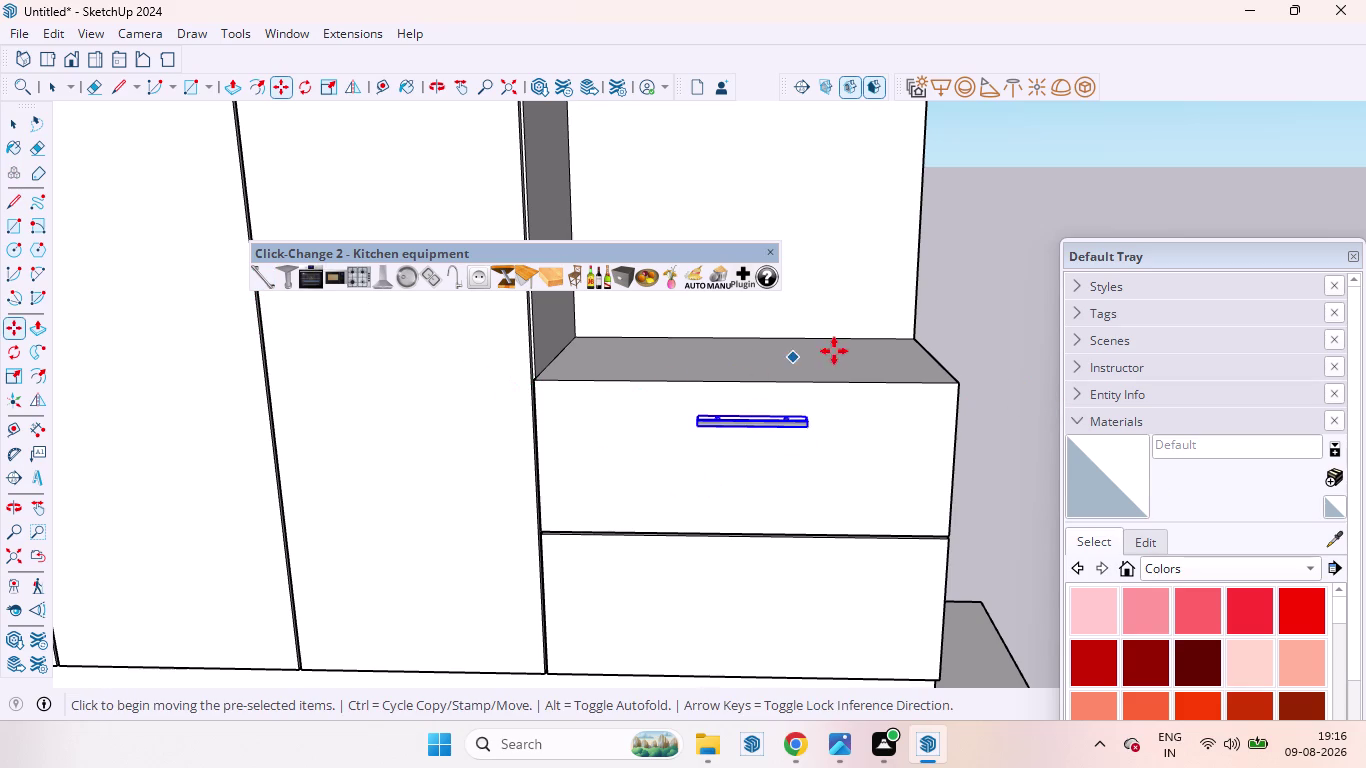
key(space)
click(1004, 352)
Zoom in on the upper drawer and select its bar handle.
scroll(down, 3)
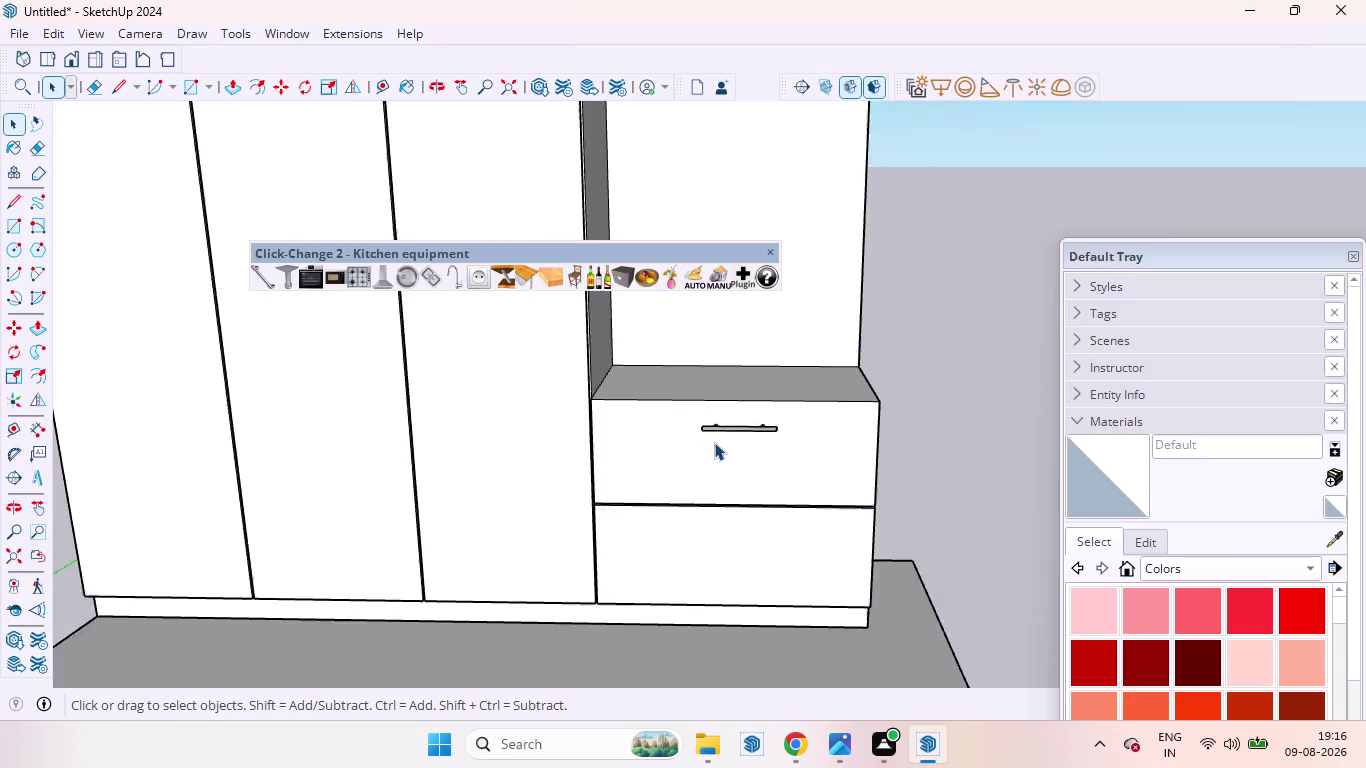
scroll(down, 3)
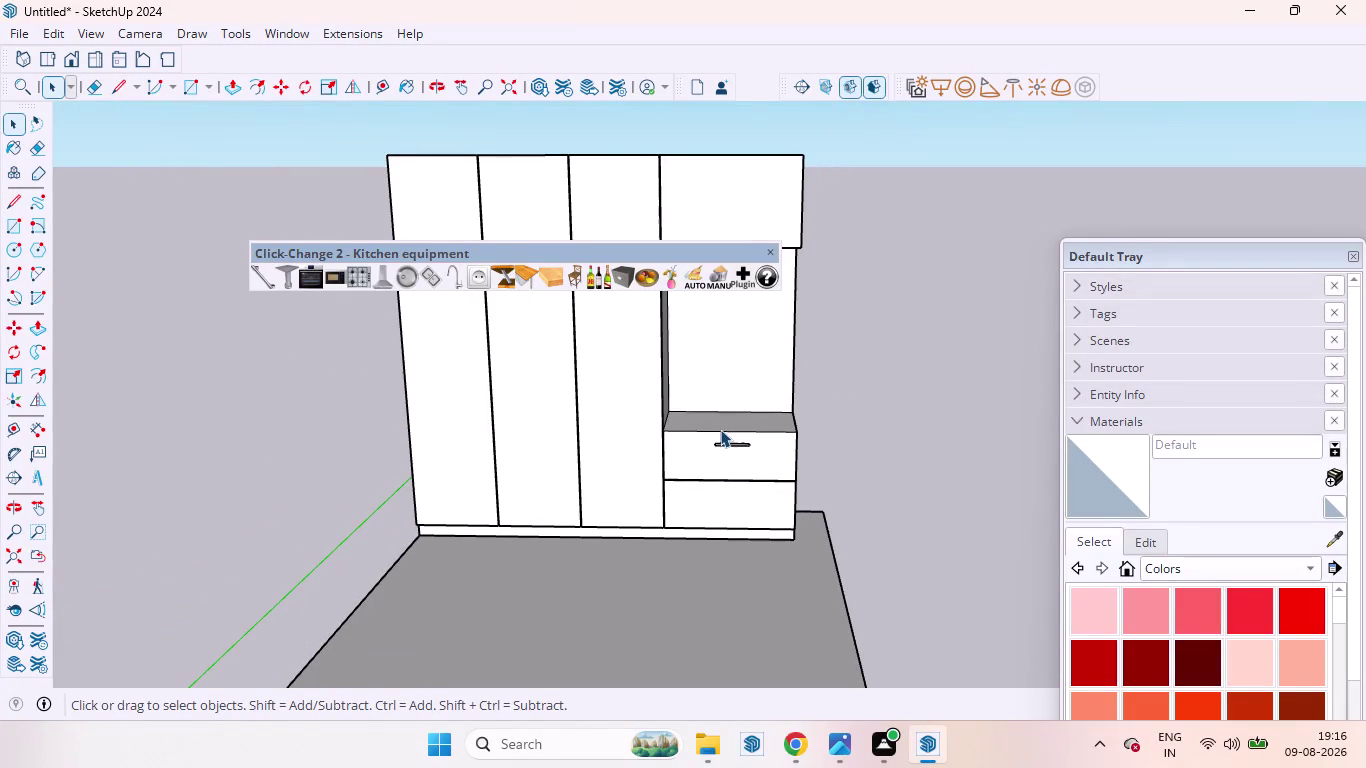
scroll(up, 3)
scroll(up, 3)
scroll(down, 3)
scroll(up, 3)
scroll(down, 3)
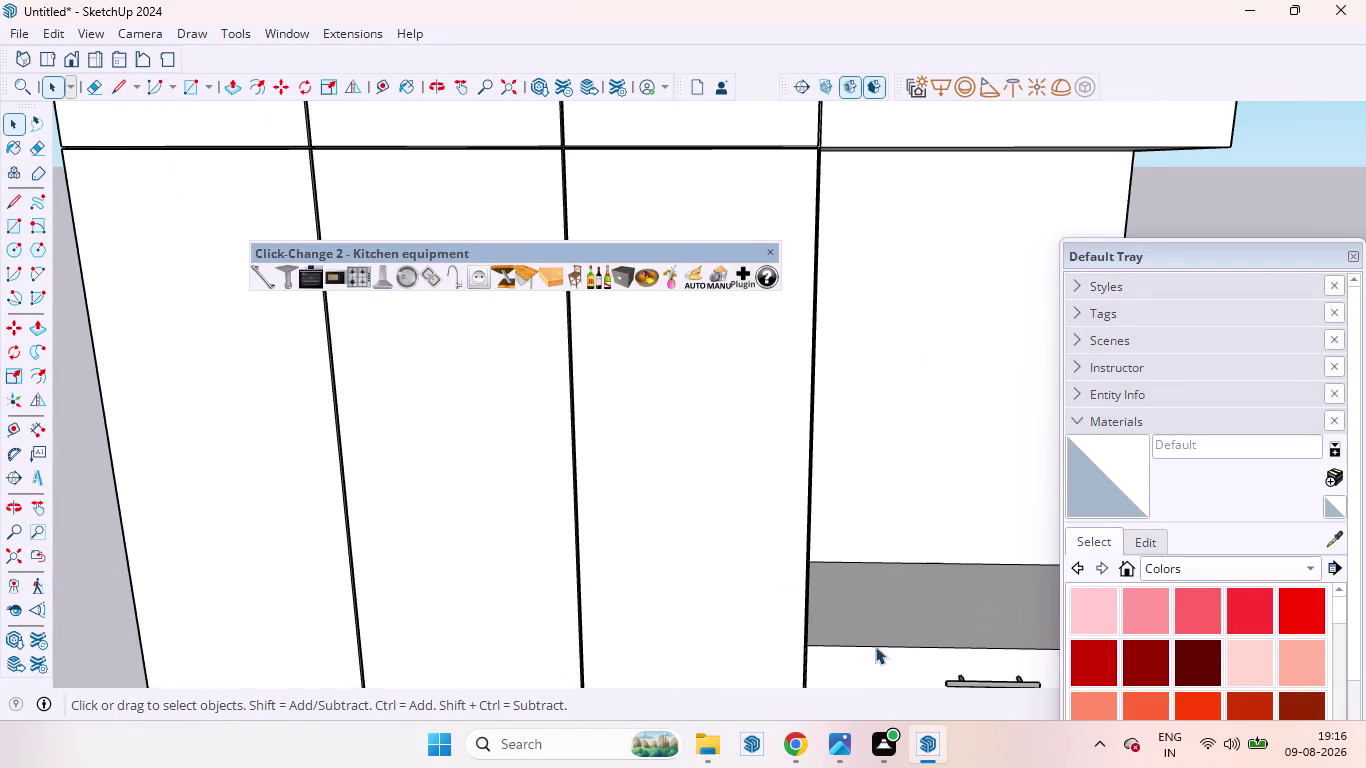
scroll(down, 3)
scroll(up, 3)
scroll(down, 3)
scroll(up, 3)
scroll(down, 3)
scroll(up, 3)
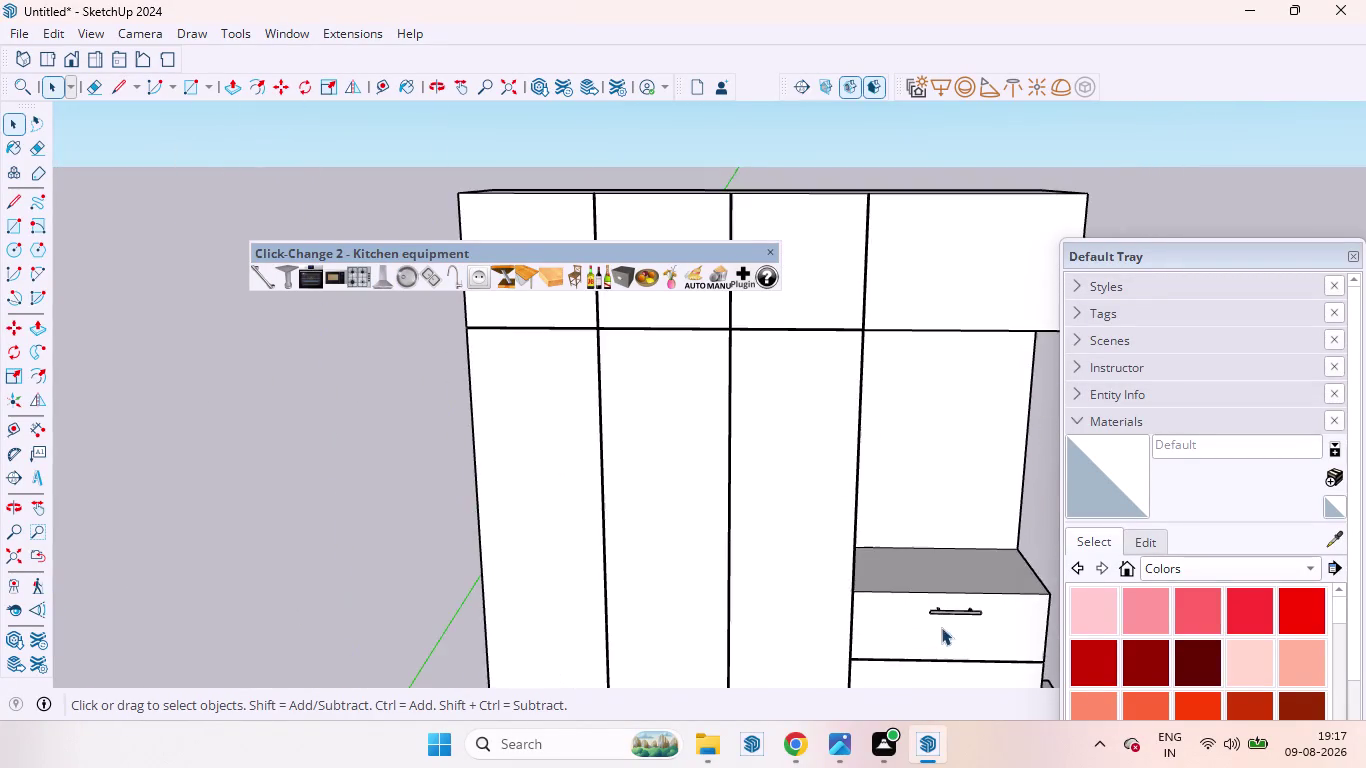
scroll(up, 3)
click(939, 596)
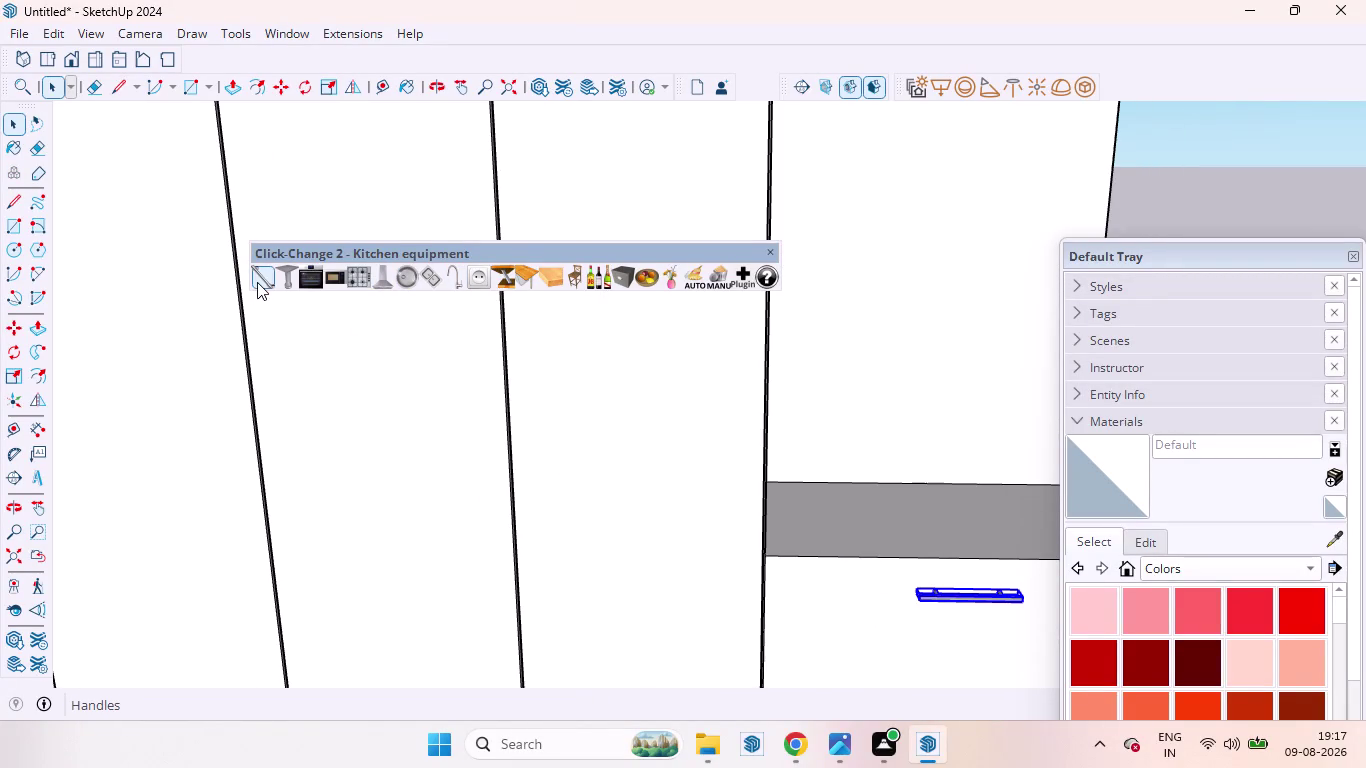
Cycle the selected handle through Click-Change handle options.
click(257, 282)
click(258, 282)
click(258, 282)
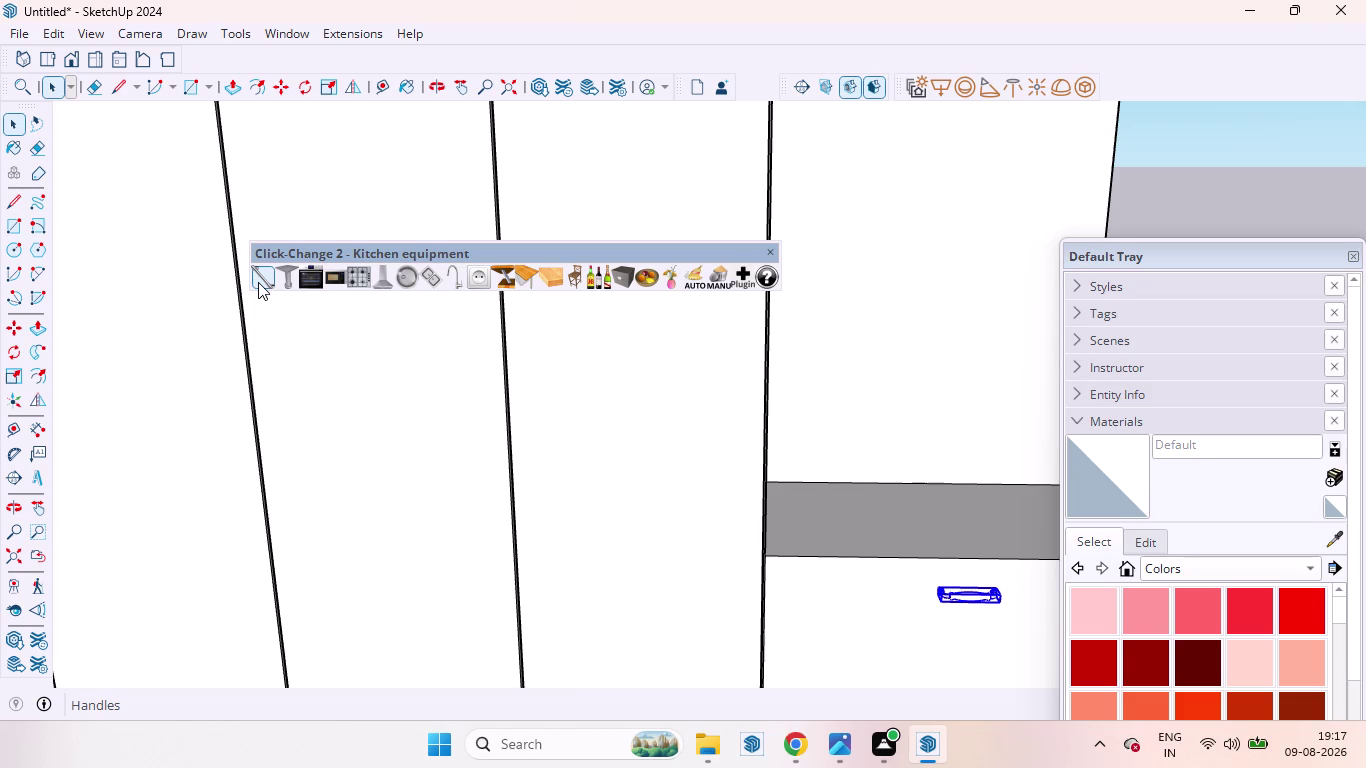
click(258, 282)
click(258, 282)
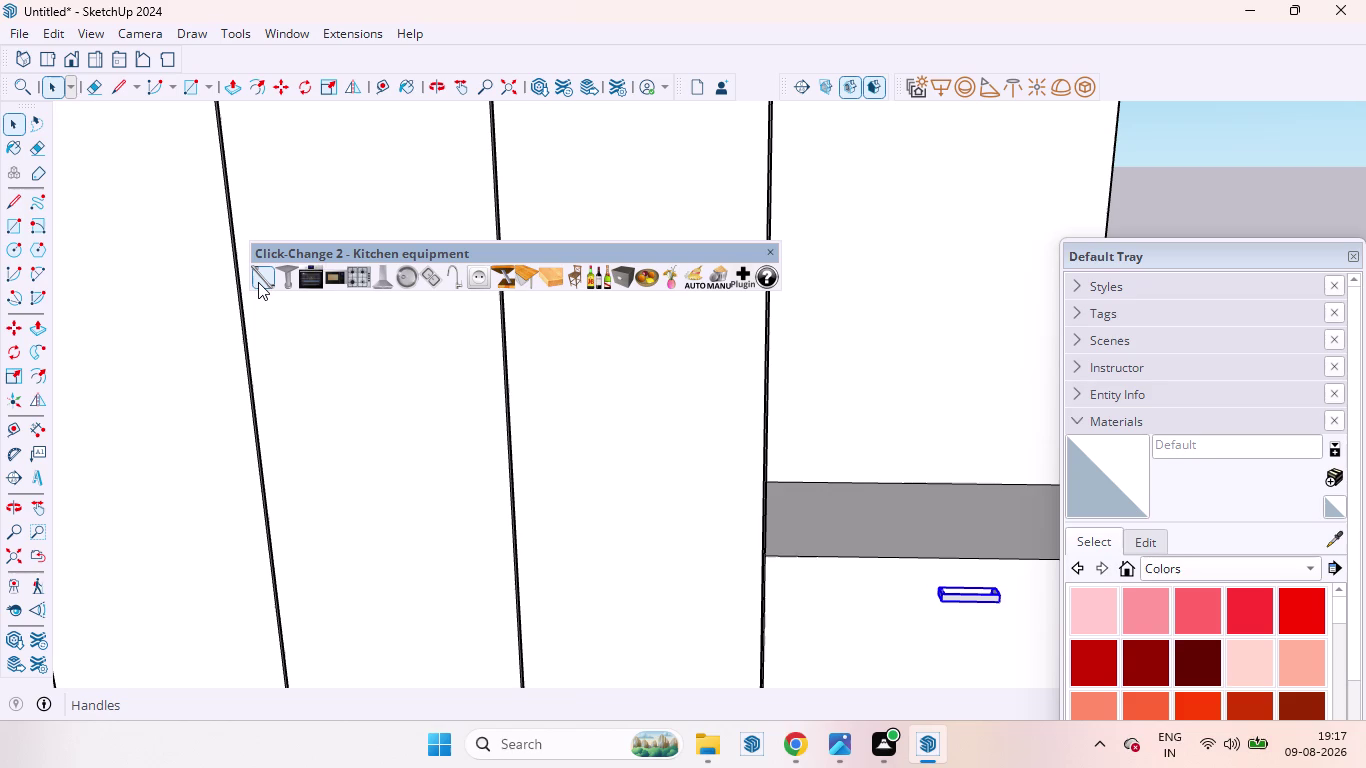
click(258, 282)
scroll(down, 3)
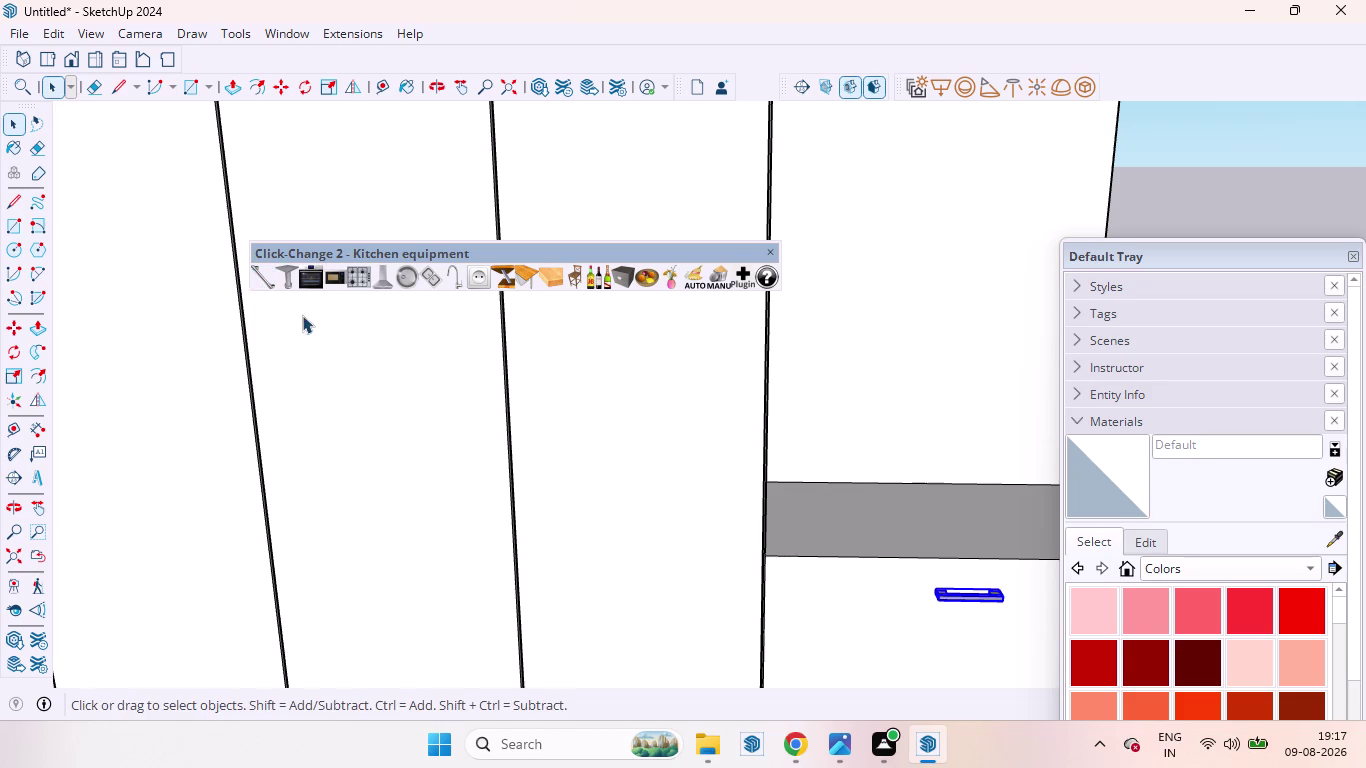
scroll(down, 3)
scroll(down, 3)
Reselect the drawer handle and enter its group for editing.
click(642, 408)
scroll(up, 3)
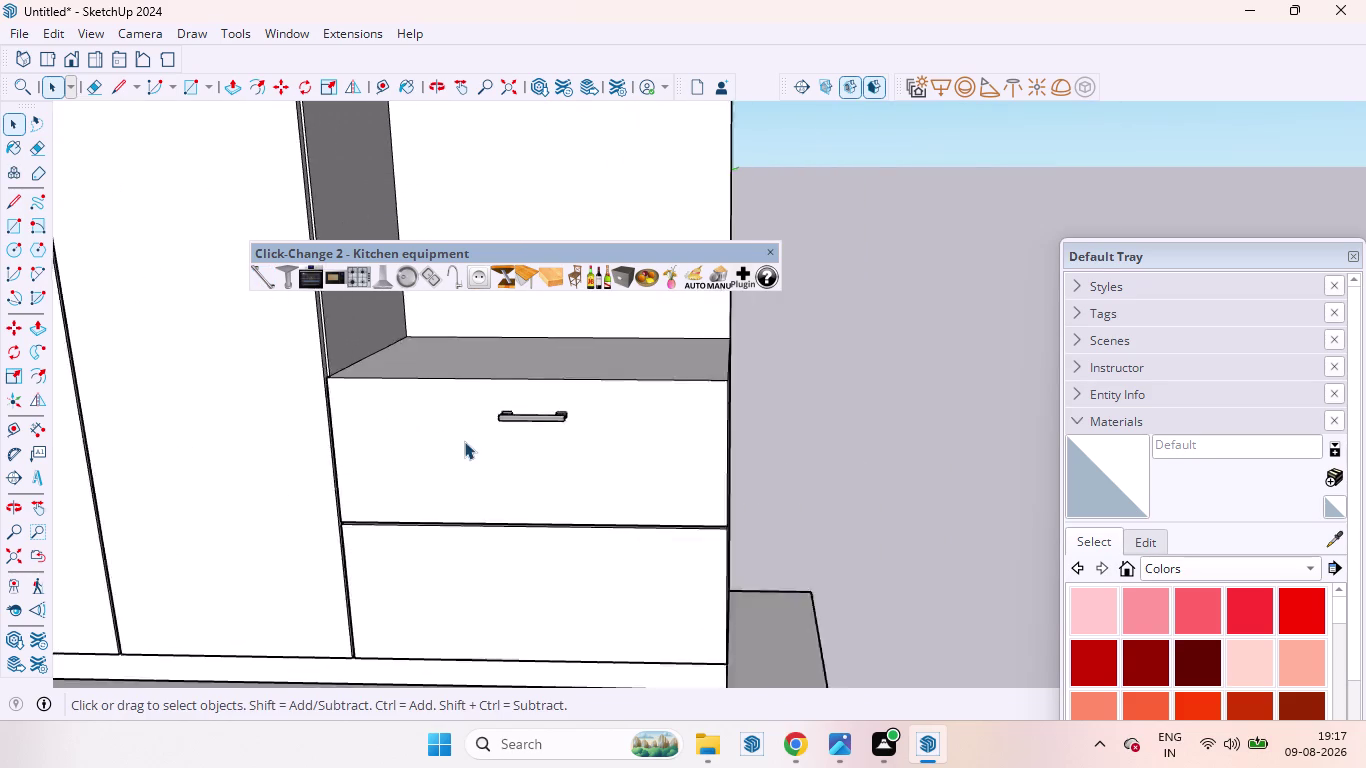
scroll(up, 3)
scroll(down, 3)
click(541, 410)
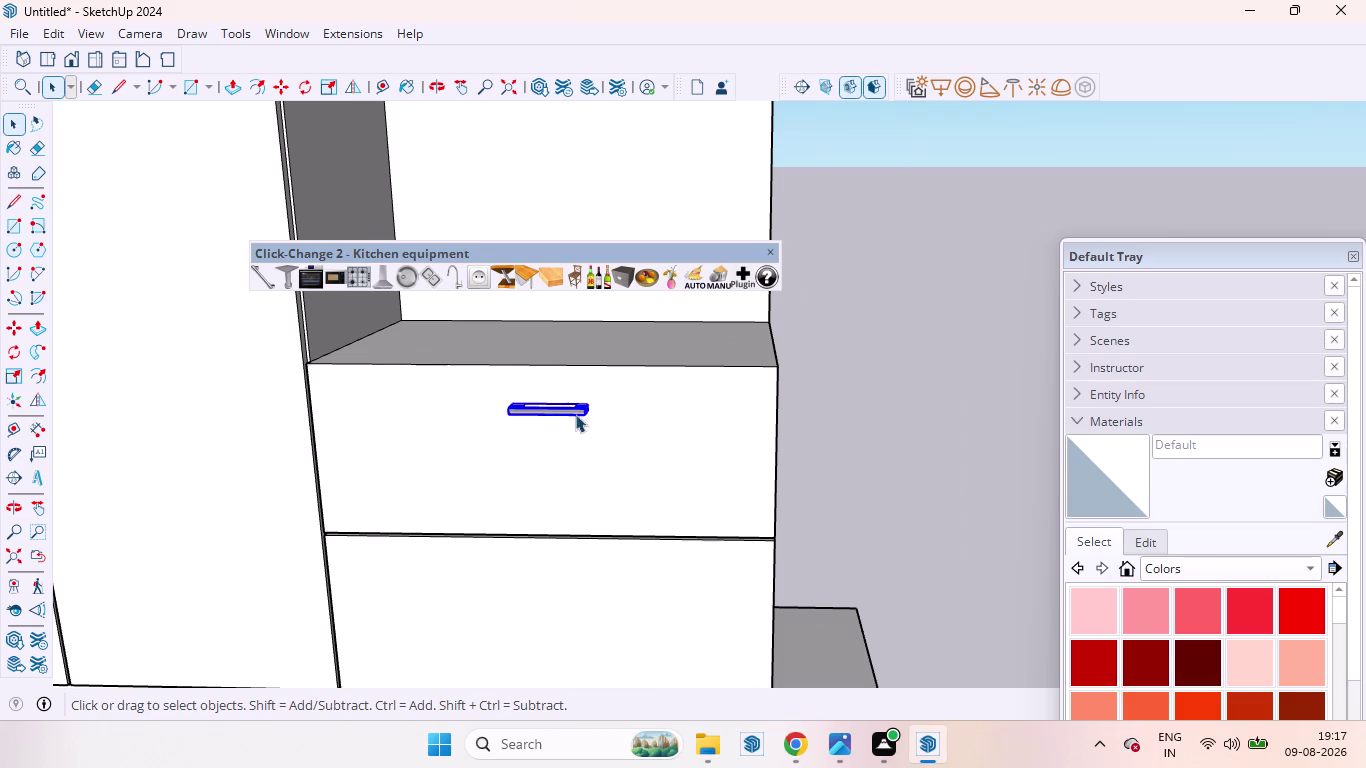
double_click(570, 414)
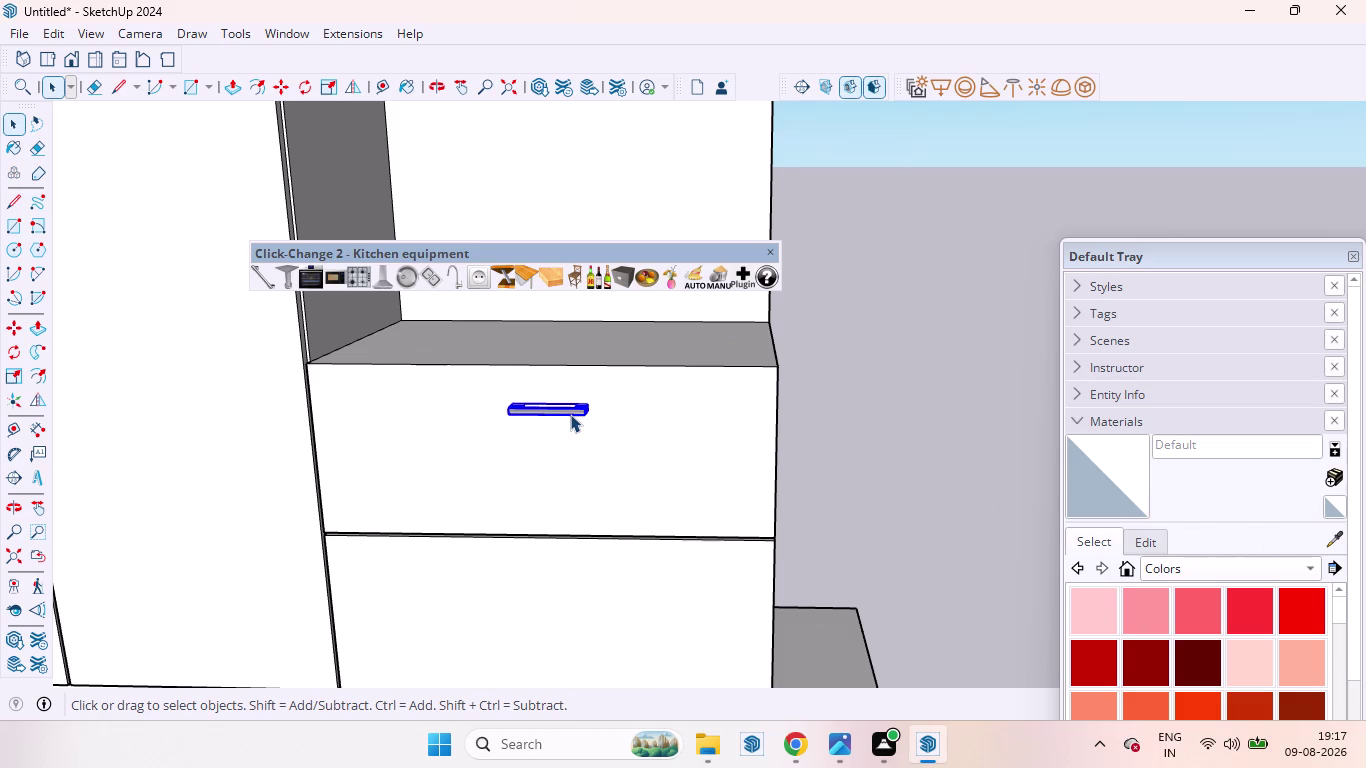
click(582, 412)
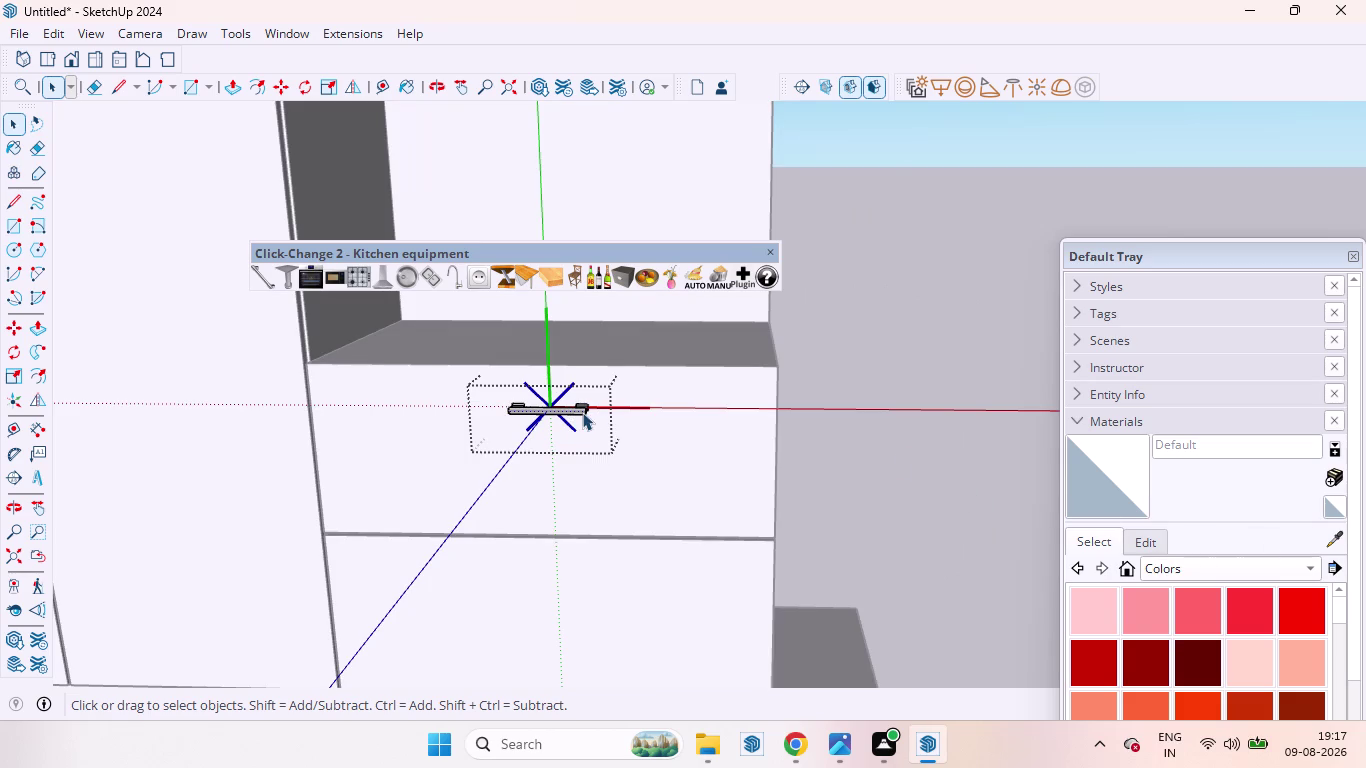
click(1325, 537)
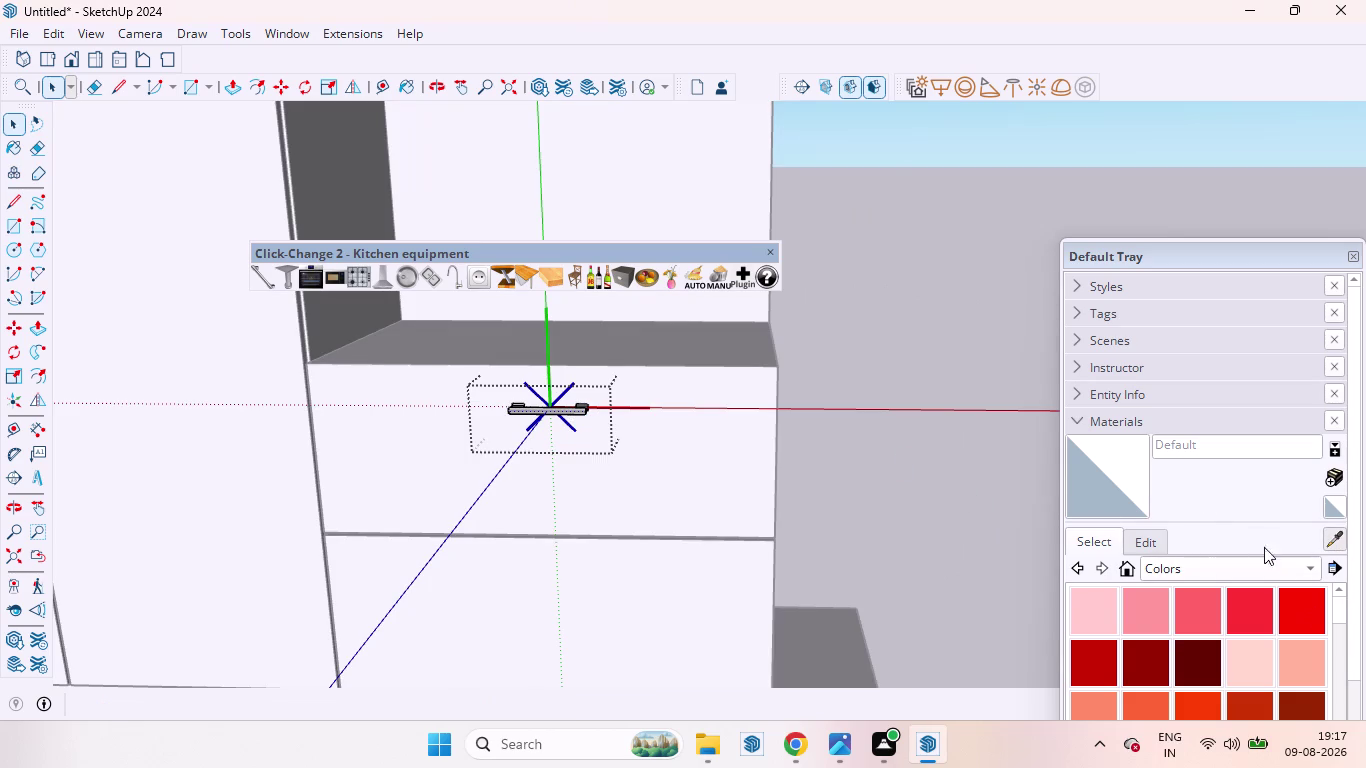
scroll(down, 3)
scroll(up, 3)
Move the Materials tray aside, sample black Color M09, and paint the handle bar.
scroll(down, 3)
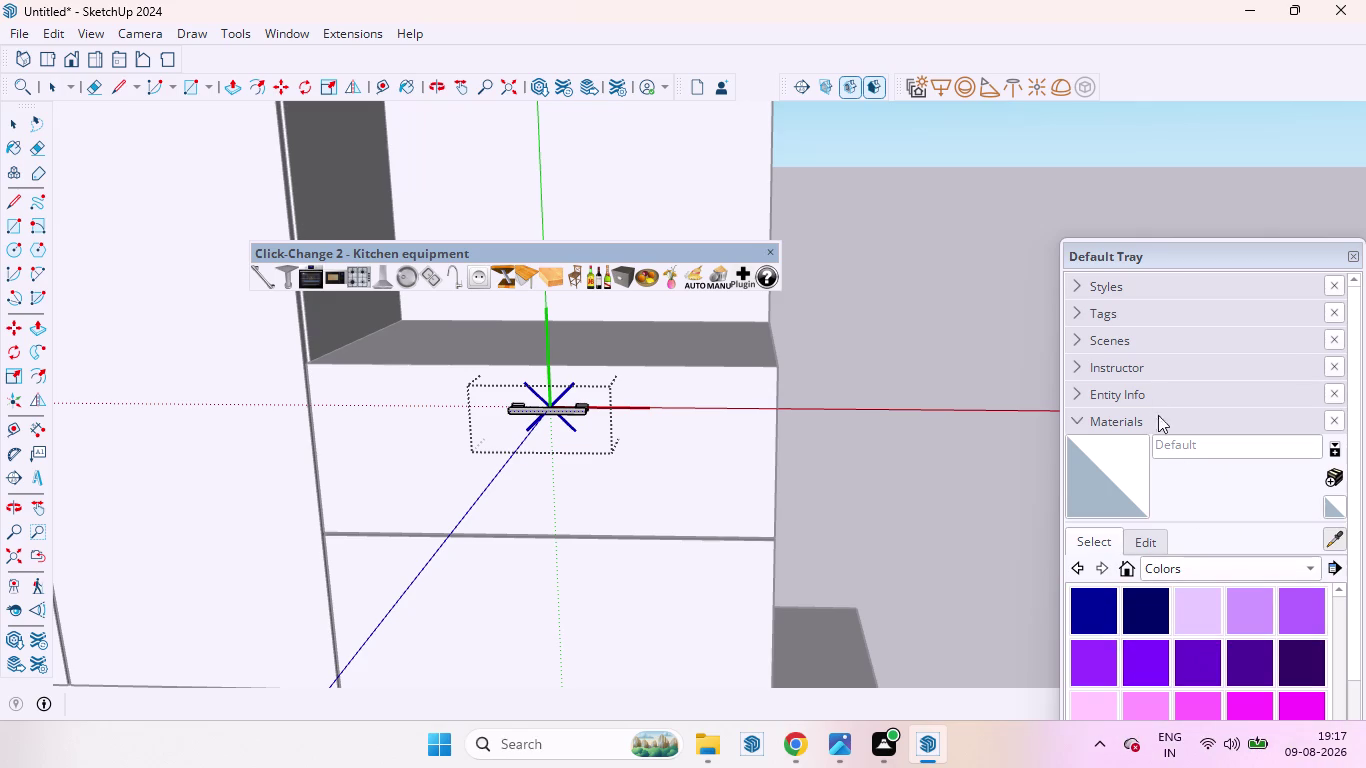
drag(1174, 259, 1125, 121)
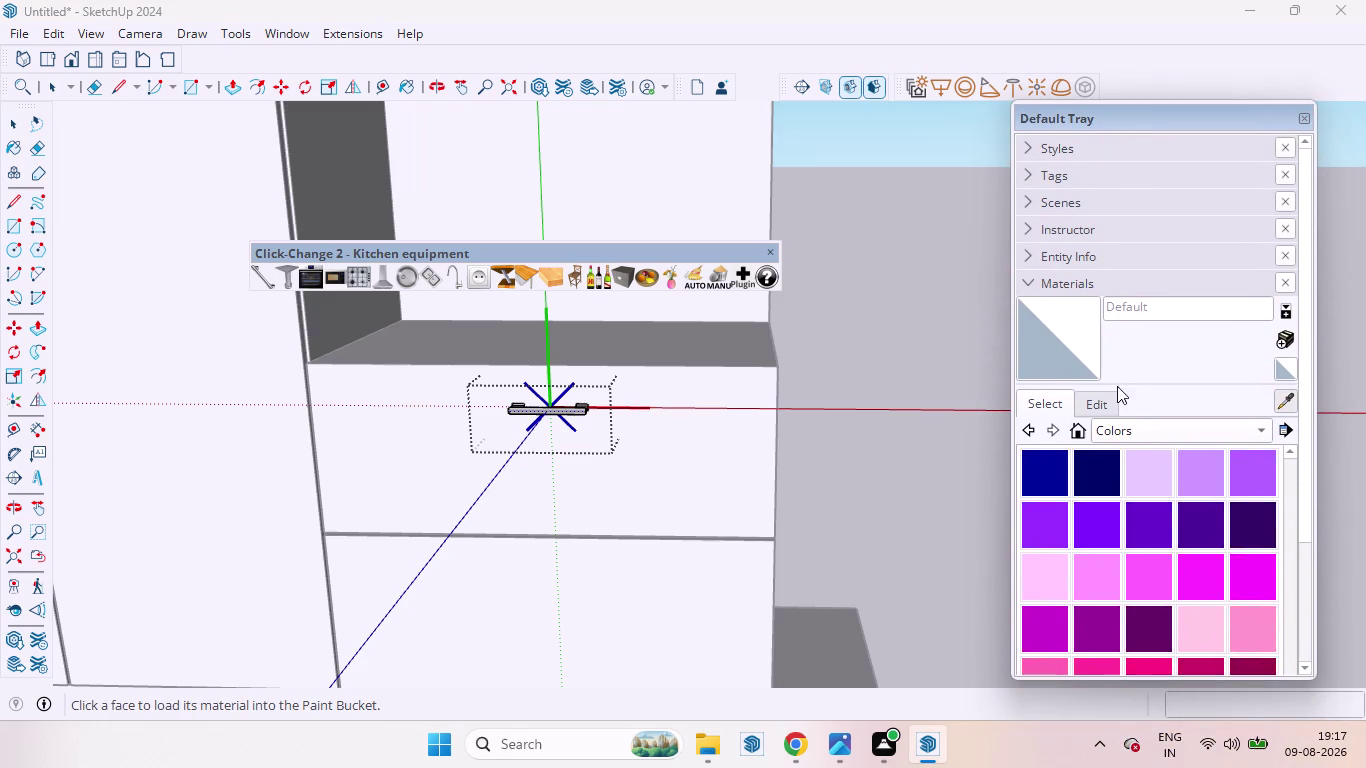
scroll(down, 3)
click(1032, 458)
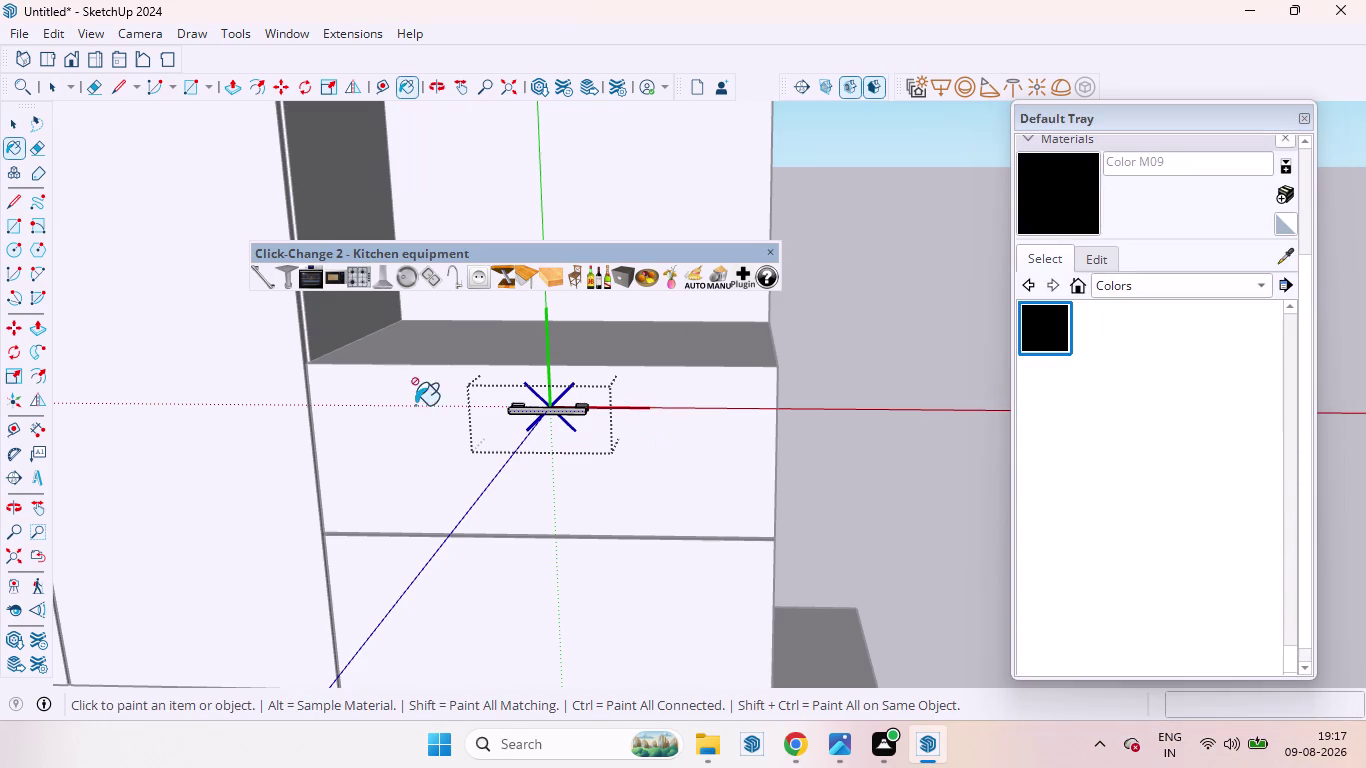
scroll(up, 3)
click(527, 389)
Paint the handle's left end block black with Color M09.
scroll(up, 3)
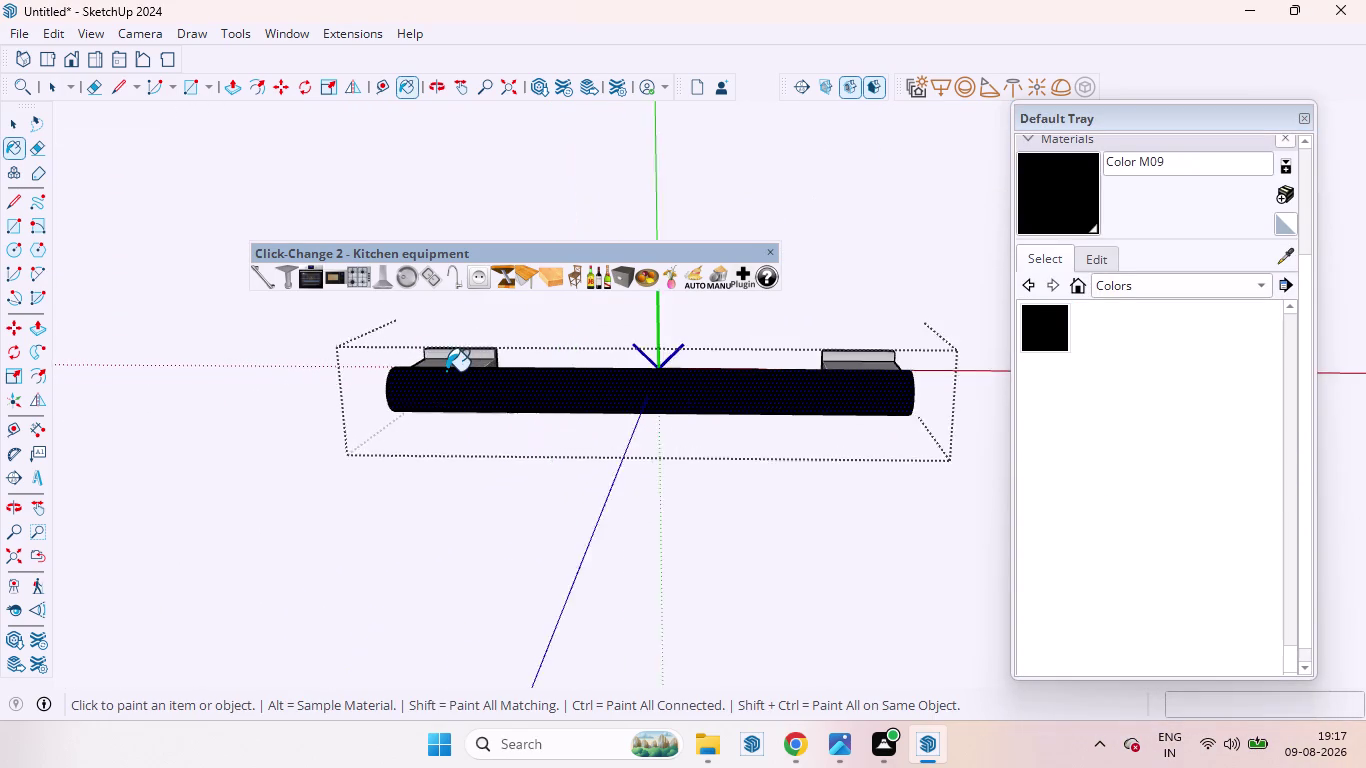
scroll(up, 3)
middle_drag(446, 371, 506, 546)
click(448, 423)
scroll(down, 3)
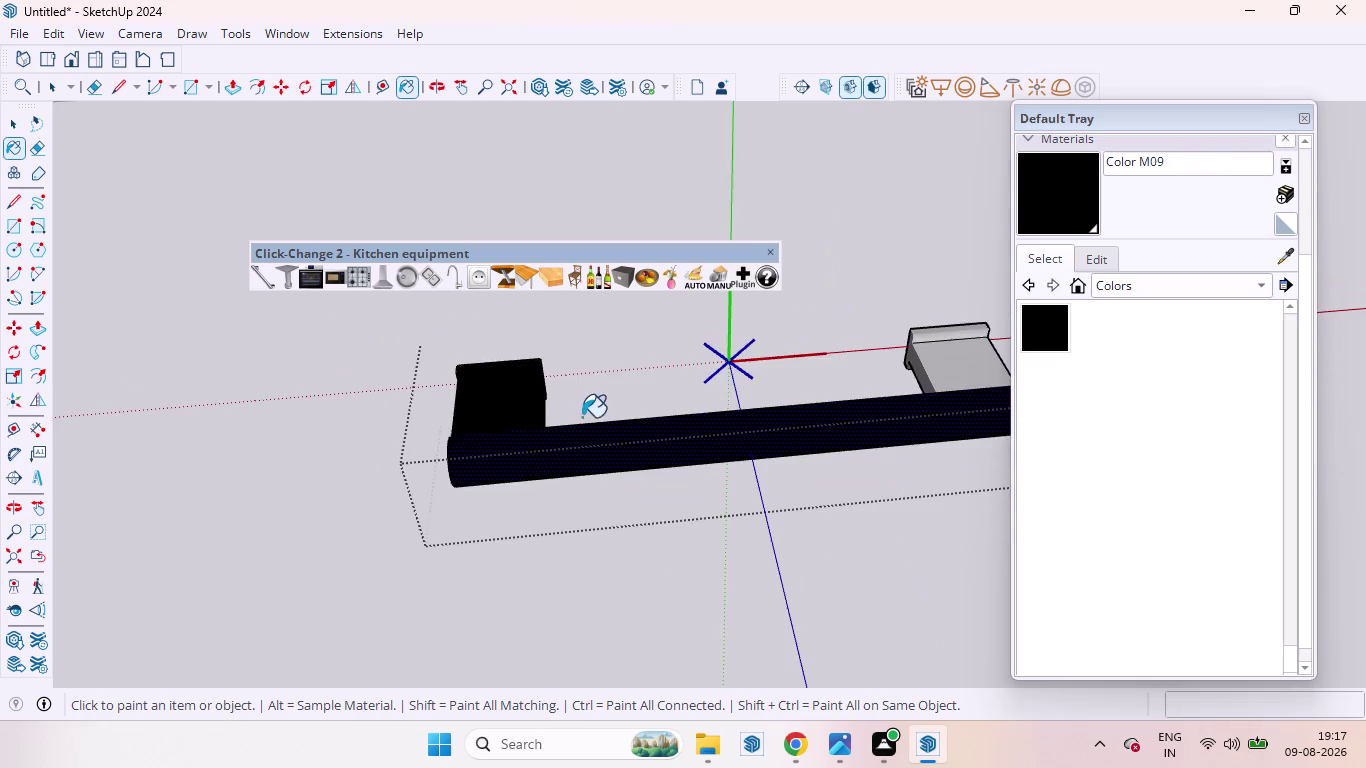
scroll(down, 3)
Paint the handle's right end block black with Color M09.
middle_drag(567, 494, 595, 226)
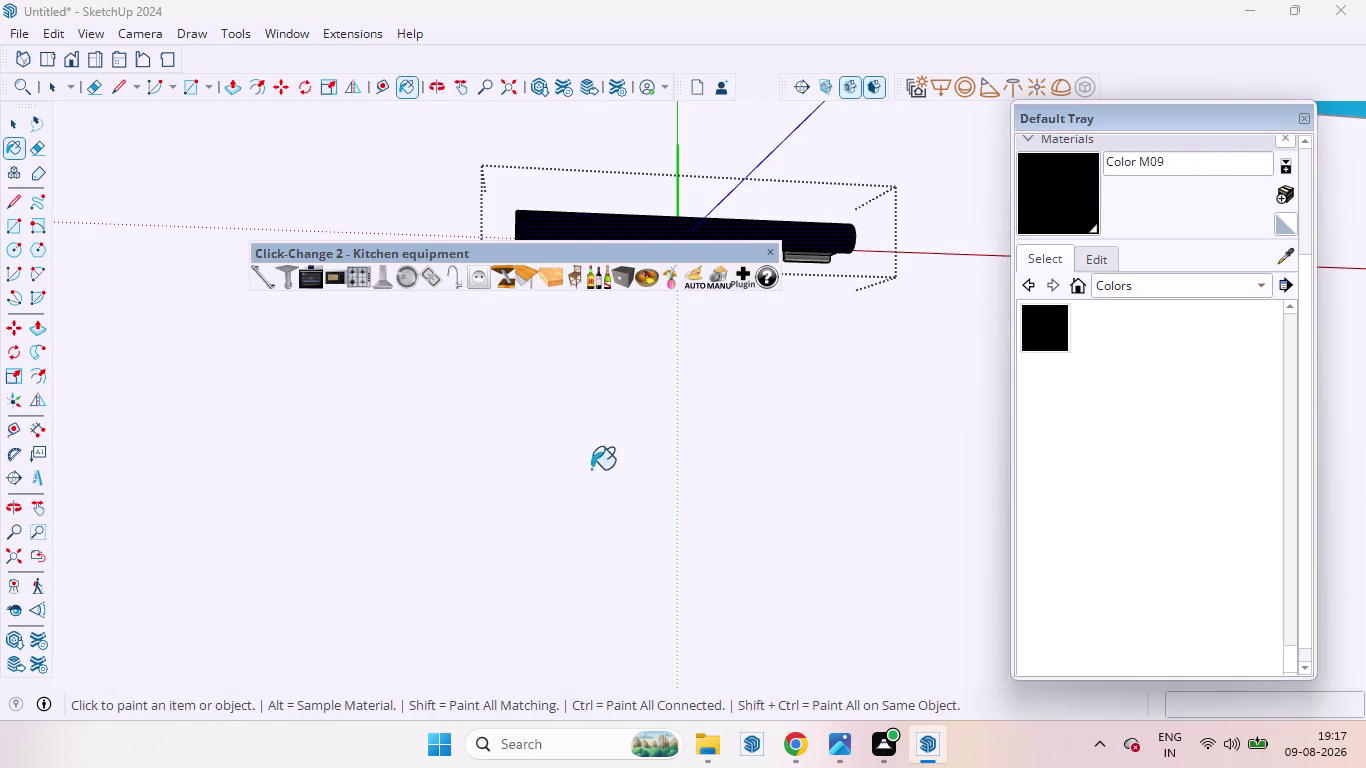
scroll(down, 3)
scroll(down, 3)
scroll(up, 3)
middle_drag(748, 429, 732, 736)
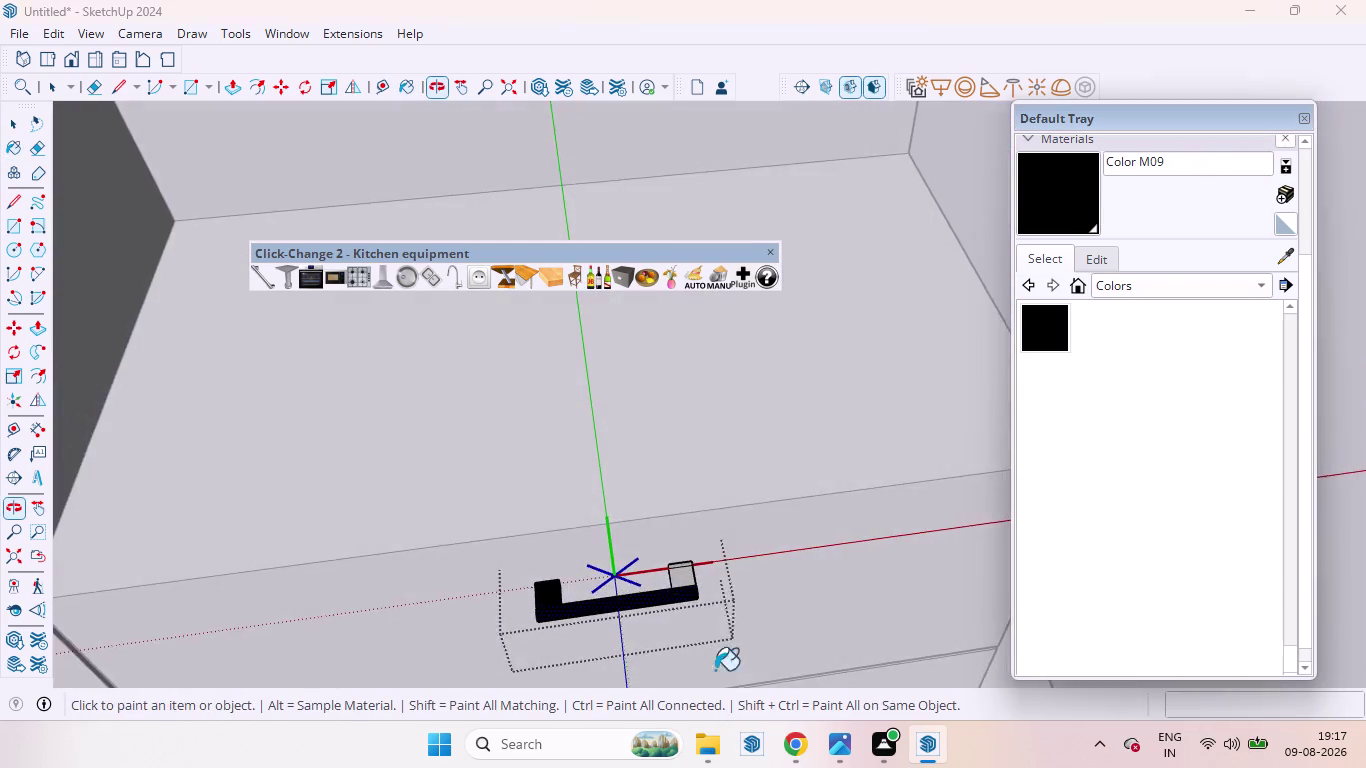
scroll(up, 3)
click(643, 559)
Paint the remaining underside faces of the handle black, then switch back to Select.
scroll(down, 3)
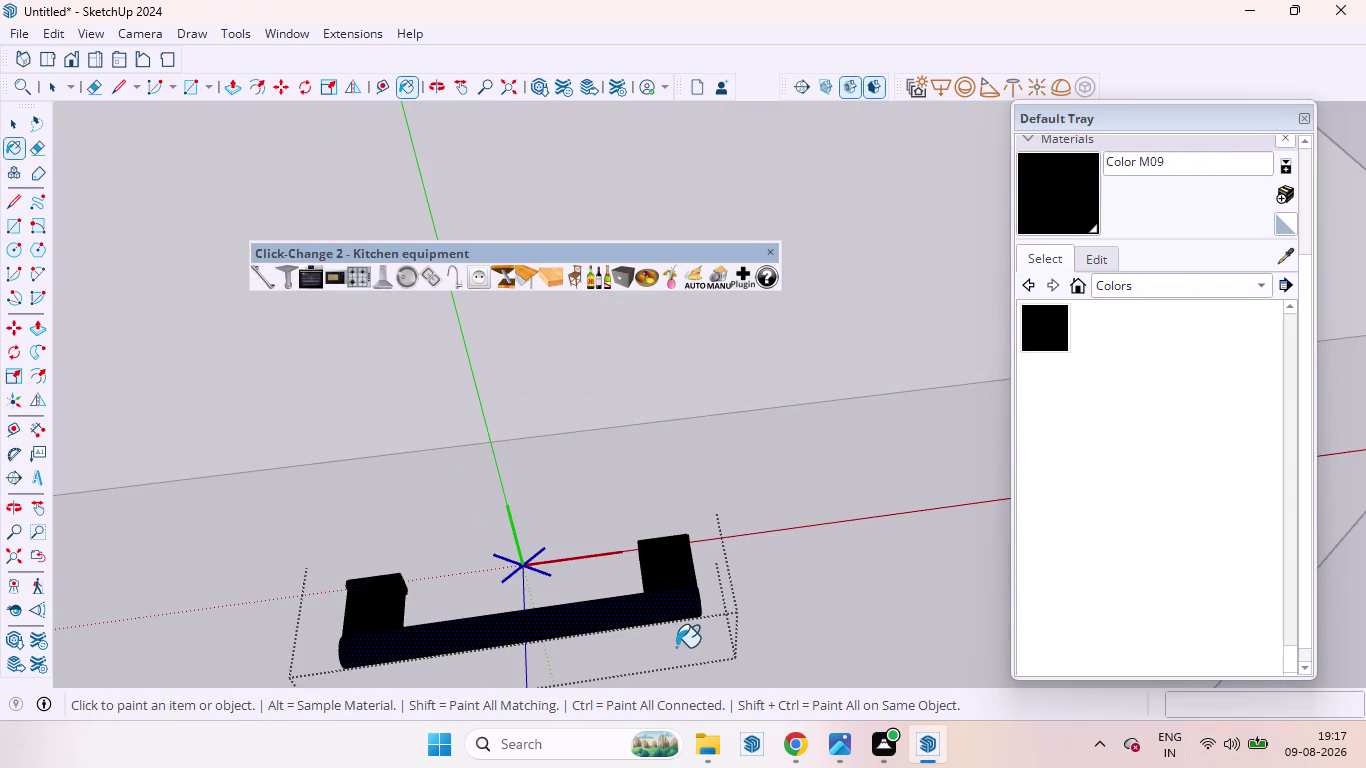
scroll(down, 3)
scroll(down, 3)
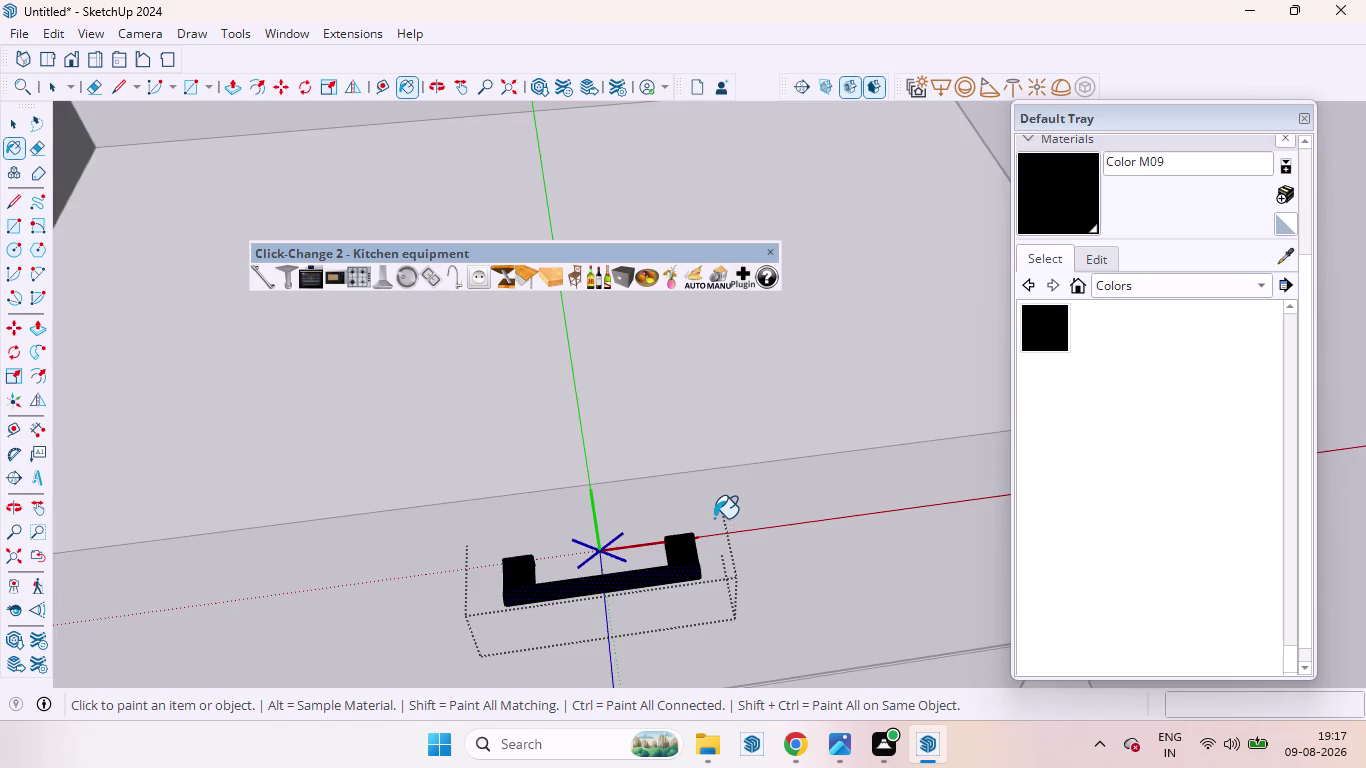
scroll(down, 3)
middle_drag(692, 601, 679, 397)
middle_click(684, 386)
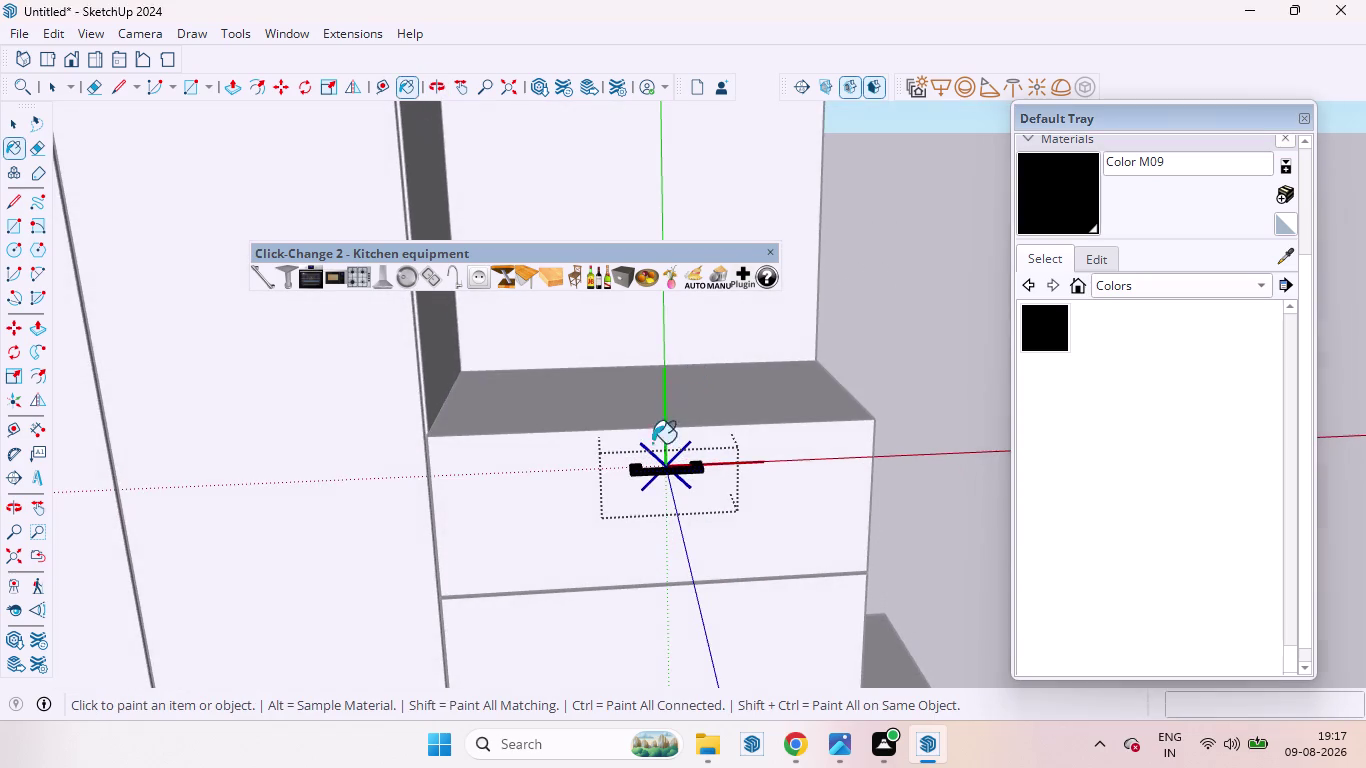
scroll(down, 3)
scroll(down, 3)
middle_drag(696, 495, 697, 339)
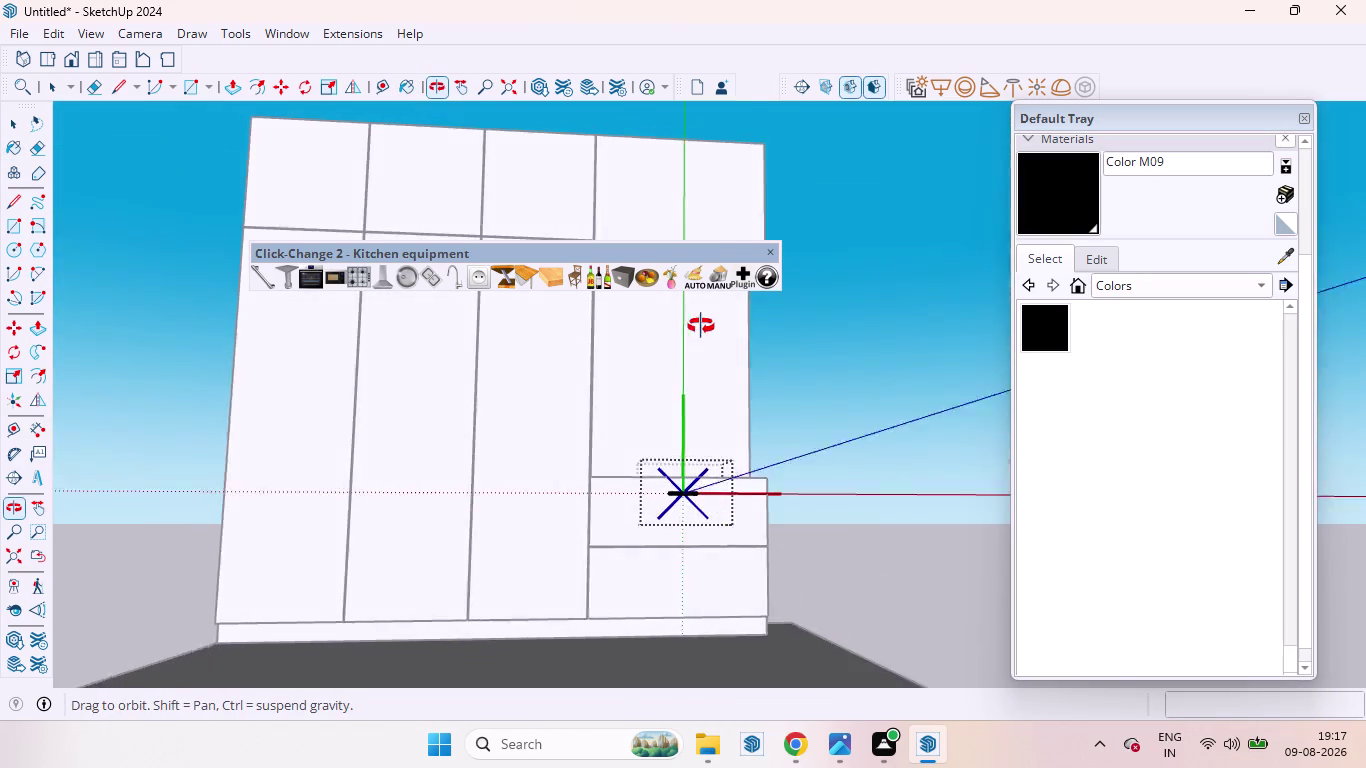
middle_drag(697, 339, 721, 208)
scroll(up, 3)
scroll(down, 3)
scroll(up, 3)
scroll(down, 3)
scroll(up, 3)
scroll(down, 3)
scroll(down, 3)
scroll(up, 3)
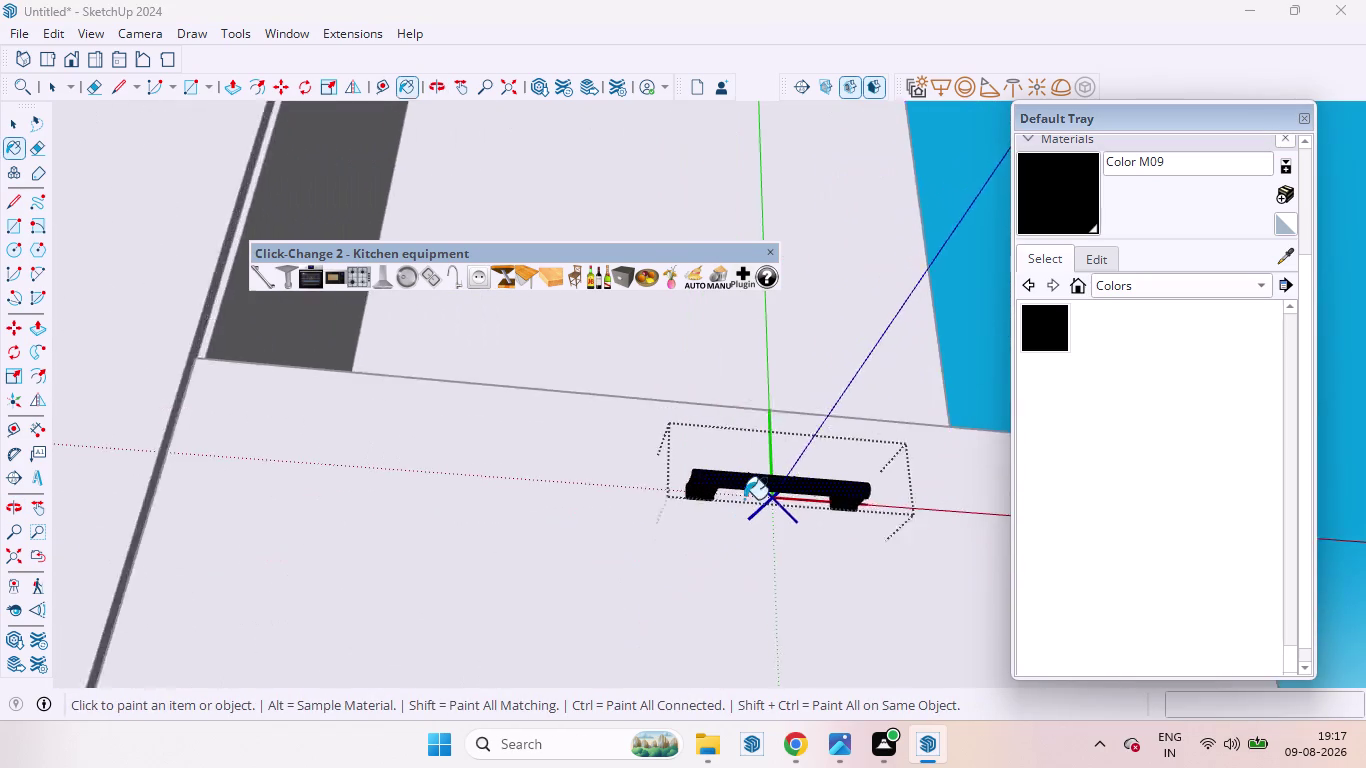
scroll(up, 3)
middle_drag(662, 510, 651, 387)
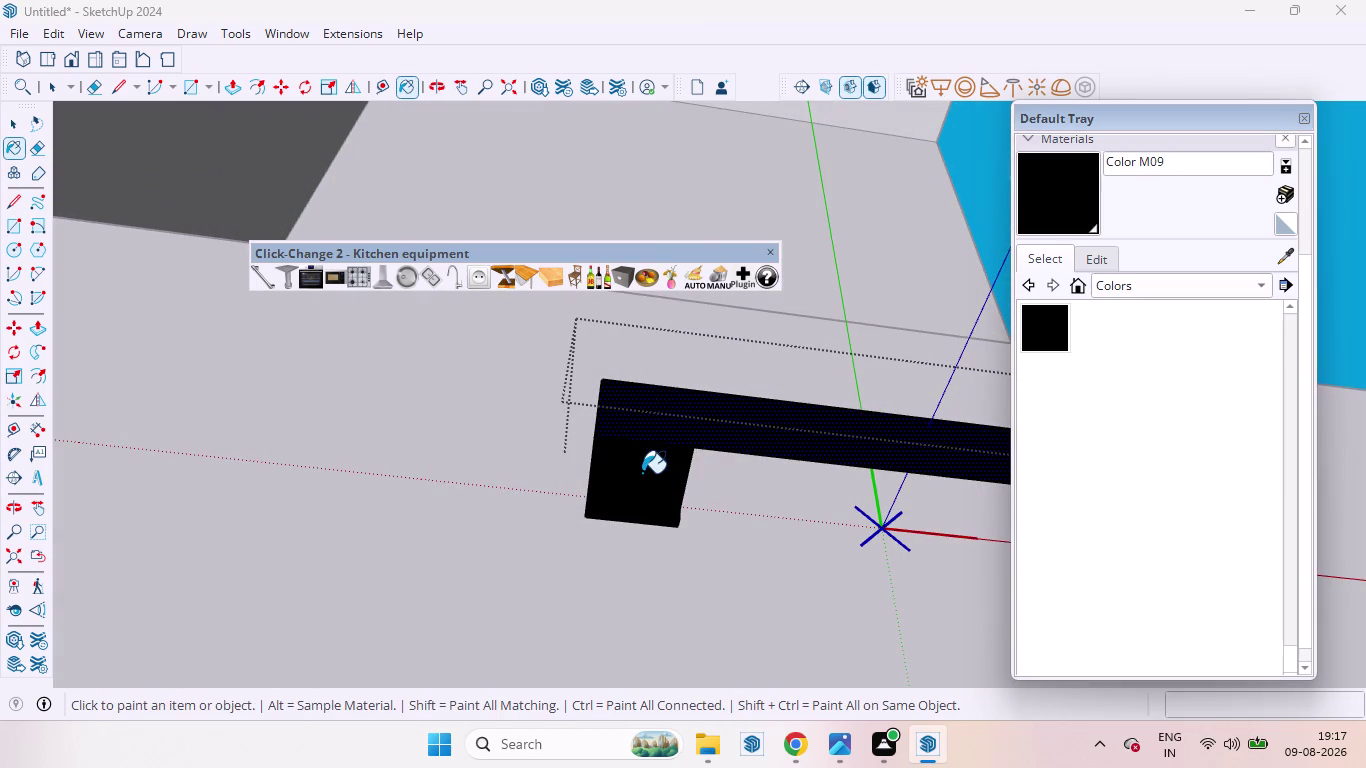
click(637, 482)
click(673, 411)
scroll(down, 3)
scroll(up, 3)
scroll(down, 3)
scroll(down, 3)
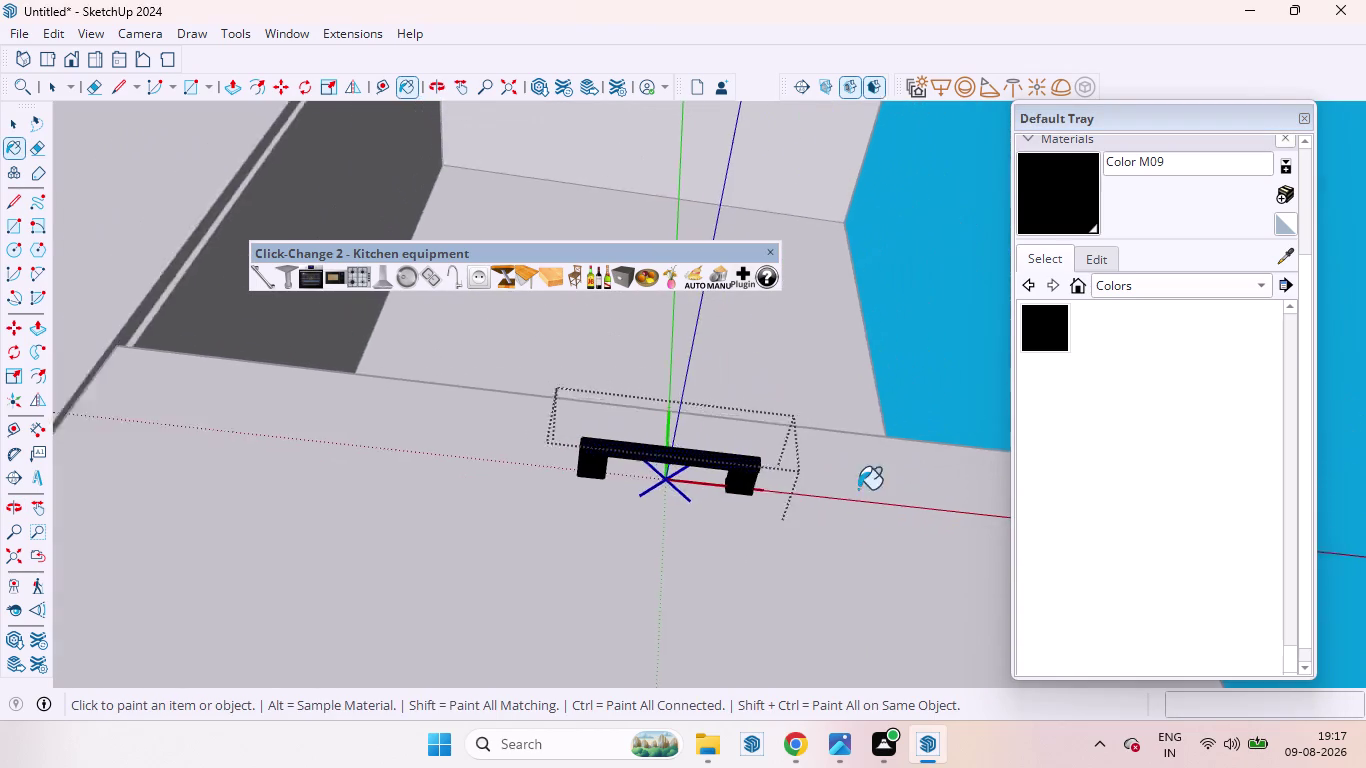
scroll(down, 3)
key(space)
Close the handle group being edited by clicking outside it.
click(12, 563)
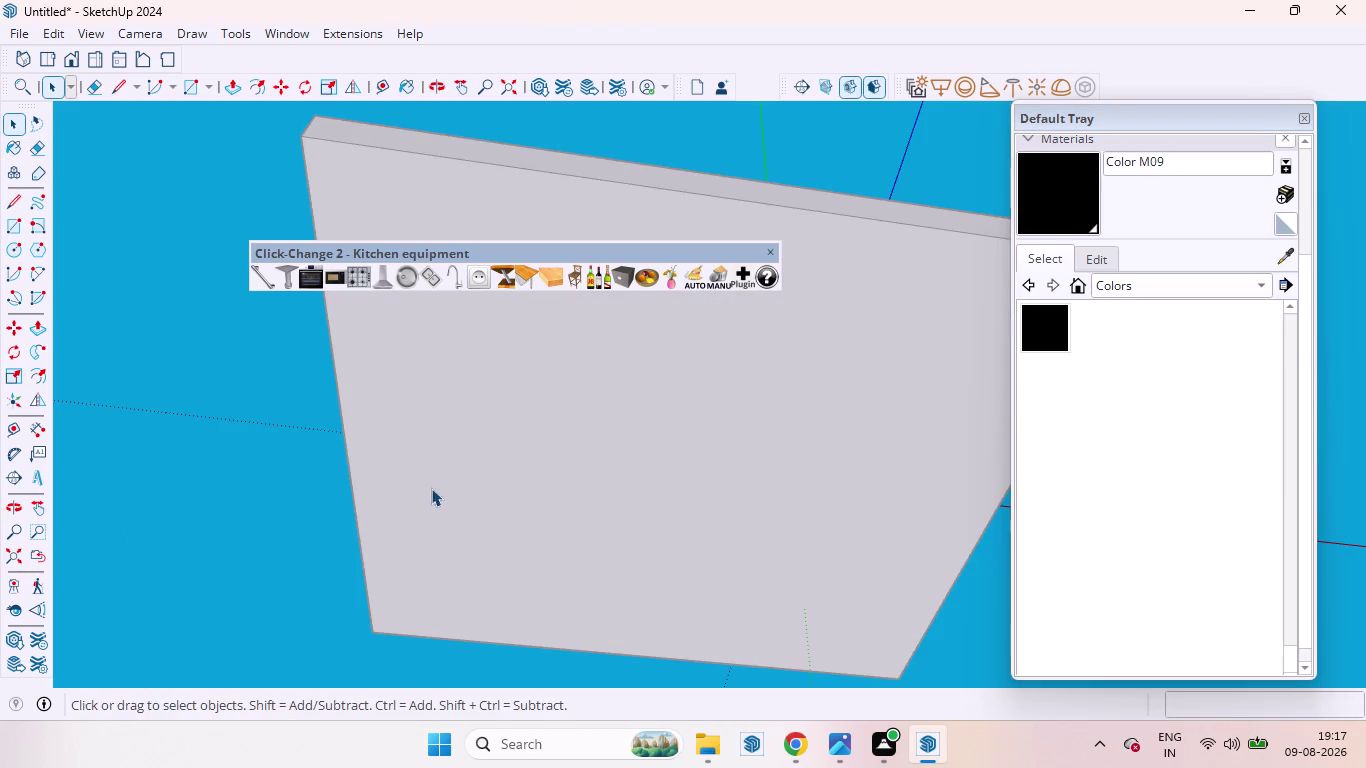
scroll(down, 3)
scroll(down, 3)
middle_drag(712, 463, 709, 734)
click(770, 510)
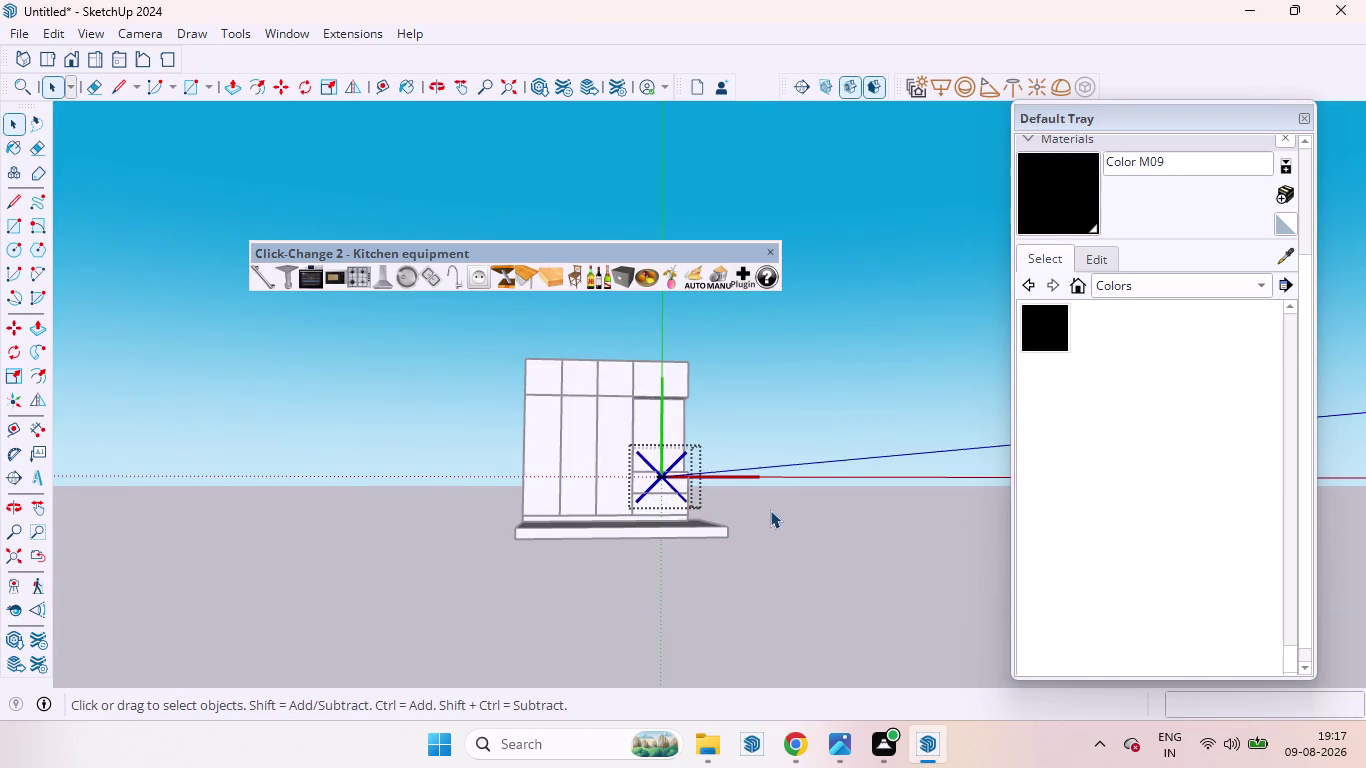
Bring the view back to the wardrobe front and select the black drawer handle.
scroll(up, 3)
scroll(down, 3)
middle_drag(691, 490, 670, 499)
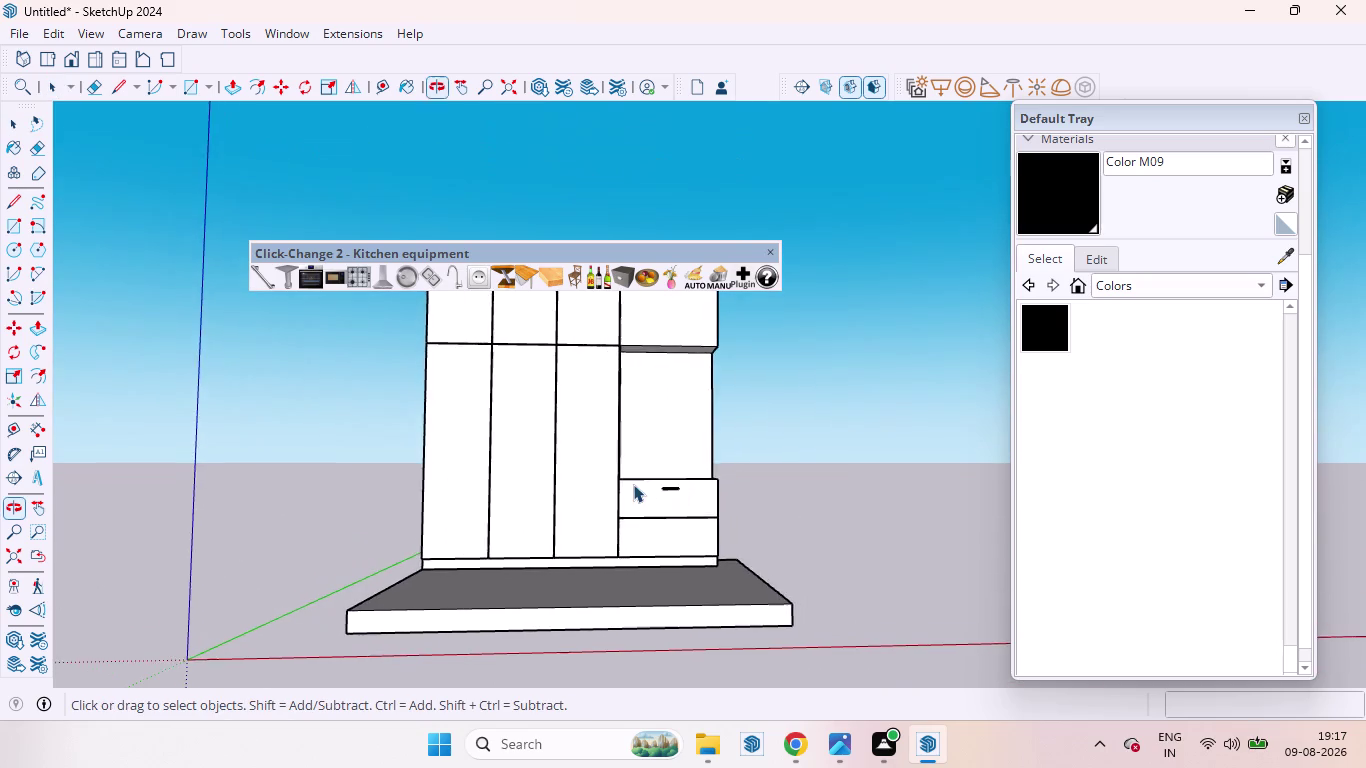
scroll(up, 3)
scroll(down, 3)
scroll(up, 3)
scroll(up, 3)
middle_drag(712, 500, 687, 545)
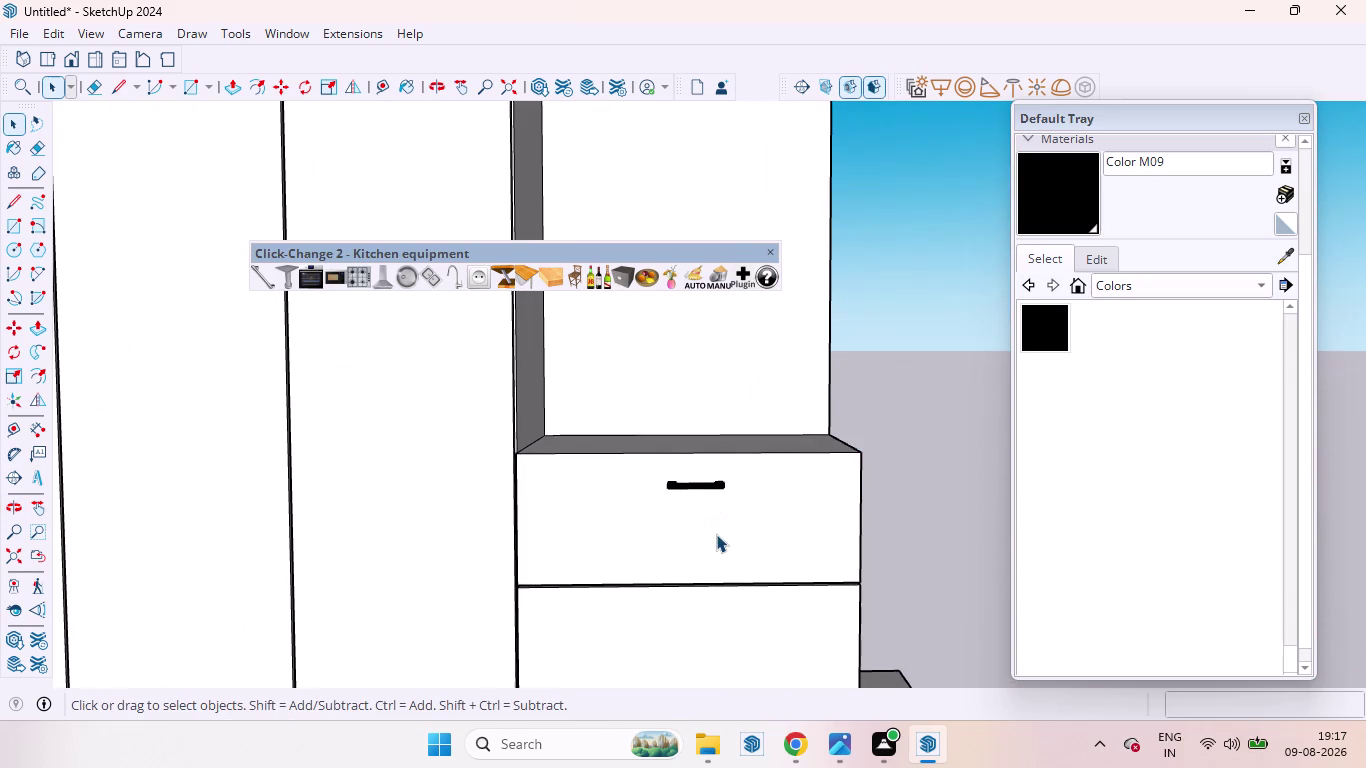
scroll(down, 3)
scroll(up, 3)
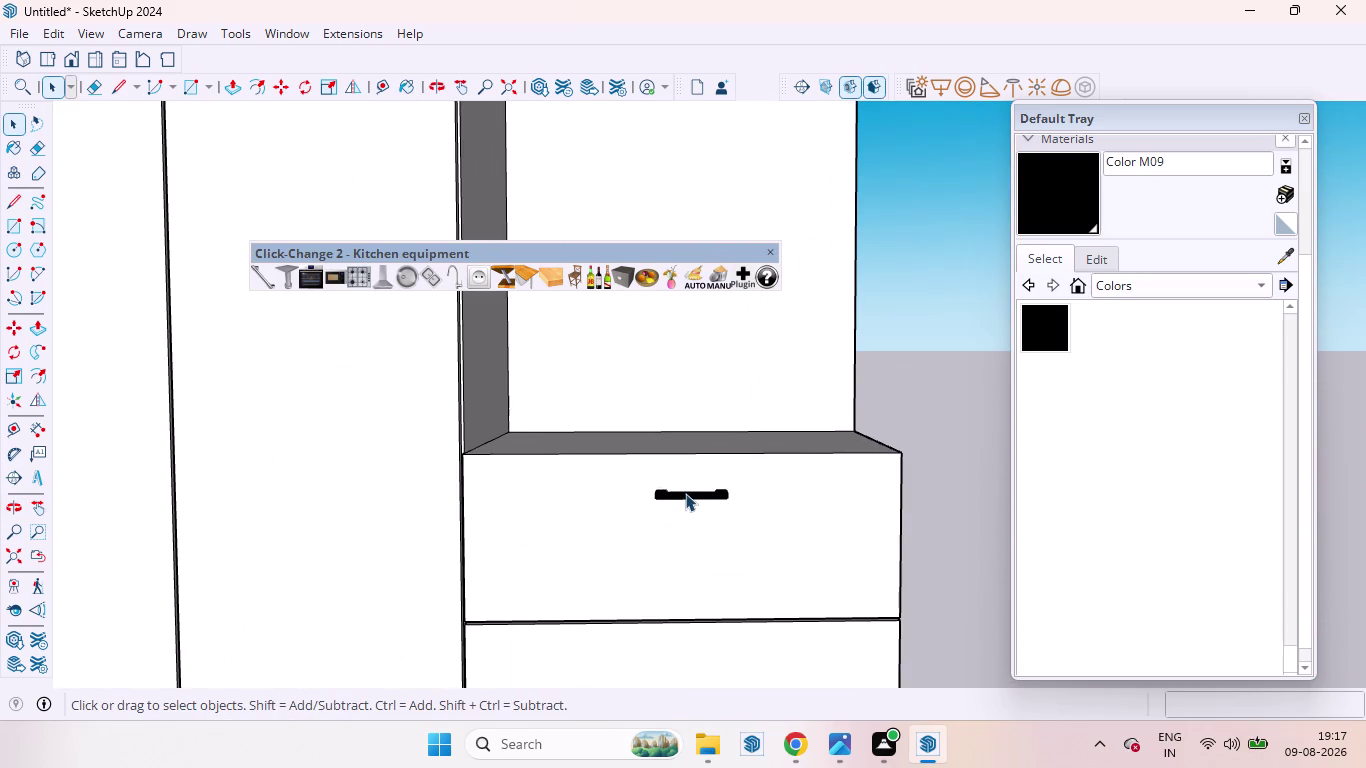
click(685, 493)
Stretch the black handle along its length with the Scale tool.
key(s)
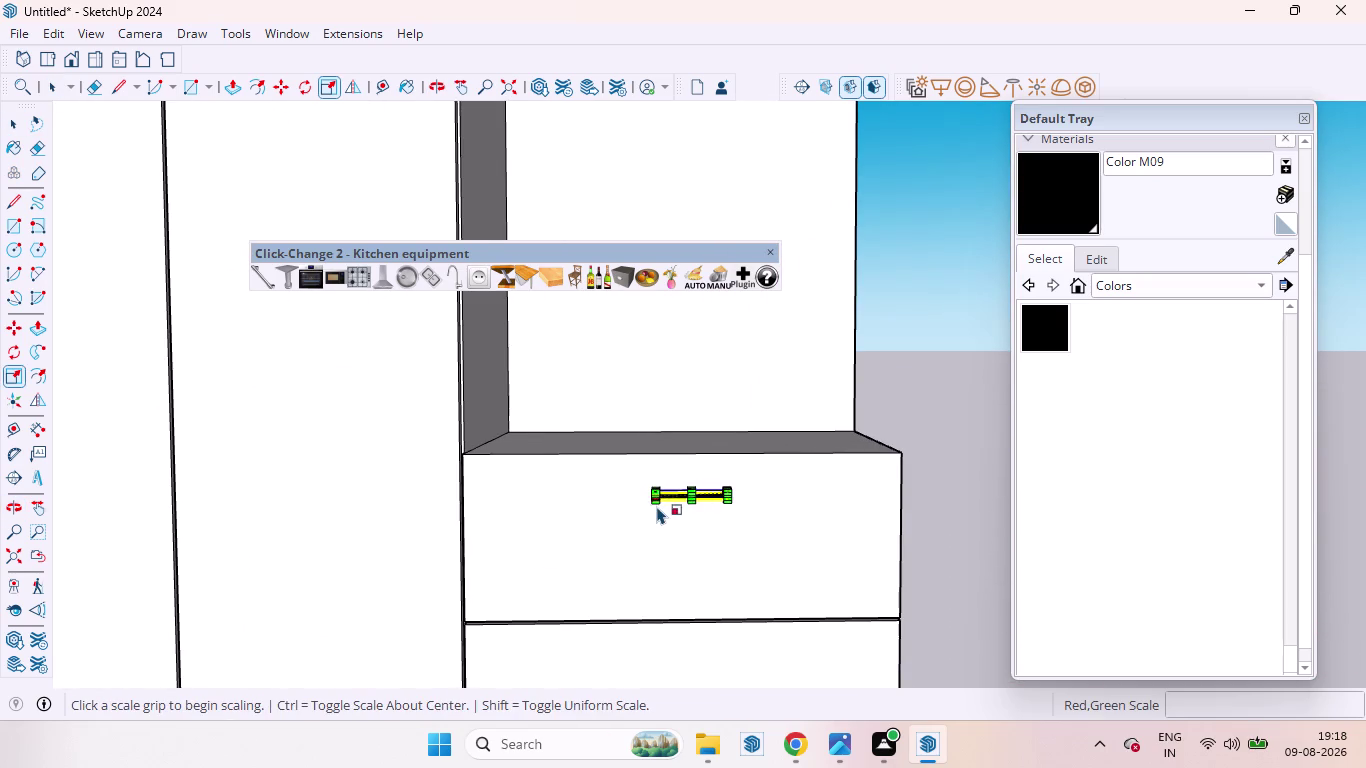
scroll(up, 3)
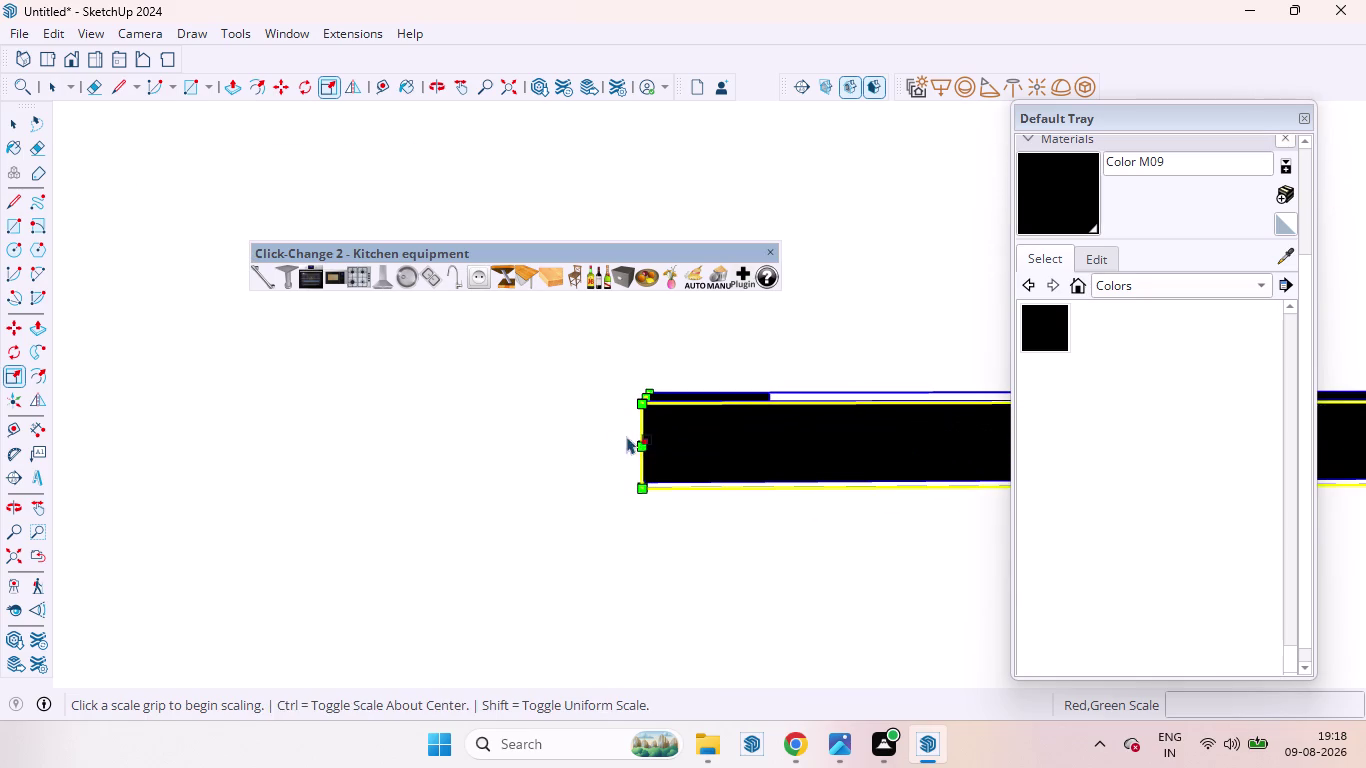
middle_drag(618, 435, 709, 458)
scroll(up, 3)
drag(633, 436, 631, 435)
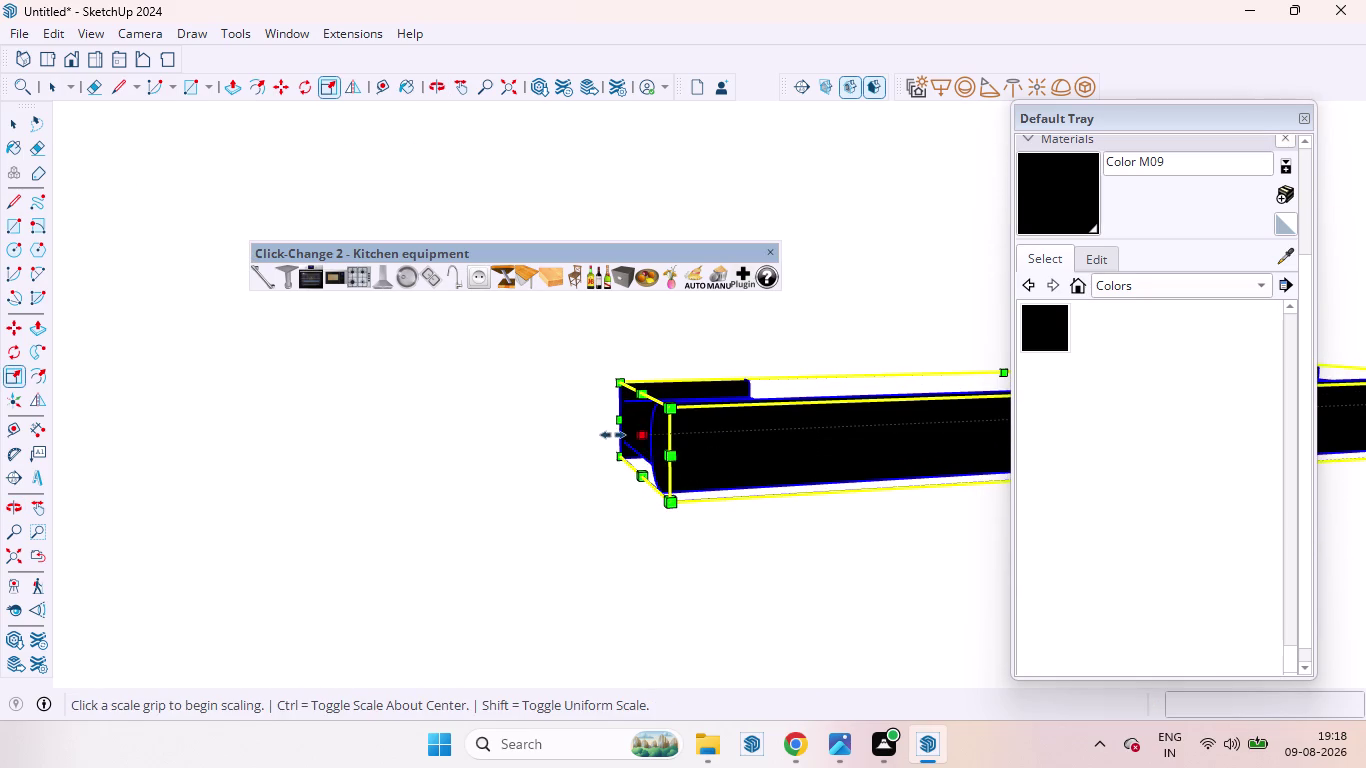
drag(631, 435, 487, 430)
scroll(down, 3)
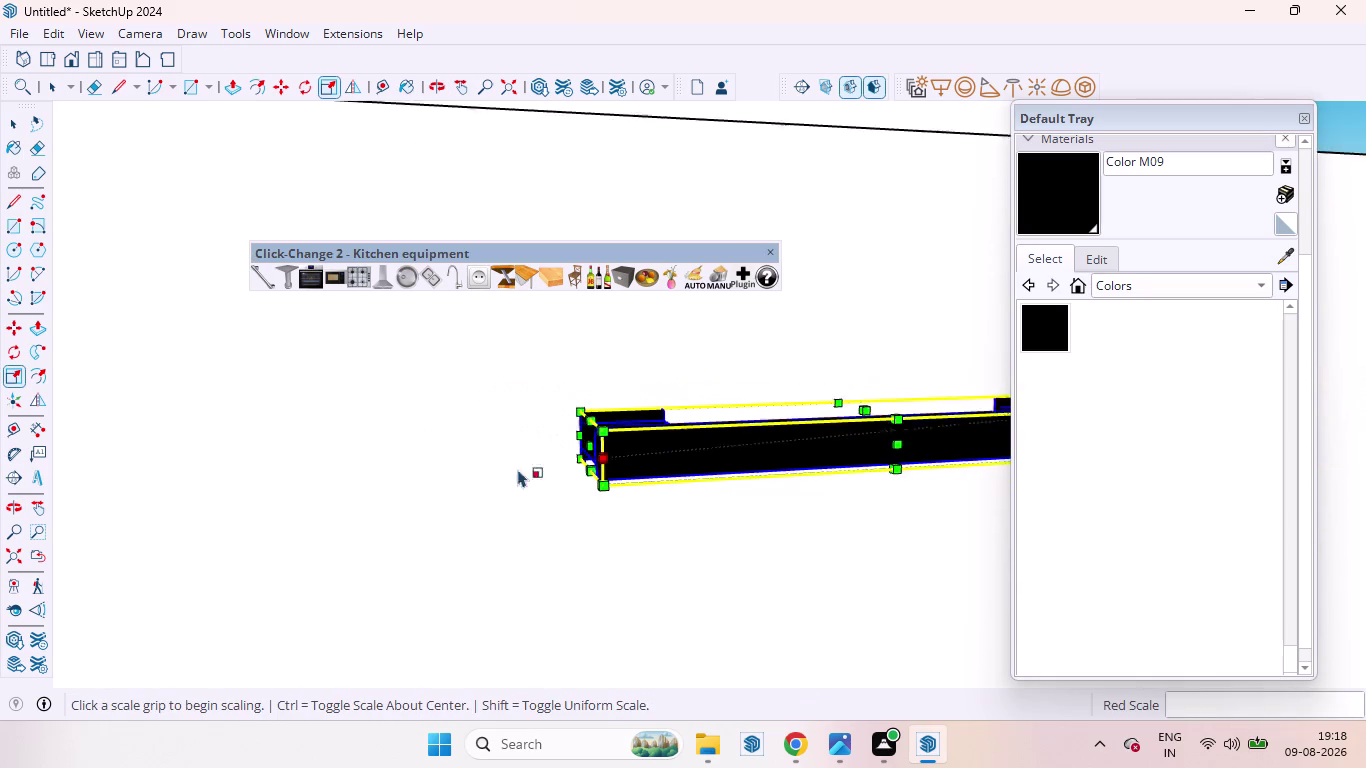
scroll(down, 3)
scroll(down, 3)
scroll(down, 3)
scroll(down, 3)
click(959, 382)
key(space)
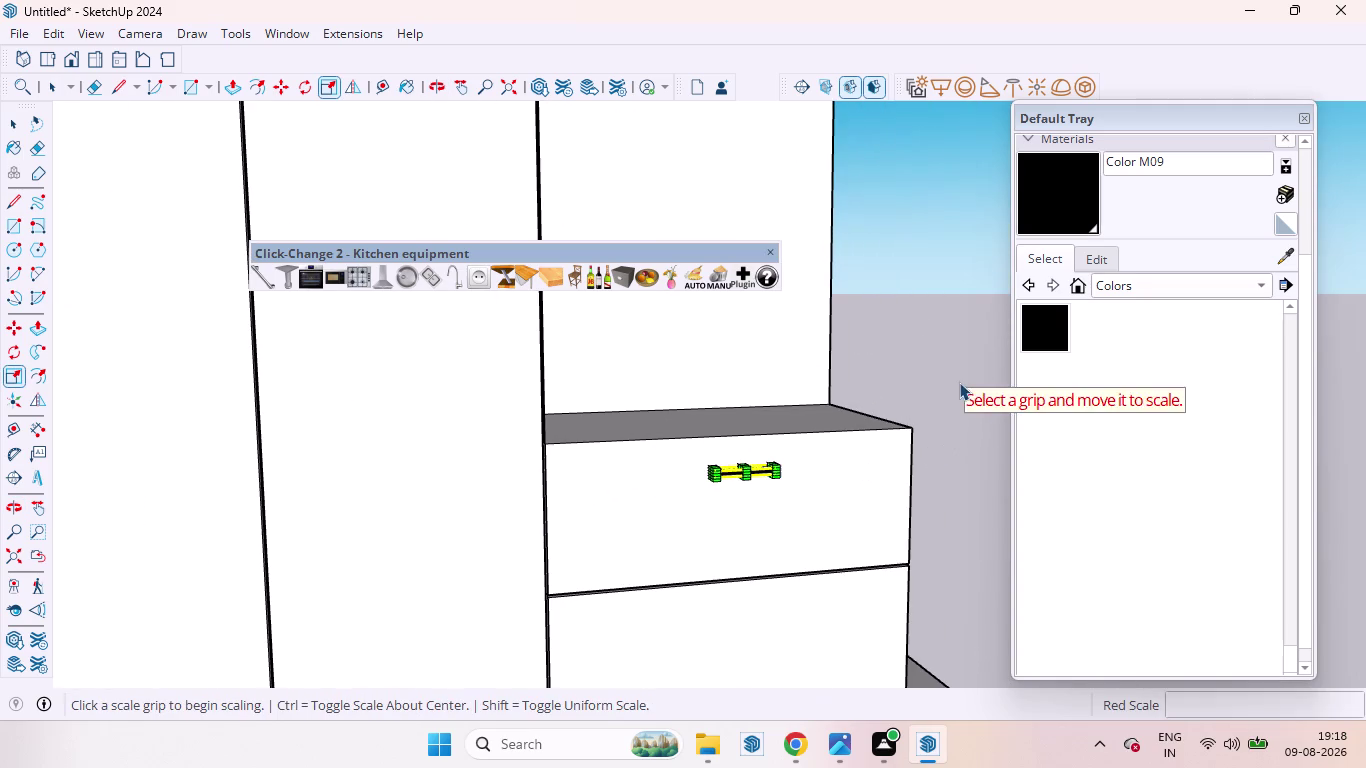
Reselect the handle and scale it up slightly more.
click(948, 400)
middle_drag(877, 499, 744, 428)
scroll(down, 3)
scroll(up, 3)
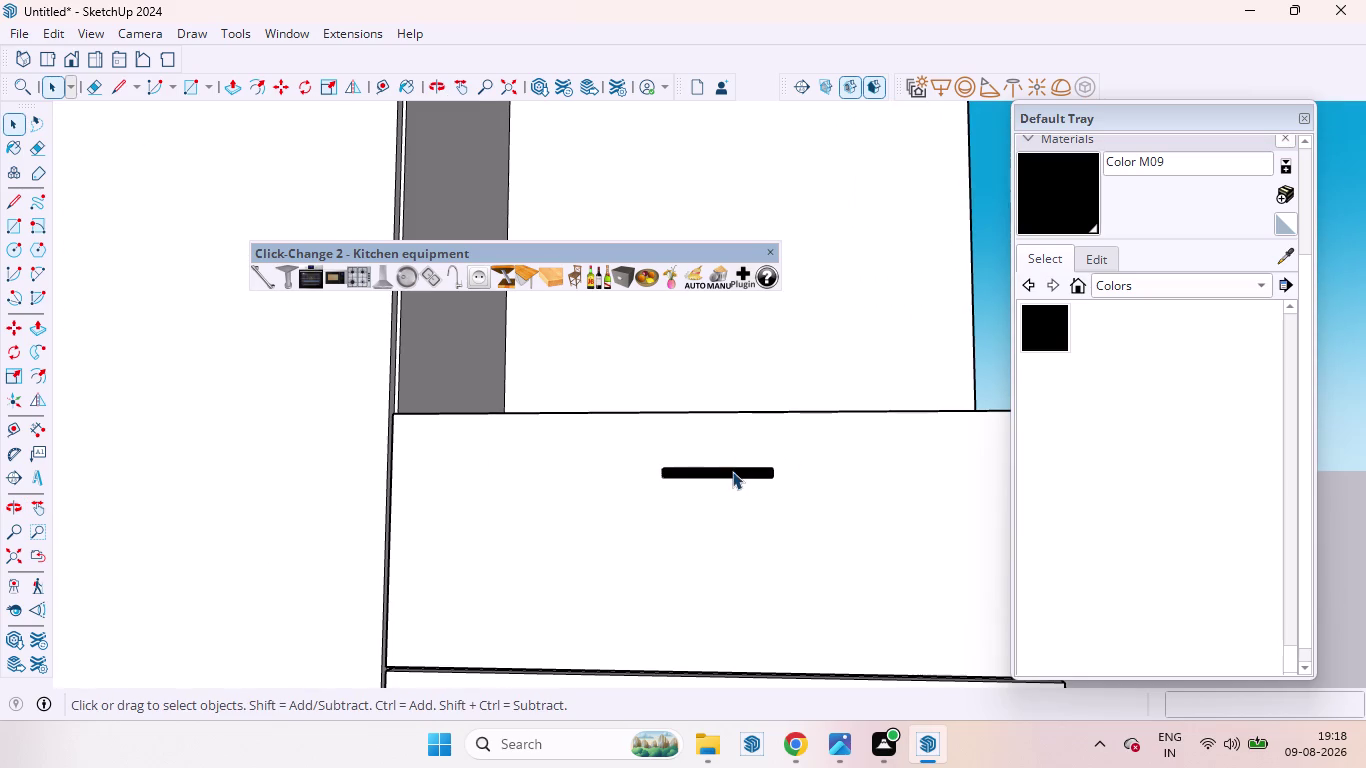
click(732, 471)
key(s)
scroll(up, 3)
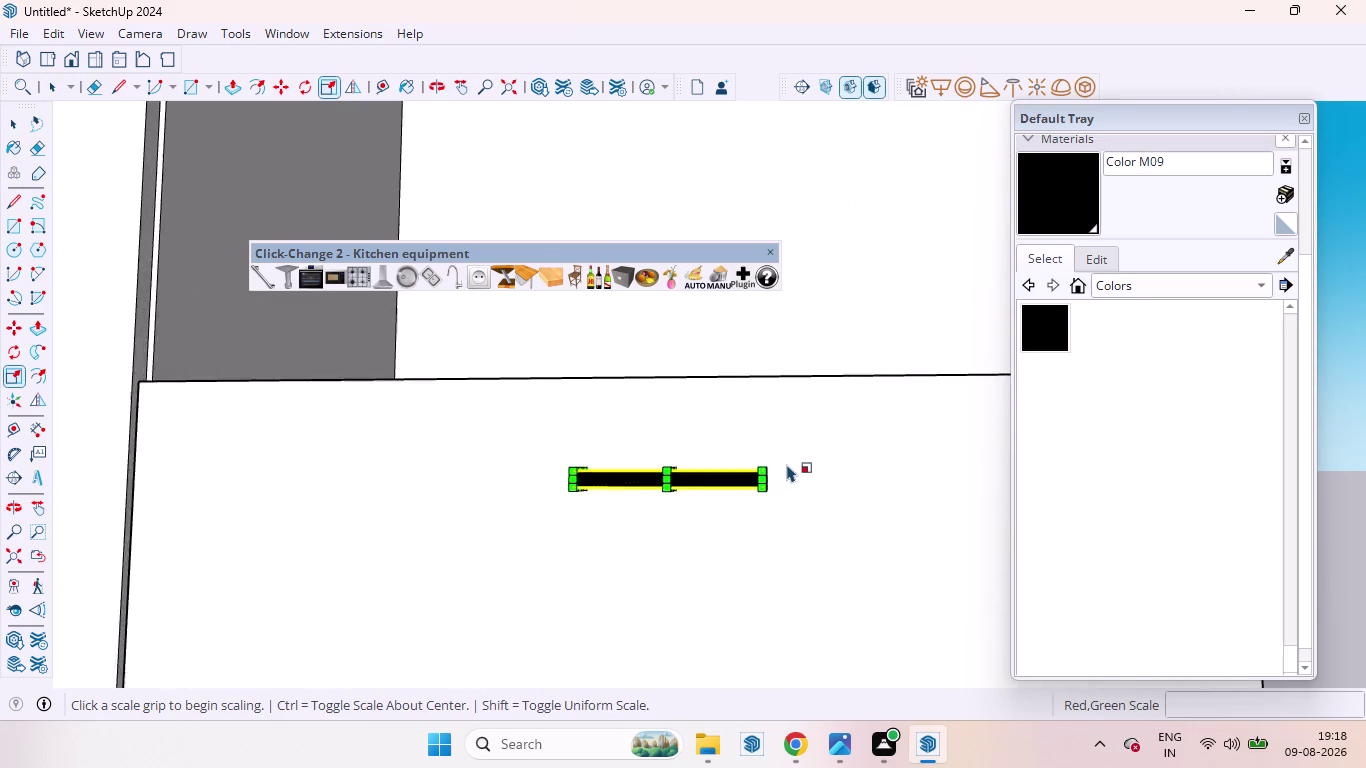
scroll(up, 3)
drag(911, 446, 974, 426)
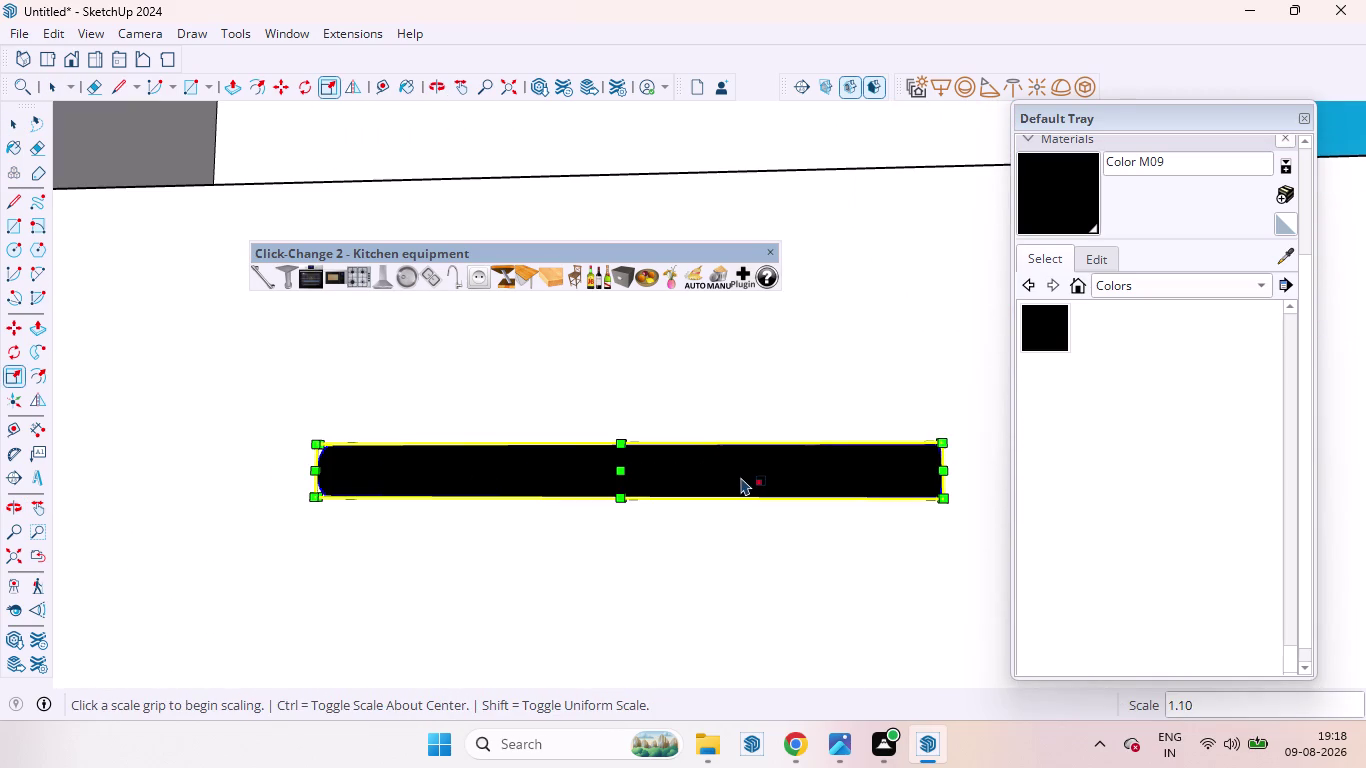
scroll(down, 3)
scroll(down, 3)
scroll(down, 3)
key(space)
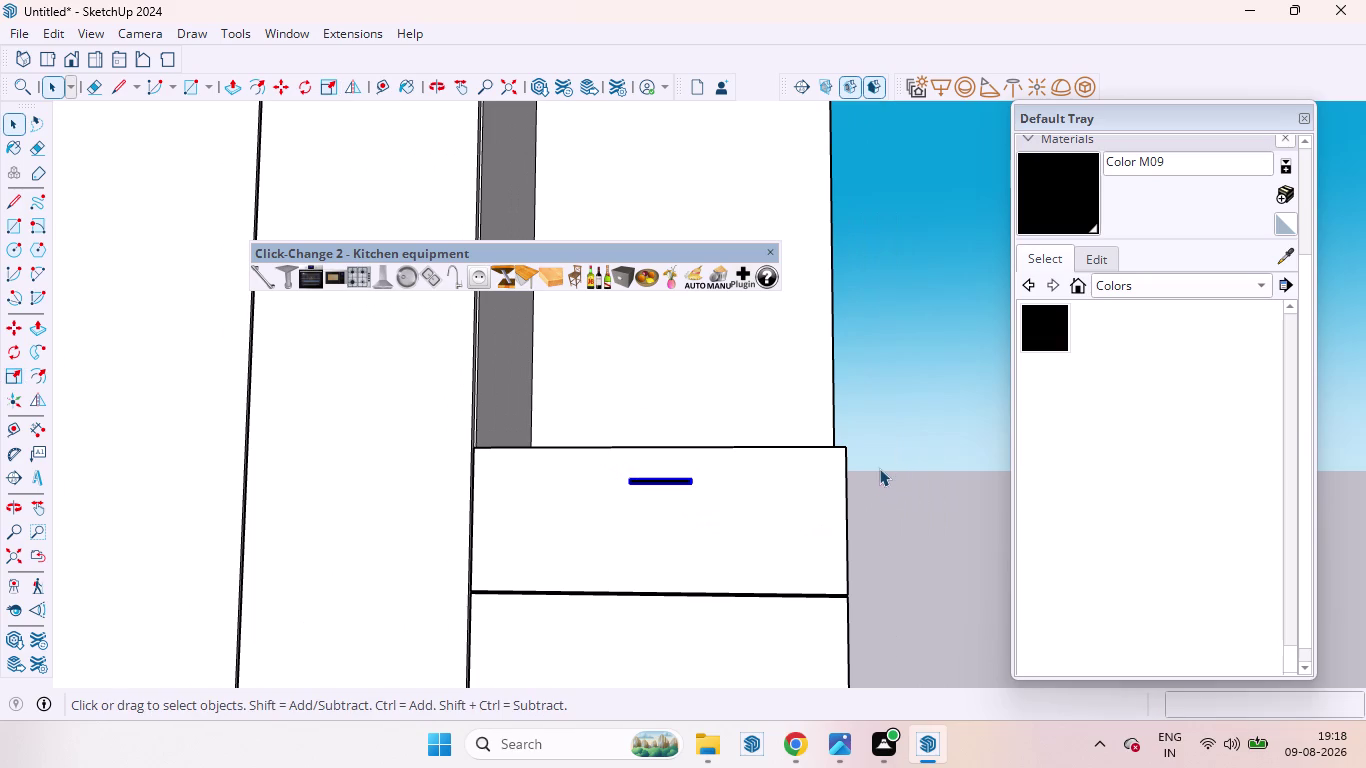
Deselect the handle and view the upper drawer up close.
click(879, 468)
scroll(down, 3)
middle_drag(835, 463, 819, 540)
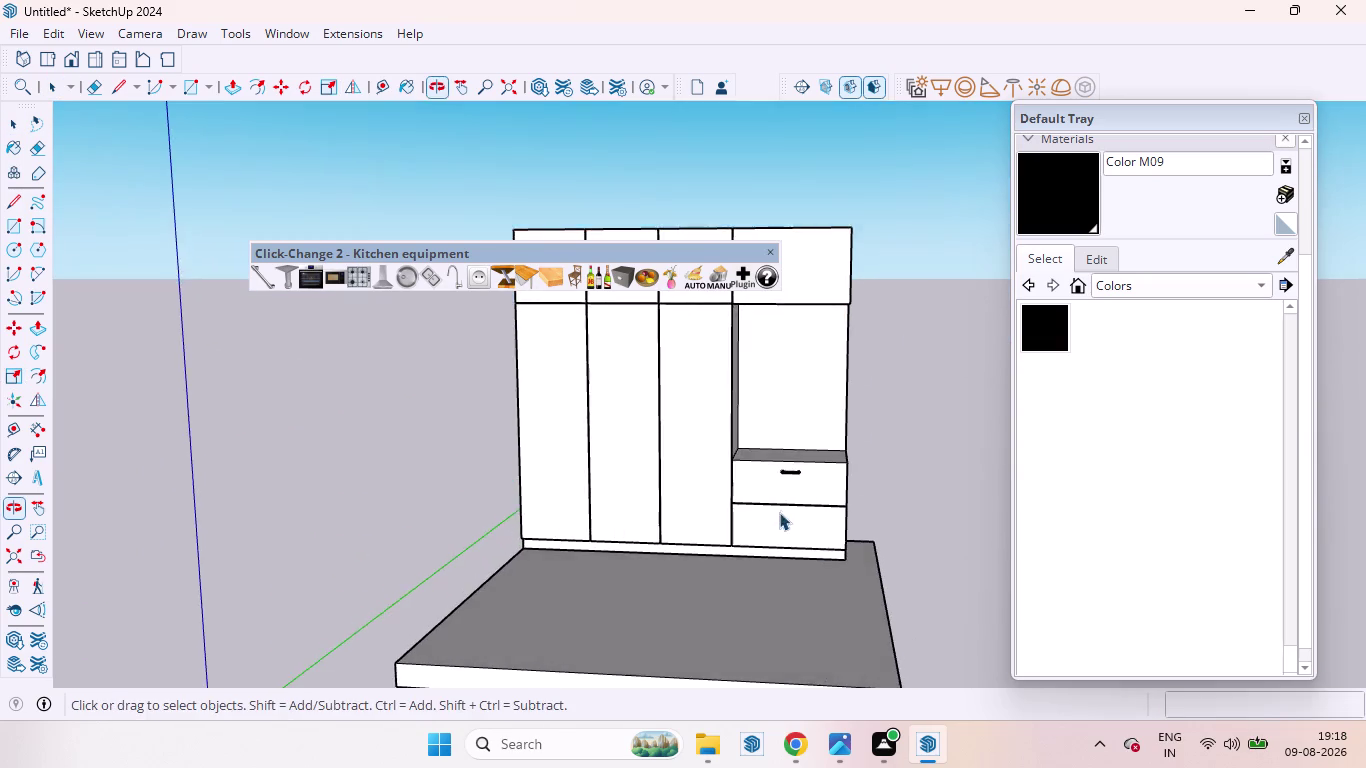
scroll(up, 3)
middle_drag(798, 445, 798, 535)
Select the drawer handle and cycle through designs with the Click-Change Handles button.
scroll(up, 3)
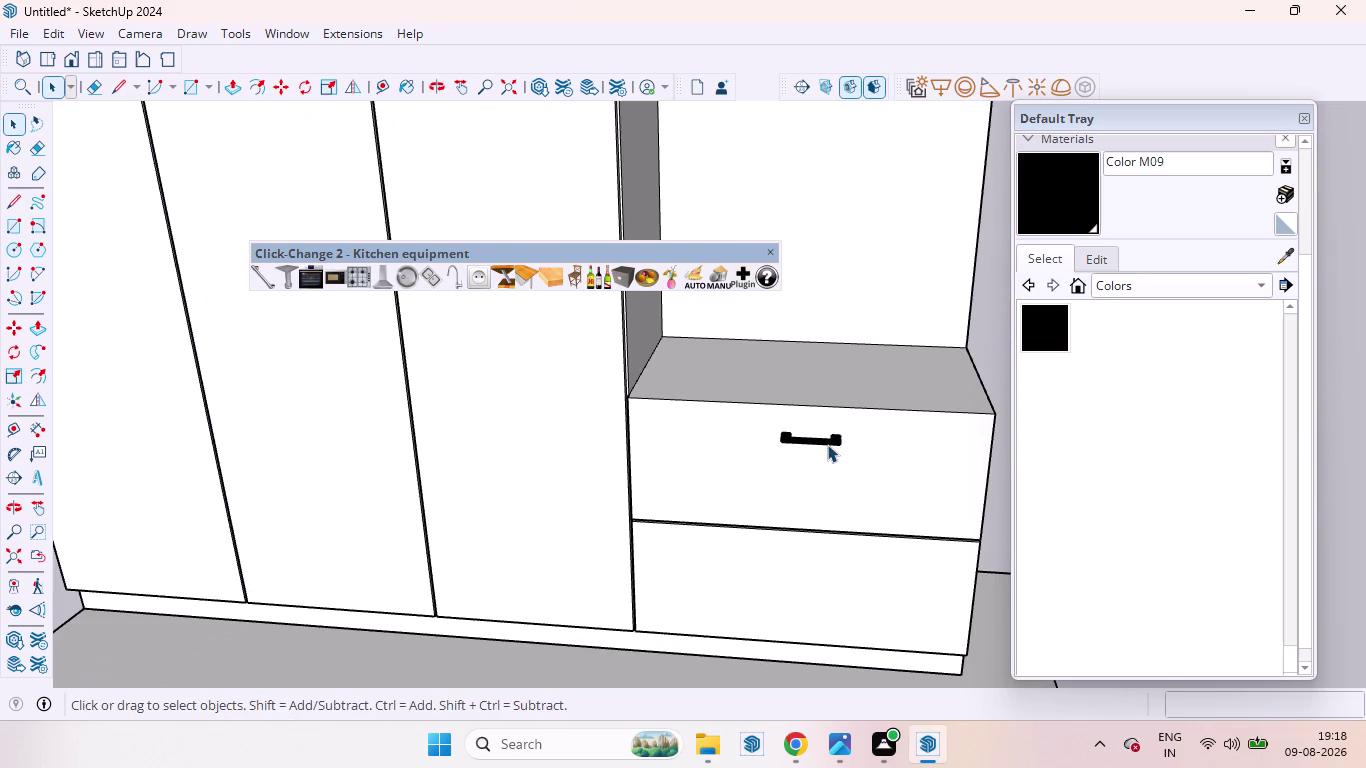
click(827, 444)
click(269, 283)
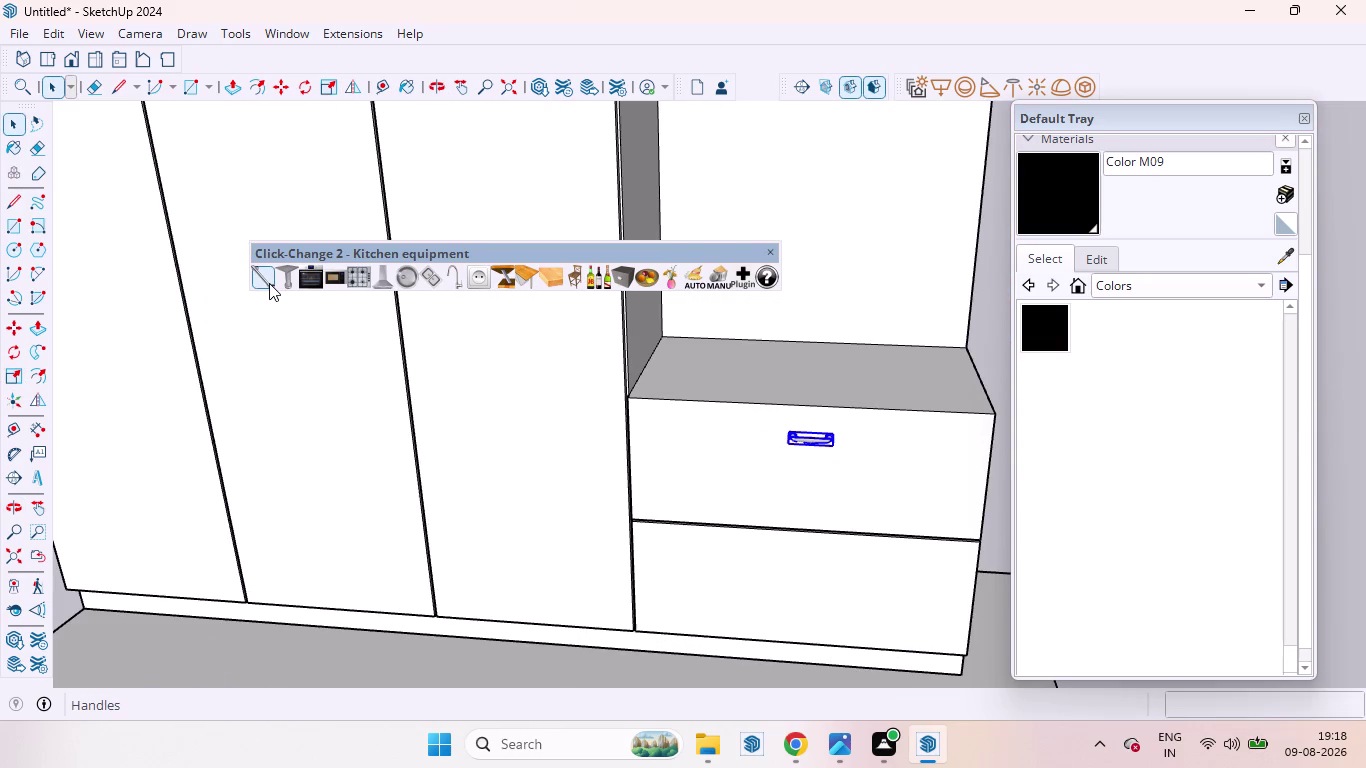
click(269, 283)
click(269, 283)
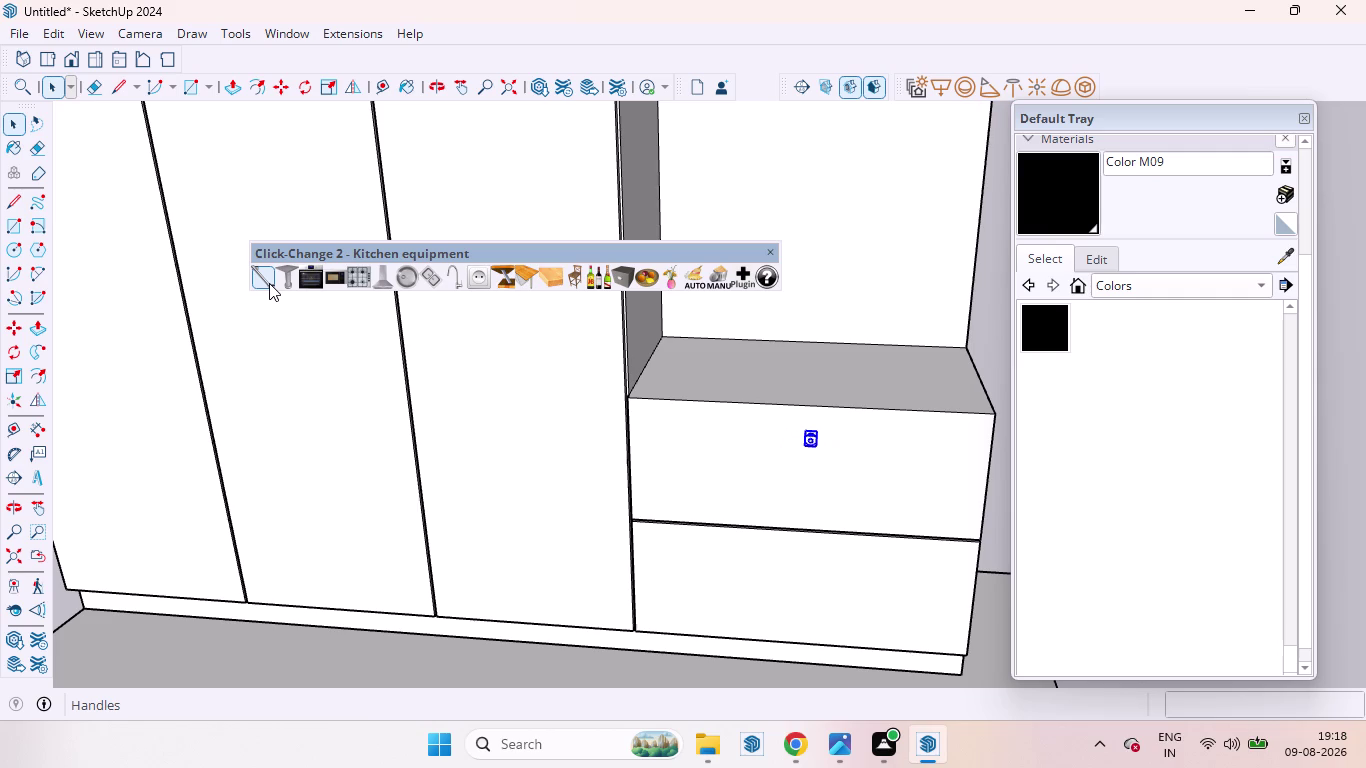
click(269, 283)
click(269, 283)
click(269, 283)
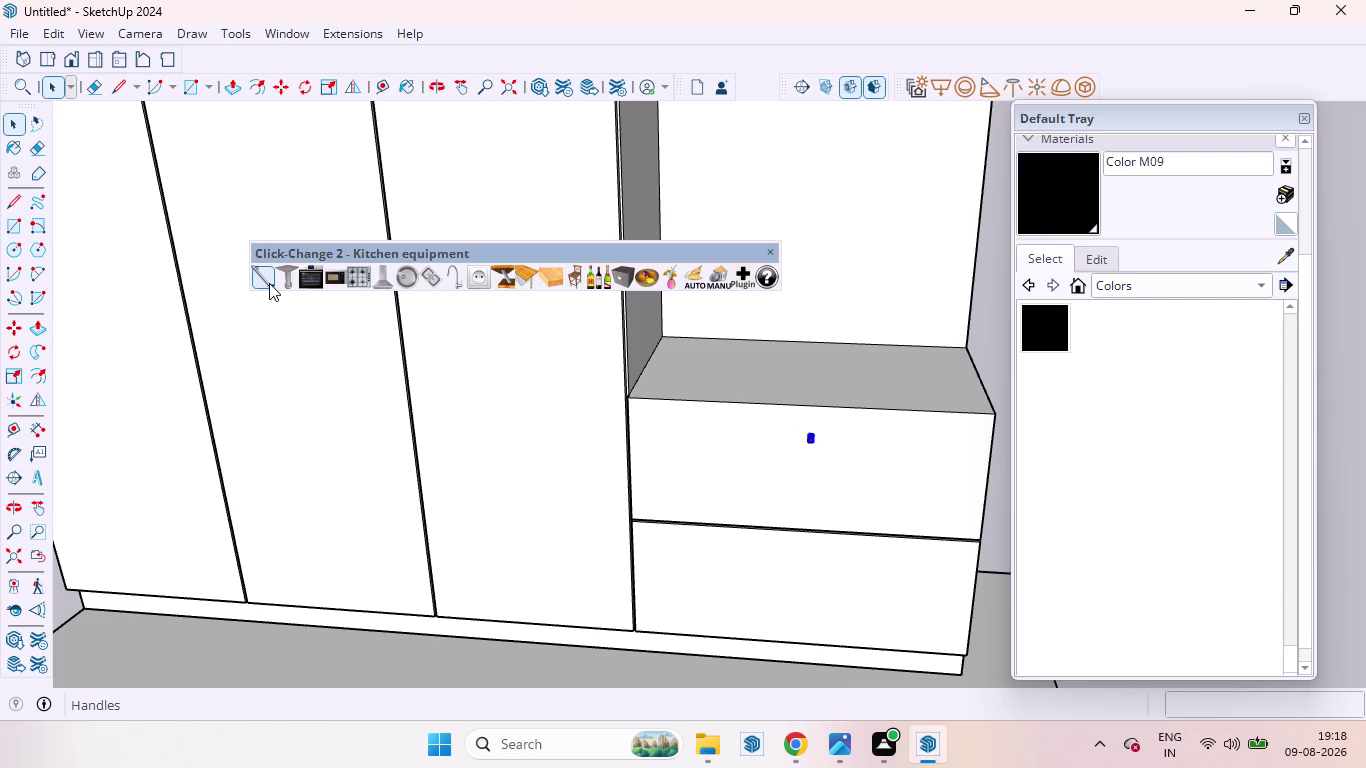
click(269, 283)
click(269, 283)
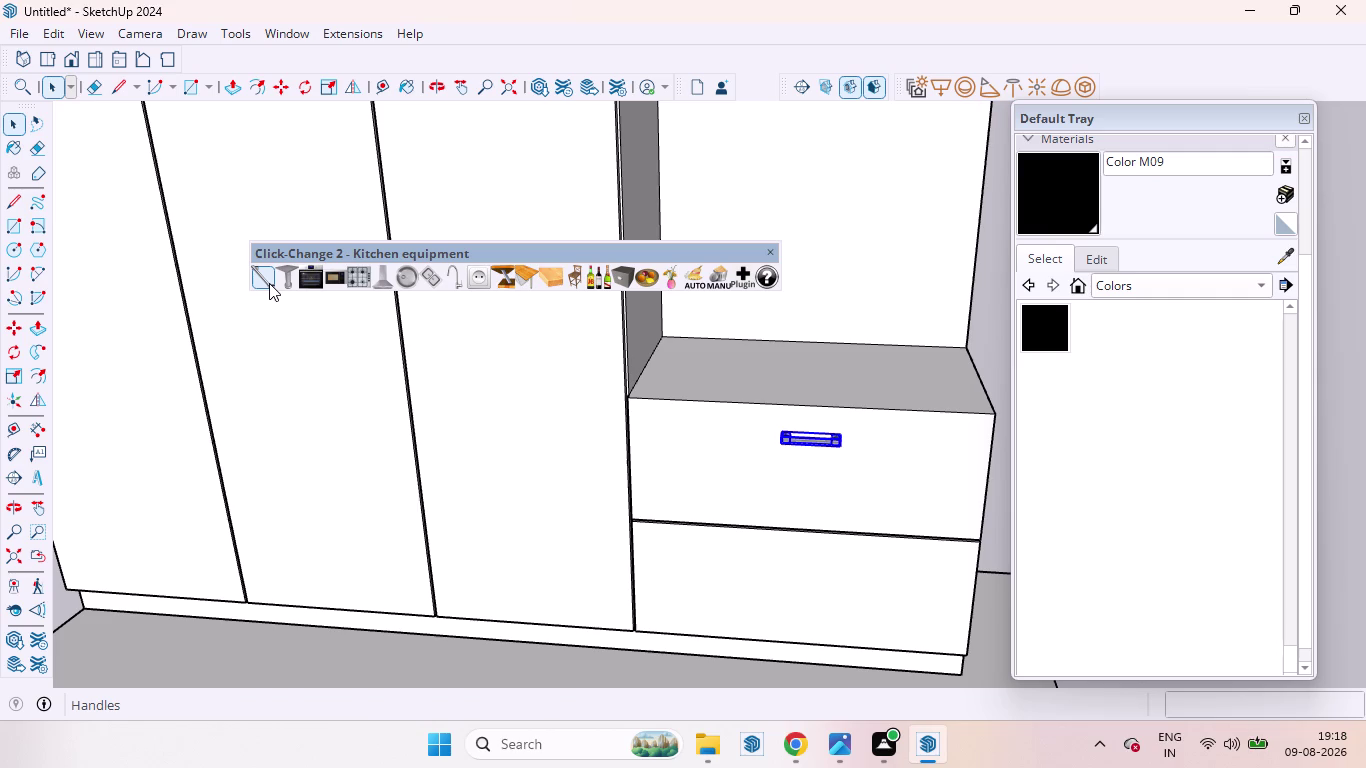
Switch to the metal two-post bar pull and try one more handle design.
click(1000, 313)
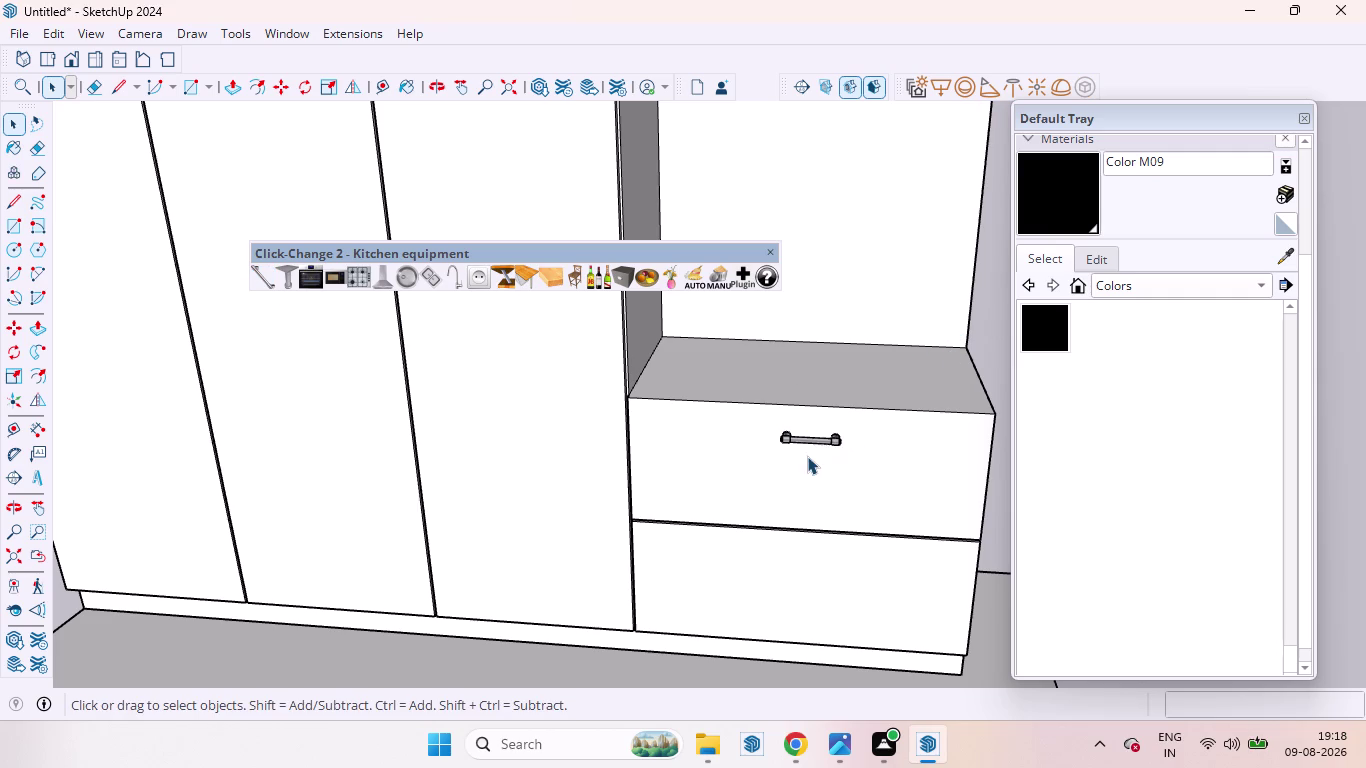
scroll(down, 3)
scroll(up, 3)
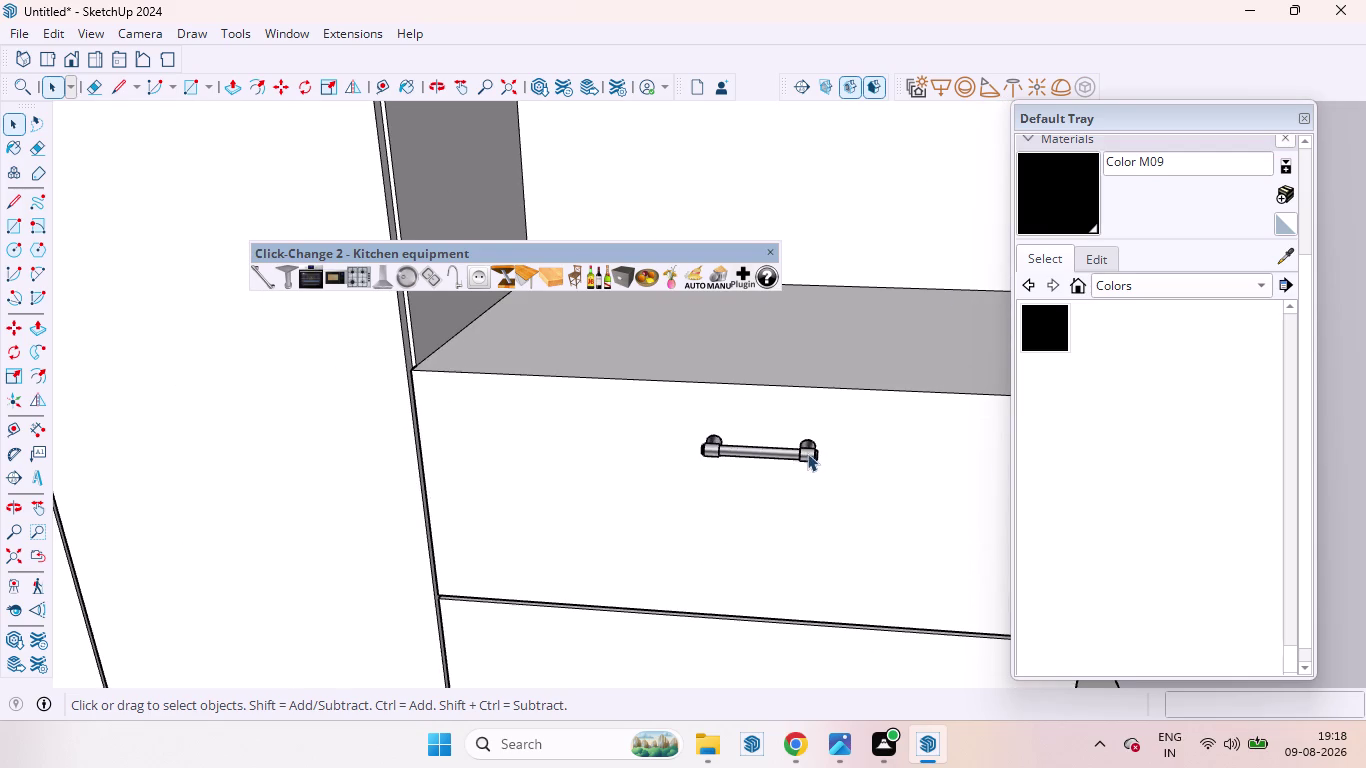
click(806, 454)
click(272, 285)
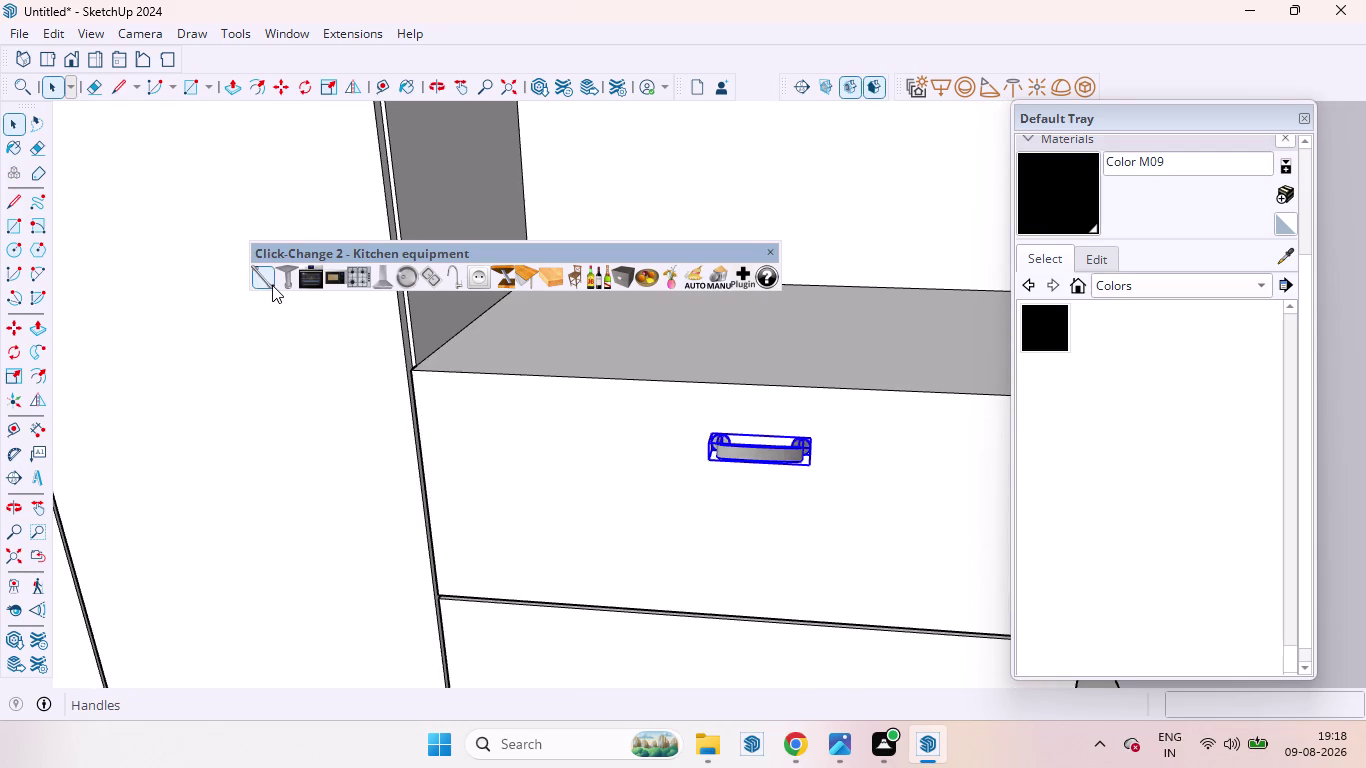
click(264, 285)
Deselect and view the whole wardrobe with its new bar pull.
scroll(down, 3)
scroll(up, 3)
scroll(down, 3)
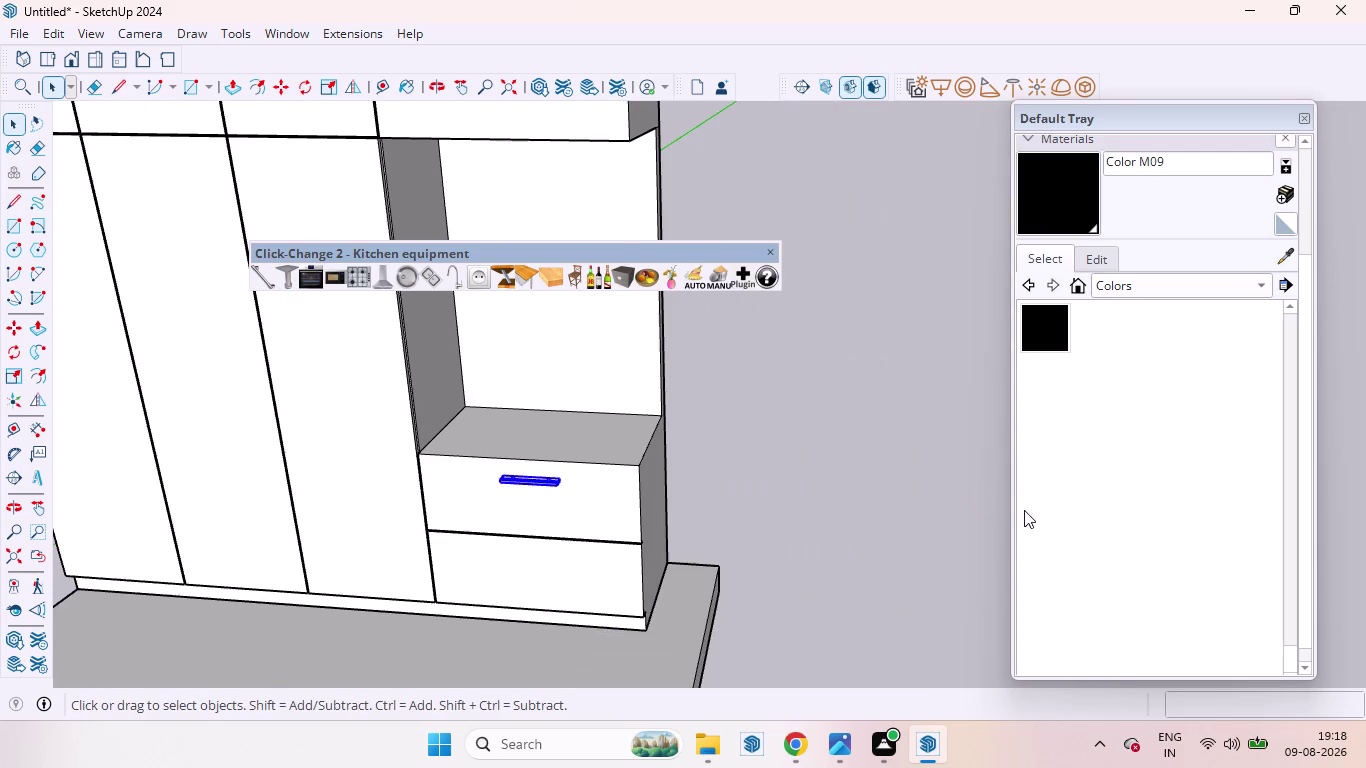
click(824, 467)
scroll(down, 3)
scroll(down, 3)
middle_drag(585, 499, 645, 441)
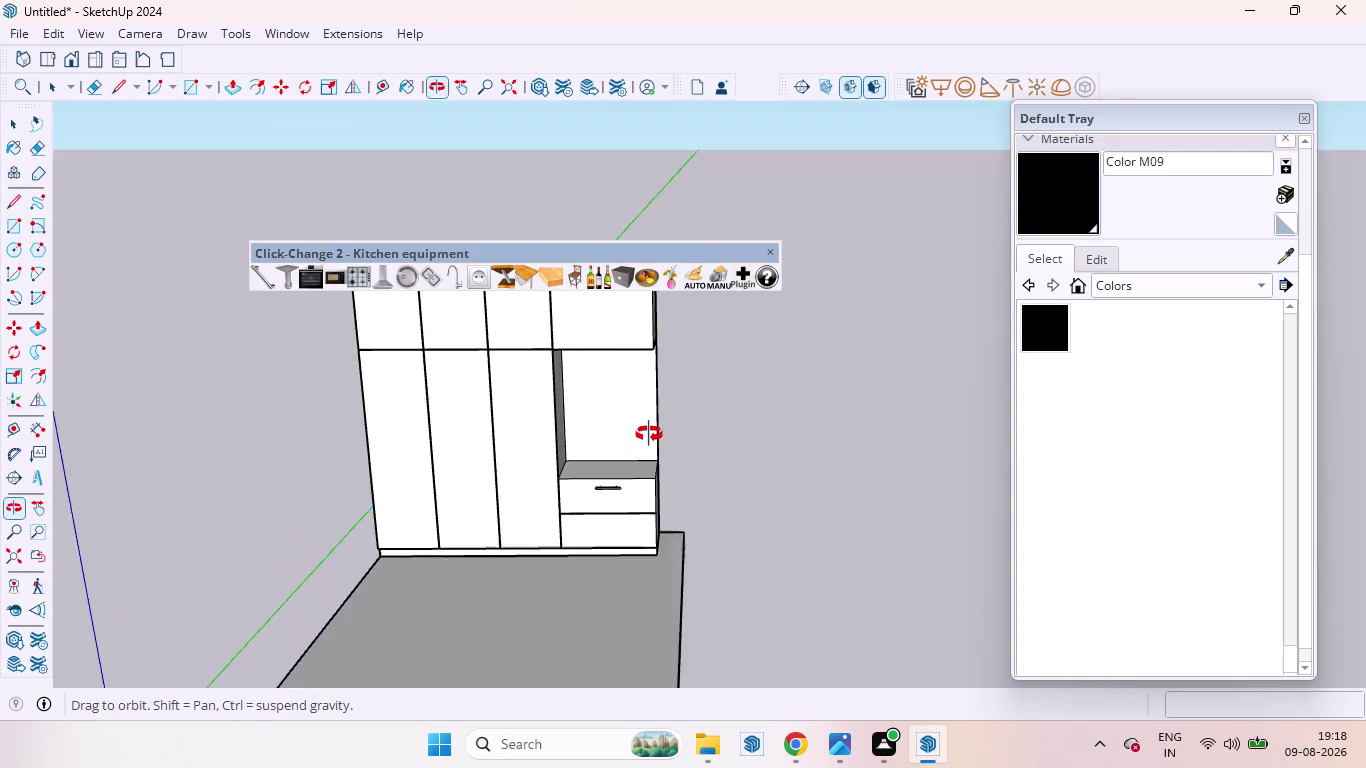
middle_drag(645, 441, 650, 426)
Try painting the bar pull with Color M09, undo it, and return to Select.
click(1047, 324)
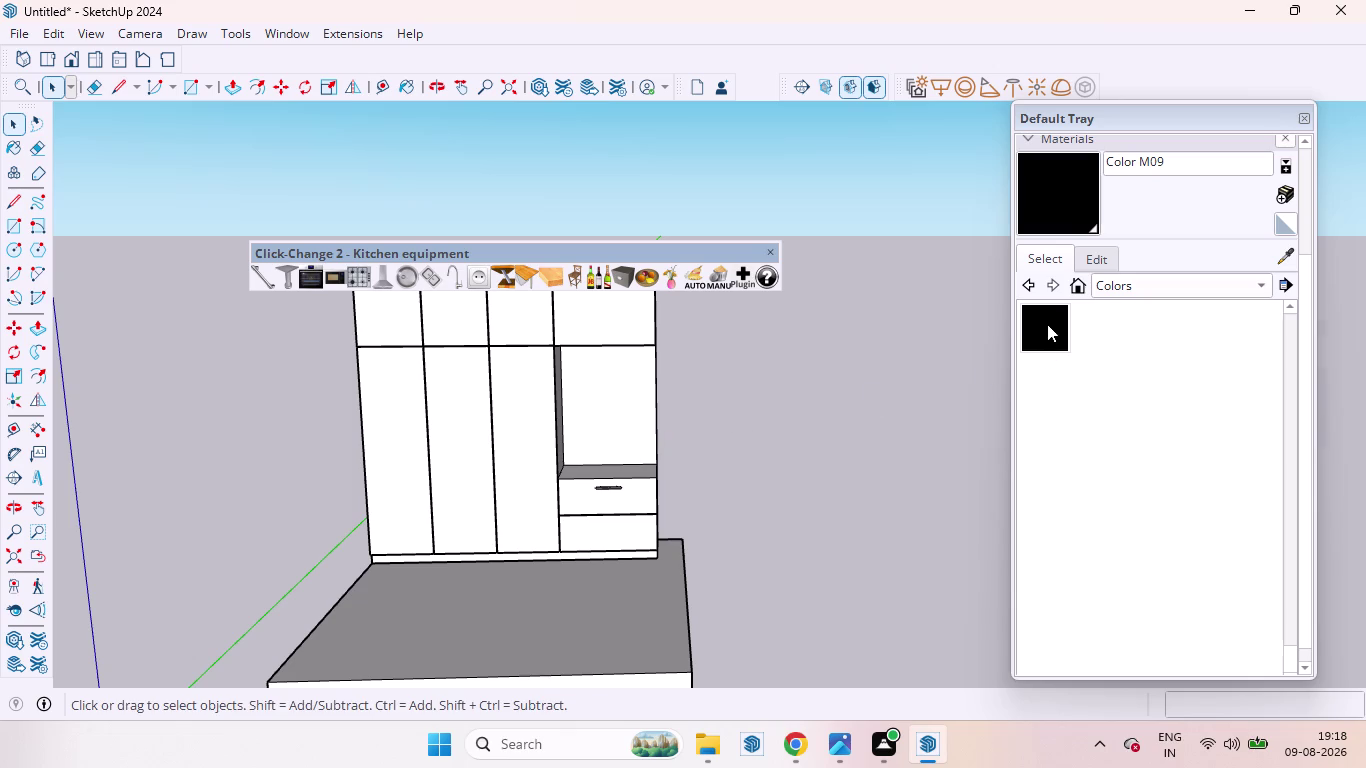
scroll(up, 3)
scroll(down, 3)
scroll(up, 3)
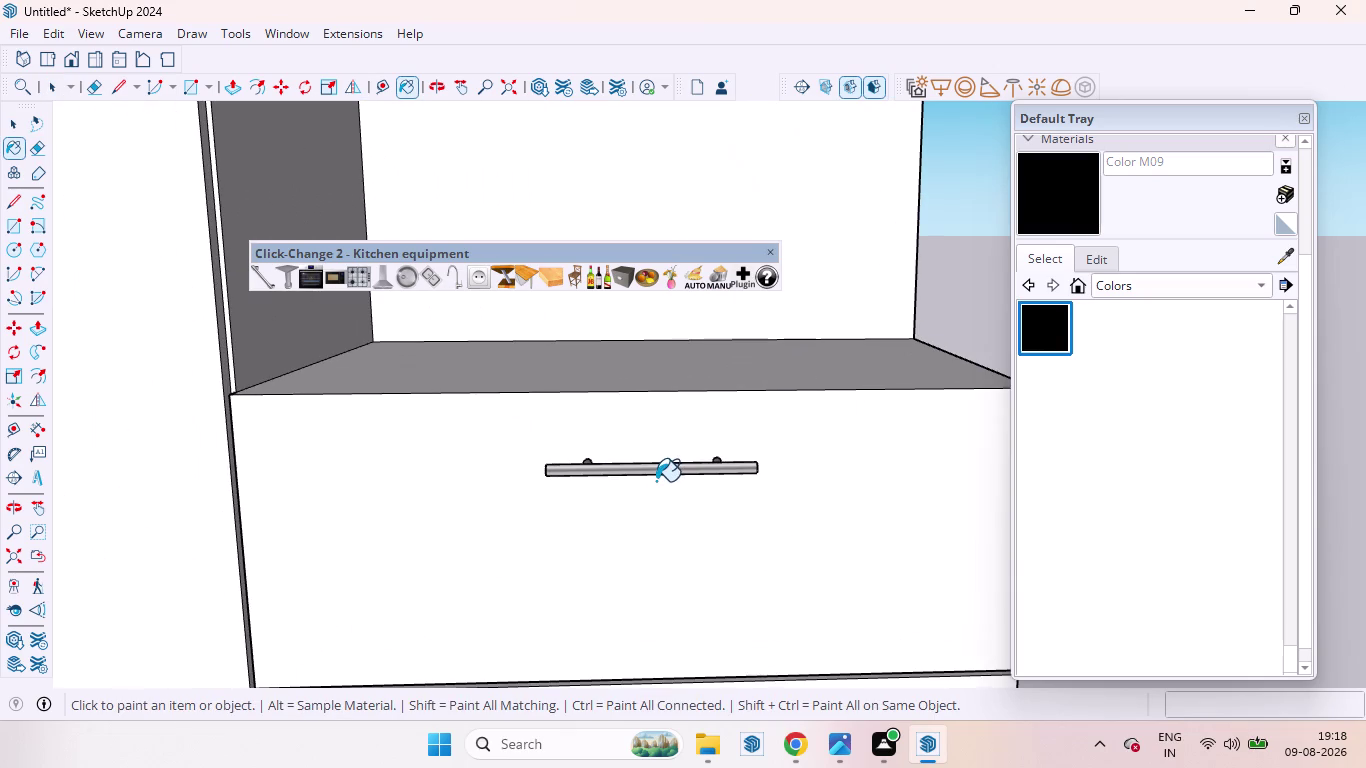
click(656, 481)
key(ctrl+z)
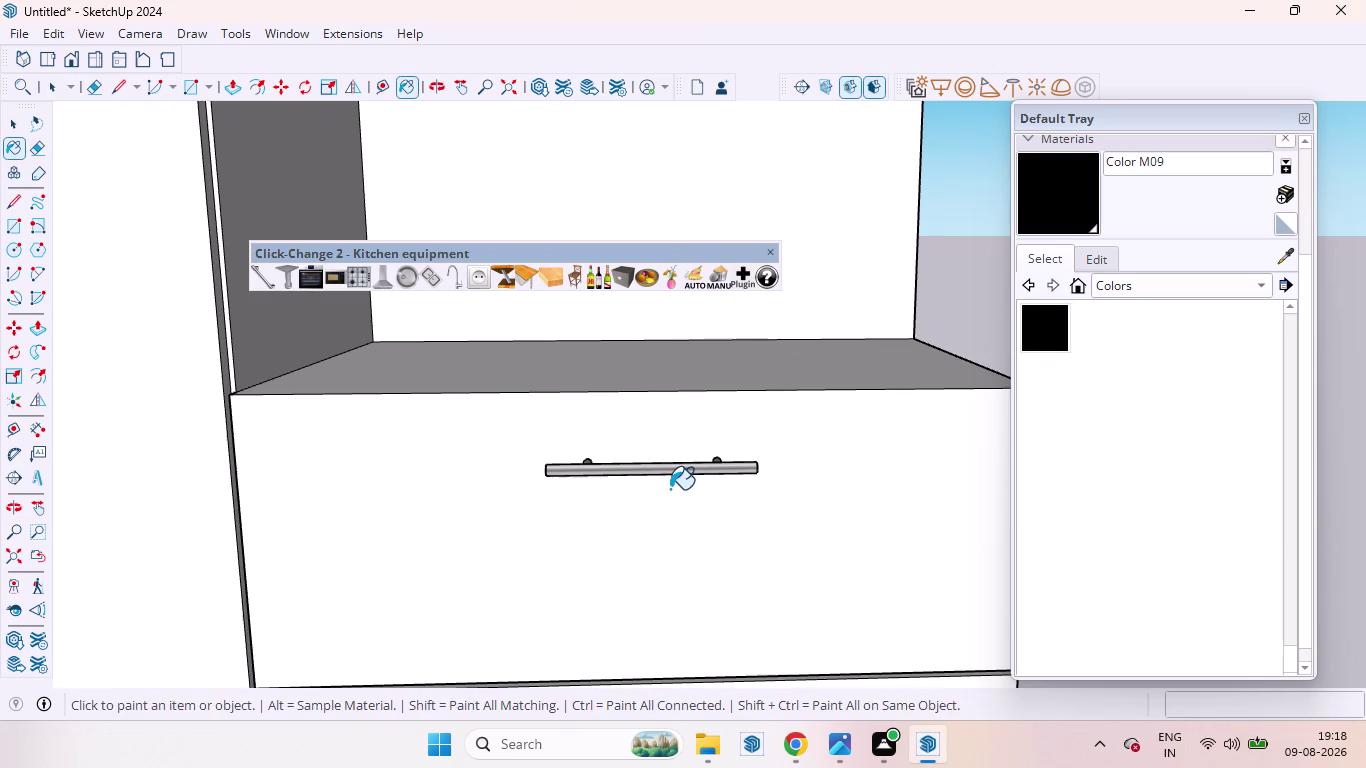
key(space)
Open the bar pull component and paint its bar black with Color M09.
click(644, 467)
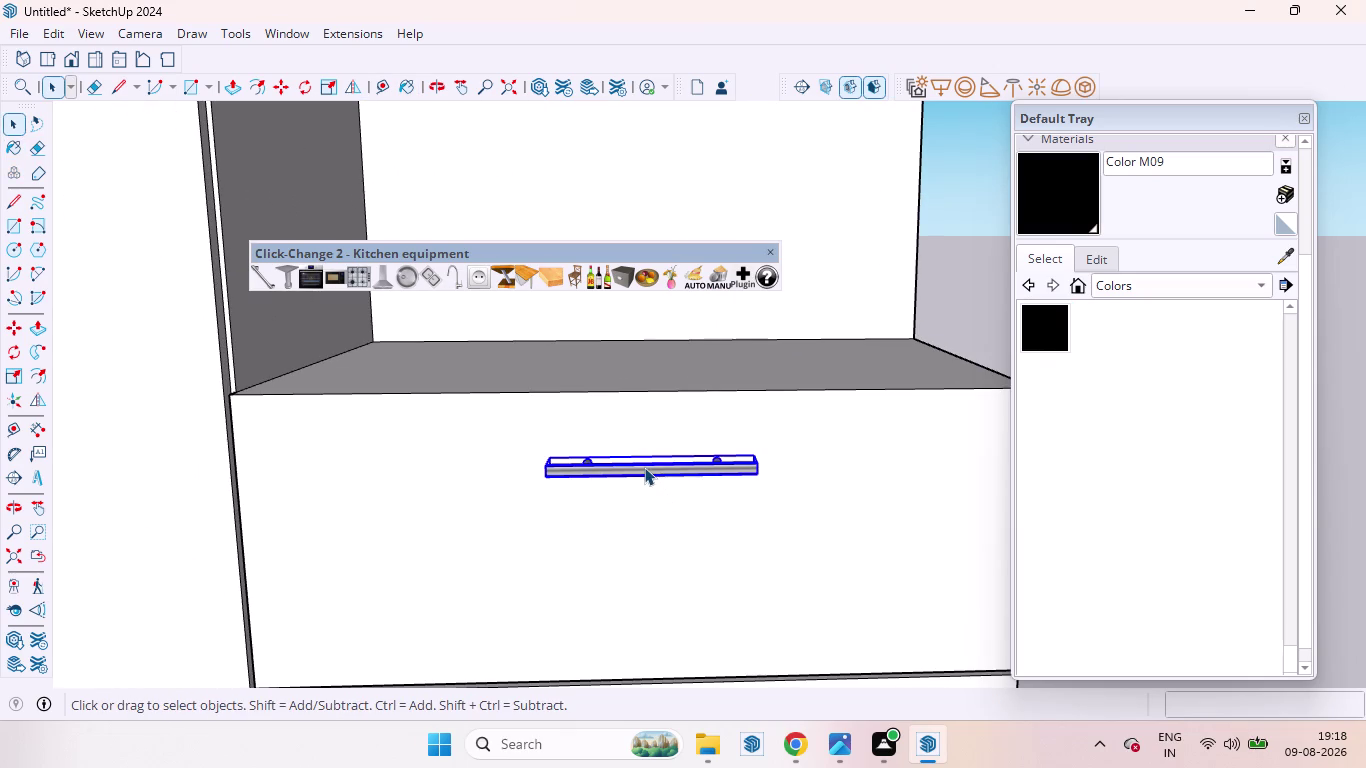
double_click(644, 467)
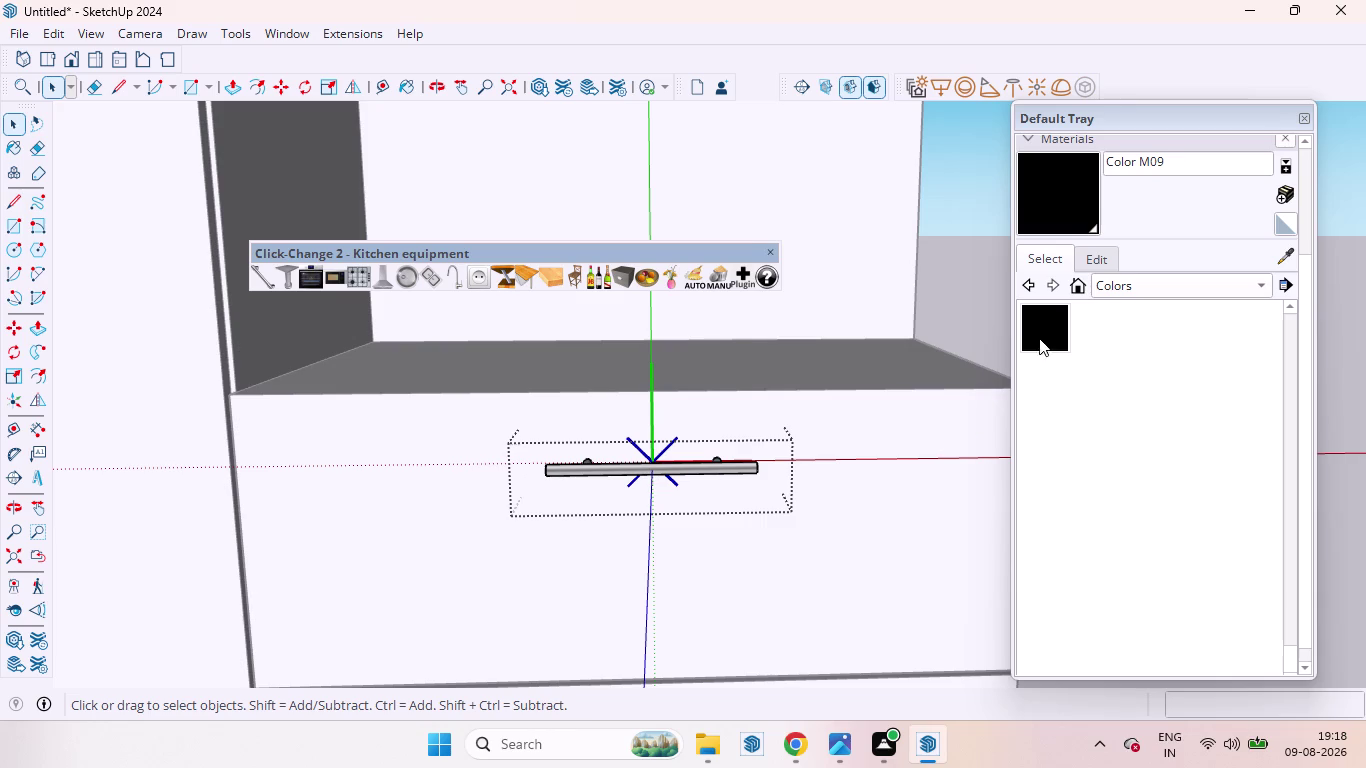
click(1050, 329)
scroll(up, 3)
click(601, 469)
Paint the remaining handle part and a post black.
middle_drag(596, 468, 593, 623)
scroll(up, 3)
click(587, 487)
scroll(down, 3)
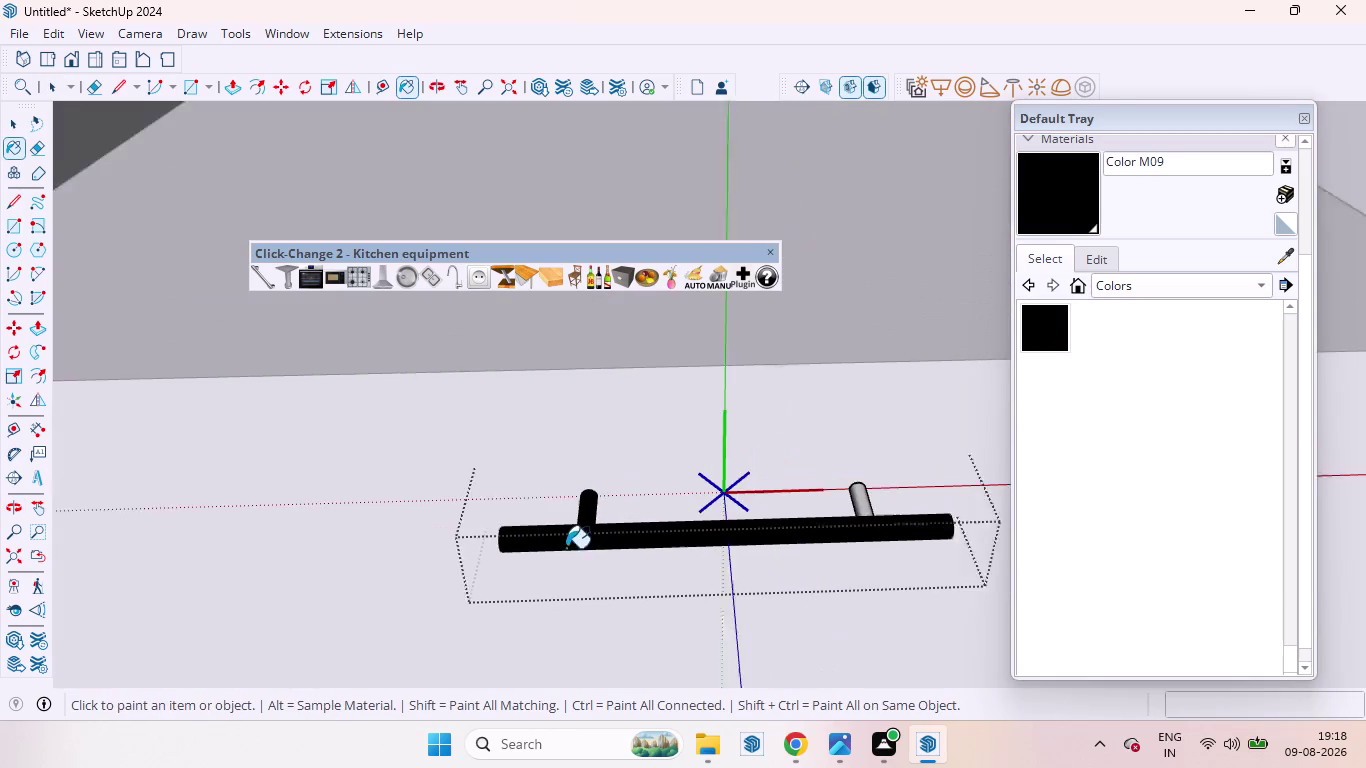
scroll(up, 3)
click(867, 494)
key(space)
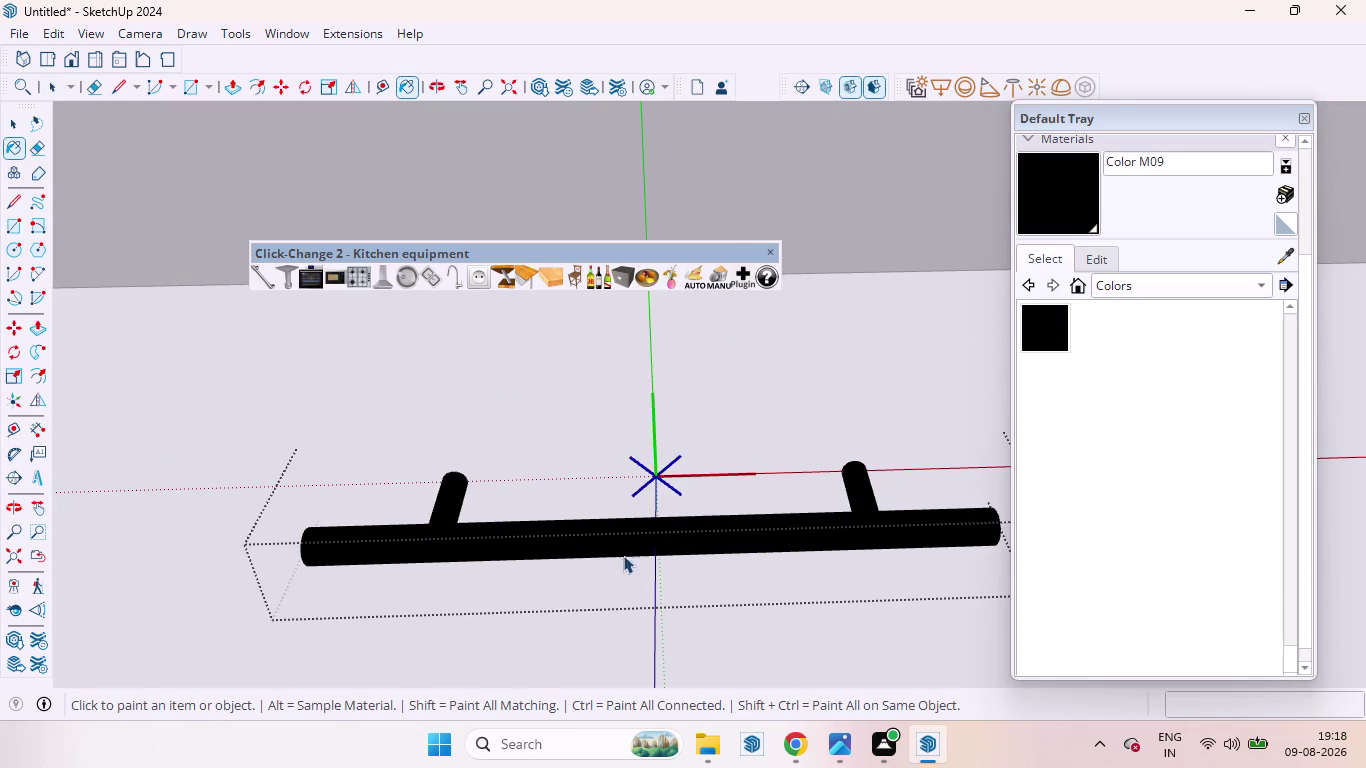
scroll(down, 3)
scroll(down, 3)
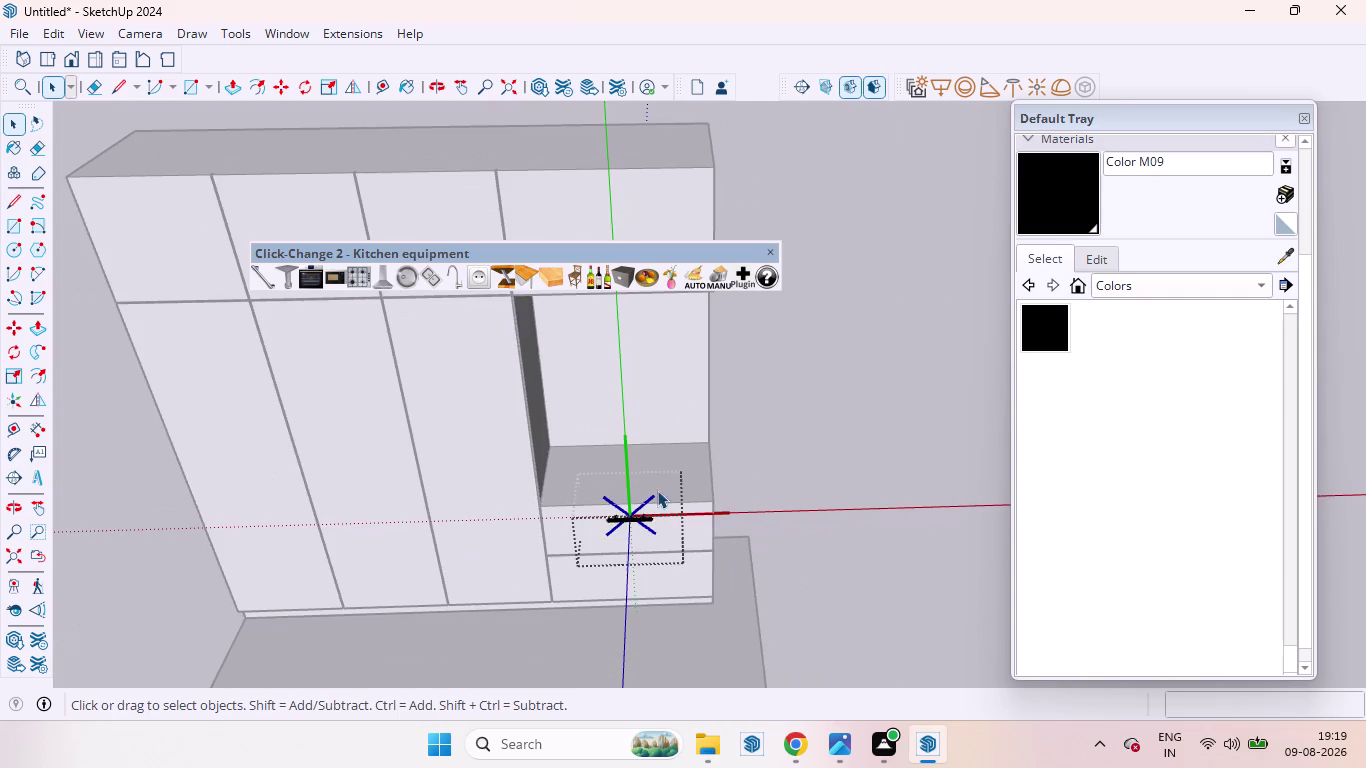
Exit the handle edit and orbit to face the wardrobe front.
click(767, 509)
middle_drag(643, 564, 635, 355)
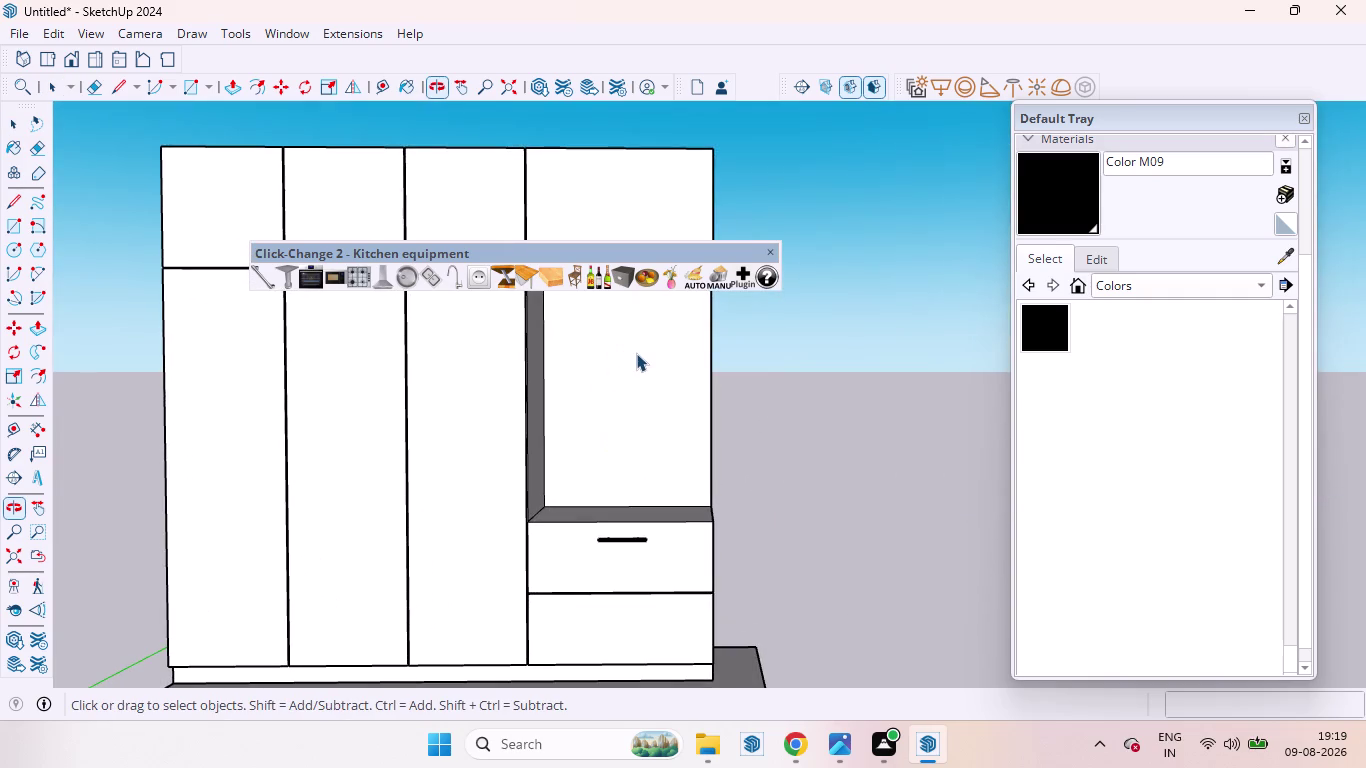
scroll(down, 3)
scroll(up, 3)
scroll(up, 3)
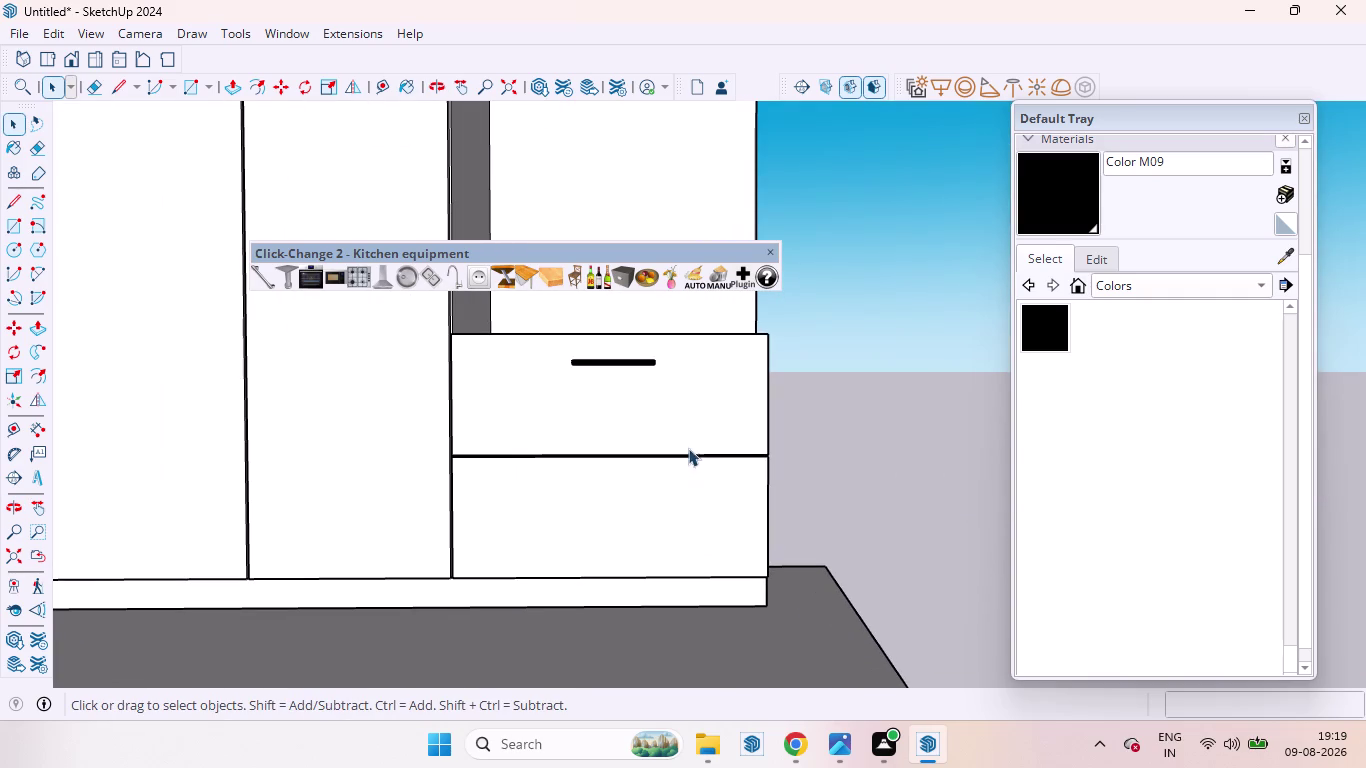
Copy the black upper-drawer handle straight down onto the lower drawer.
click(591, 361)
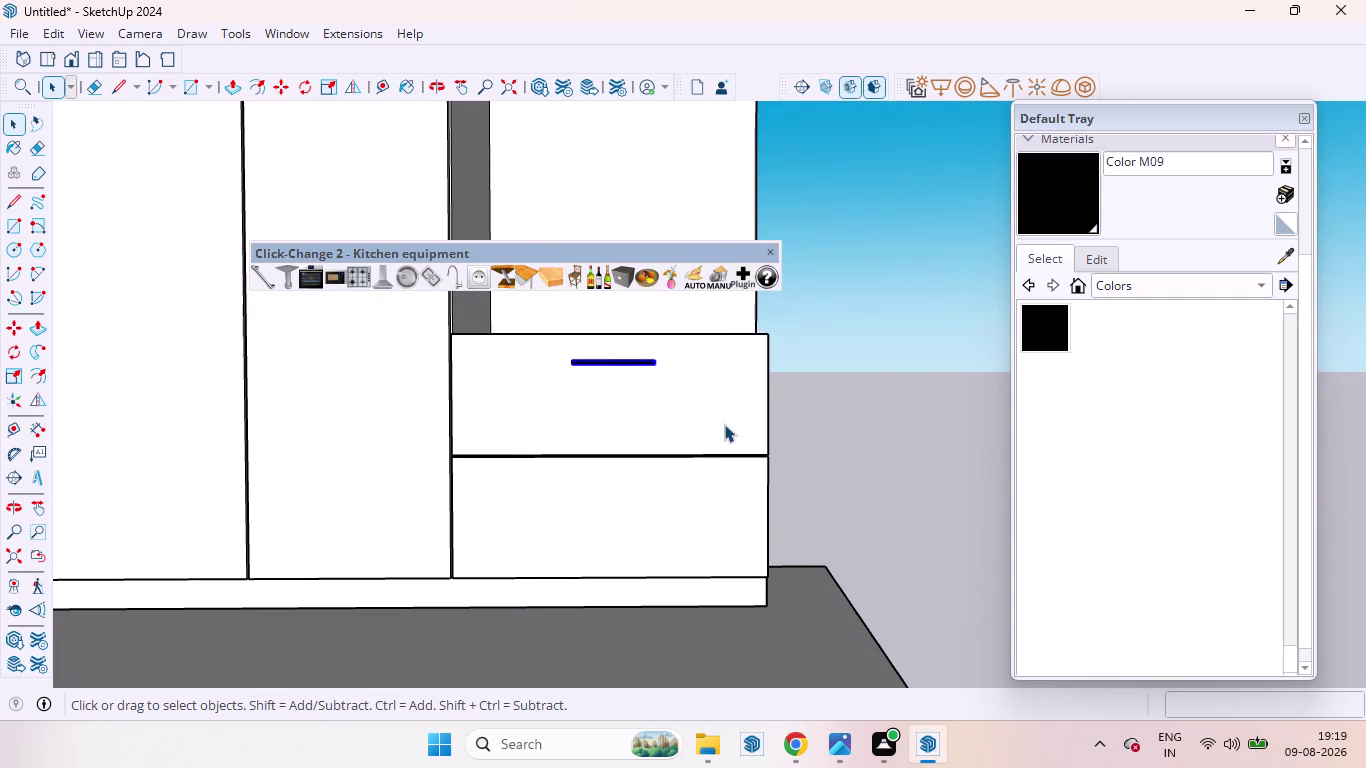
key(m)
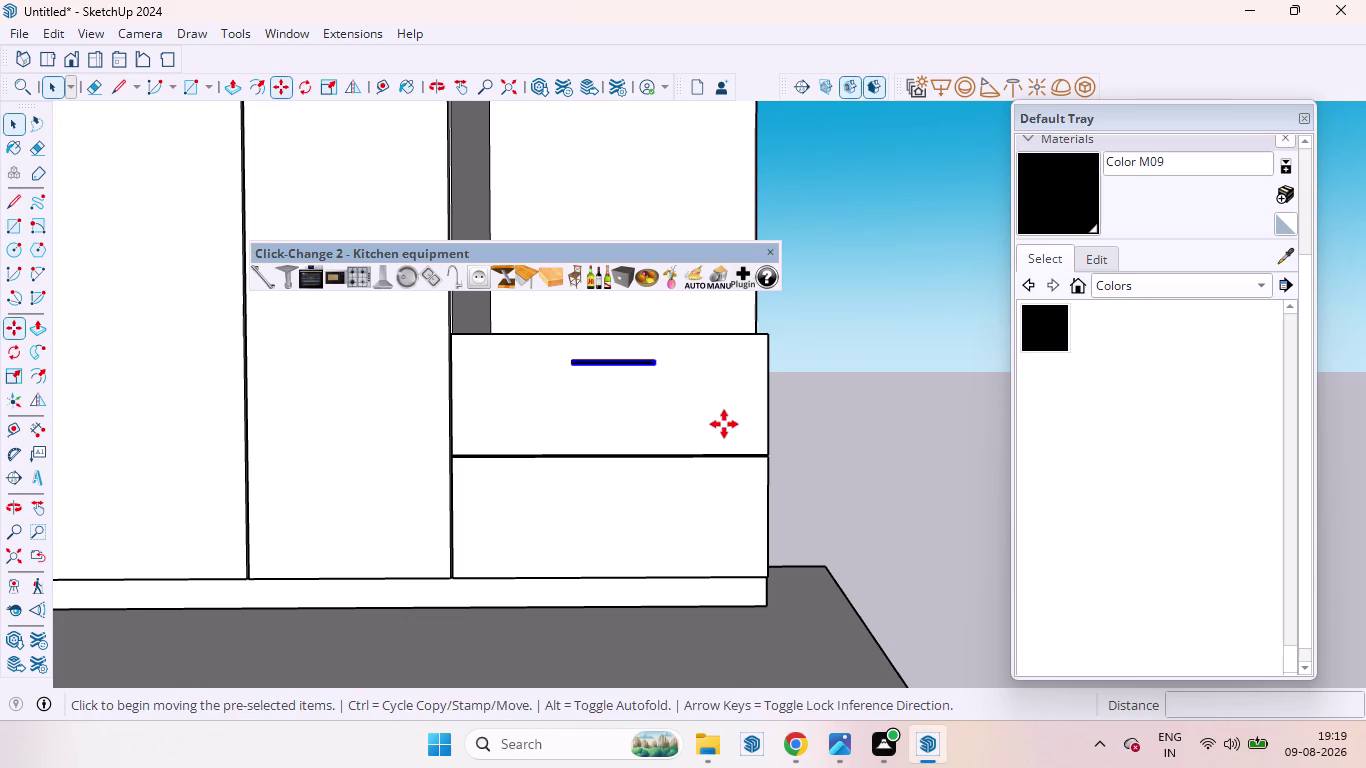
click(614, 362)
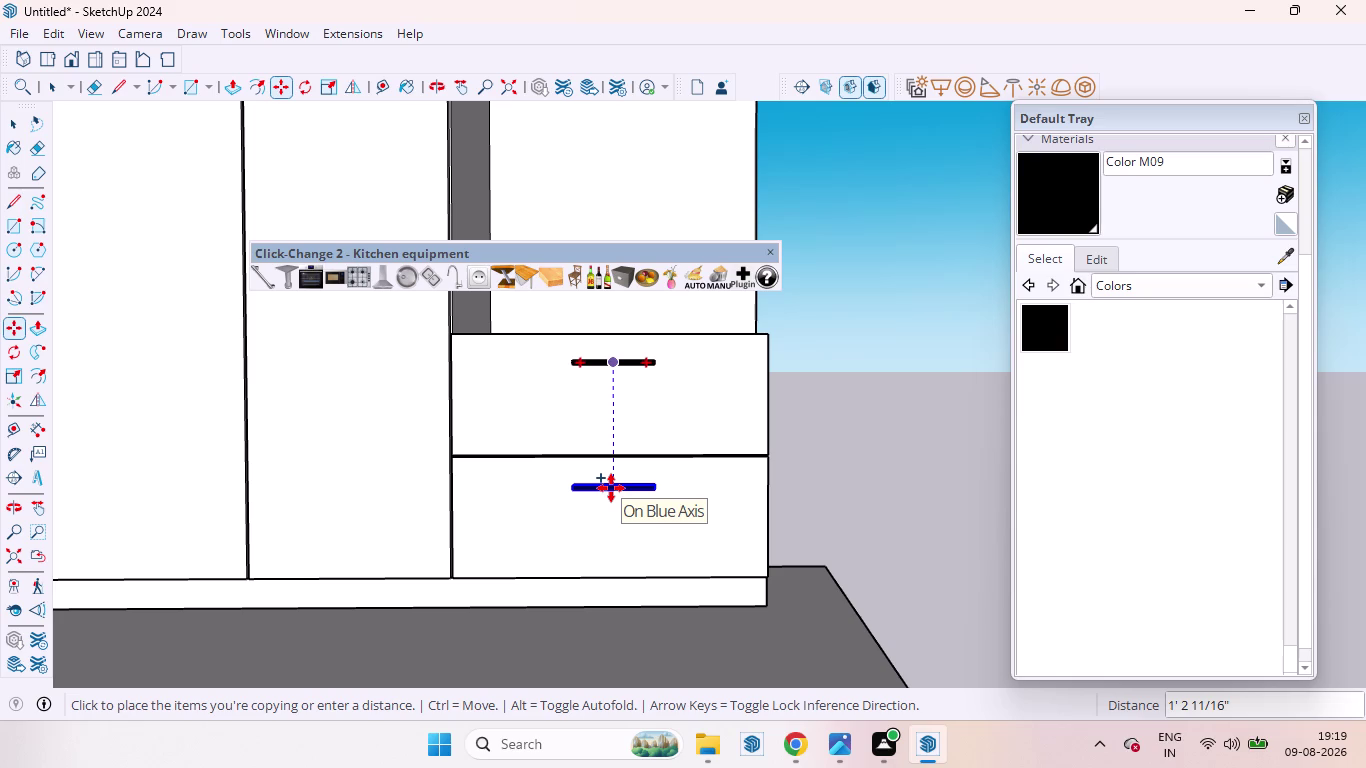
click(611, 488)
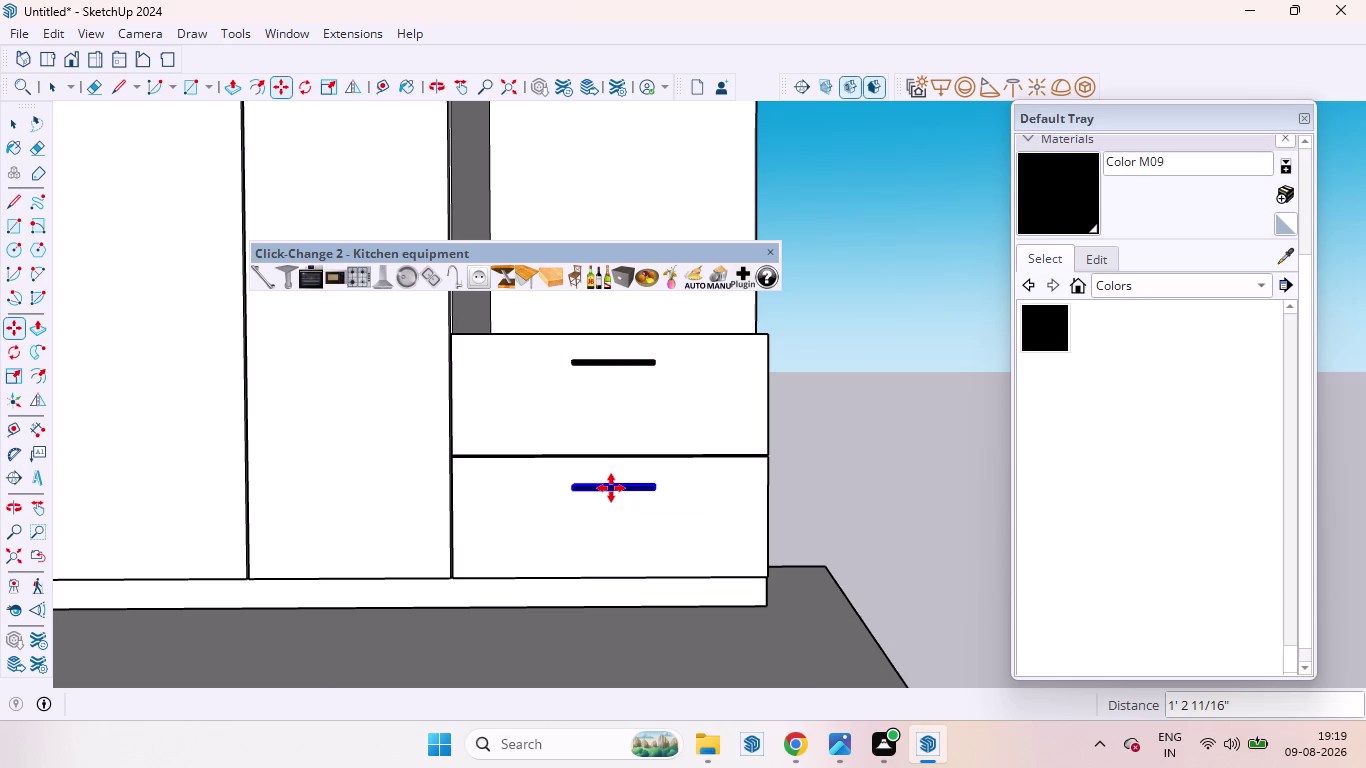
key(space)
Deselect the copy, then orbit and zoom out around the wardrobe.
click(828, 466)
scroll(down, 3)
scroll(up, 3)
scroll(down, 3)
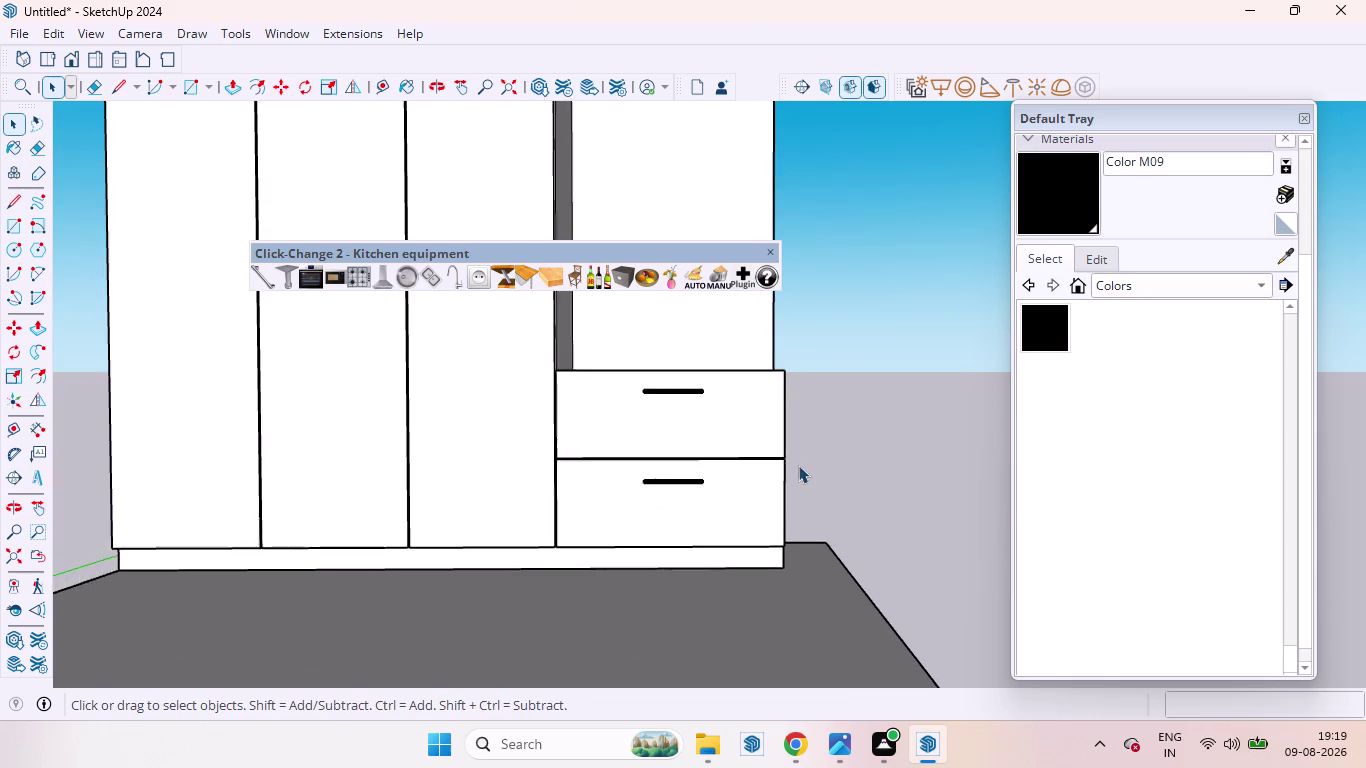
scroll(down, 3)
scroll(down, 3)
middle_drag(836, 456, 836, 522)
scroll(down, 3)
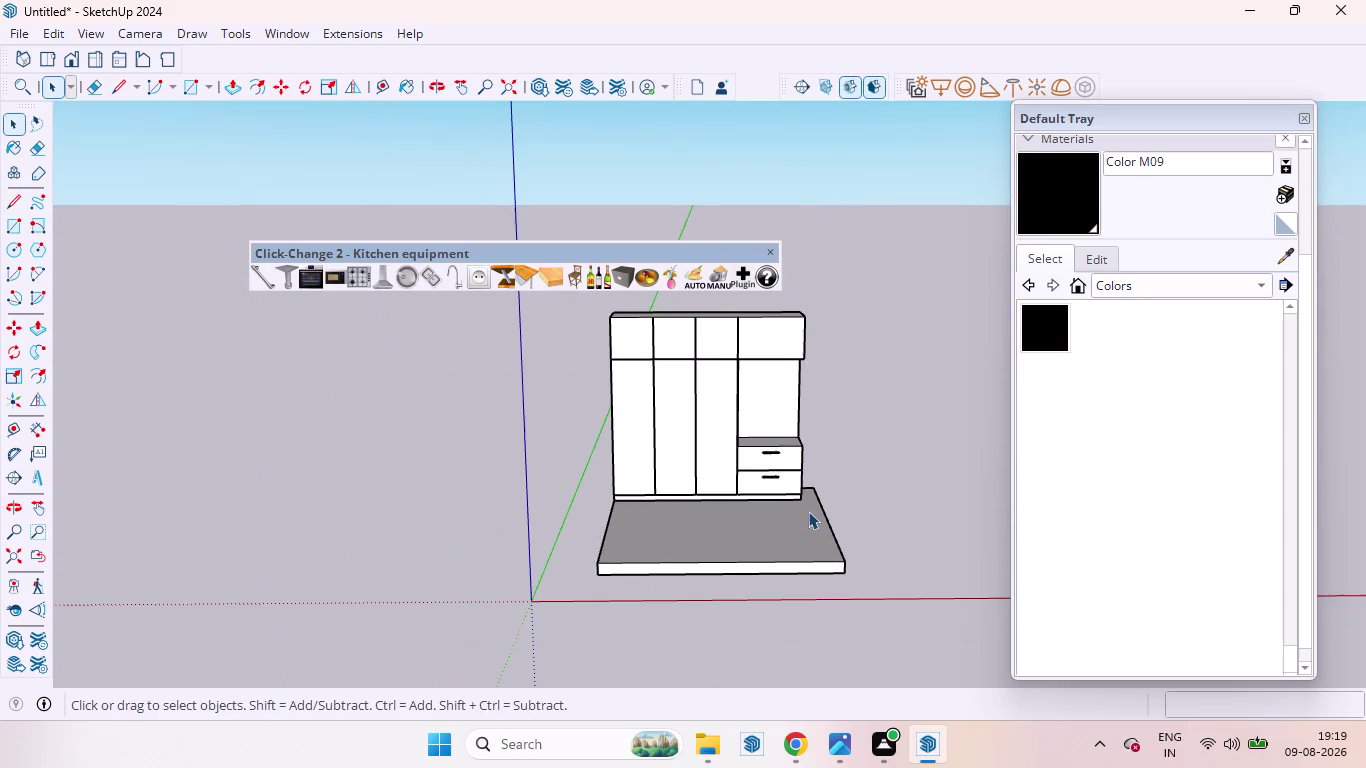
scroll(up, 3)
Copy the upper drawer handle vertically up onto the top-right upper door.
click(738, 476)
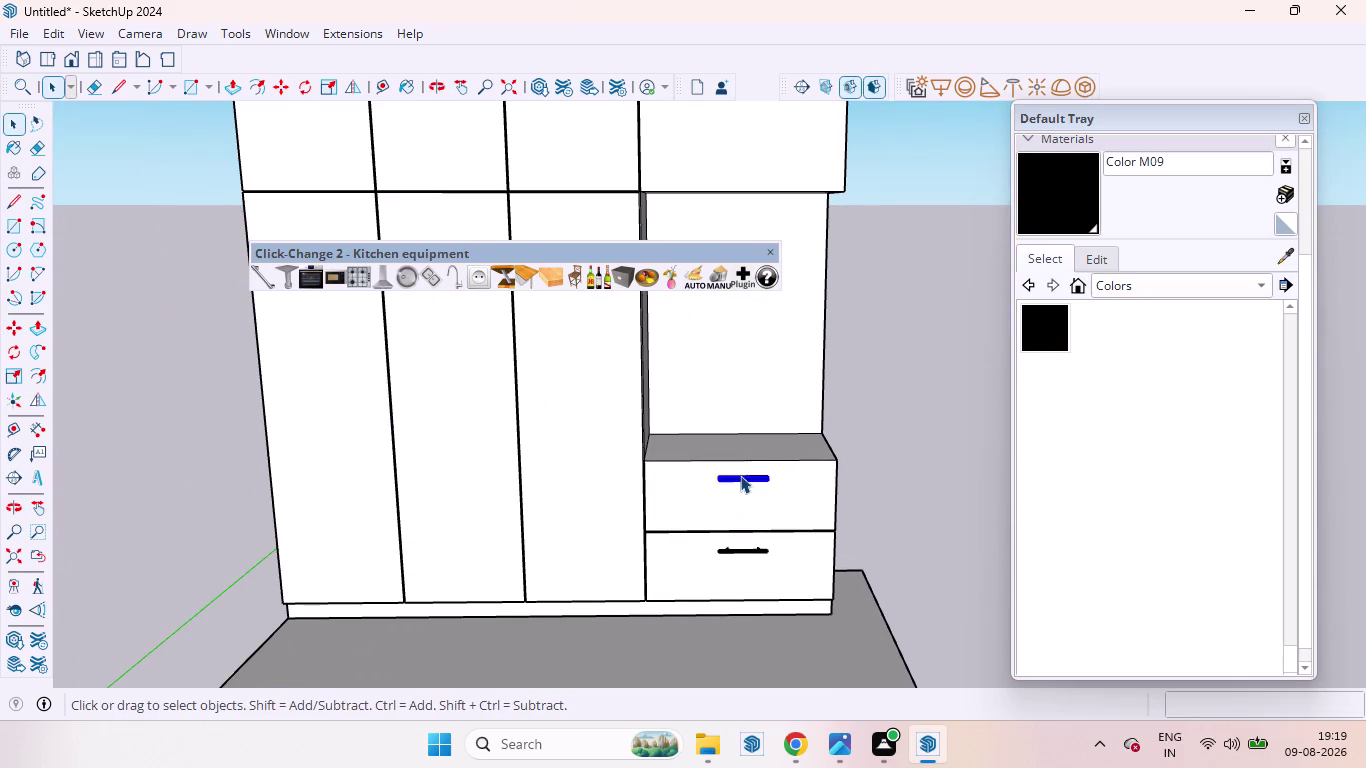
key(m)
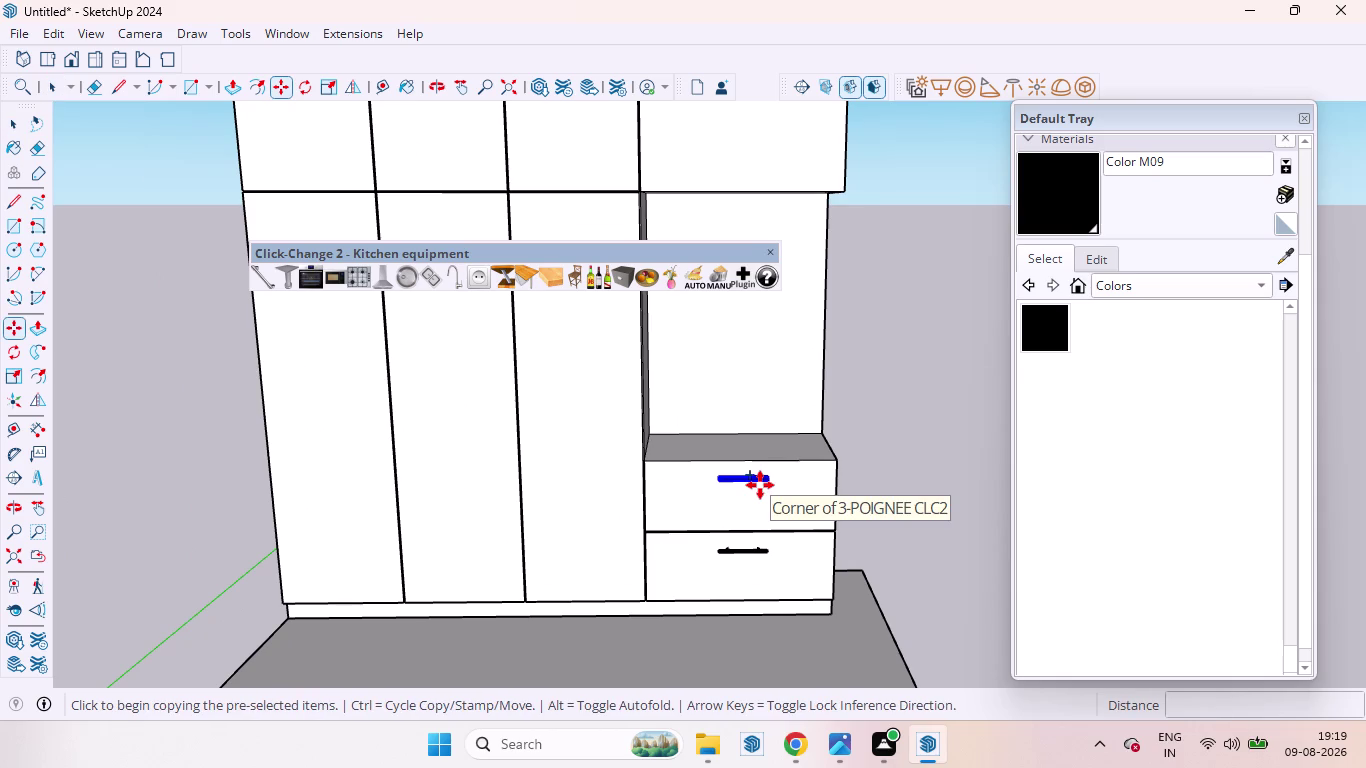
click(747, 480)
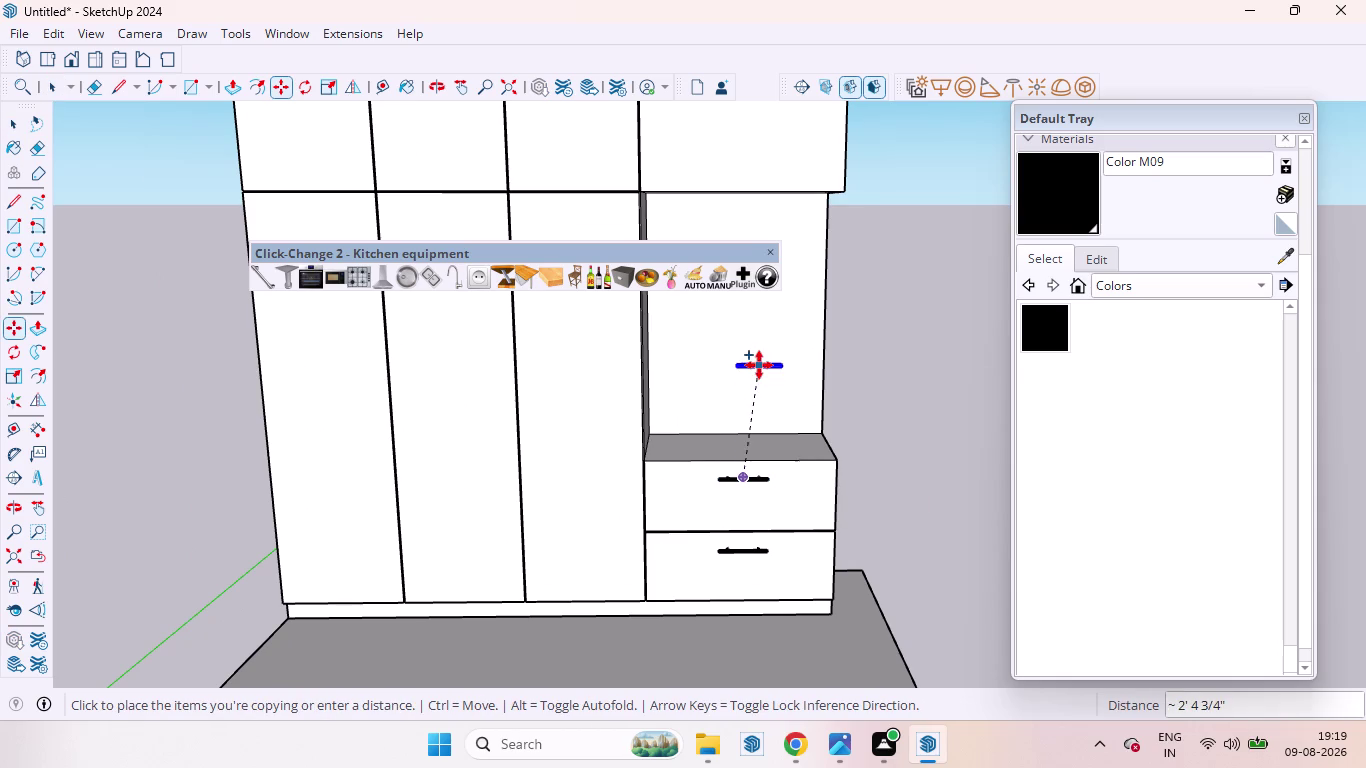
key(Up)
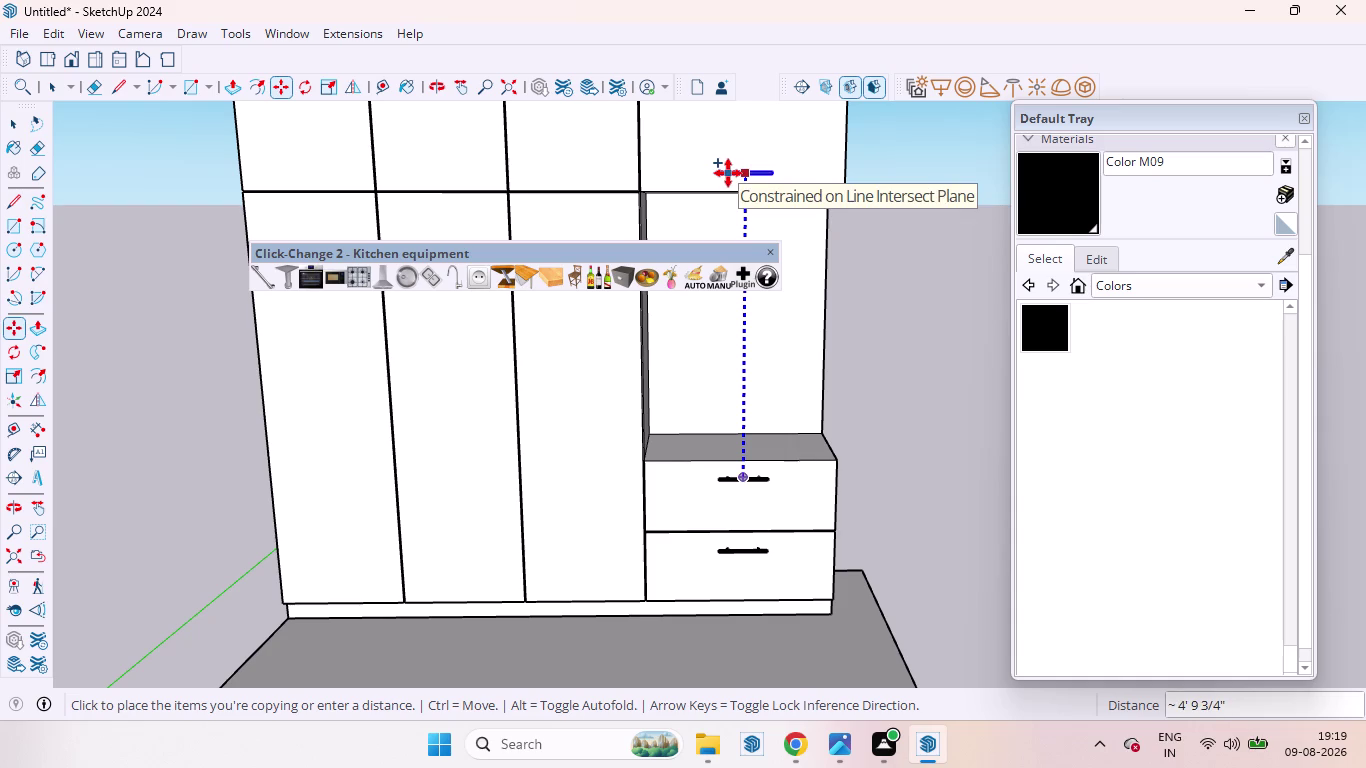
click(728, 173)
key(space)
click(926, 282)
scroll(down, 3)
scroll(up, 3)
scroll(down, 3)
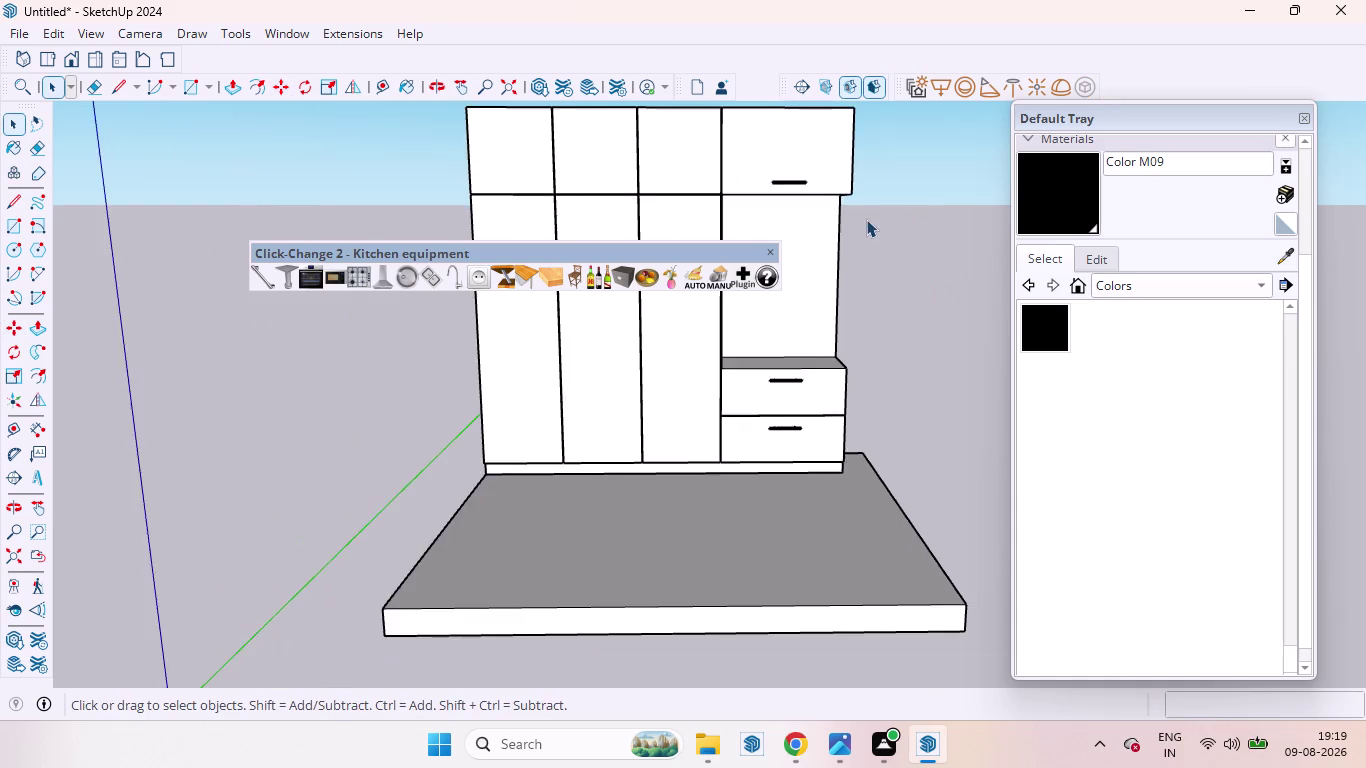
scroll(down, 3)
scroll(up, 3)
scroll(down, 3)
scroll(up, 3)
scroll(down, 3)
scroll(down, 3)
scroll(up, 3)
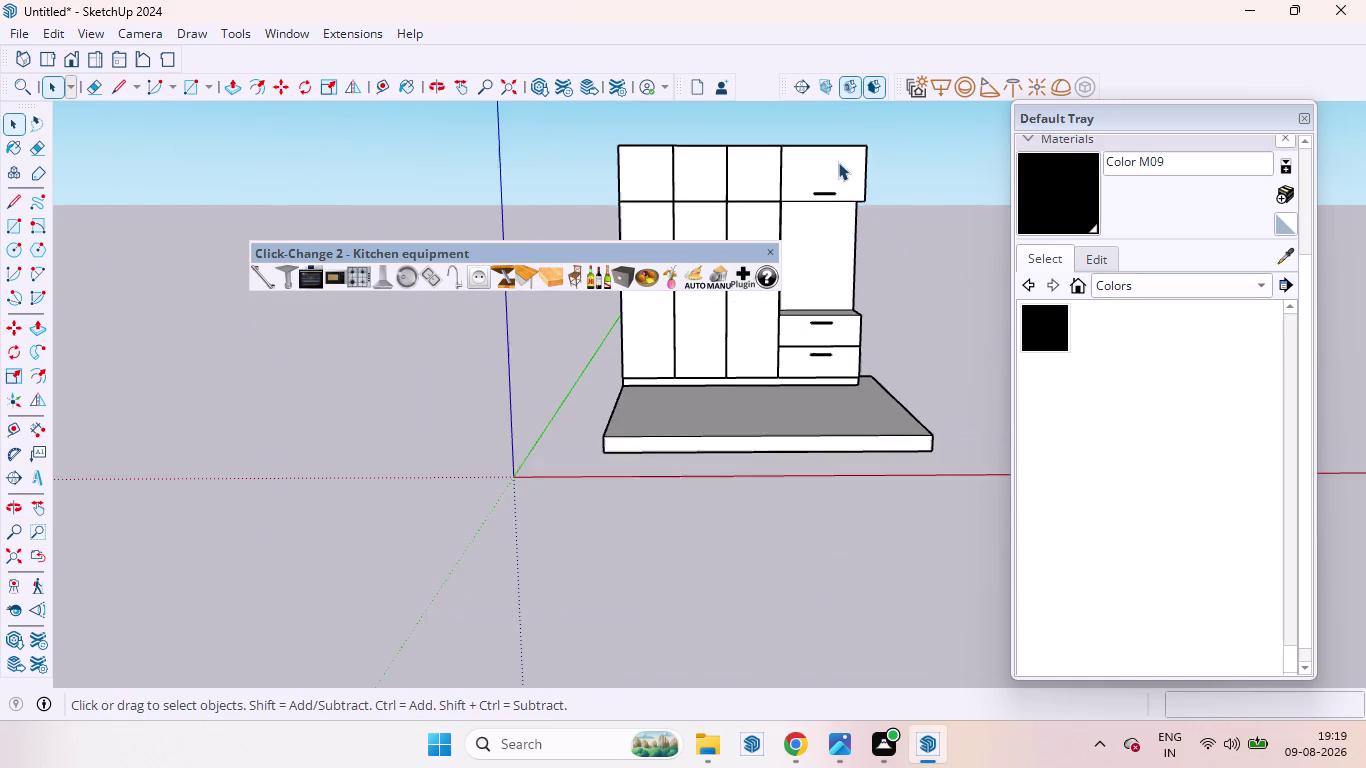
scroll(down, 3)
scroll(up, 3)
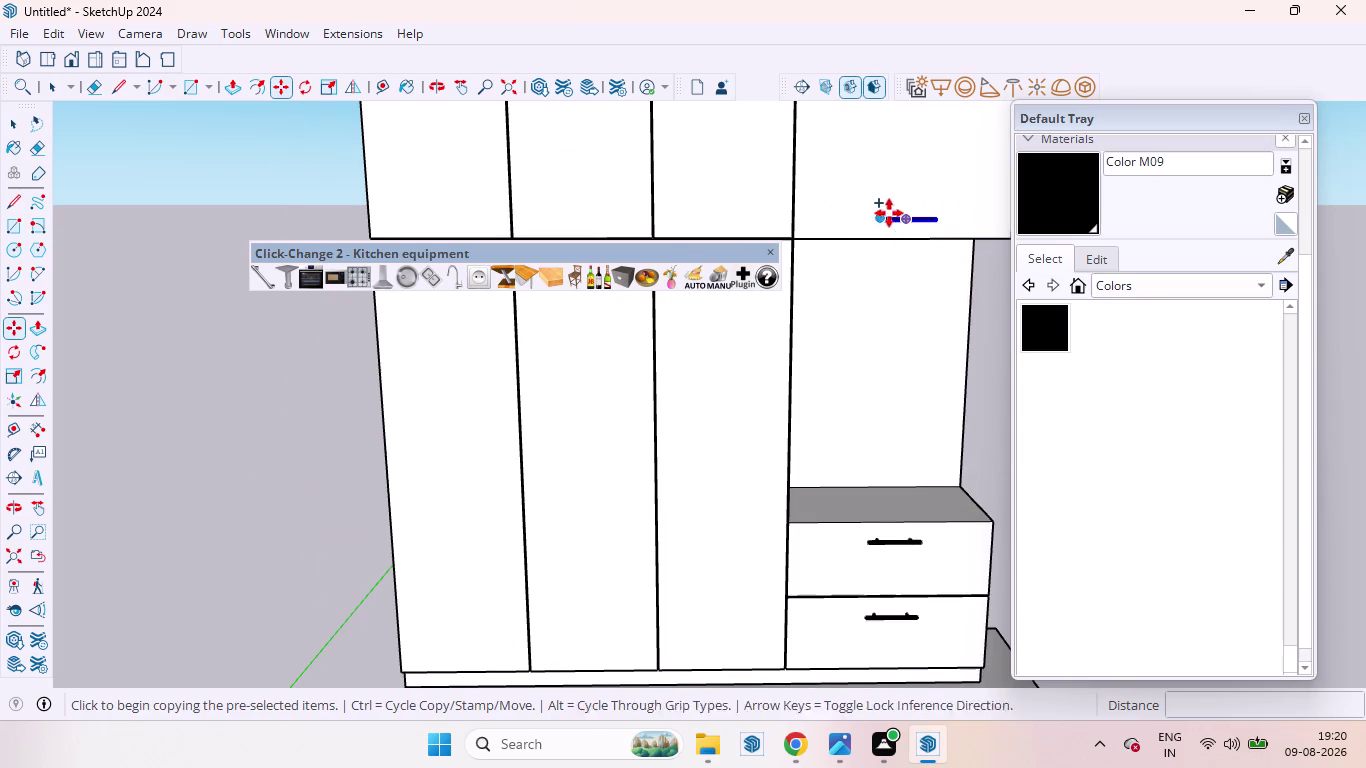
Copy the top-right door handle onto the third, second and first upper doors.
click(878, 219)
scroll(down, 3)
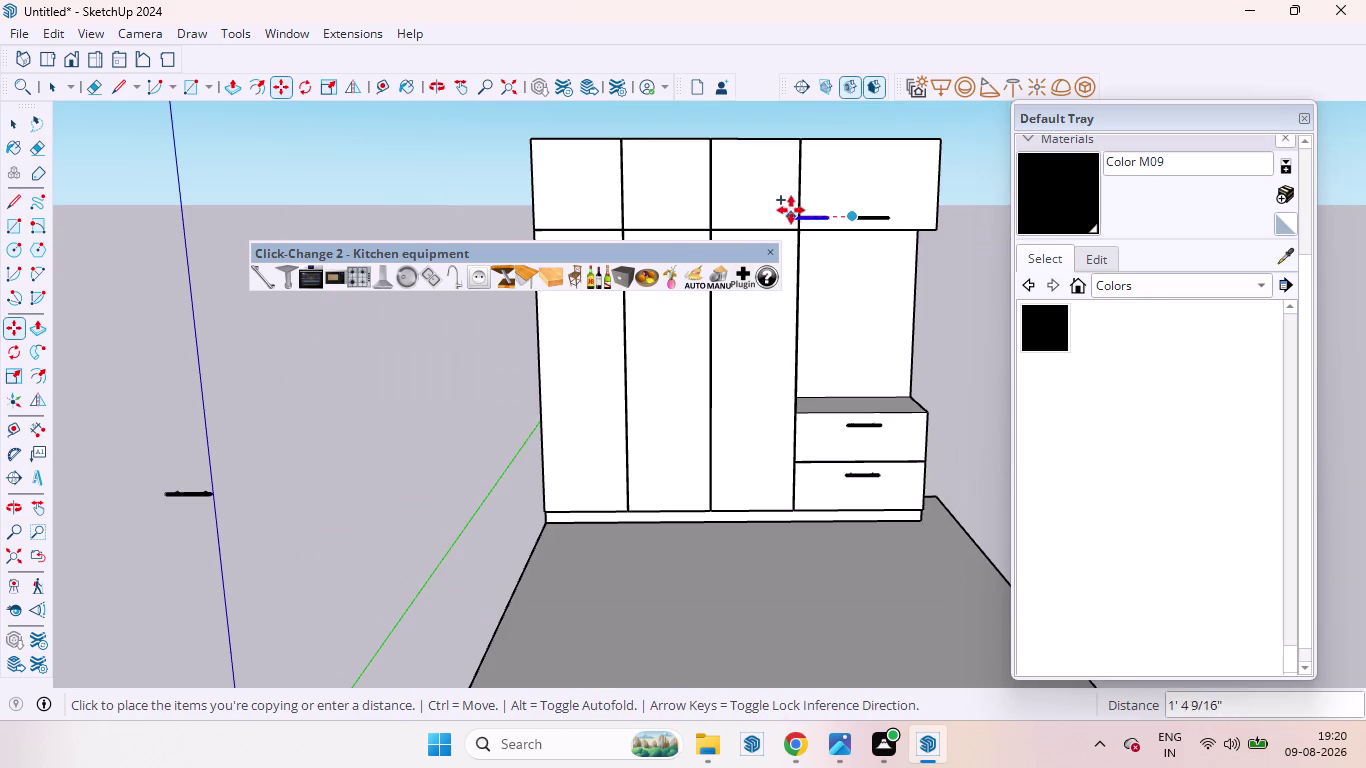
scroll(up, 3)
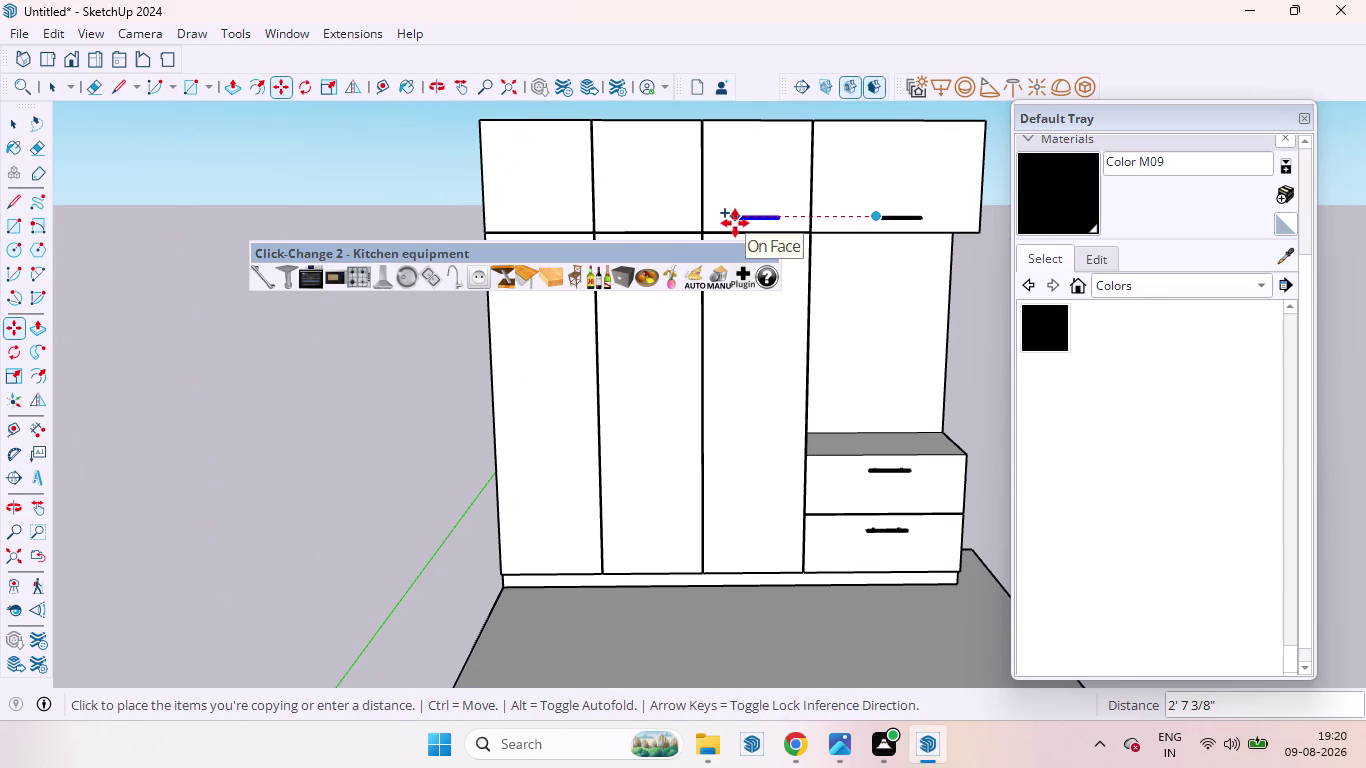
click(735, 222)
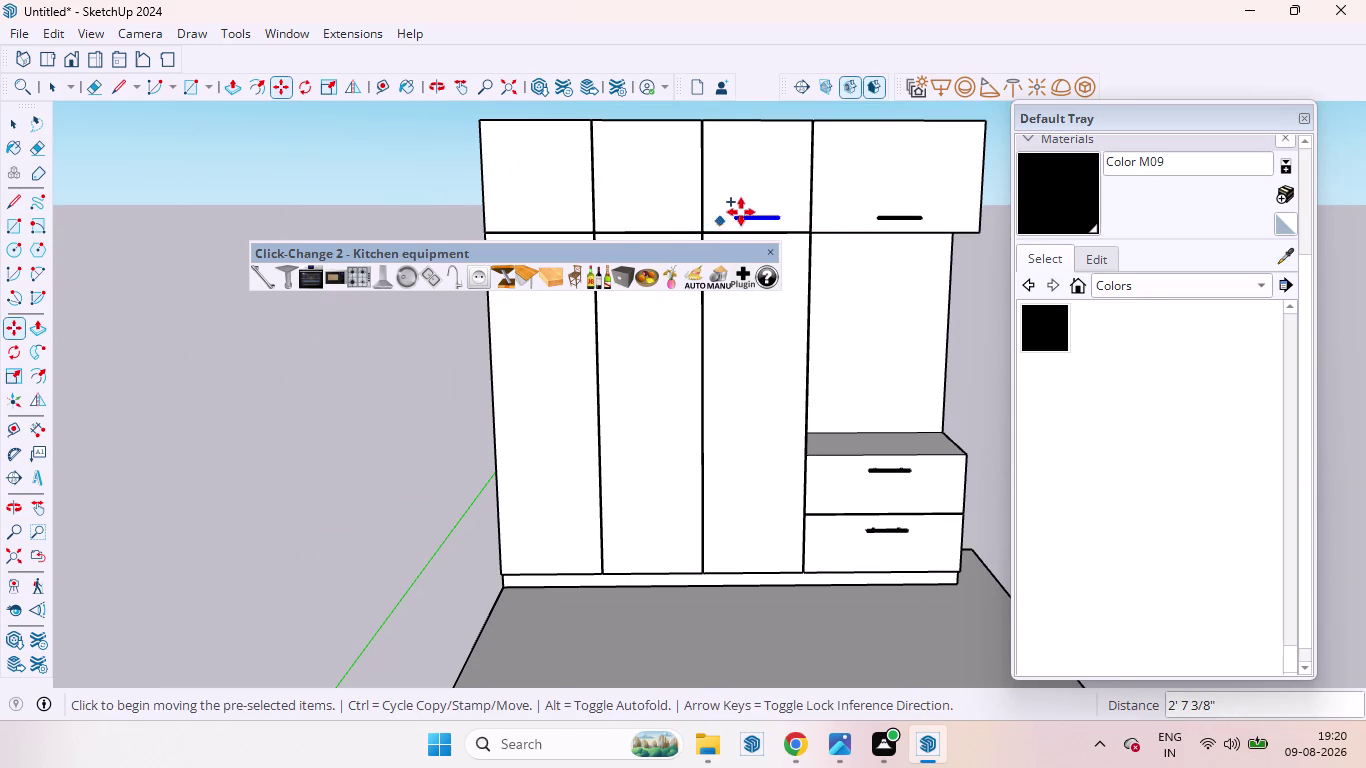
click(747, 210)
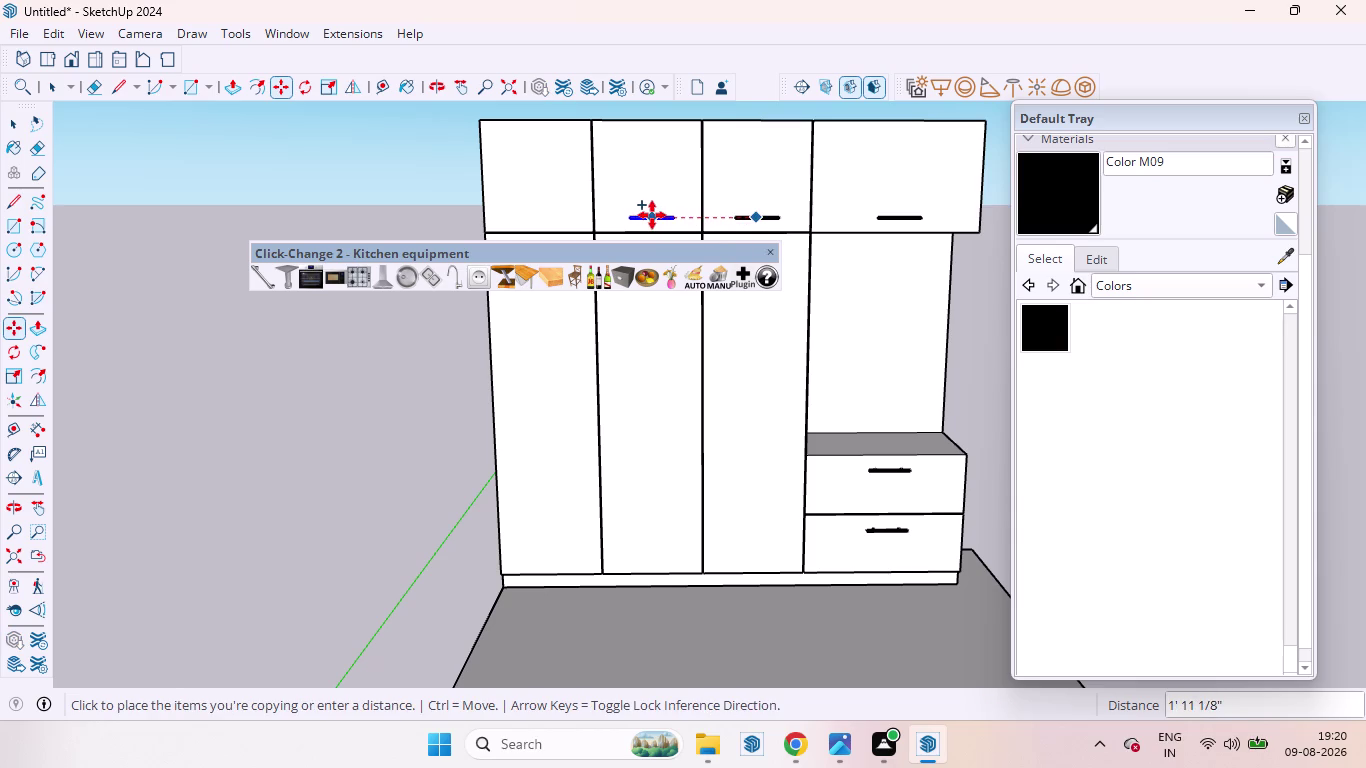
click(650, 215)
click(645, 216)
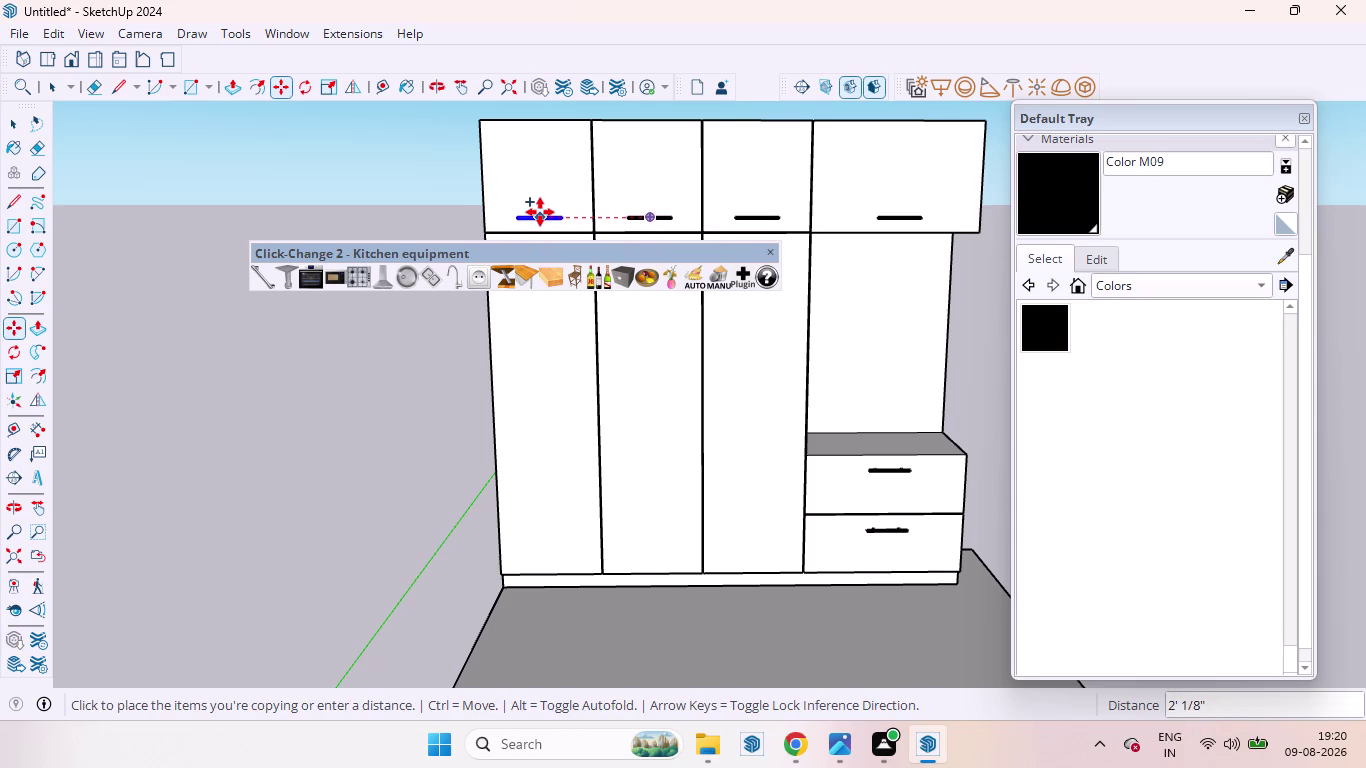
click(539, 211)
key(space)
Close the kitchen equipment palette and select the spare handle beside the wardrobe.
click(390, 197)
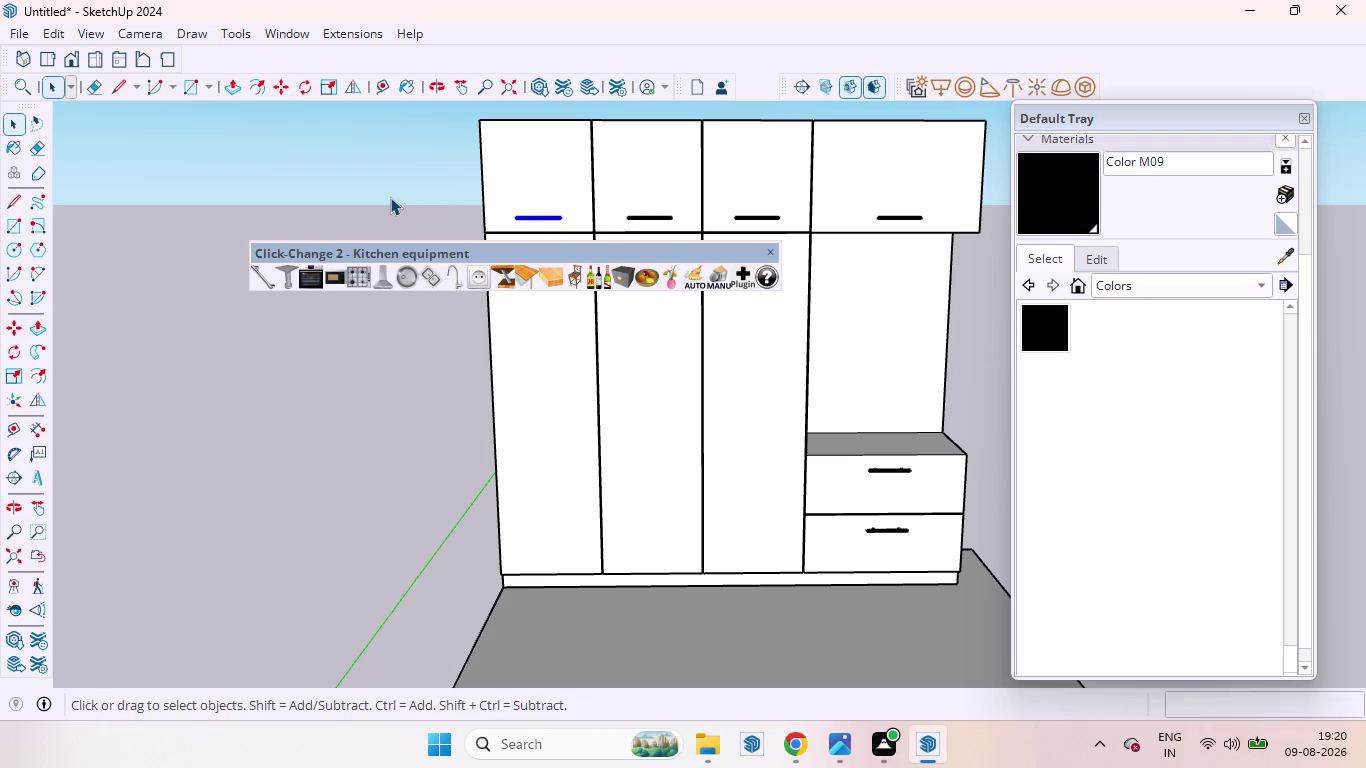
scroll(down, 3)
scroll(down, 3)
scroll(down, 3)
scroll(up, 3)
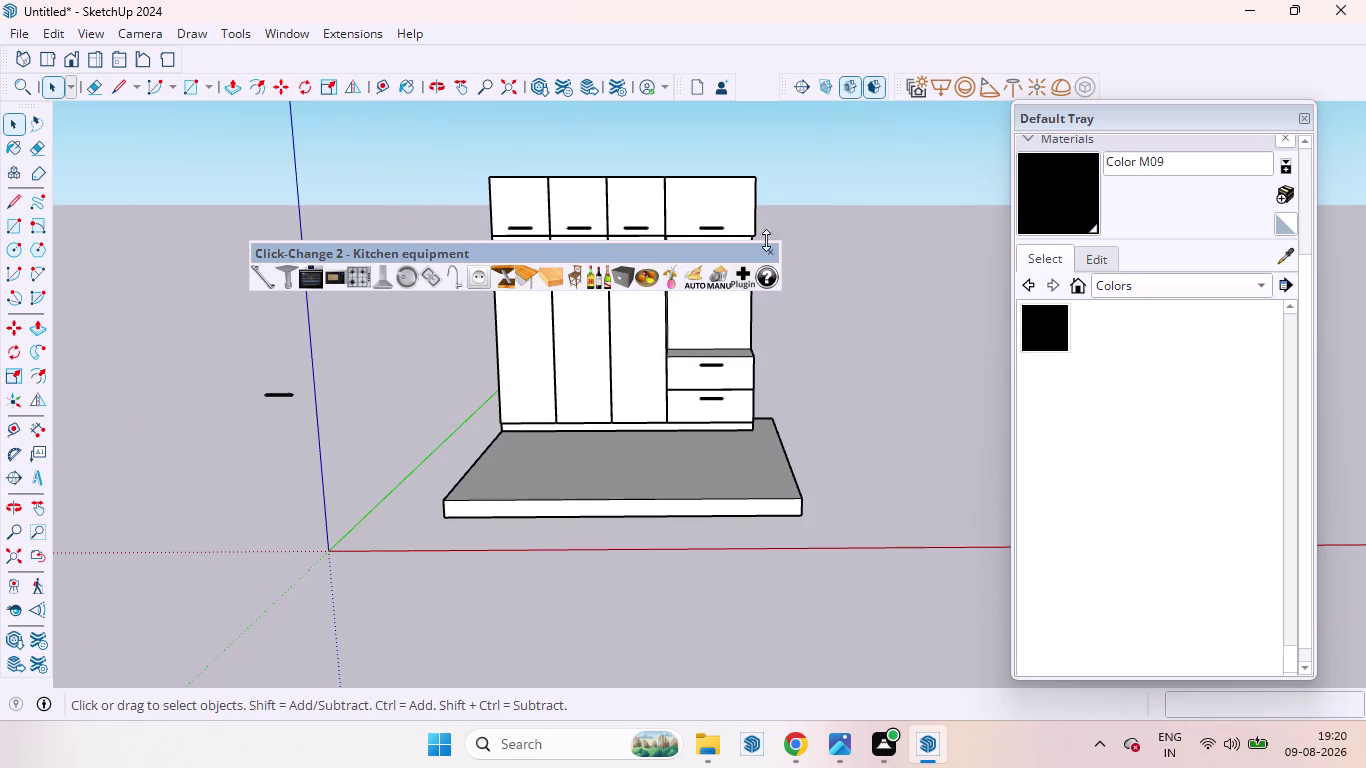
click(768, 254)
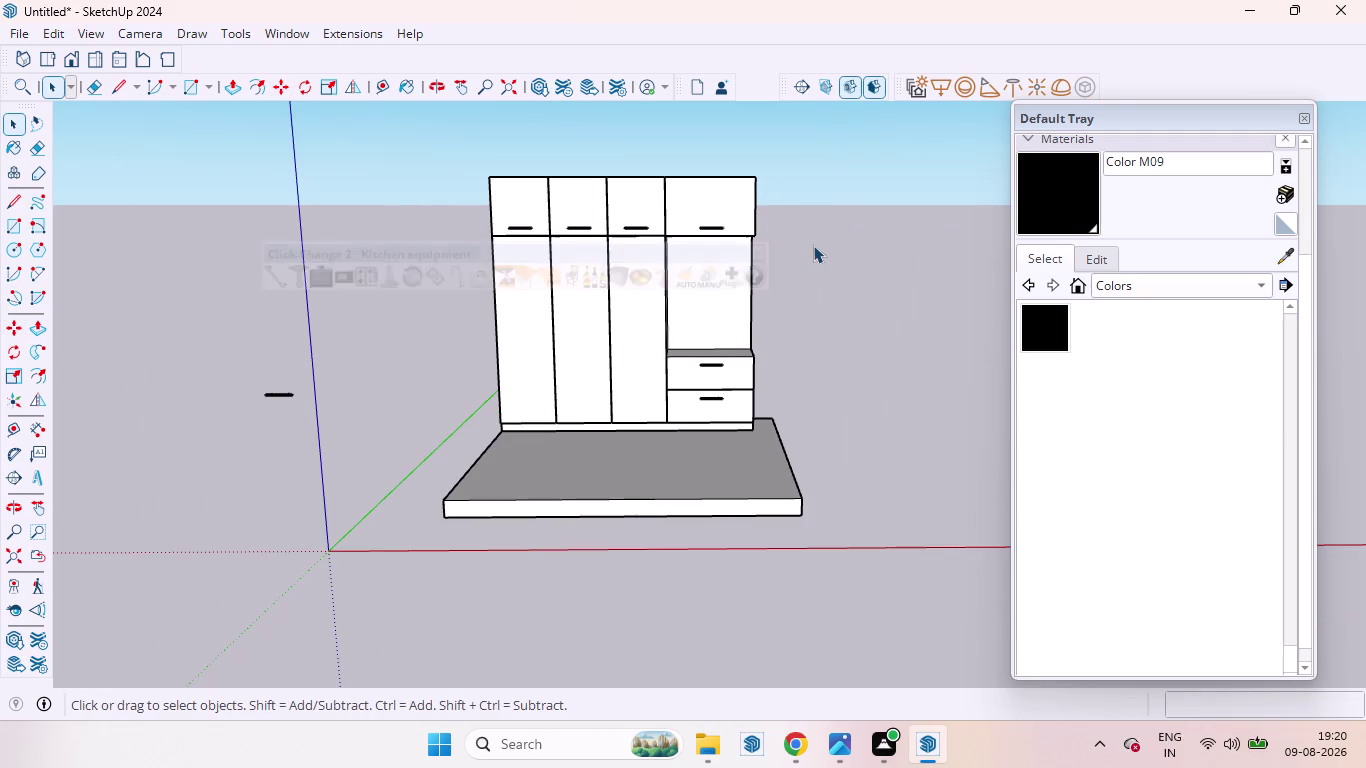
scroll(up, 3)
click(313, 412)
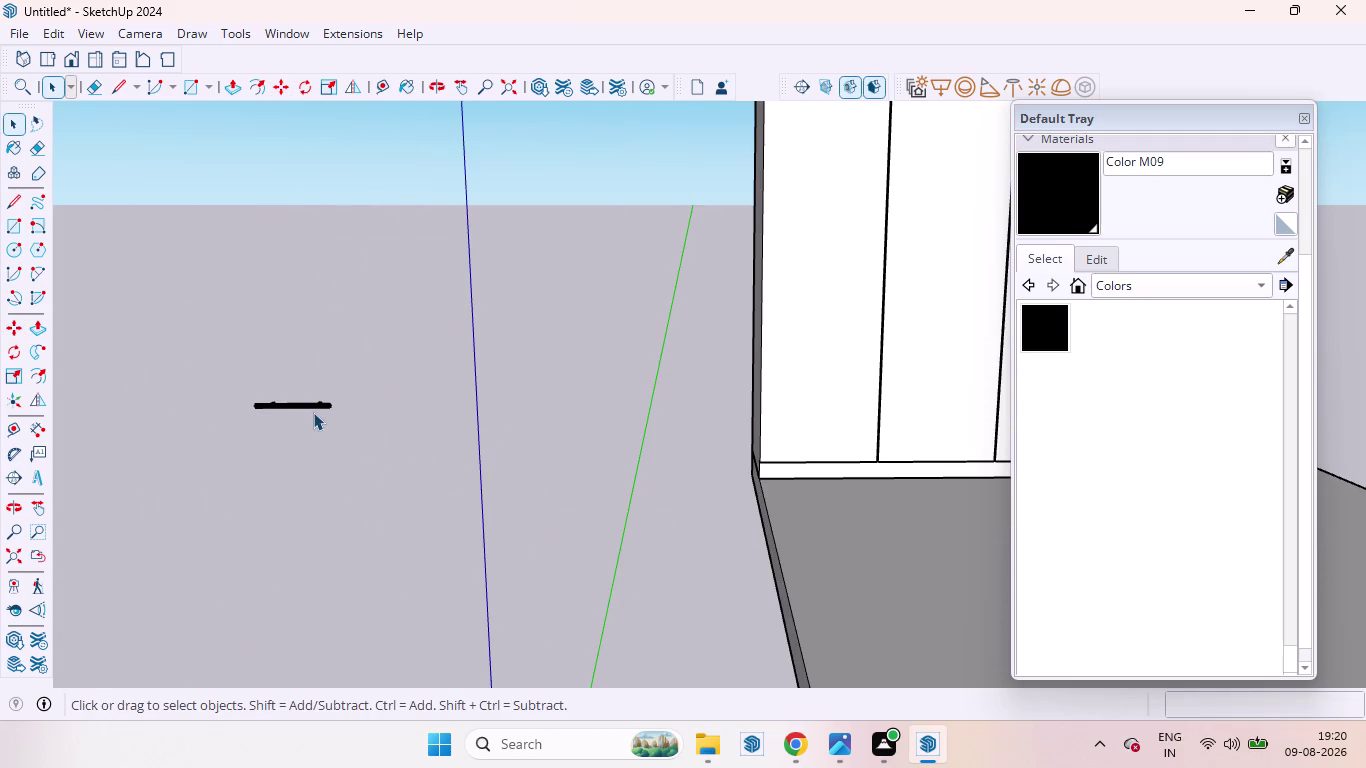
click(300, 405)
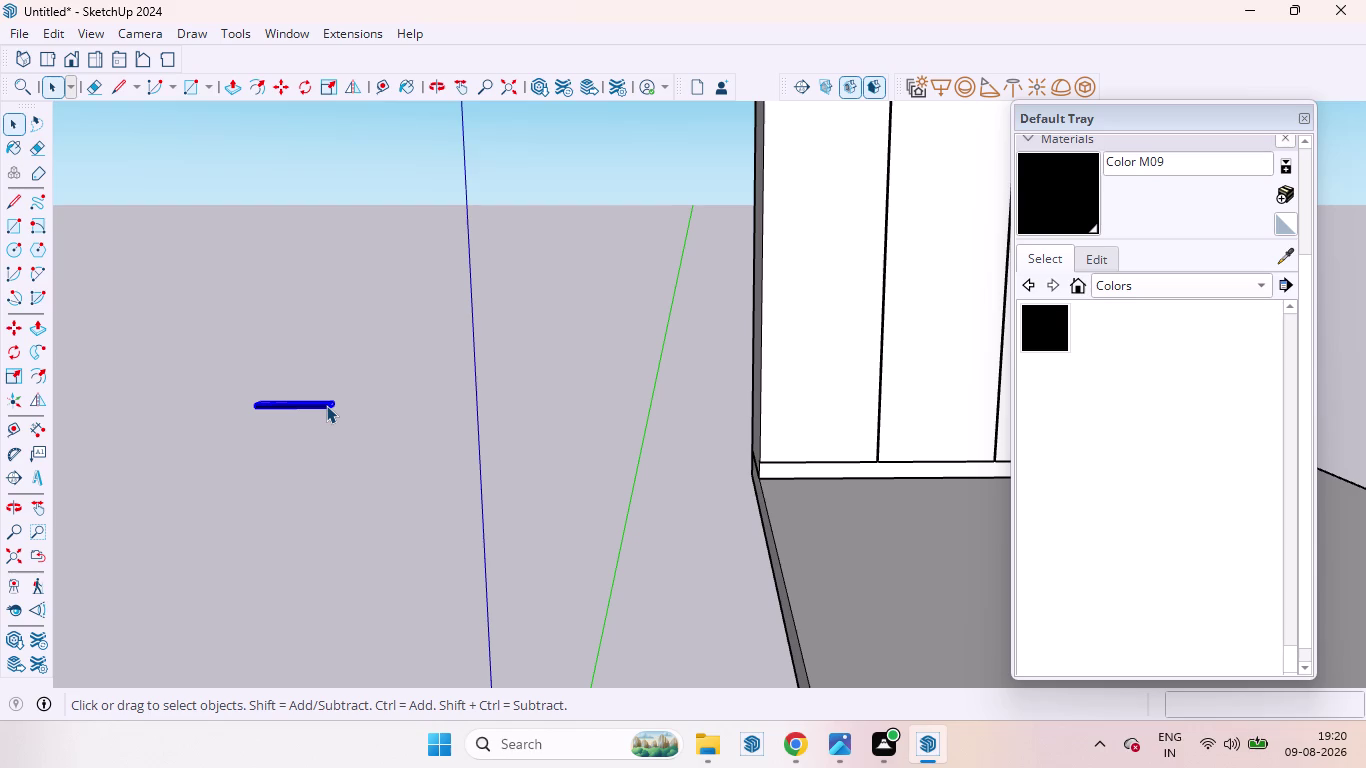
Rotate the spare handle 90 degrees about its end in a vertical plane.
key(q)
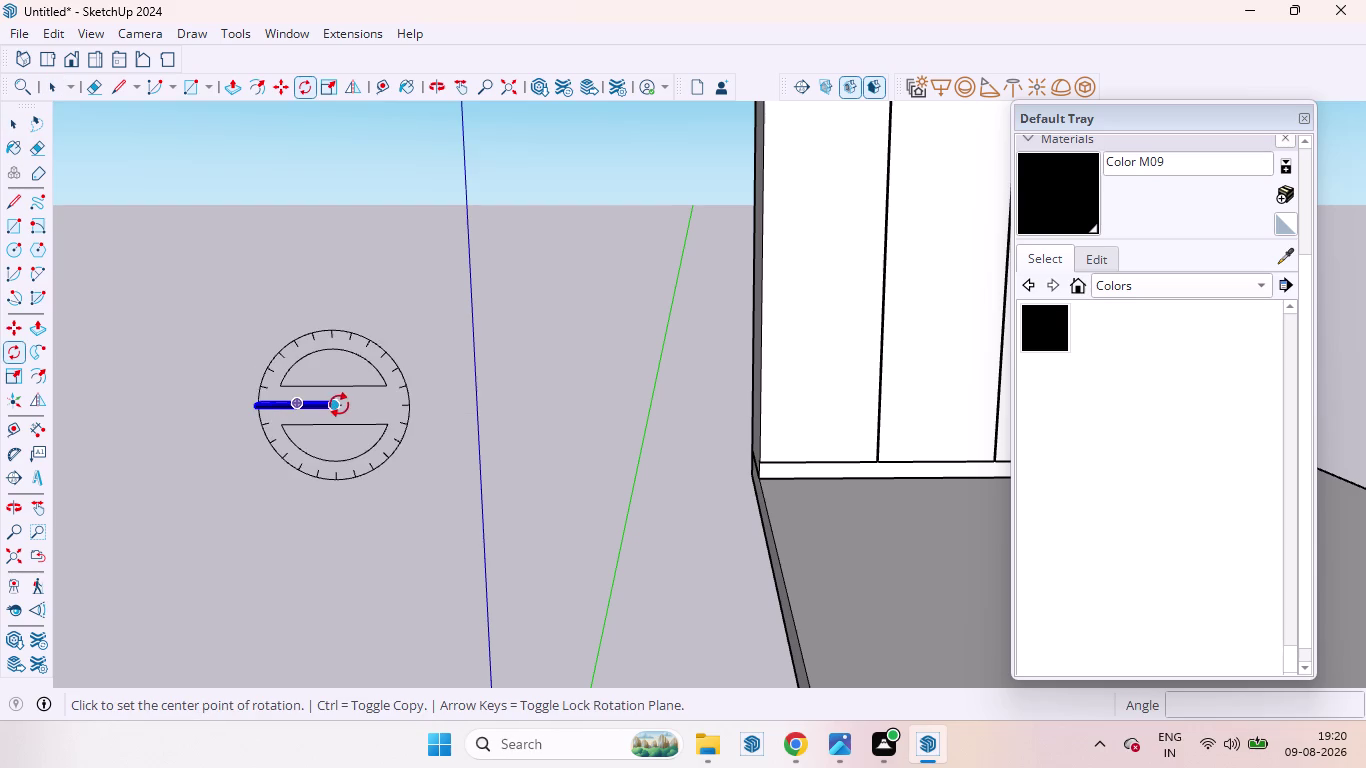
click(337, 403)
click(257, 404)
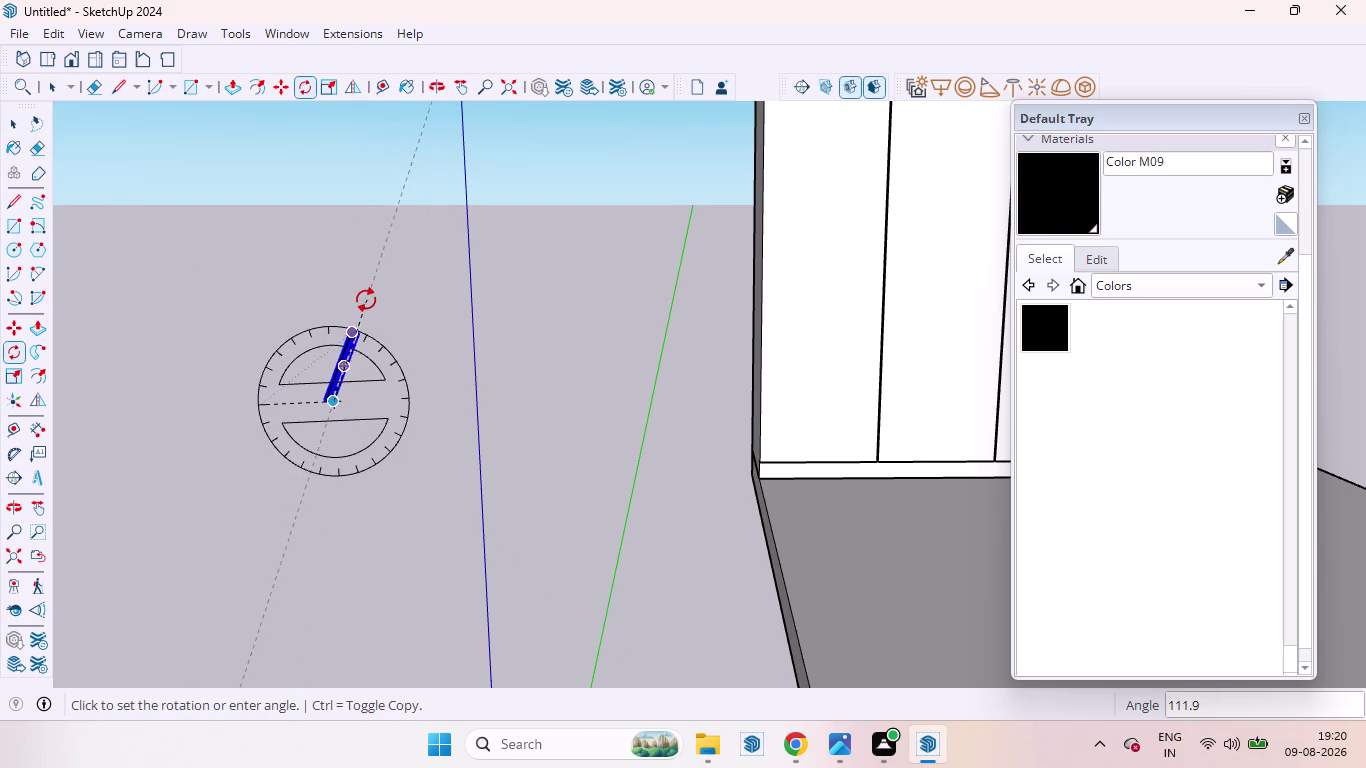
key(ctrl+z)
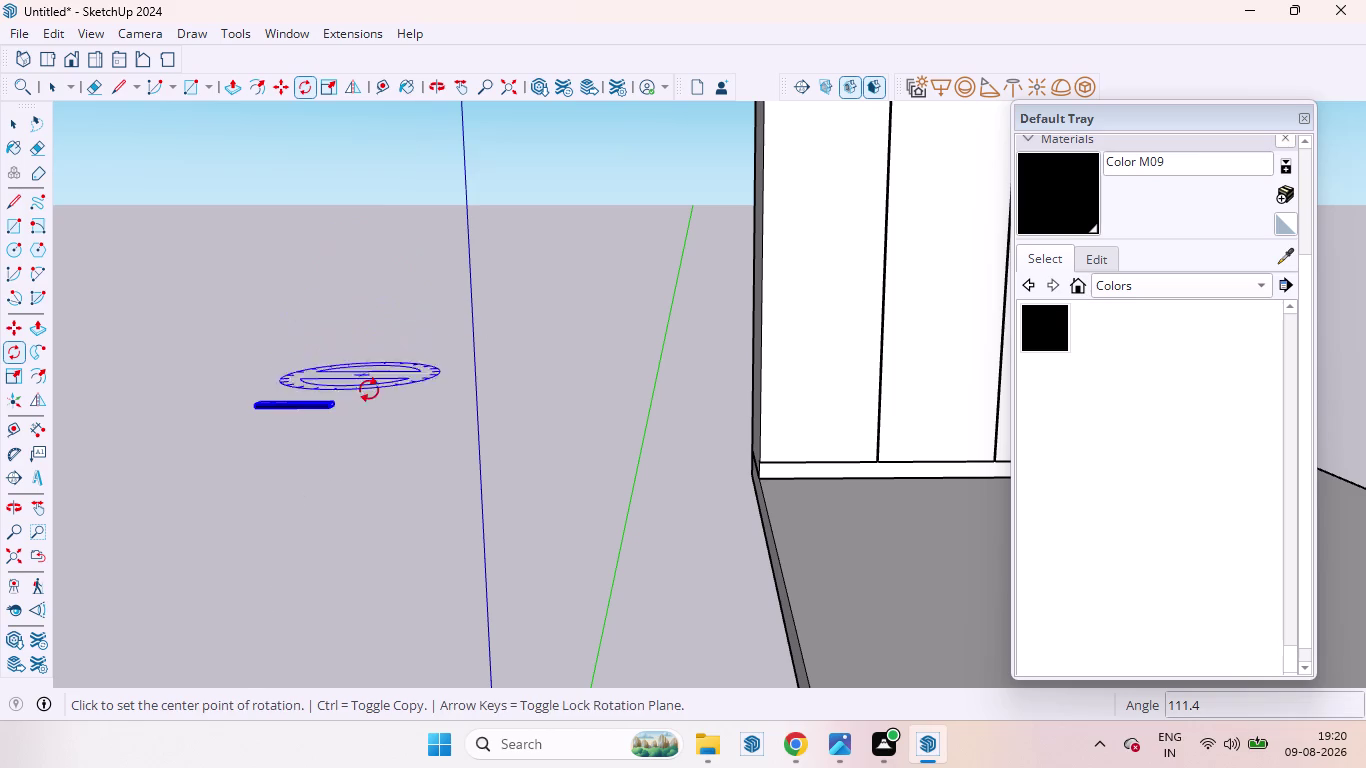
scroll(up, 3)
key(Left)
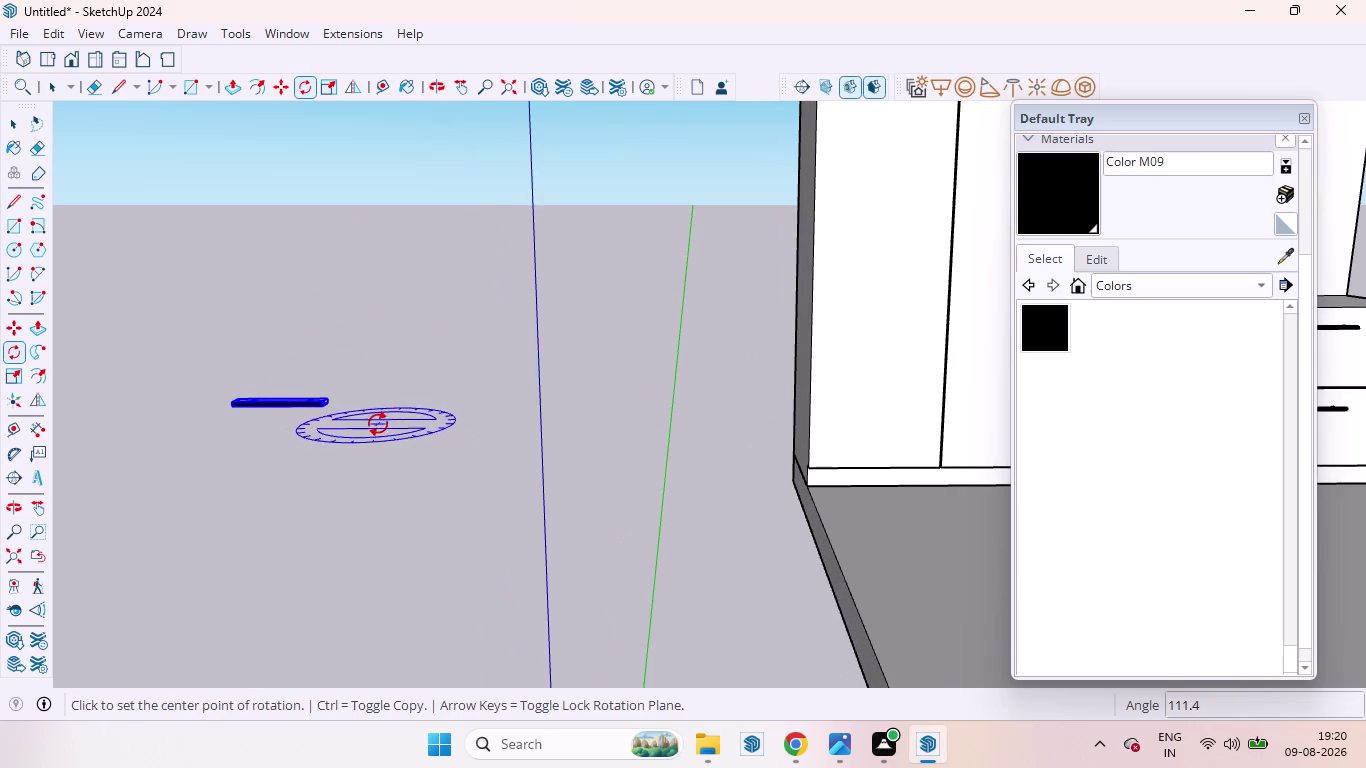
click(324, 406)
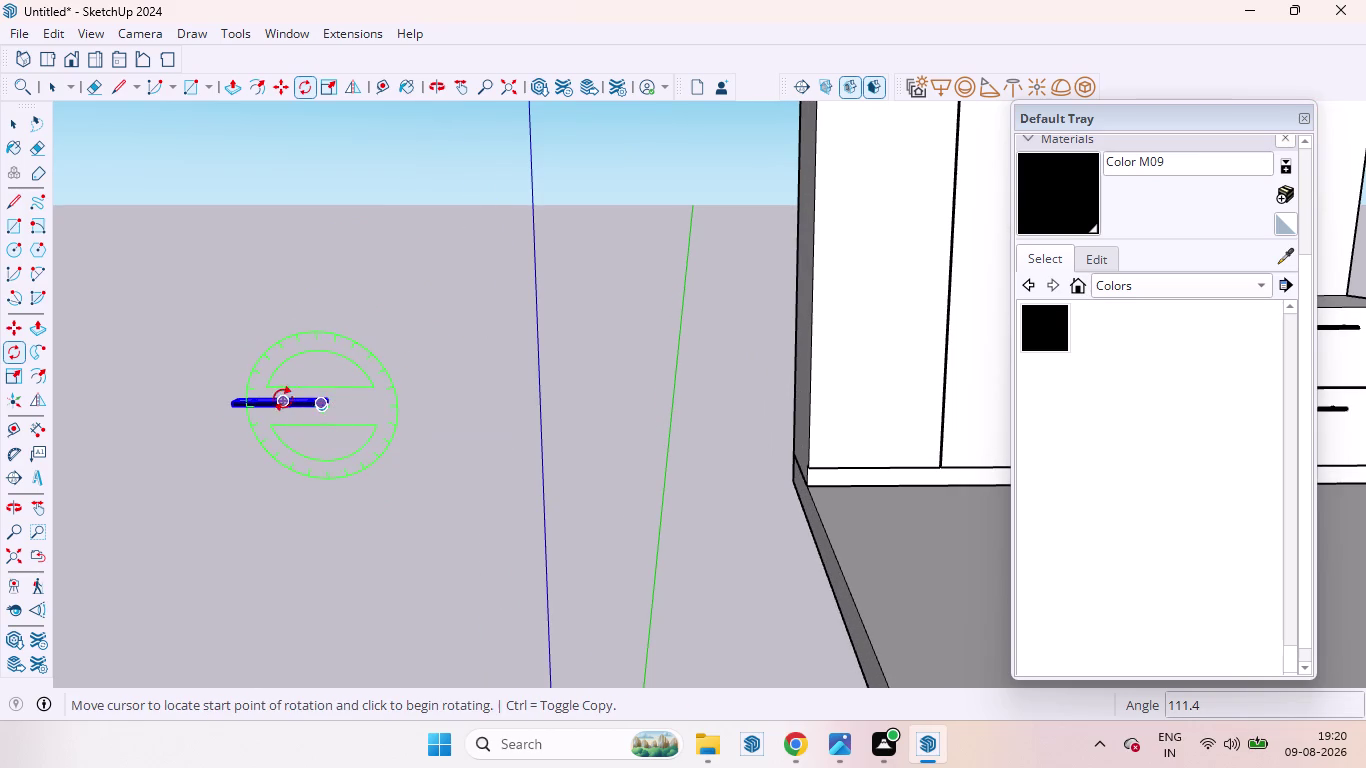
click(232, 396)
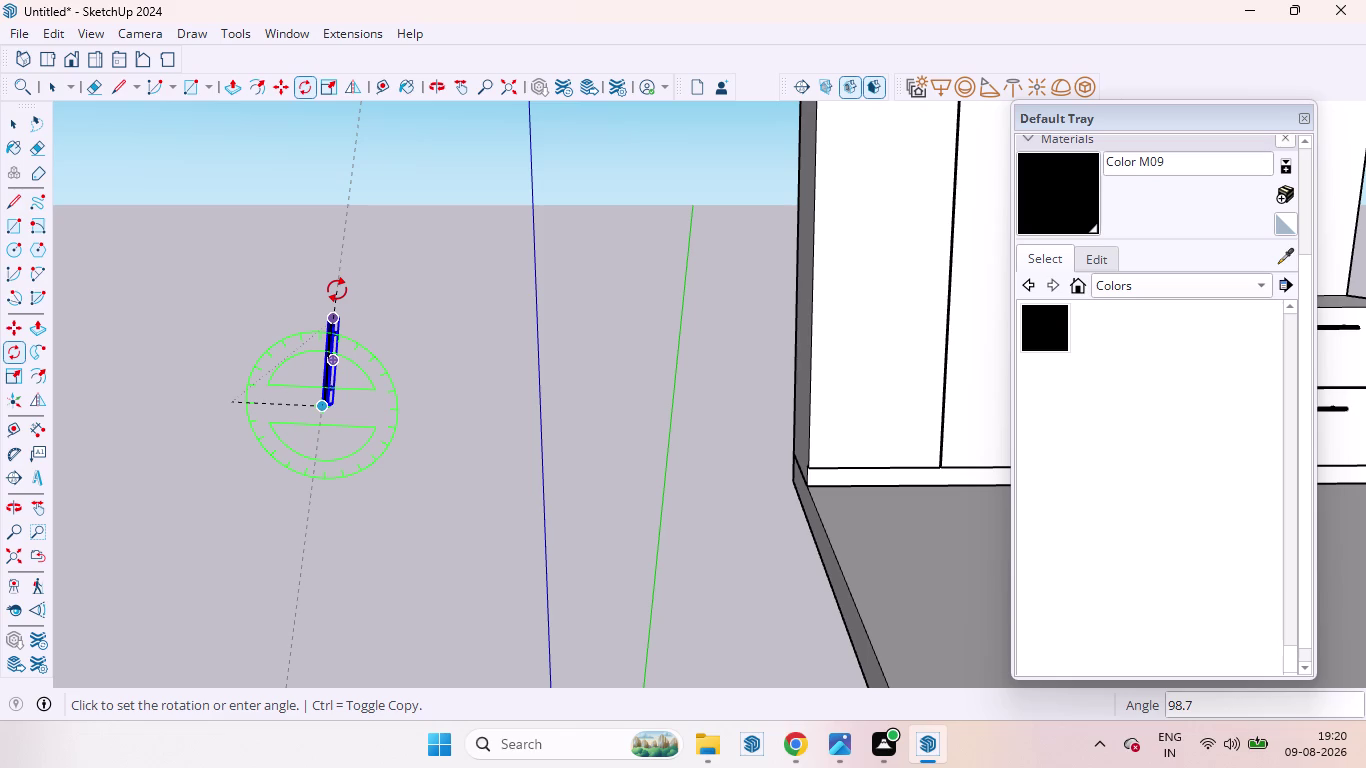
text(90)
key(Return)
key(space)
scroll(down, 3)
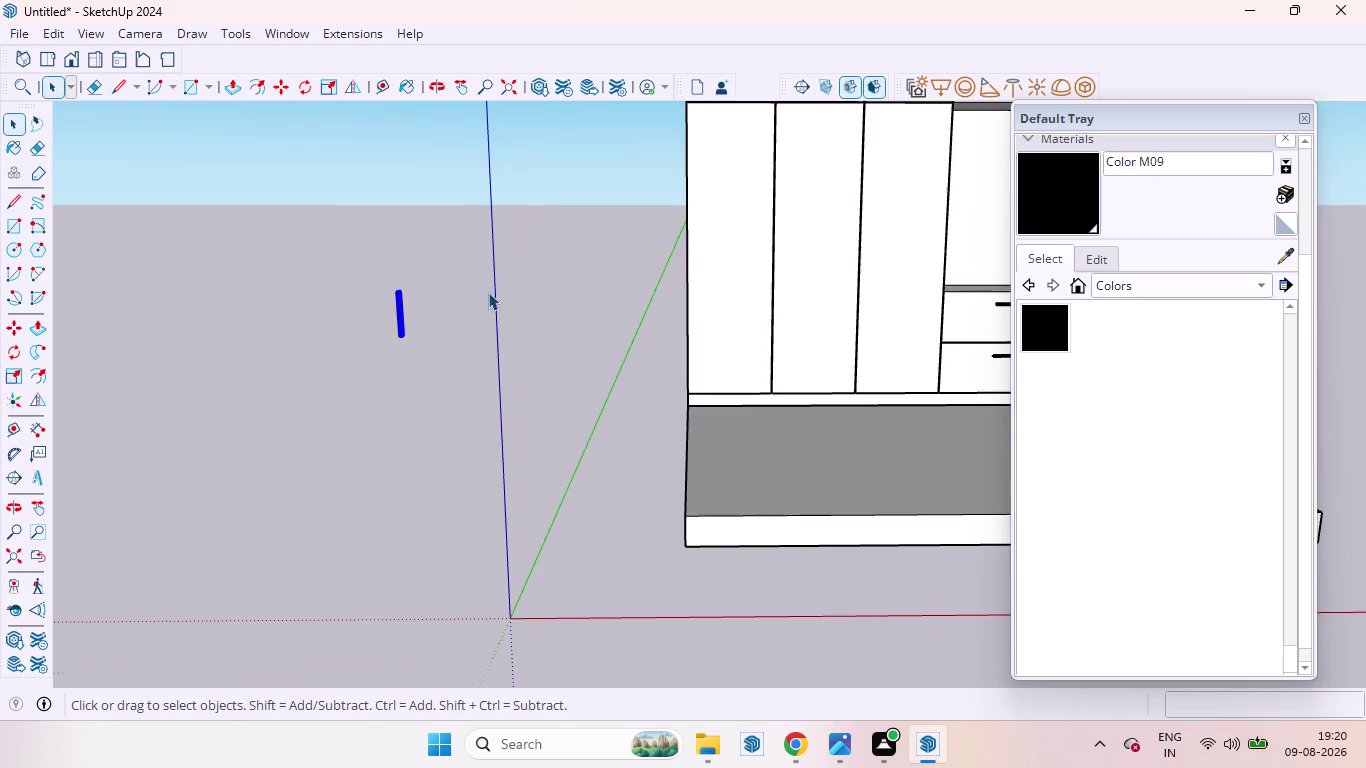
Move the upright spare handle onto the leftmost tall wardrobe door.
scroll(up, 3)
key(m)
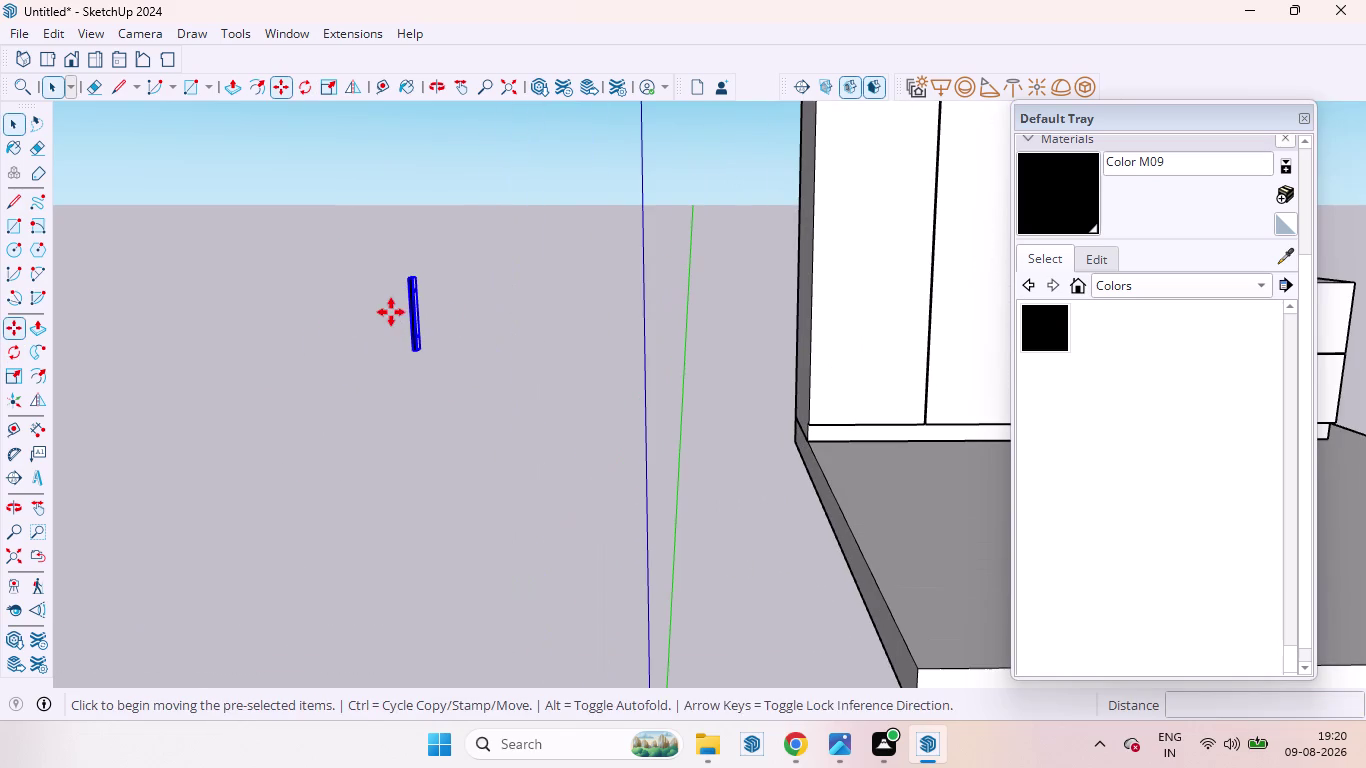
click(411, 272)
scroll(down, 3)
scroll(down, 3)
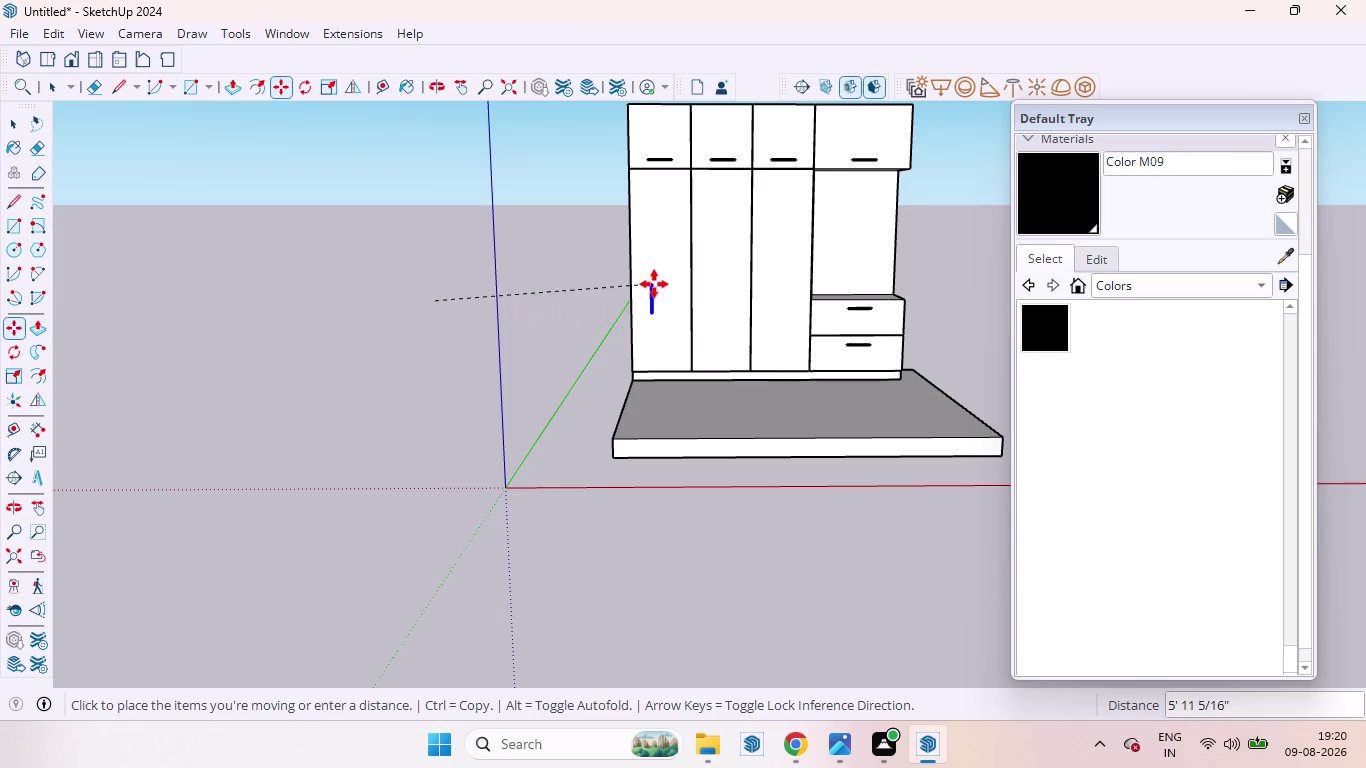
scroll(up, 3)
scroll(up, 3)
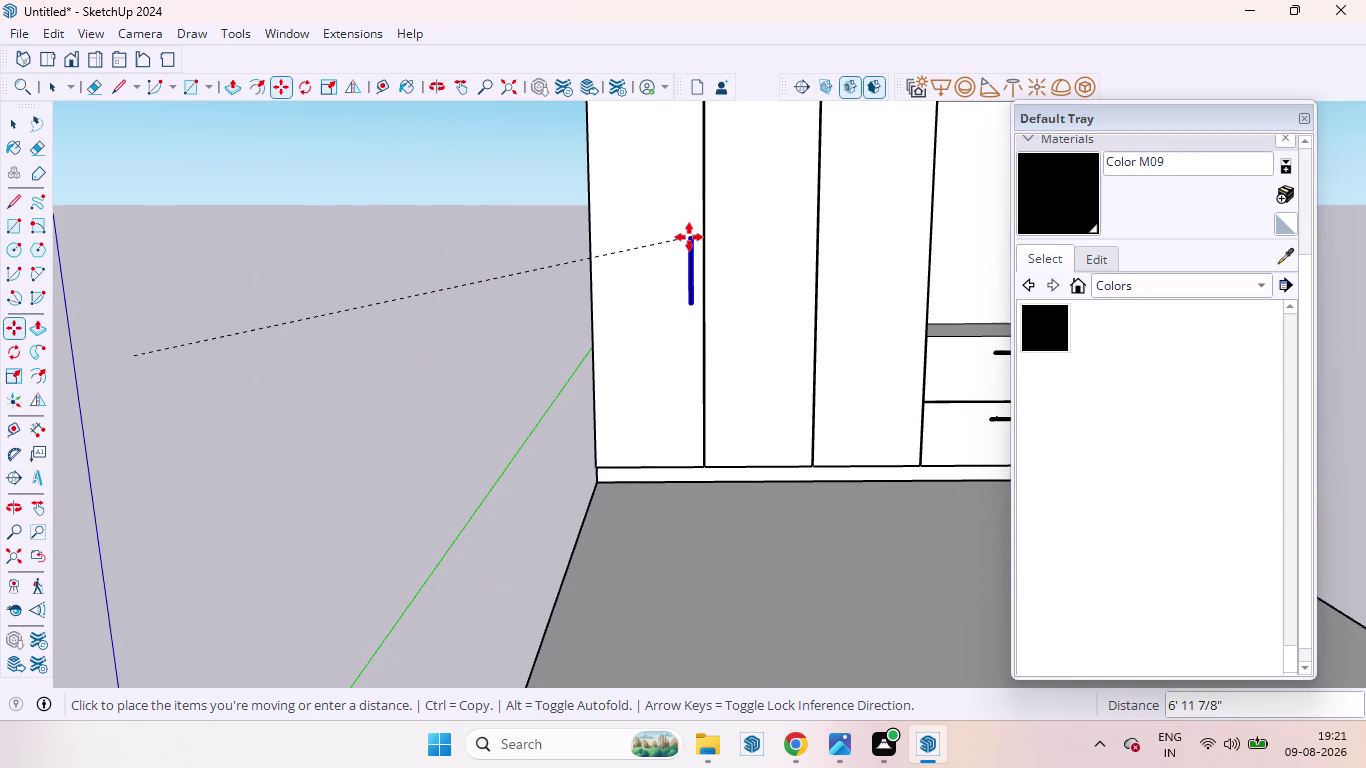
click(690, 235)
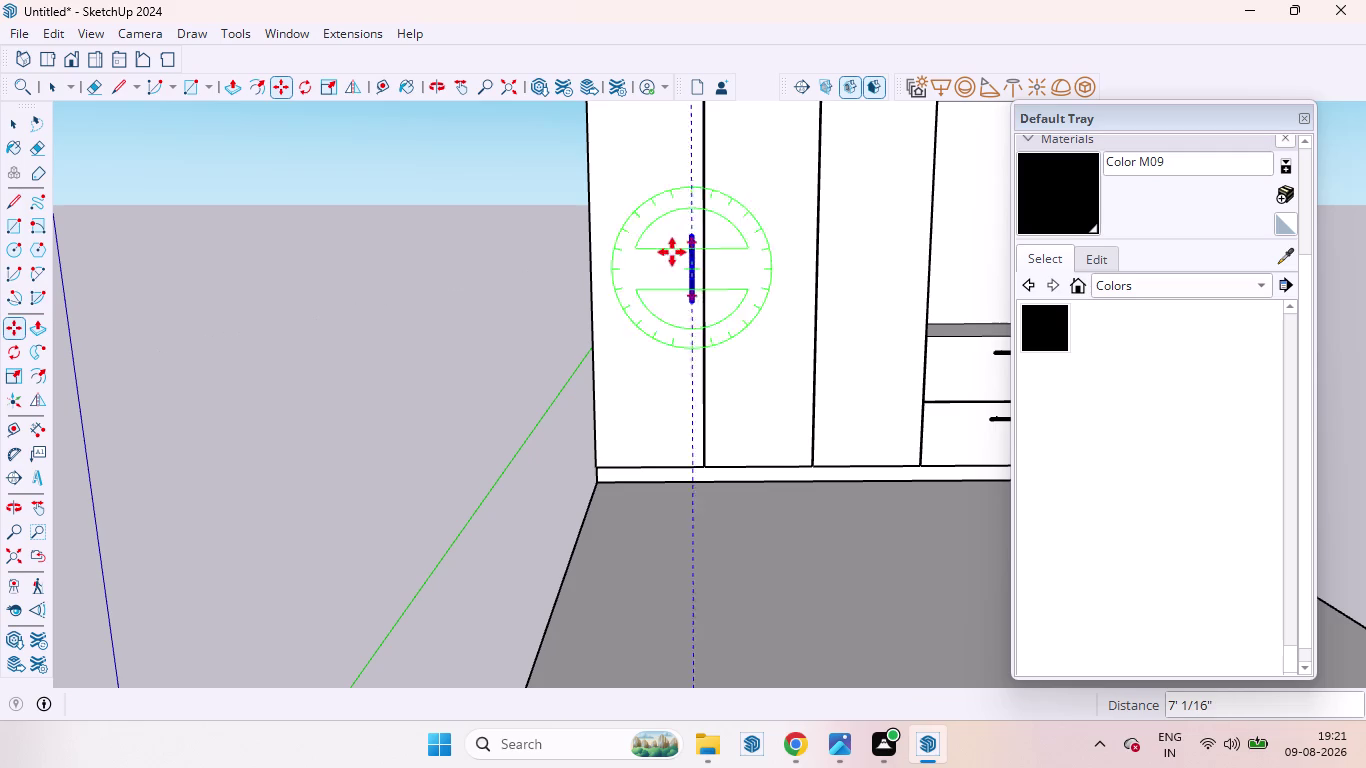
key(space)
Scale the door handle taller by dragging its top grip upward.
key(s)
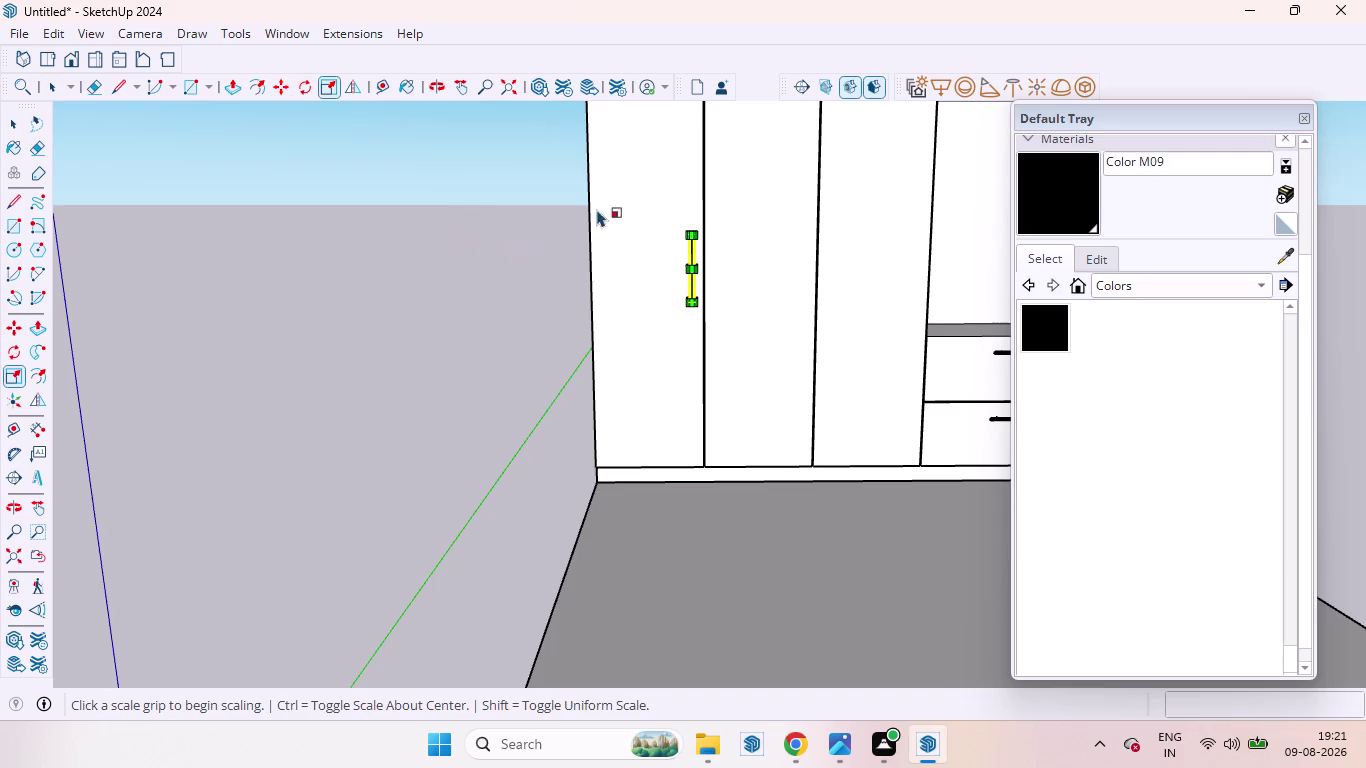
scroll(up, 3)
scroll(down, 3)
middle_drag(731, 273, 852, 325)
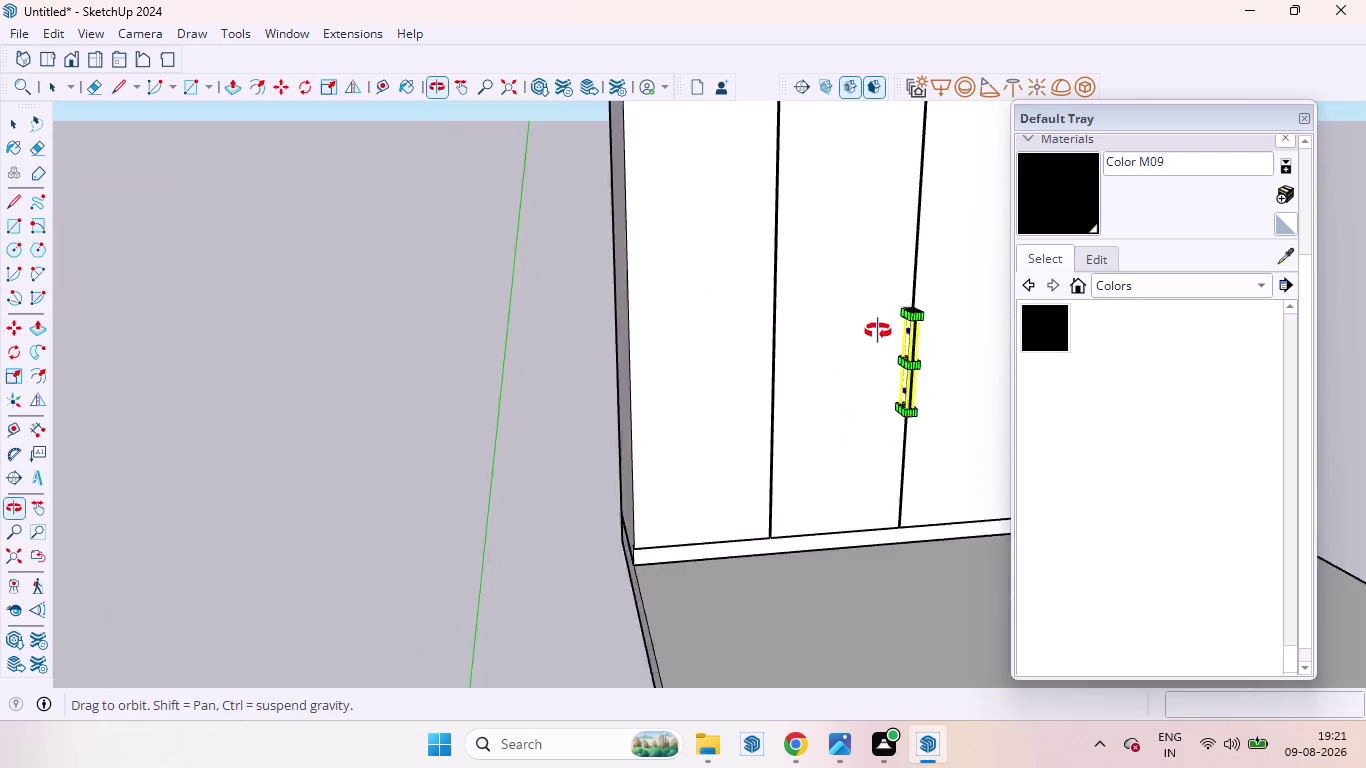
middle_drag(852, 325, 688, 303)
scroll(up, 3)
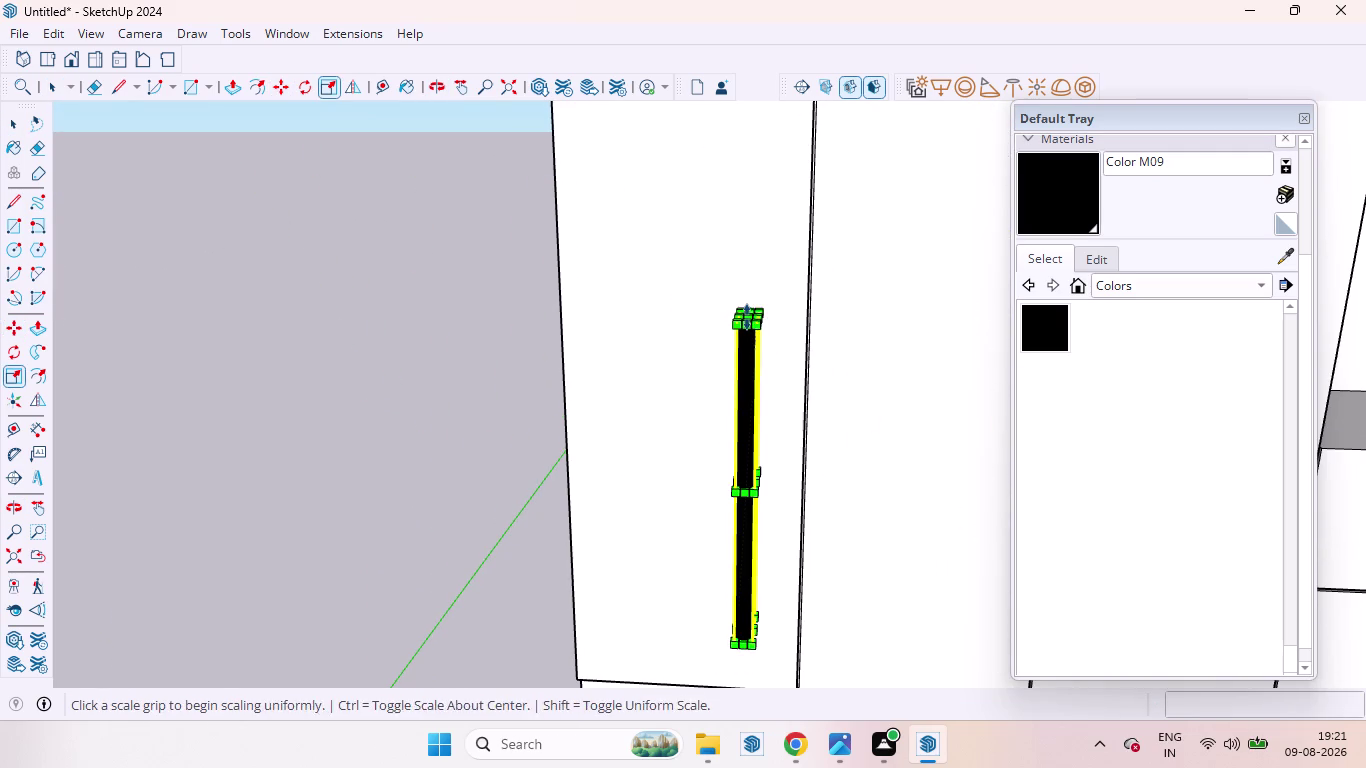
drag(756, 320, 769, 223)
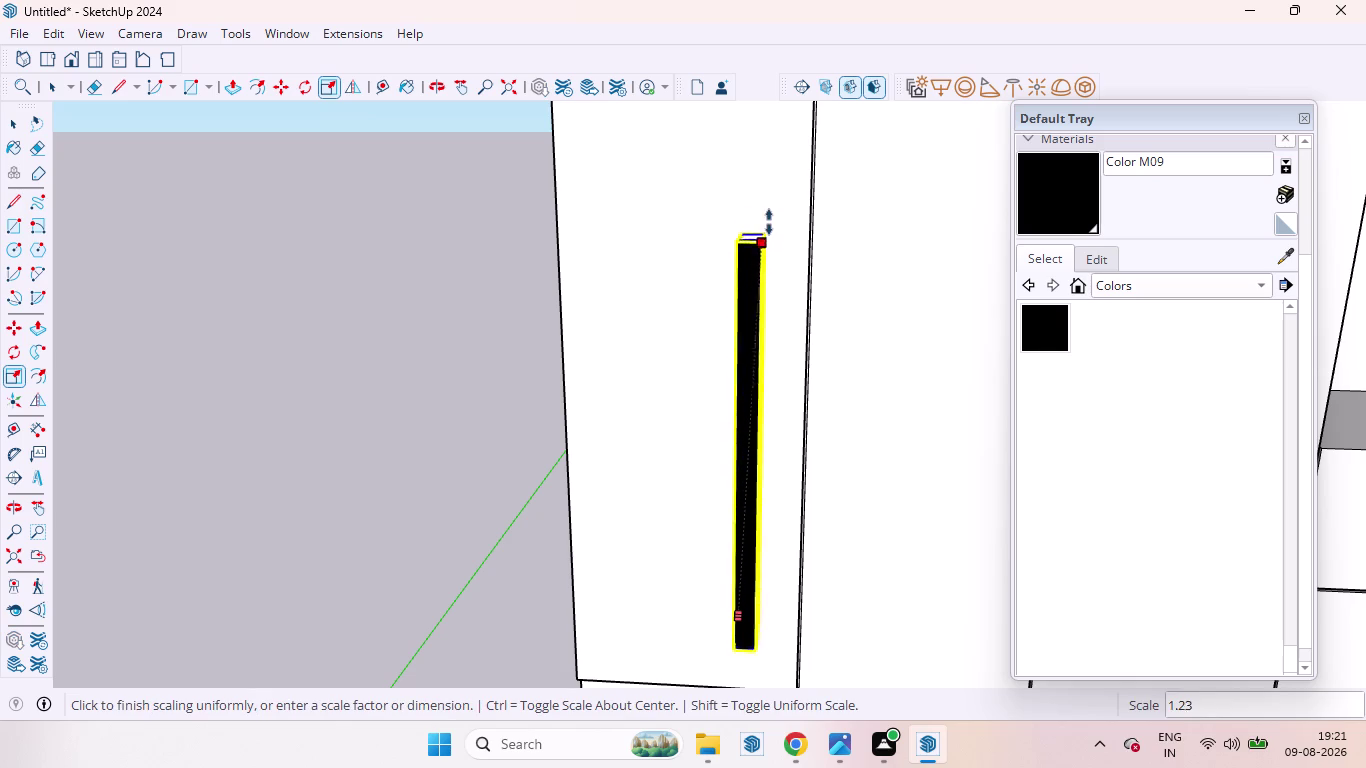
drag(769, 223, 769, 196)
scroll(down, 3)
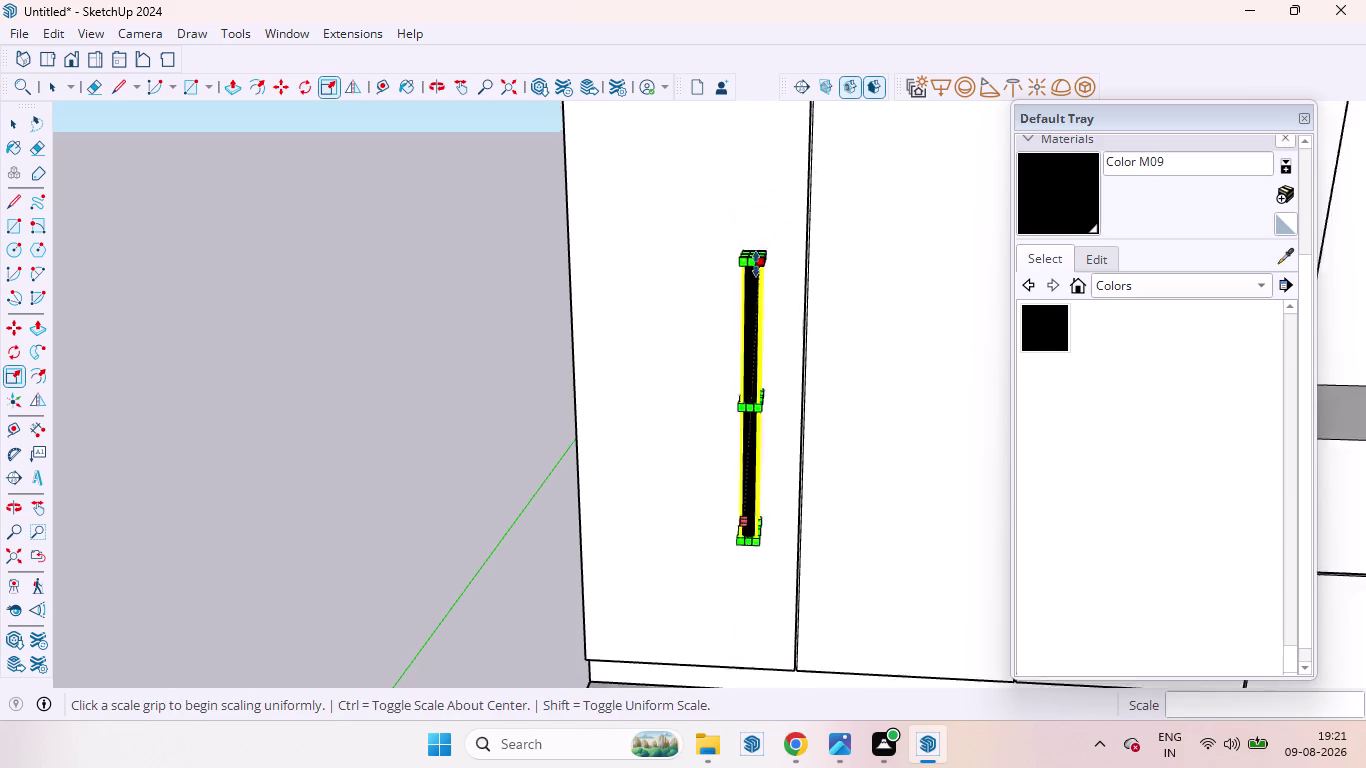
scroll(down, 3)
key(space)
Clear the selection and orbit the view back toward the doors.
click(416, 361)
scroll(down, 3)
scroll(down, 3)
middle_drag(606, 358, 630, 295)
scroll(up, 3)
scroll(down, 3)
scroll(up, 3)
scroll(down, 3)
scroll(up, 3)
scroll(up, 3)
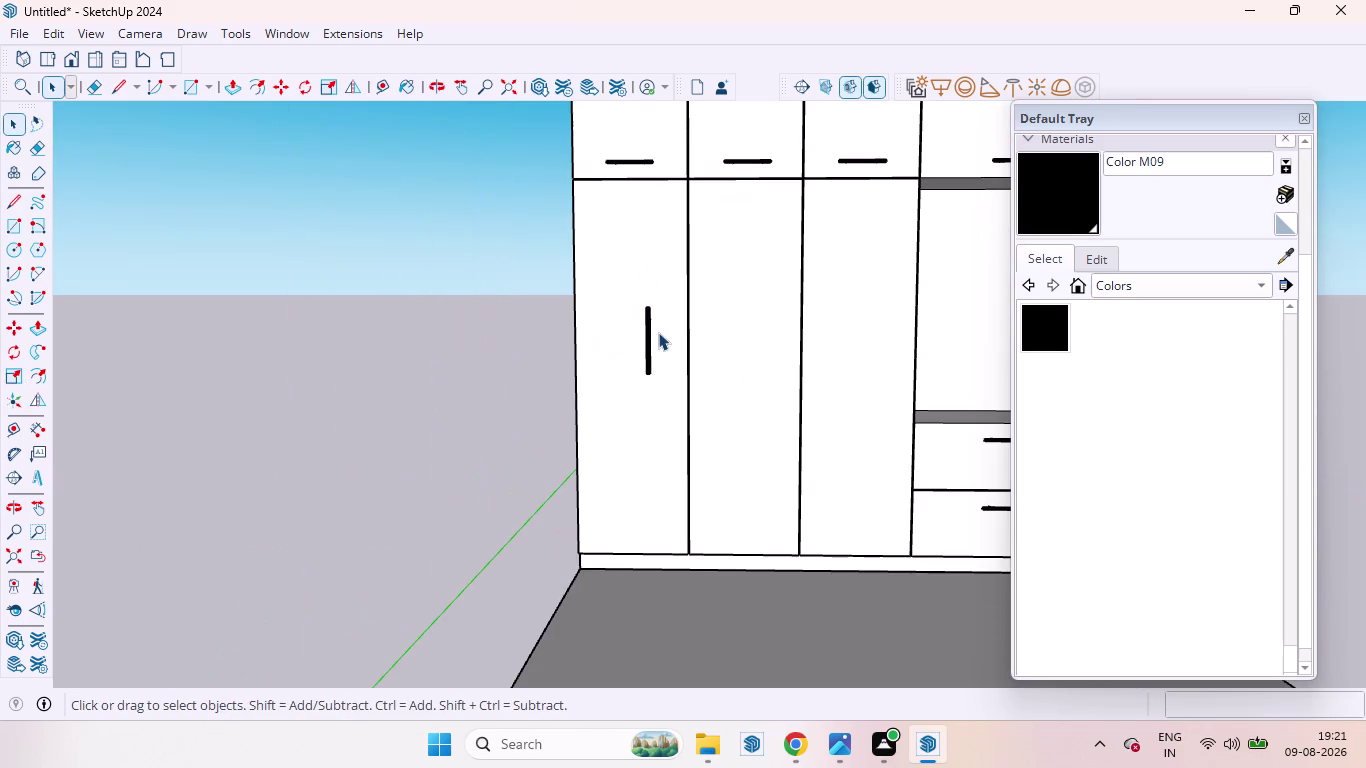
Scale the door handle up a second time to lengthen it further.
click(646, 338)
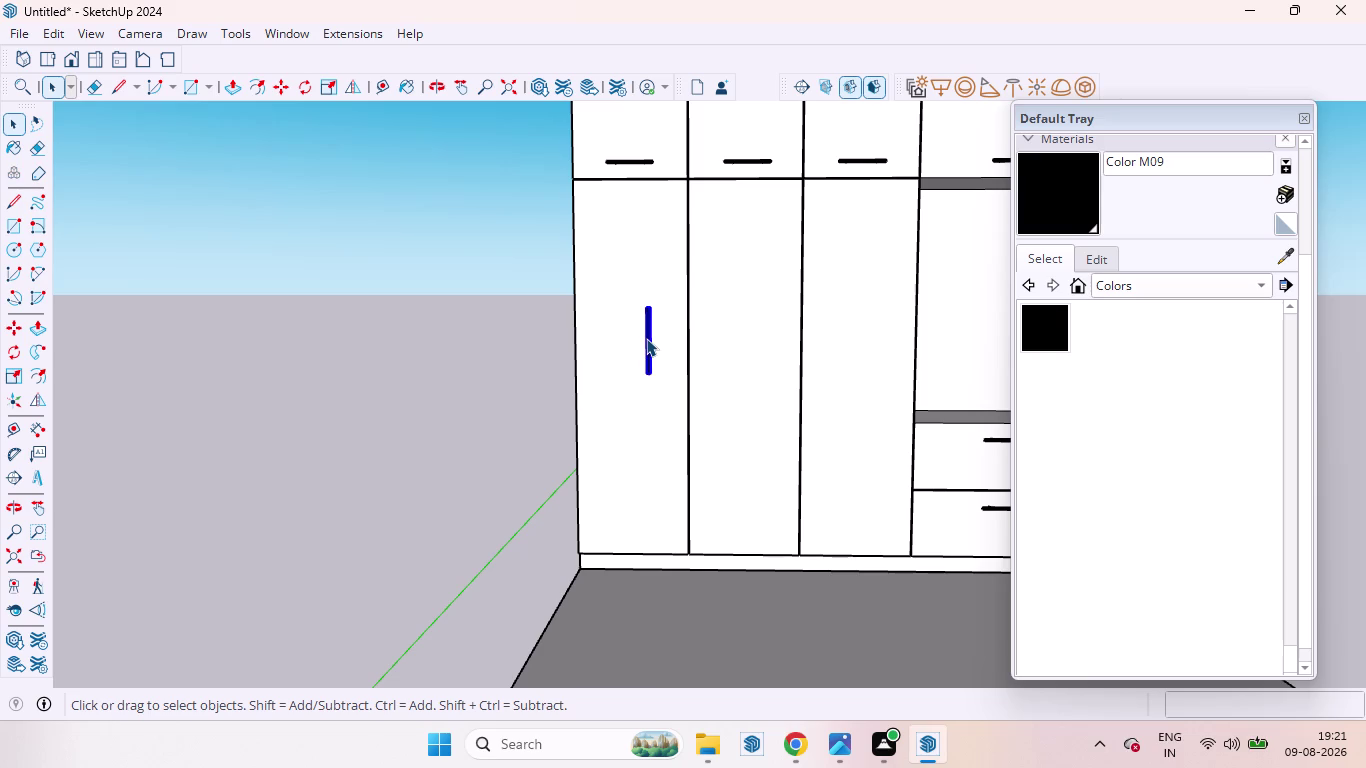
key(s)
drag(652, 309, 650, 258)
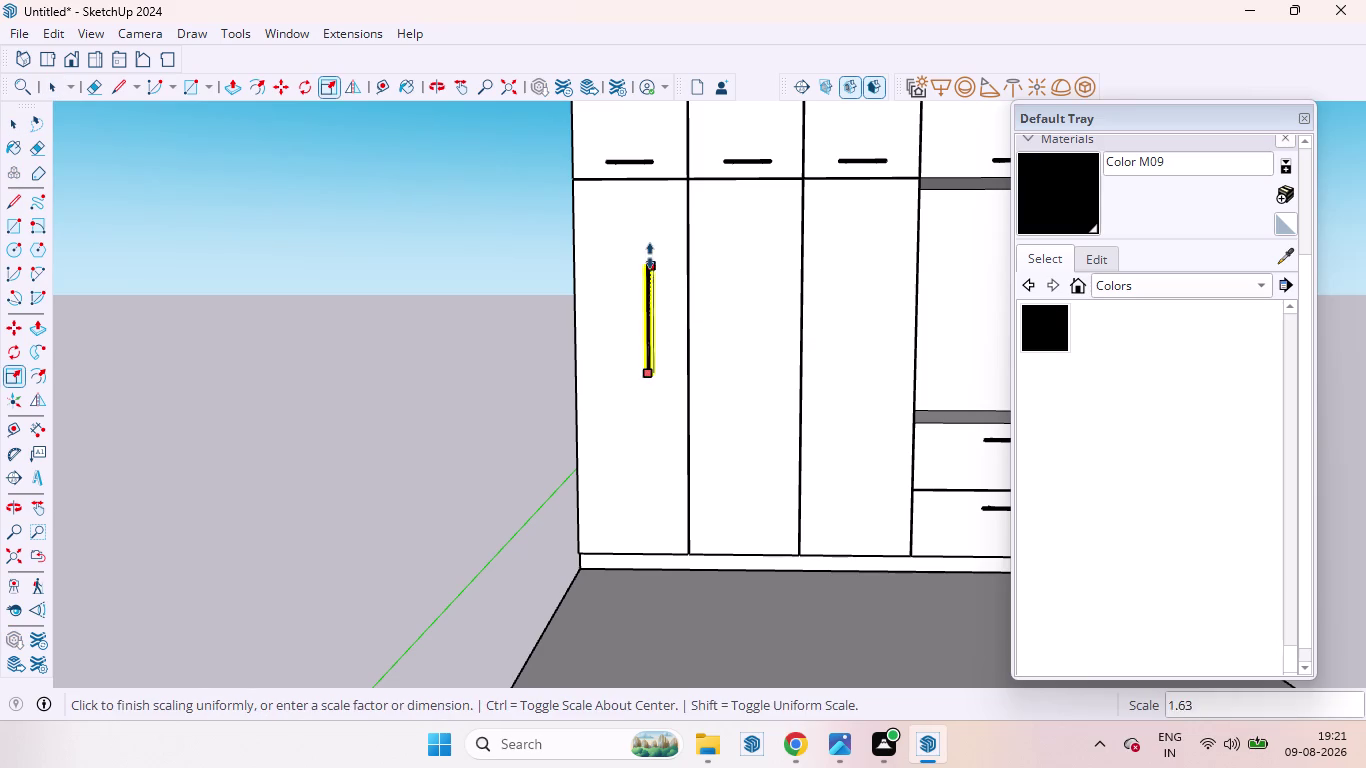
drag(650, 258, 650, 239)
key(space)
click(497, 322)
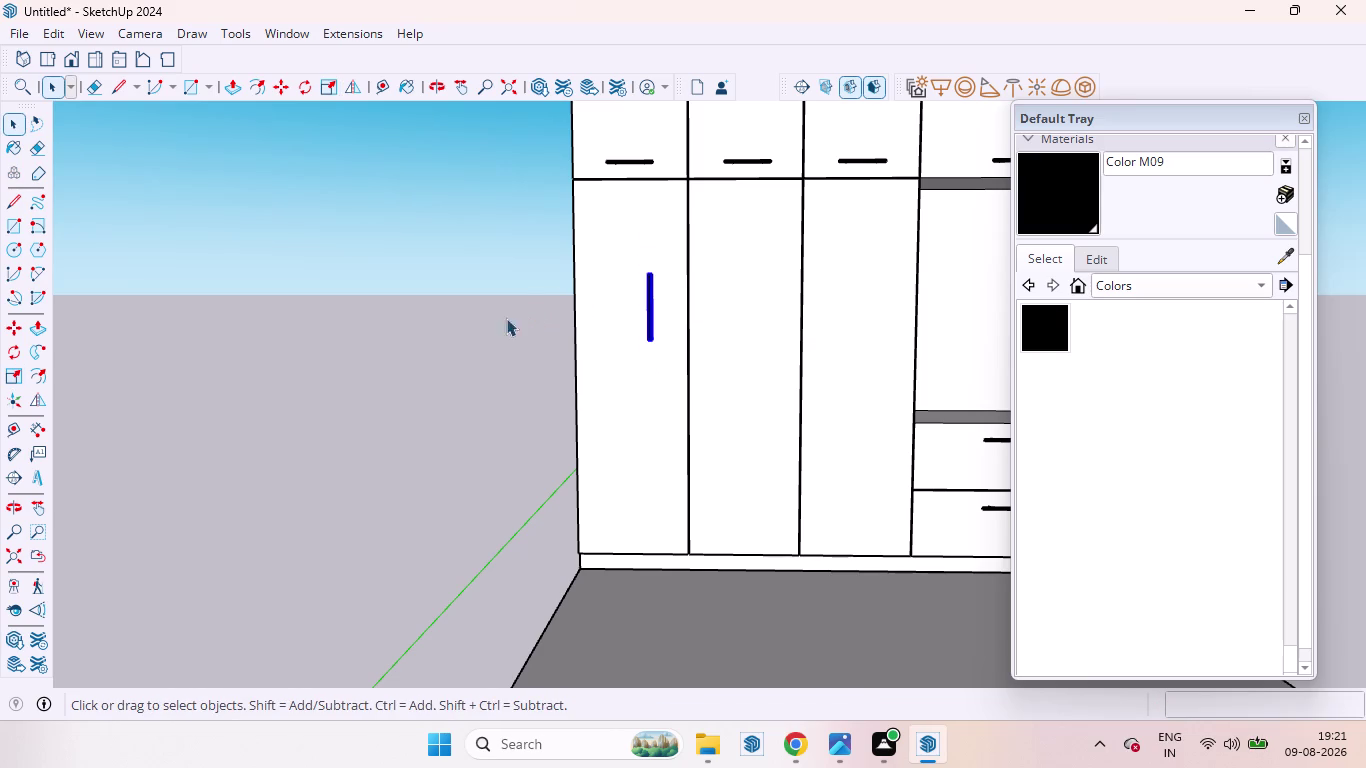
scroll(down, 3)
Move the left door's black handle along the red axis against the door front.
middle_drag(610, 257, 800, 362)
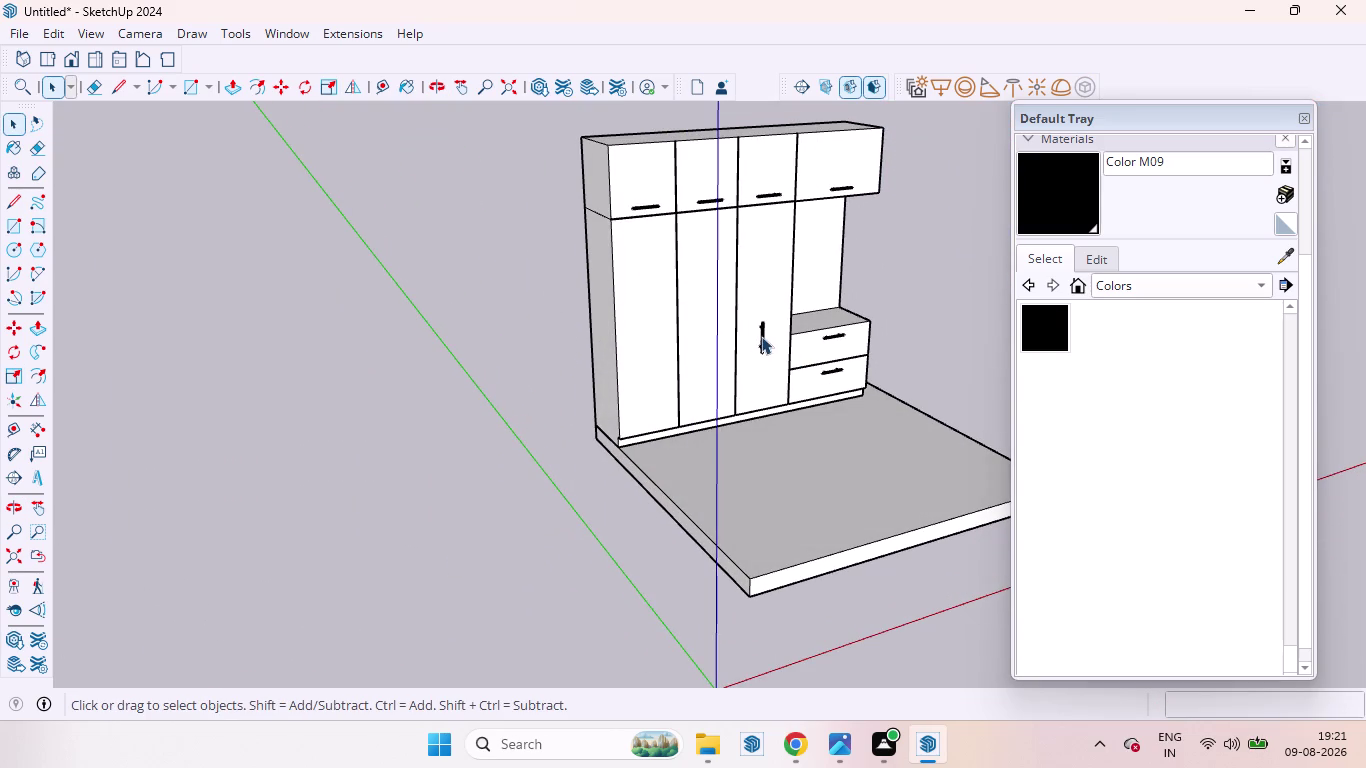
click(761, 337)
key(m)
click(775, 354)
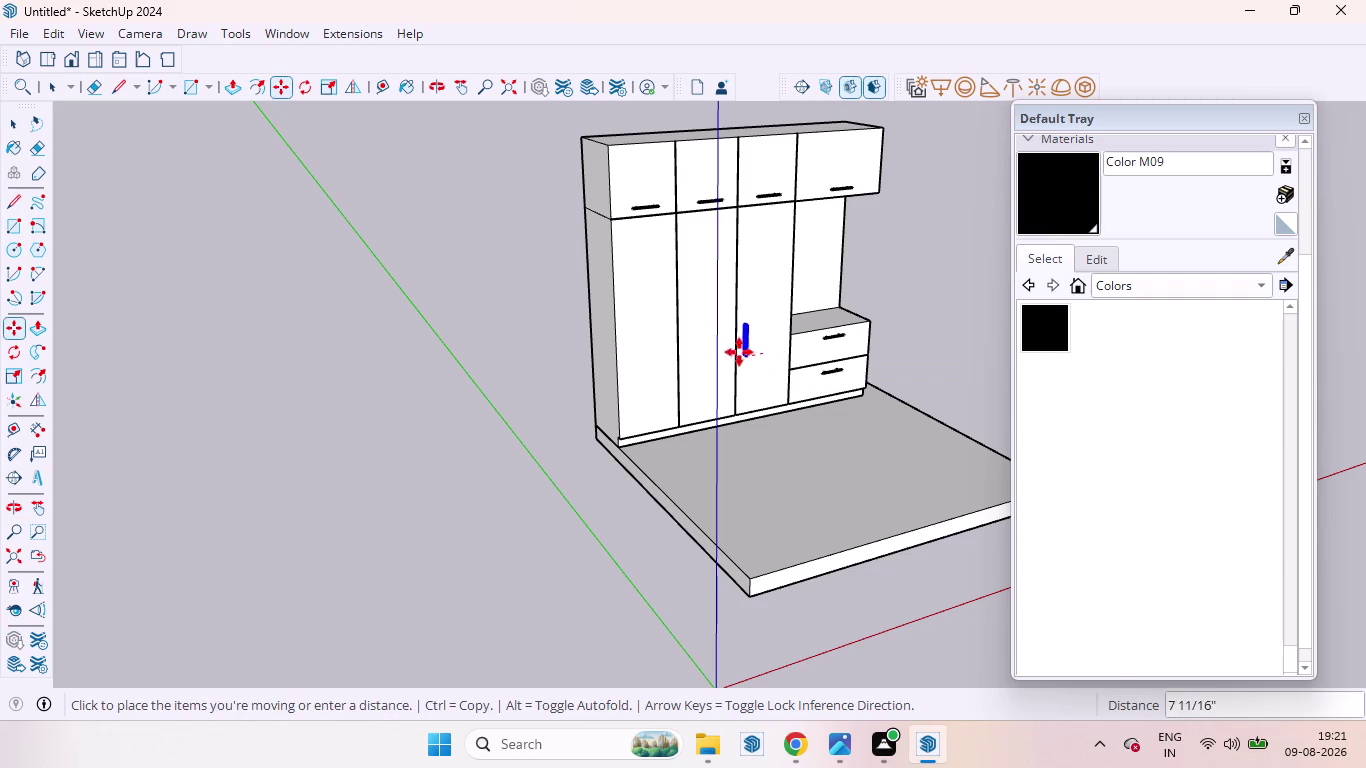
scroll(up, 3)
scroll(up, 3)
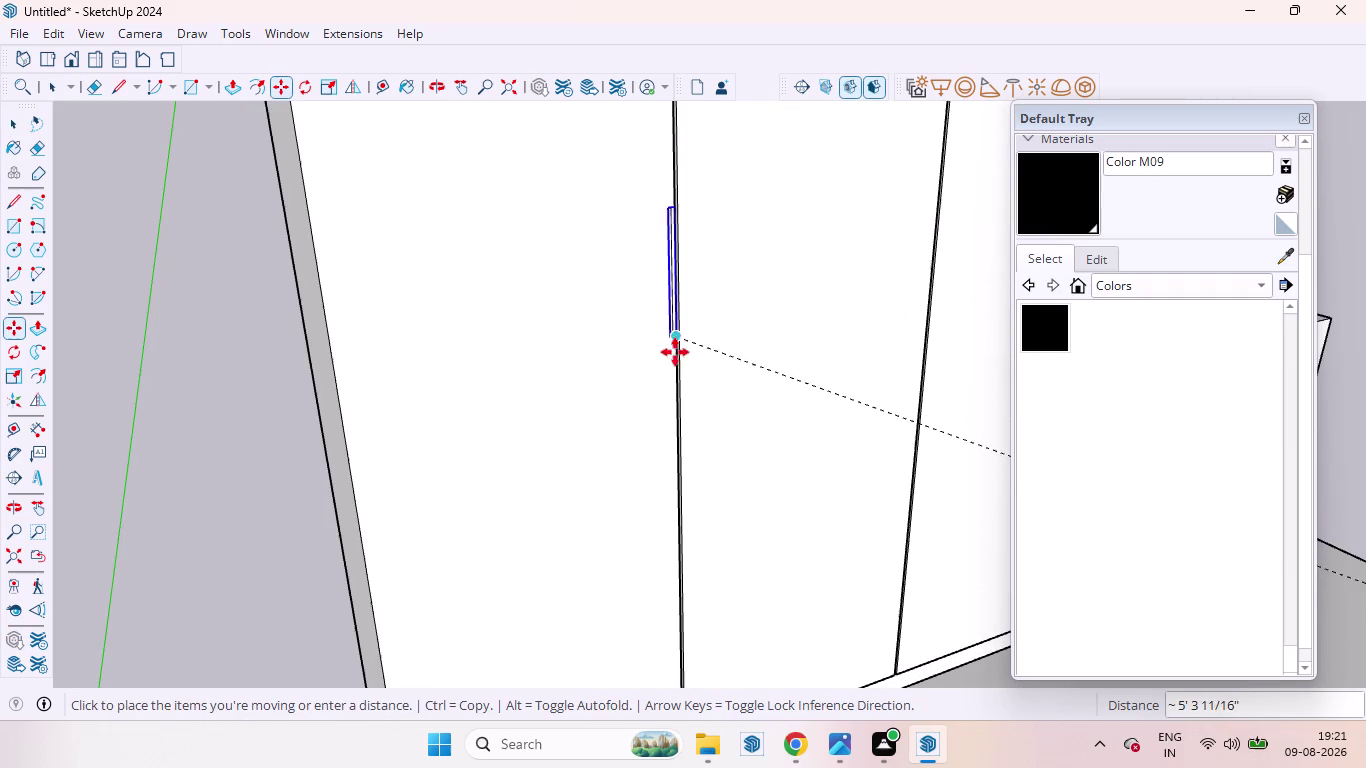
scroll(down, 3)
middle_drag(633, 353, 691, 358)
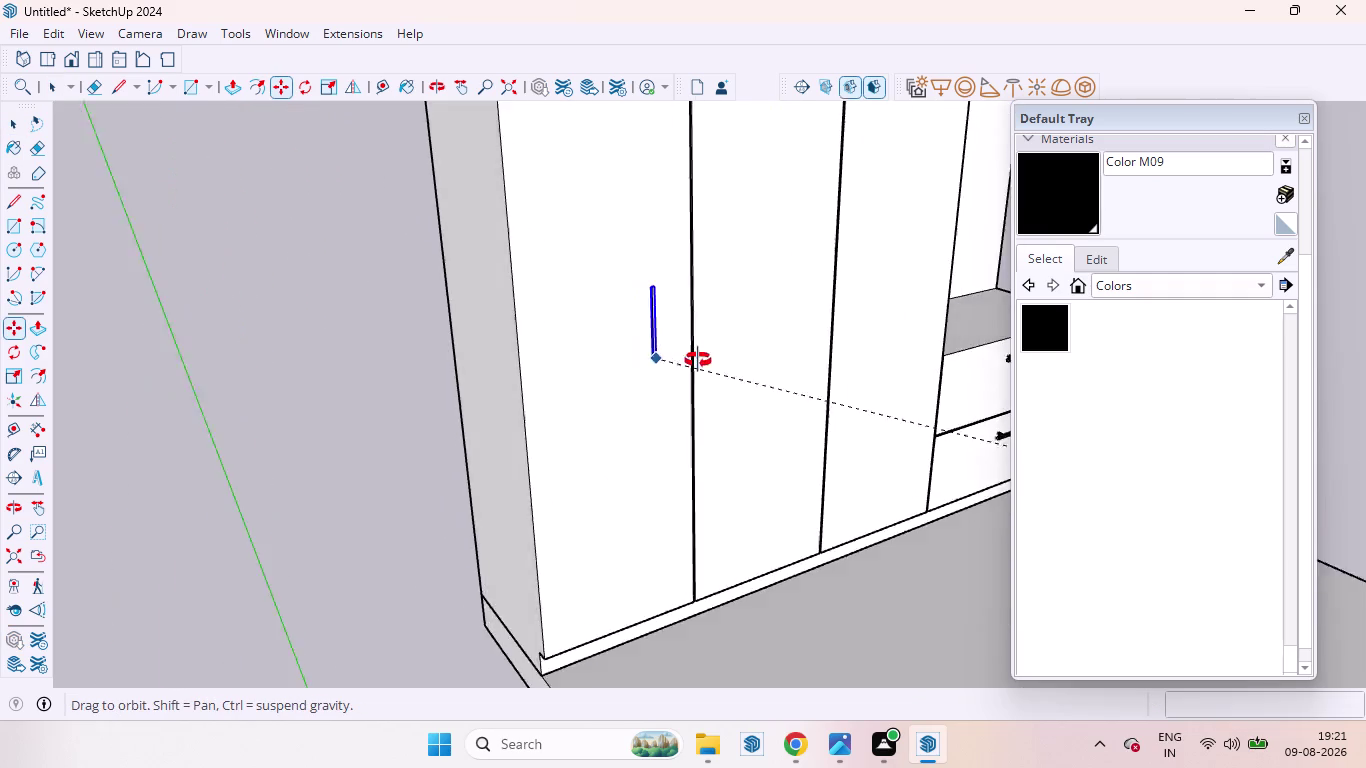
middle_drag(691, 358, 934, 446)
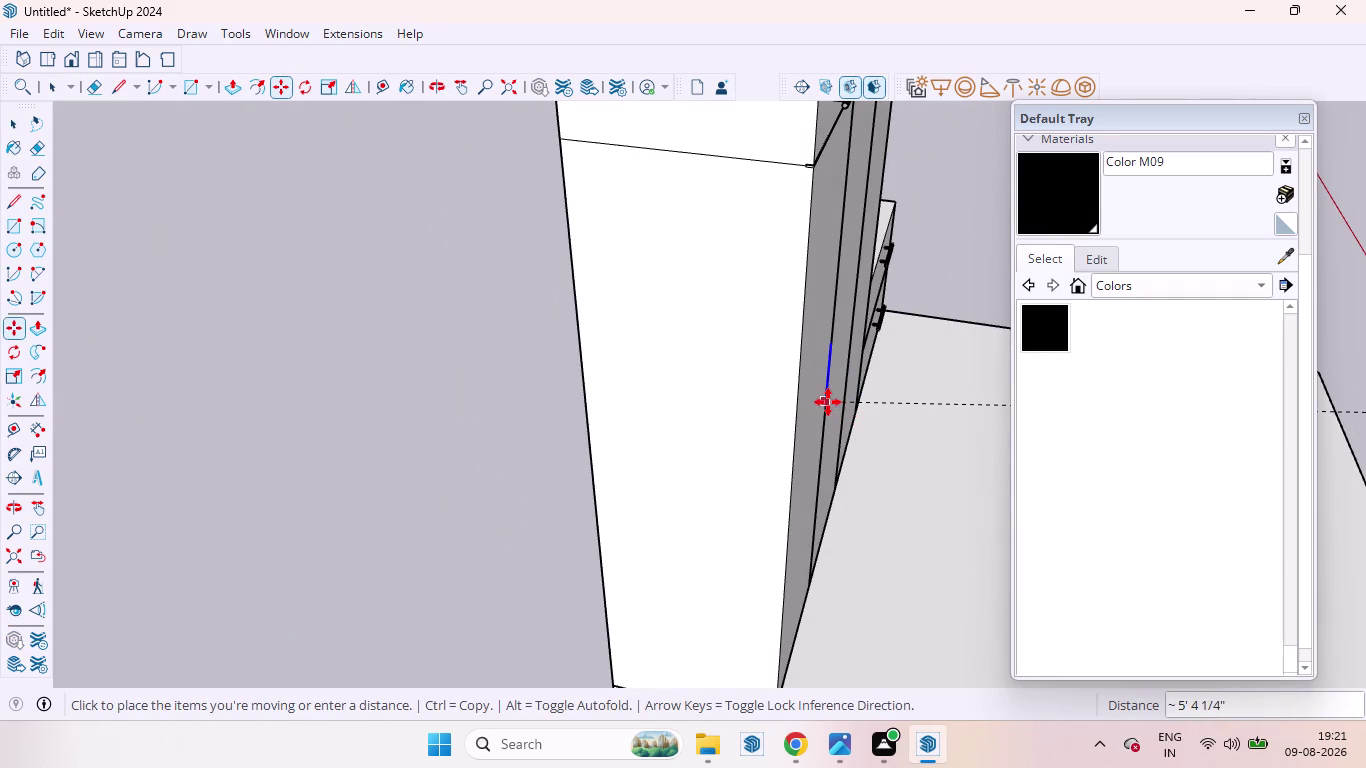
click(825, 402)
key(space)
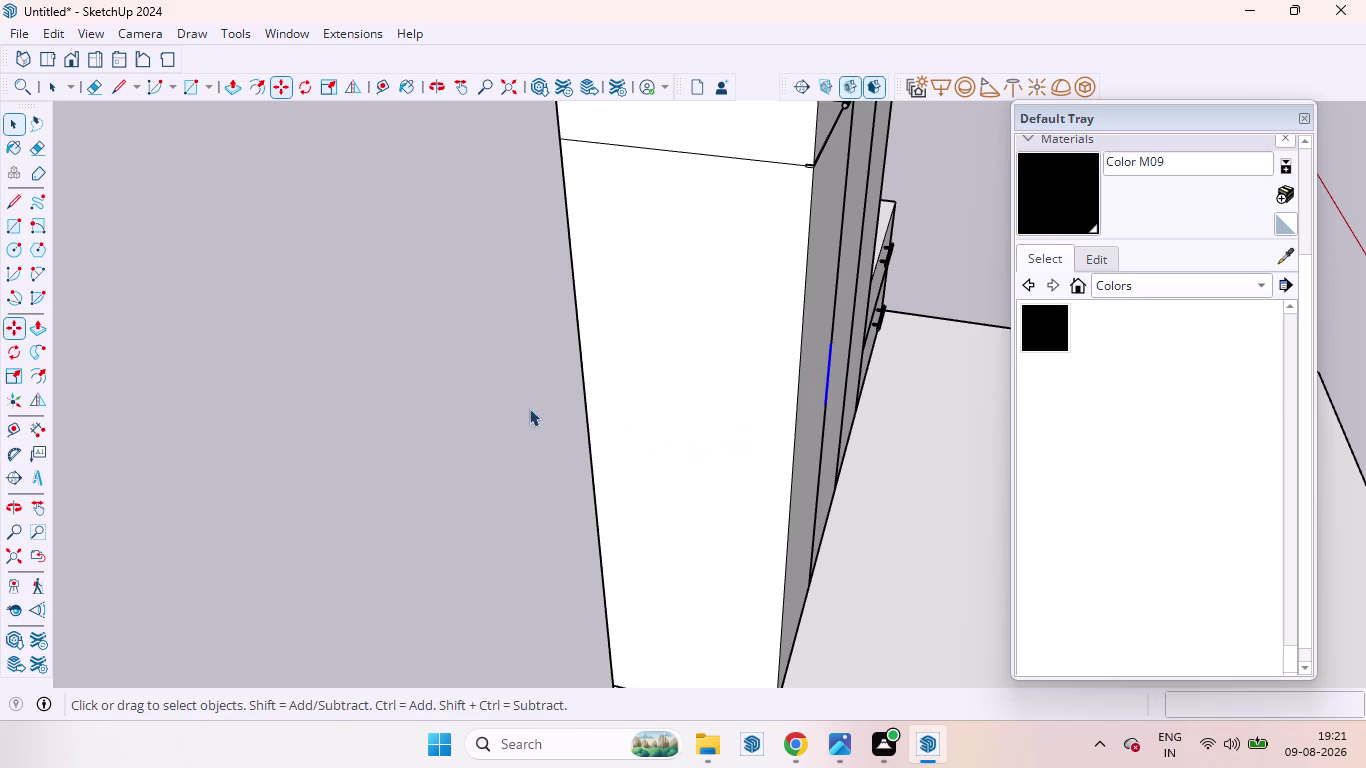
click(493, 408)
Shift the handle along the red axis slightly off the door edge.
middle_drag(778, 369, 469, 291)
scroll(up, 3)
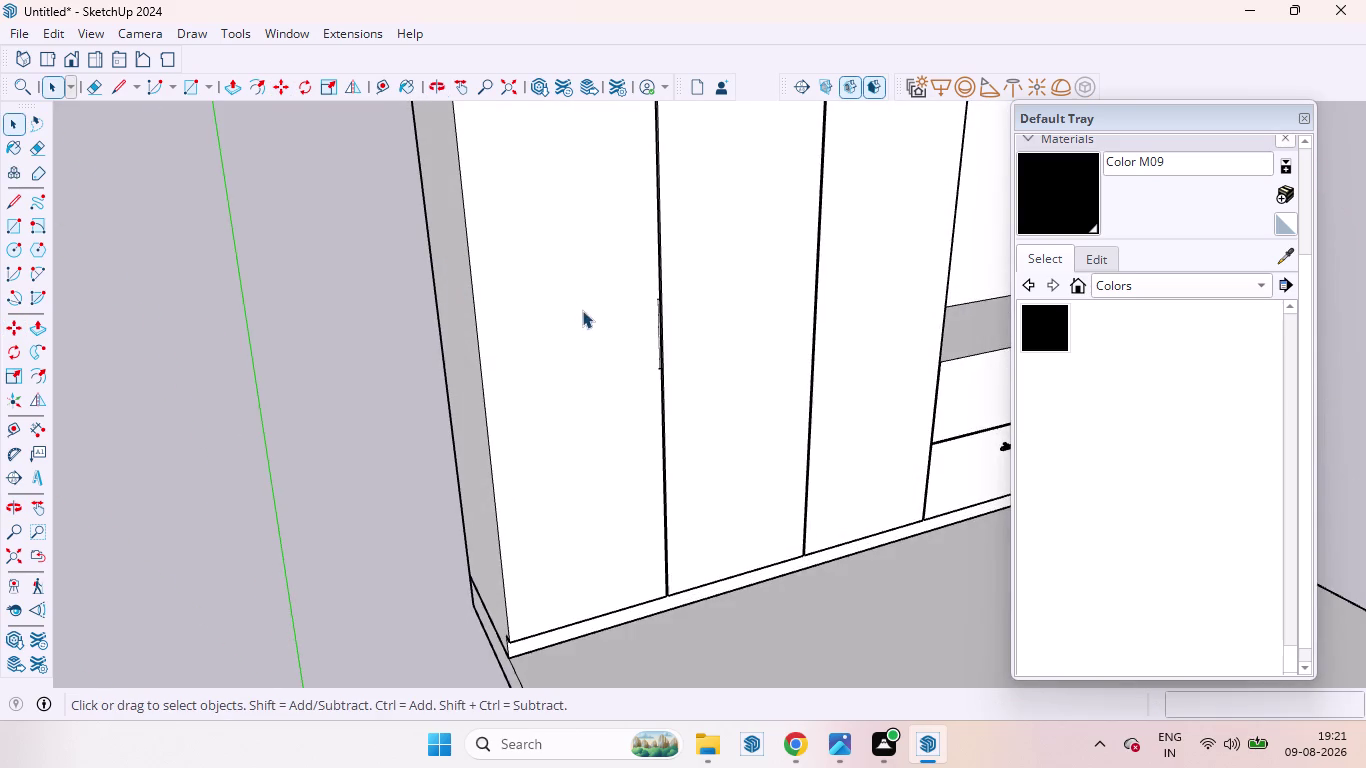
scroll(up, 3)
middle_drag(689, 340, 560, 302)
scroll(up, 3)
scroll(up, 3)
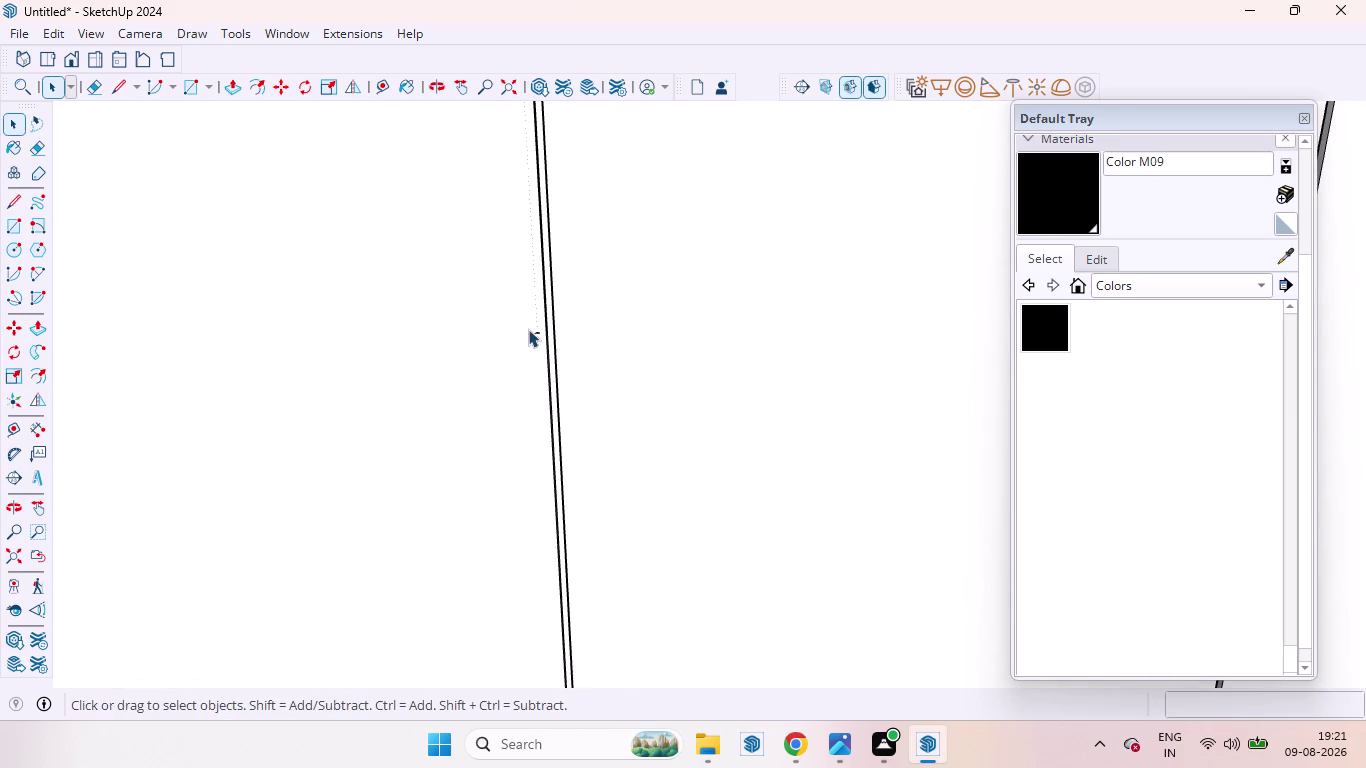
click(540, 331)
key(m)
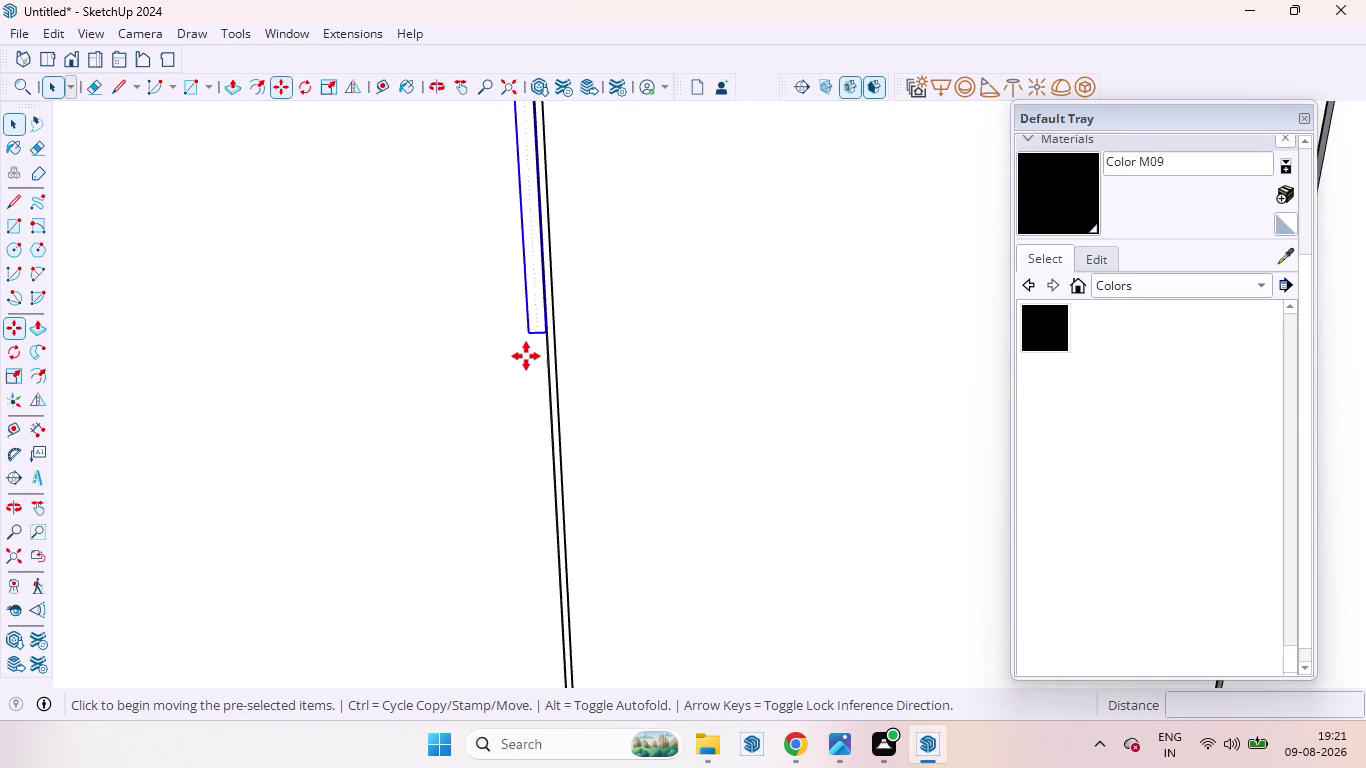
key(Right)
click(533, 318)
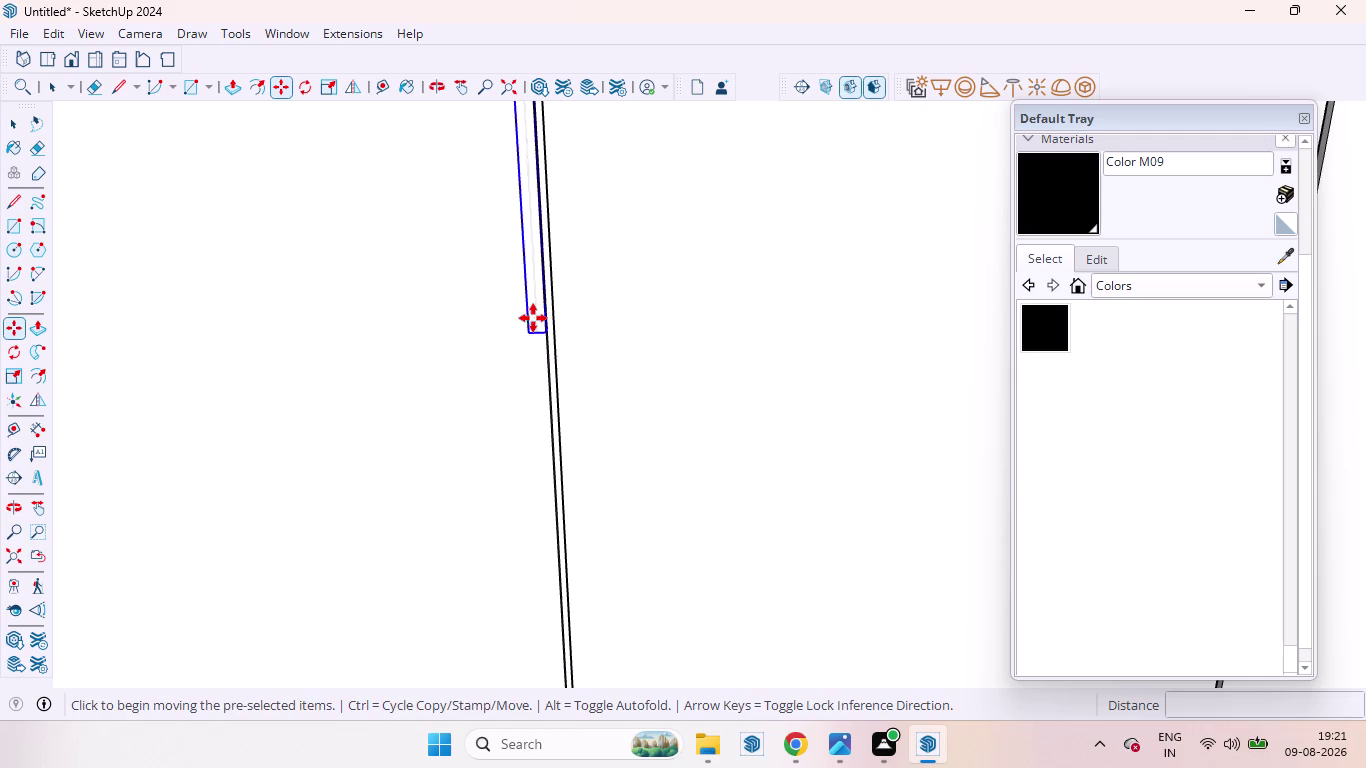
key(Left)
double_click(531, 406)
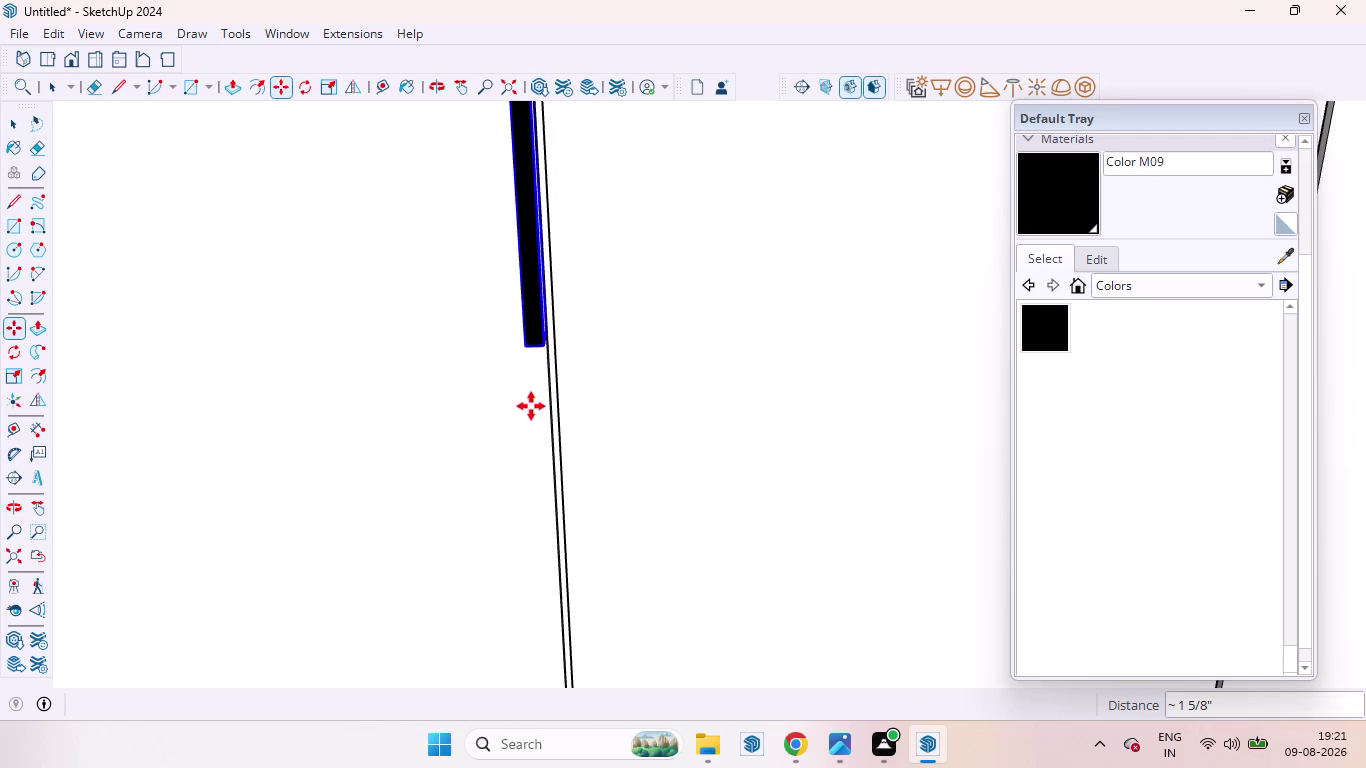
scroll(down, 3)
key(space)
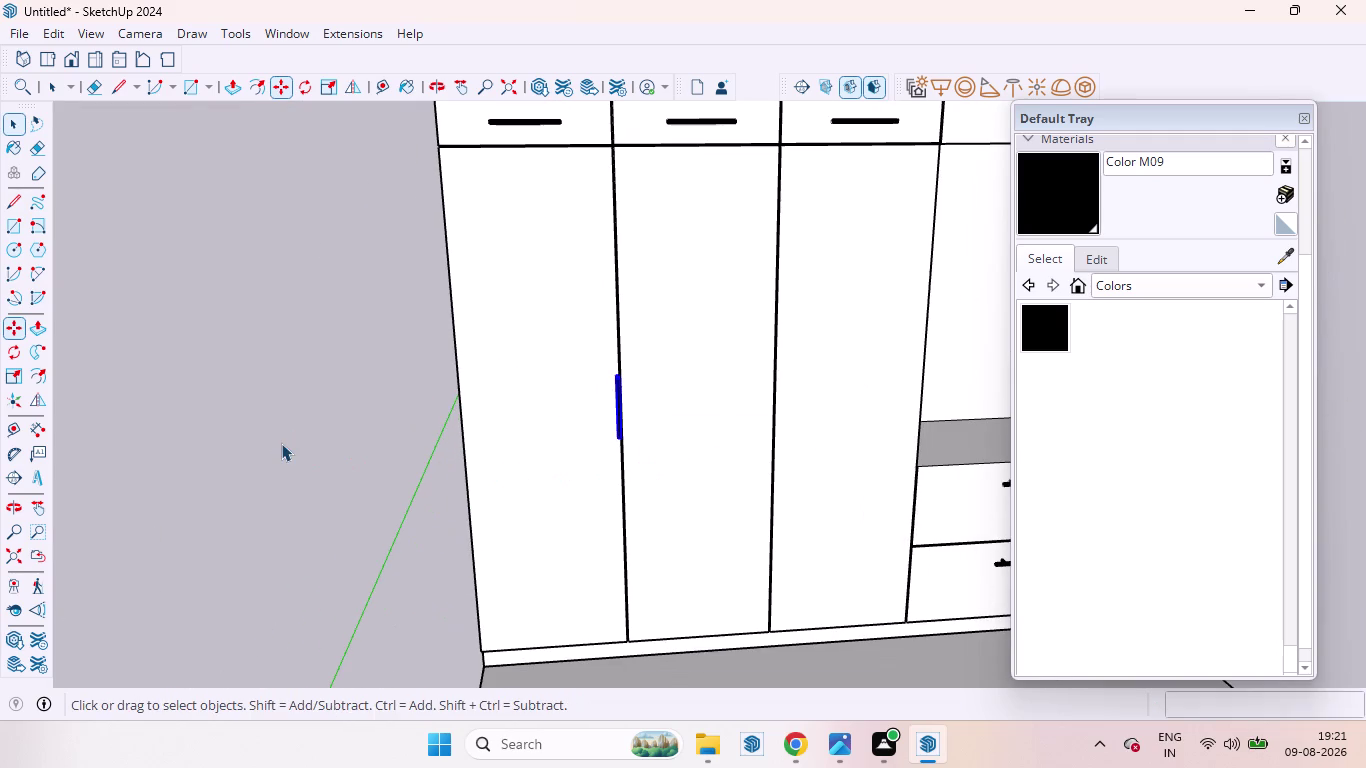
click(281, 443)
Nudge the handle a little further inward to its final spot on the door.
scroll(up, 3)
middle_drag(662, 397, 554, 400)
scroll(up, 3)
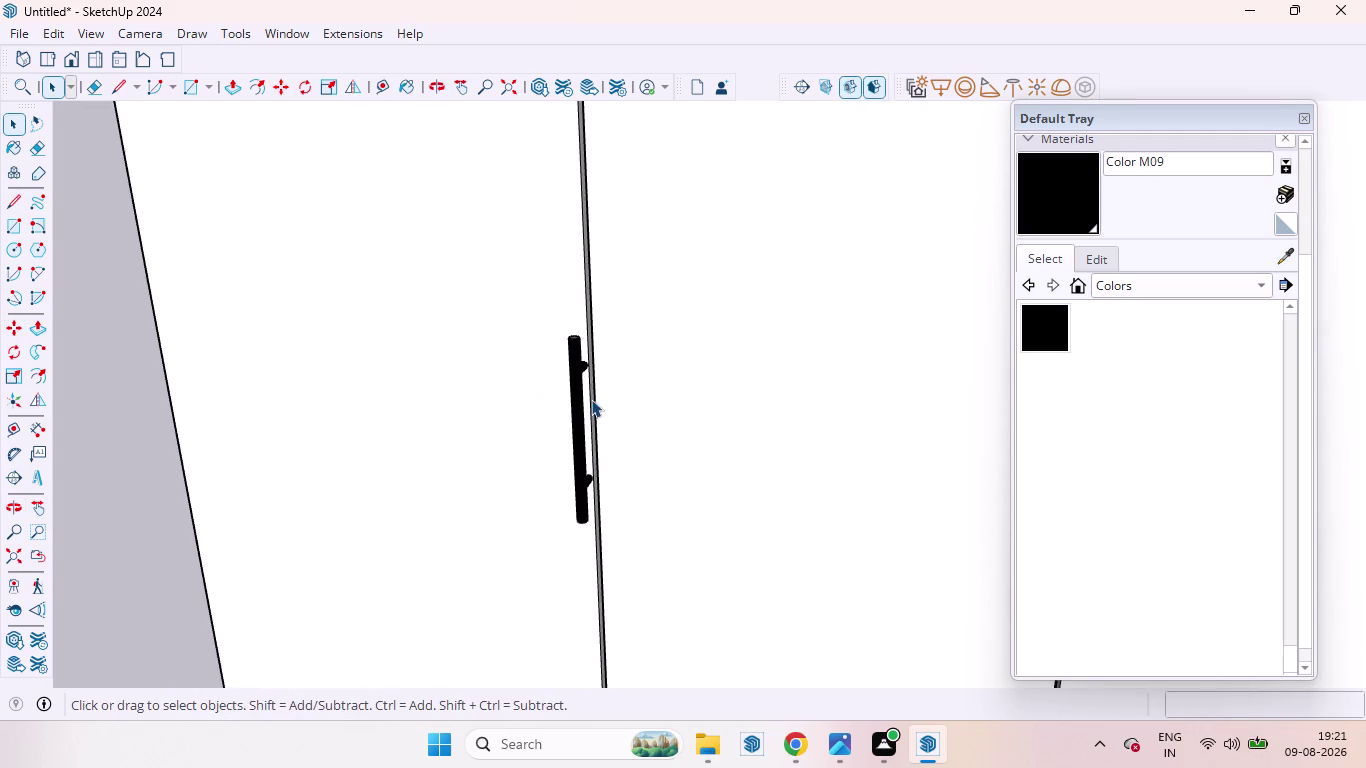
click(575, 416)
key(m)
key(Left)
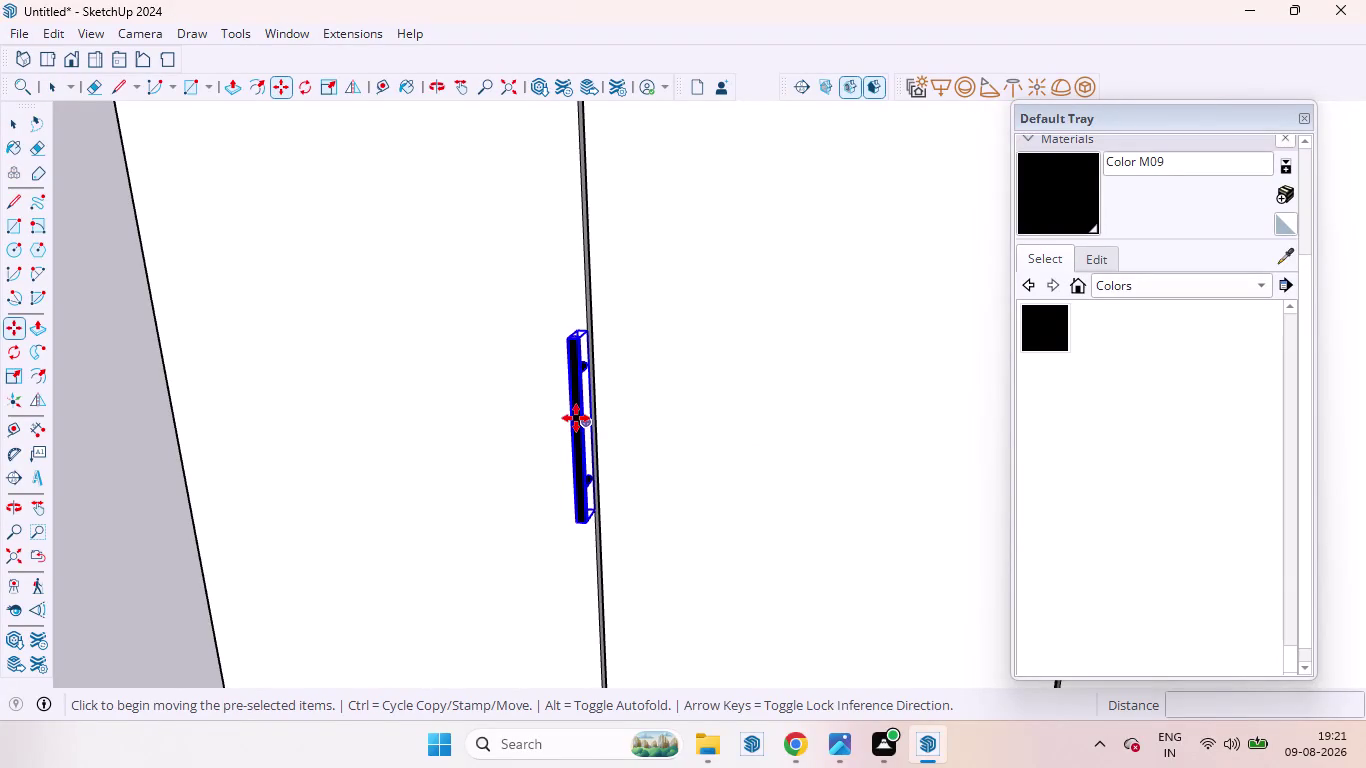
key(Right)
click(576, 418)
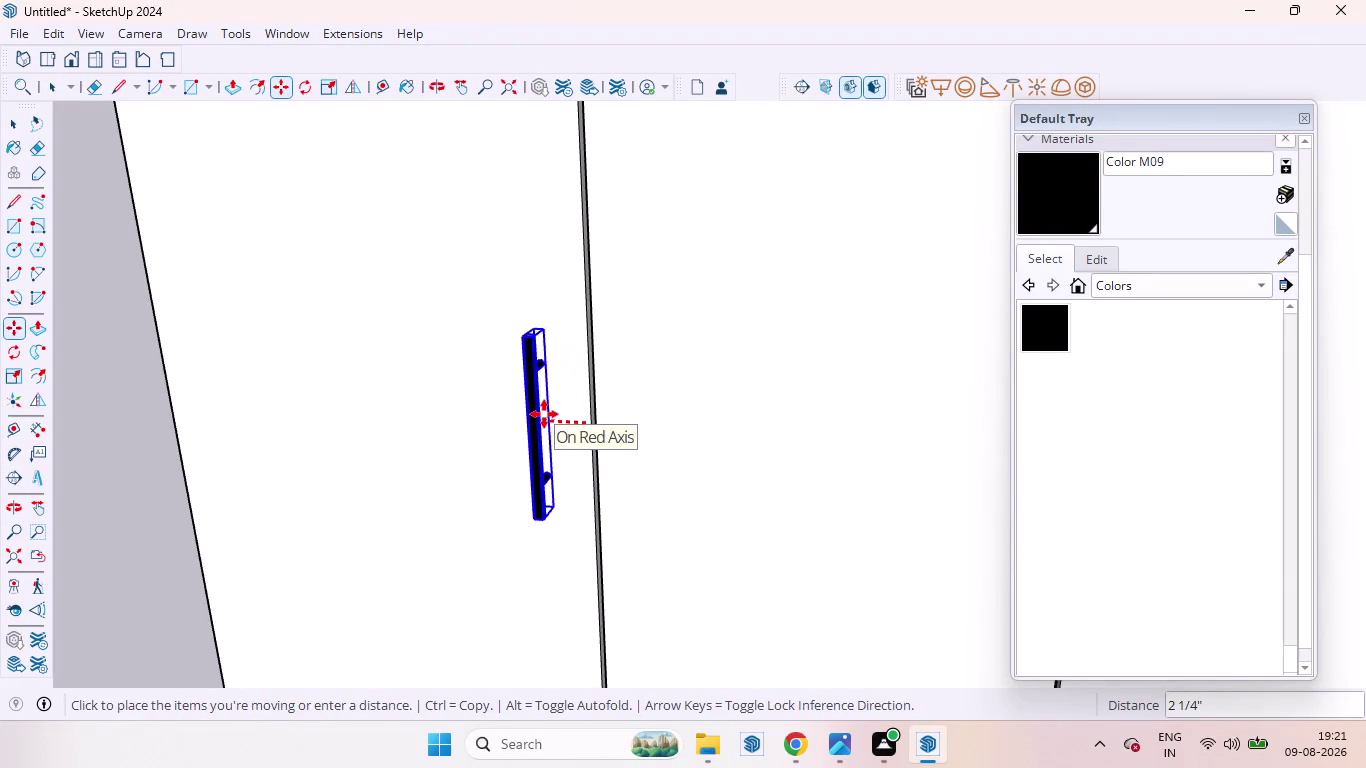
click(557, 416)
key(space)
click(112, 415)
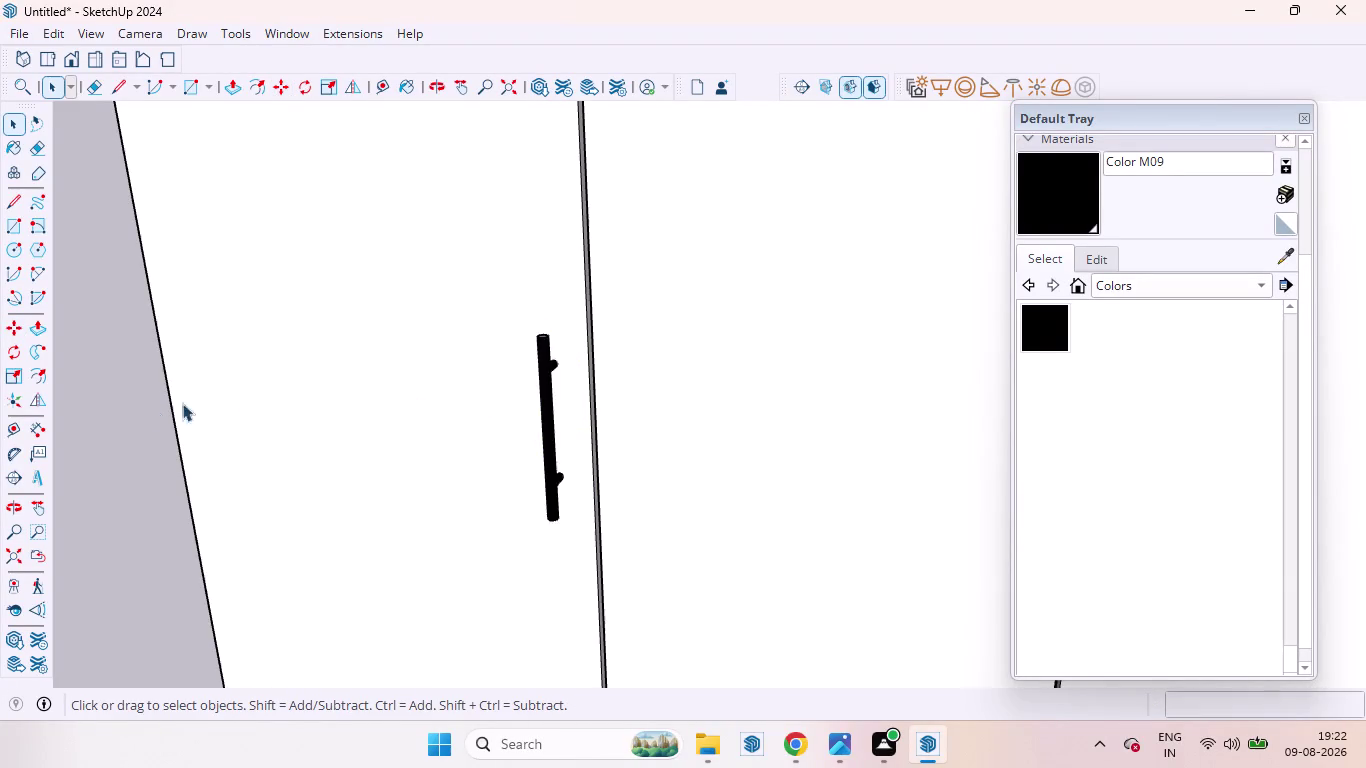
scroll(down, 3)
scroll(down, 3)
scroll(up, 3)
scroll(down, 3)
middle_drag(529, 368, 624, 299)
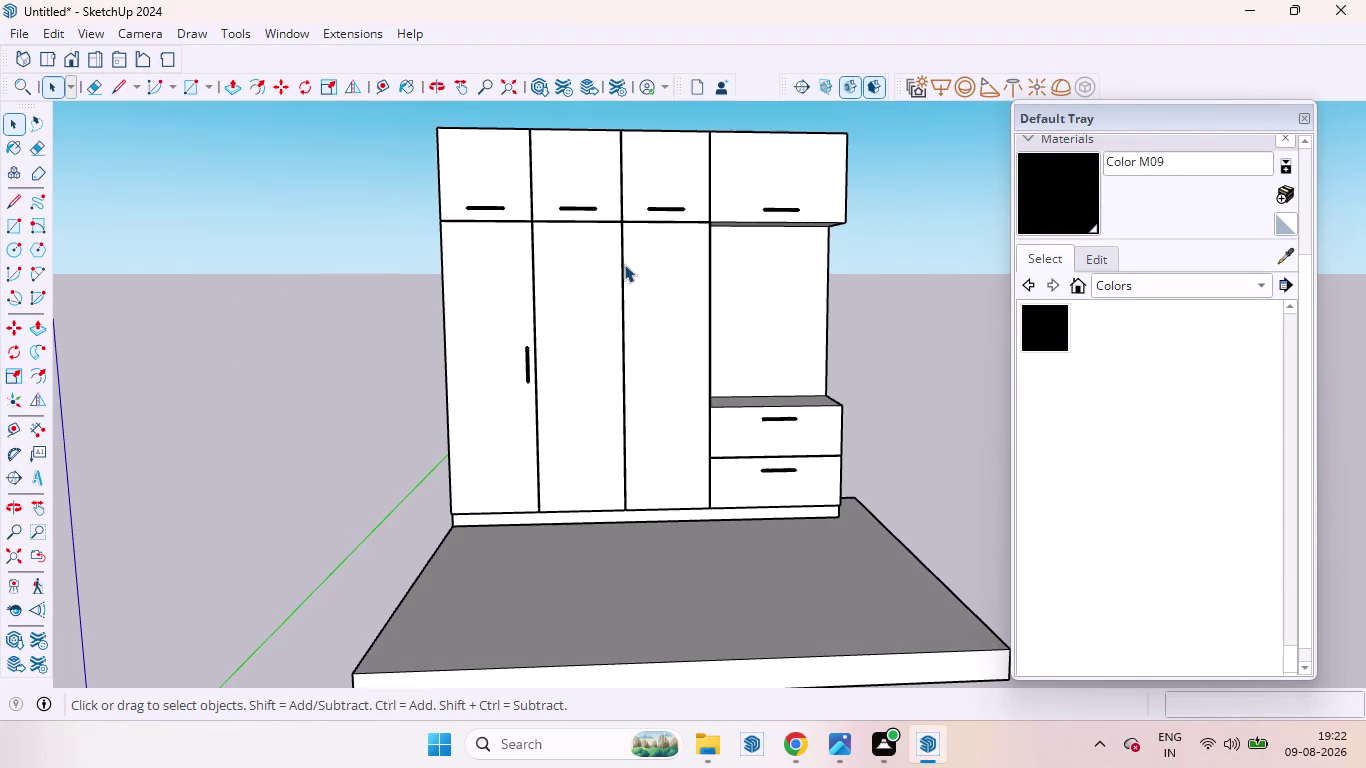
Scale up the left door handle from a corner grip, making it taller and thicker.
scroll(up, 3)
click(520, 382)
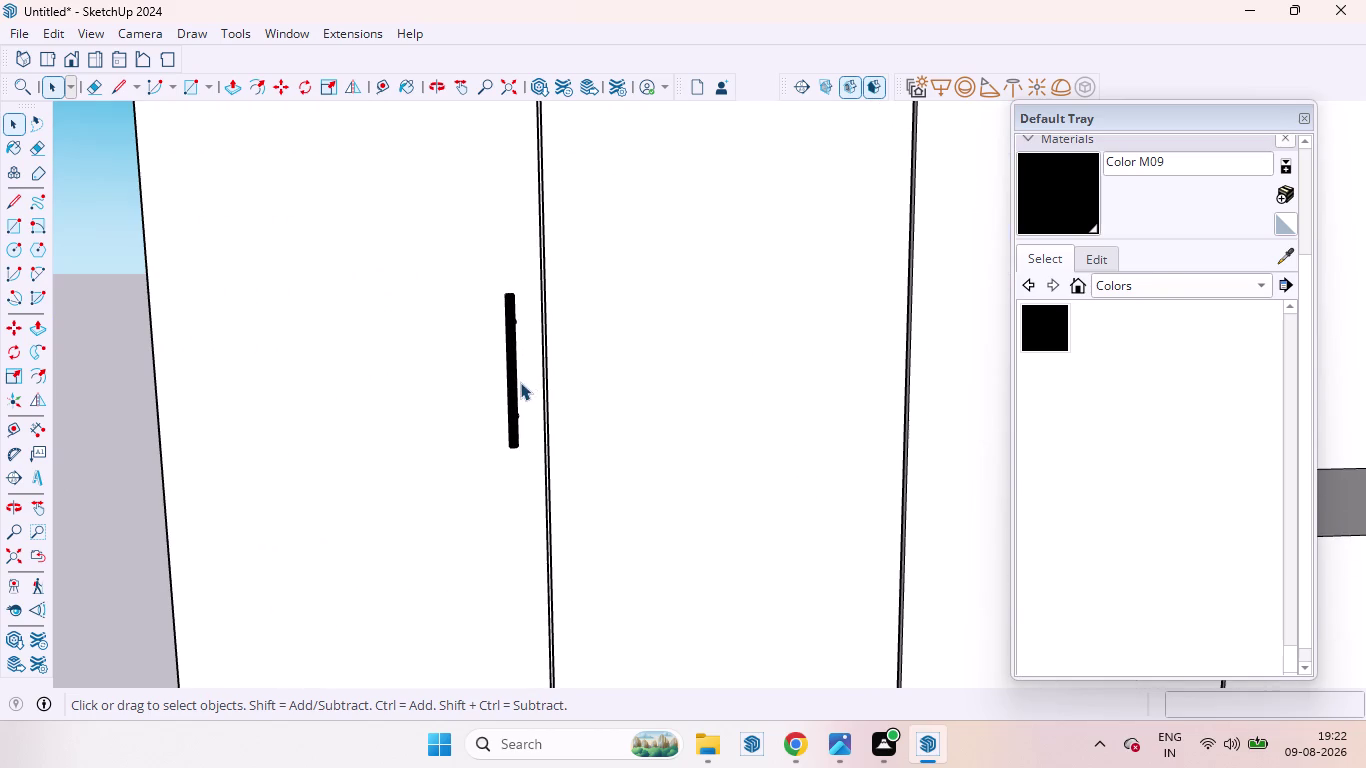
scroll(down, 3)
click(511, 389)
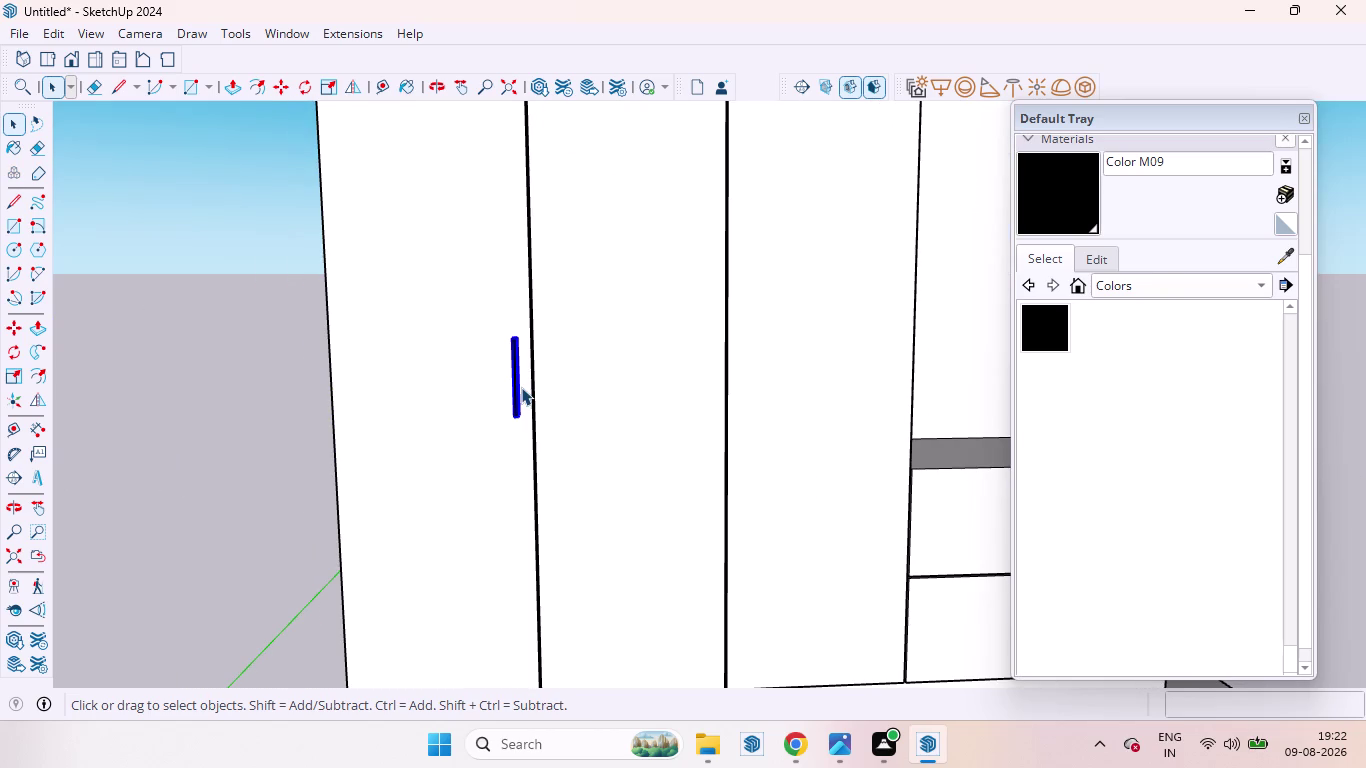
key(s)
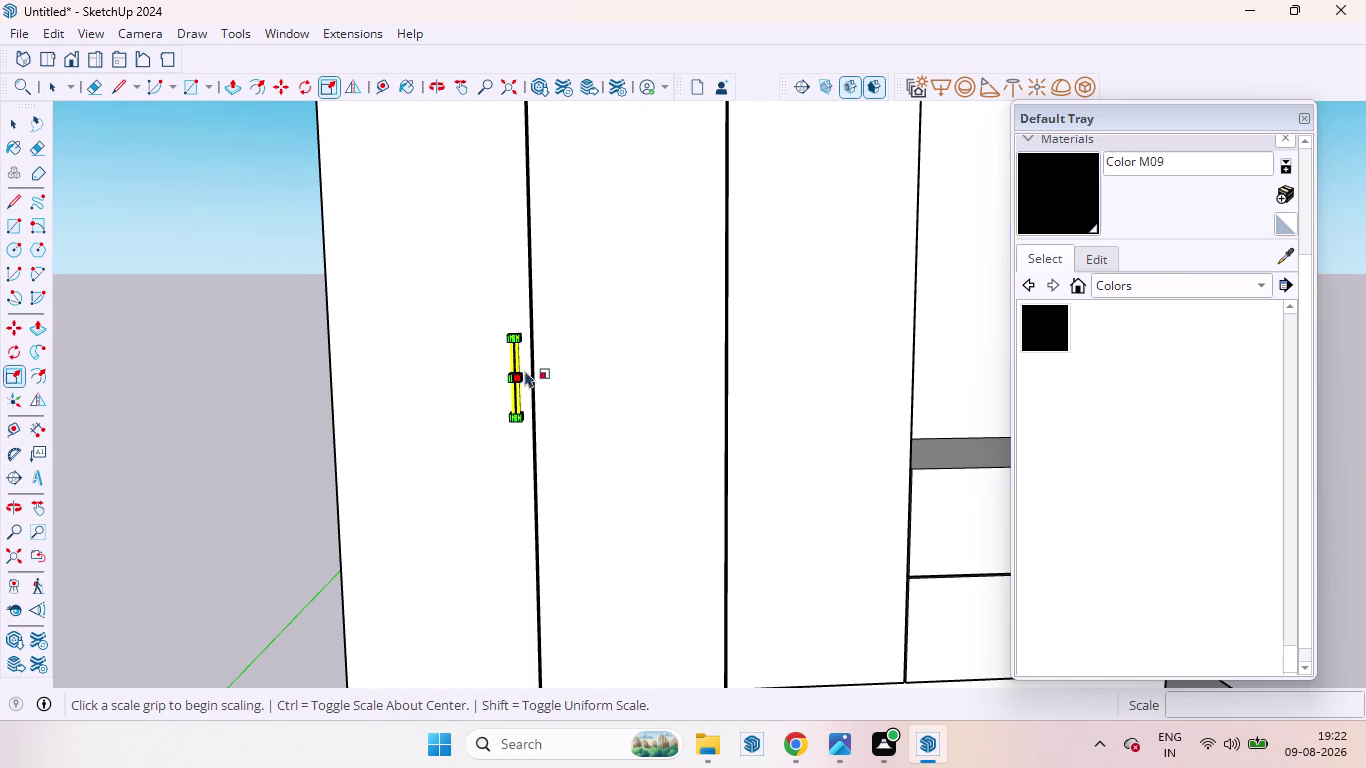
scroll(up, 3)
middle_drag(540, 337, 467, 416)
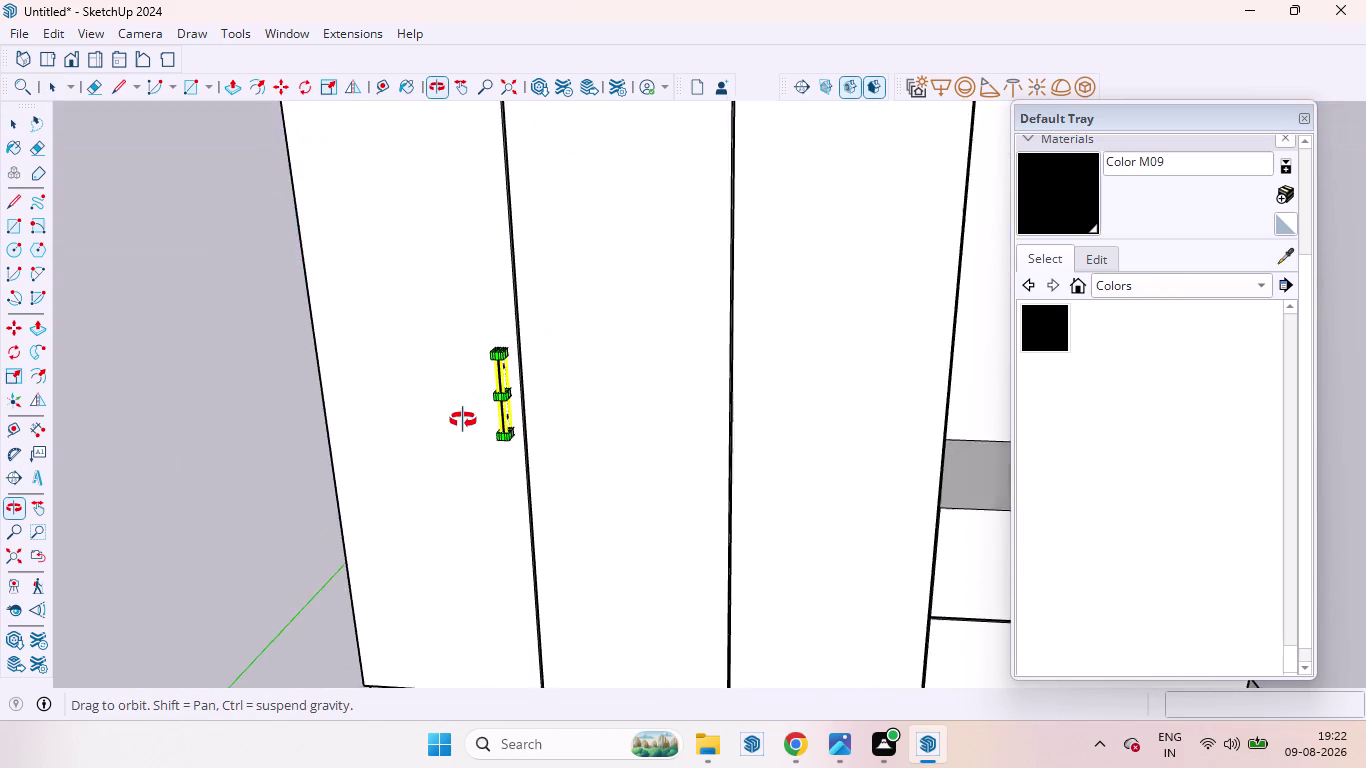
middle_drag(467, 416, 346, 505)
scroll(up, 3)
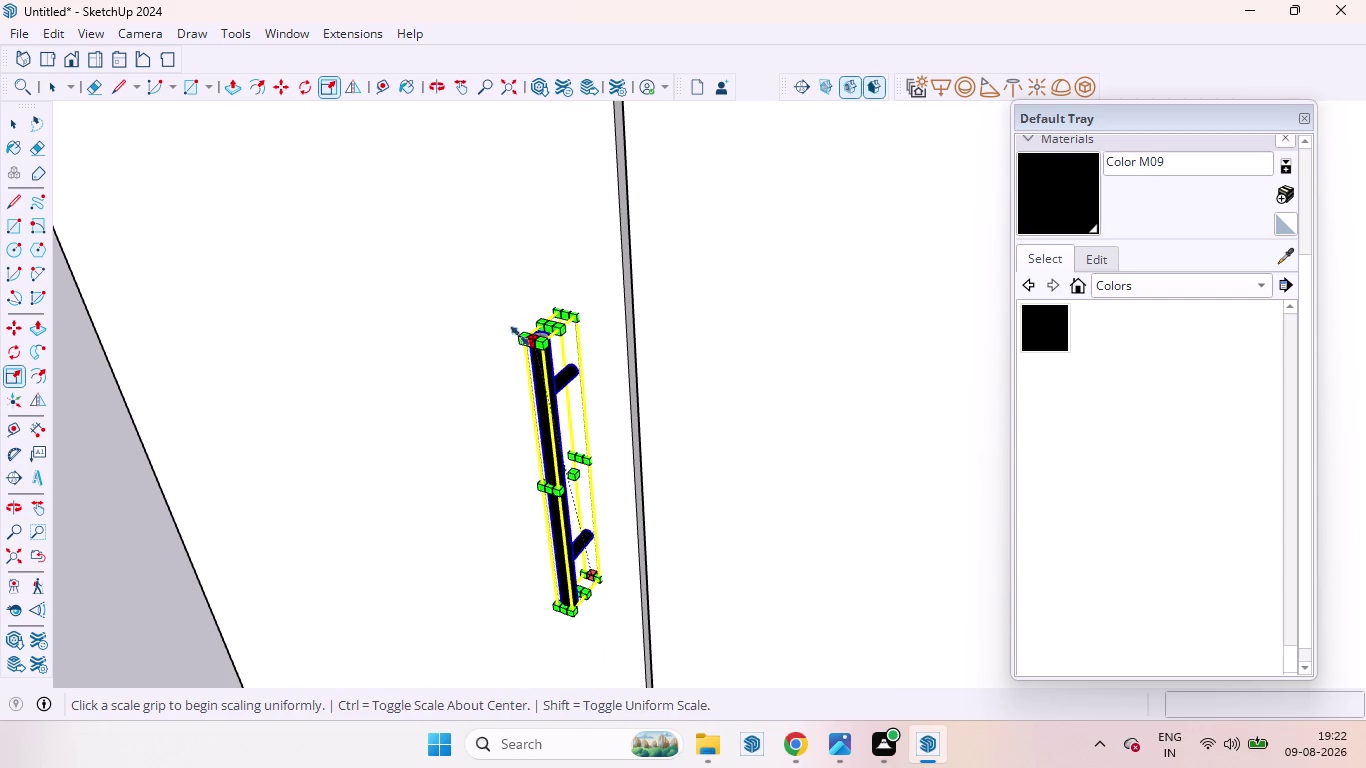
click(524, 337)
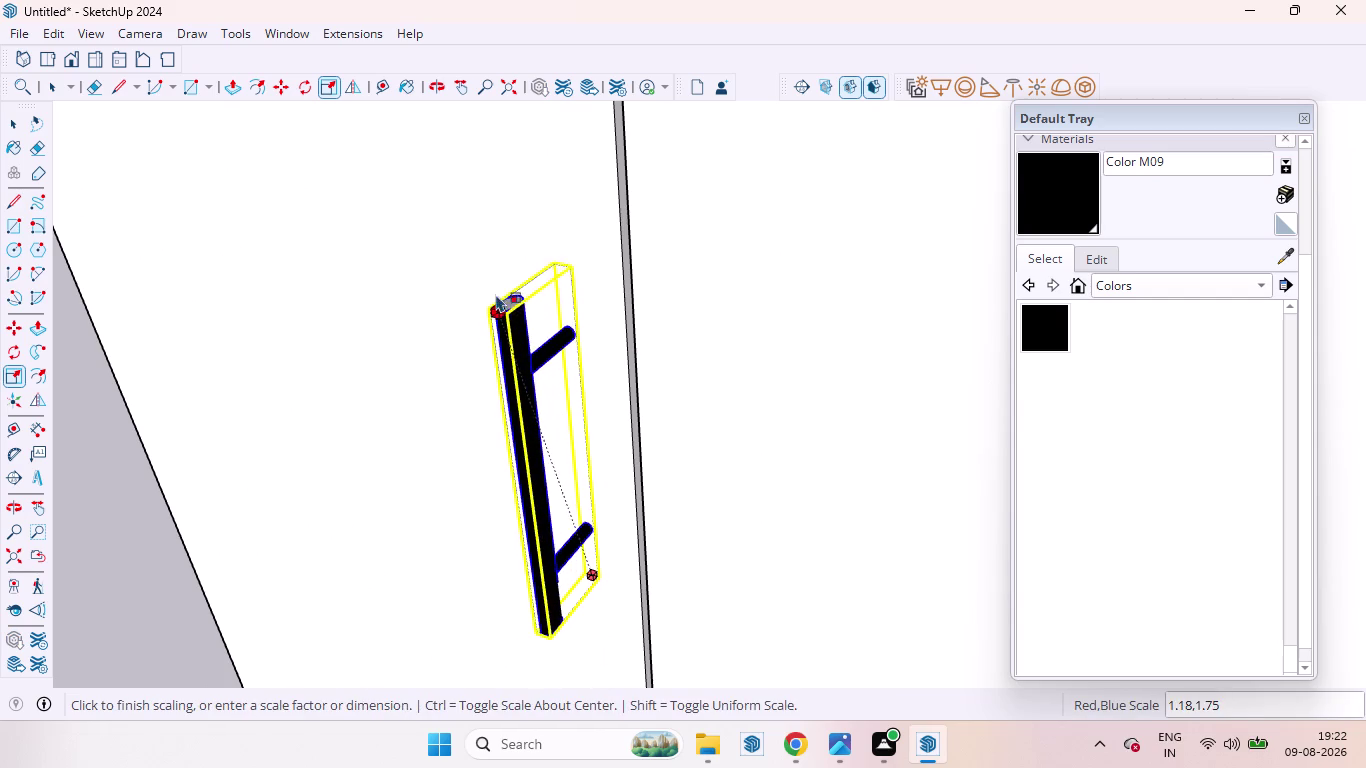
click(476, 217)
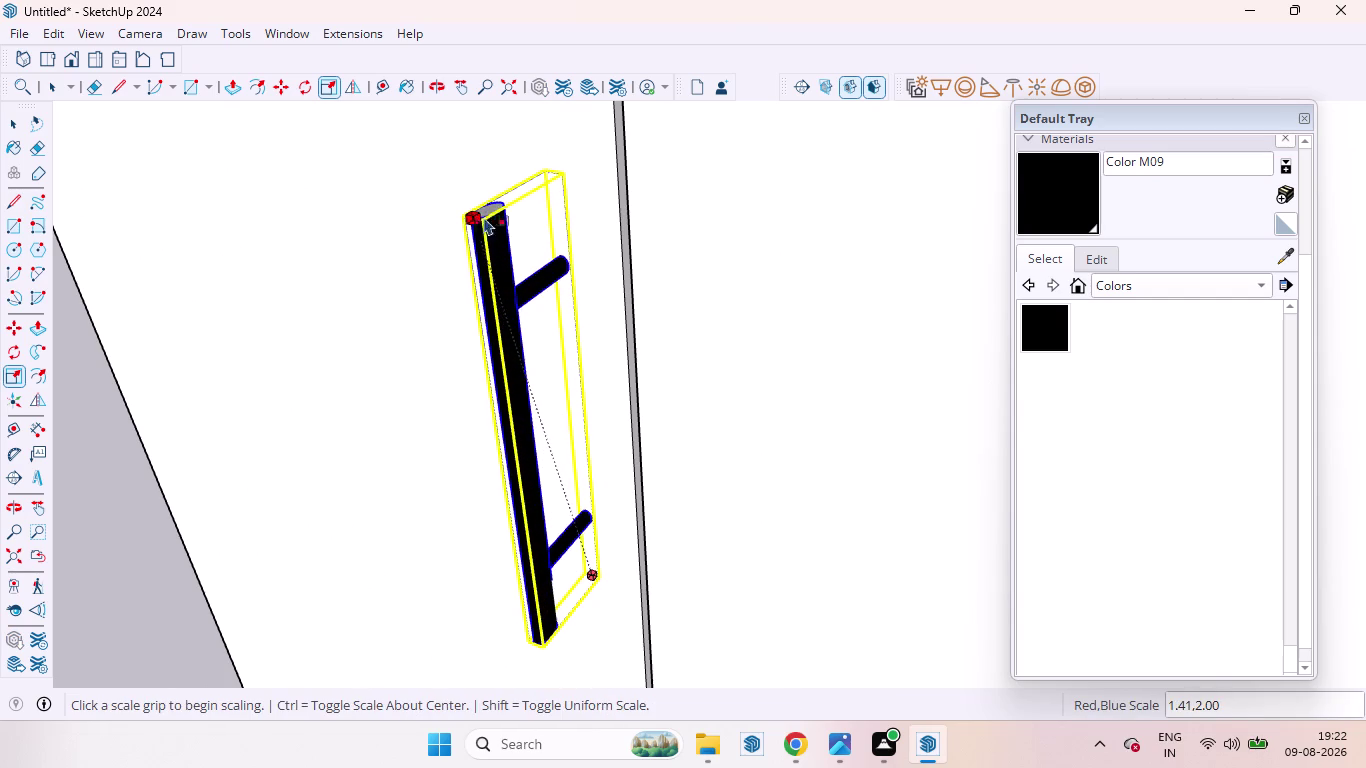
scroll(down, 3)
key(space)
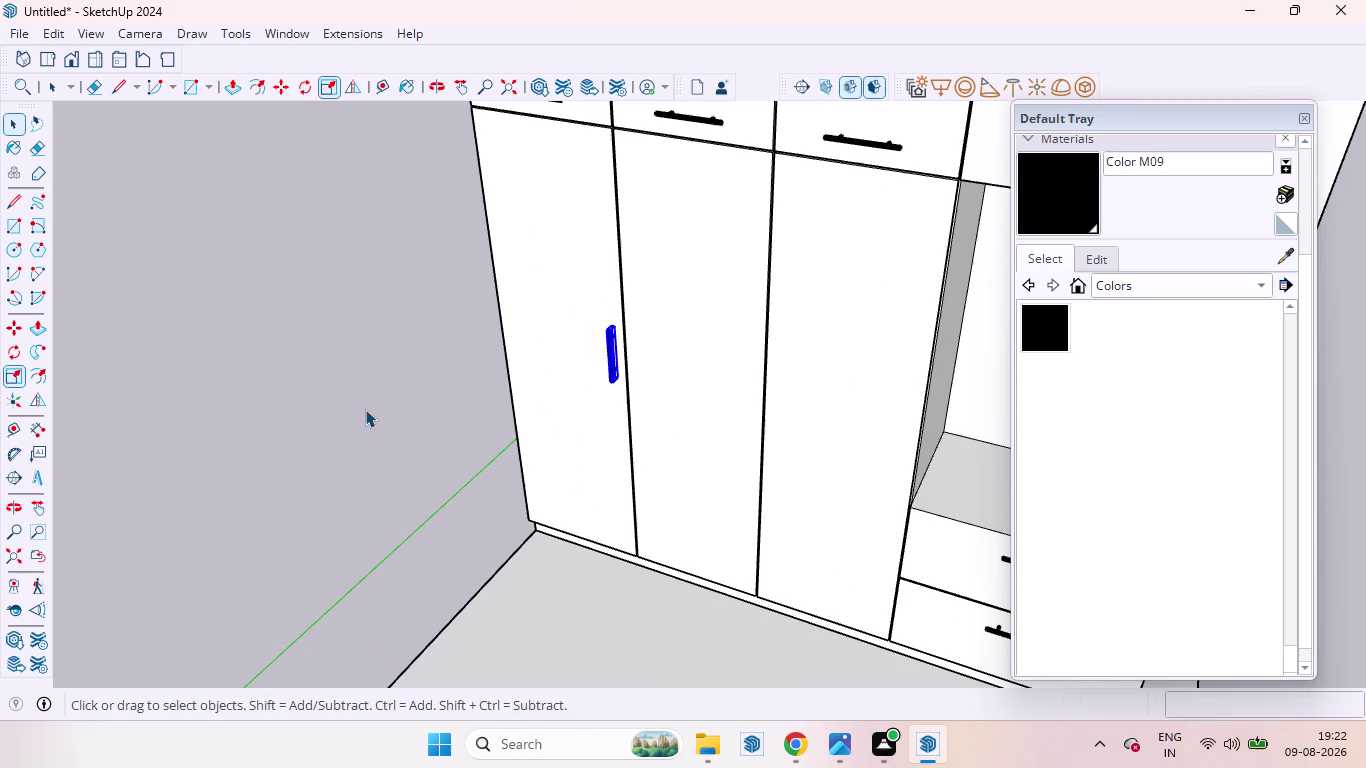
click(365, 409)
scroll(down, 3)
Orbit around the whole wardrobe to check the drawer side and front view.
middle_drag(531, 388, 755, 249)
scroll(down, 3)
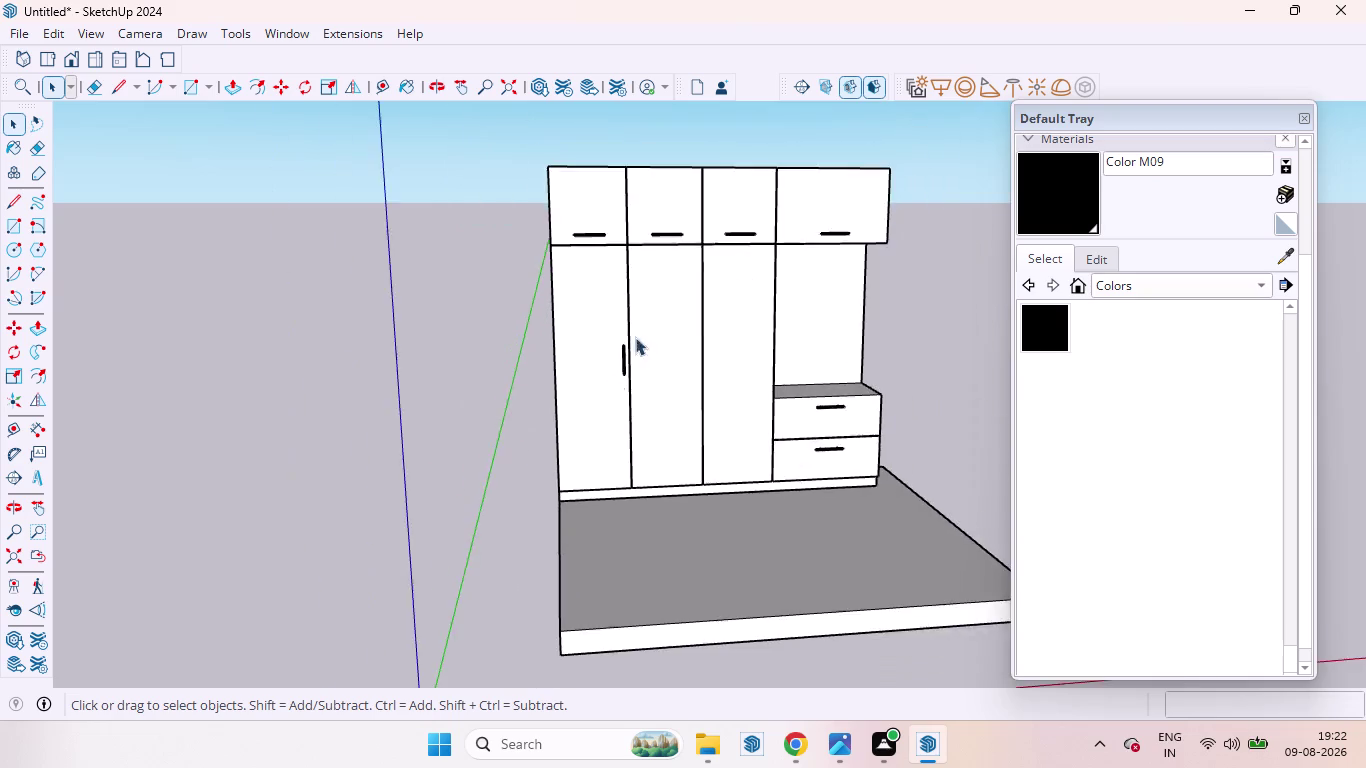
scroll(down, 3)
scroll(up, 3)
middle_drag(804, 332, 617, 362)
scroll(up, 3)
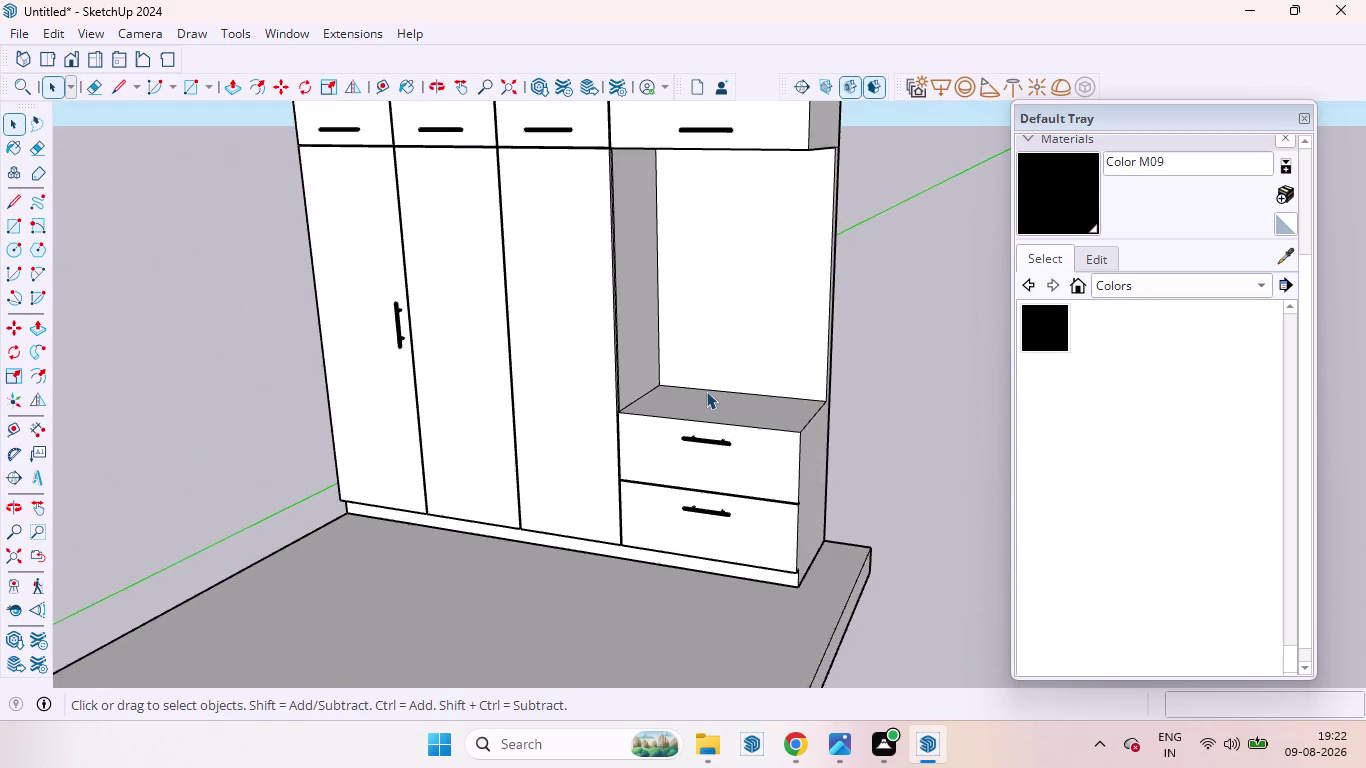
scroll(down, 3)
scroll(up, 3)
middle_drag(649, 421, 782, 349)
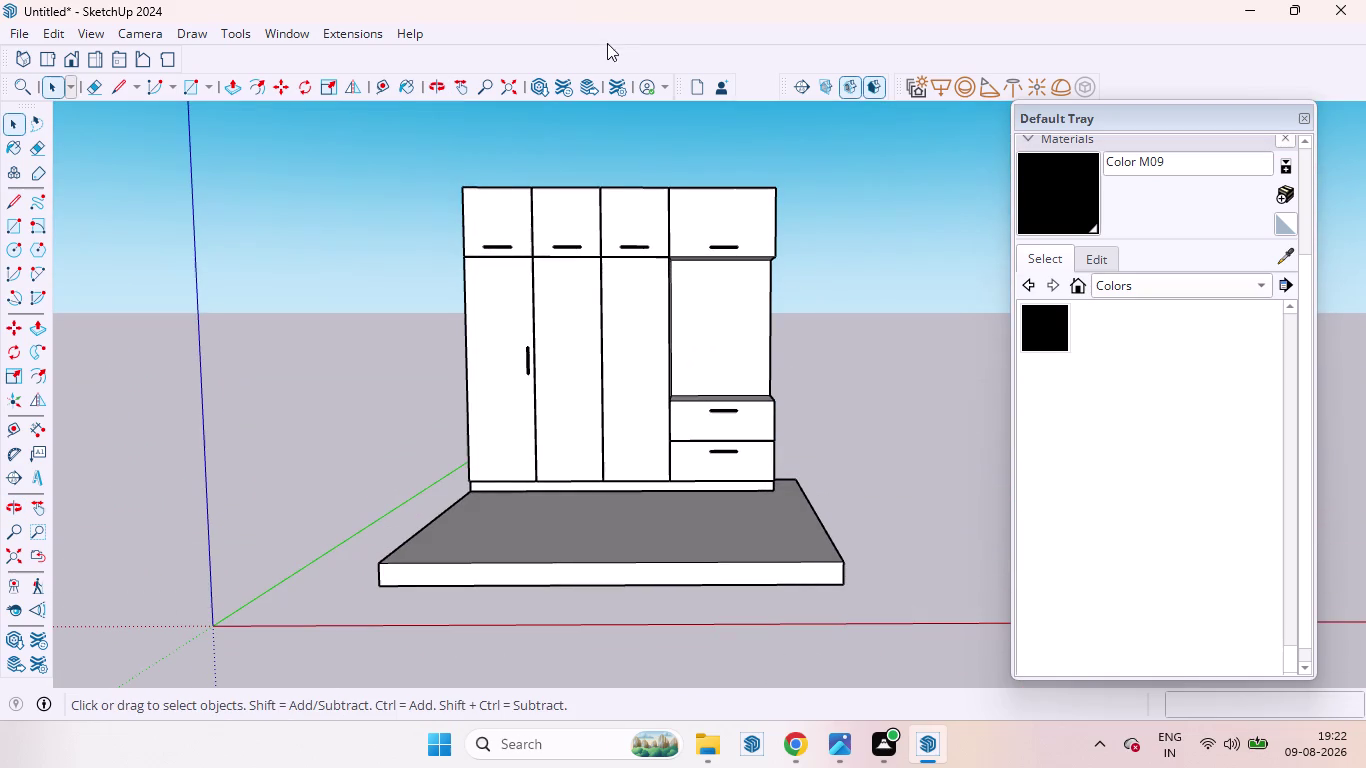
click(294, 32)
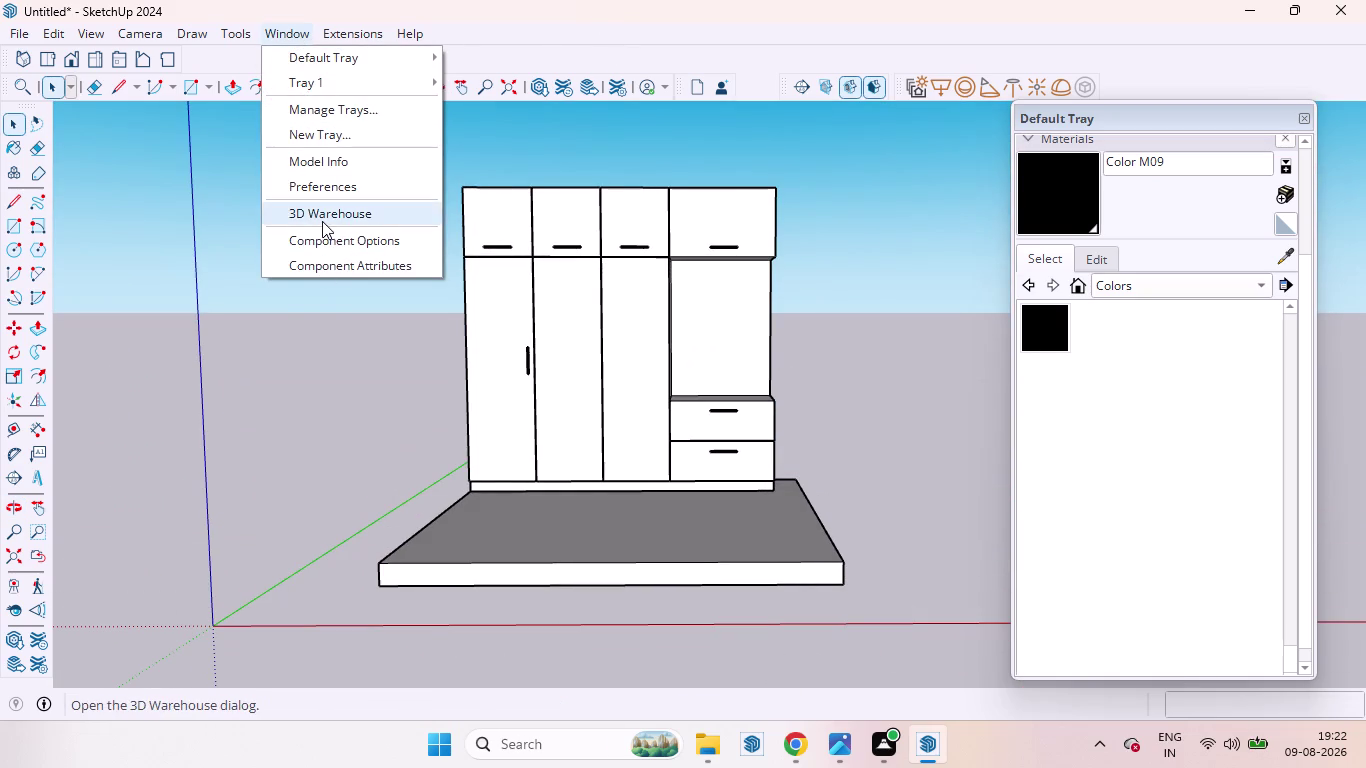
Browse the HANDELS search results in the 3D Warehouse window.
click(321, 220)
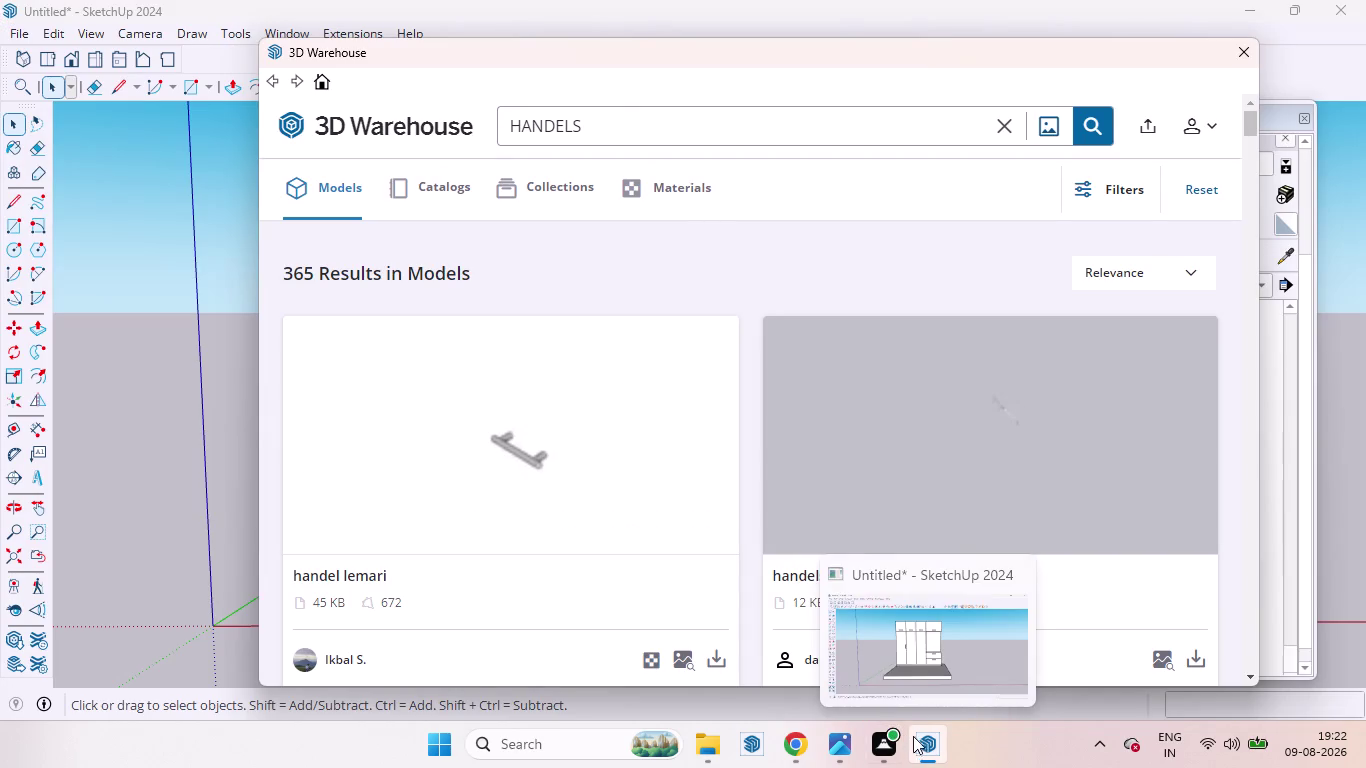
scroll(down, 3)
scroll(up, 3)
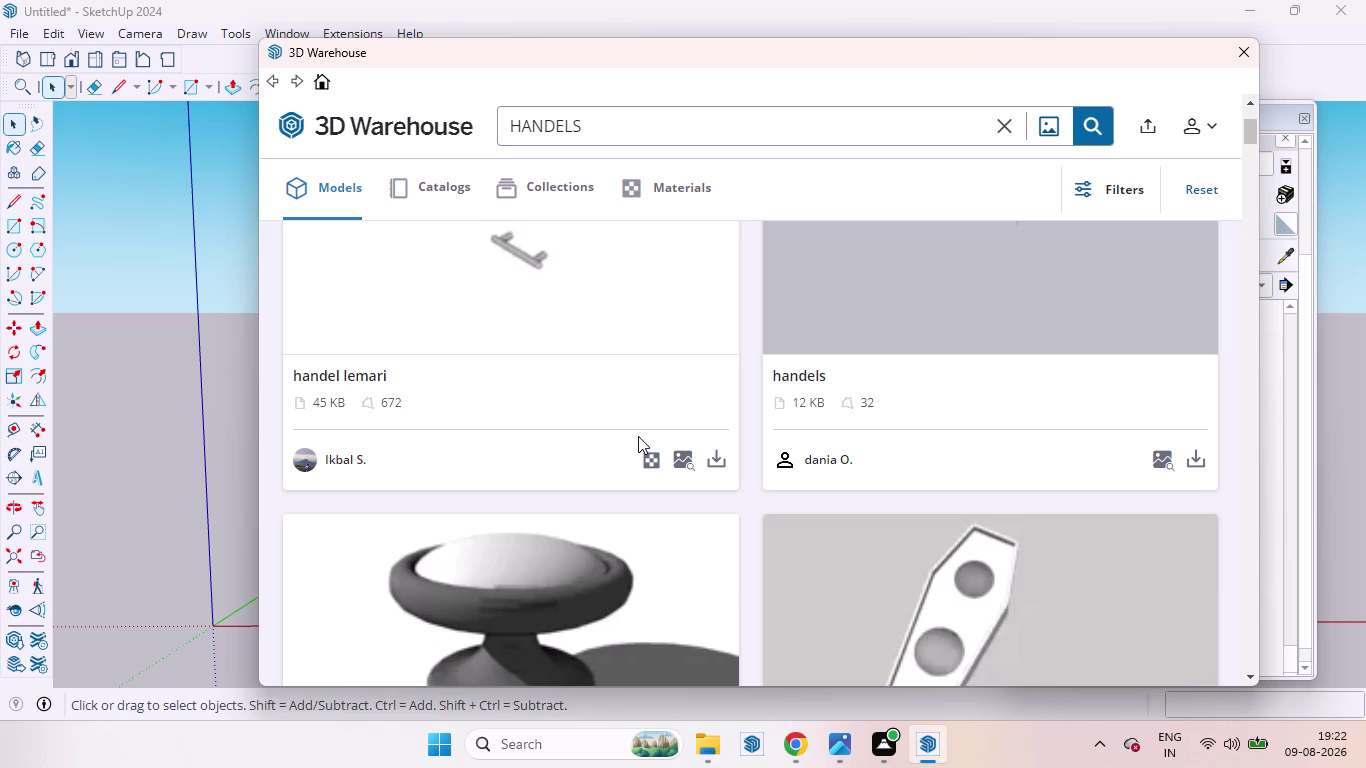
scroll(down, 3)
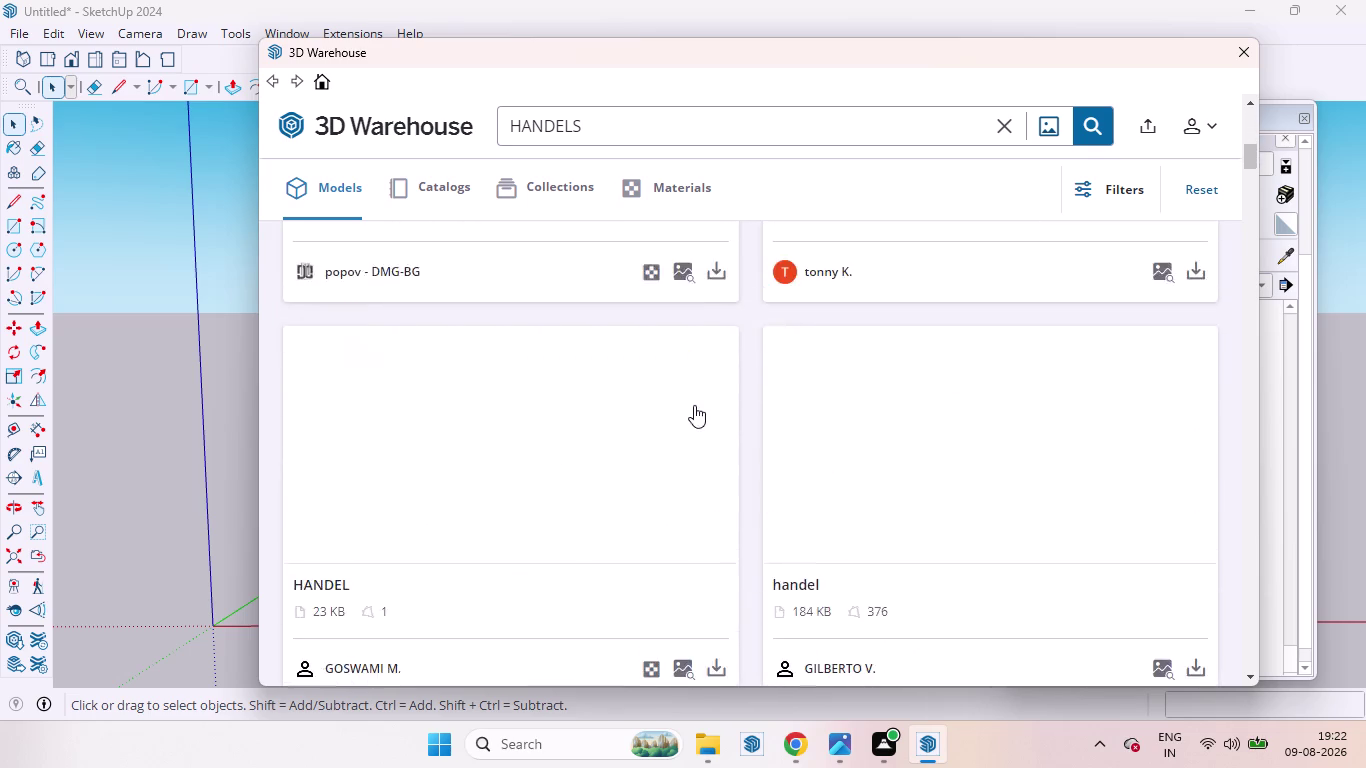
scroll(down, 3)
scroll(up, 3)
scroll(down, 3)
scroll(up, 3)
scroll(up, 3)
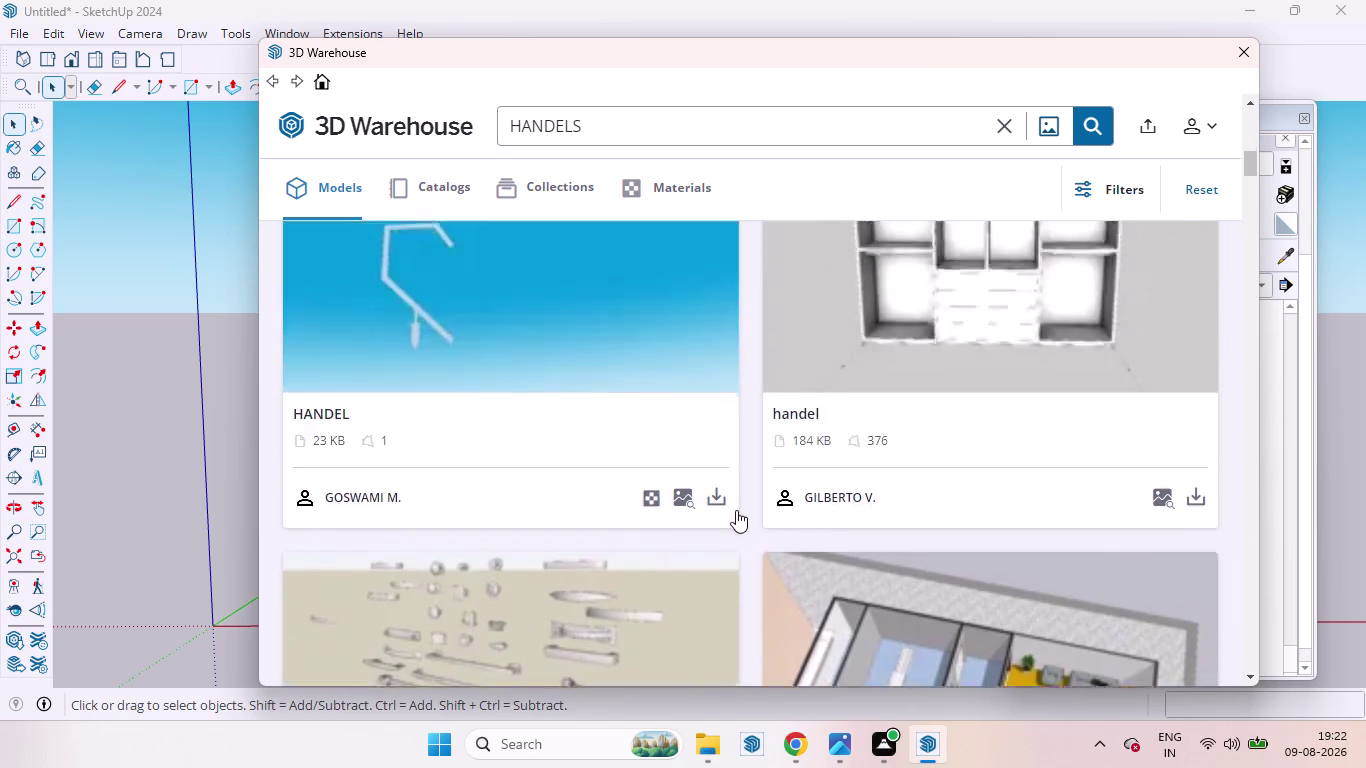
scroll(down, 3)
scroll(up, 3)
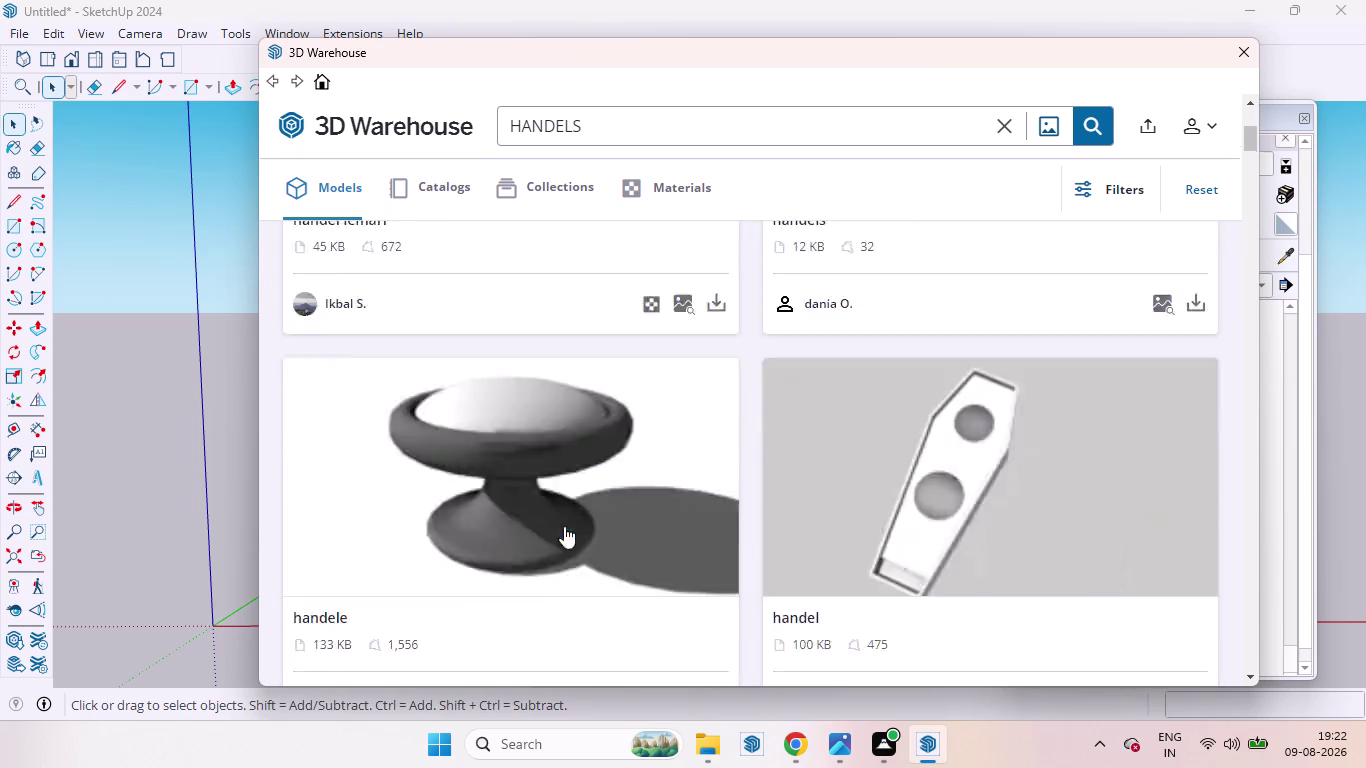
scroll(up, 3)
scroll(up, 3)
scroll(down, 3)
scroll(up, 3)
scroll(down, 3)
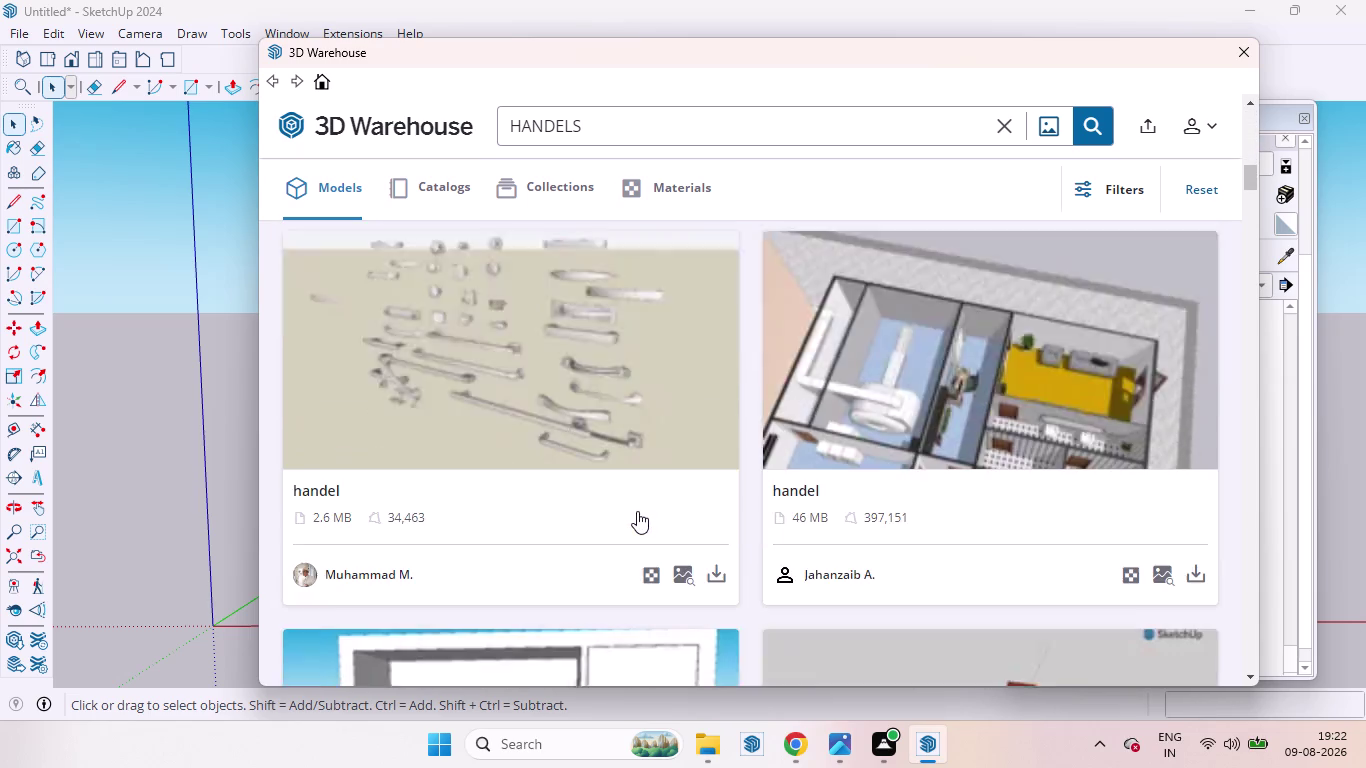
scroll(up, 3)
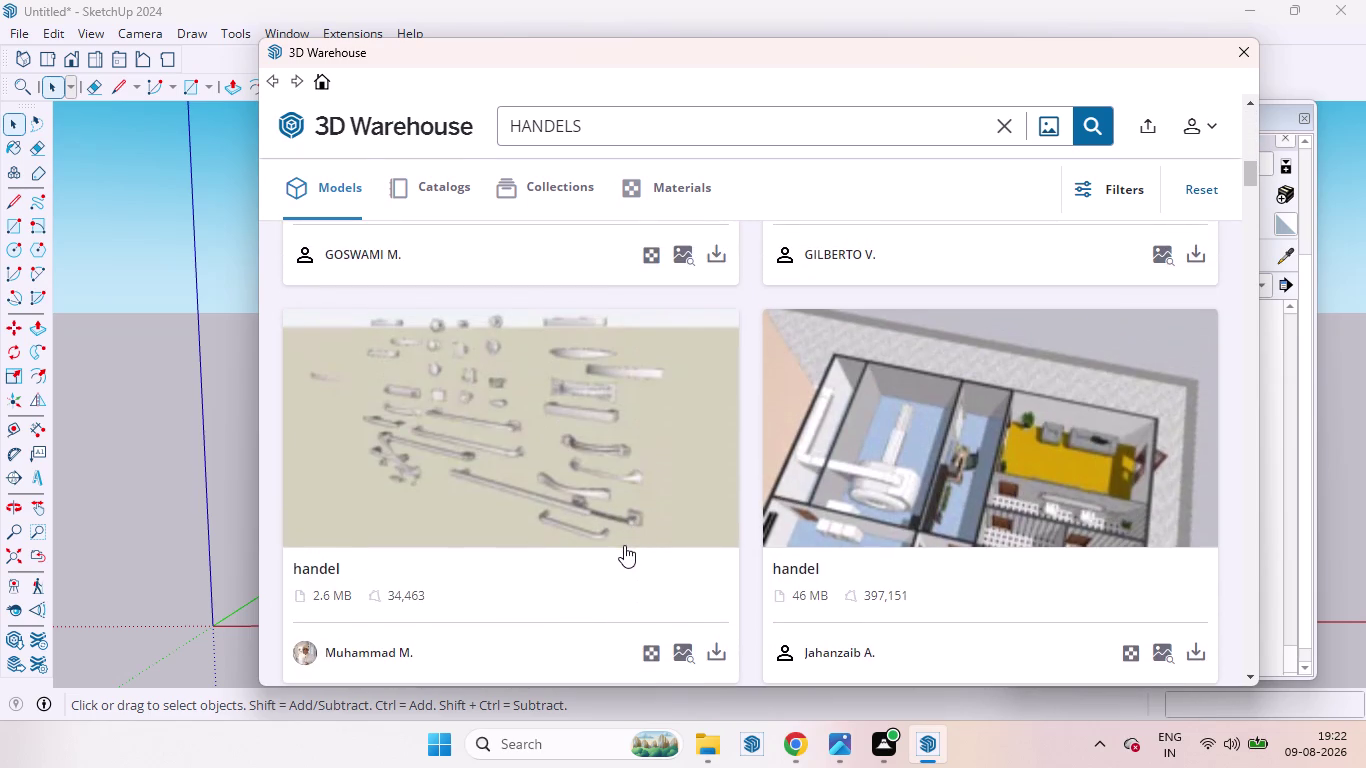
scroll(up, 3)
scroll(up, 3)
scroll(down, 3)
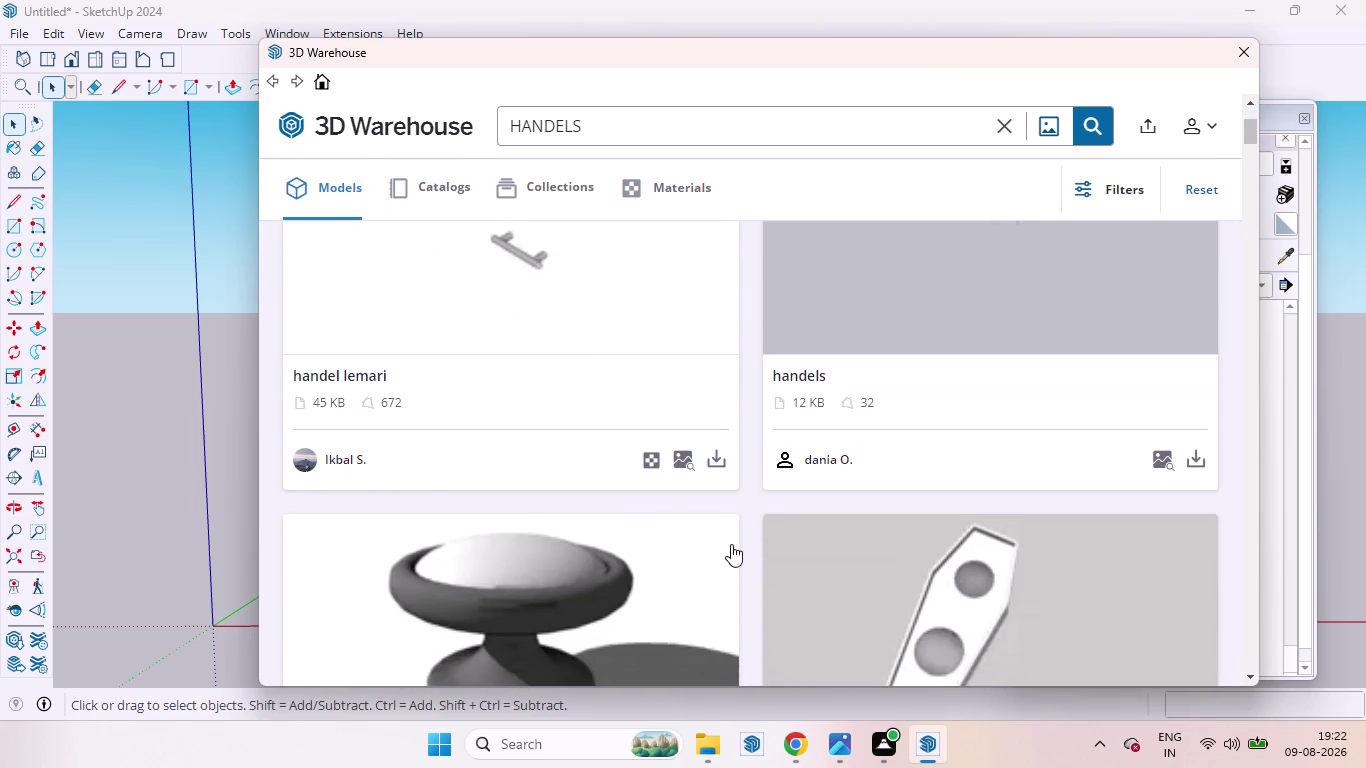
Download the 'handel lemari' model and load it directly into the model.
click(718, 465)
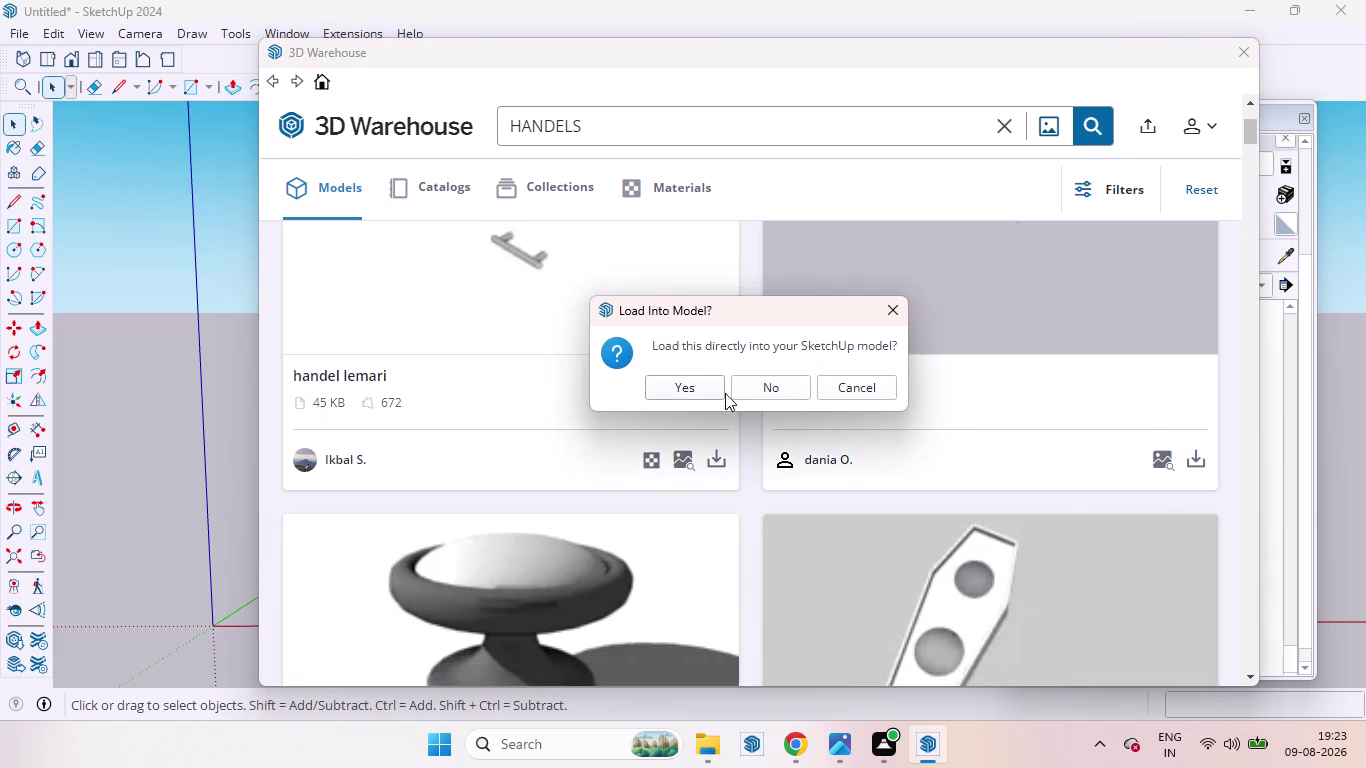
click(687, 375)
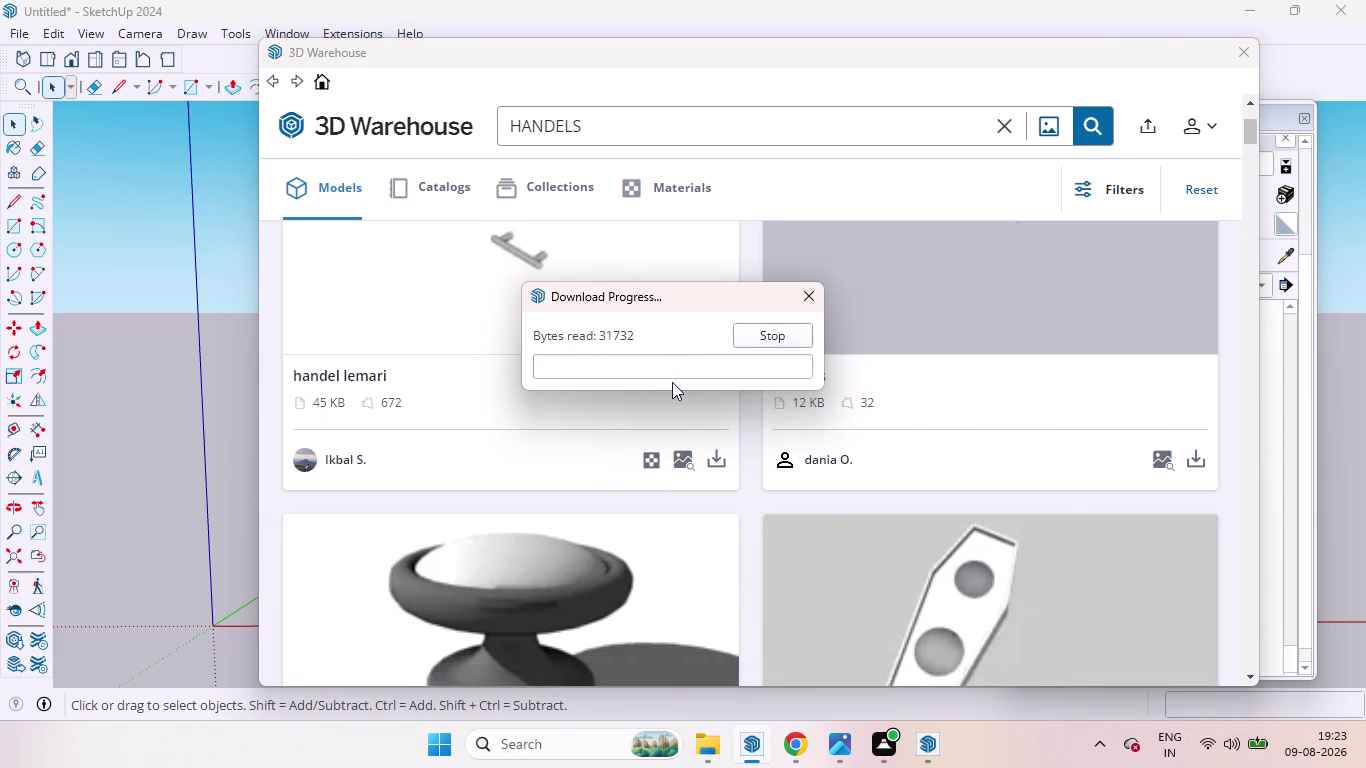
click(842, 429)
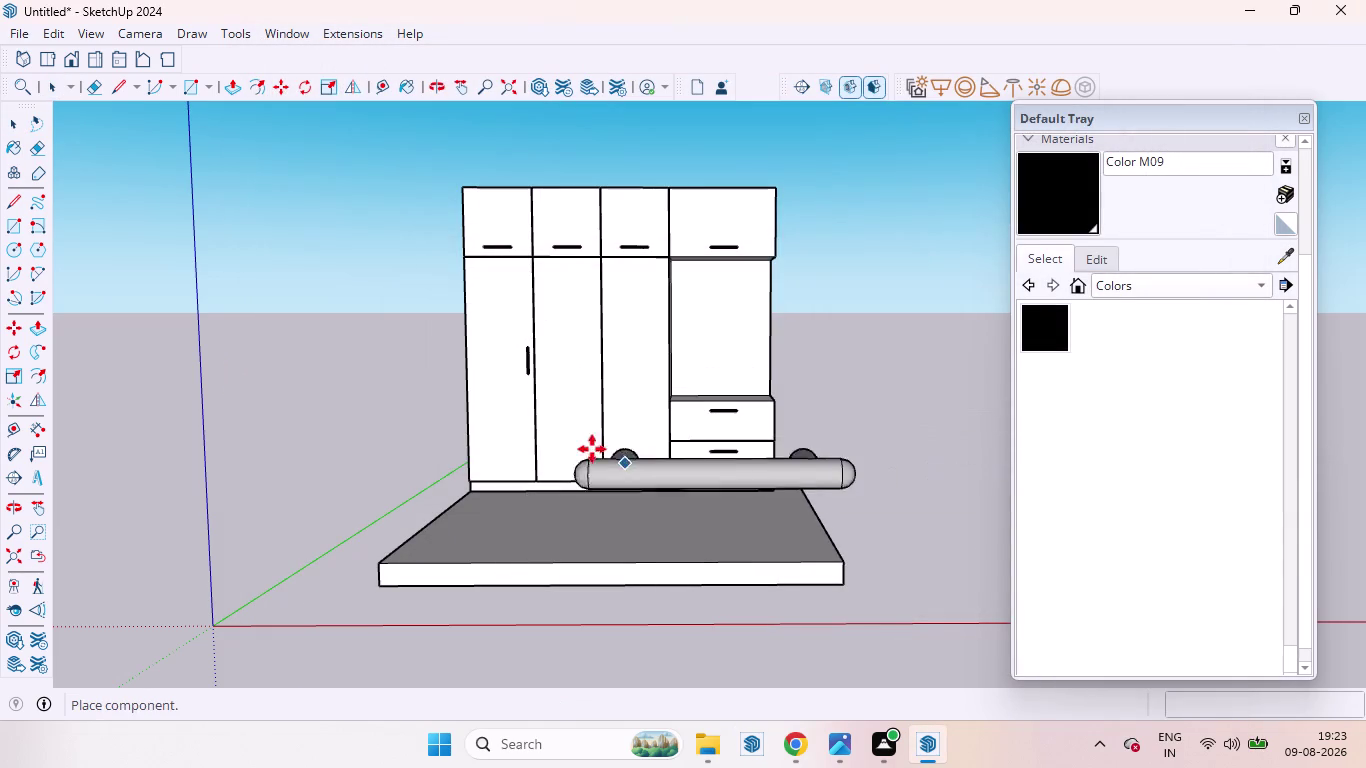
Place the downloaded handle beside the floor slab, viewed from above.
scroll(down, 3)
scroll(down, 3)
scroll(up, 3)
middle_drag(544, 477, 579, 767)
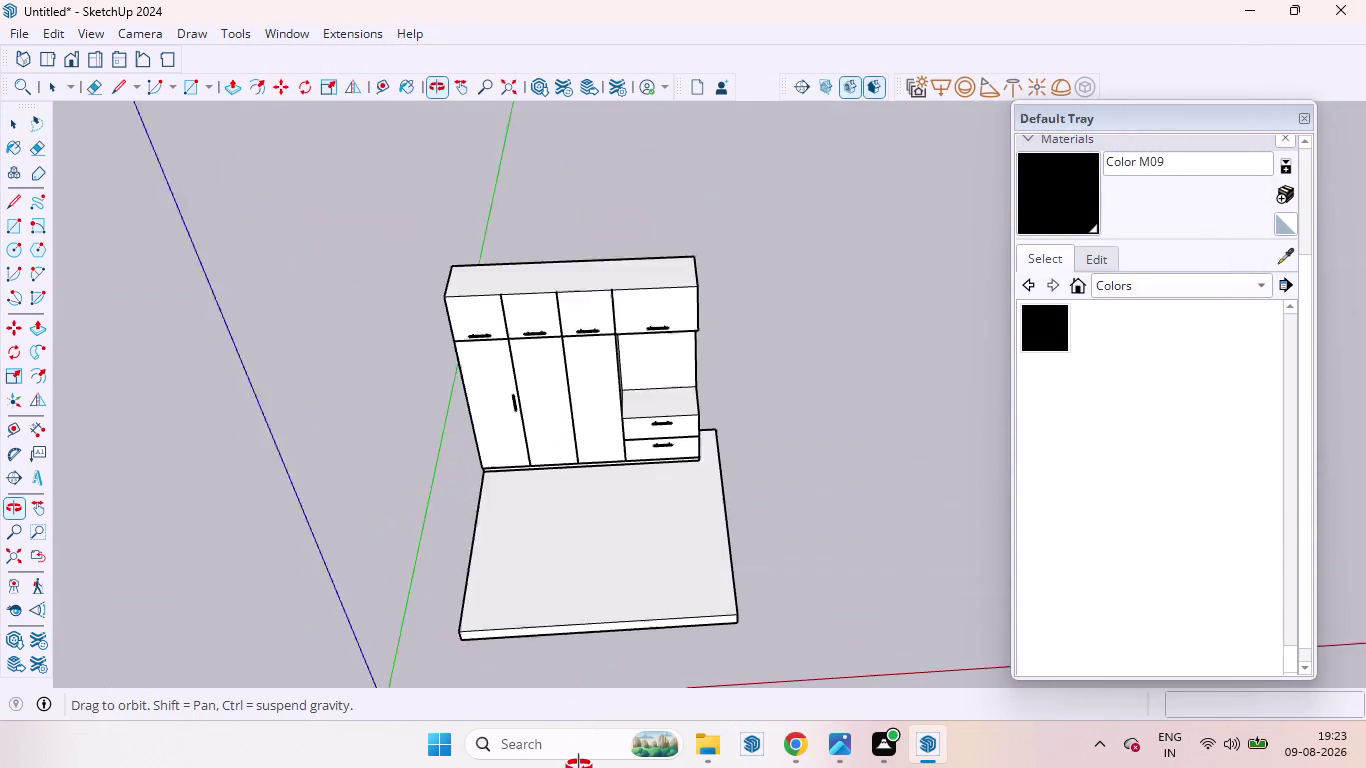
middle_drag(579, 767, 584, 767)
scroll(down, 3)
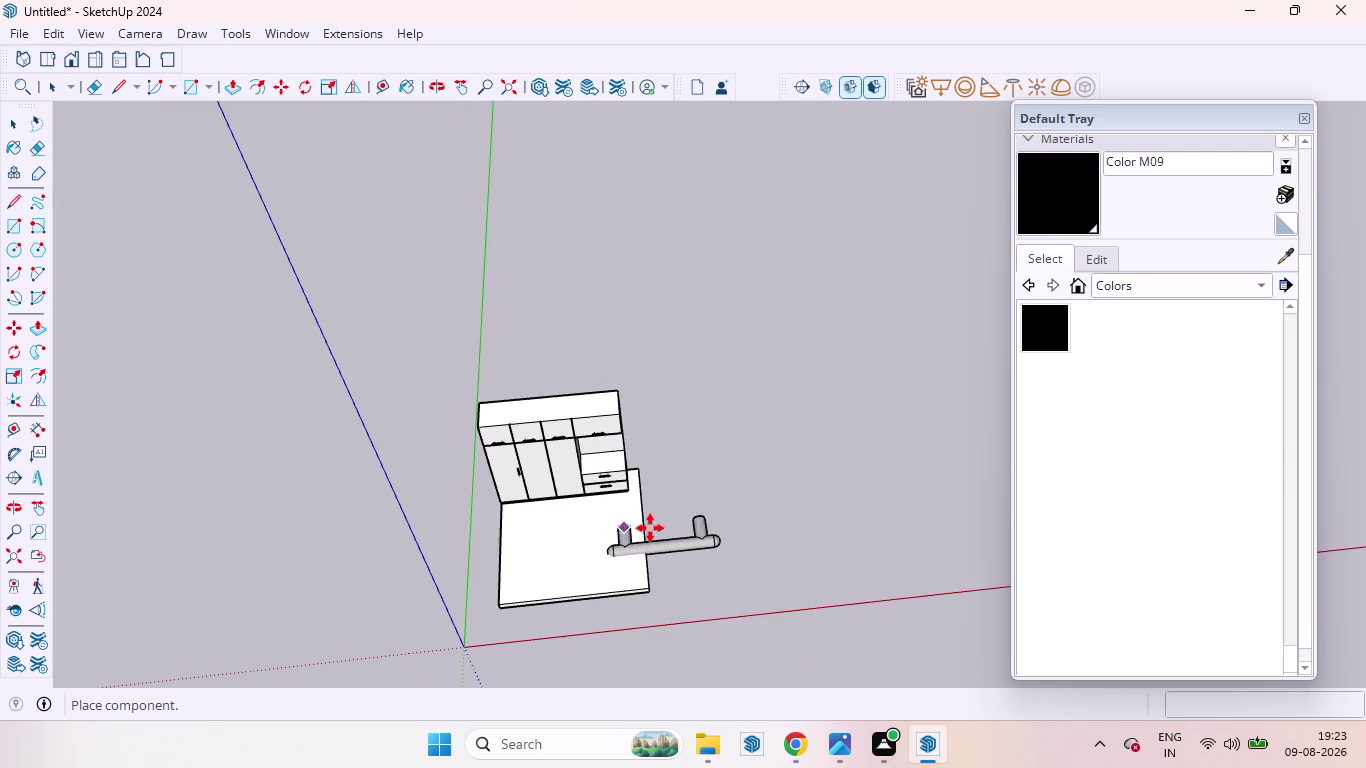
click(688, 524)
key(space)
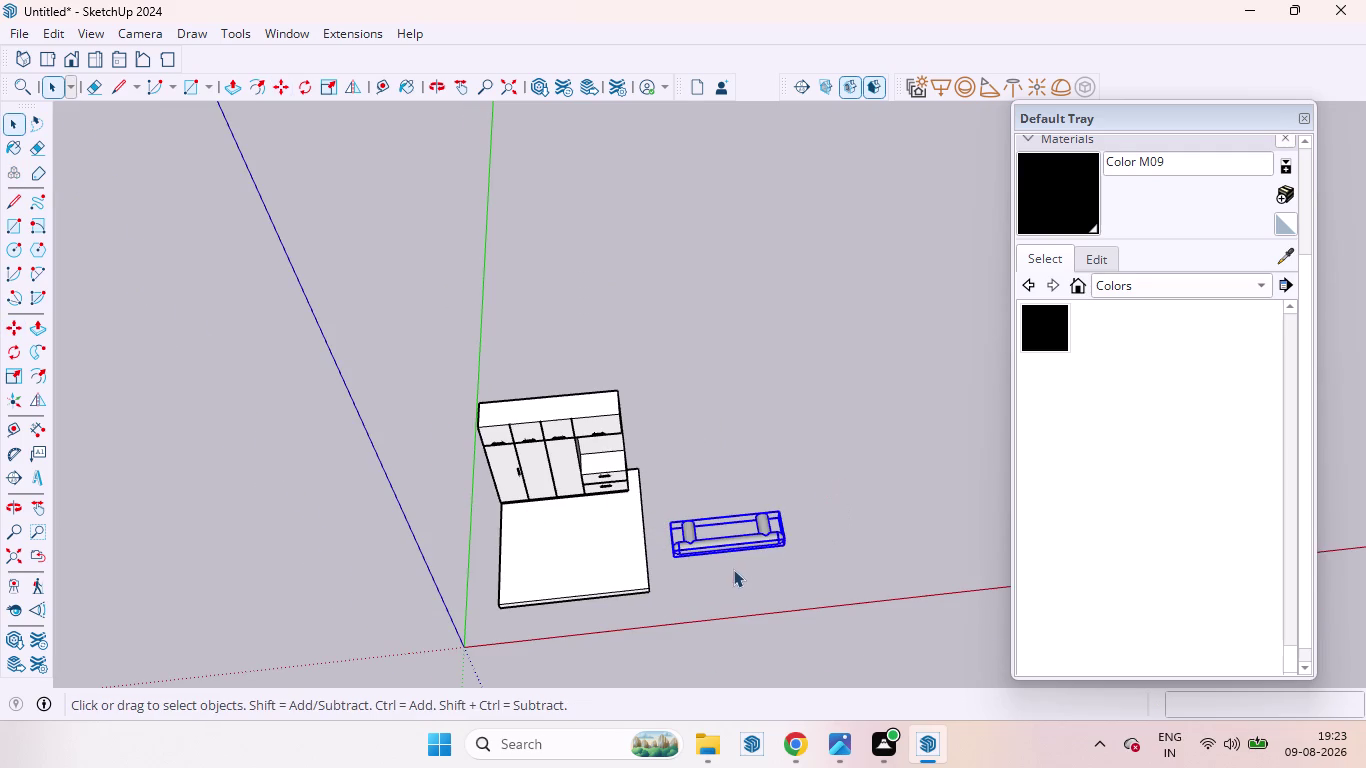
Rotate the handle 90° so it stands upright.
key(q)
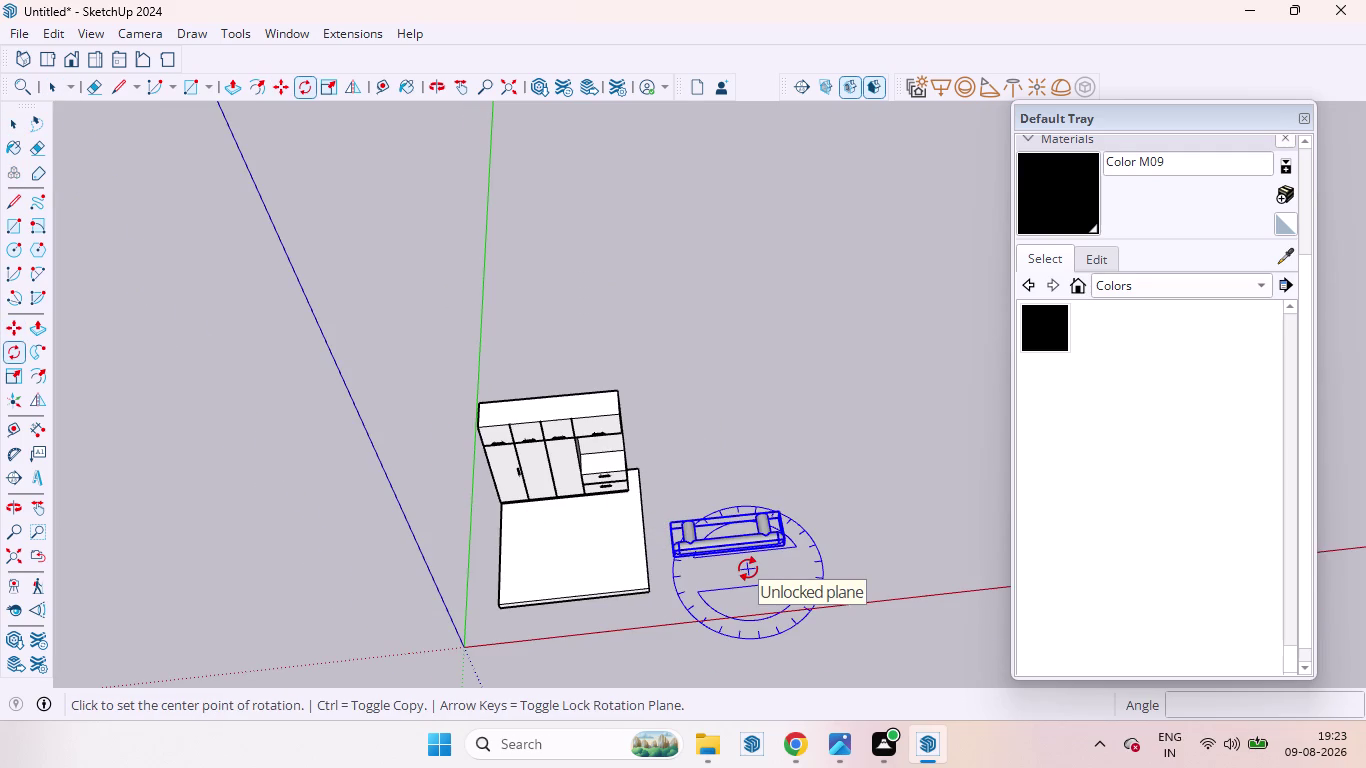
key(Left)
click(666, 520)
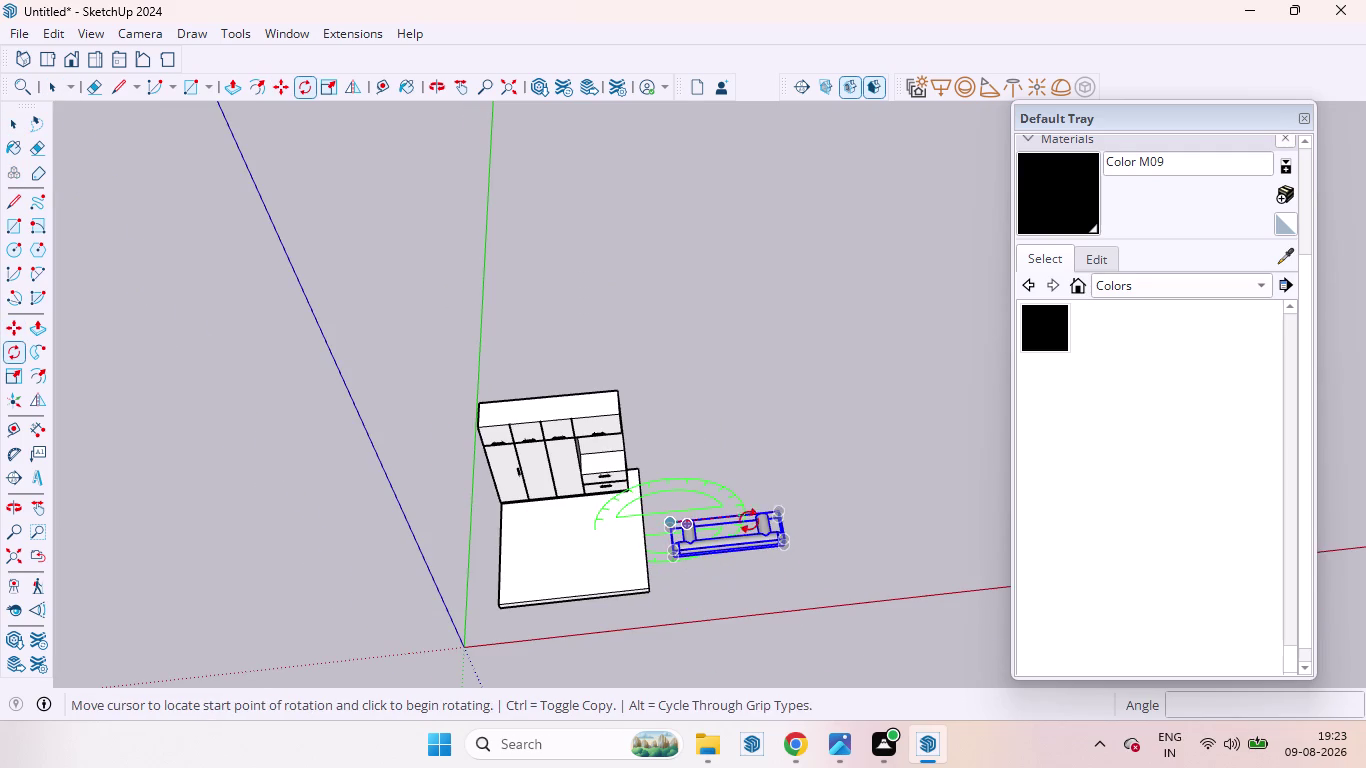
click(772, 518)
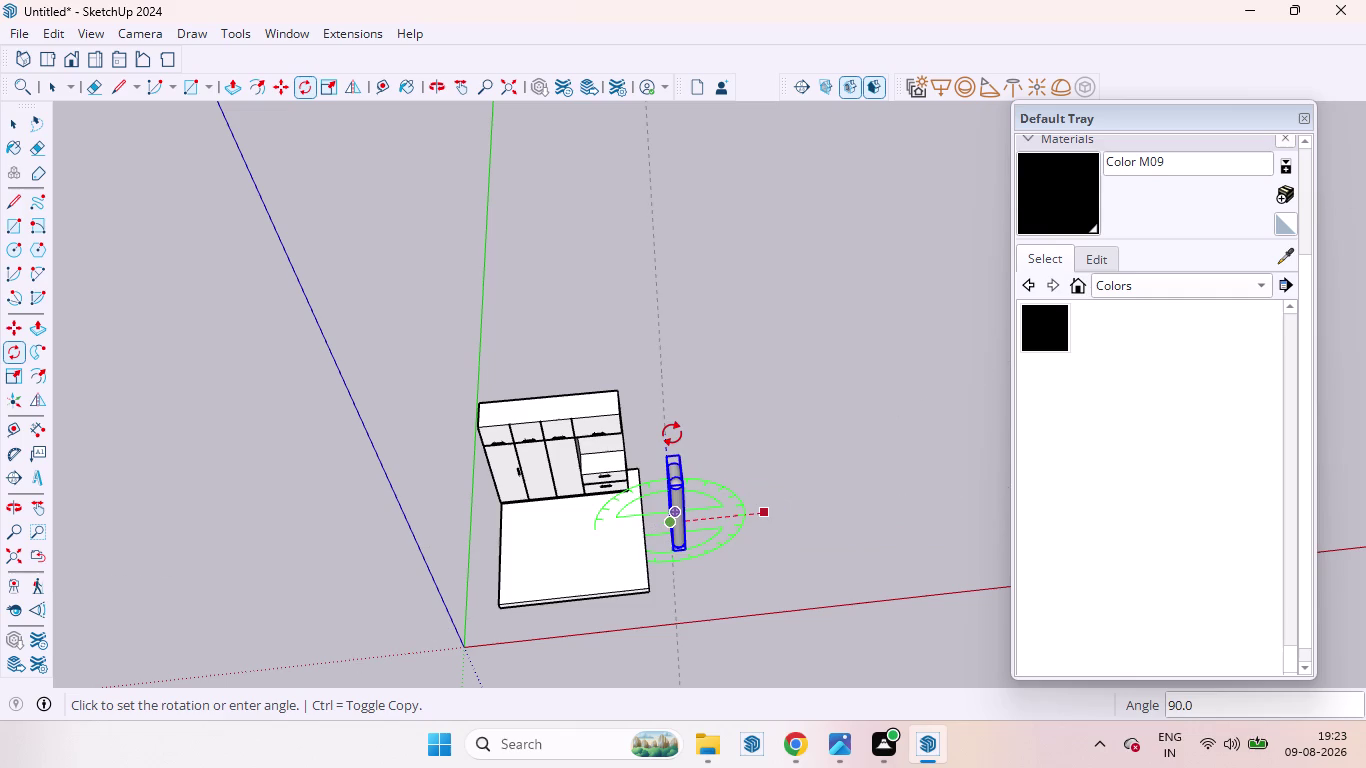
click(672, 434)
key(space)
click(721, 554)
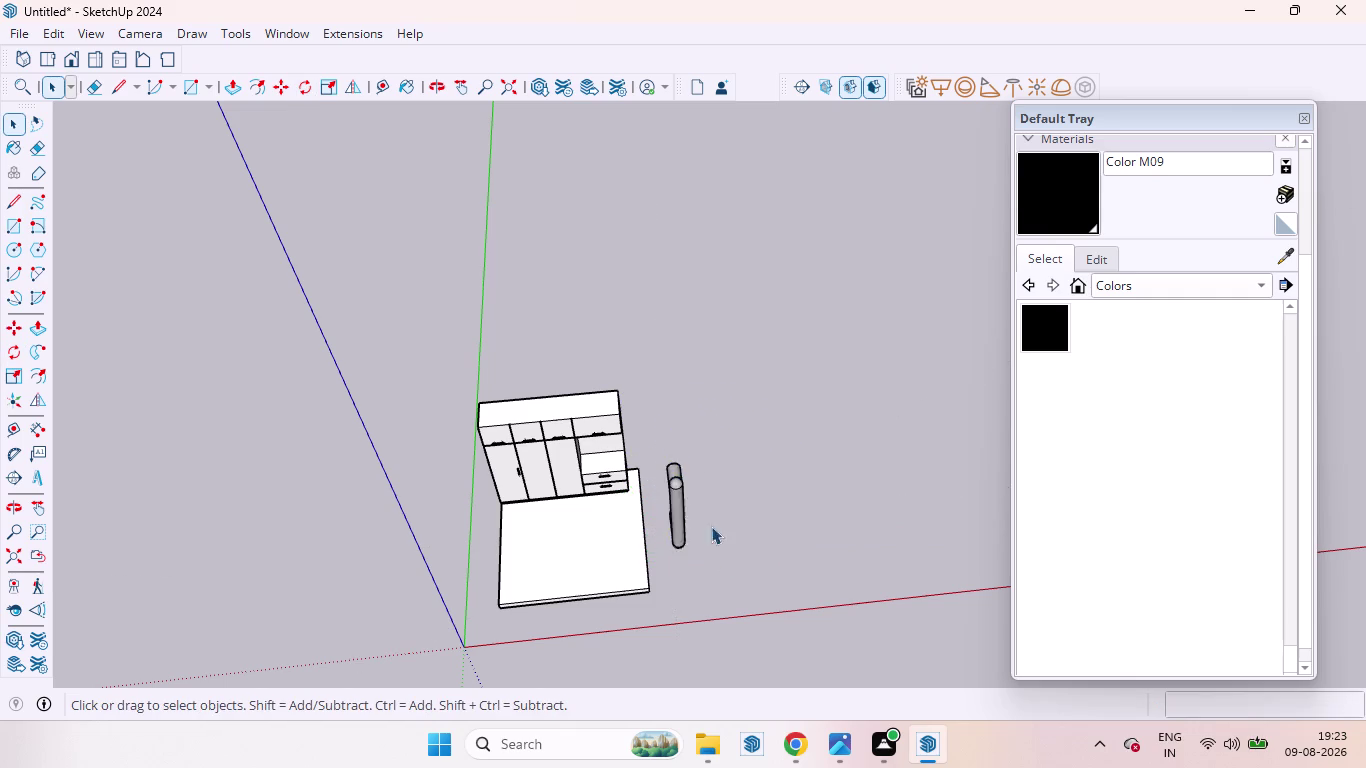
Shrink the upright handle uniformly to about 0.54 of its size.
scroll(down, 3)
middle_drag(720, 513, 675, 282)
scroll(up, 3)
scroll(up, 3)
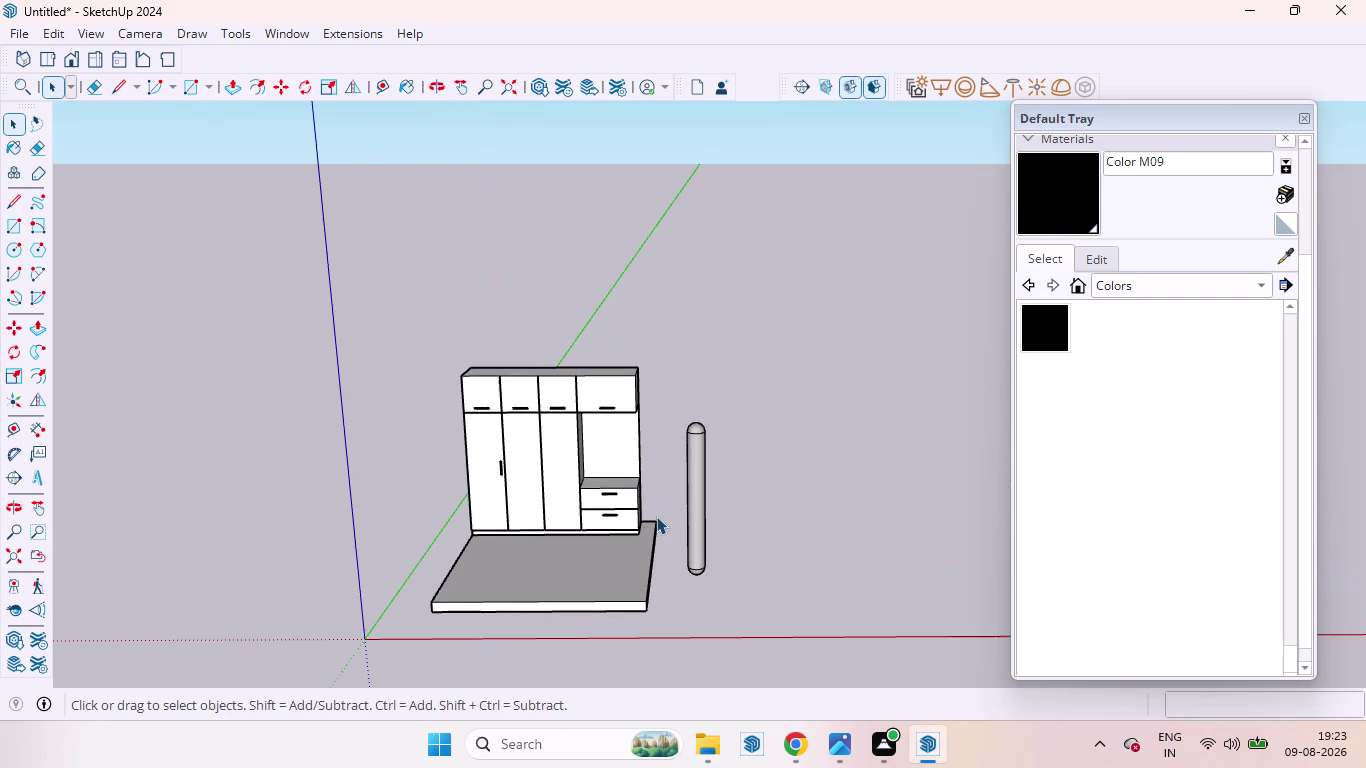
click(718, 491)
click(699, 493)
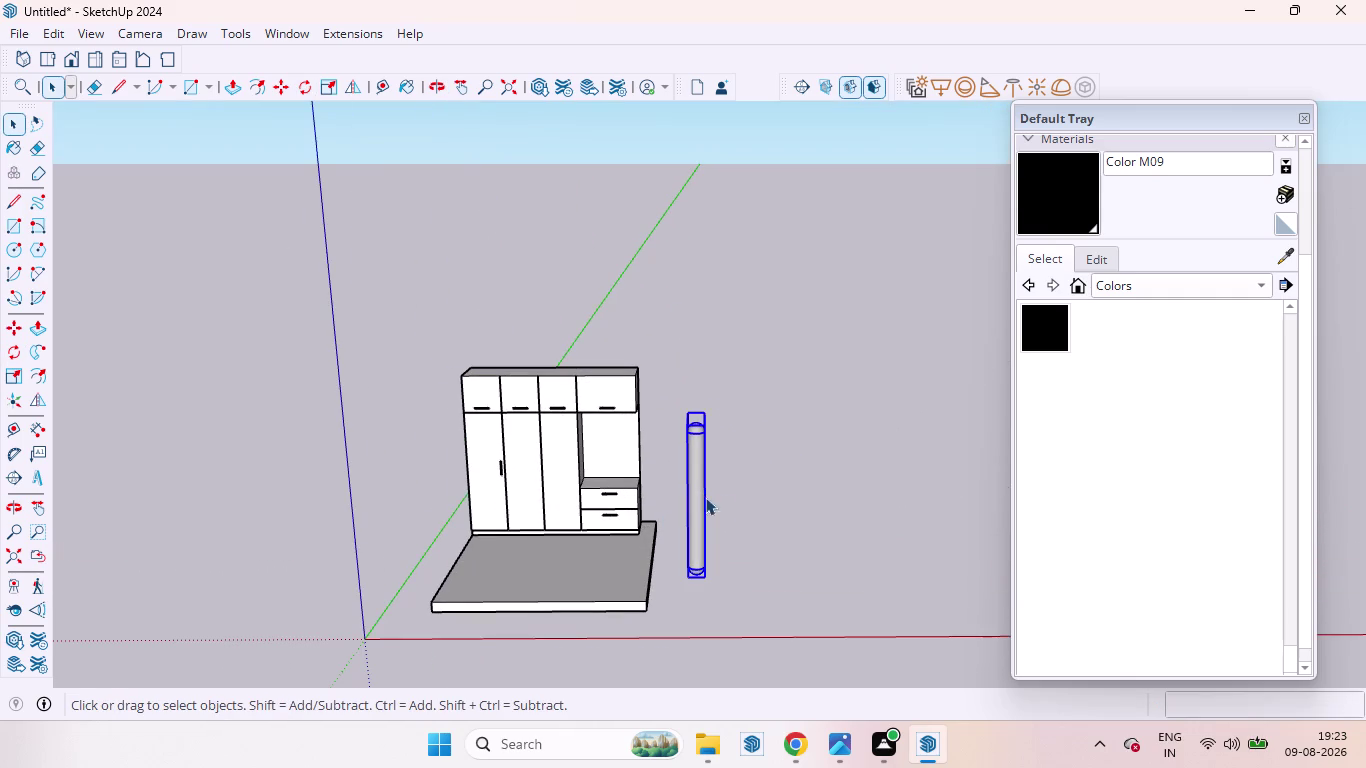
middle_drag(742, 556, 335, 561)
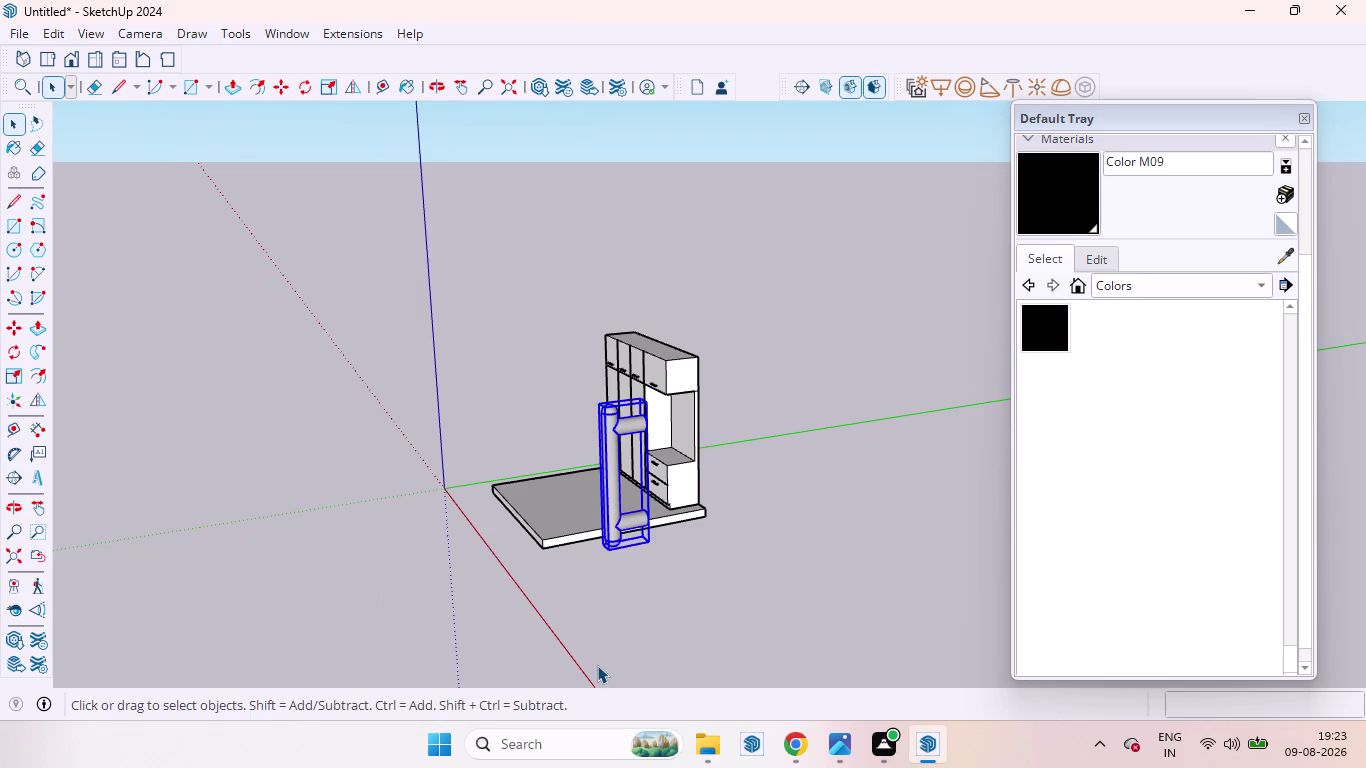
key(s)
scroll(up, 3)
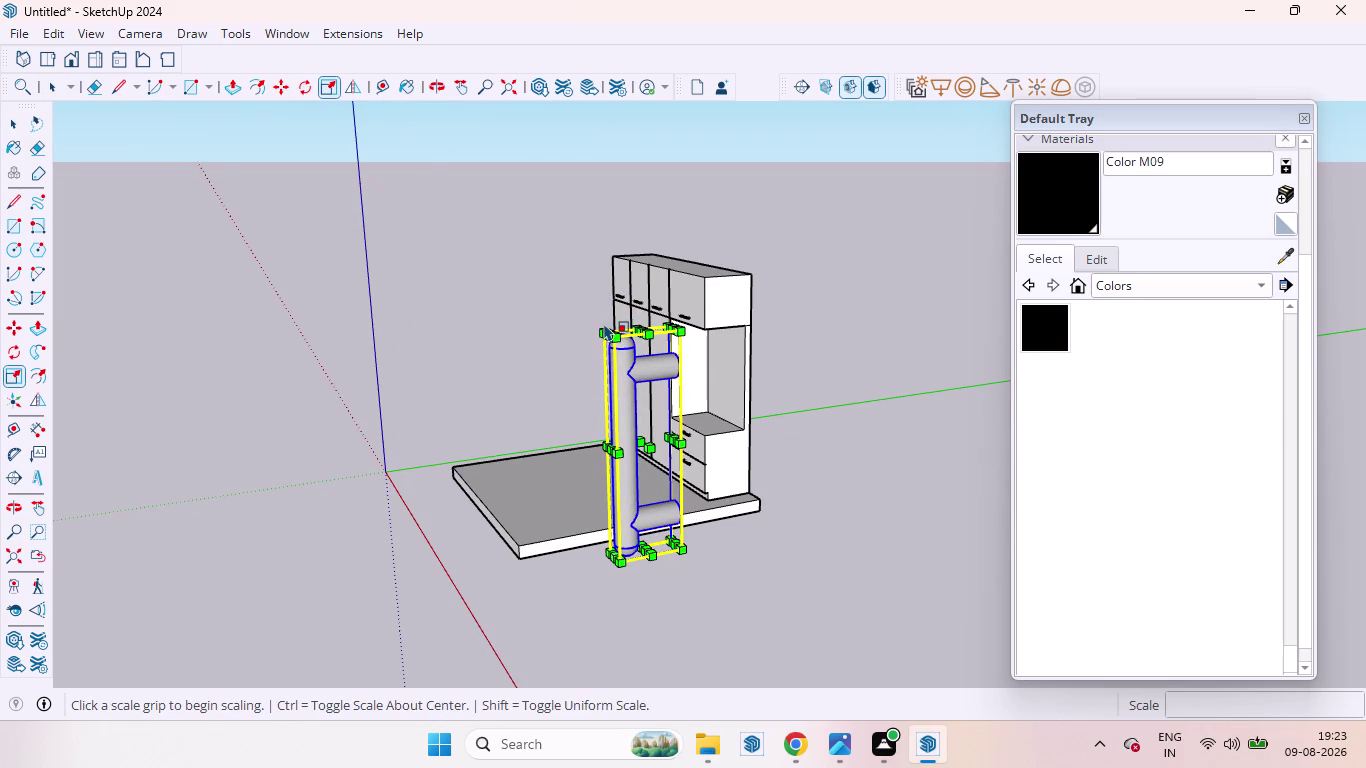
drag(598, 326, 627, 441)
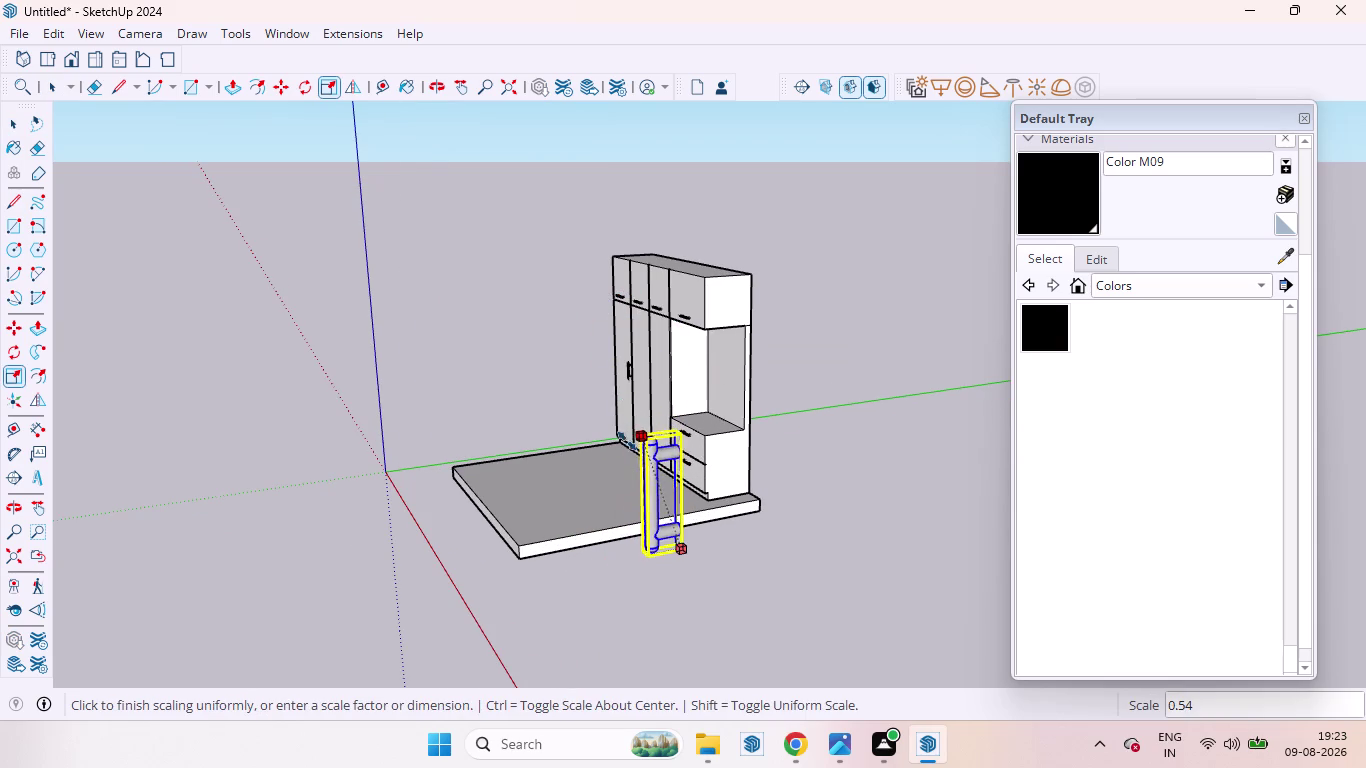
drag(627, 441, 649, 522)
key(space)
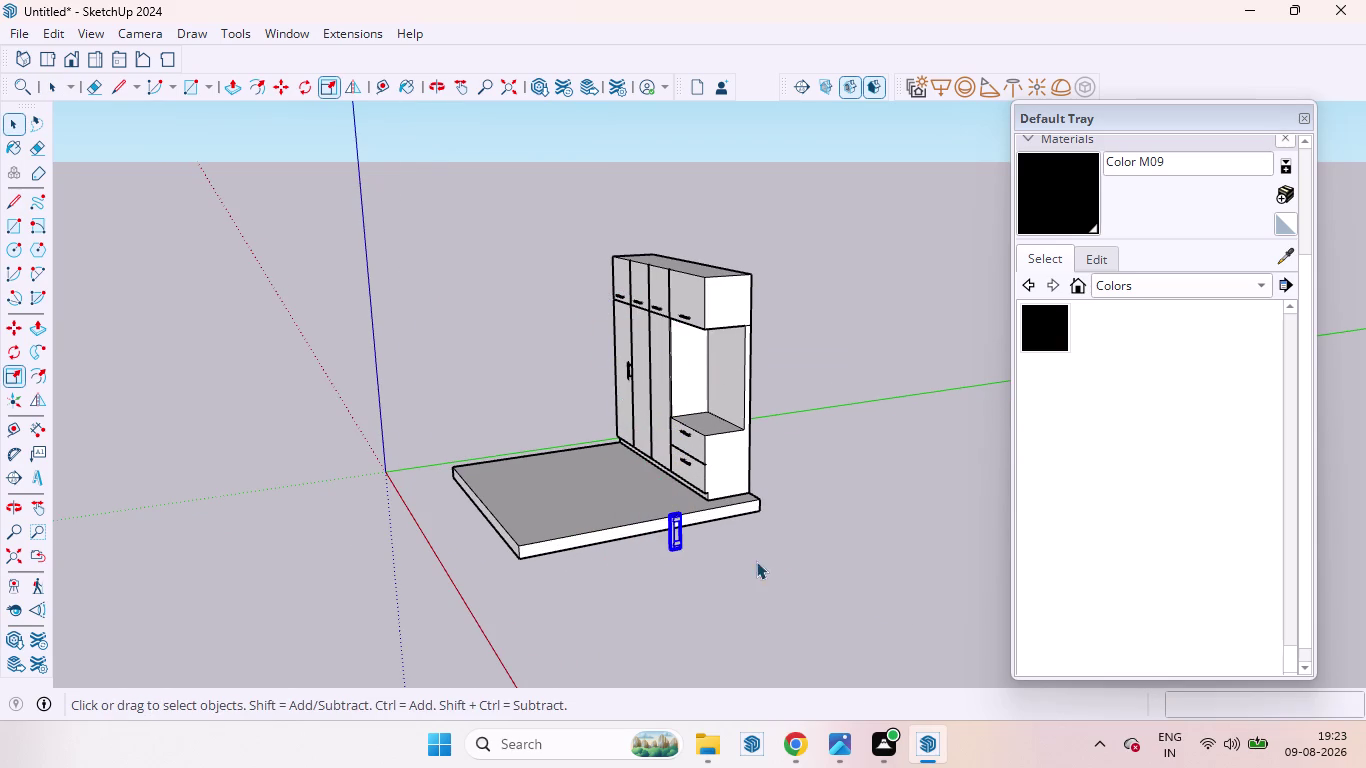
click(746, 560)
Slightly rescale the small grey handle from the wardrobe front, then clear the selection.
middle_drag(703, 530, 1050, 501)
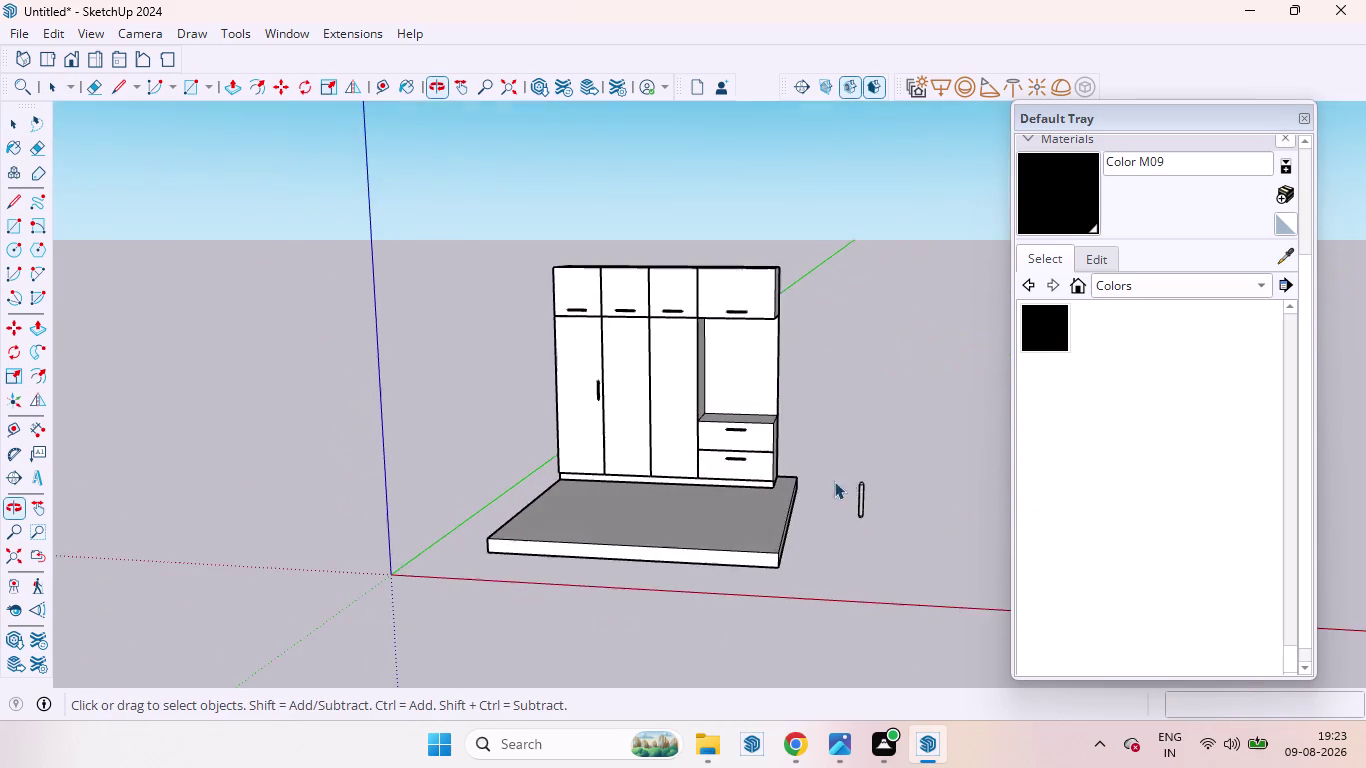
scroll(up, 3)
click(887, 506)
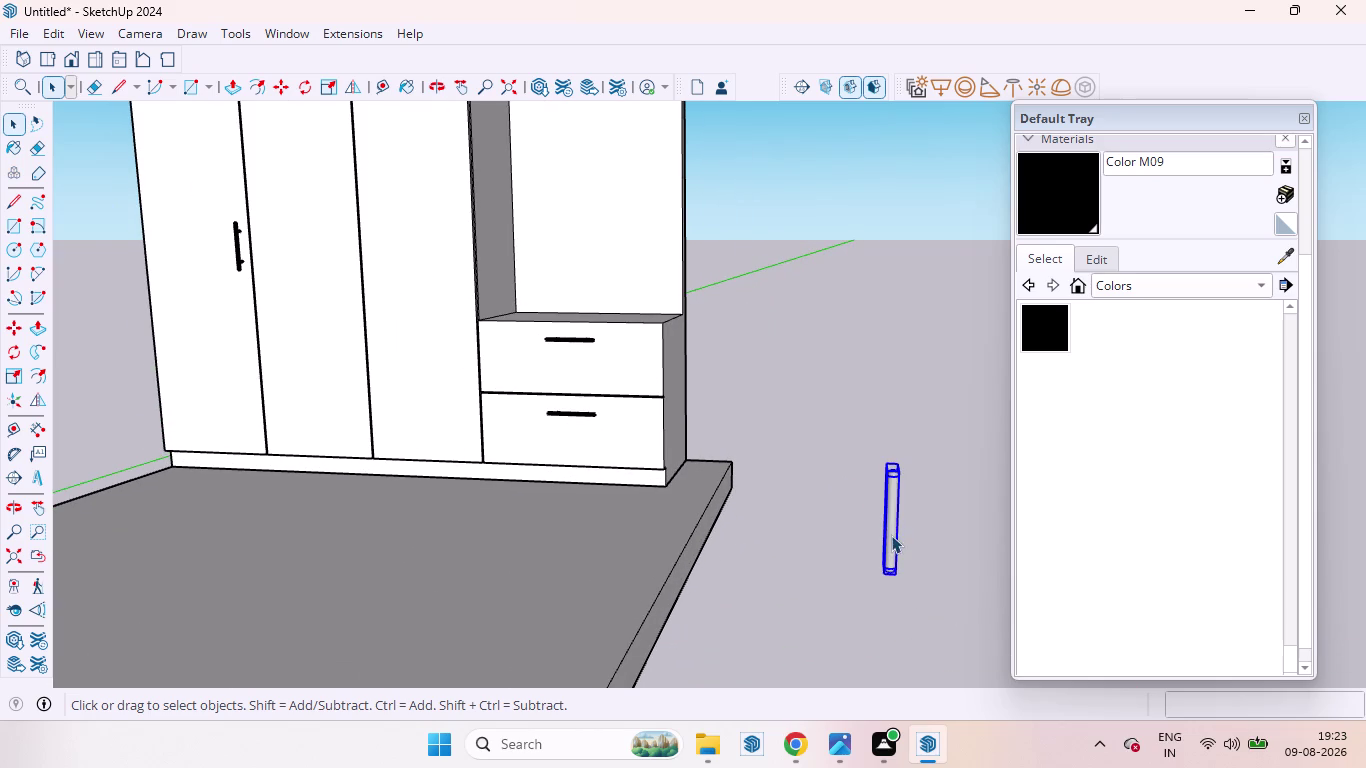
key(s)
scroll(up, 3)
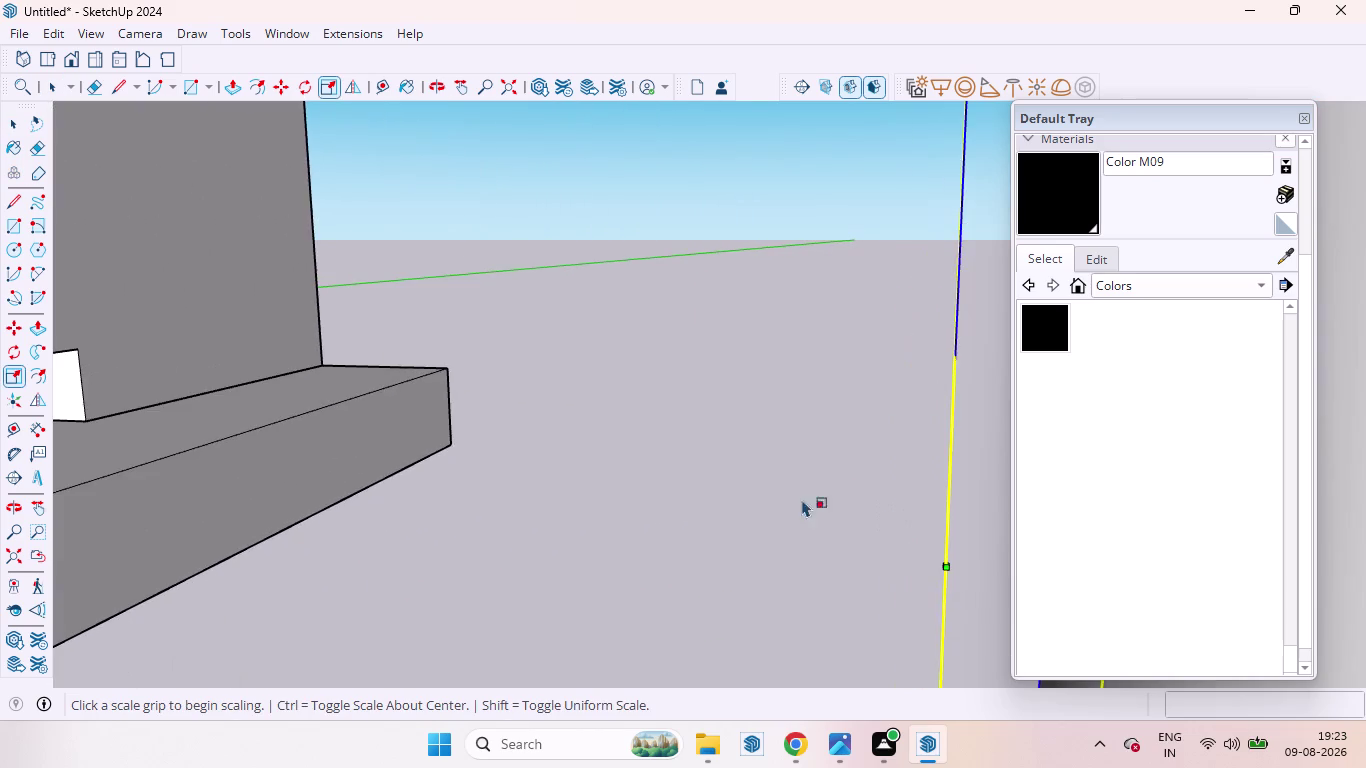
scroll(down, 3)
drag(788, 504, 809, 509)
key(space)
click(853, 542)
scroll(down, 3)
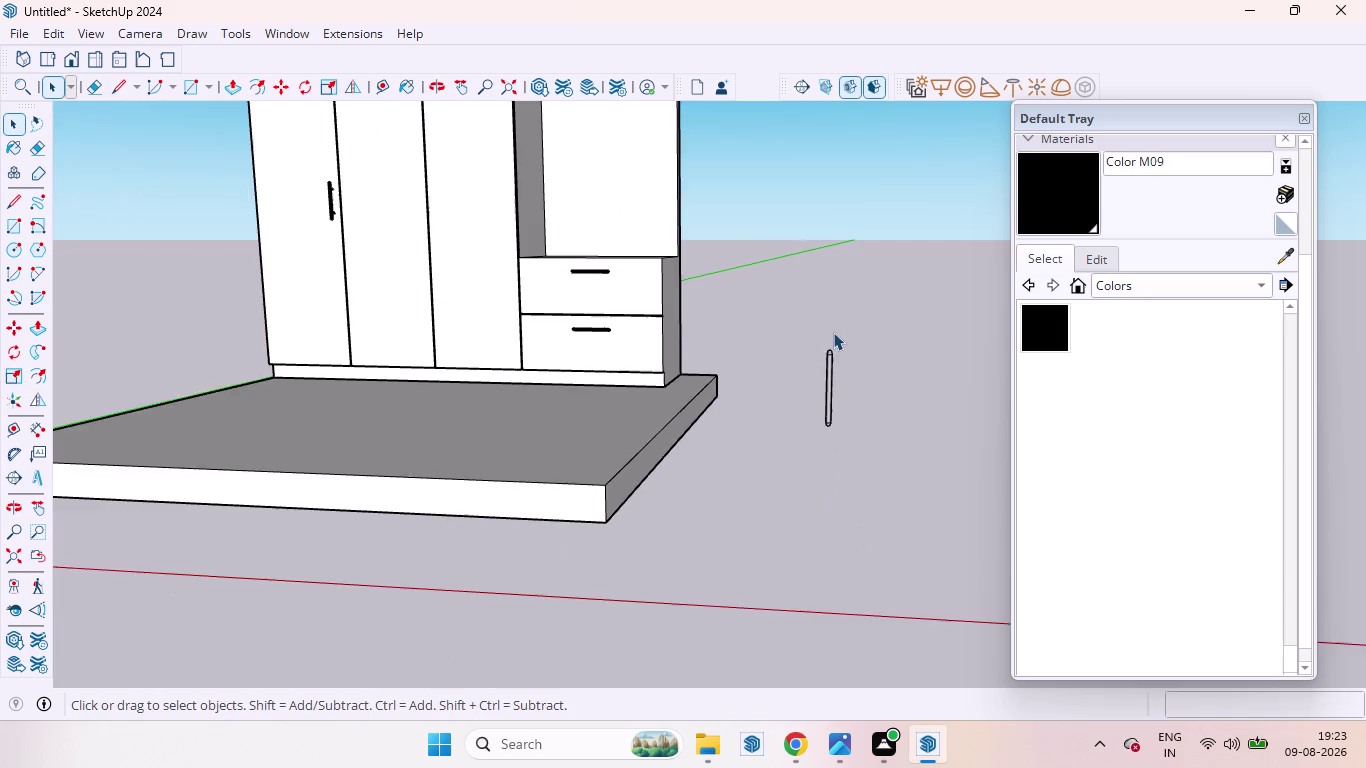
Move the small handle onto the second wardrobe door beside the black handle.
middle_drag(833, 332, 661, 323)
scroll(down, 3)
scroll(down, 3)
middle_drag(678, 356, 919, 451)
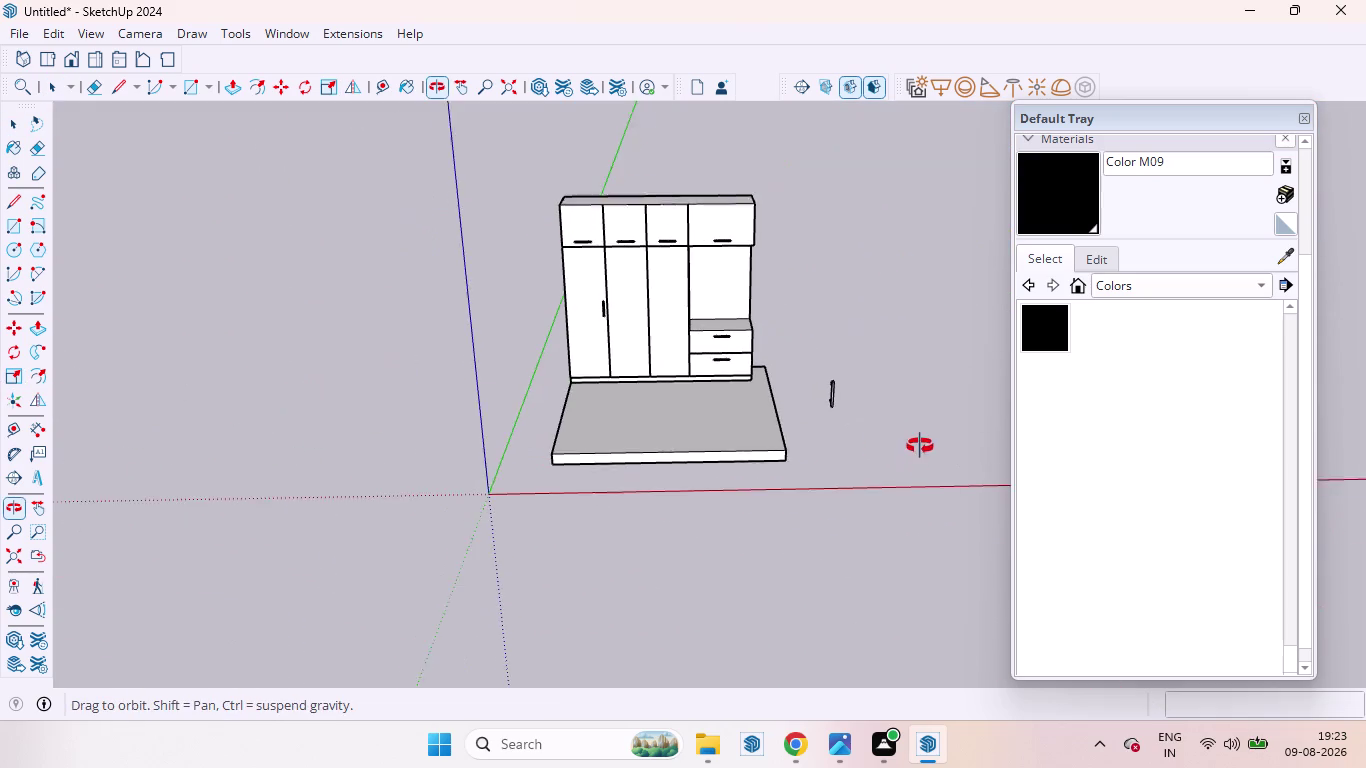
middle_drag(919, 451, 920, 446)
scroll(up, 3)
click(820, 370)
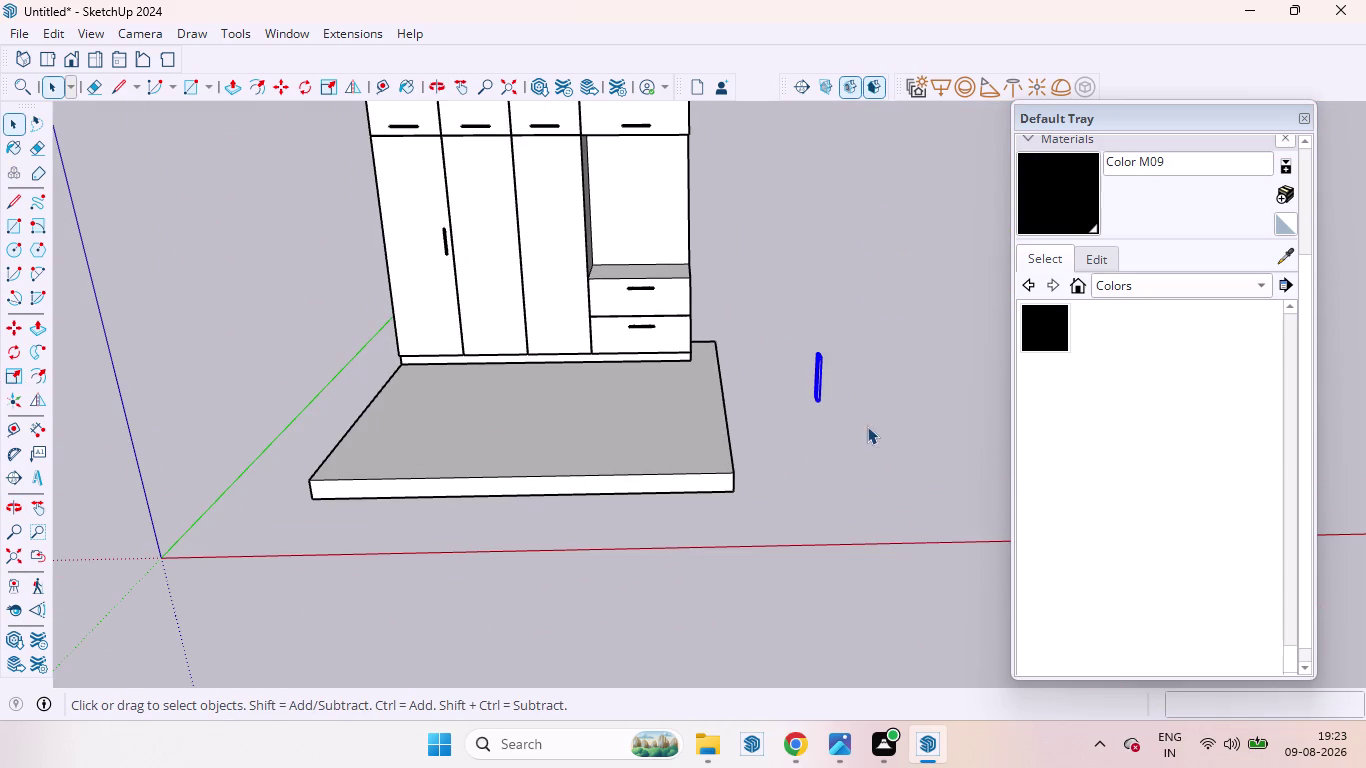
key(m)
click(806, 398)
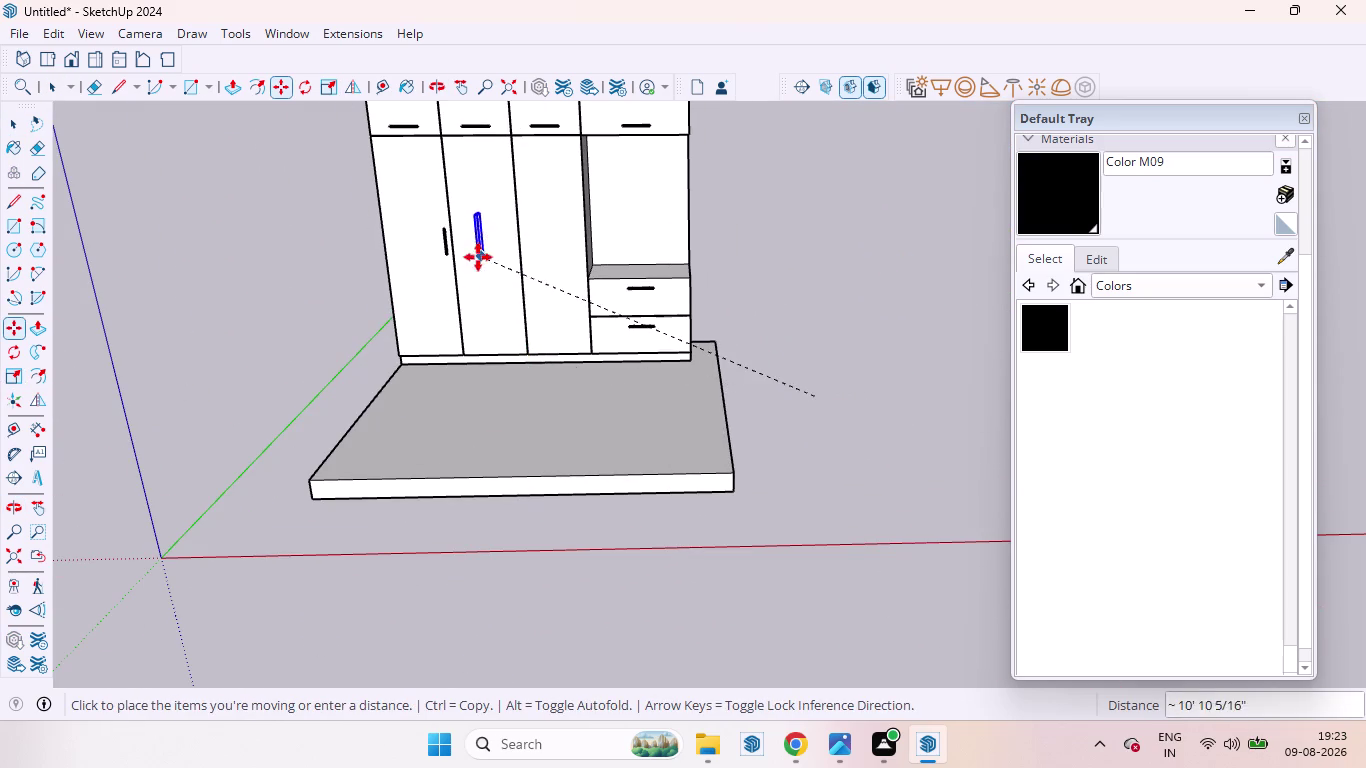
scroll(up, 3)
scroll(down, 3)
scroll(down, 3)
scroll(up, 3)
middle_drag(467, 267, 688, 282)
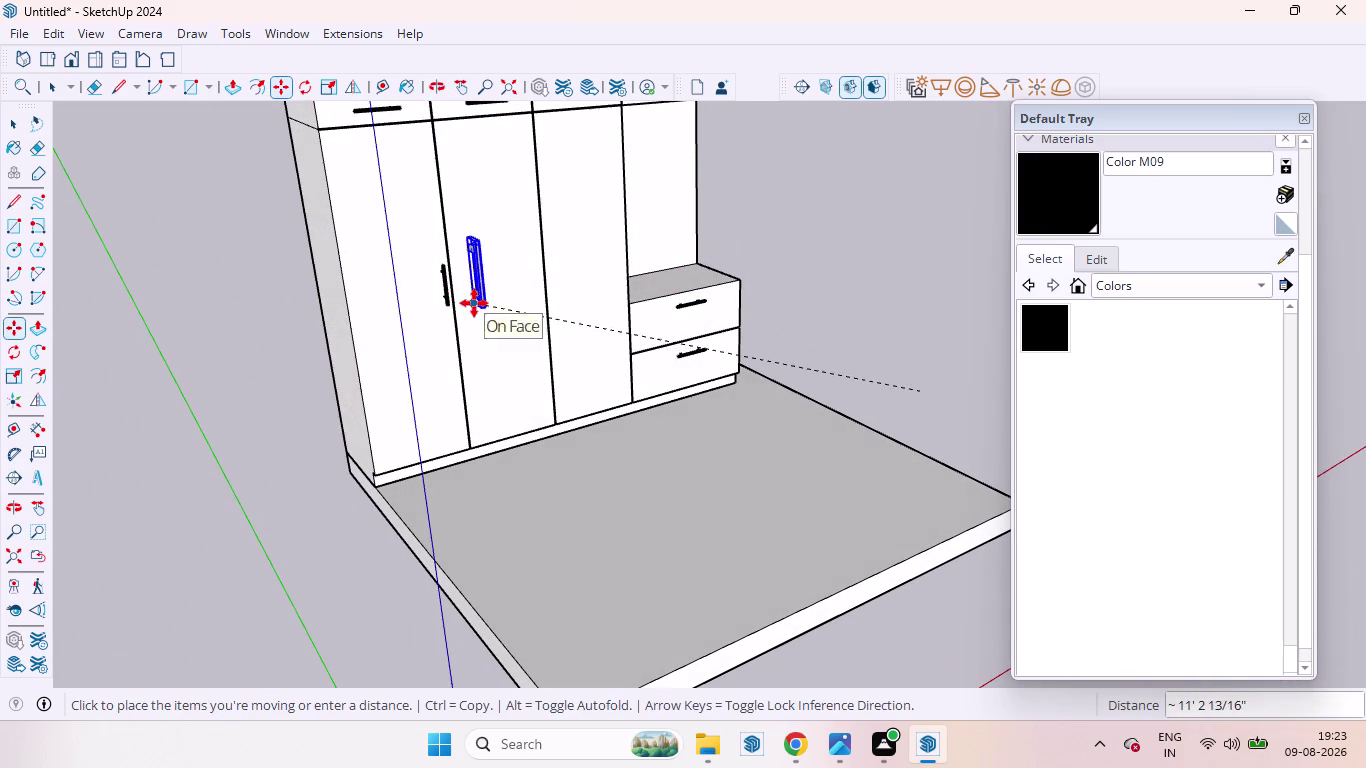
click(468, 310)
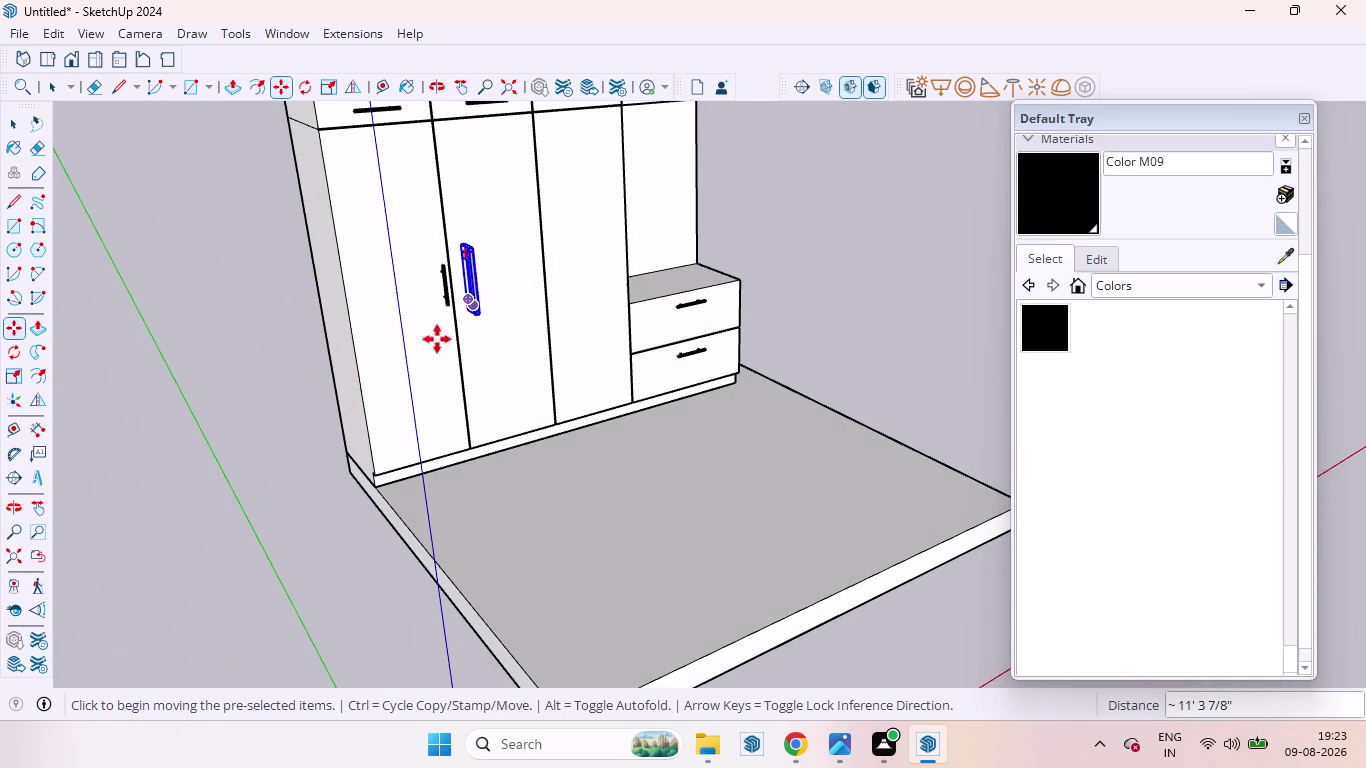
Deselect the handle and orbit around the wardrobe to check its placement.
key(space)
click(803, 276)
scroll(down, 3)
middle_drag(746, 319, 735, 330)
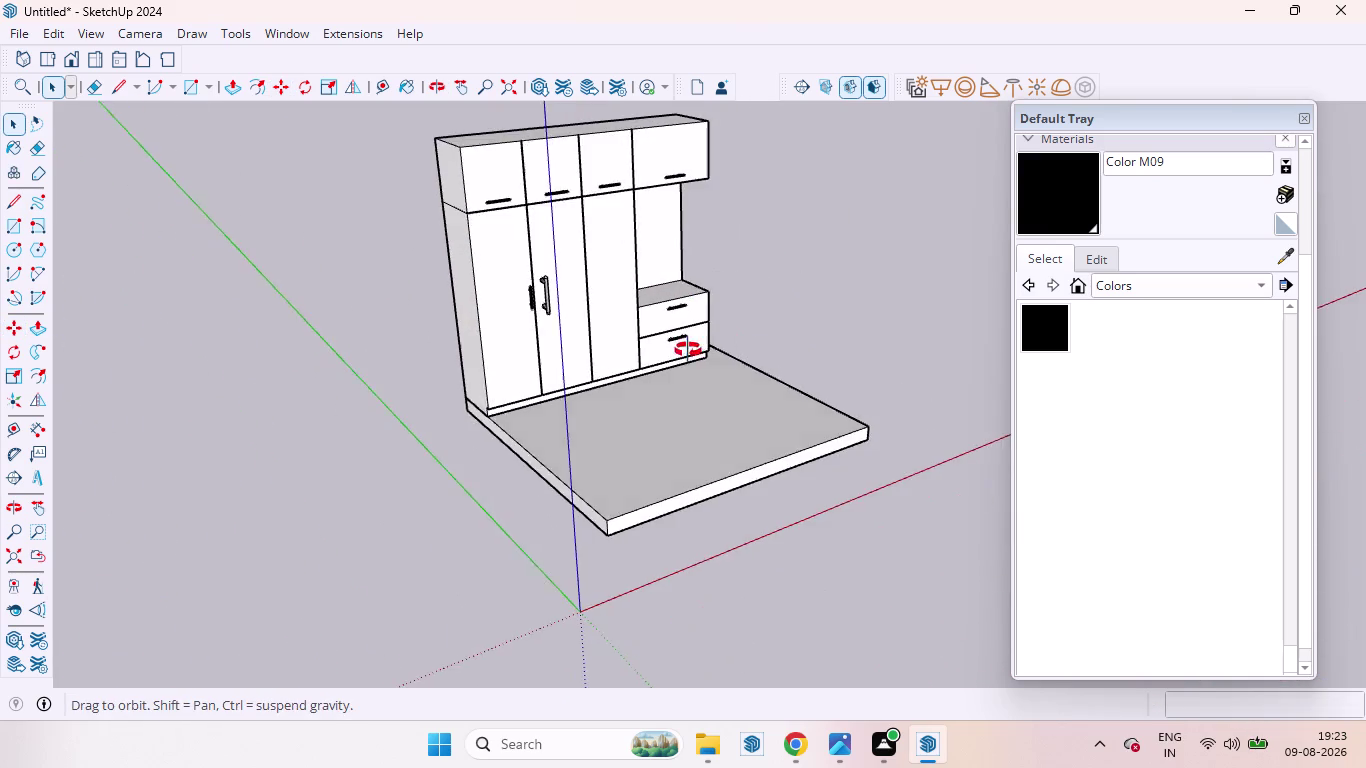
middle_drag(735, 330, 551, 287)
scroll(up, 3)
Pick Color M09 and try painting the grey handle black.
click(1052, 326)
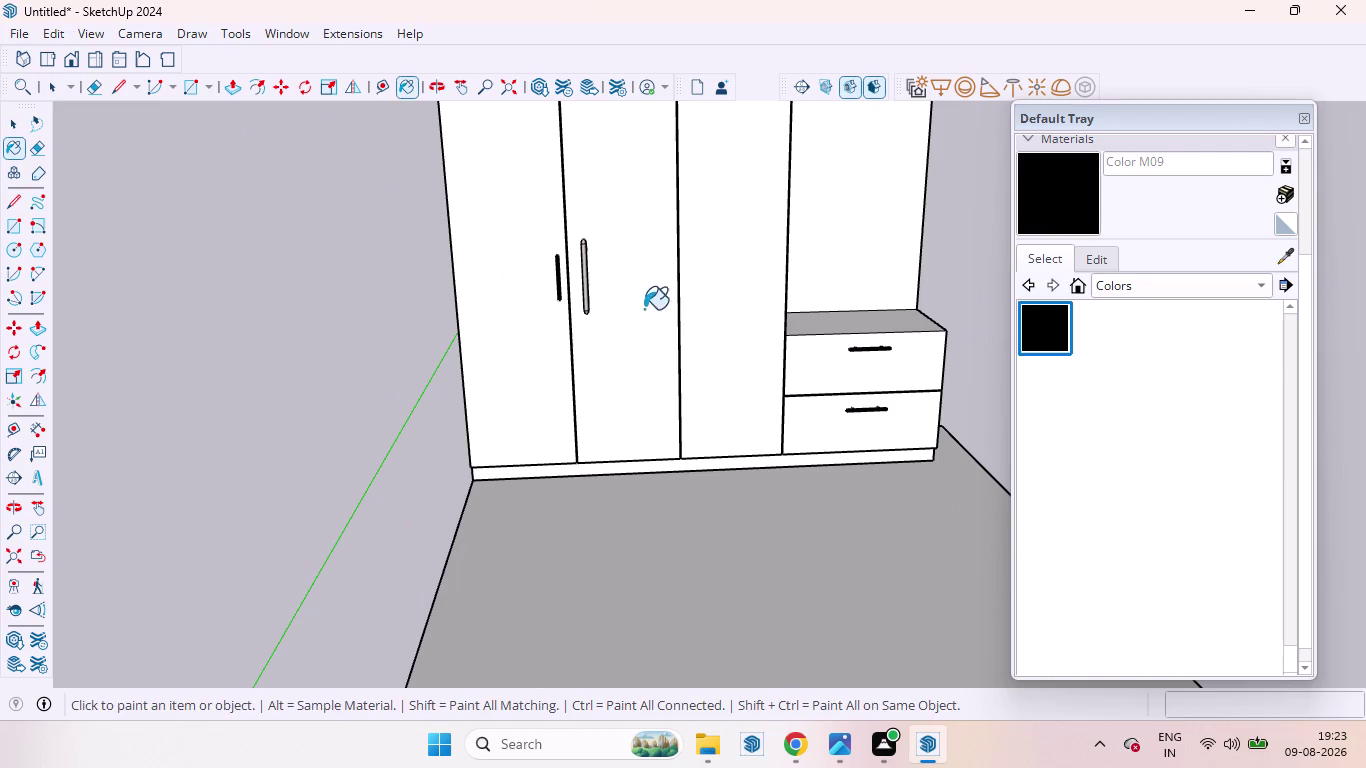
scroll(up, 3)
click(528, 255)
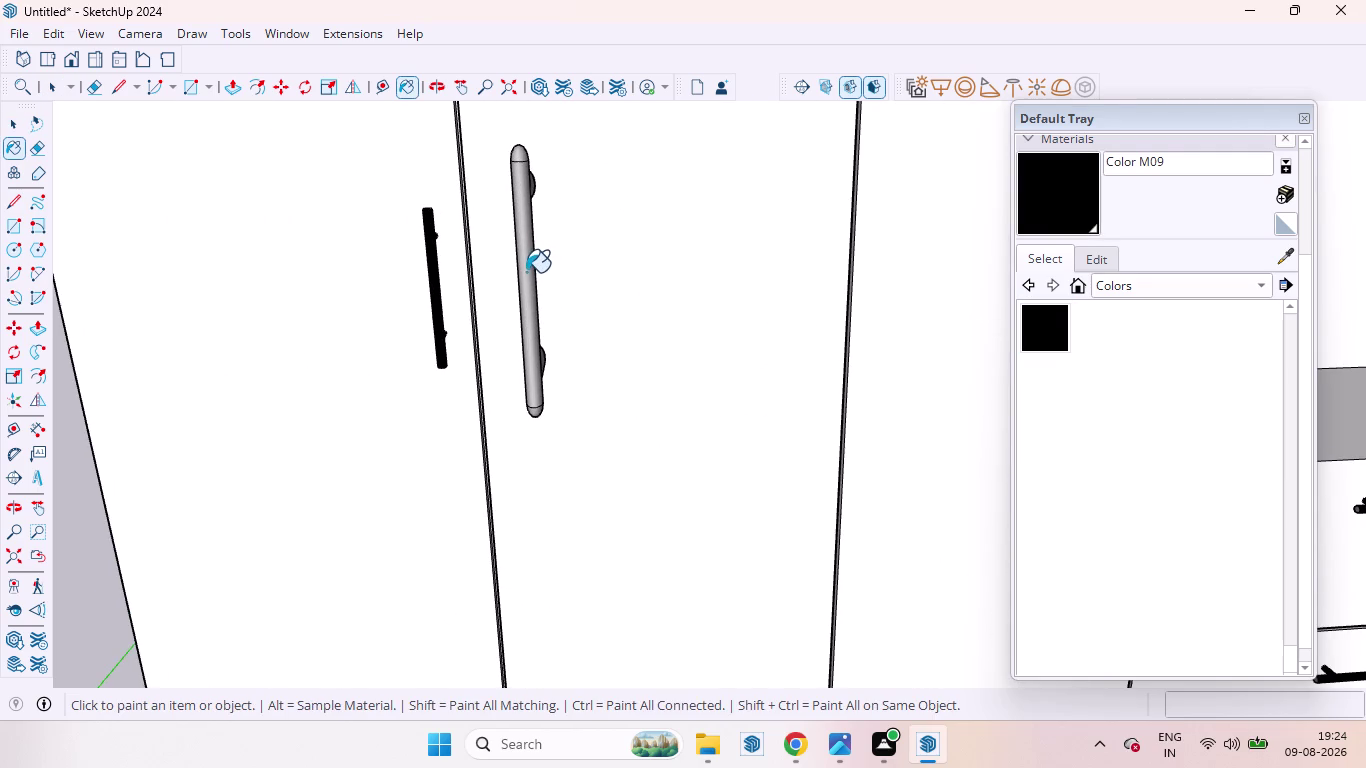
click(526, 272)
key(space)
click(68, 543)
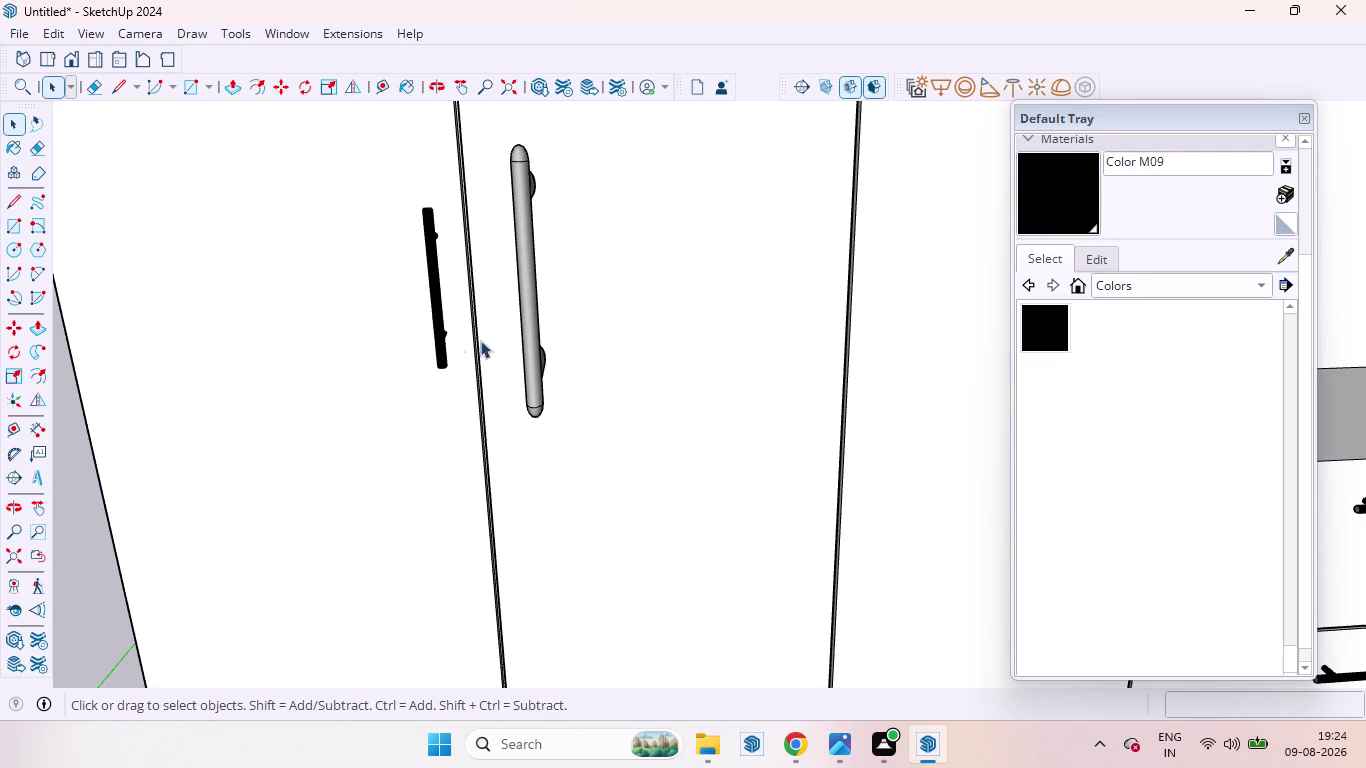
Select the grey handle and apply Color M09 to it again.
click(535, 321)
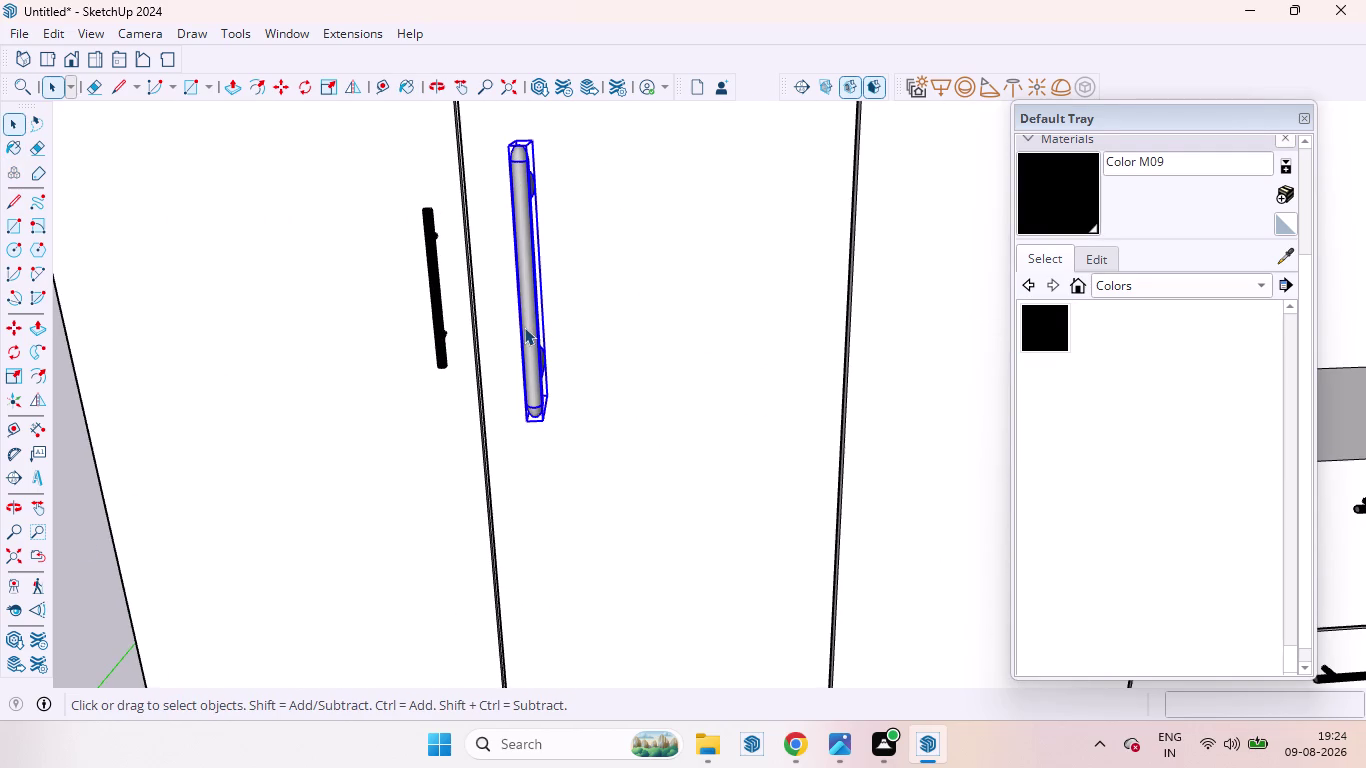
click(1037, 327)
scroll(up, 3)
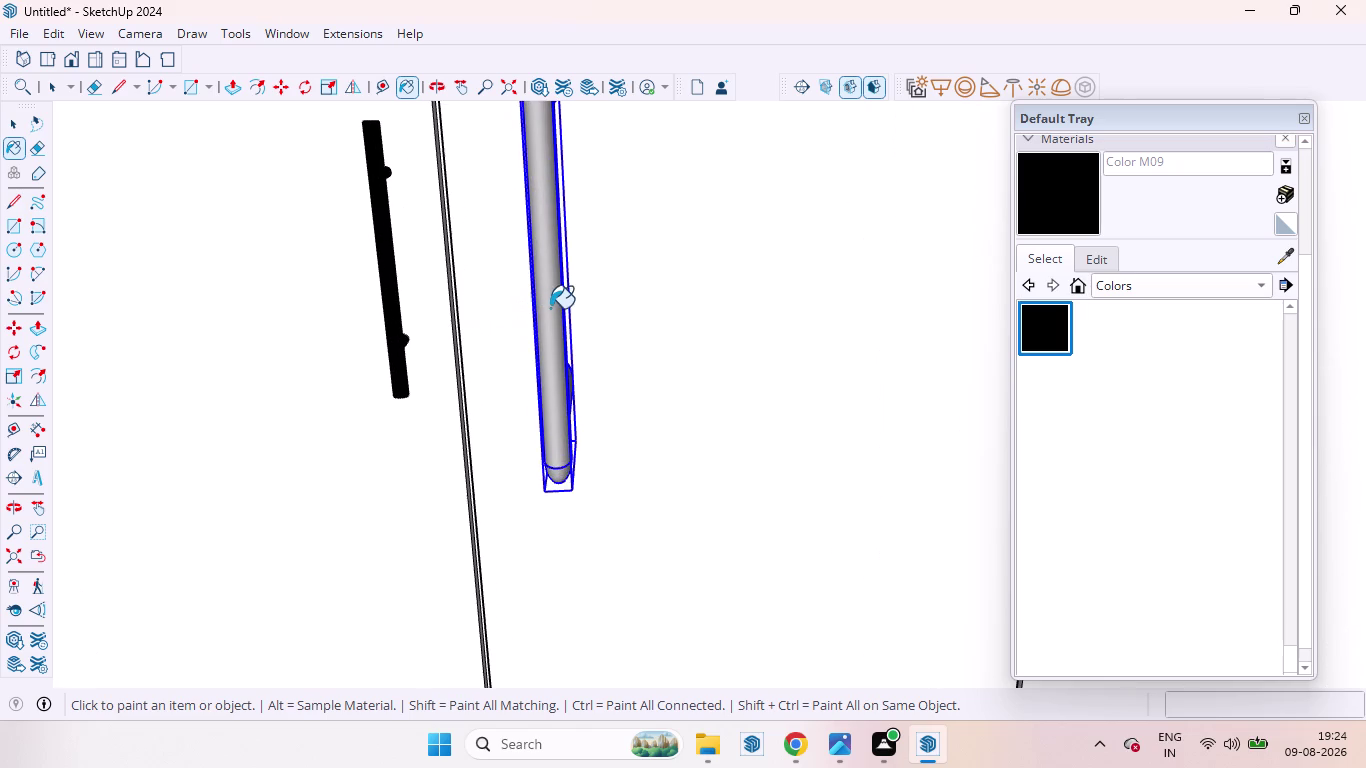
click(552, 308)
scroll(down, 3)
key(space)
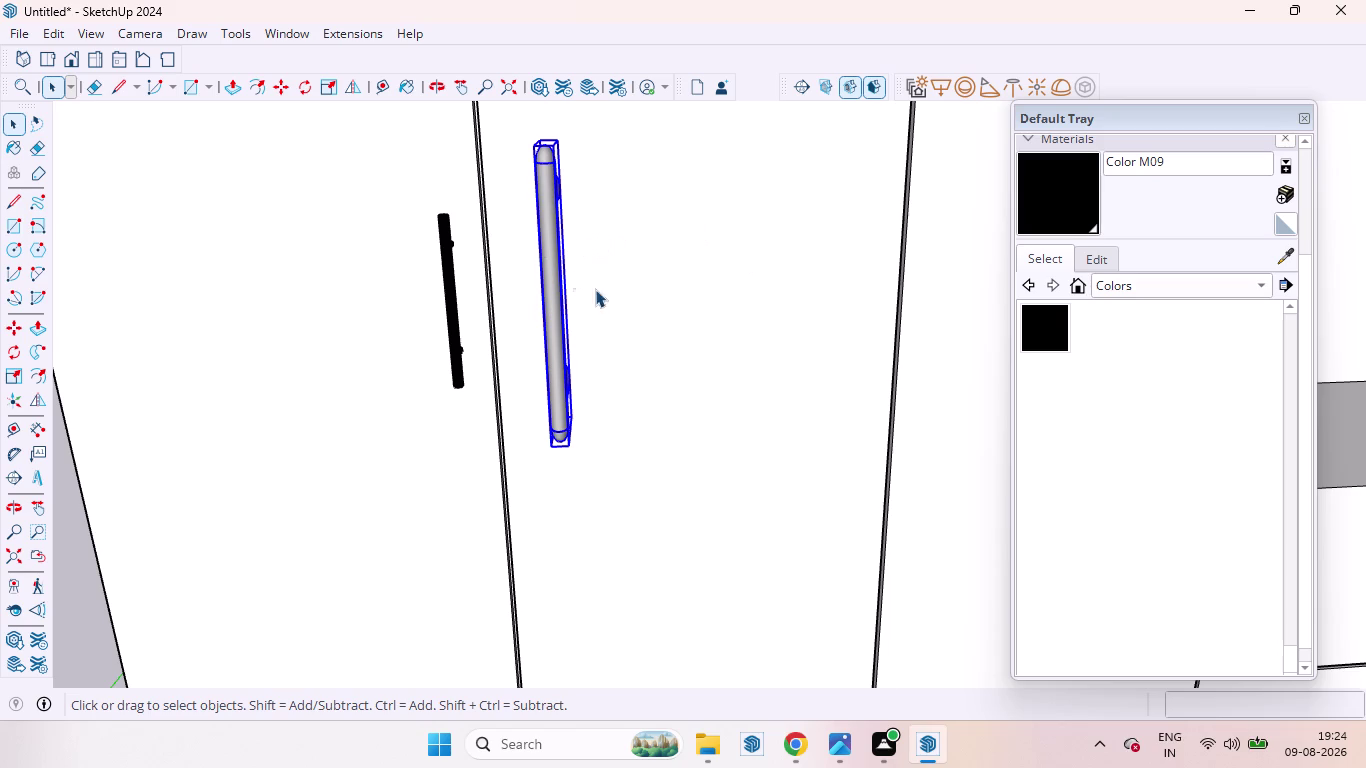
scroll(down, 3)
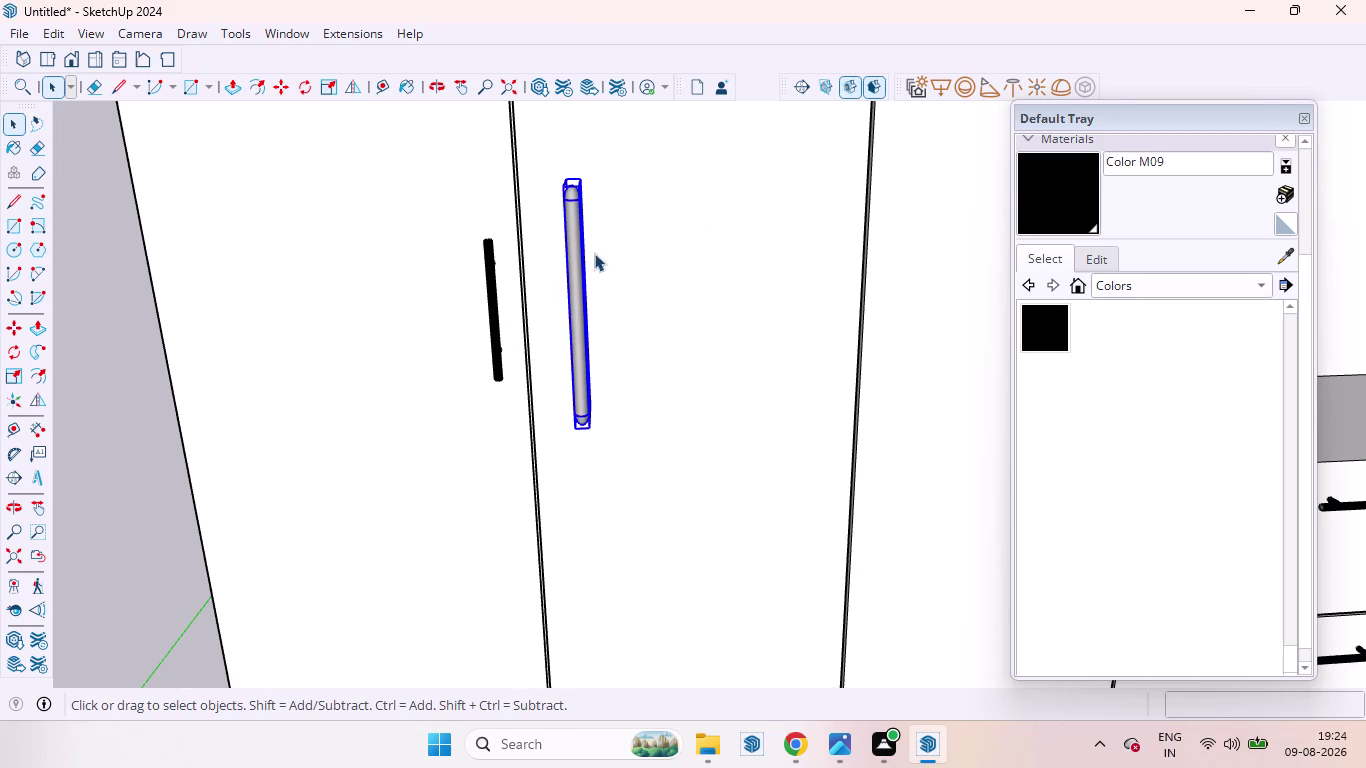
Open the handle group for editing and select all of its faces.
double_click(580, 345)
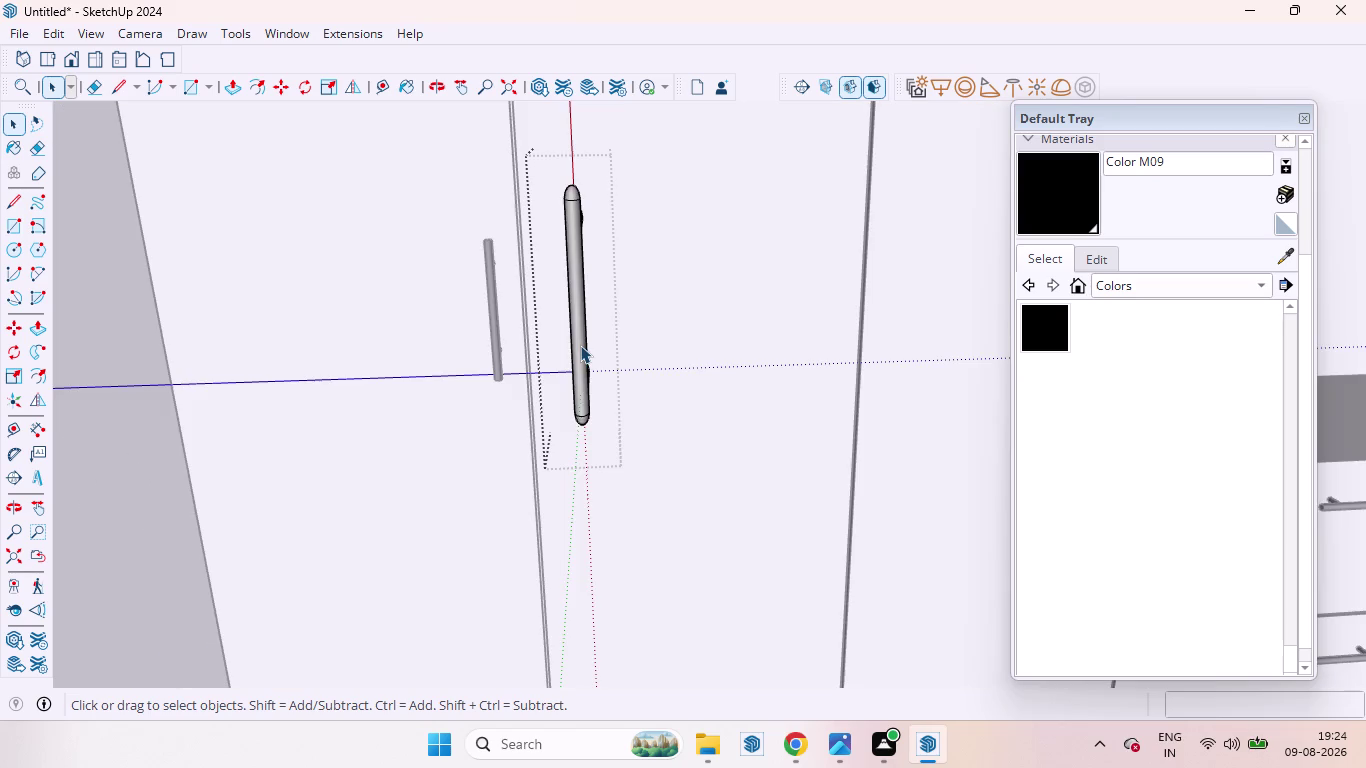
click(580, 345)
click(1060, 328)
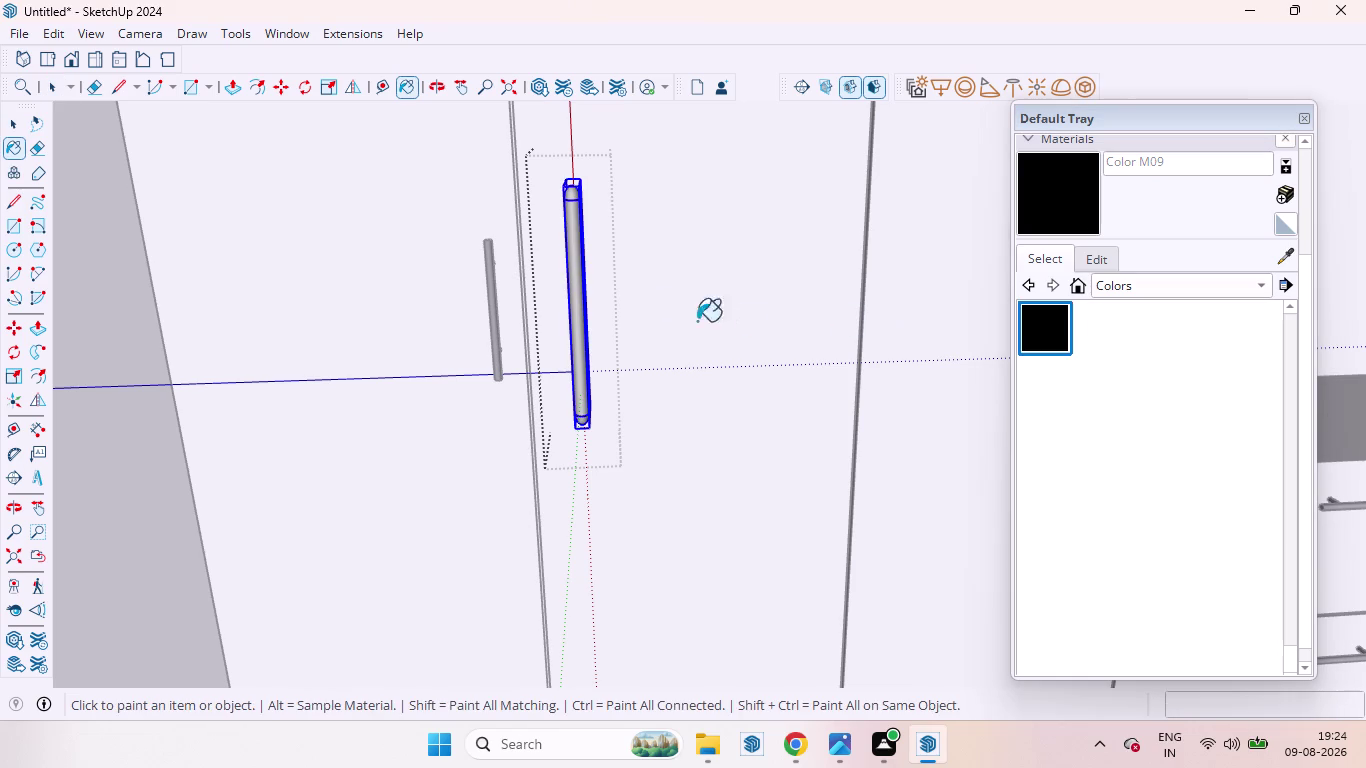
click(572, 304)
double_click(575, 302)
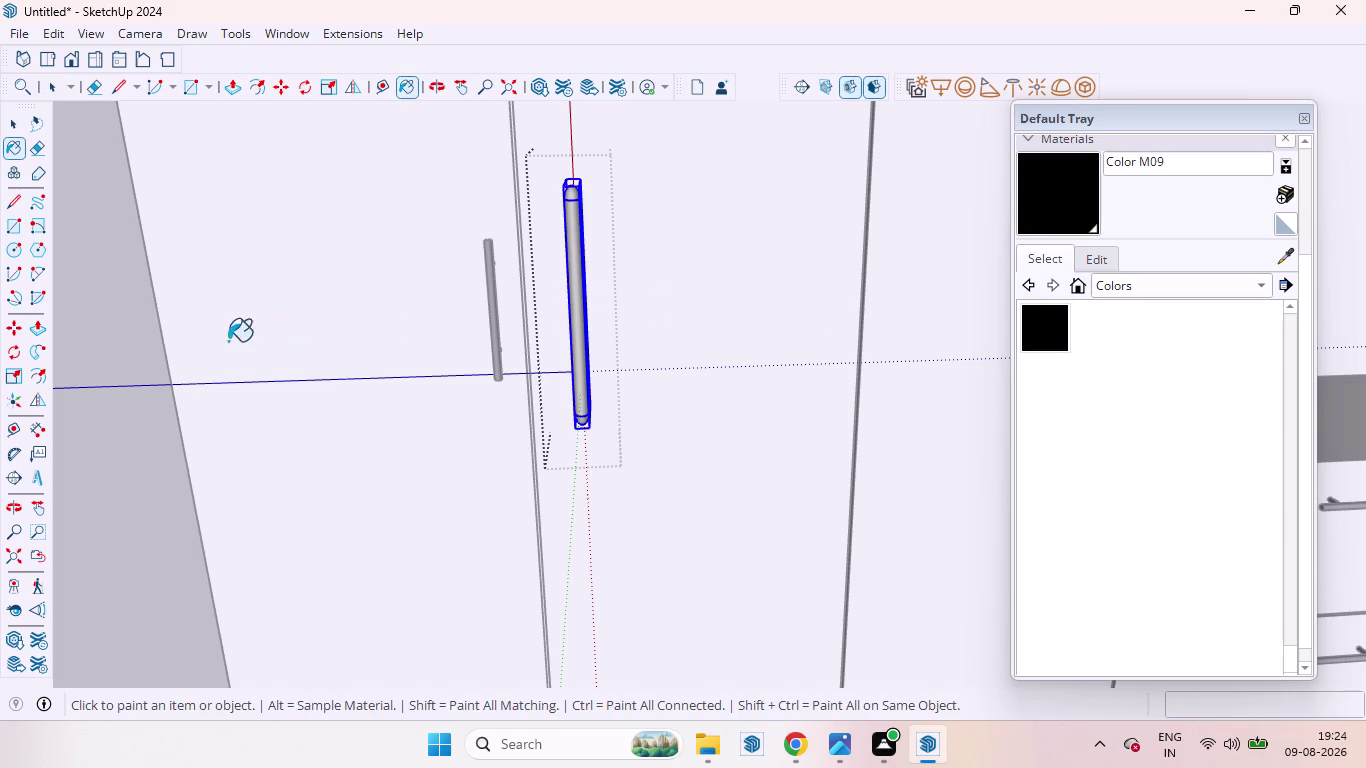
key(space)
triple_click(577, 339)
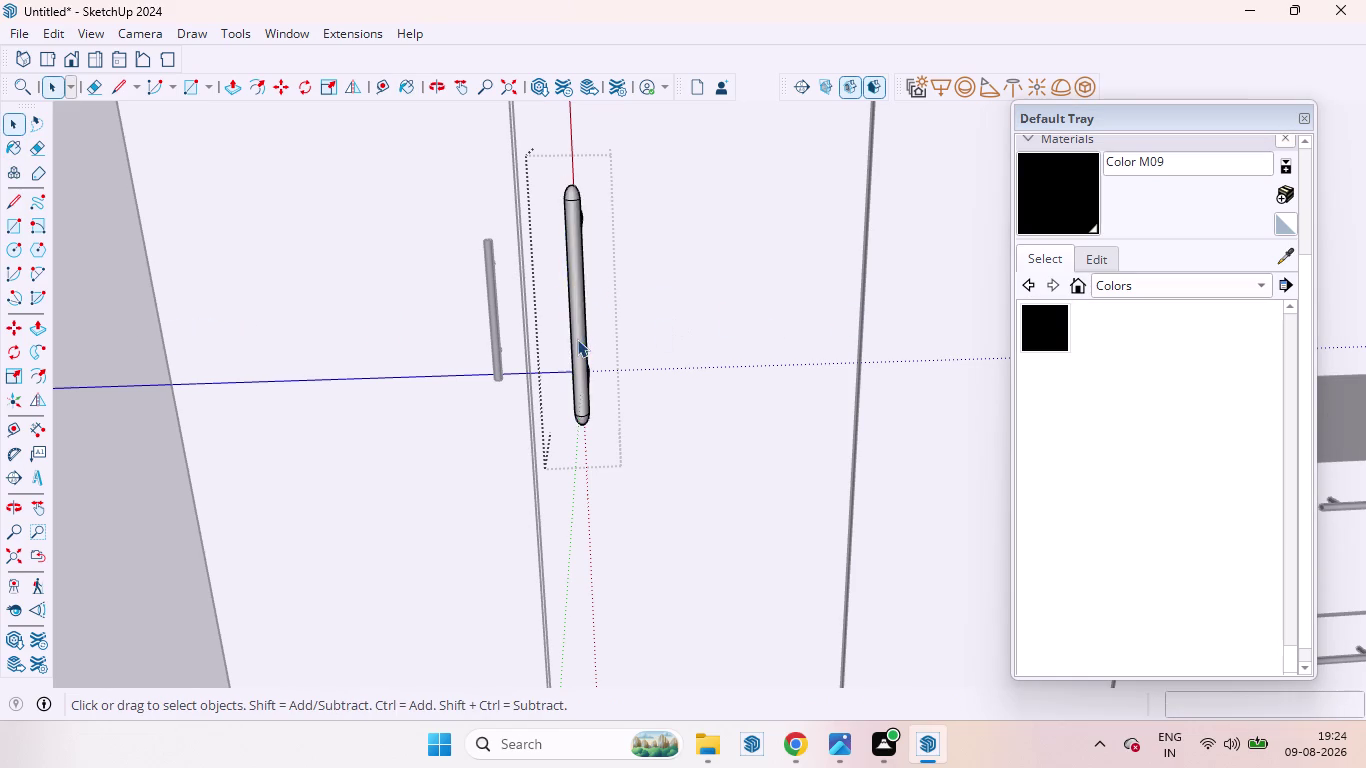
click(577, 340)
click(577, 340)
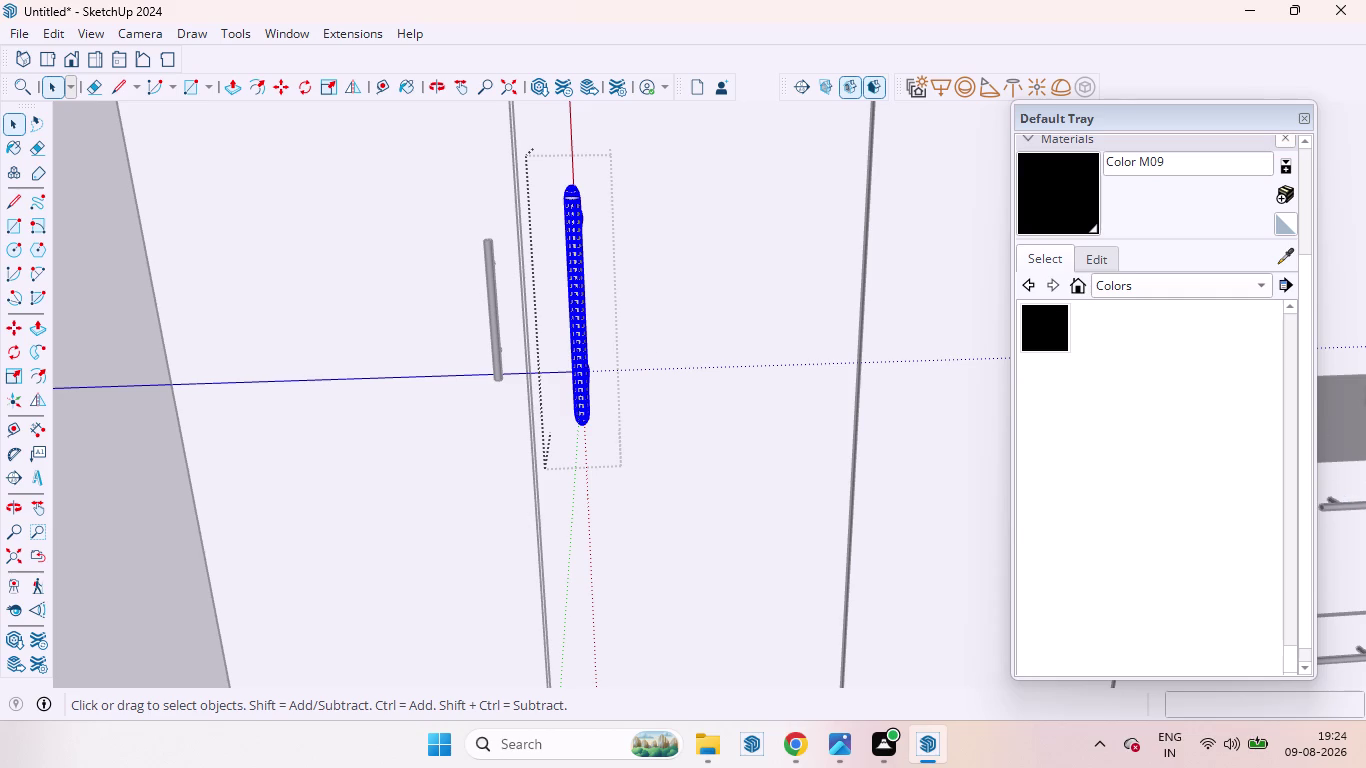
Paint the selected handle faces solid black with Color M09.
click(1060, 344)
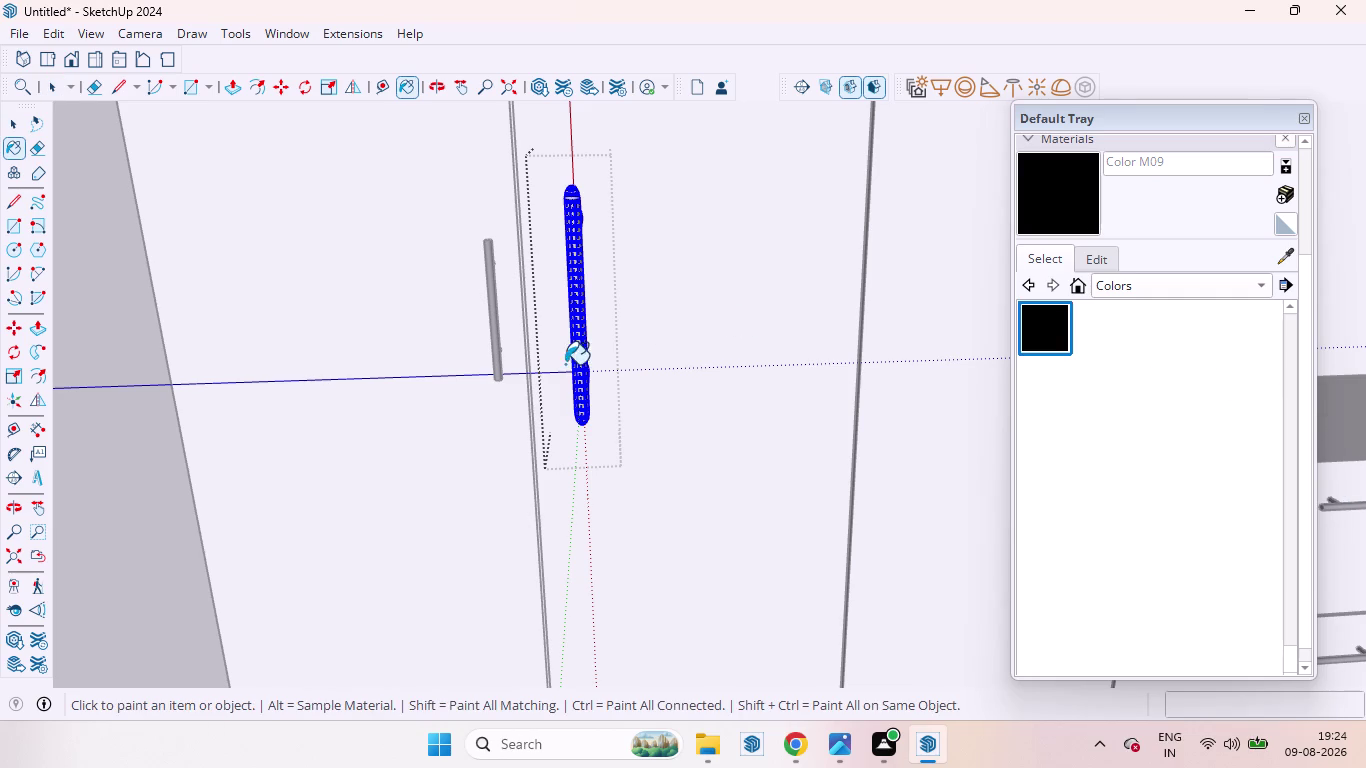
scroll(up, 3)
click(595, 289)
scroll(down, 3)
scroll(up, 3)
scroll(down, 3)
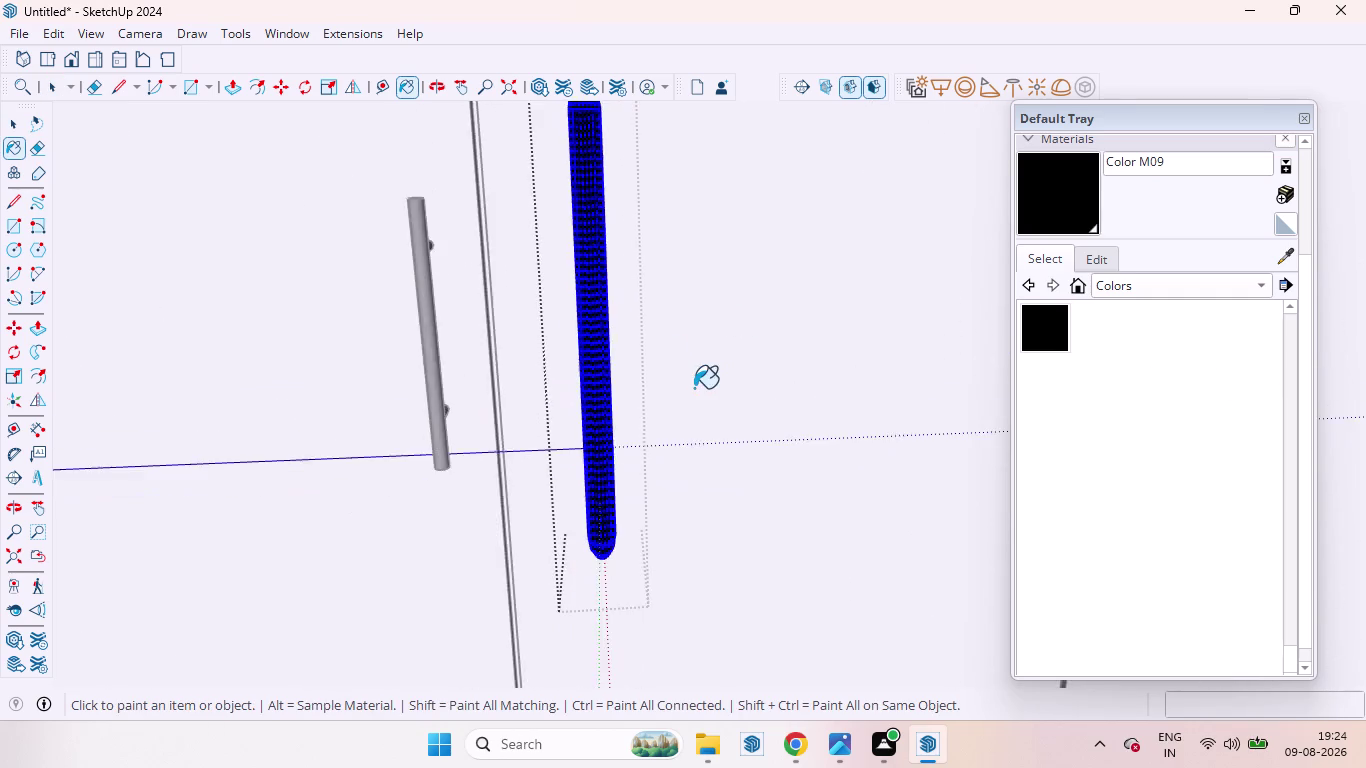
scroll(down, 3)
scroll(up, 3)
scroll(down, 3)
scroll(up, 3)
scroll(down, 3)
scroll(down, 3)
key(space)
click(220, 343)
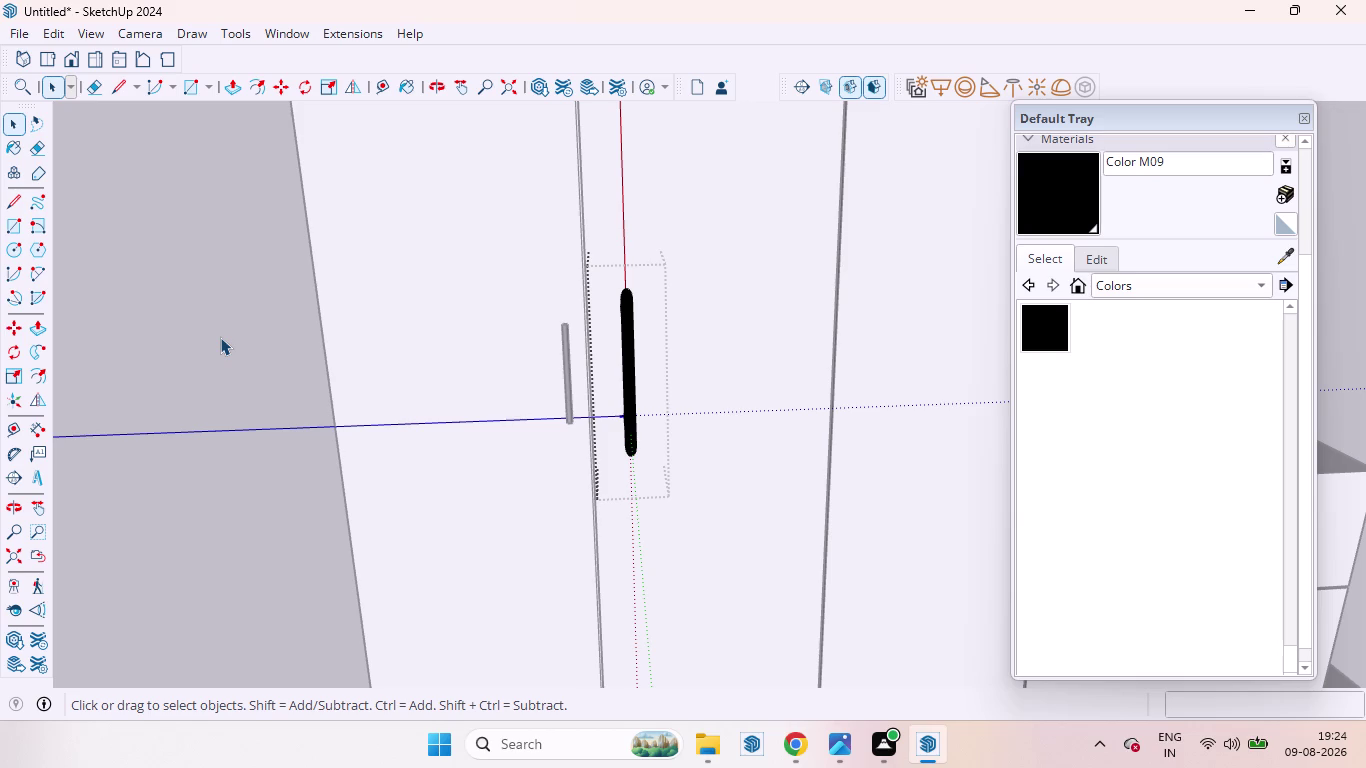
Return to the wardrobe front and delete the extra thin handle.
scroll(down, 3)
scroll(down, 3)
click(166, 337)
scroll(down, 3)
middle_drag(627, 298, 617, 194)
scroll(up, 3)
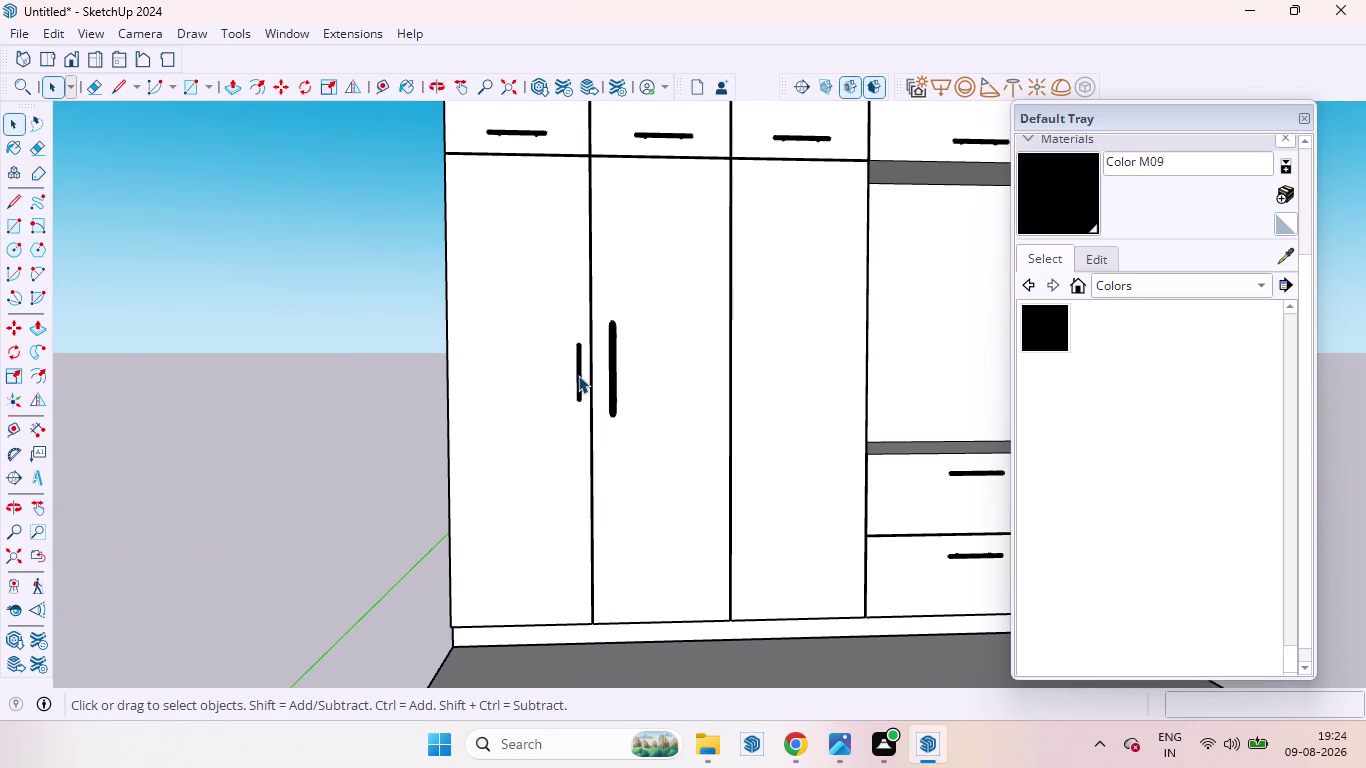
click(578, 375)
key(Delete)
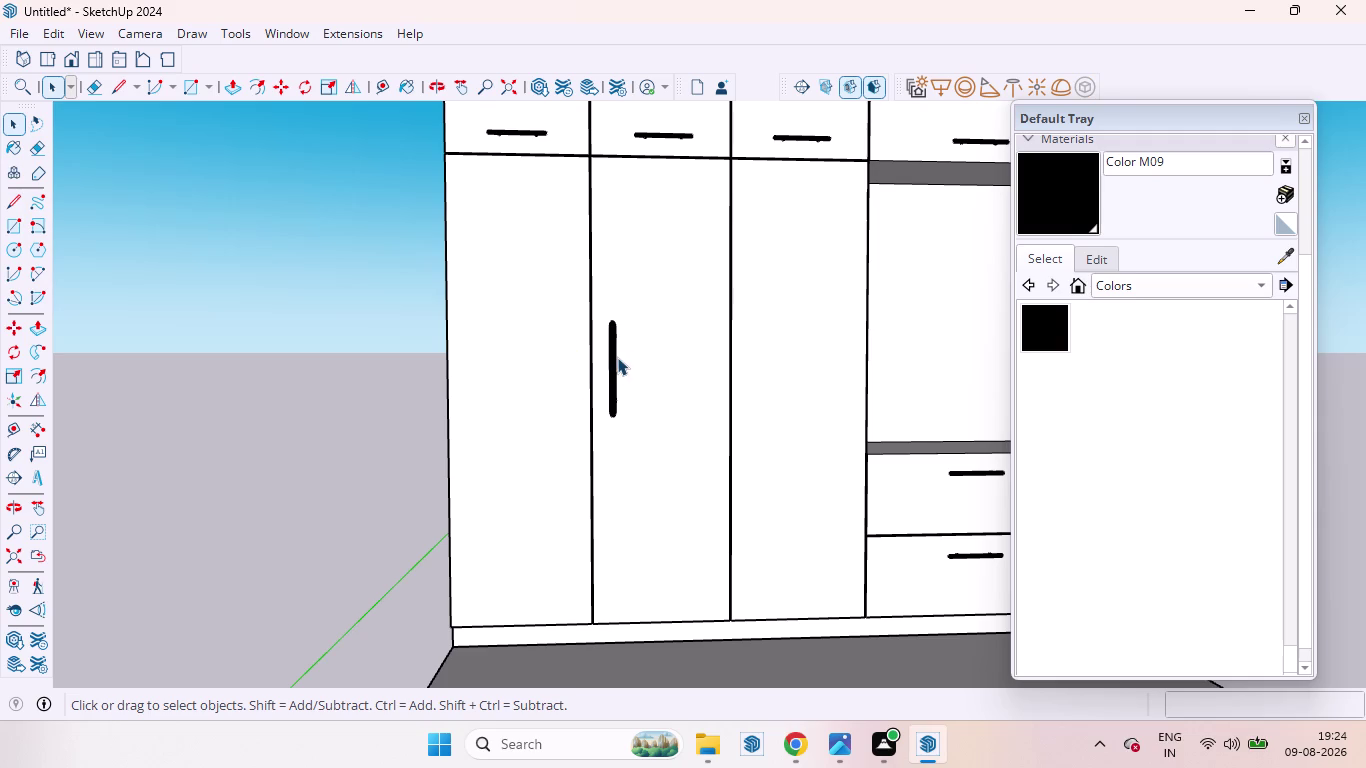
Copy the remaining black handle onto the left door beside the shared edge.
click(617, 357)
key(m)
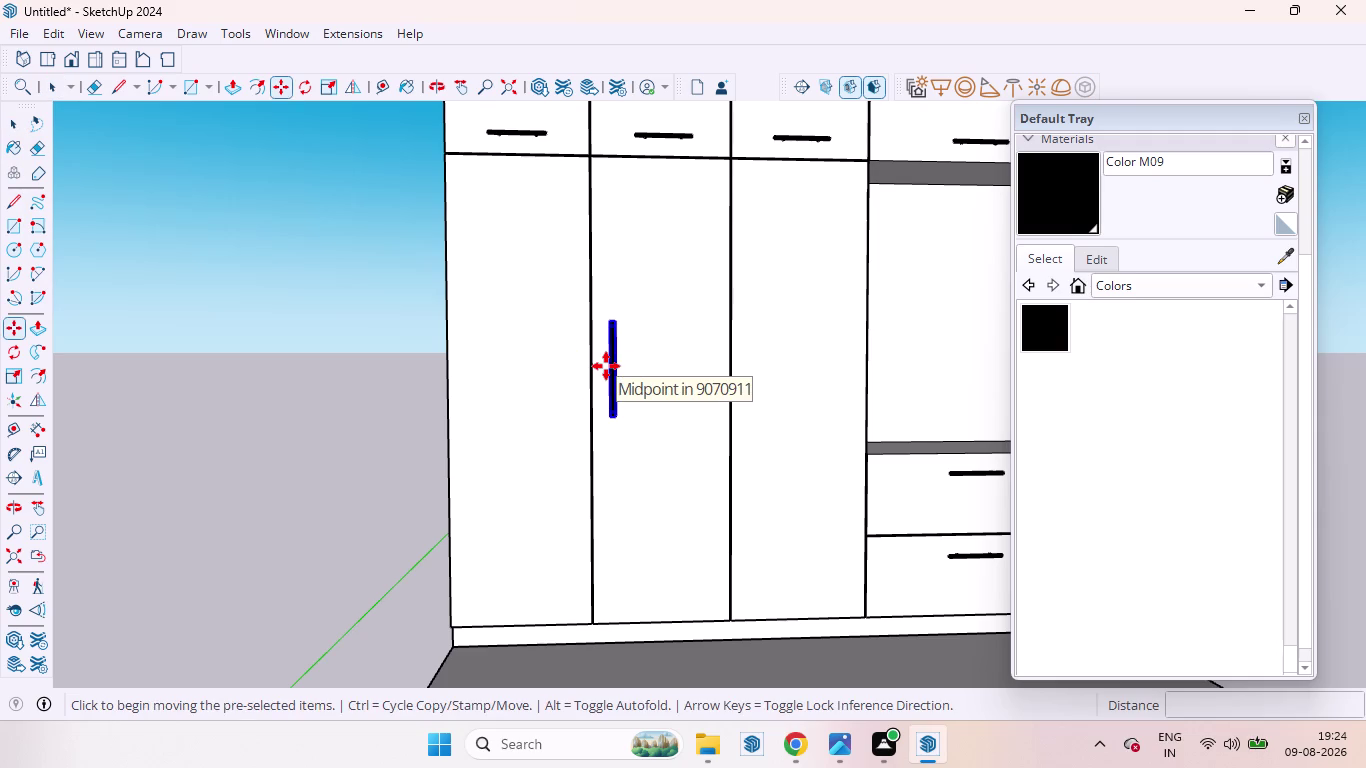
click(606, 366)
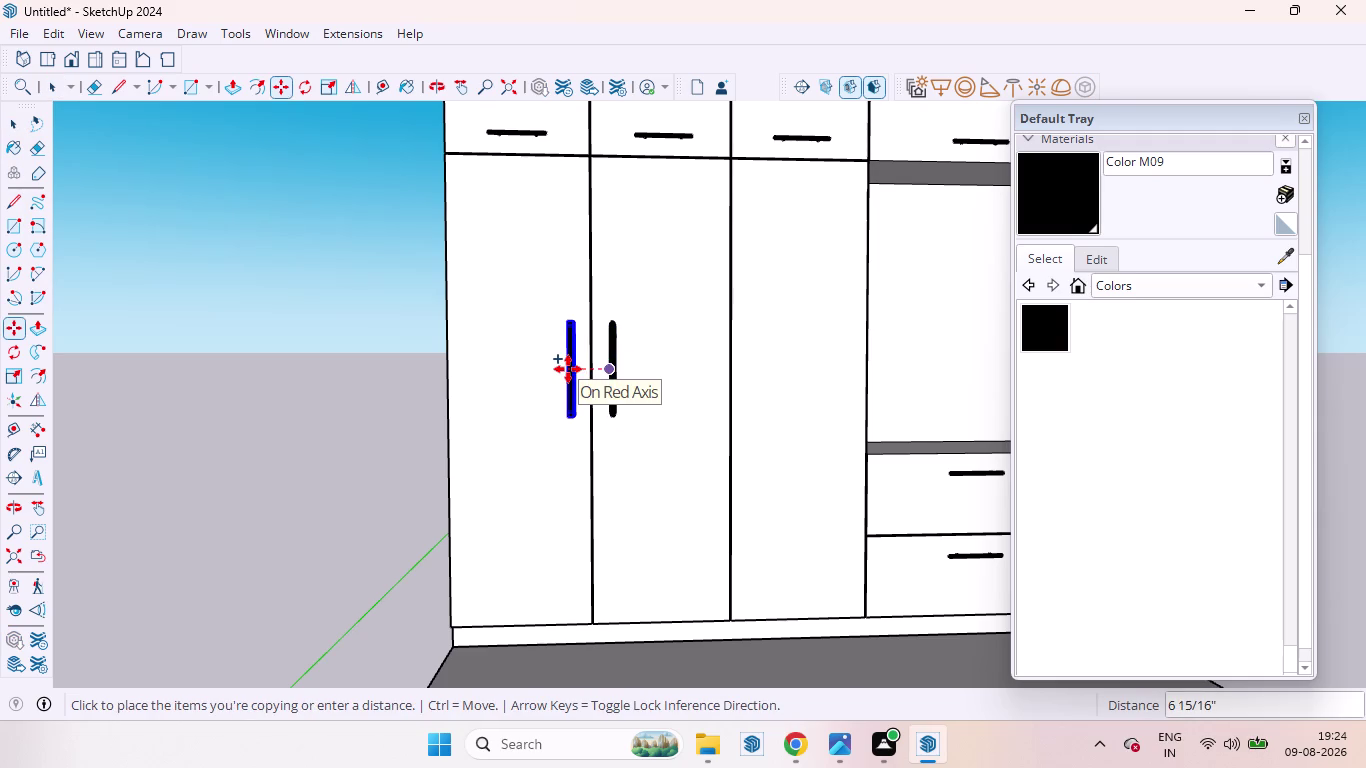
click(566, 369)
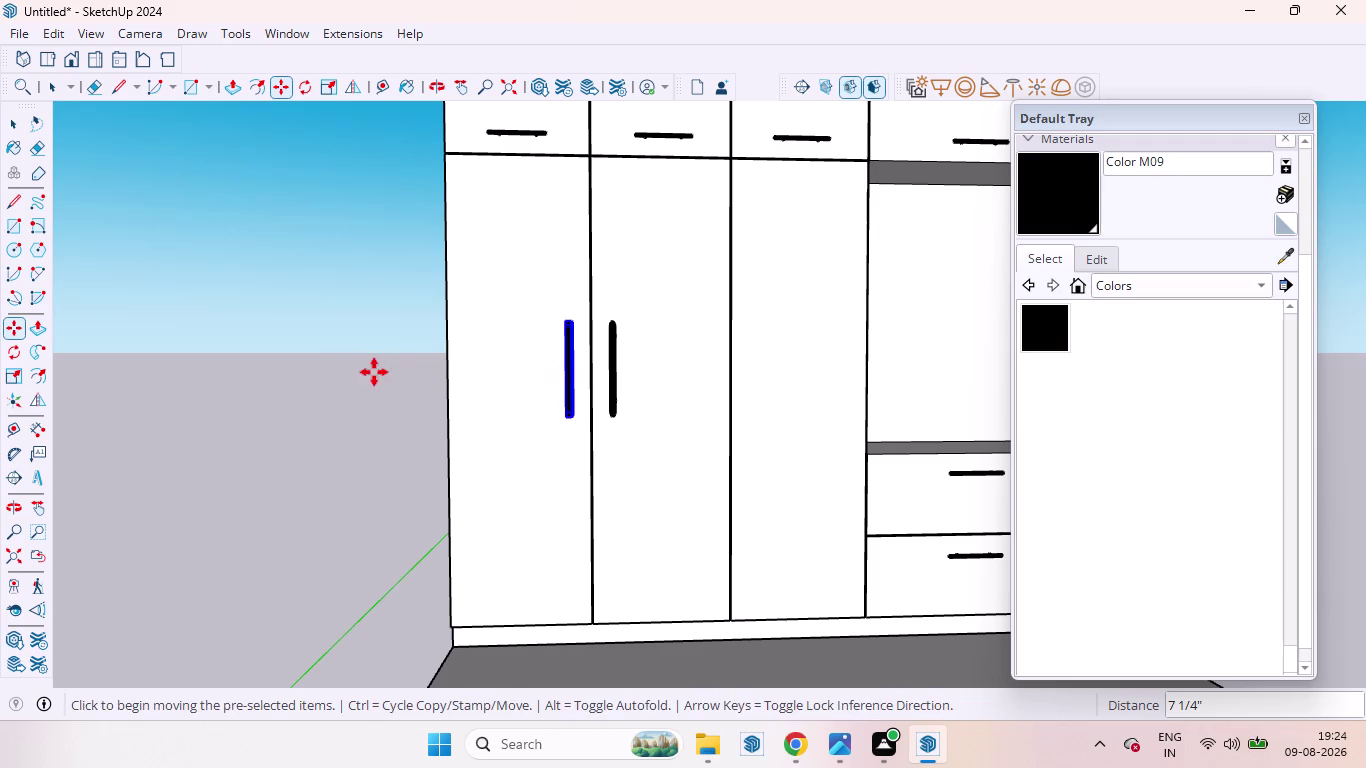
key(space)
click(324, 370)
Orbit around the wardrobe to inspect the paired handles' side profile and depth.
scroll(down, 3)
middle_drag(693, 333, 691, 395)
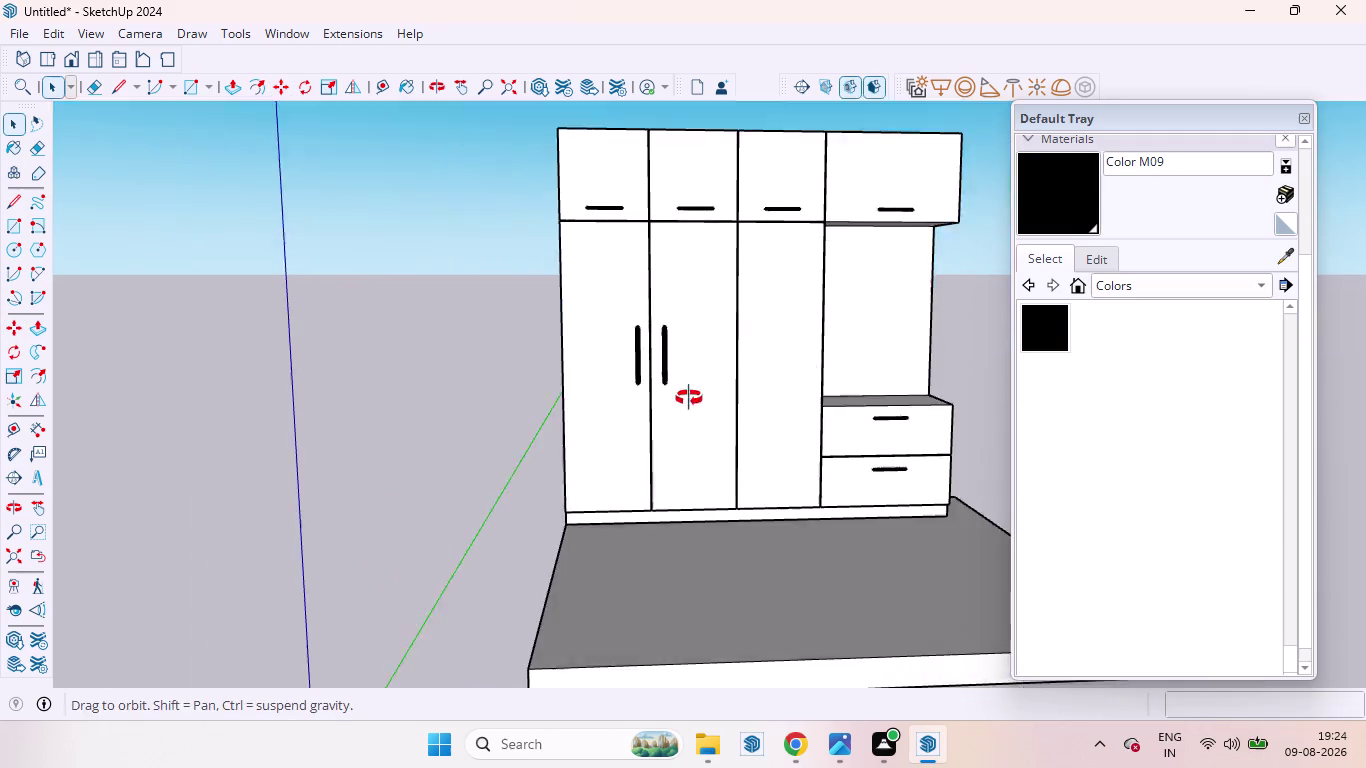
middle_drag(691, 395, 688, 401)
scroll(up, 3)
scroll(down, 3)
scroll(up, 3)
scroll(down, 3)
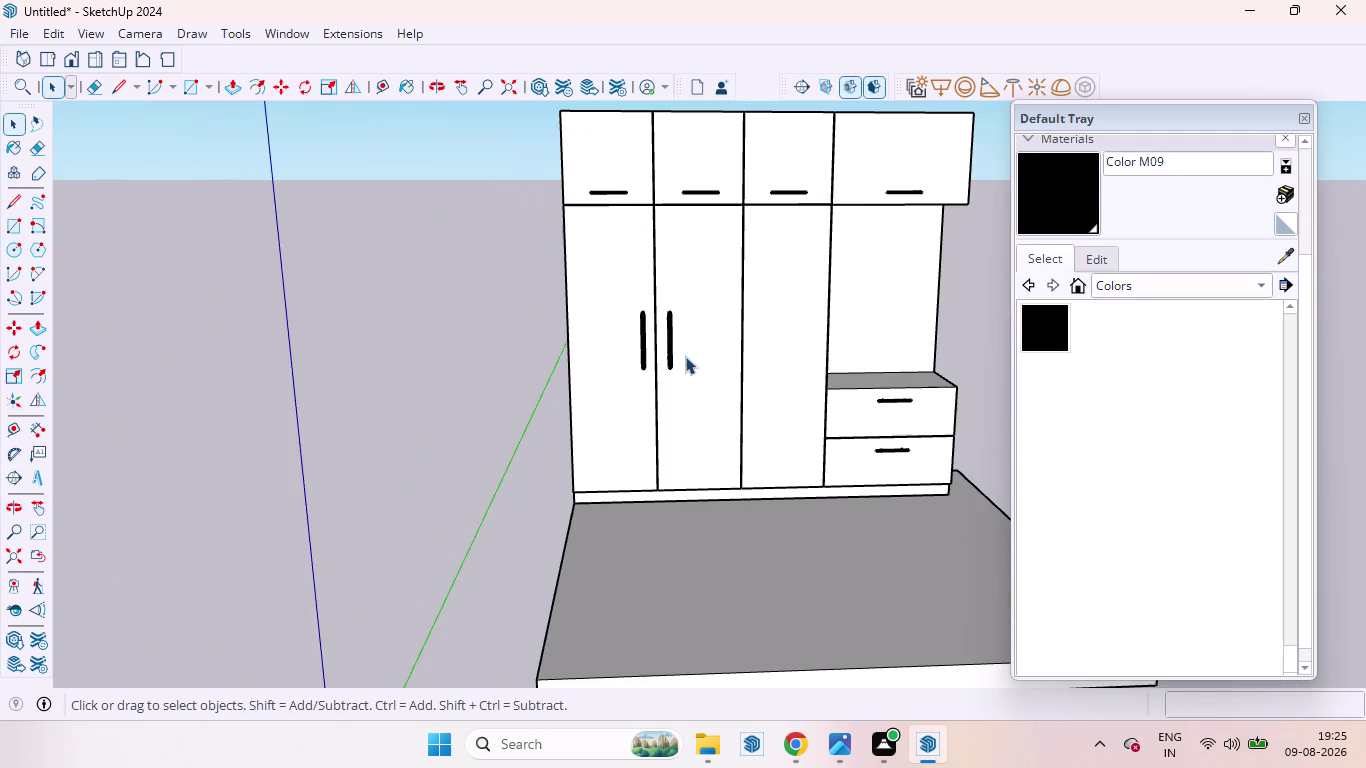
middle_drag(672, 362, 253, 321)
scroll(up, 3)
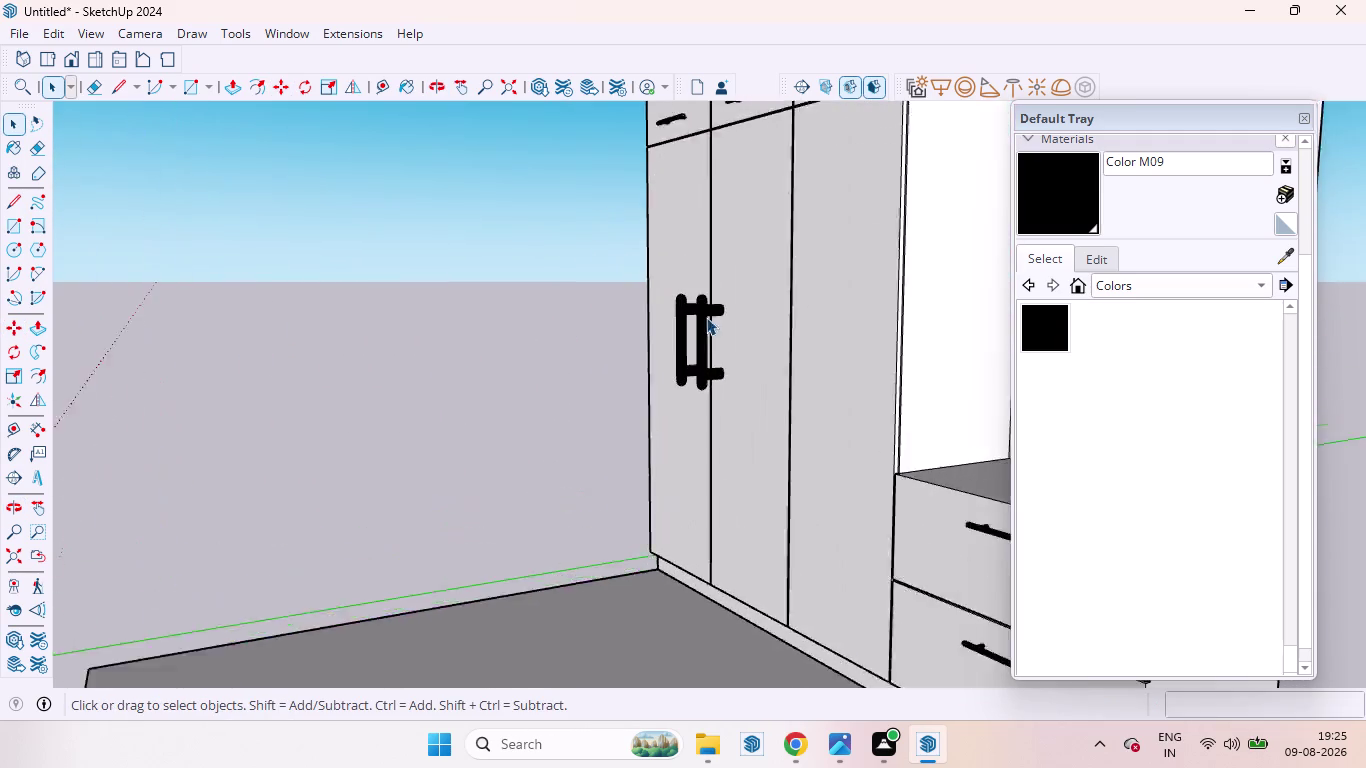
scroll(up, 3)
middle_drag(739, 319, 688, 346)
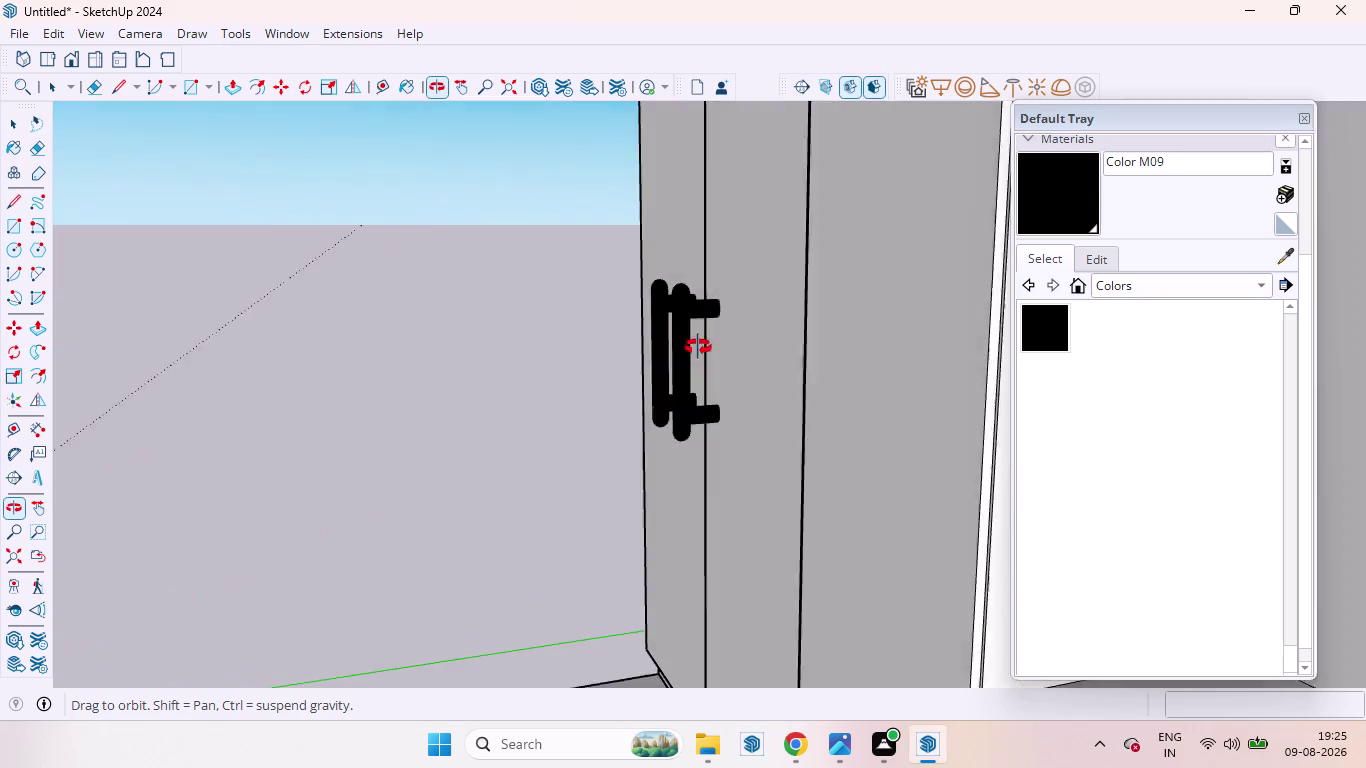
middle_drag(688, 346, 840, 367)
scroll(down, 3)
scroll(up, 3)
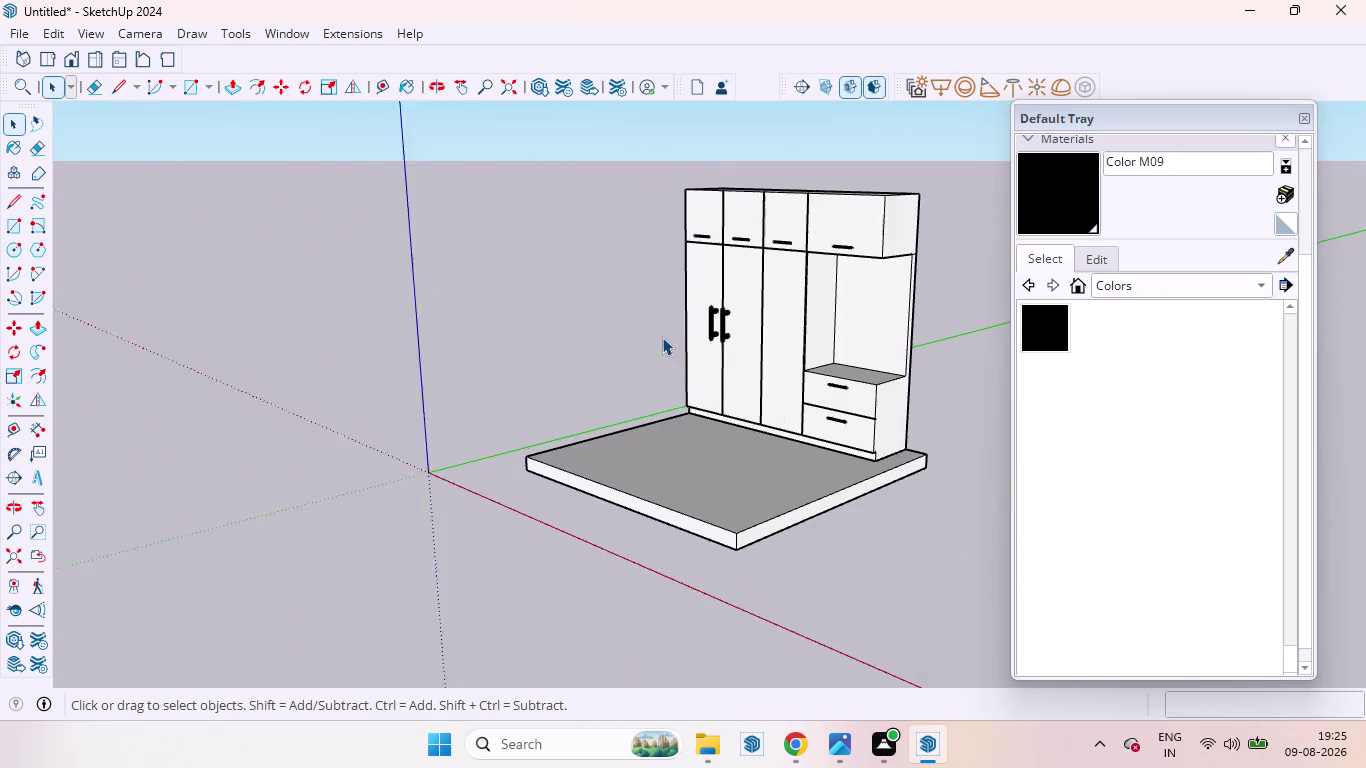
middle_drag(662, 337, 906, 339)
scroll(up, 3)
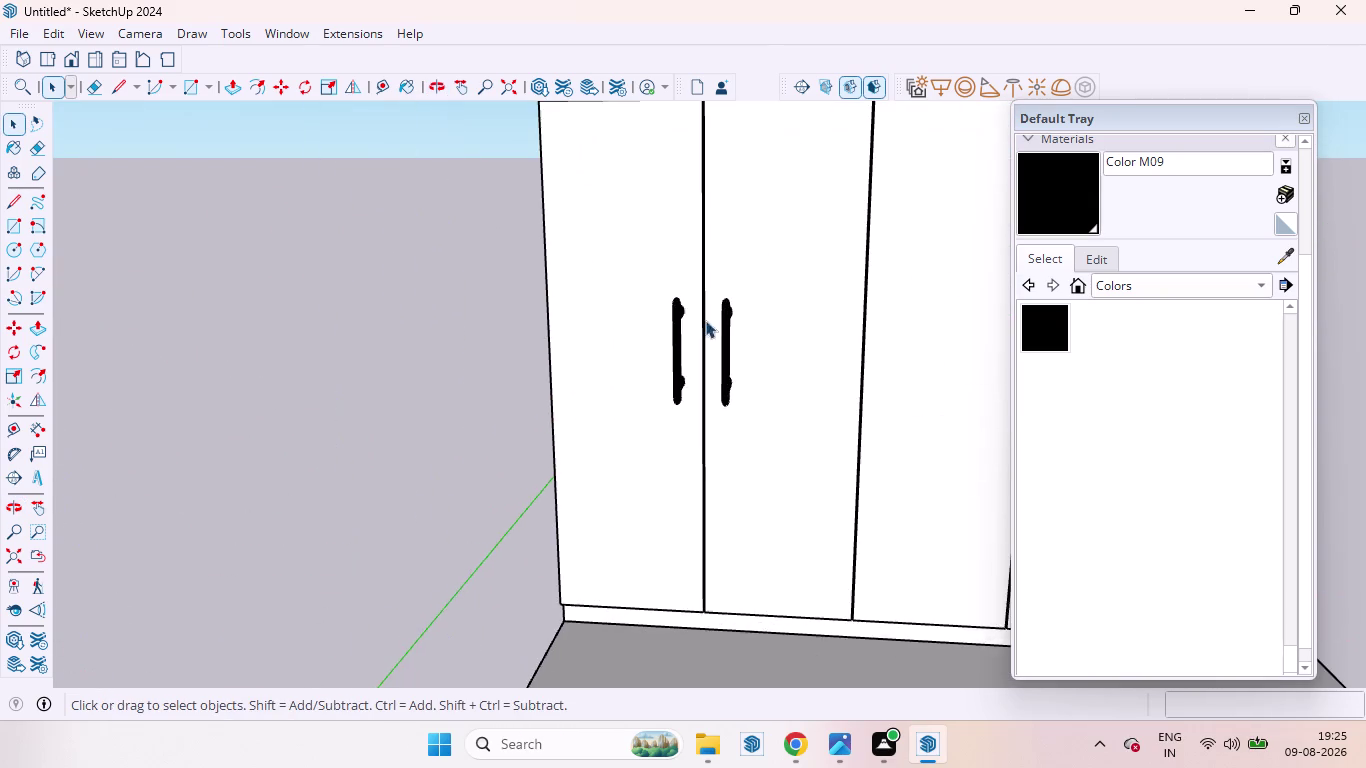
middle_drag(705, 320, 1051, 414)
scroll(up, 3)
Scale the left door handle's depth to 0.74, then deselect it.
click(701, 360)
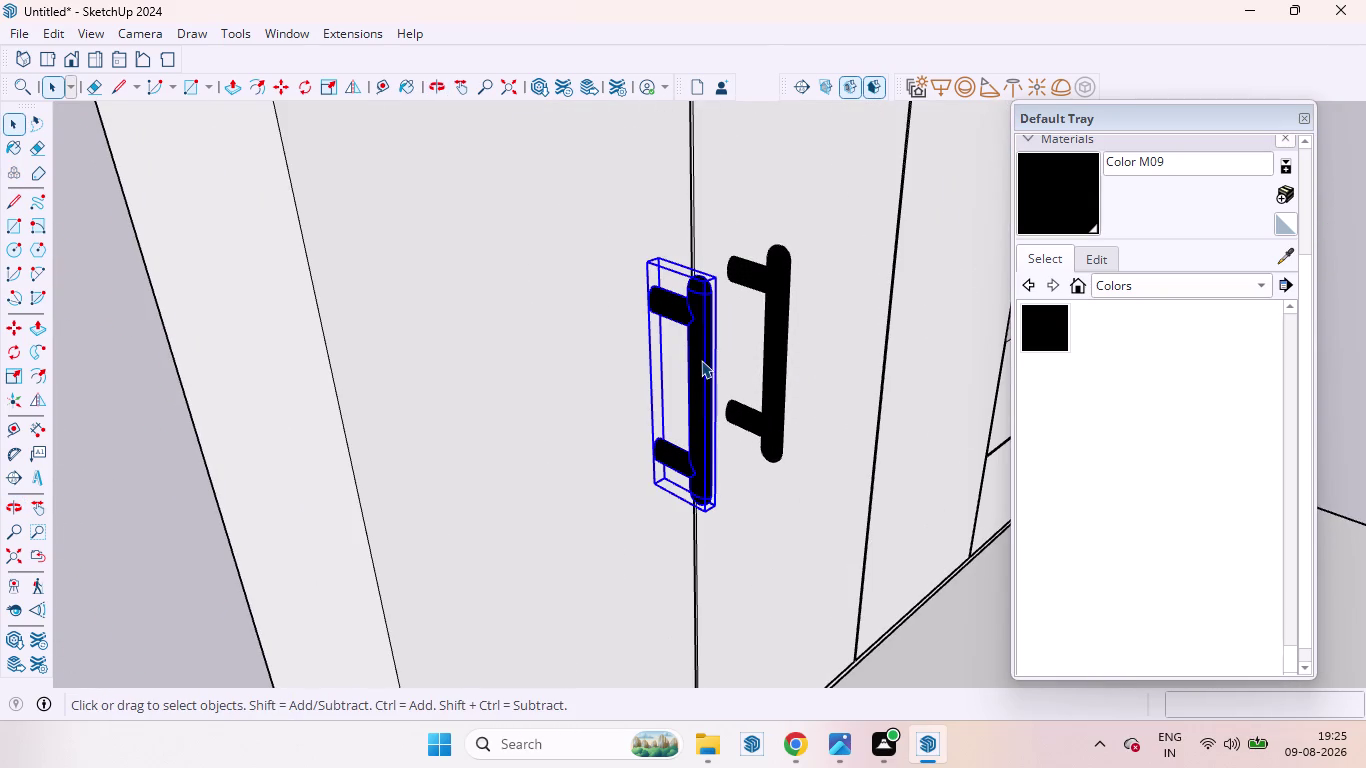
key(s)
scroll(down, 3)
middle_drag(657, 383, 744, 373)
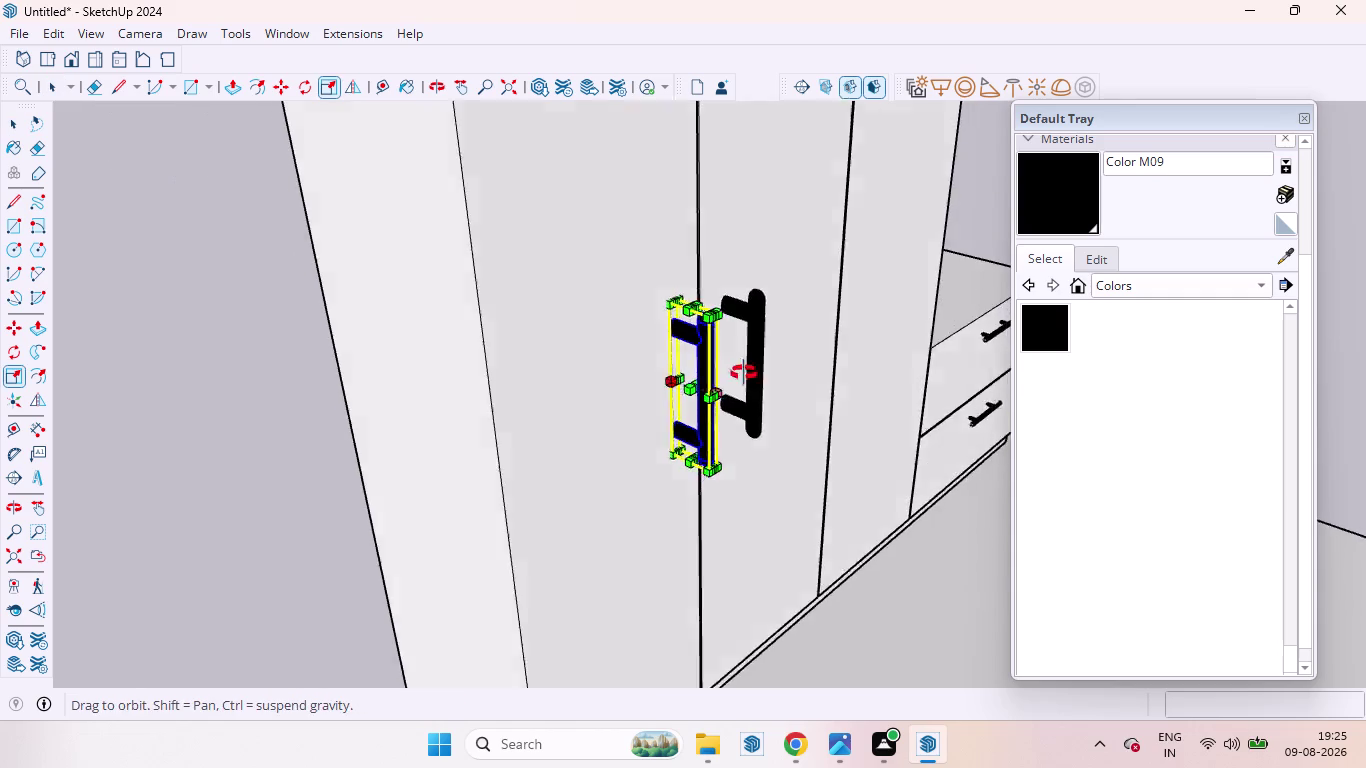
middle_drag(744, 373, 796, 365)
scroll(up, 3)
scroll(up, 3)
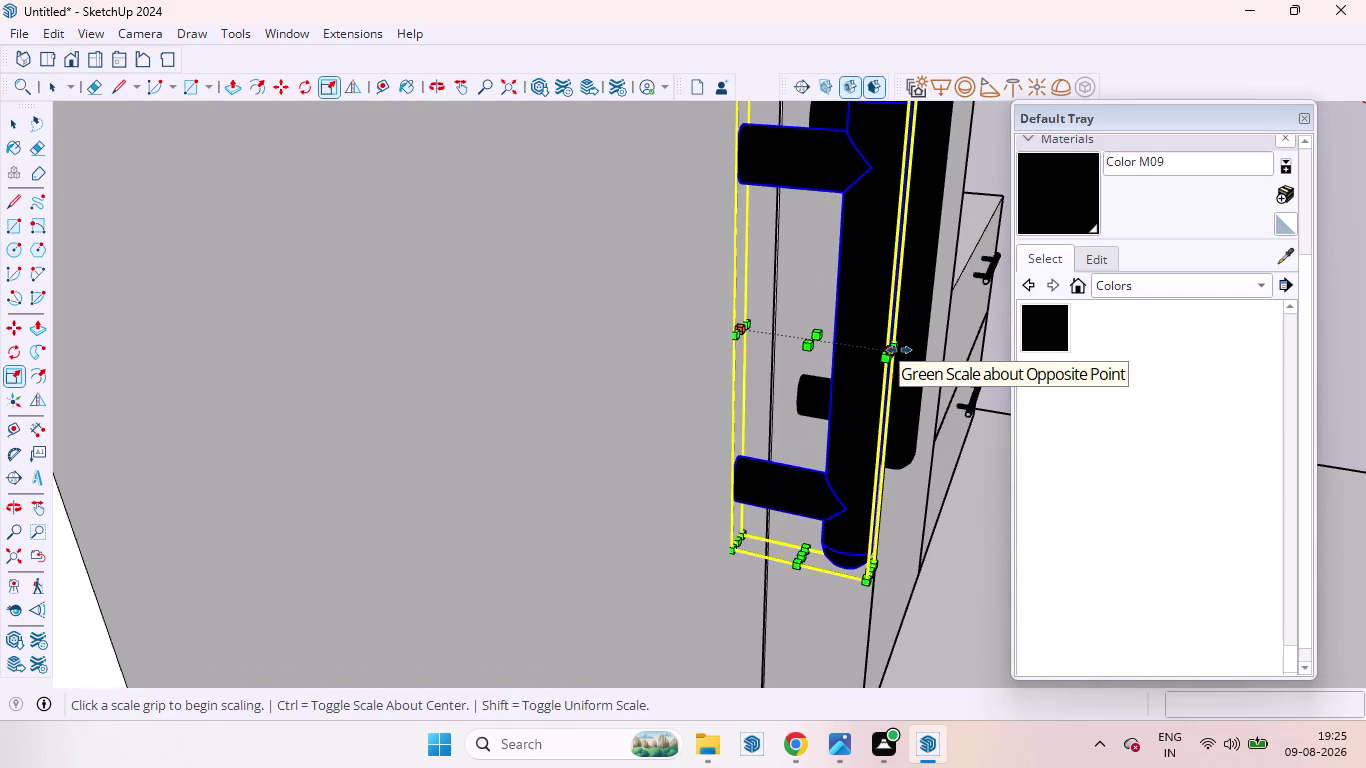
drag(898, 352, 847, 350)
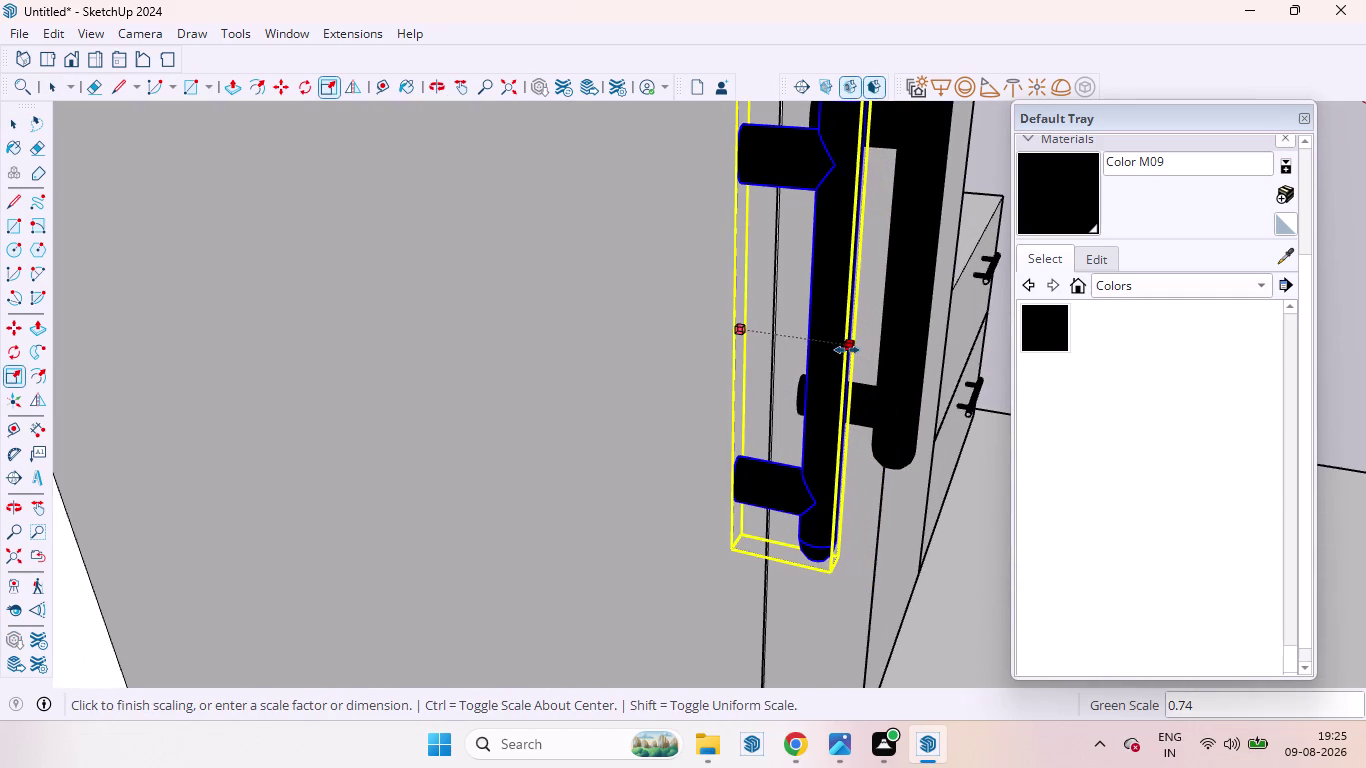
drag(847, 350, 842, 350)
scroll(down, 3)
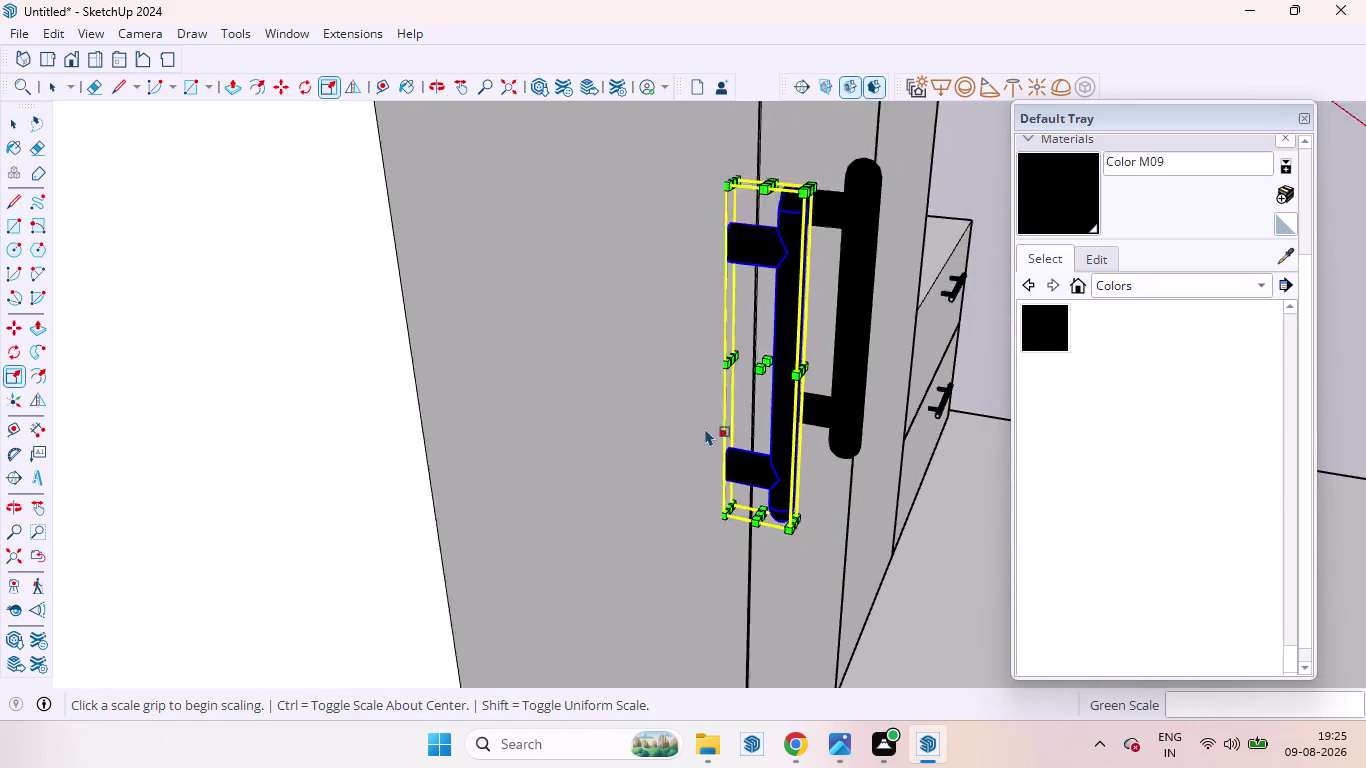
scroll(down, 3)
key(space)
click(157, 397)
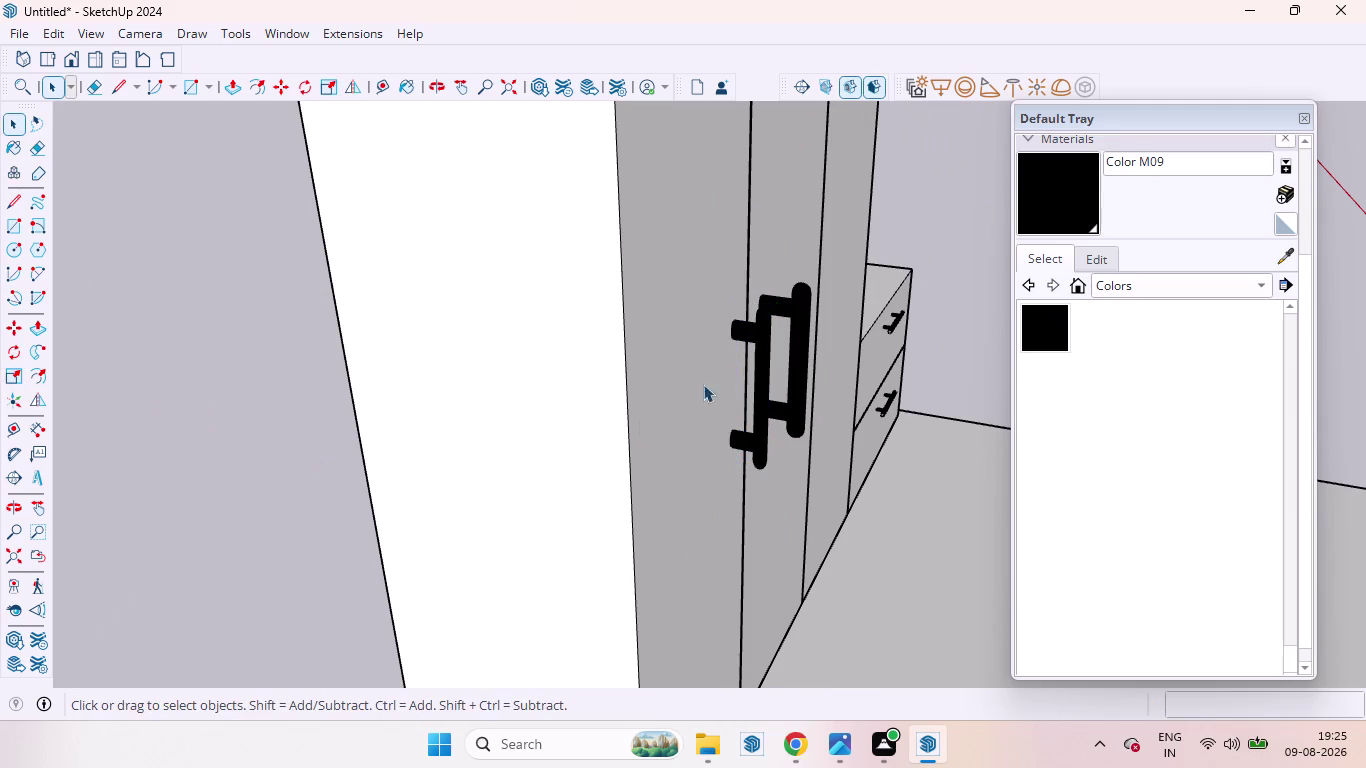
Orbit around the wardrobe, including below and the open shelves, to compare the two handles.
middle_drag(772, 348, 480, 278)
scroll(down, 3)
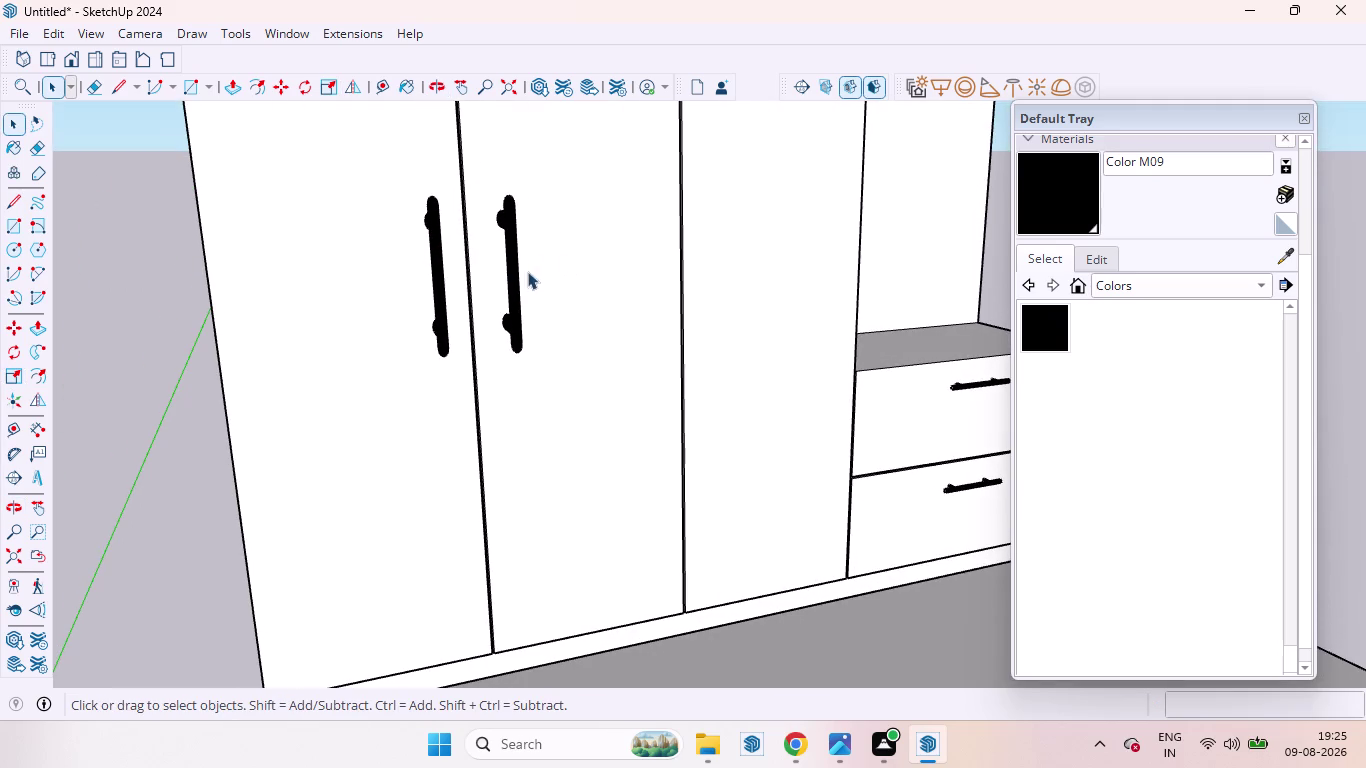
scroll(down, 3)
middle_drag(556, 288, 180, 232)
scroll(down, 3)
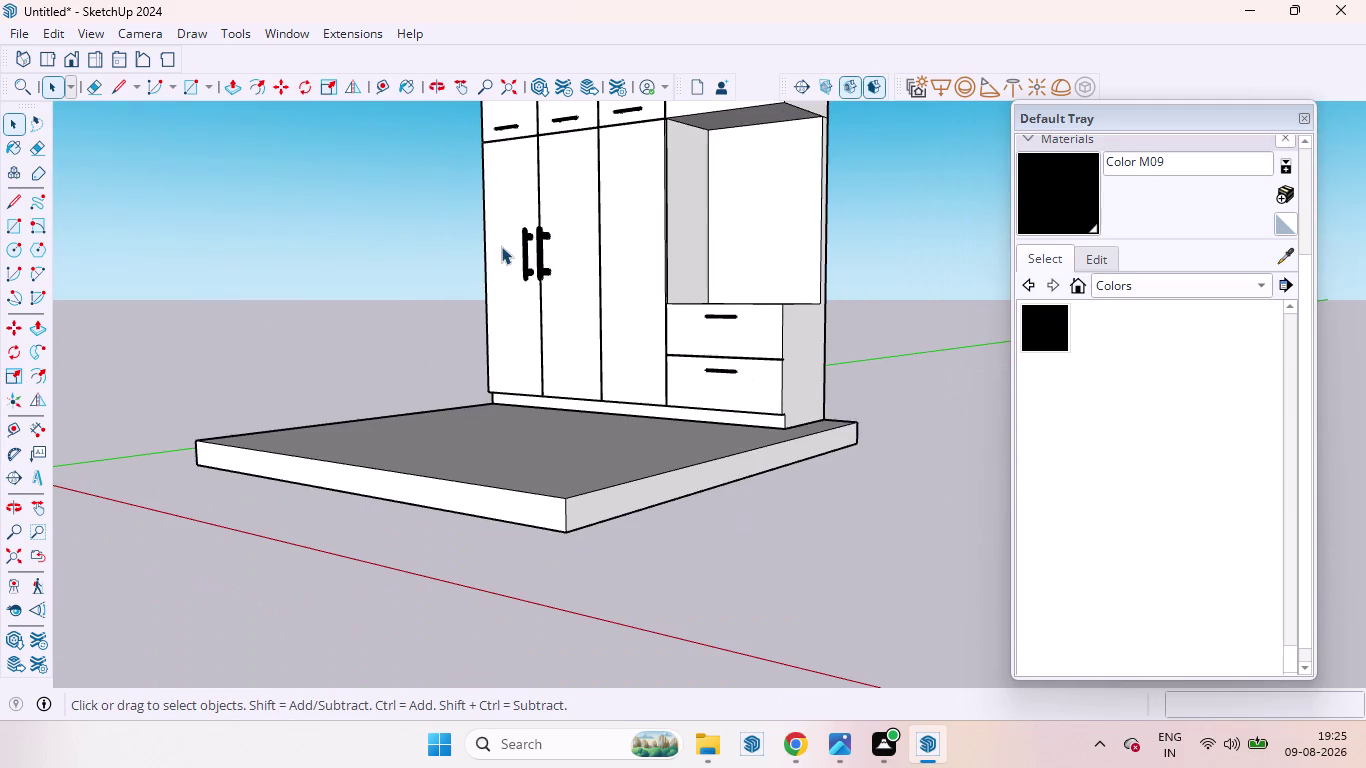
scroll(up, 3)
scroll(down, 3)
scroll(up, 3)
middle_drag(526, 278, 443, 588)
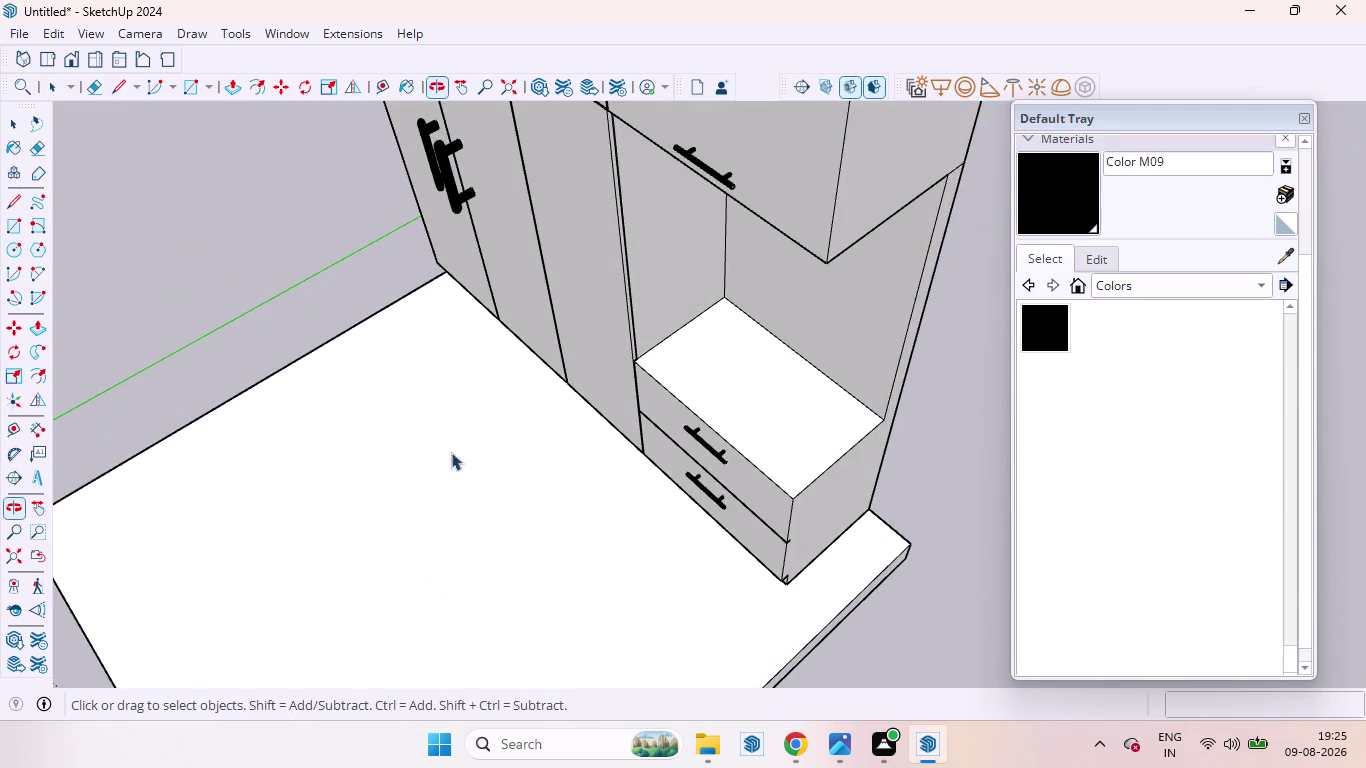
scroll(down, 3)
scroll(down, 3)
middle_drag(509, 285, 720, 138)
scroll(up, 3)
scroll(down, 3)
scroll(down, 3)
middle_drag(492, 276, 591, 142)
scroll(up, 3)
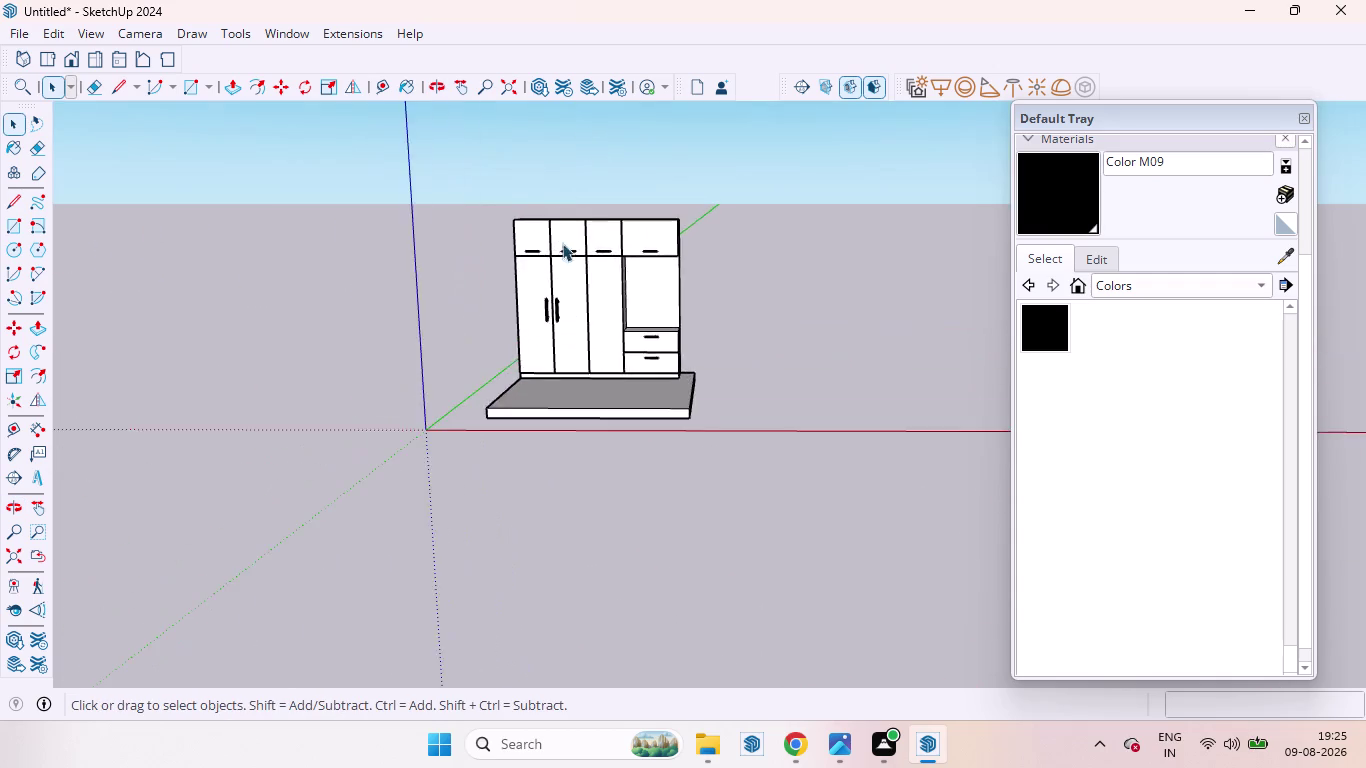
scroll(up, 3)
click(548, 305)
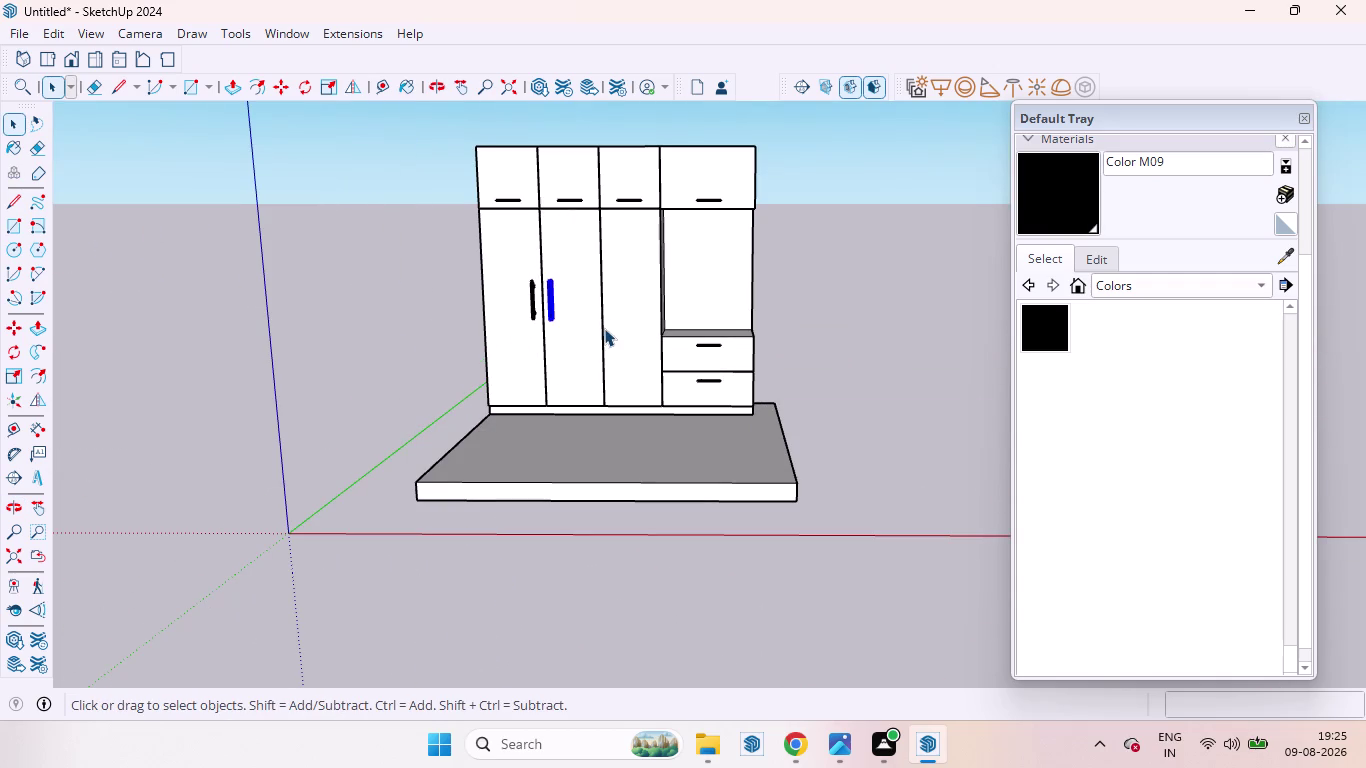
key(Delete)
scroll(up, 3)
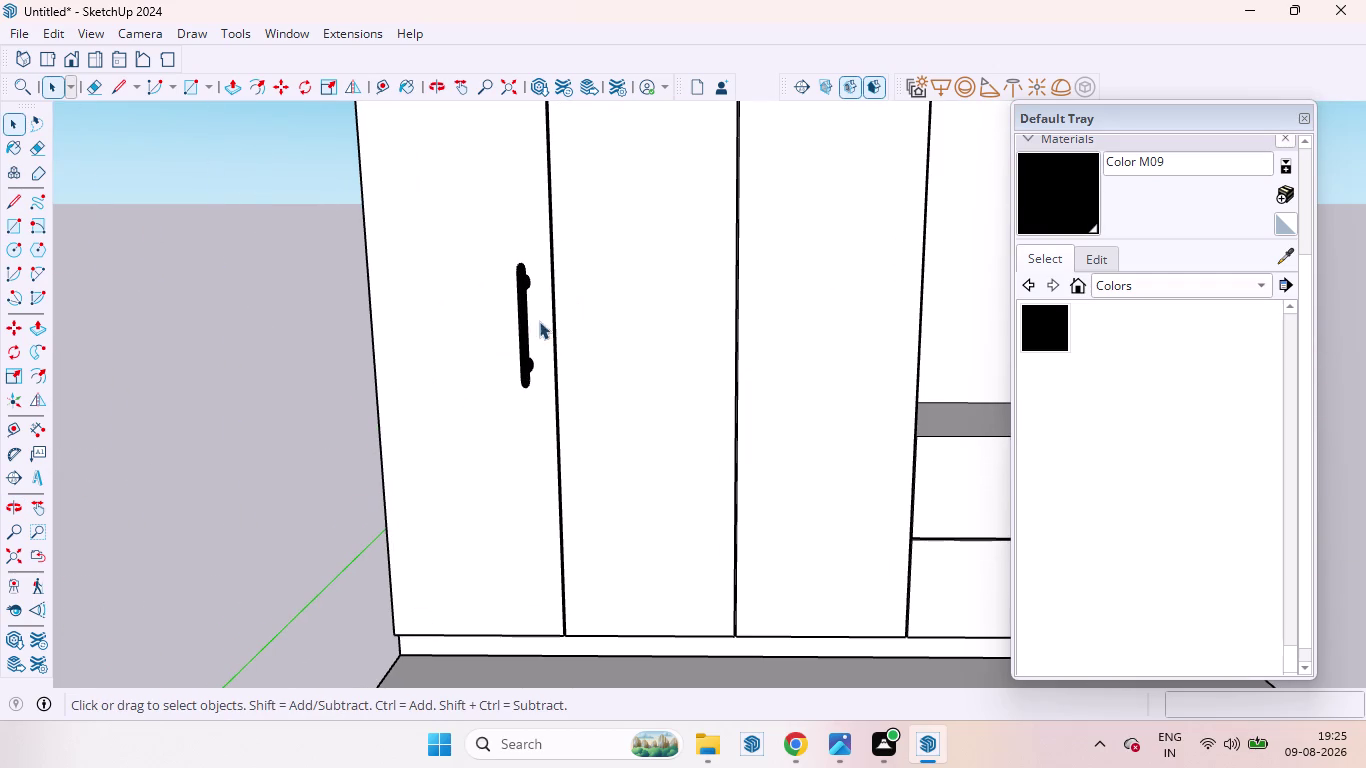
click(526, 323)
middle_drag(497, 354, 880, 454)
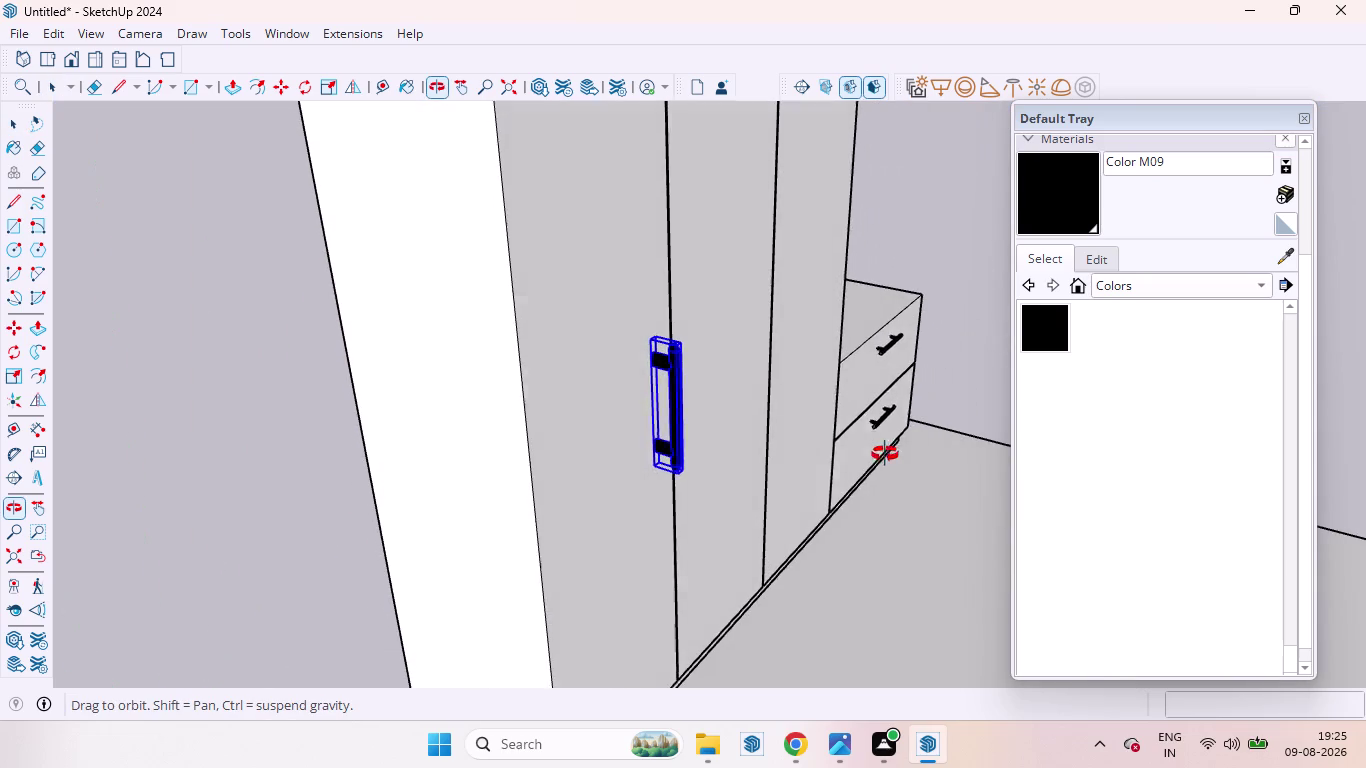
middle_drag(880, 454, 885, 454)
key(s)
scroll(up, 3)
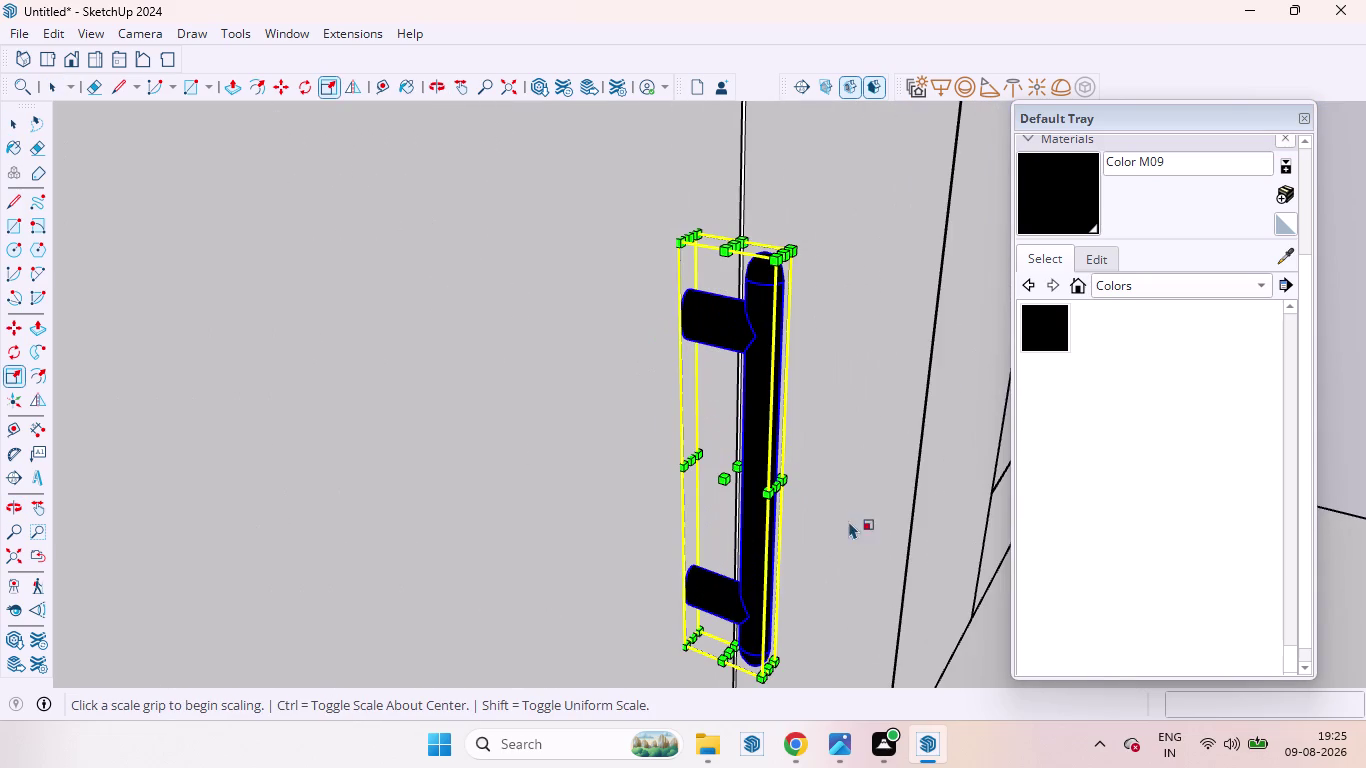
drag(782, 481, 741, 463)
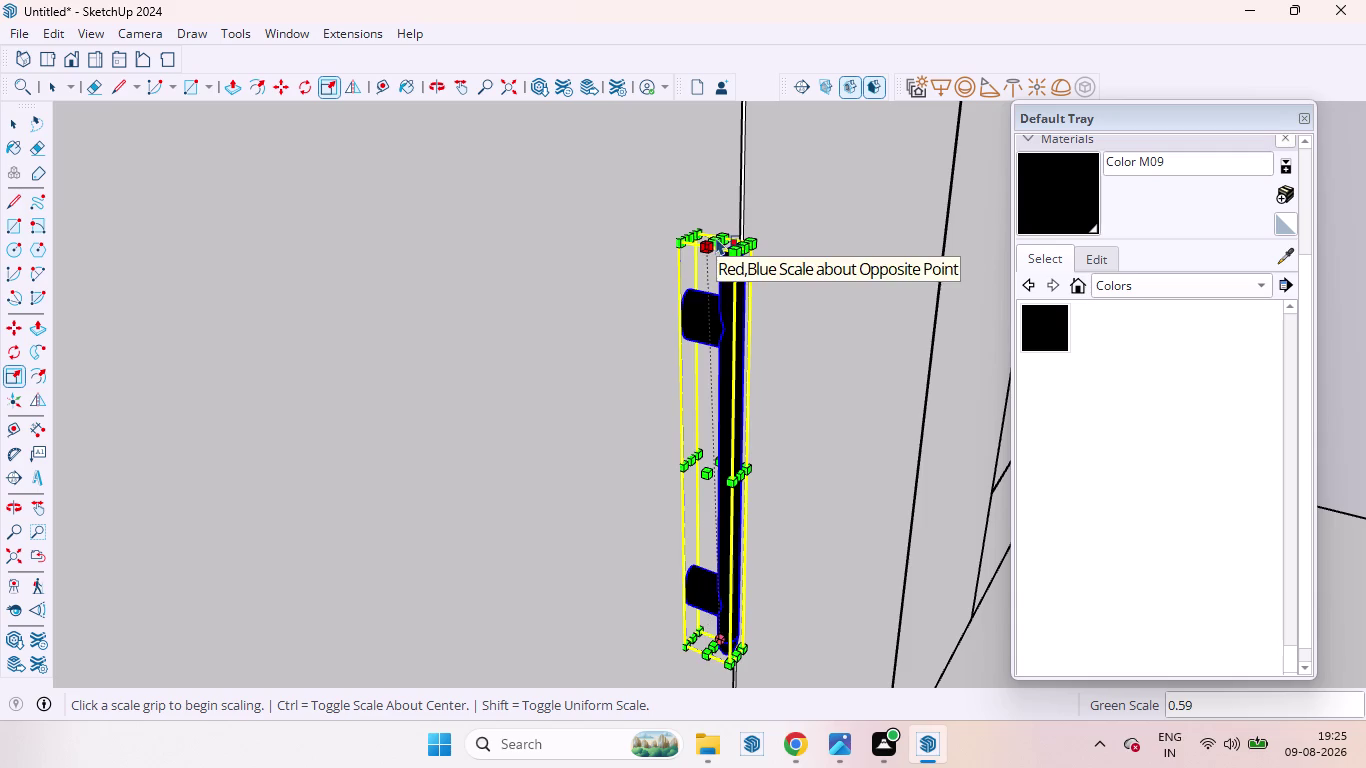
drag(715, 233, 719, 280)
scroll(down, 3)
key(space)
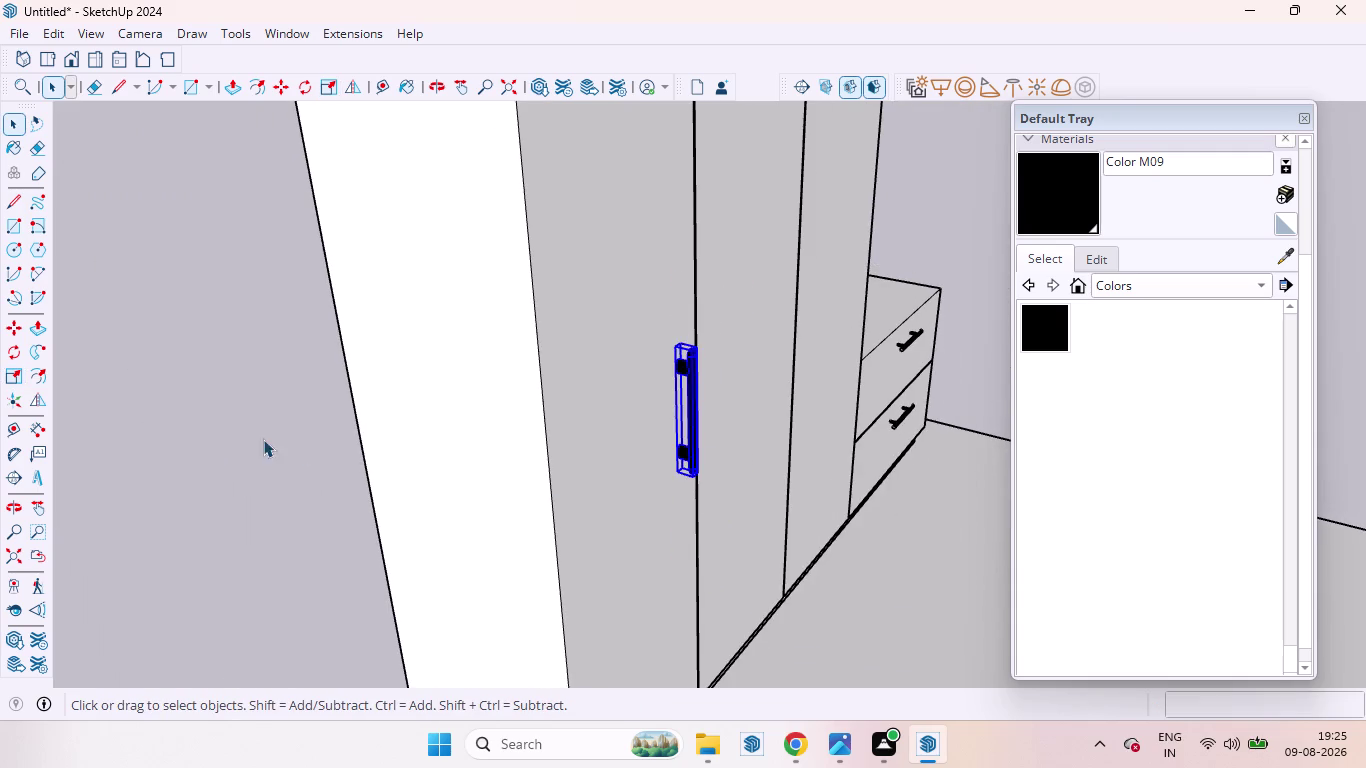
click(246, 436)
scroll(down, 3)
middle_drag(825, 396, 470, 303)
scroll(up, 3)
scroll(down, 3)
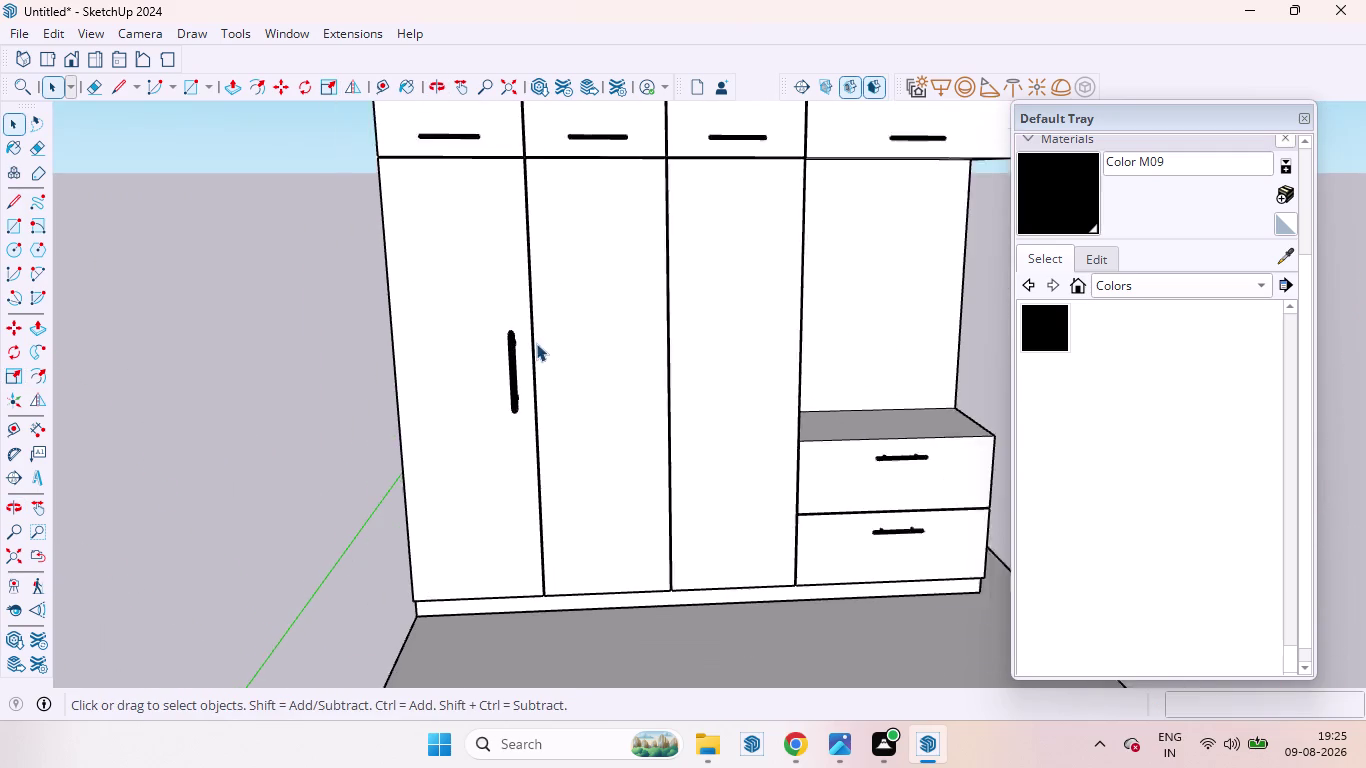
middle_drag(535, 357, 530, 366)
scroll(up, 3)
click(517, 370)
key(m)
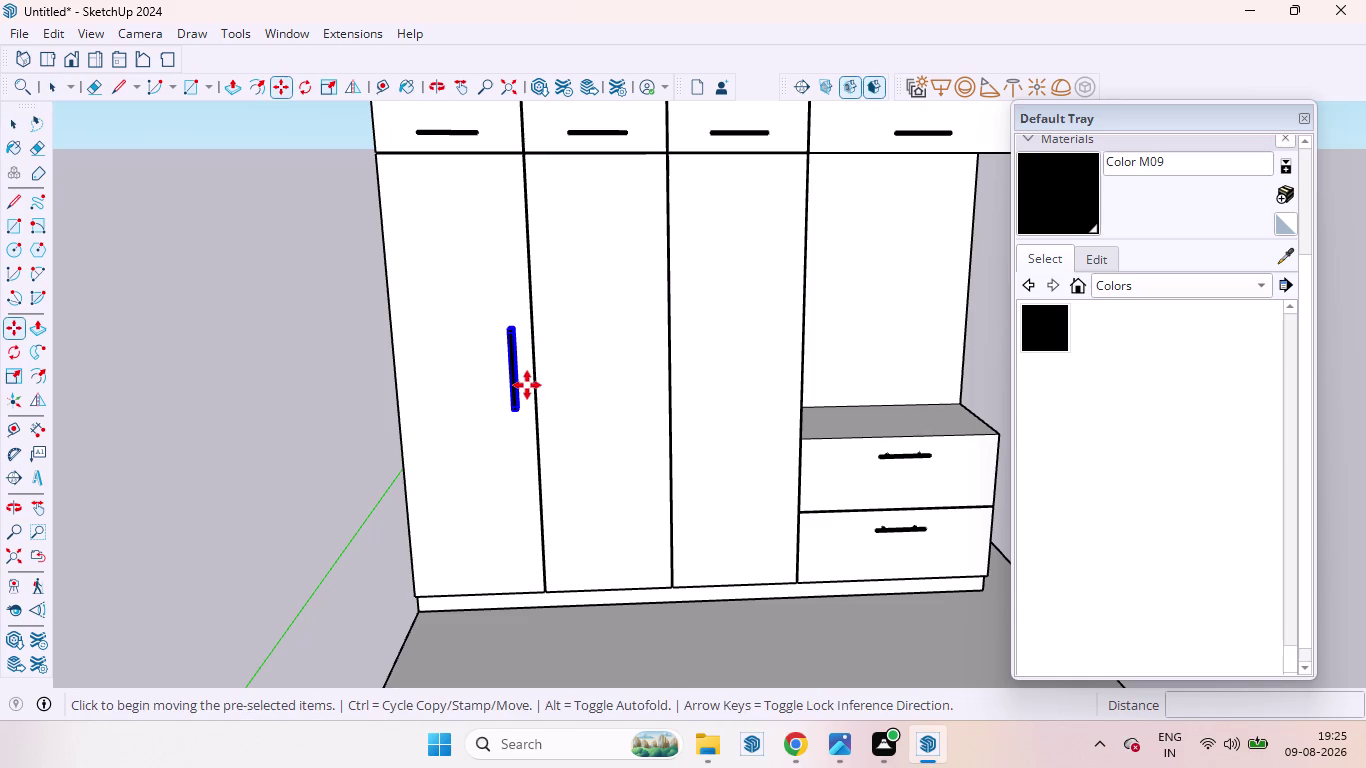
click(519, 386)
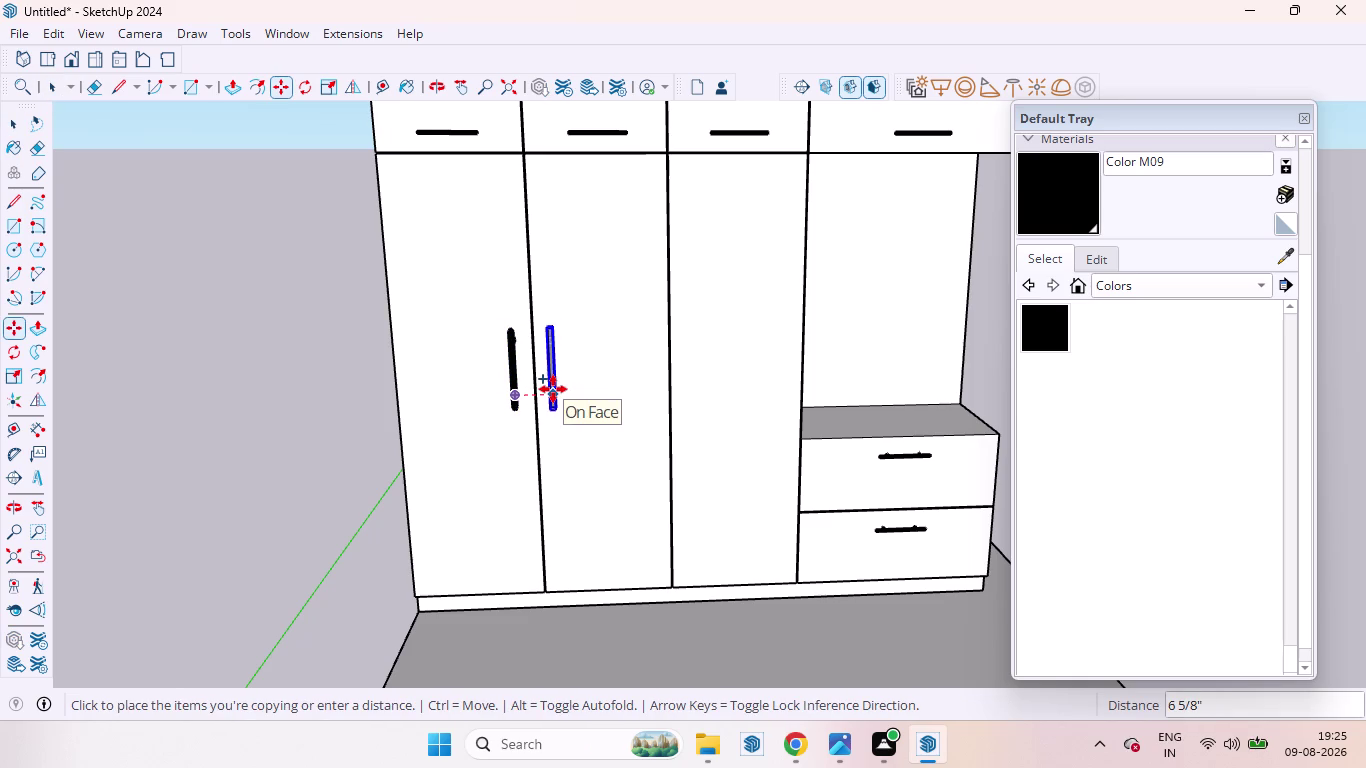
click(553, 389)
key(space)
click(243, 383)
scroll(down, 3)
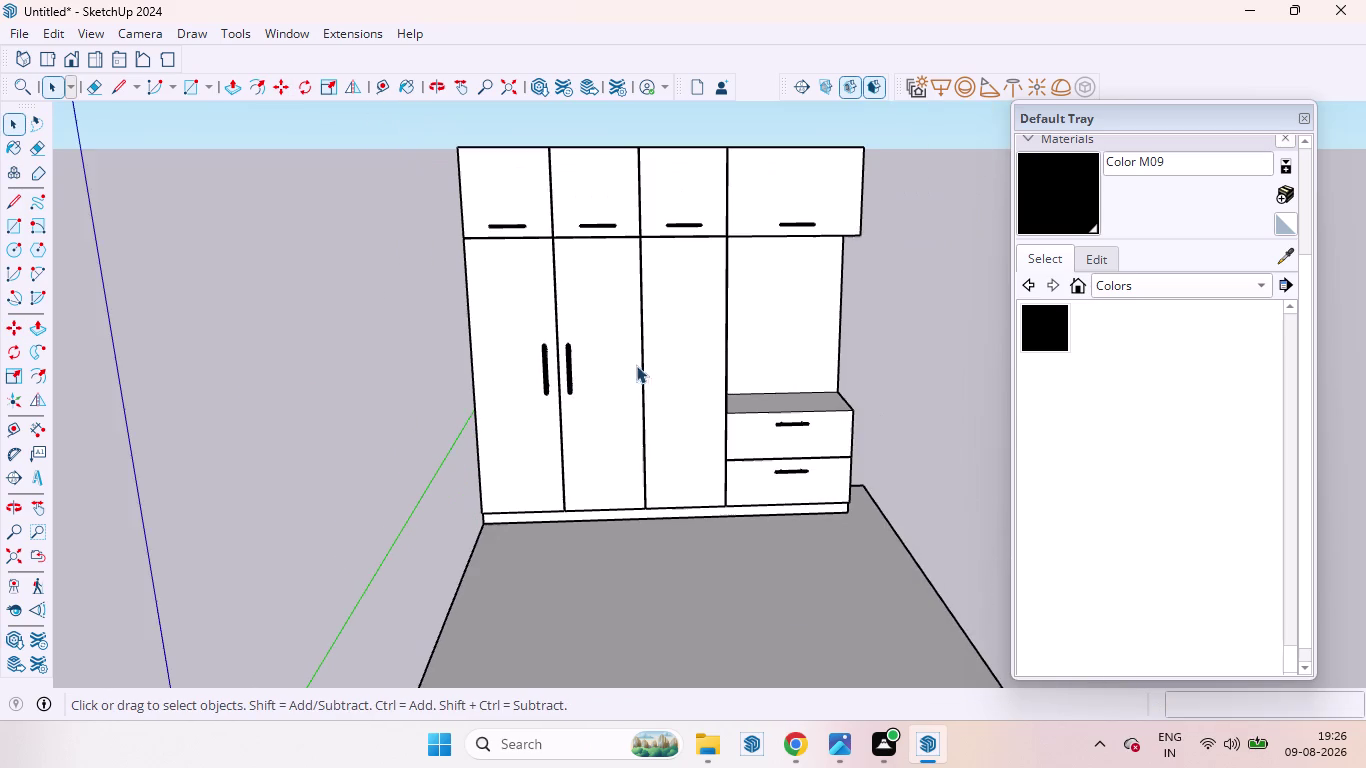
scroll(up, 3)
middle_drag(594, 390, 346, 354)
scroll(up, 3)
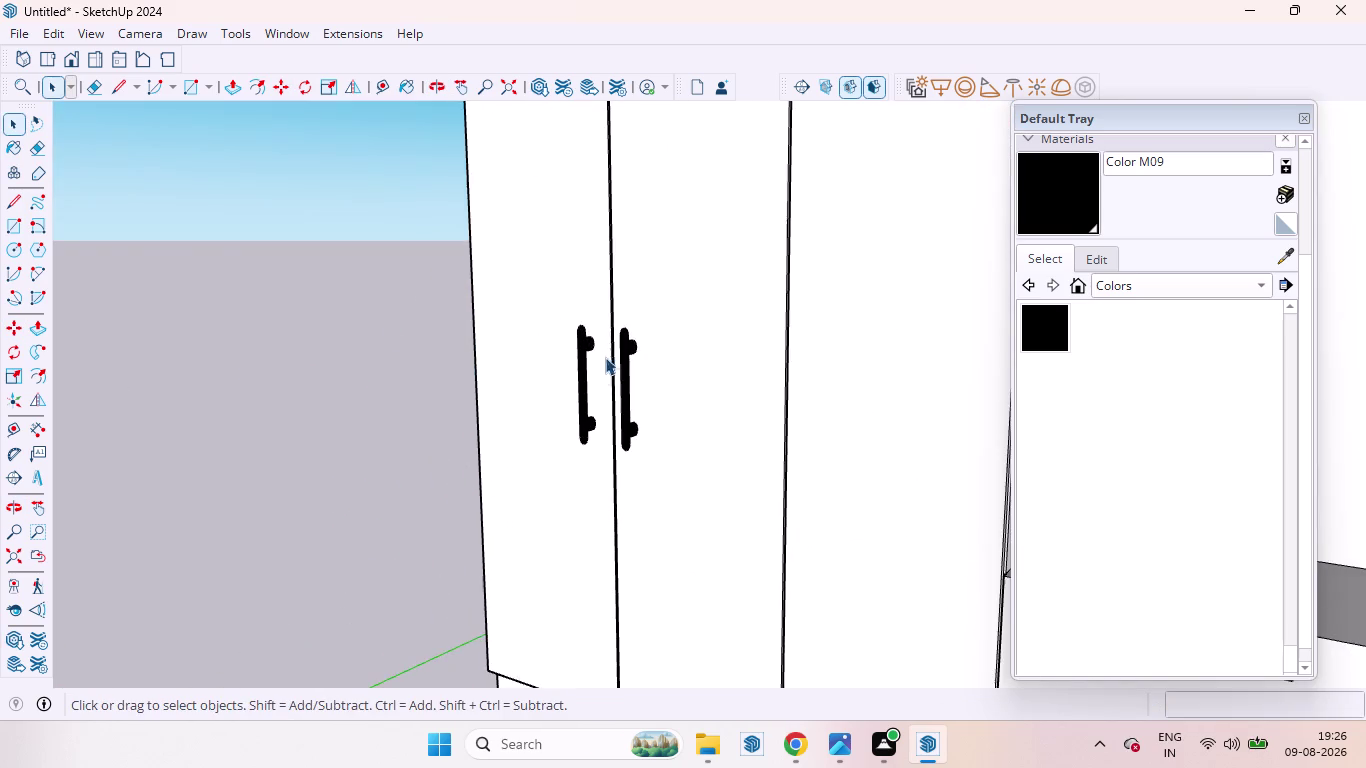
middle_drag(601, 375, 988, 487)
scroll(down, 3)
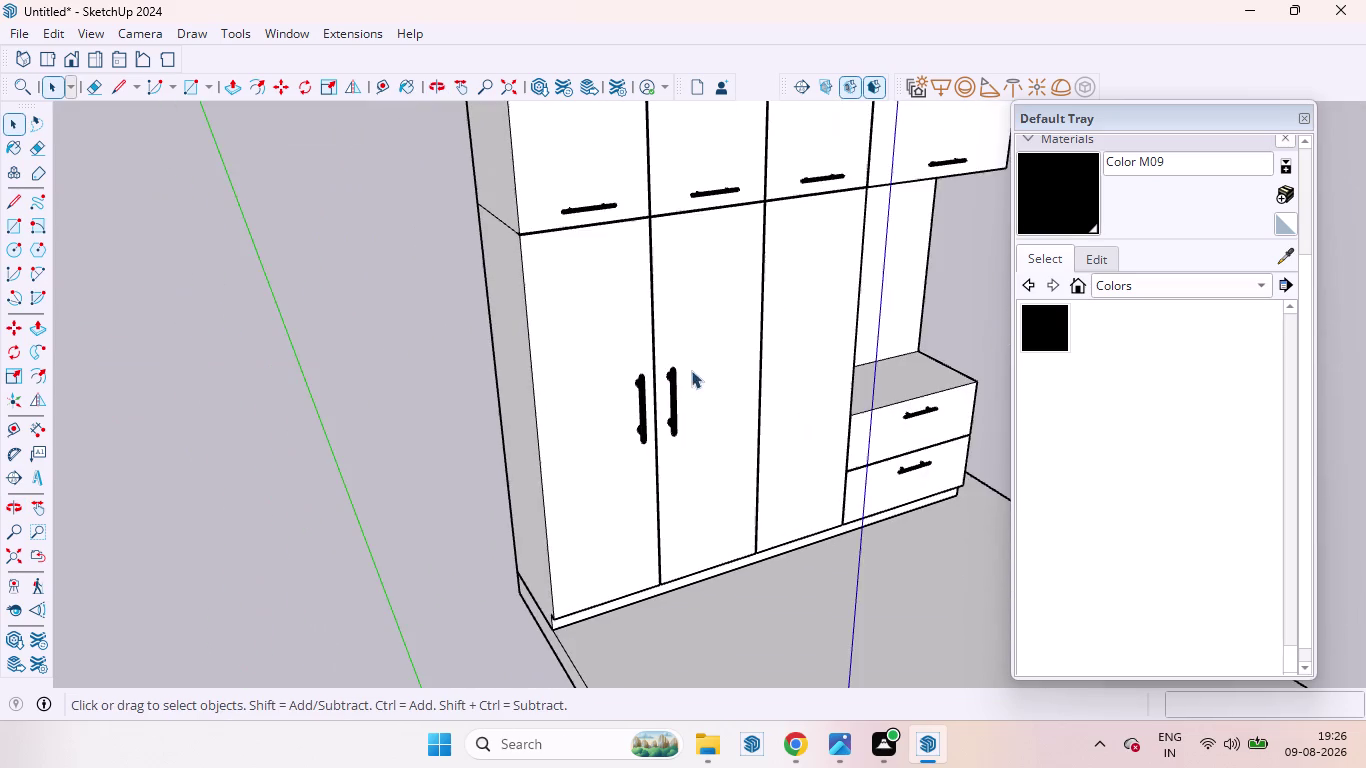
scroll(down, 3)
middle_drag(598, 371, 584, 408)
scroll(up, 3)
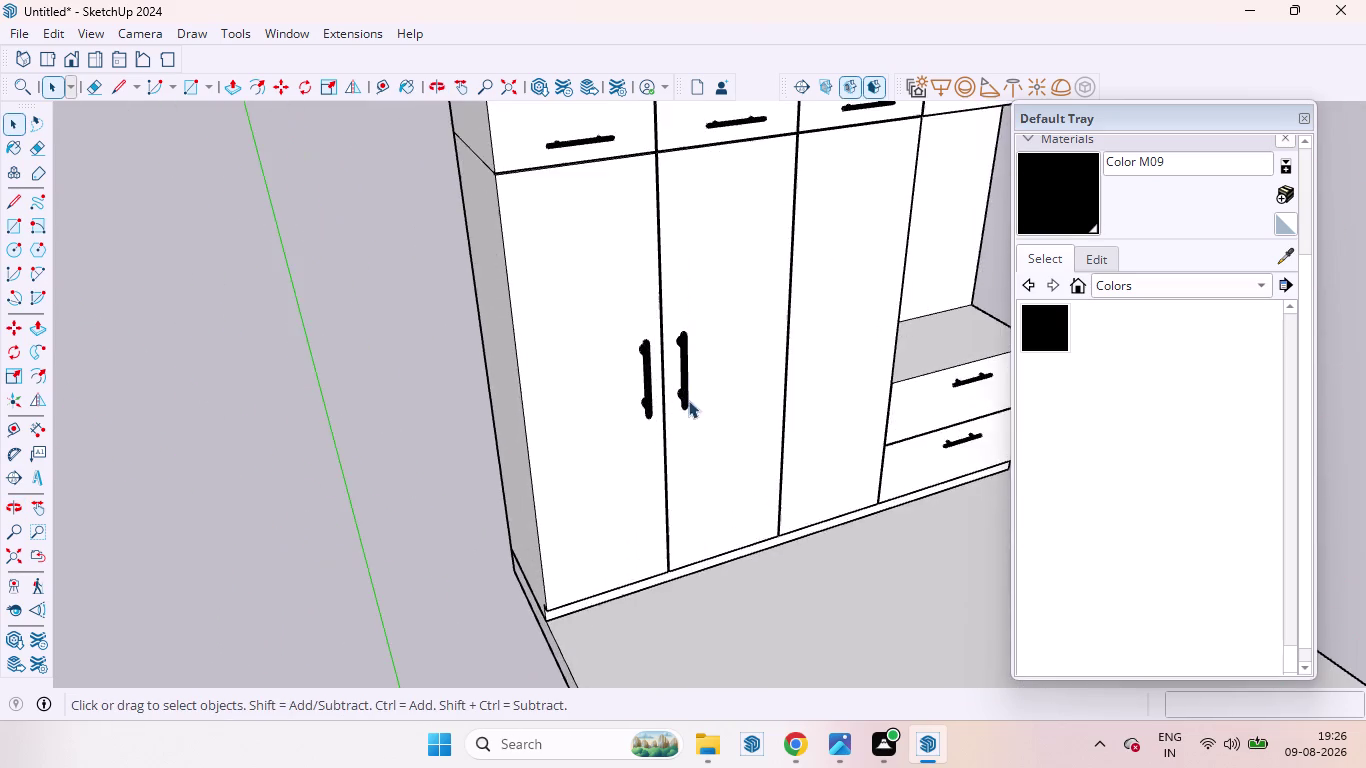
middle_drag(741, 400, 509, 383)
scroll(up, 3)
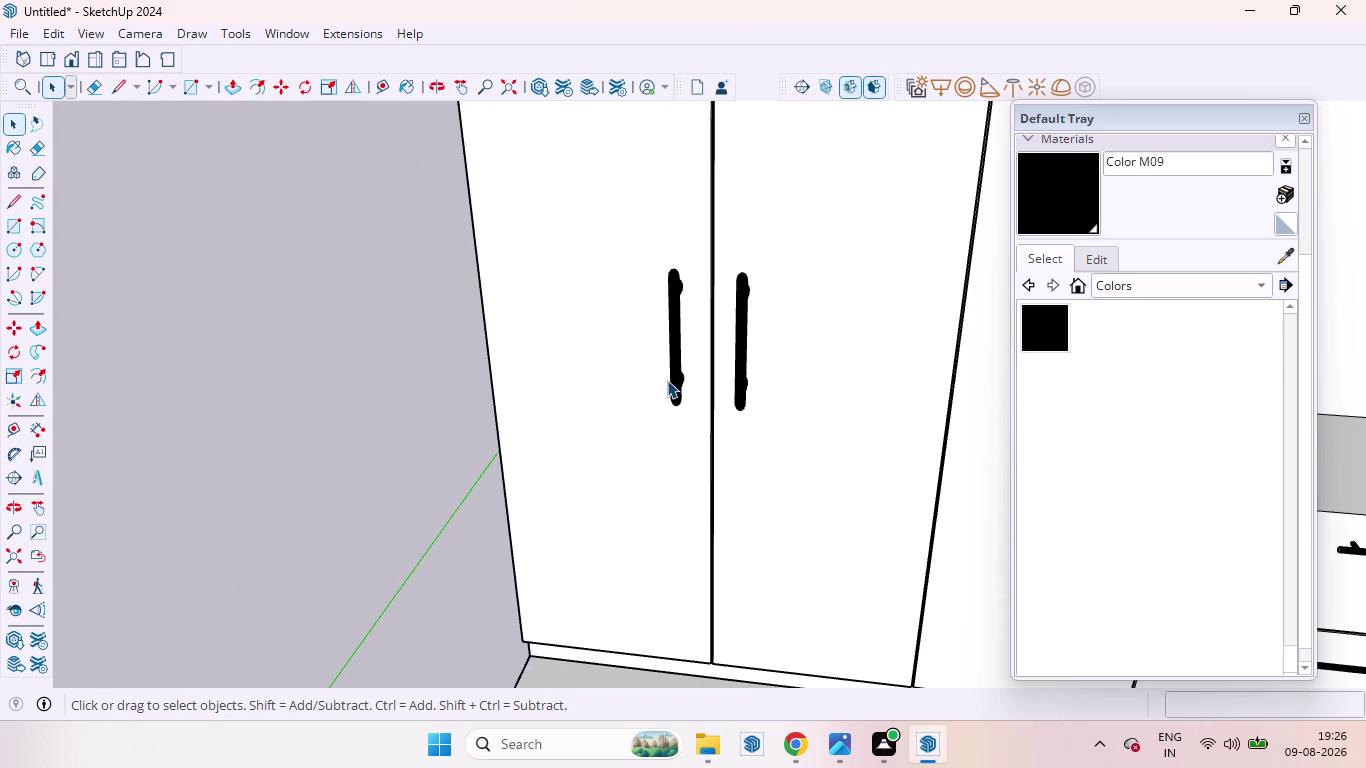
Copy the two black door handles with Move to the next door seam.
click(667, 381)
click(679, 373)
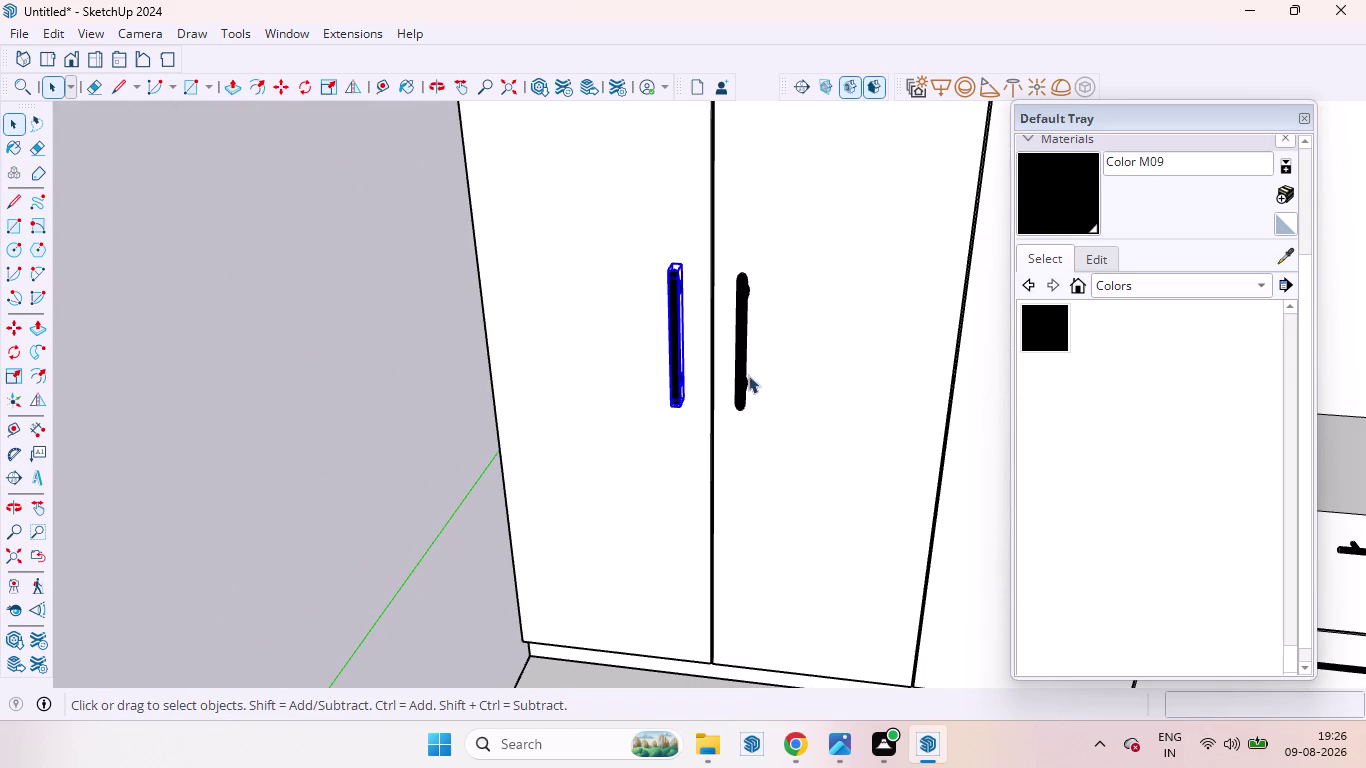
click(733, 374)
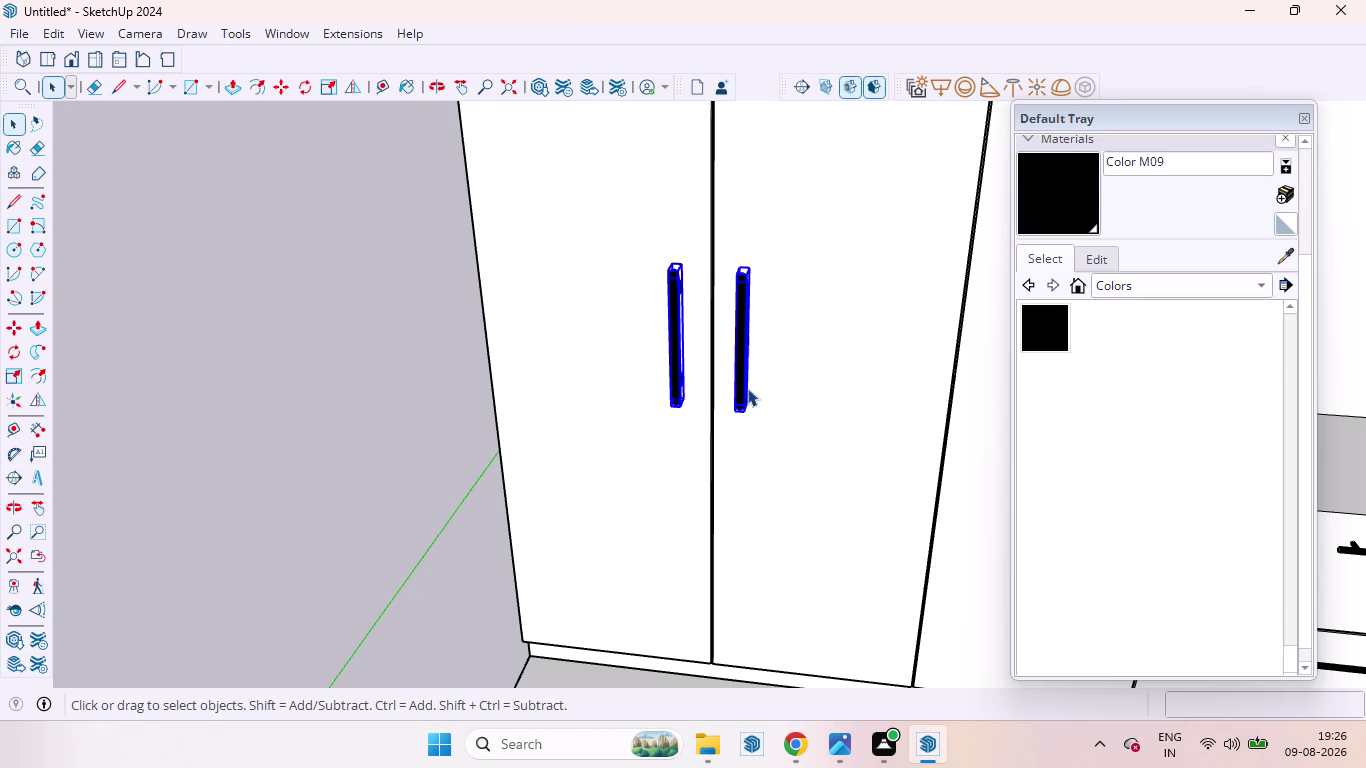
key(m)
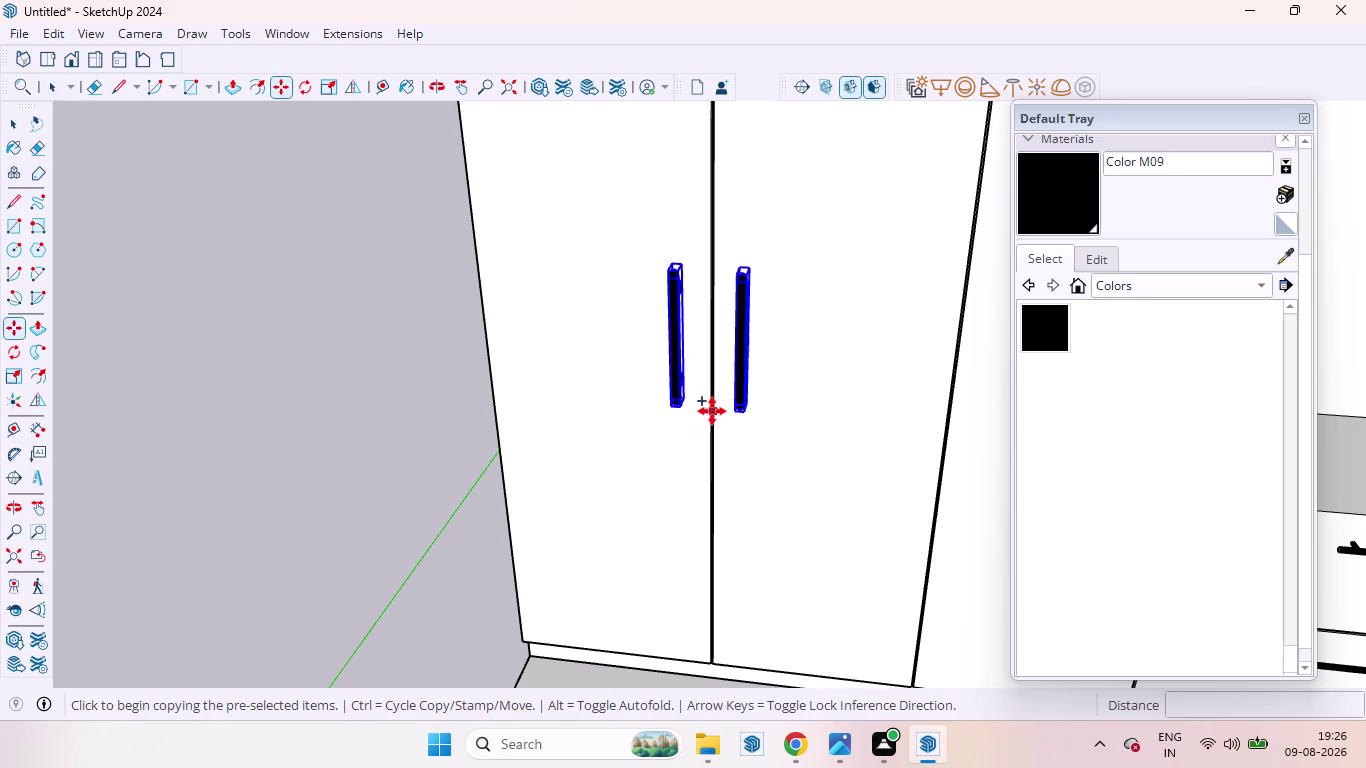
click(712, 409)
scroll(down, 3)
scroll(down, 3)
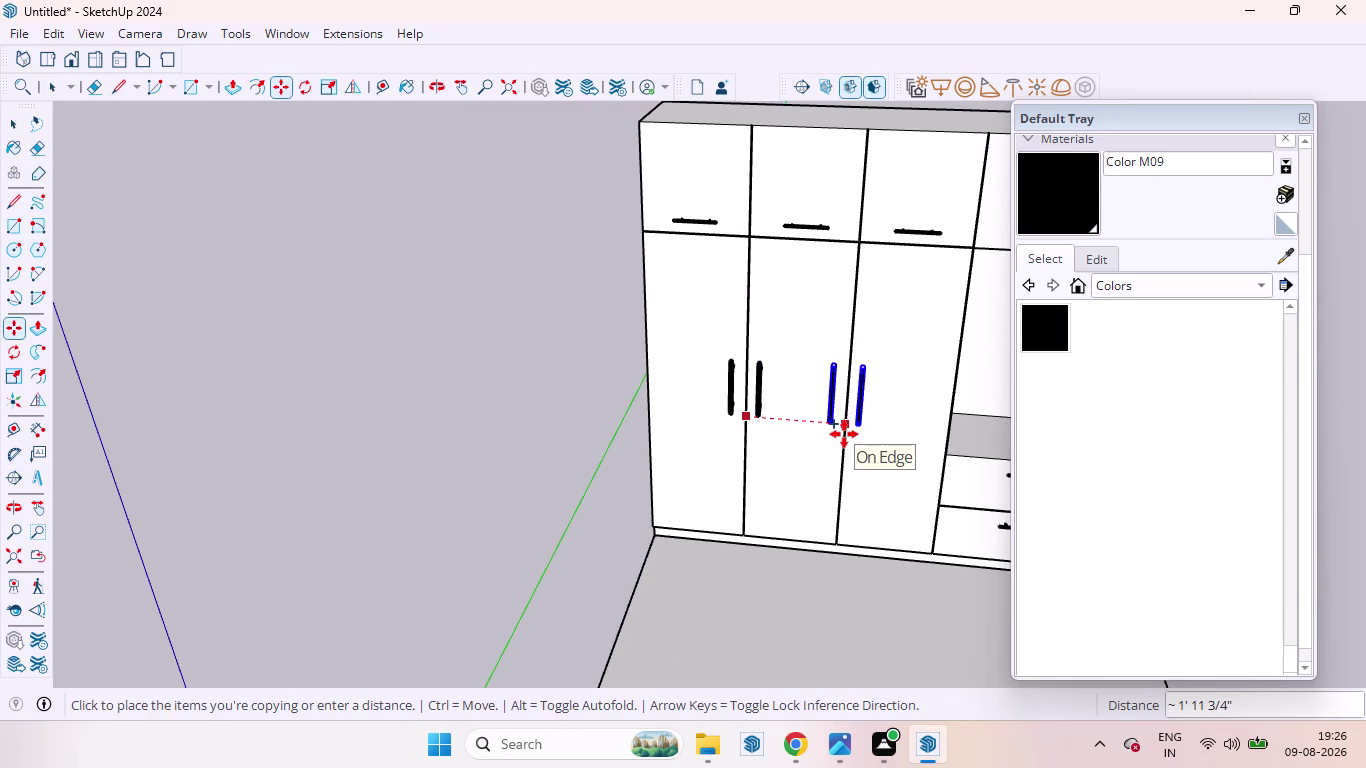
click(844, 434)
key(space)
click(493, 409)
Orbit around the wardrobe and floor slab into the open niche.
scroll(down, 3)
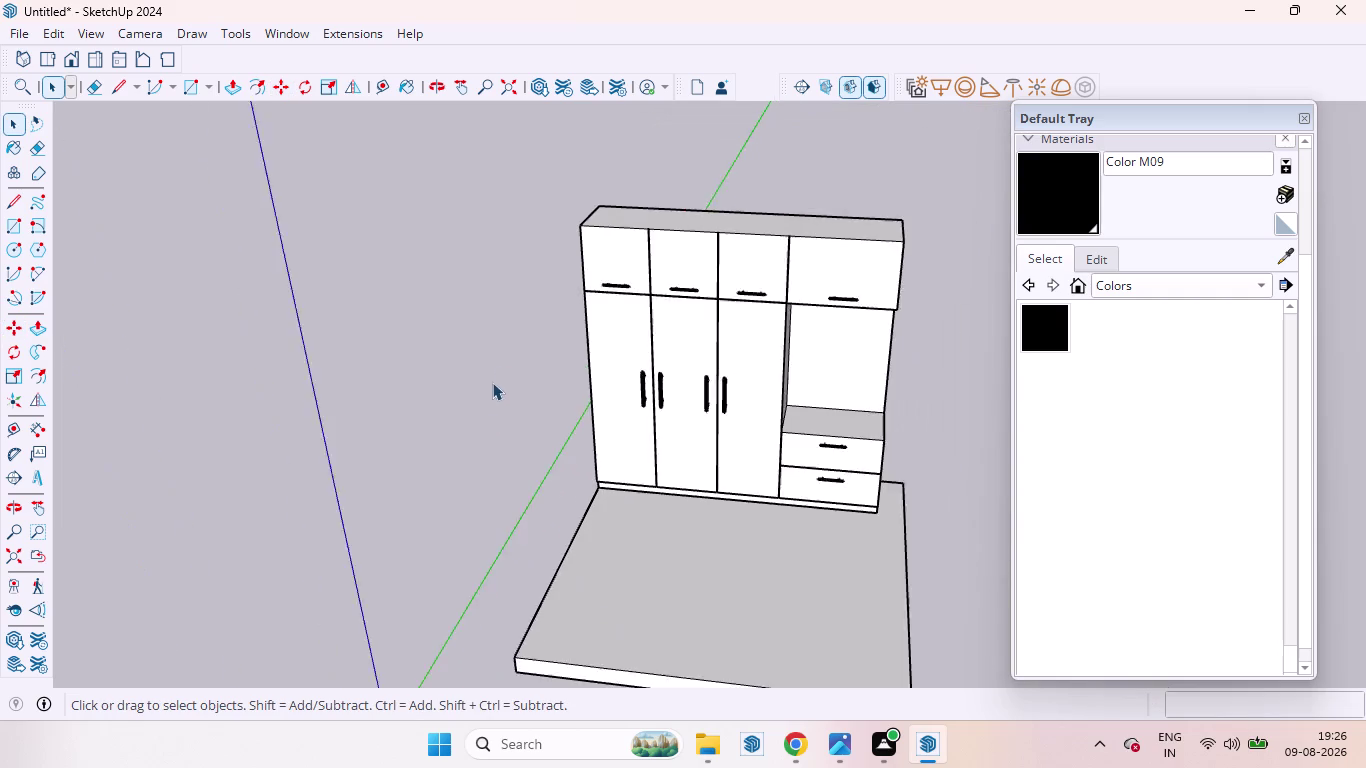
scroll(down, 3)
middle_drag(849, 416, 872, 323)
scroll(up, 3)
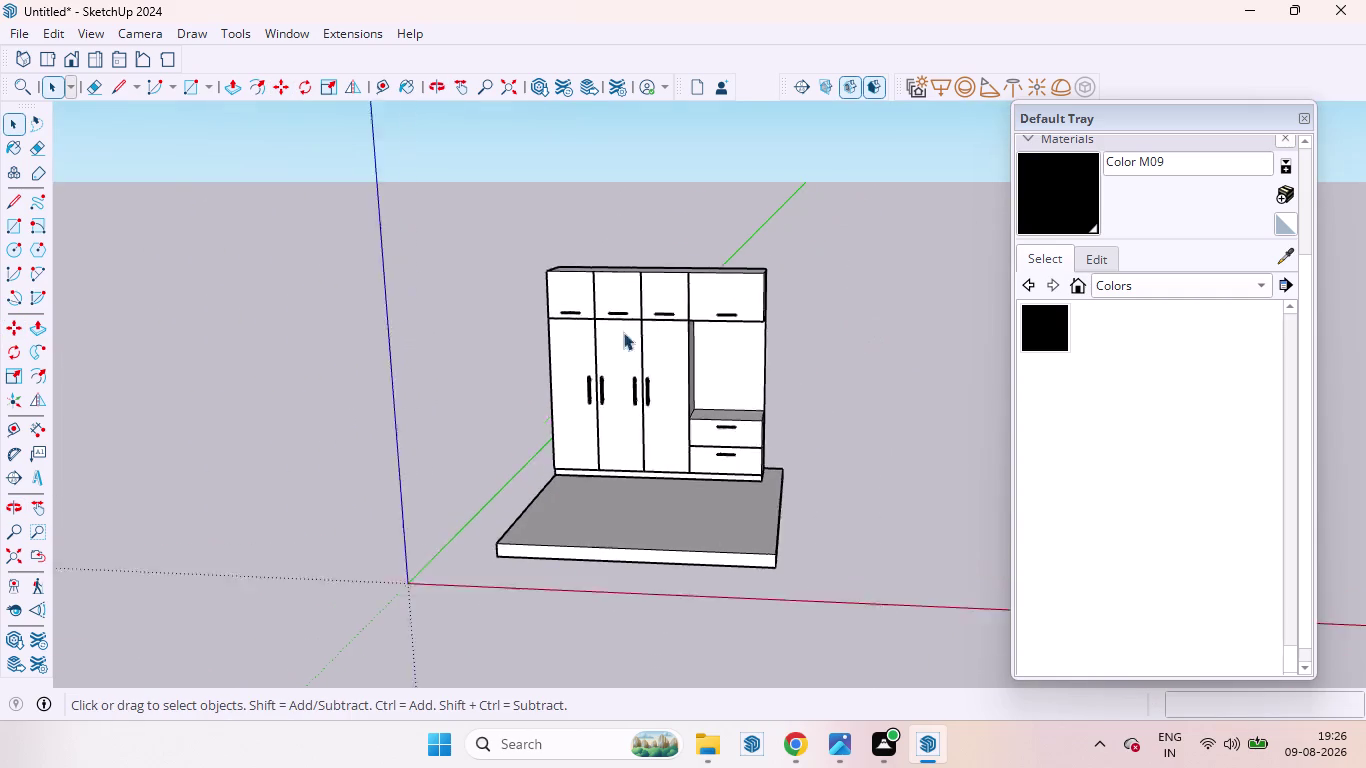
scroll(up, 3)
middle_drag(680, 318, 782, 280)
scroll(up, 3)
scroll(up, 3)
scroll(down, 3)
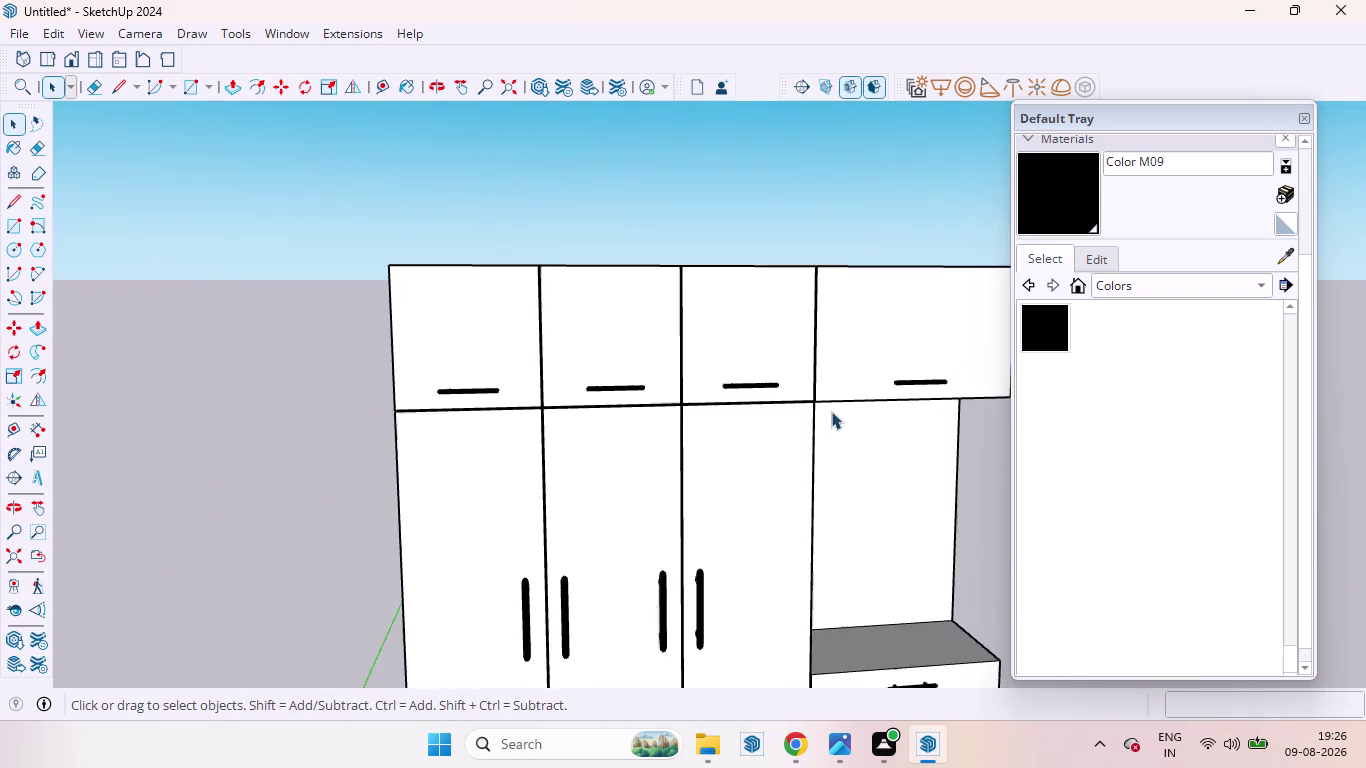
scroll(down, 3)
scroll(up, 3)
scroll(down, 3)
middle_drag(941, 474, 639, 525)
scroll(down, 3)
middle_drag(883, 574, 753, 608)
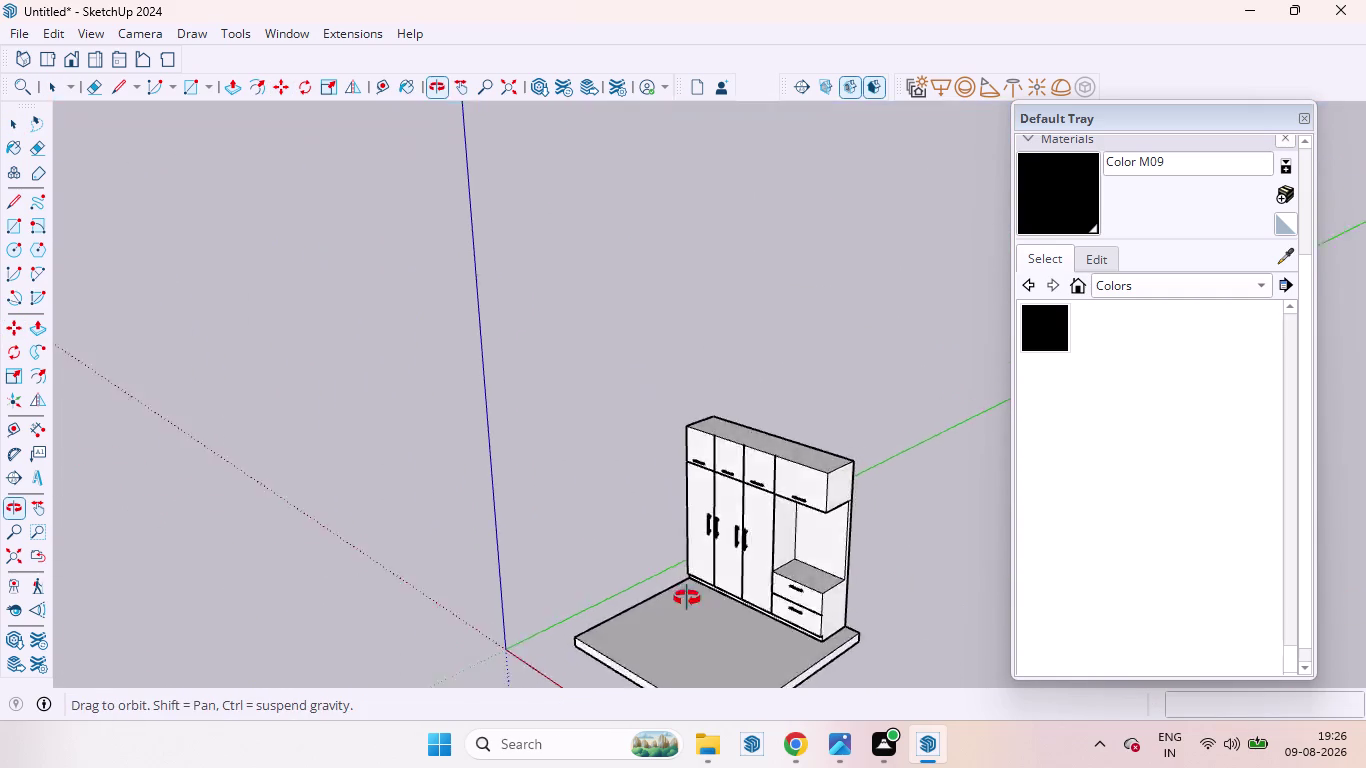
middle_drag(753, 608, 621, 574)
scroll(up, 3)
scroll(up, 3)
middle_drag(874, 571, 756, 588)
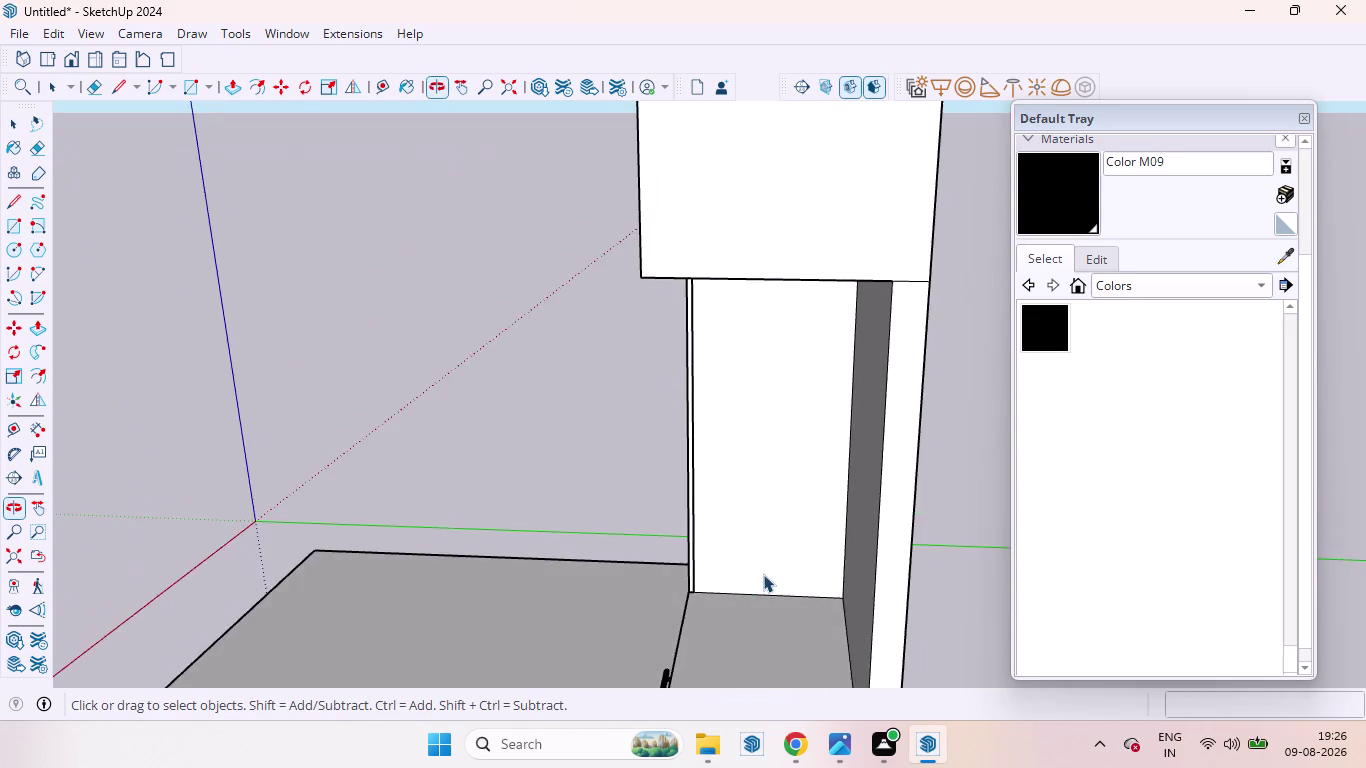
scroll(down, 3)
scroll(up, 3)
scroll(down, 3)
Select the niche floor and try a Push/Pull, undoing the unwanted pull.
scroll(down, 3)
scroll(up, 3)
click(785, 577)
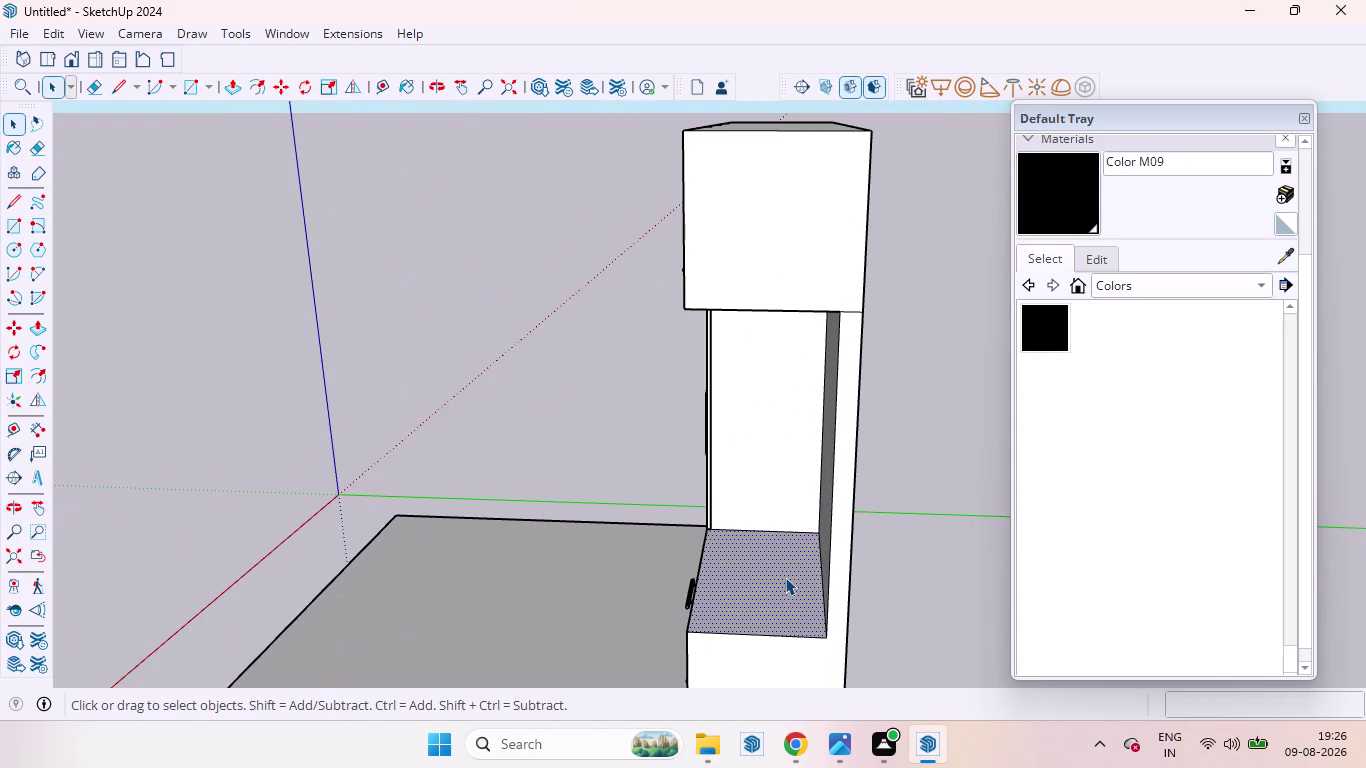
key(p)
drag(785, 577, 804, 507)
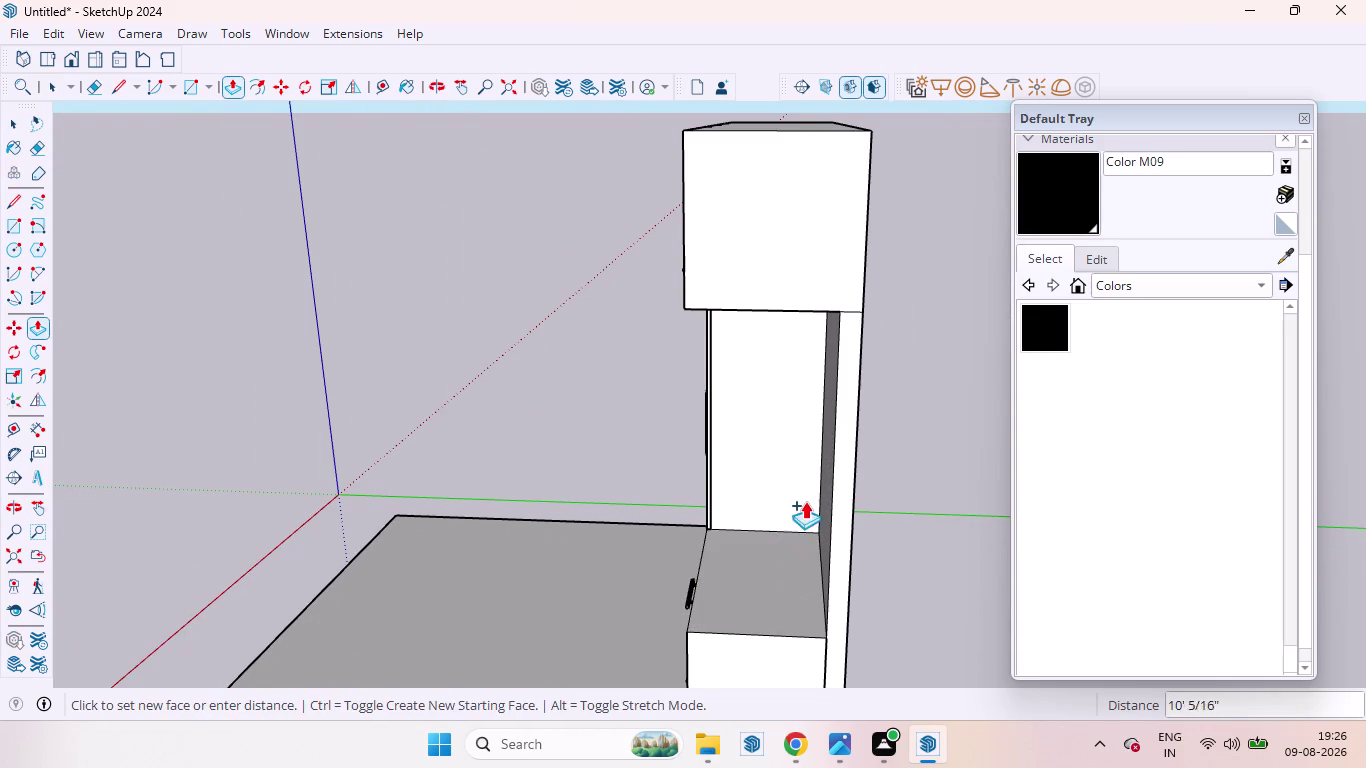
drag(804, 507, 825, 578)
key(ctrl+z)
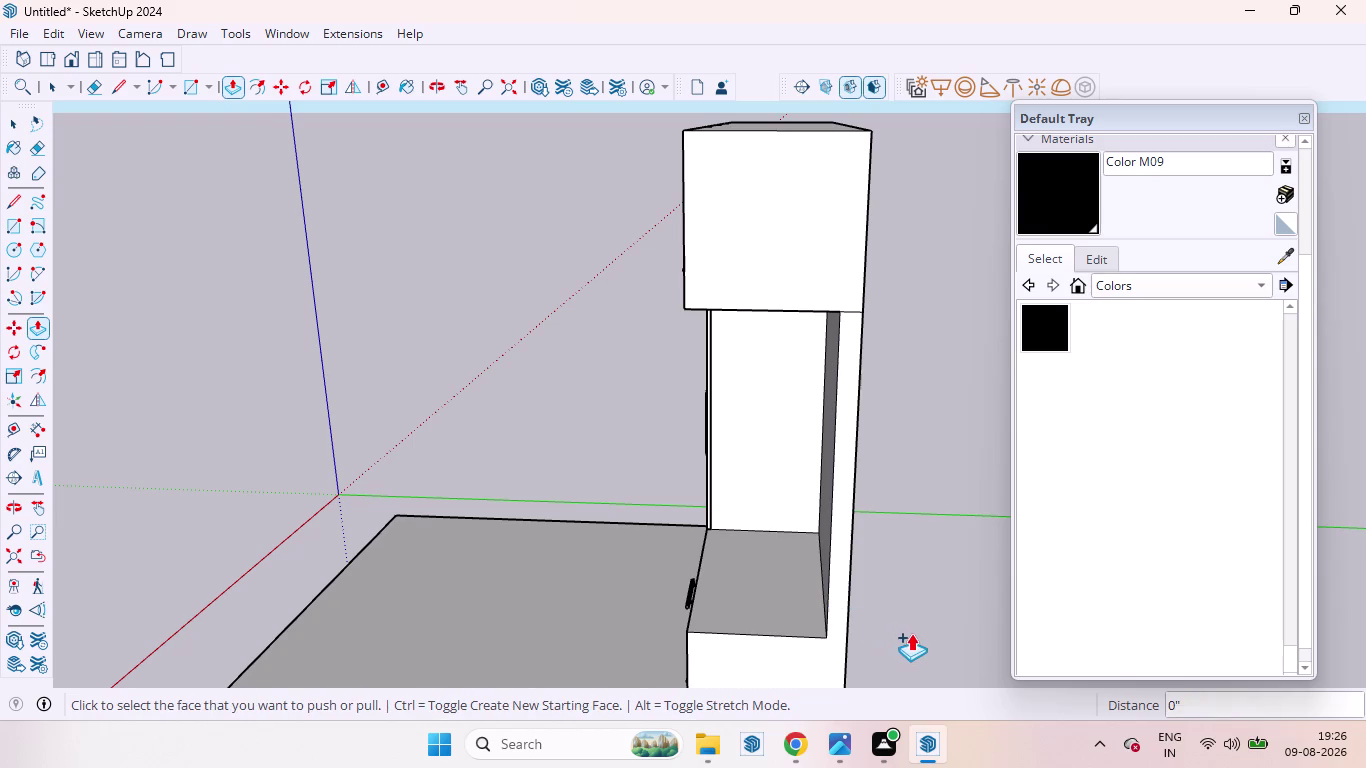
Pull the niche floor face up by 18 mm.
scroll(down, 3)
scroll(up, 3)
scroll(down, 3)
scroll(down, 3)
middle_drag(878, 590, 971, 659)
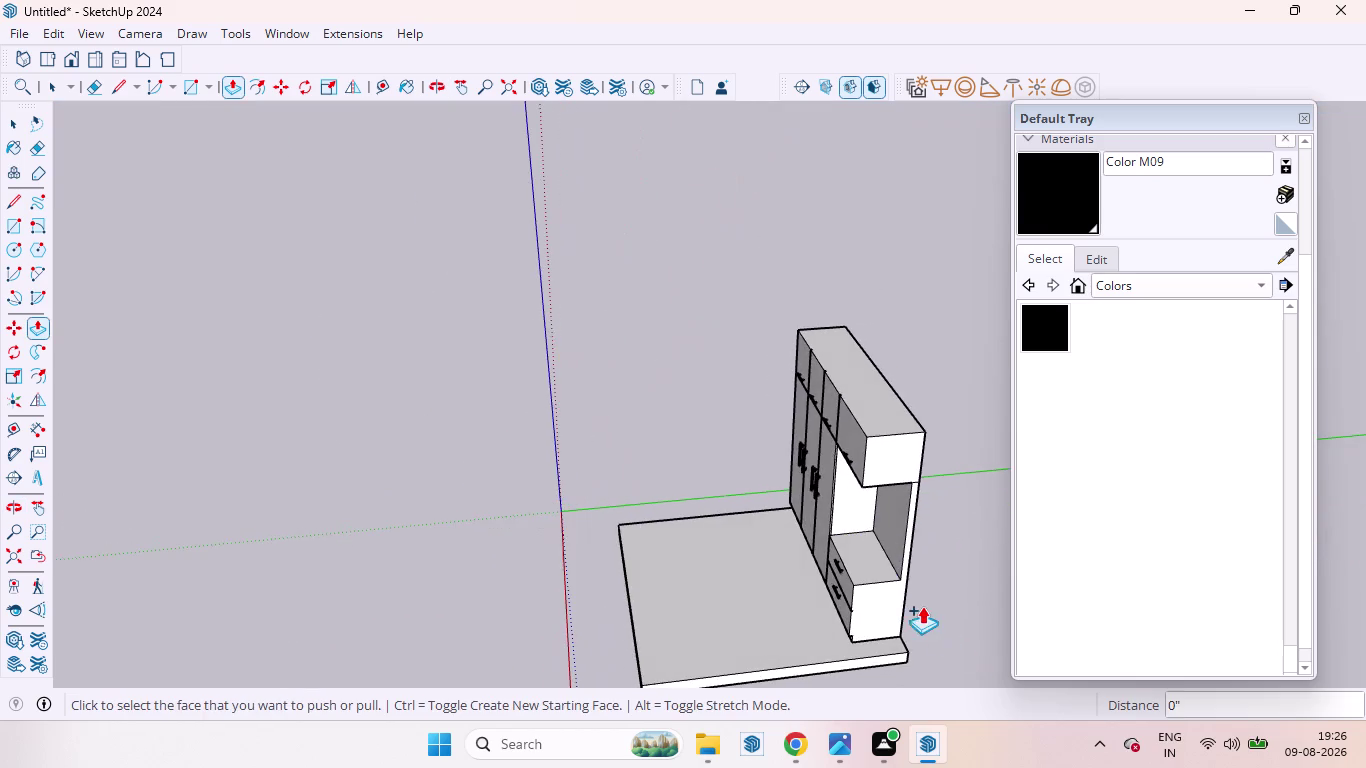
scroll(up, 3)
drag(781, 558, 785, 524)
text(18MM)
key(Return)
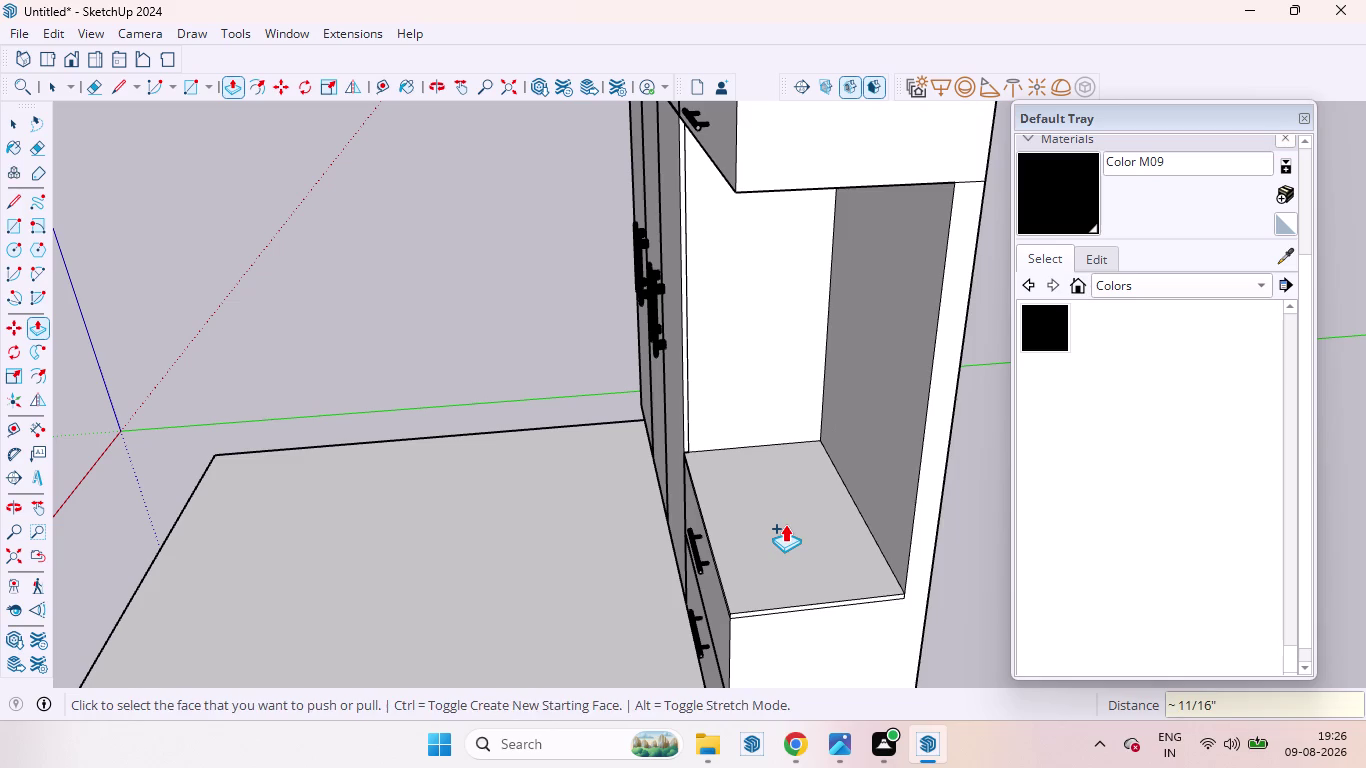
key(space)
scroll(down, 3)
middle_drag(676, 550, 1208, 501)
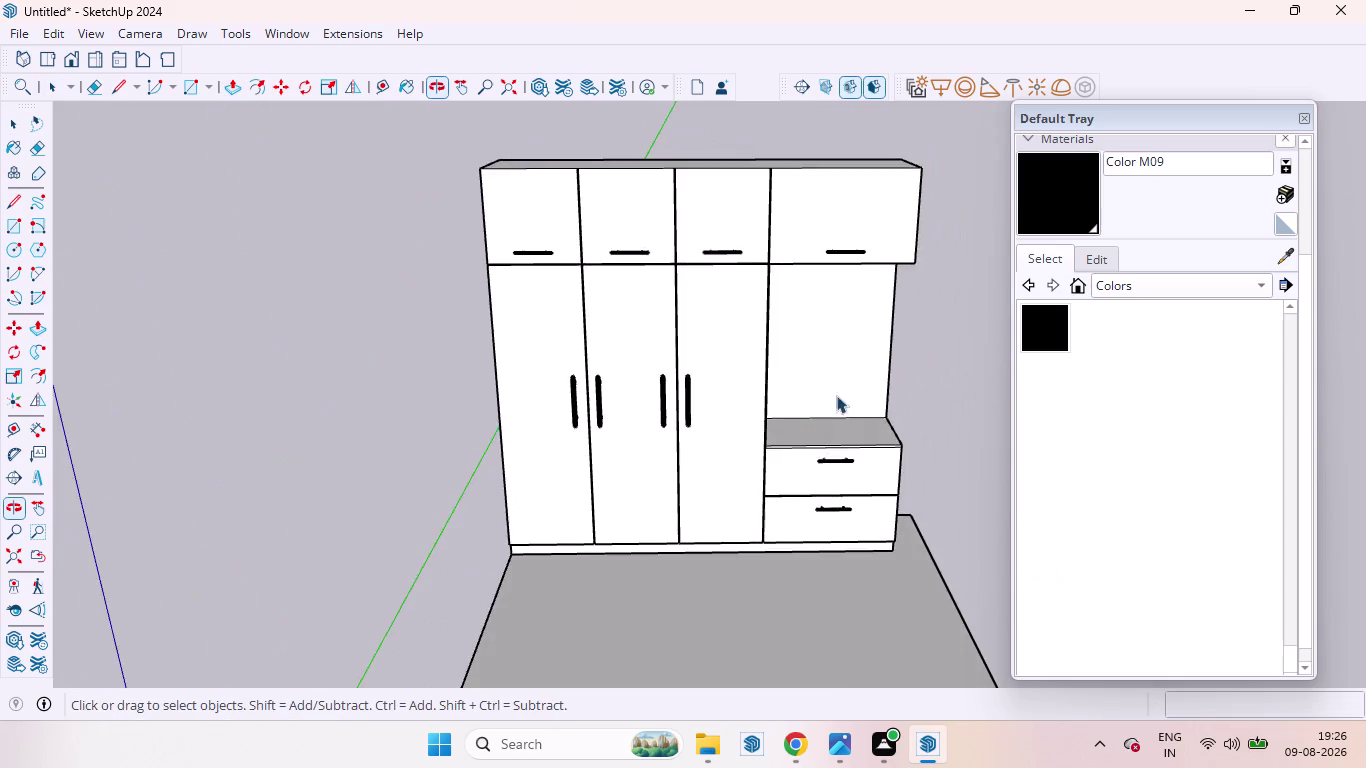
scroll(up, 3)
middle_drag(804, 481, 775, 341)
scroll(down, 3)
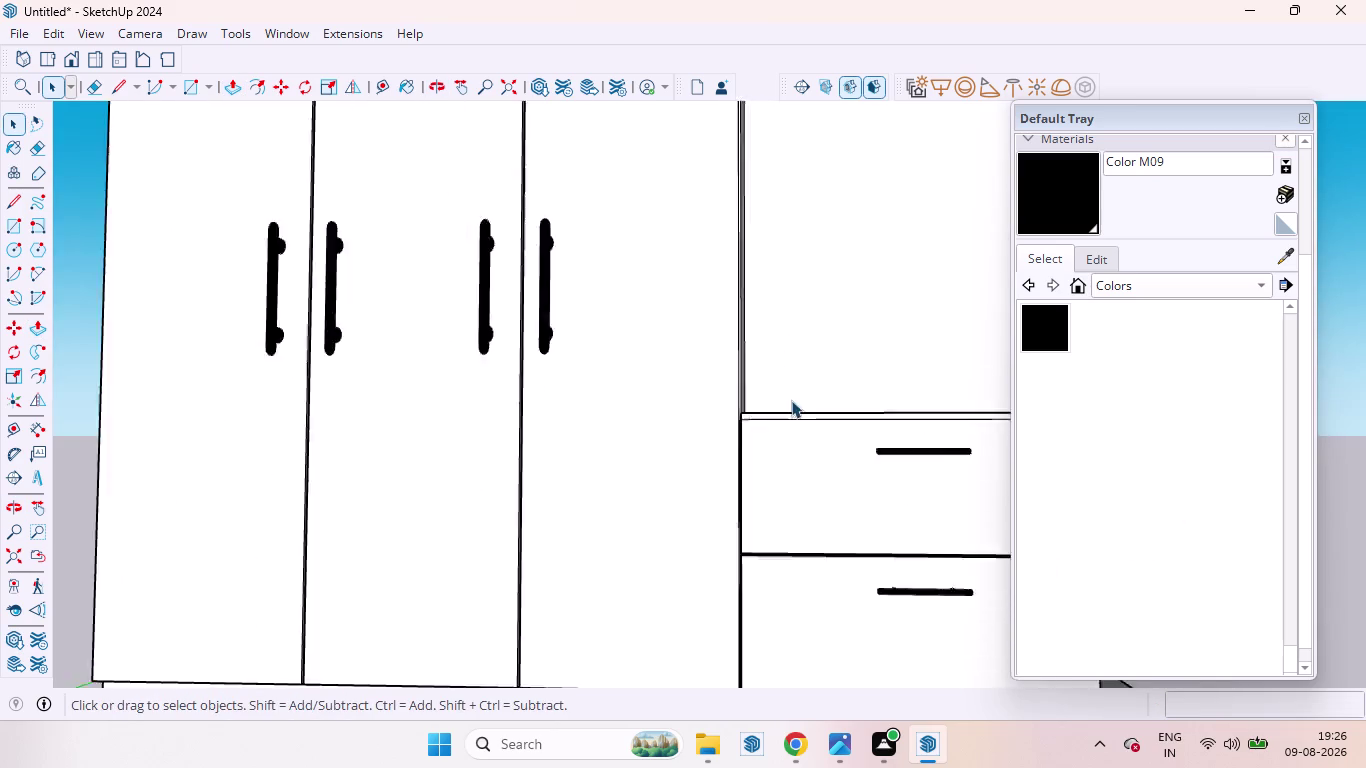
middle_drag(791, 400, 850, 431)
scroll(down, 3)
scroll(up, 3)
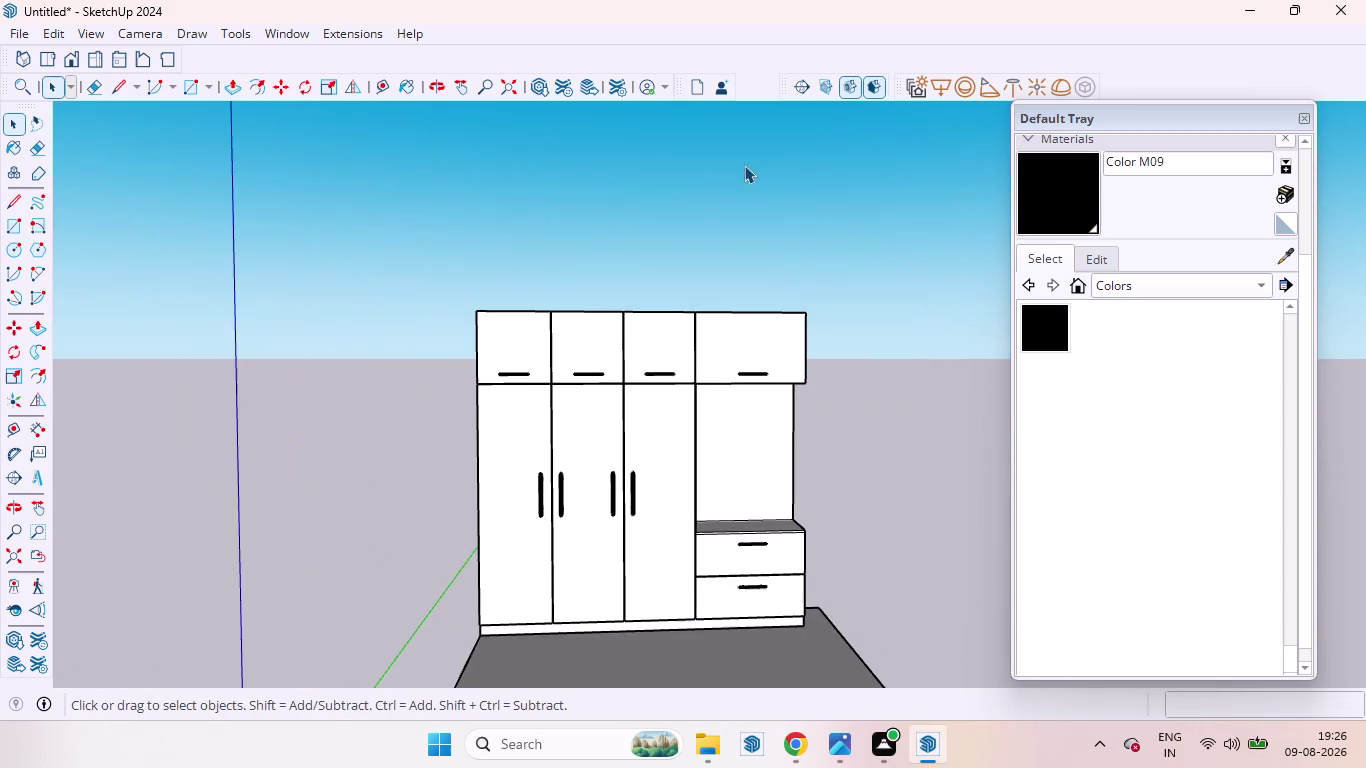
middle_drag(849, 367, 770, 384)
scroll(up, 3)
scroll(down, 3)
scroll(down, 3)
scroll(up, 3)
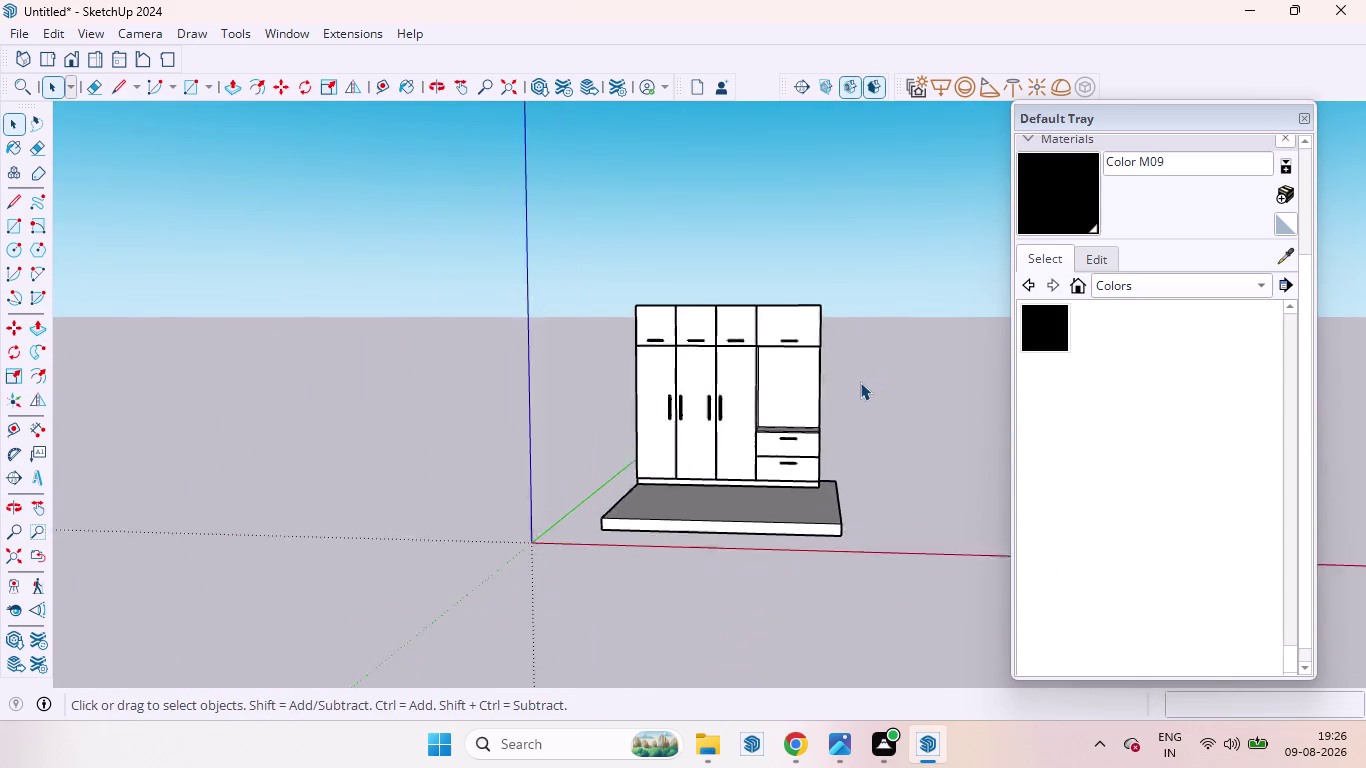
scroll(up, 3)
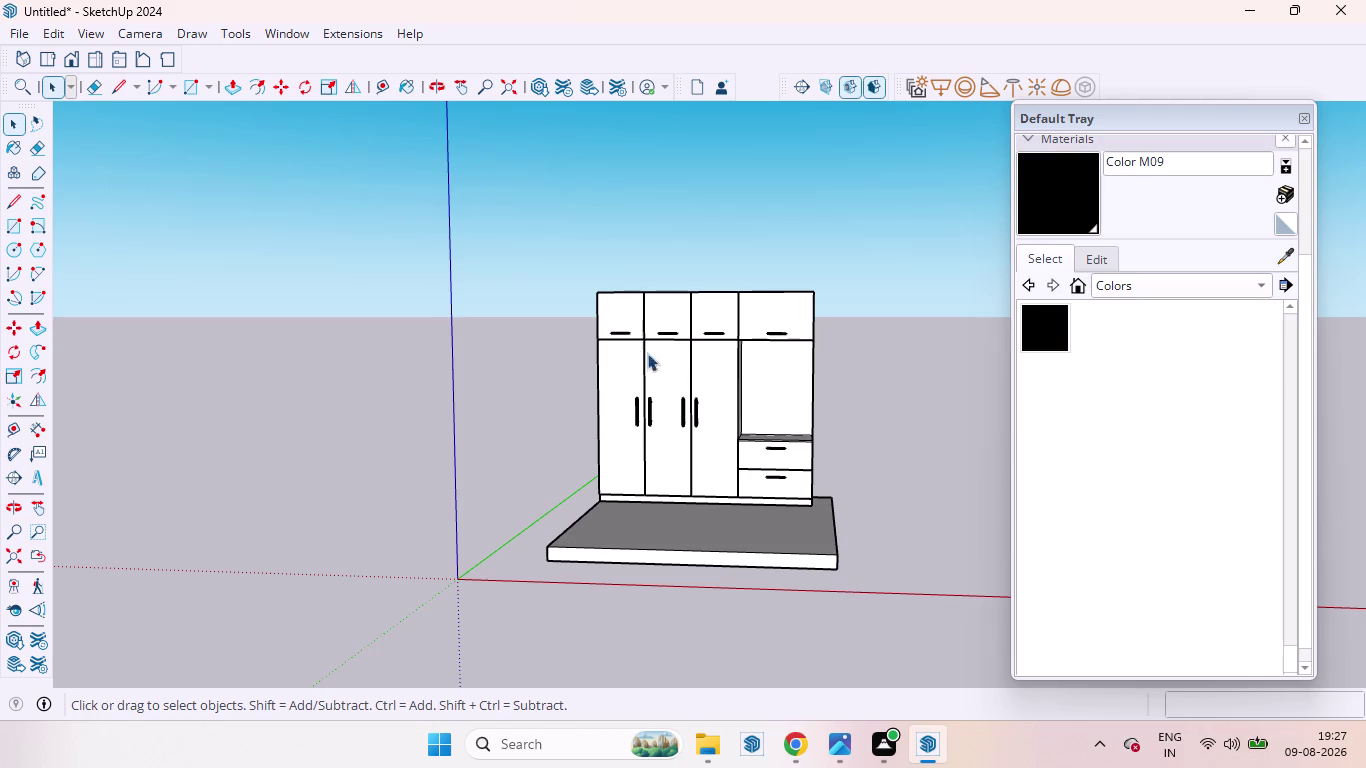
scroll(down, 3)
scroll(up, 3)
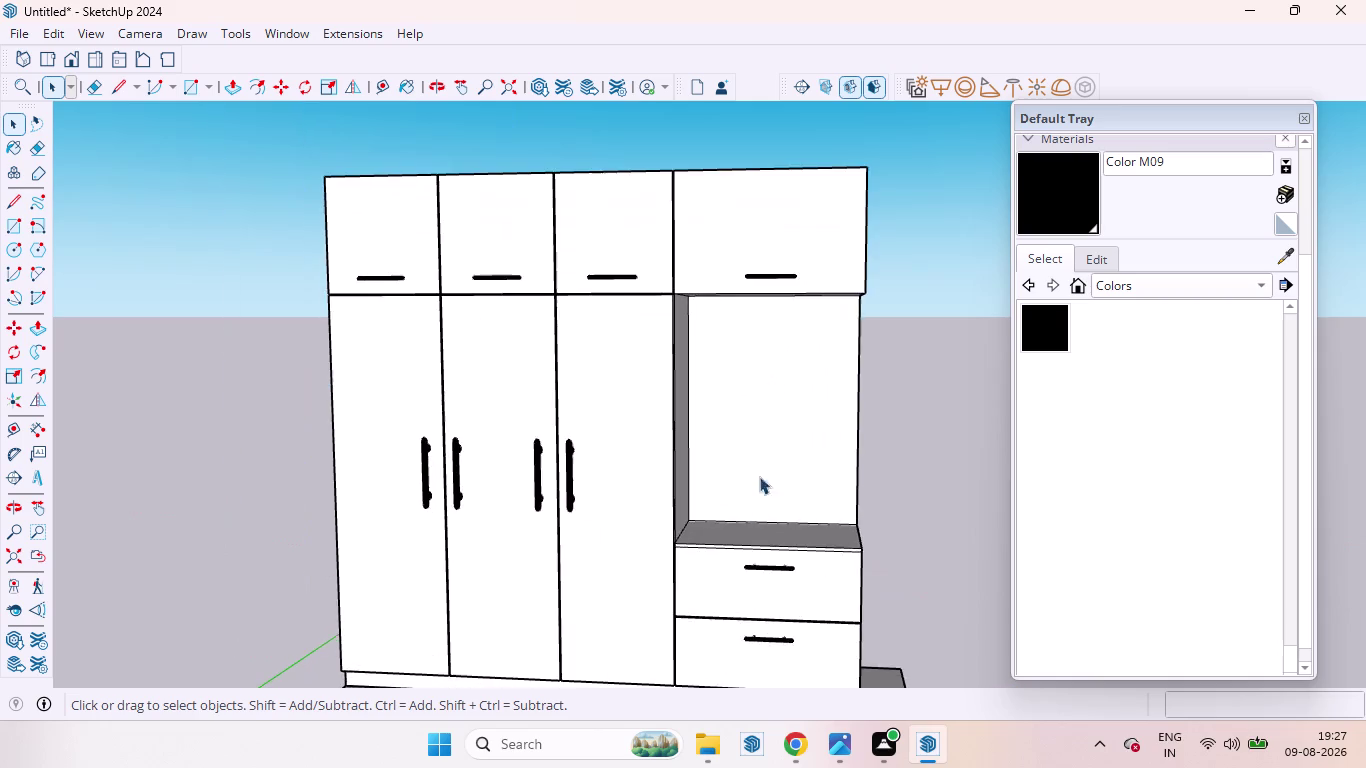
middle_drag(750, 507, 758, 419)
scroll(down, 3)
middle_drag(746, 335, 740, 507)
scroll(up, 3)
scroll(down, 3)
middle_drag(760, 423, 740, 345)
scroll(down, 3)
scroll(up, 3)
middle_drag(753, 394, 822, 345)
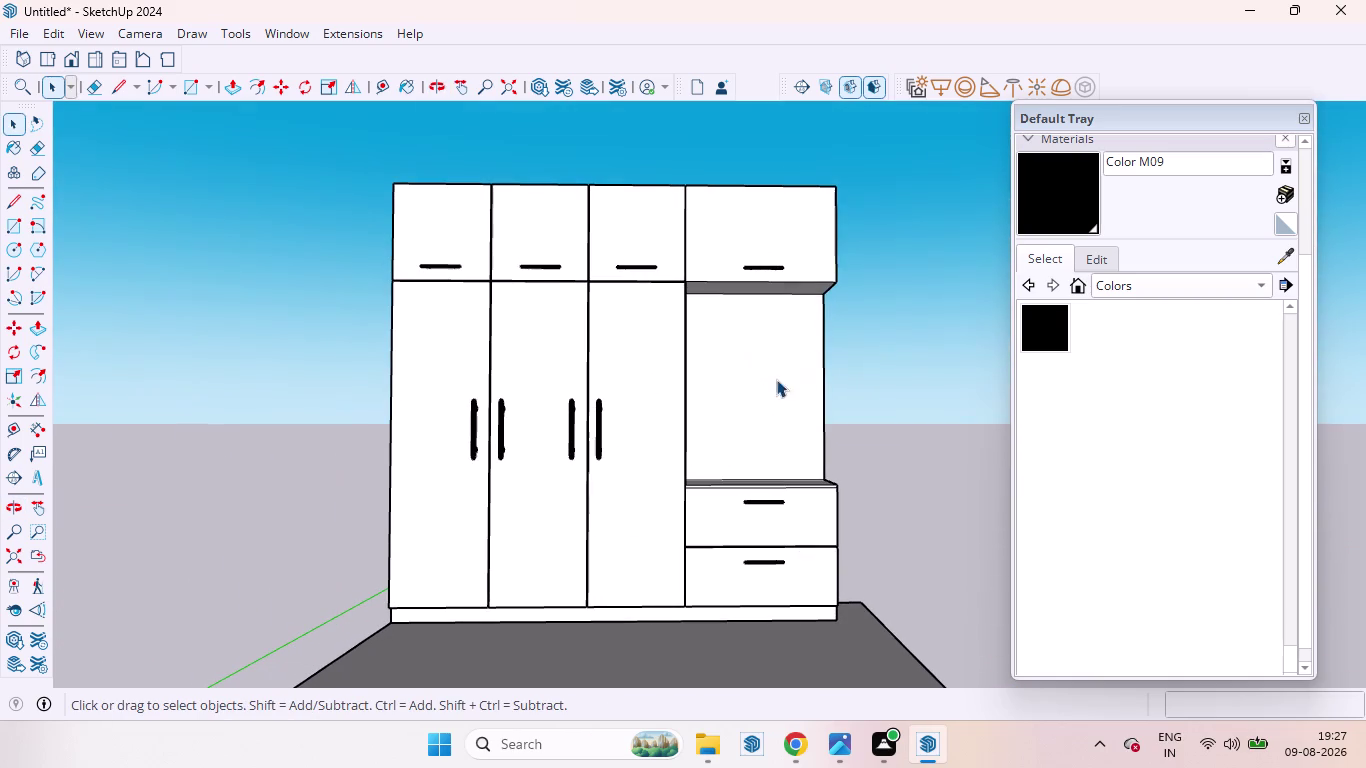
key(f)
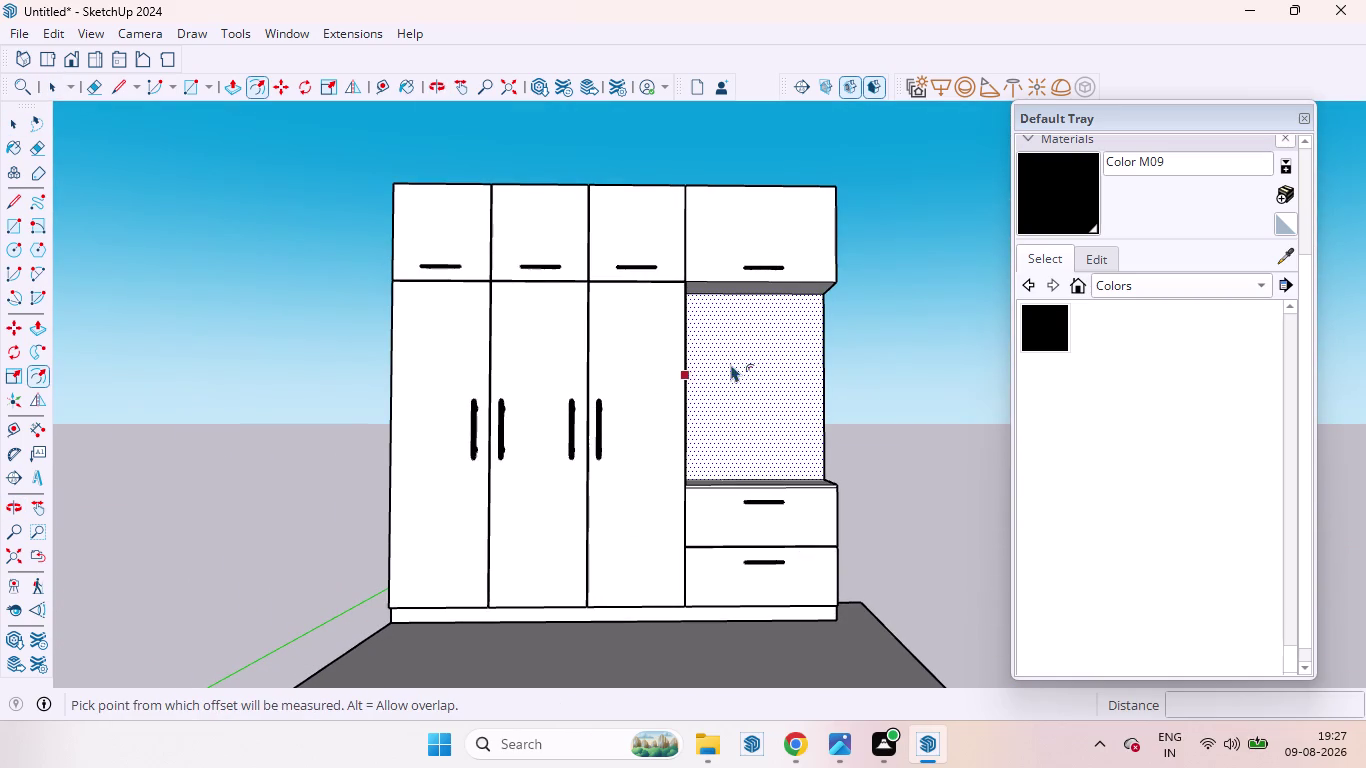
Draw an inset rectangle on the niche back panel.
middle_drag(786, 372, 683, 424)
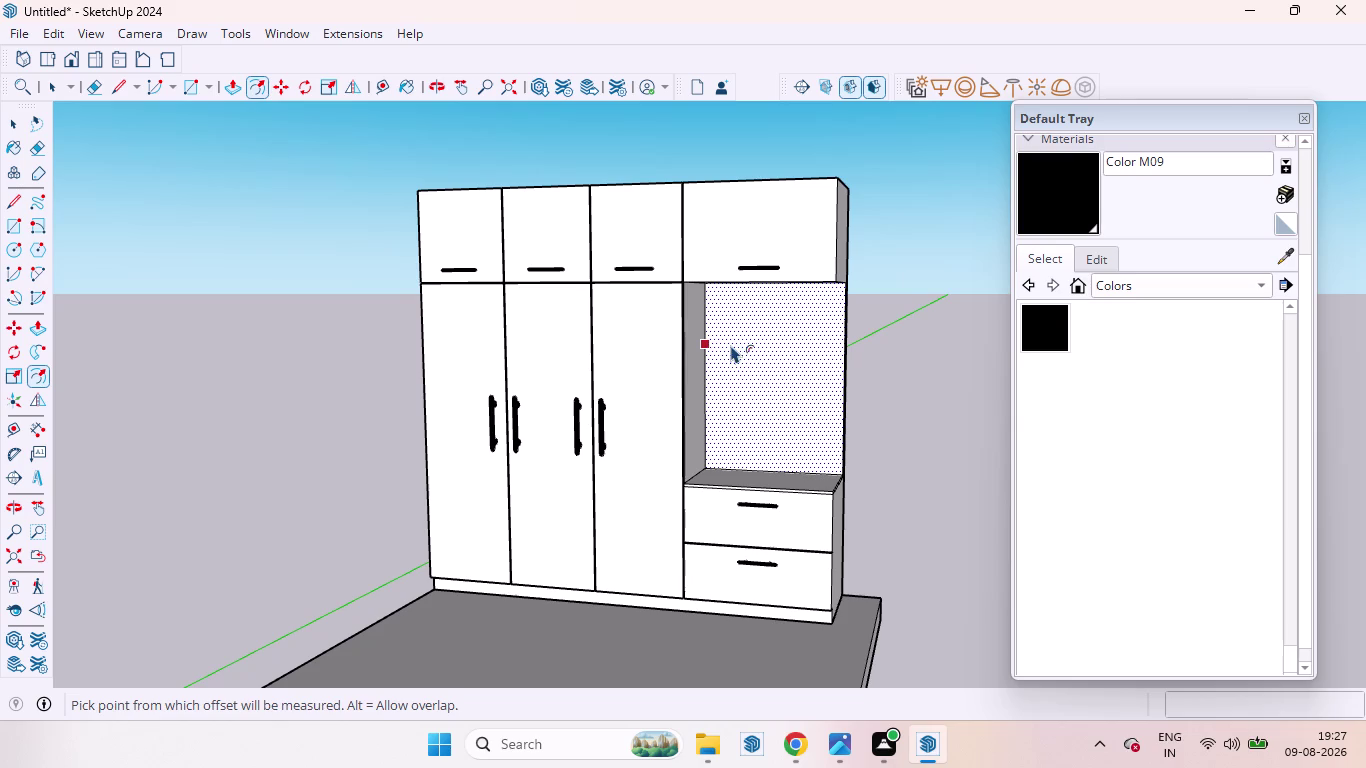
drag(731, 345, 734, 343)
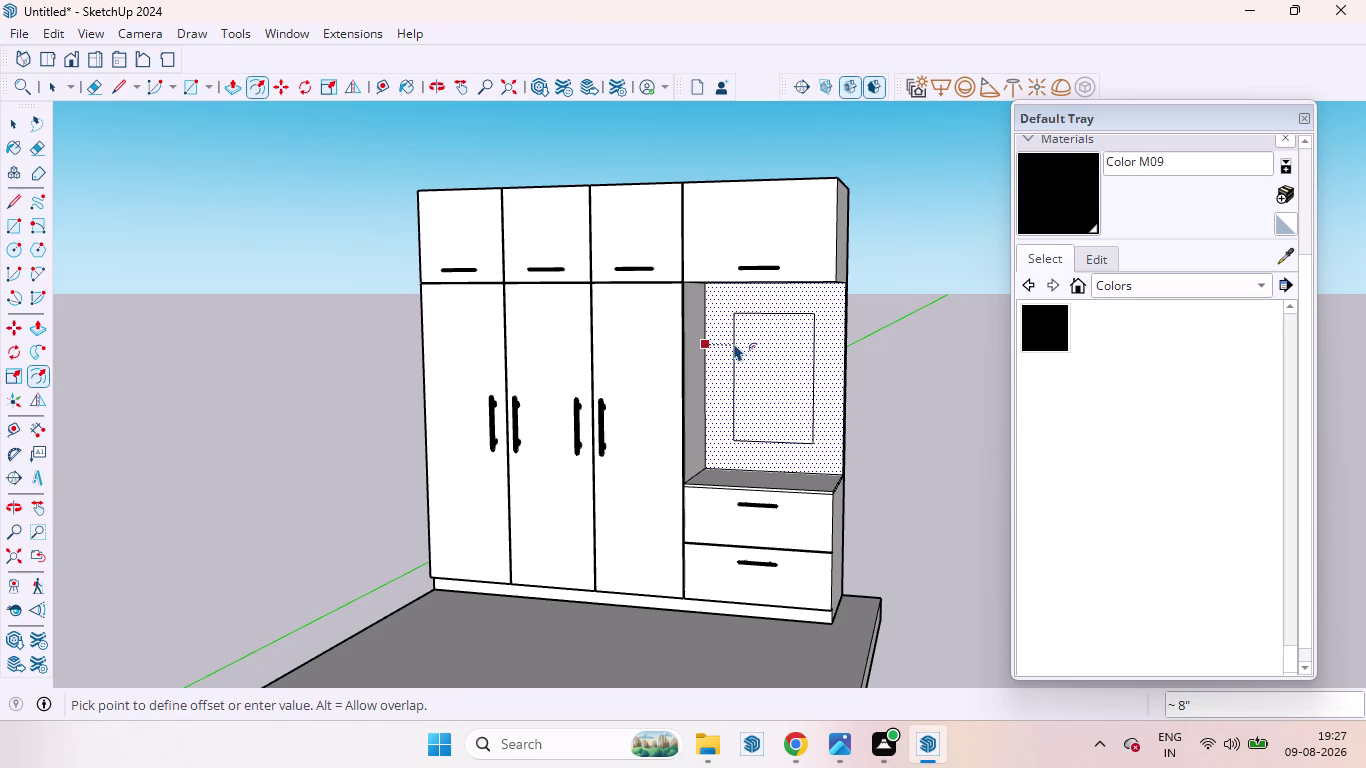
drag(734, 343, 731, 335)
key(space)
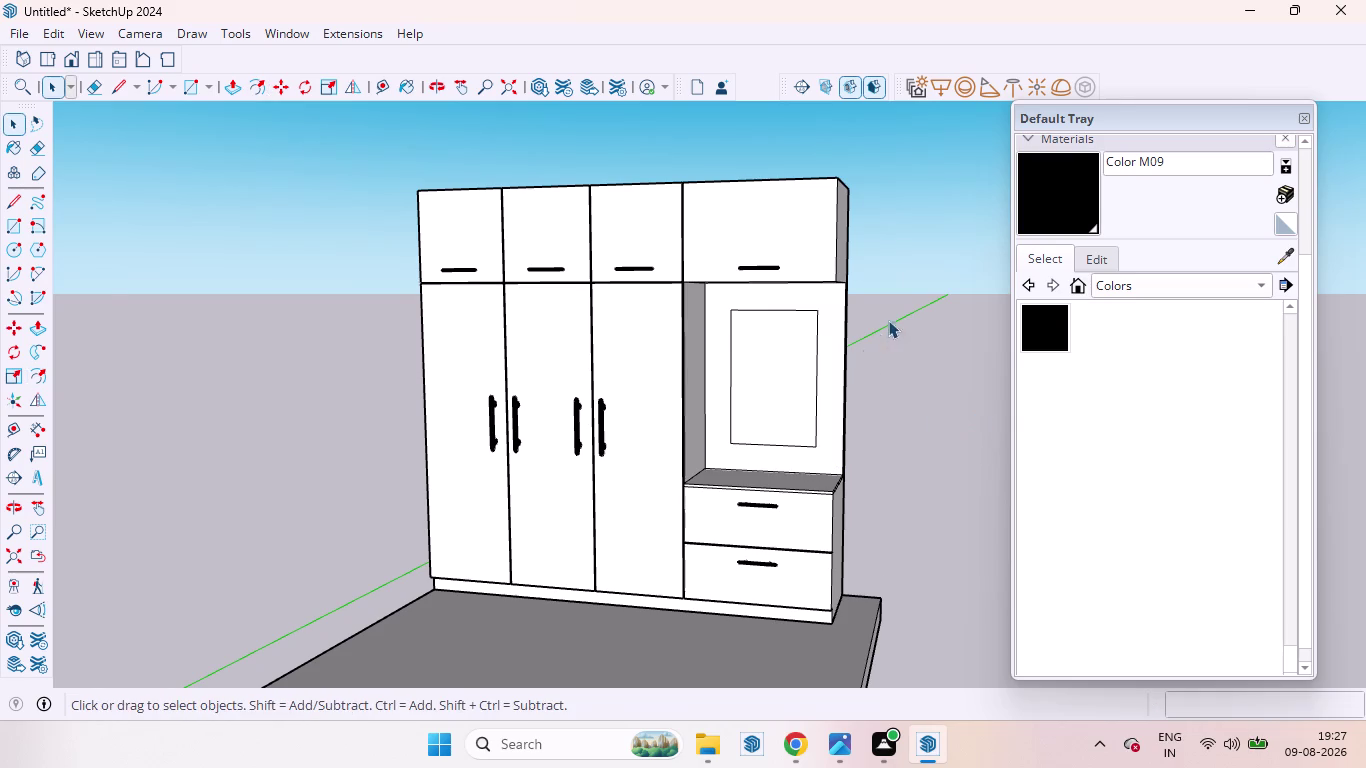
Push/Pull the inset rectangle forward by 1 to form a raised panel.
scroll(down, 3)
middle_drag(874, 363, 681, 390)
scroll(up, 3)
middle_drag(871, 367, 716, 399)
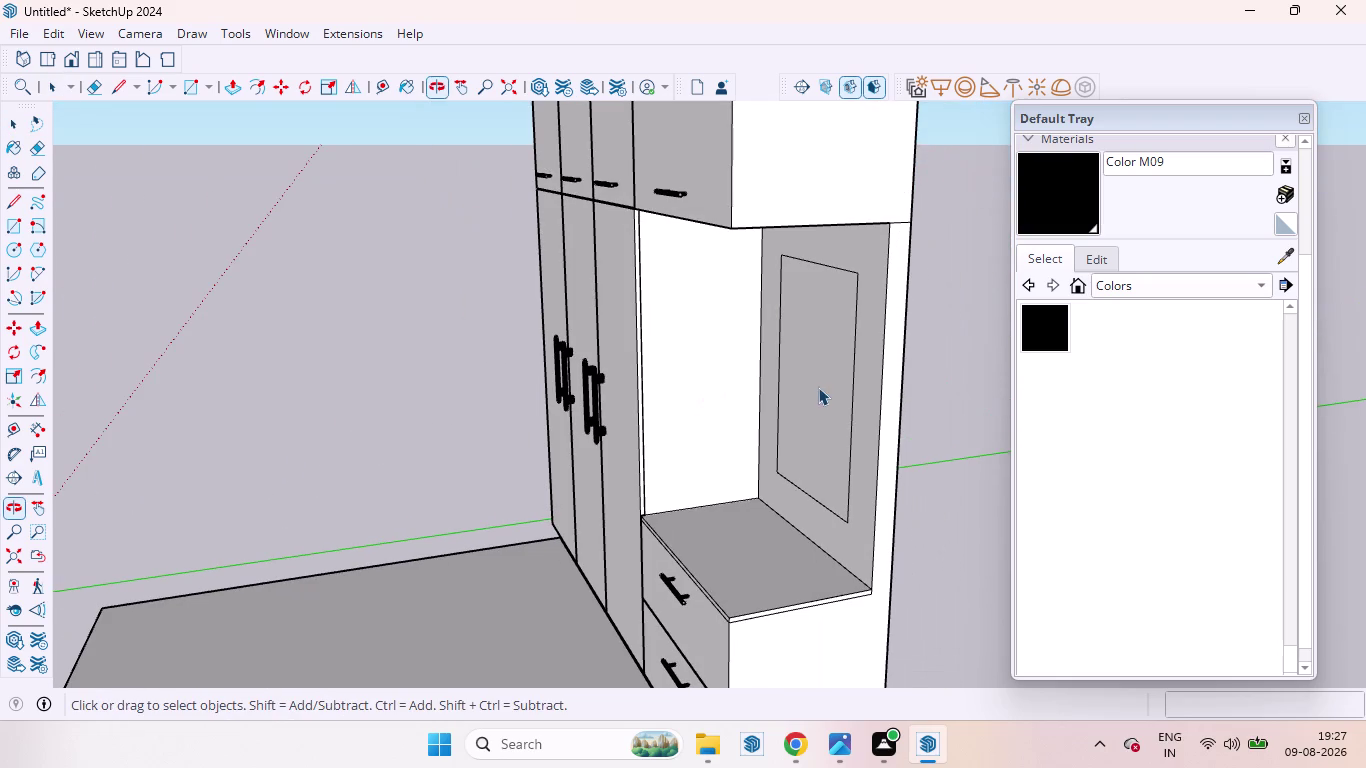
click(818, 387)
key(p)
drag(806, 394, 793, 394)
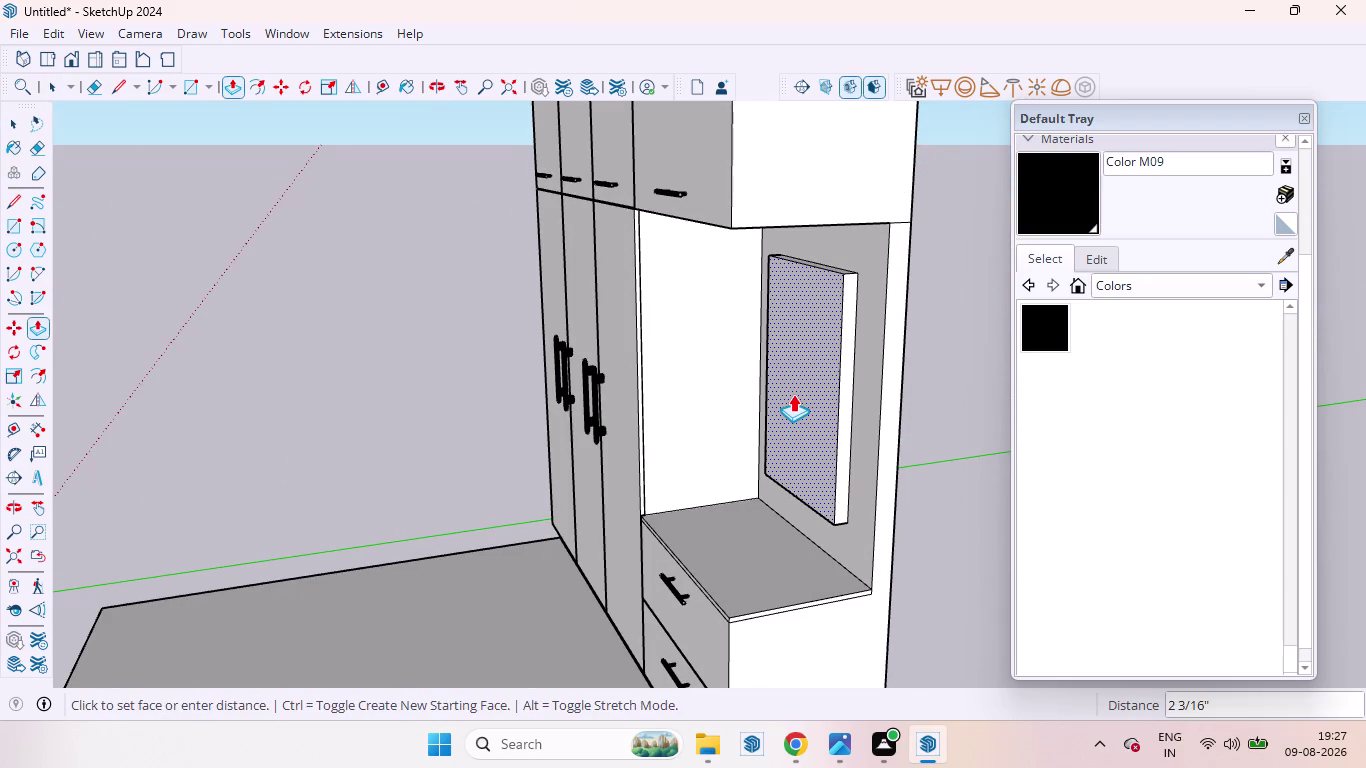
drag(793, 394, 793, 395)
key(1)
key(Return)
key(space)
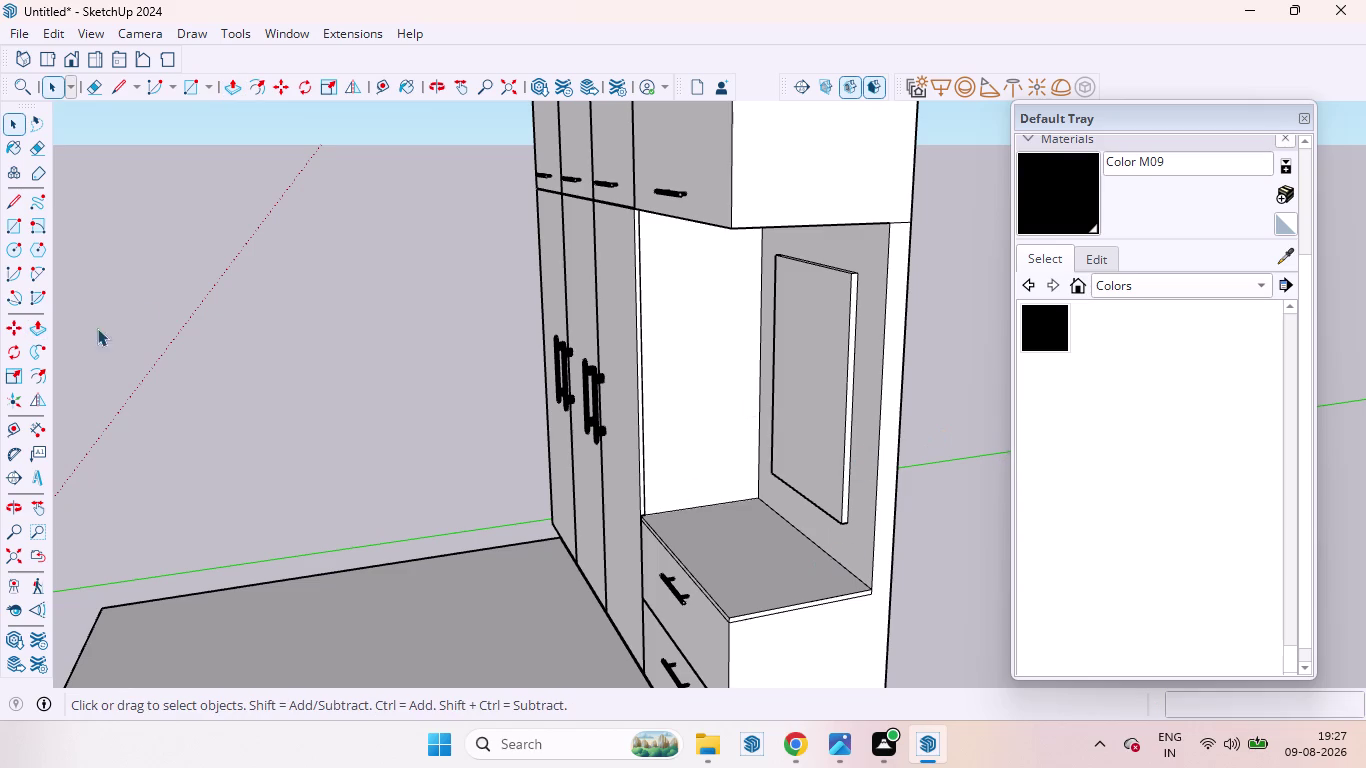
Orbit and zoom to face the wardrobe front straight on.
scroll(down, 3)
middle_drag(412, 367, 855, 328)
scroll(down, 3)
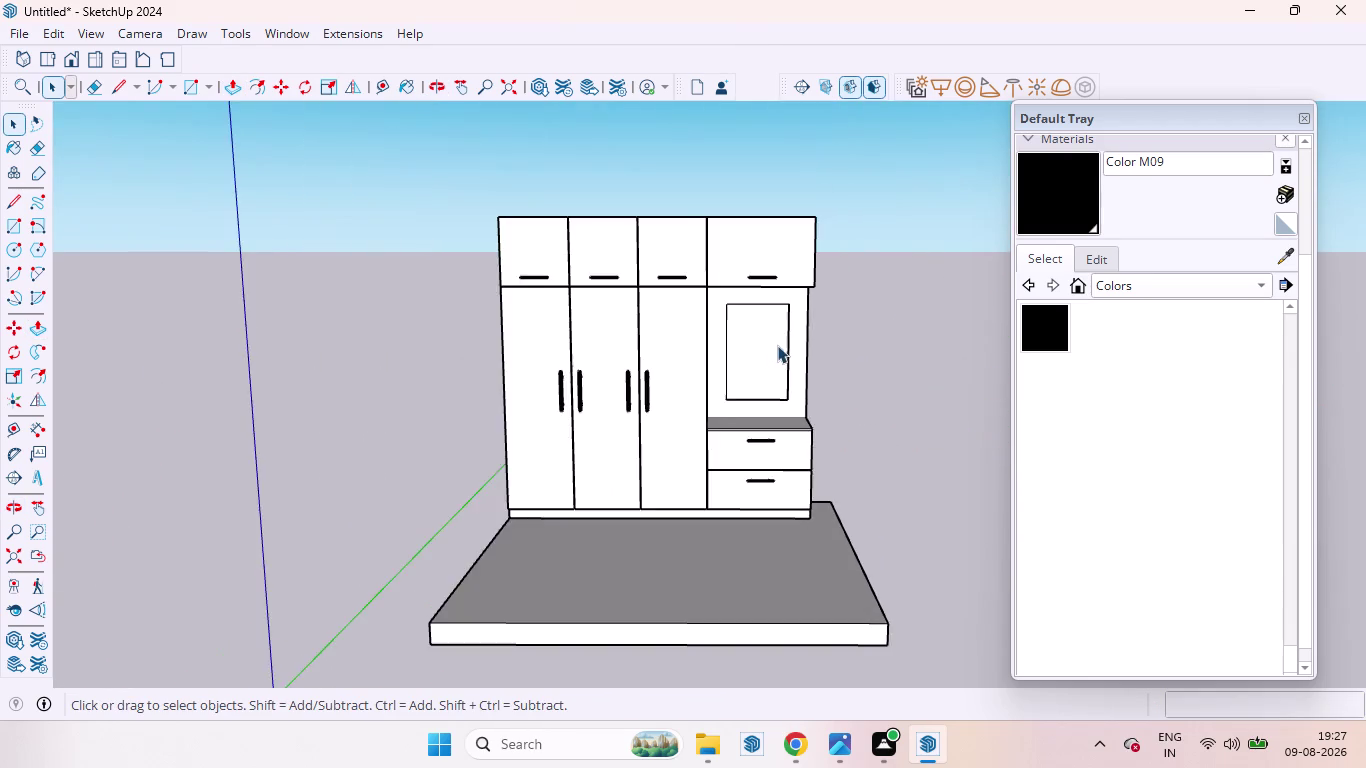
scroll(up, 3)
scroll(down, 3)
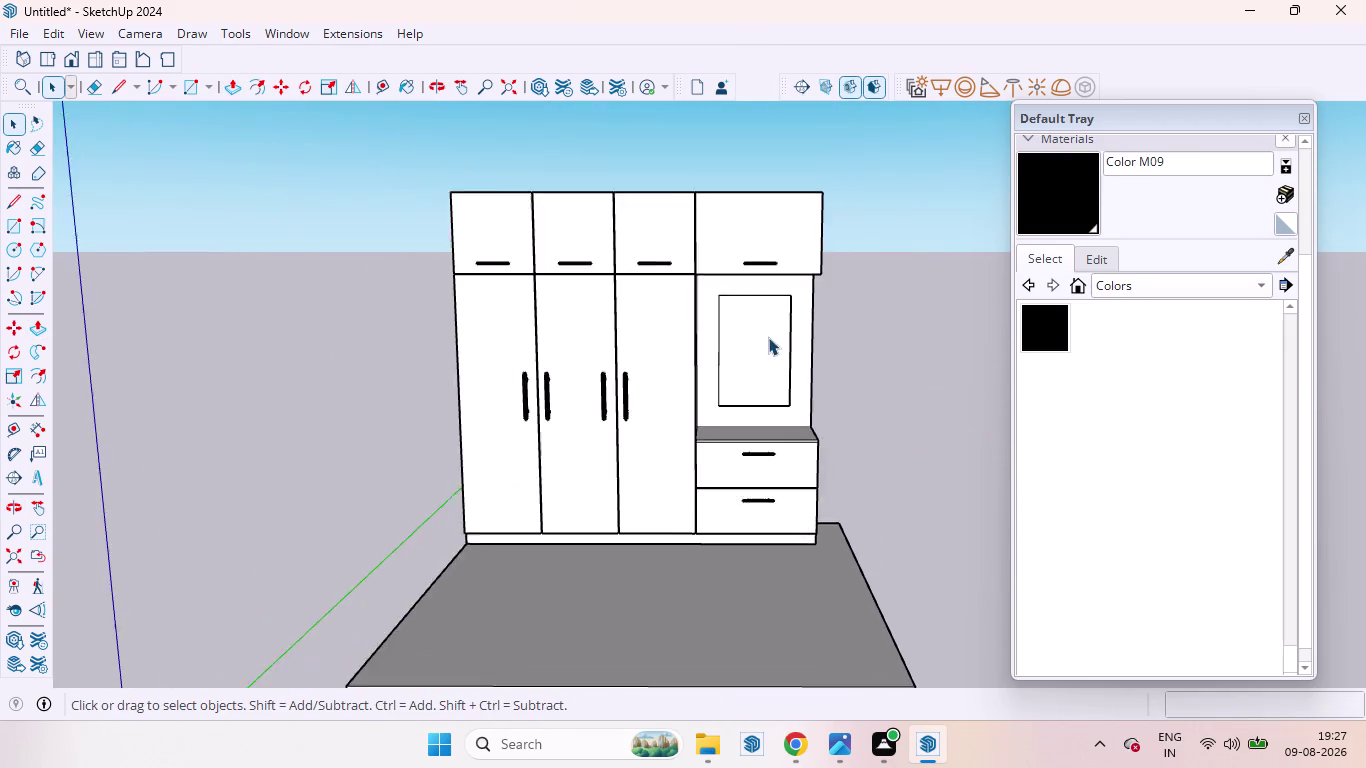
scroll(up, 3)
Offset the mirror panel outline twice to create a thin border strip.
key(f)
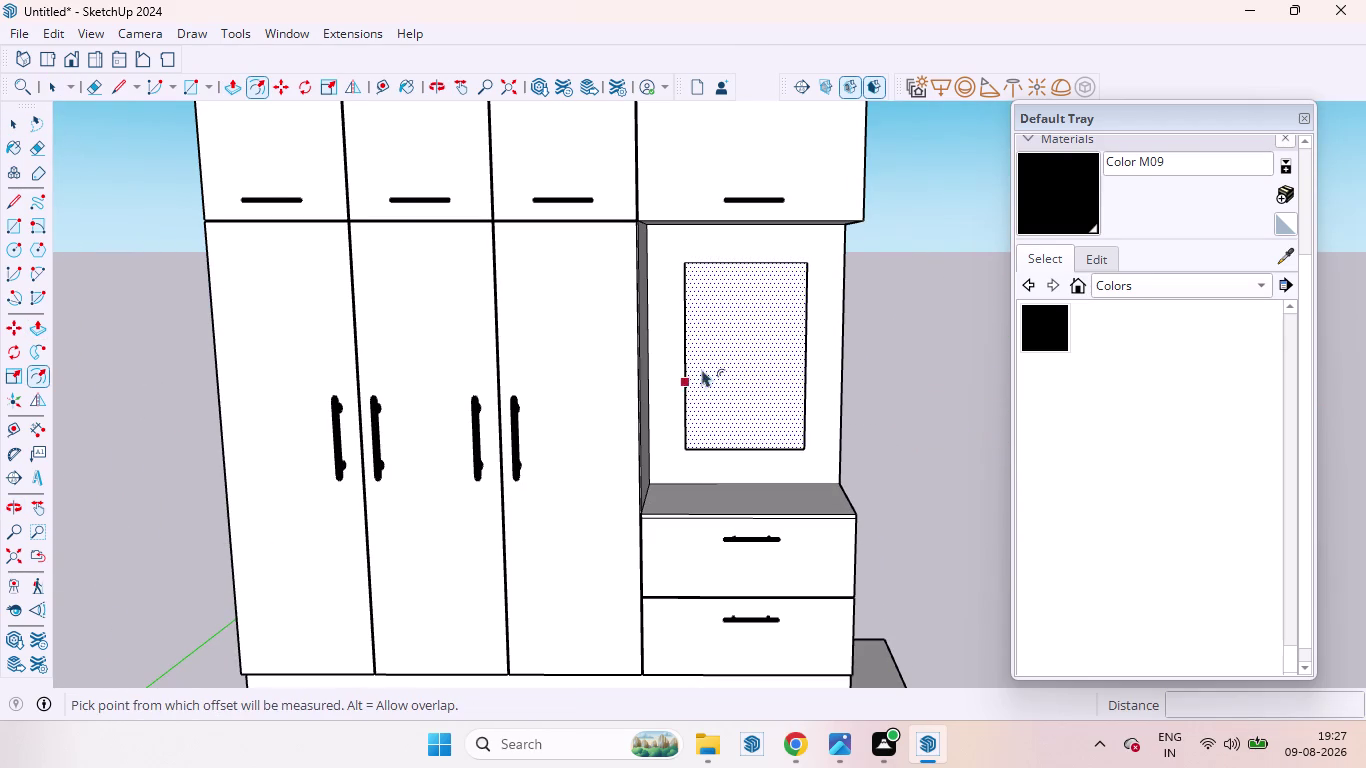
drag(658, 341, 669, 346)
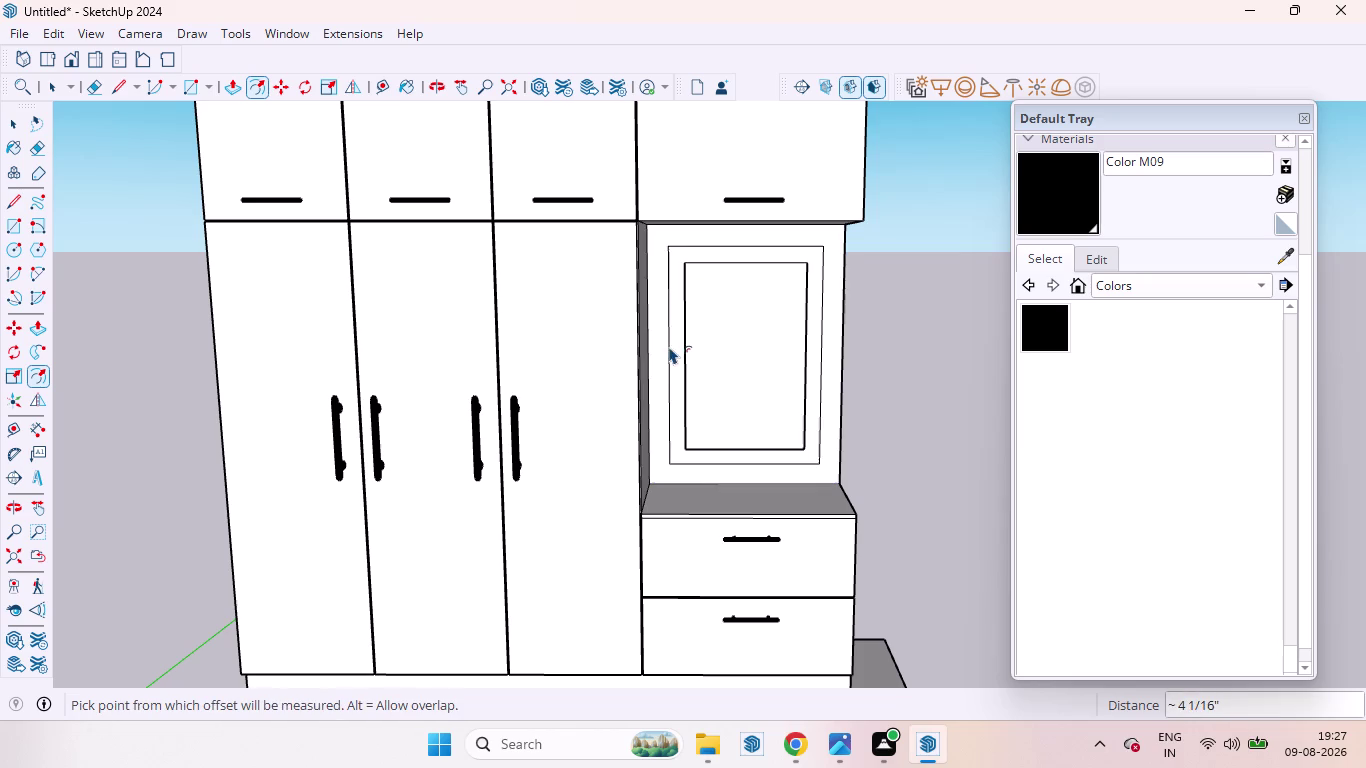
scroll(up, 3)
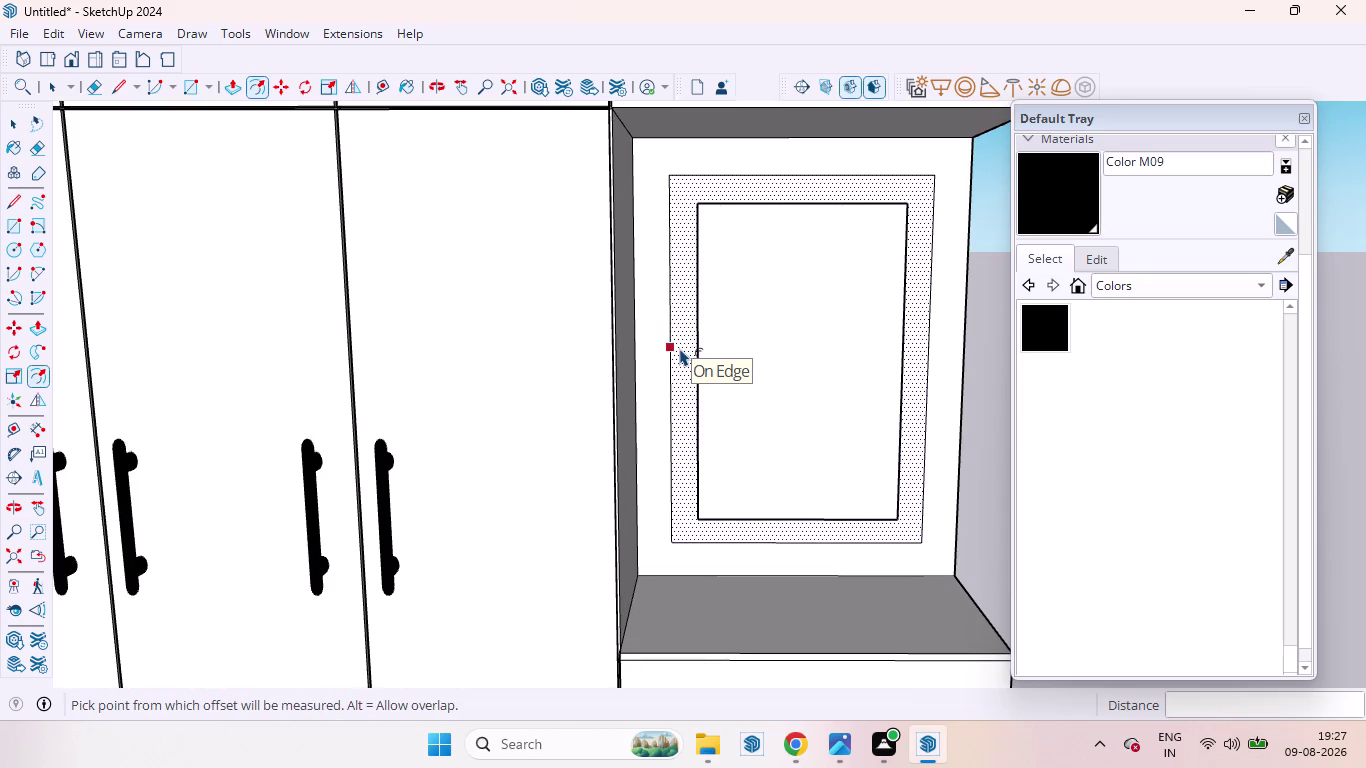
drag(680, 348, 665, 344)
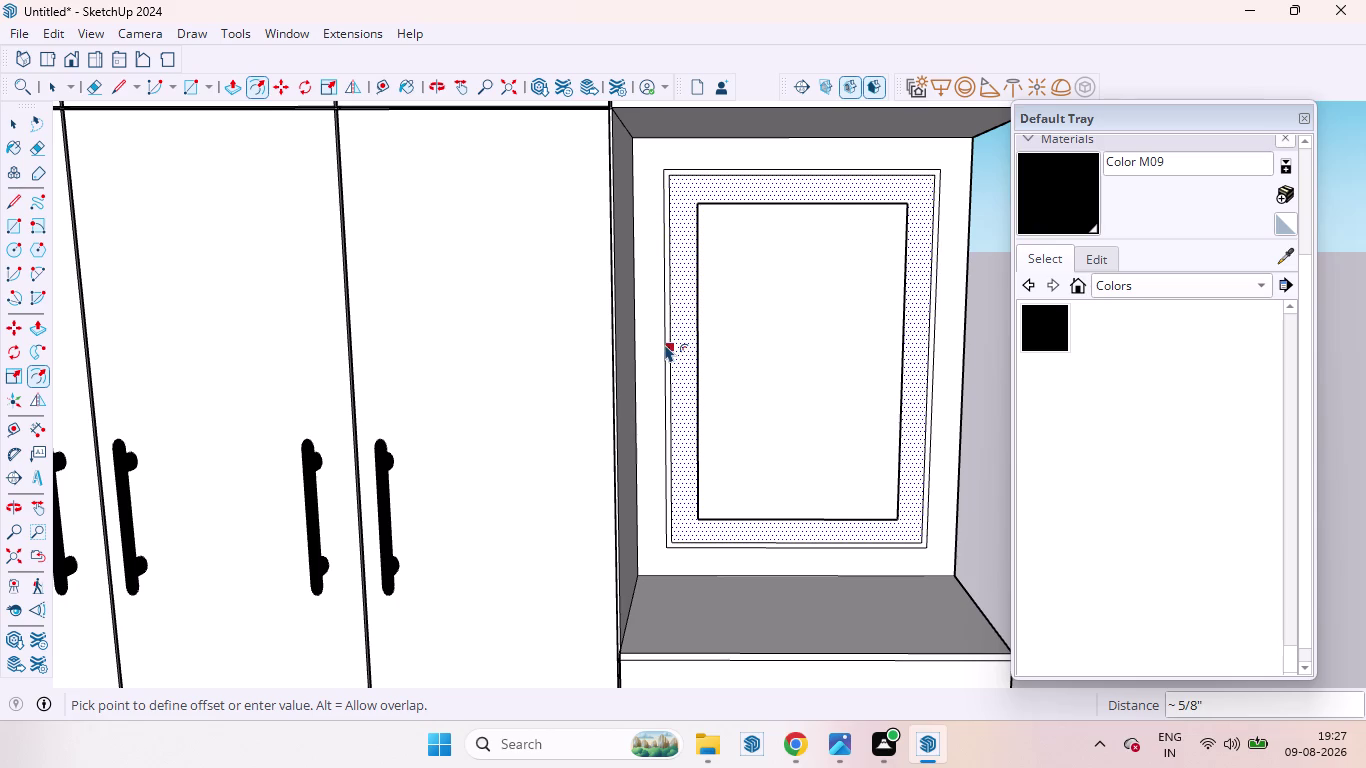
drag(665, 344, 666, 345)
key(space)
Double-click the thin strip to select its face and edges.
scroll(up, 3)
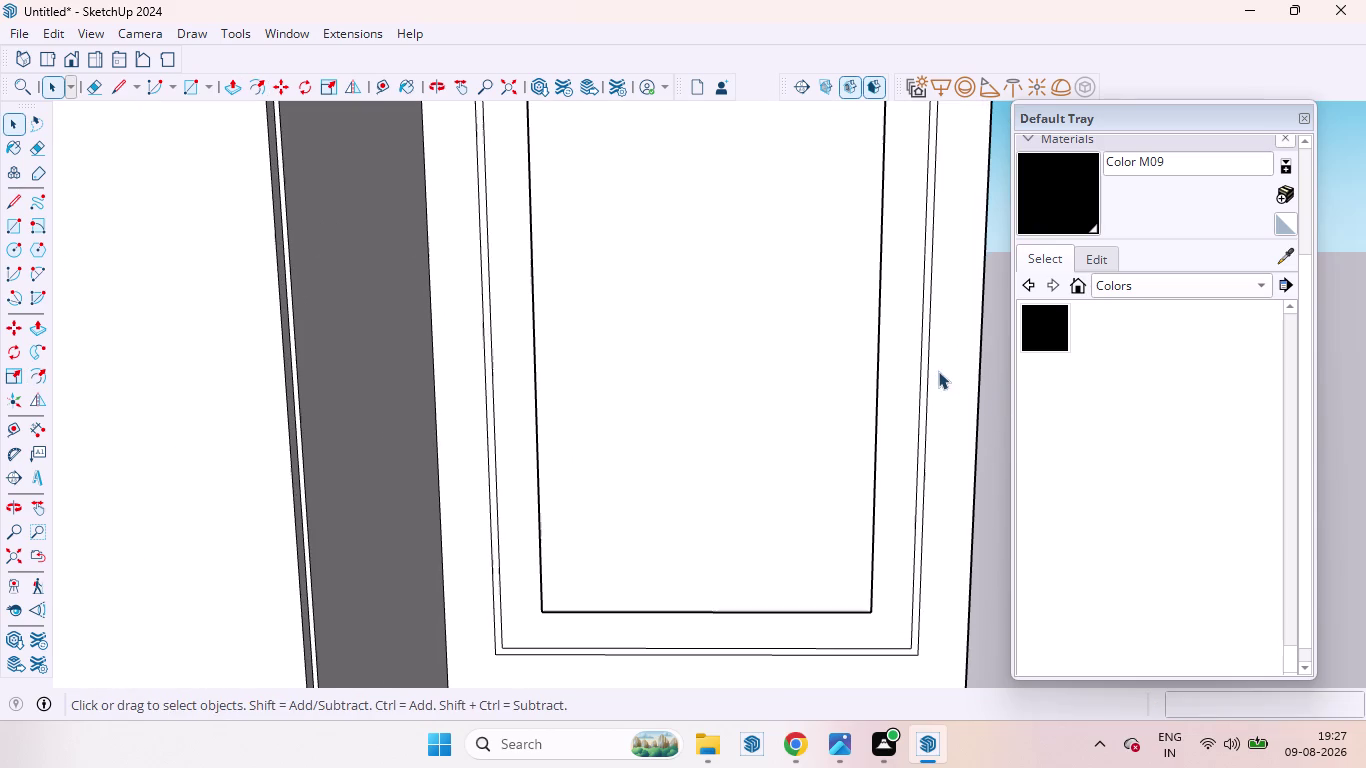
scroll(up, 3)
click(924, 380)
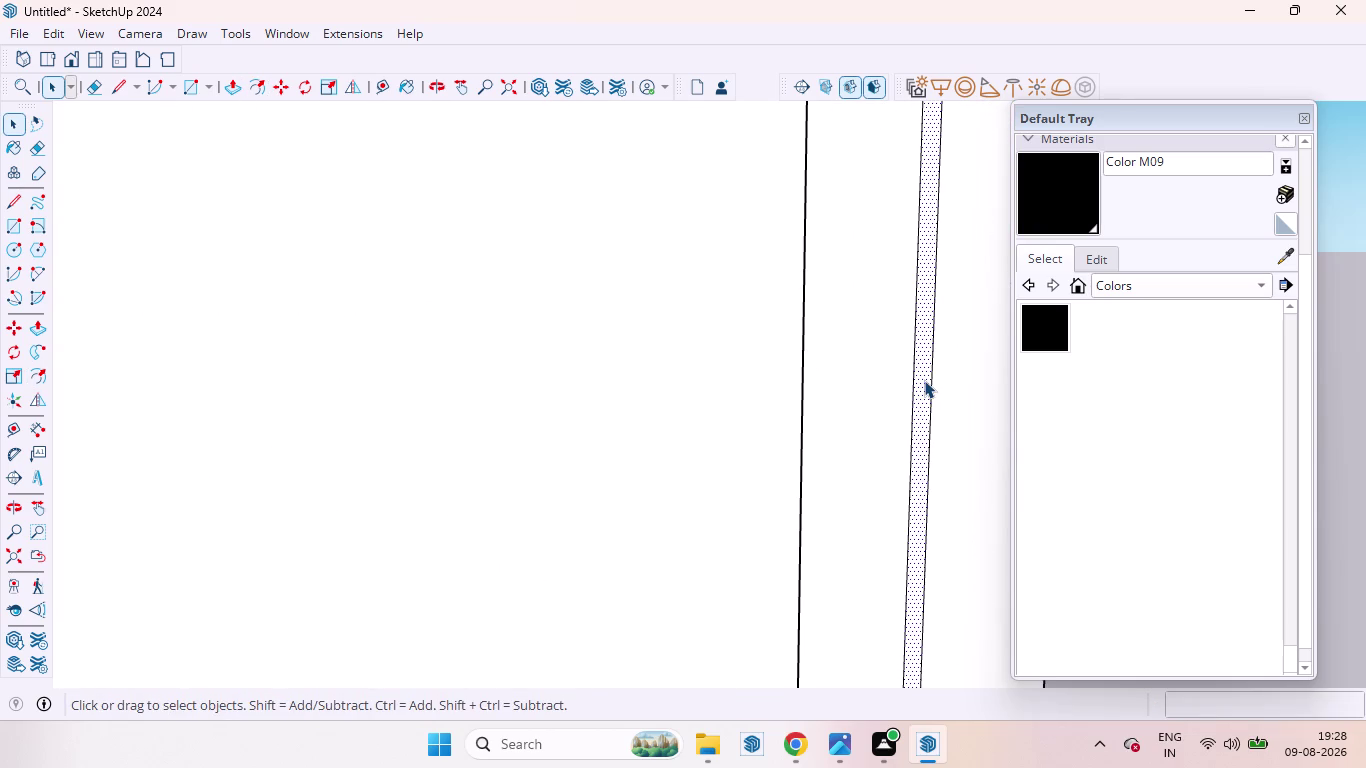
double_click(924, 380)
scroll(down, 3)
scroll(up, 3)
scroll(down, 3)
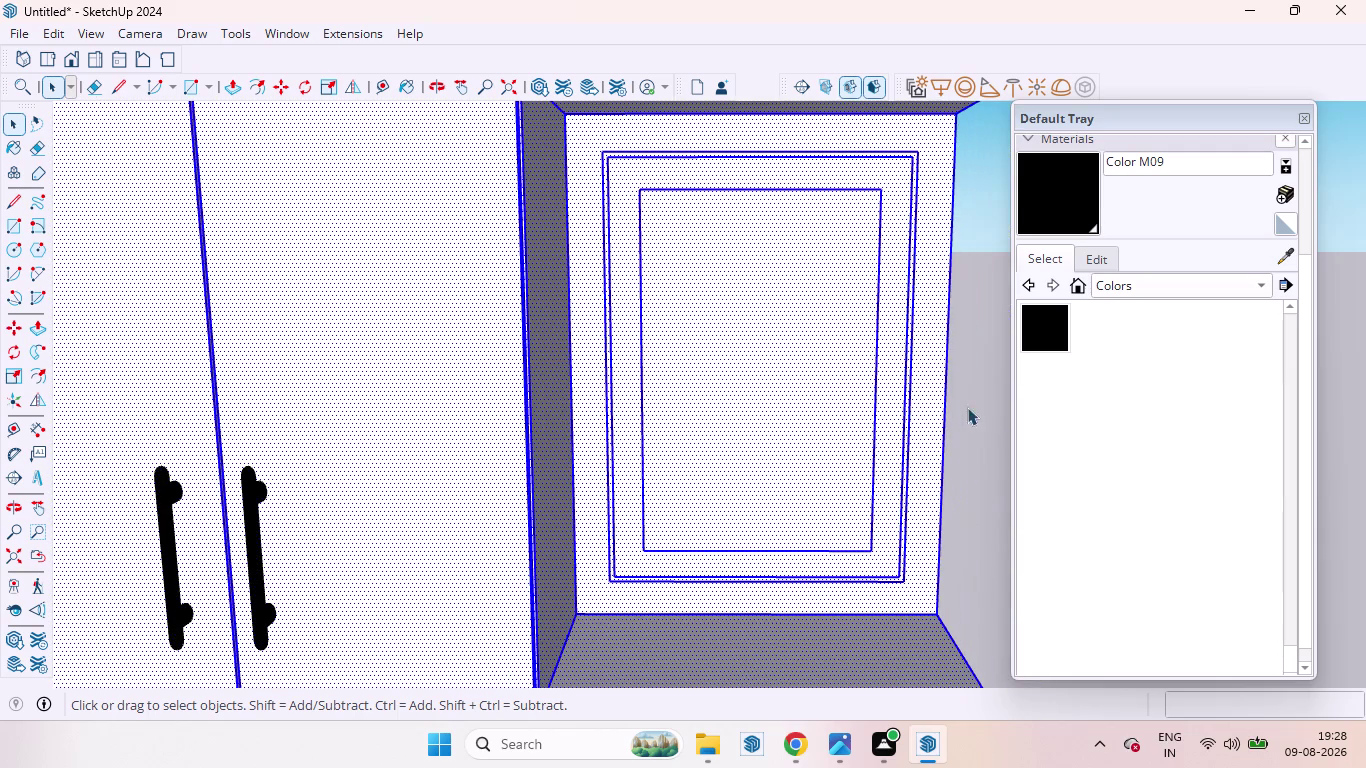
click(973, 388)
Reselect the thin strip's edges, face and connected frame geometry.
scroll(up, 3)
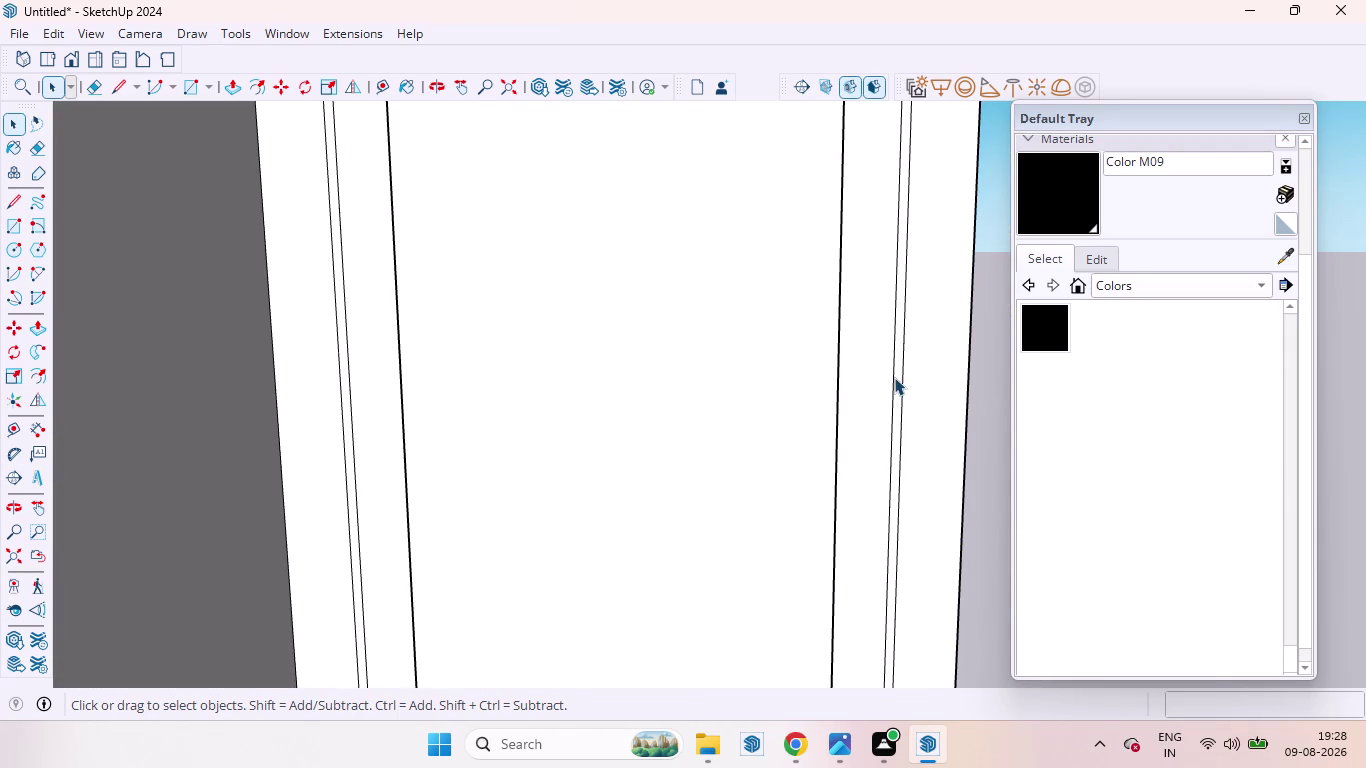
click(895, 381)
click(895, 381)
click(901, 382)
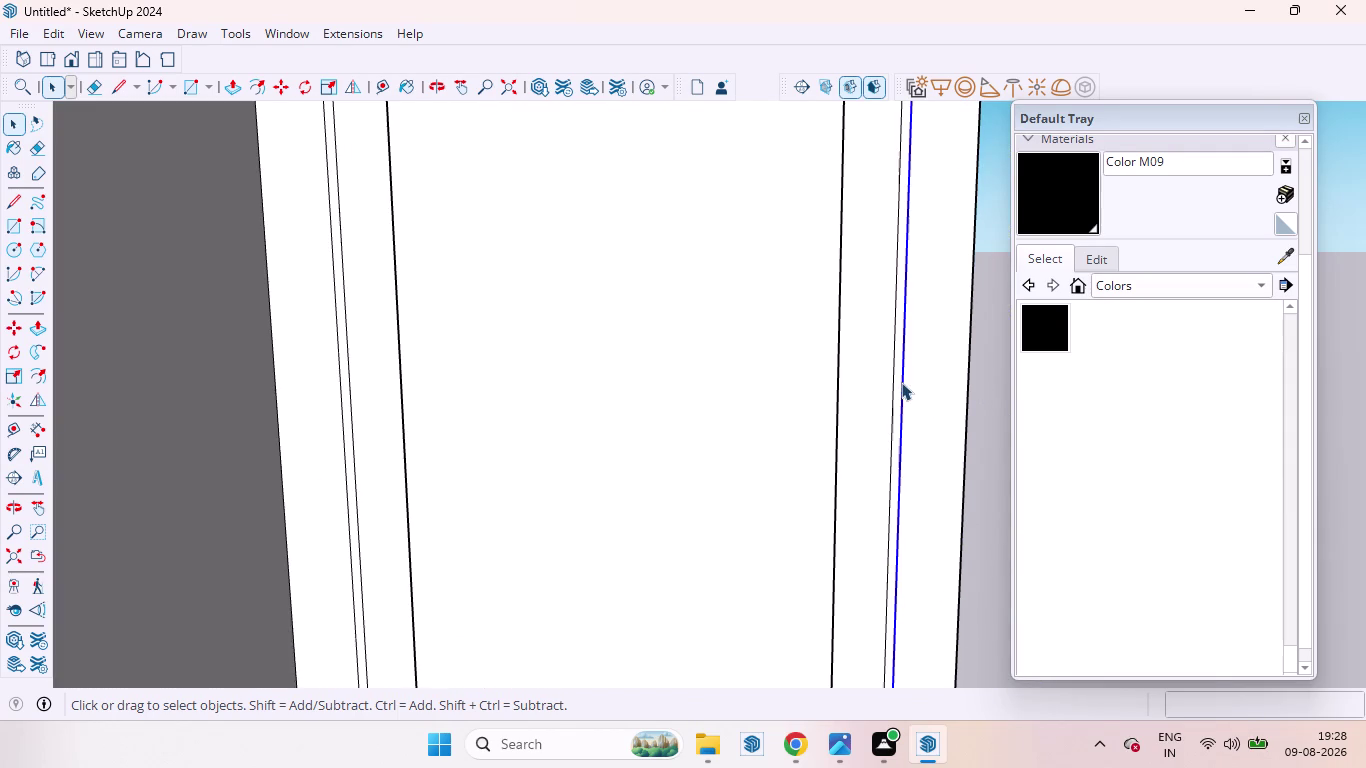
click(894, 386)
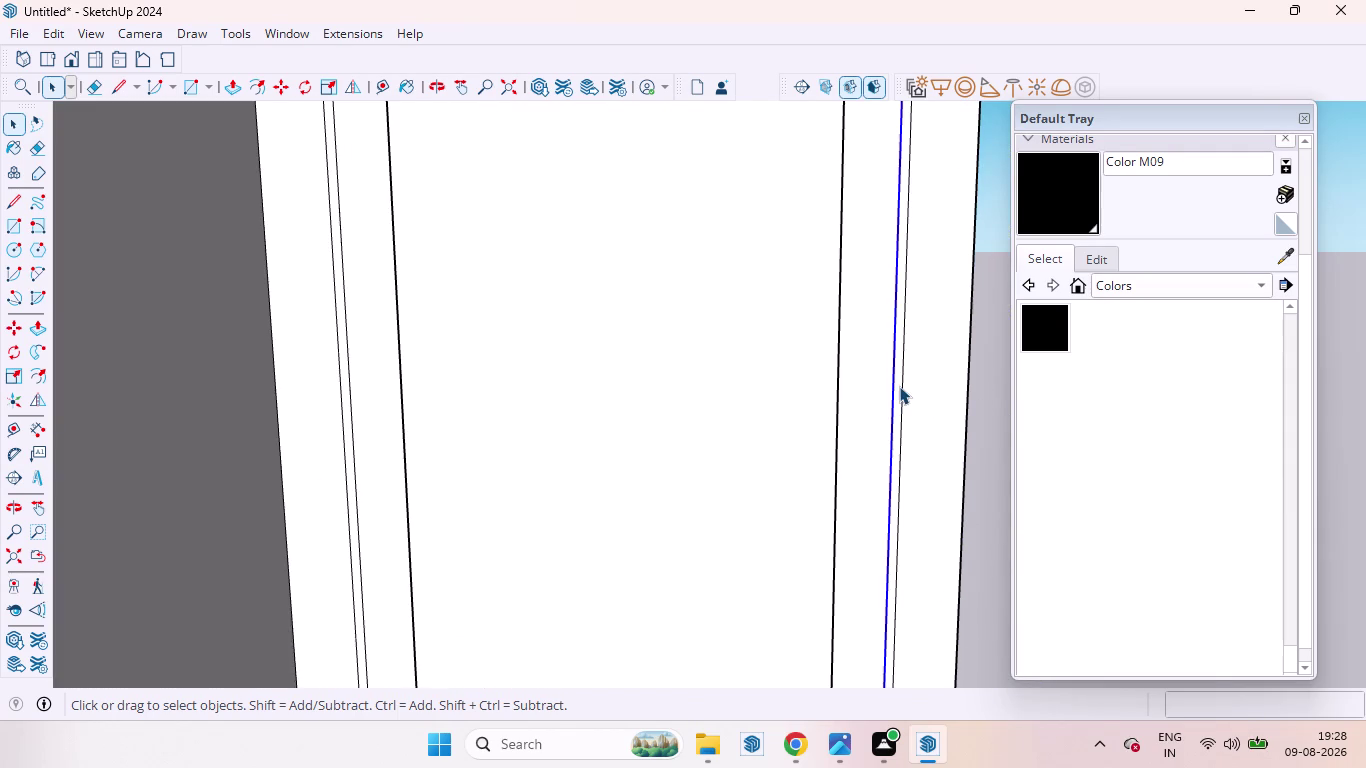
scroll(up, 3)
click(899, 386)
click(899, 386)
click(899, 386)
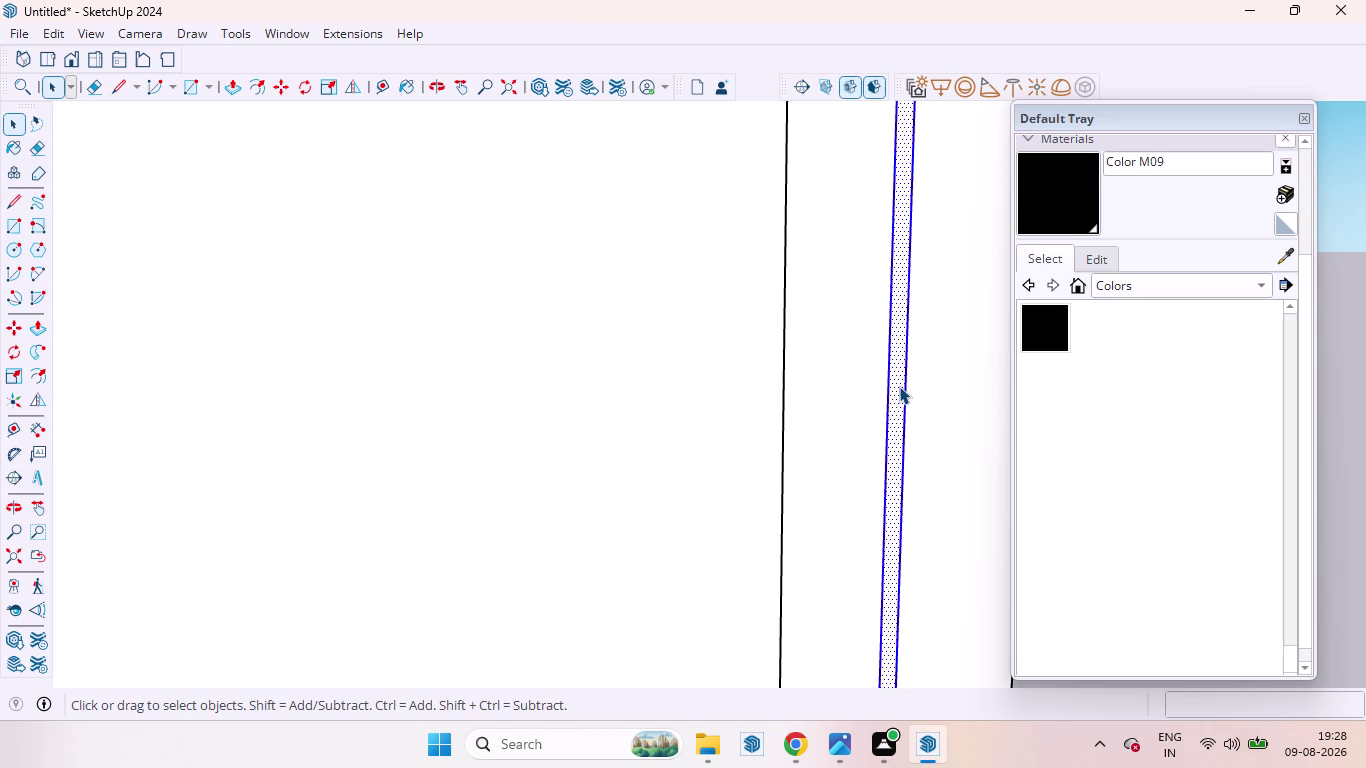
scroll(down, 3)
scroll(down, 3)
Apply an option from the frame strip's right-click menu.
right_click(896, 421)
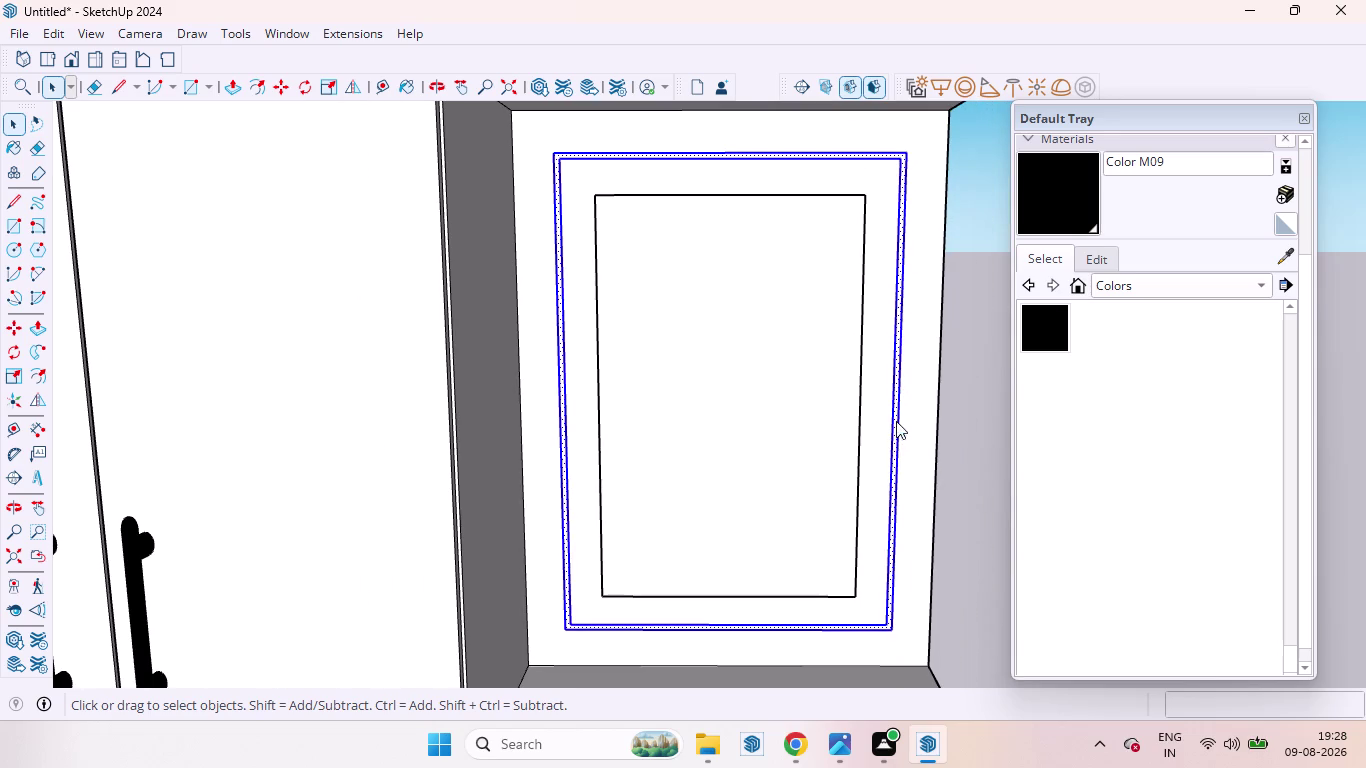
click(940, 185)
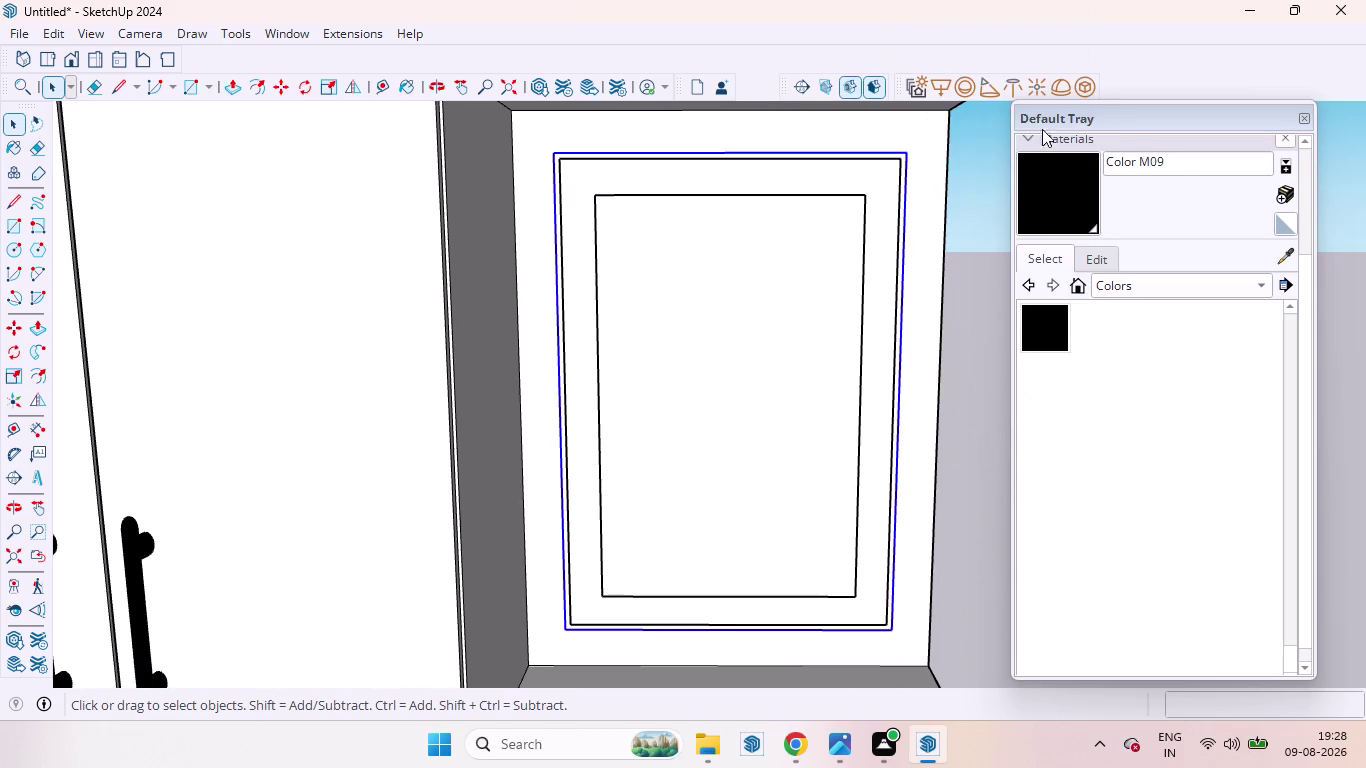
click(1090, 90)
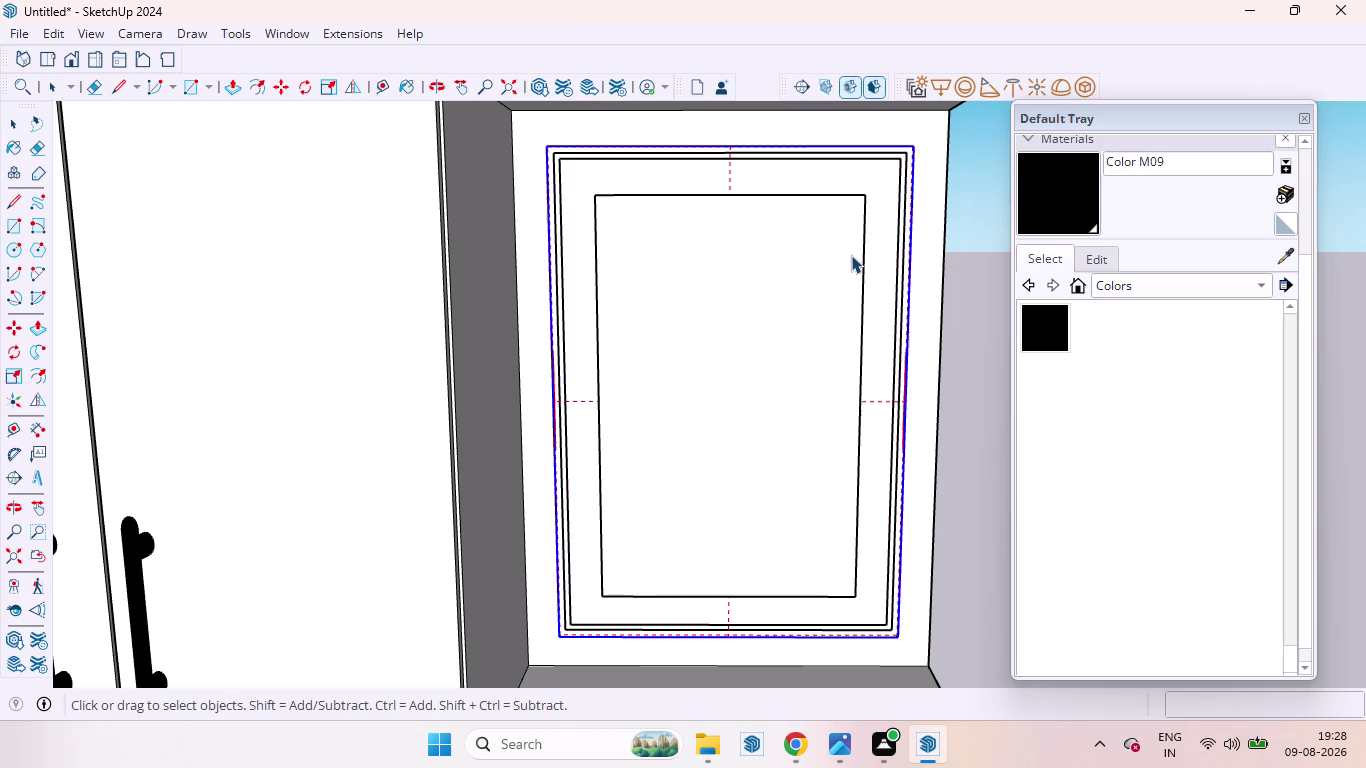
scroll(down, 3)
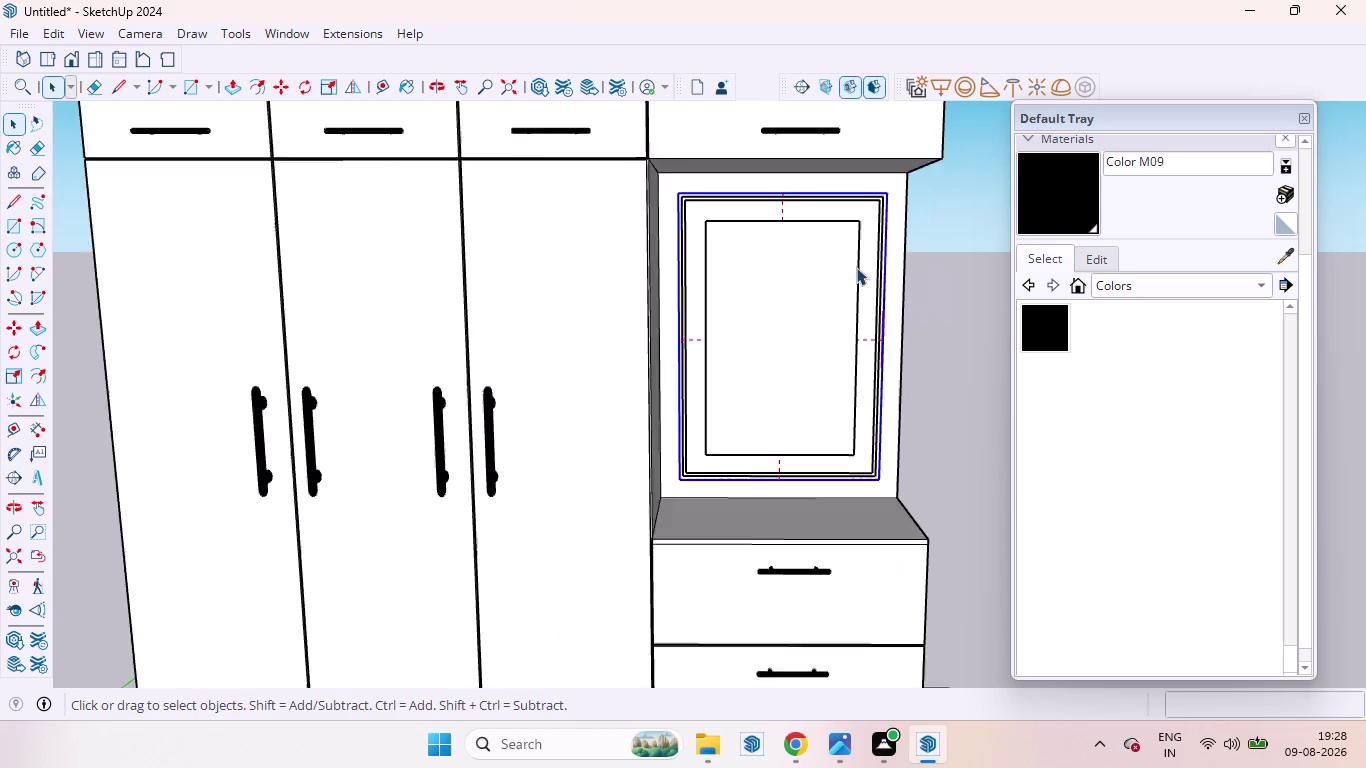
key(space)
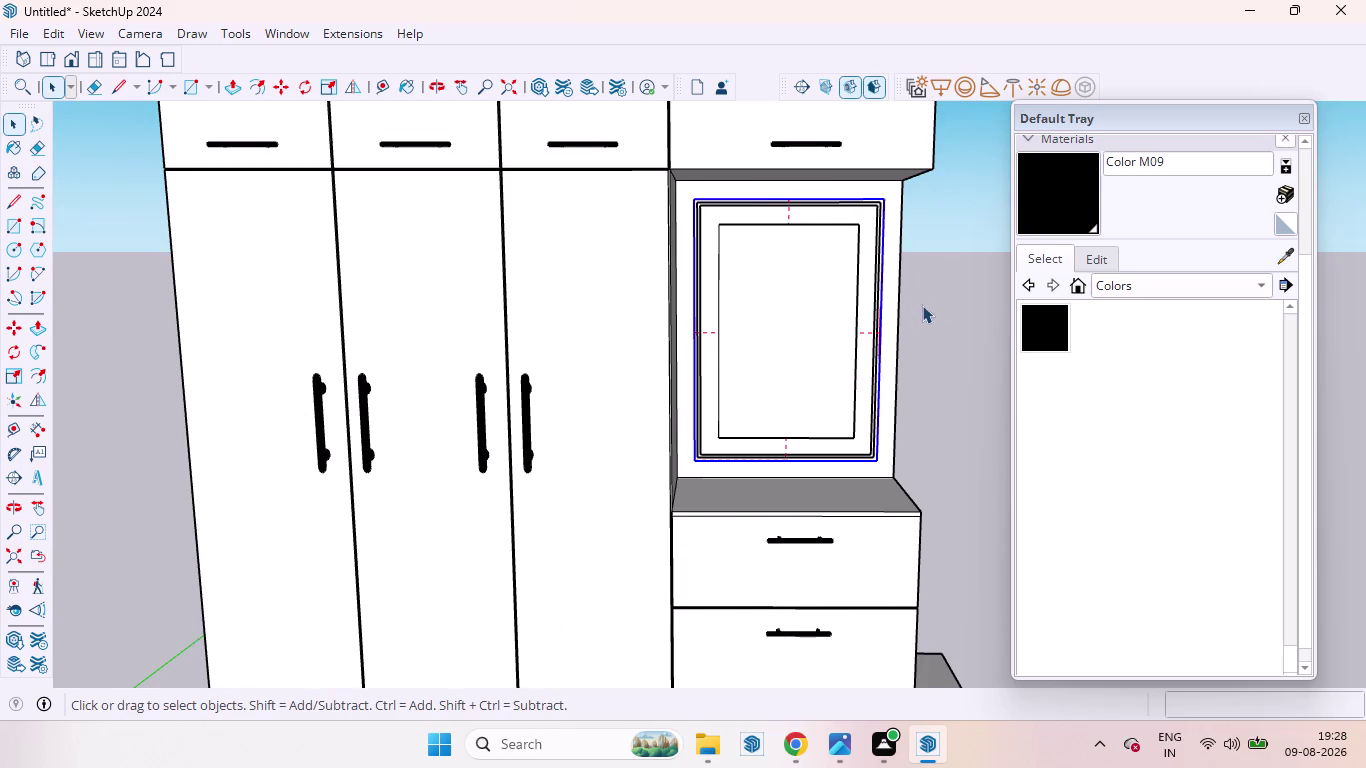
Orbit to an angle and select the mirror panel and its frame.
middle_drag(925, 315, 843, 431)
click(815, 326)
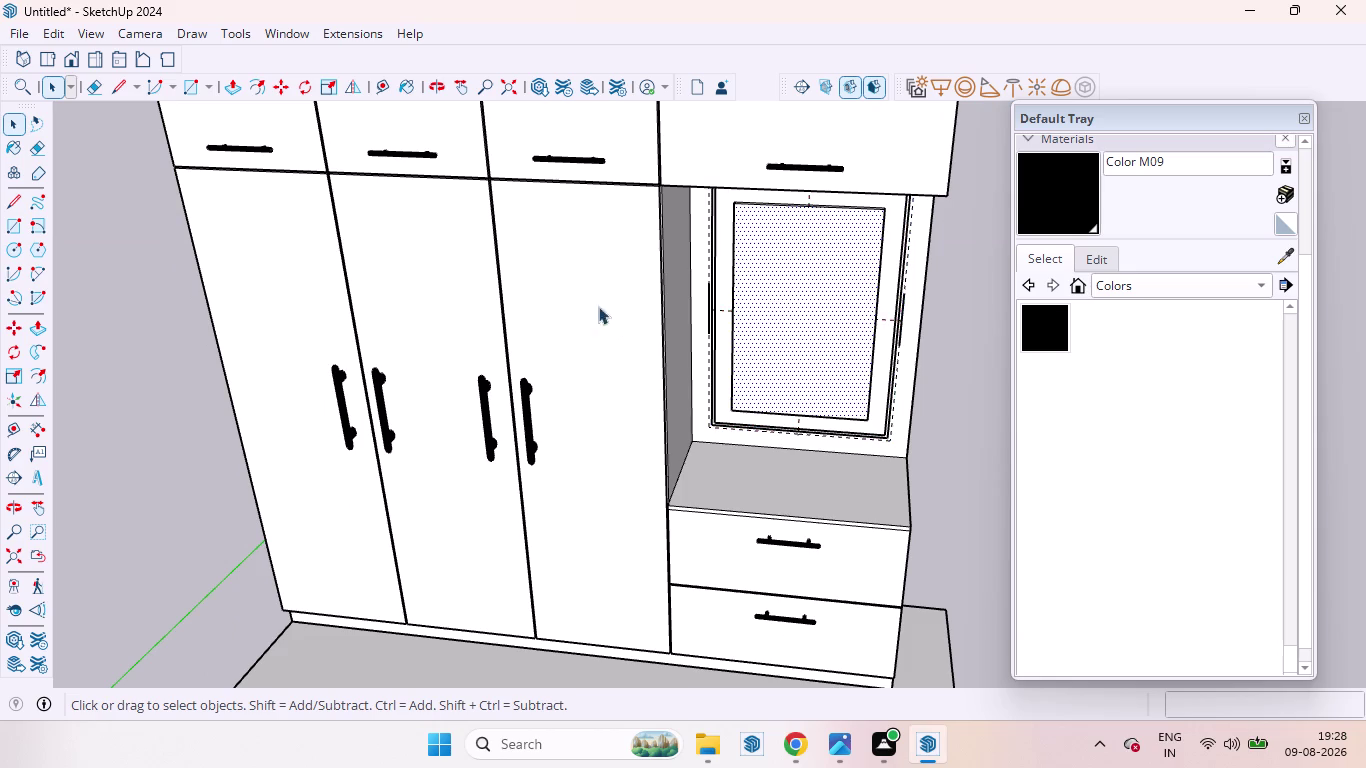
scroll(down, 3)
click(847, 367)
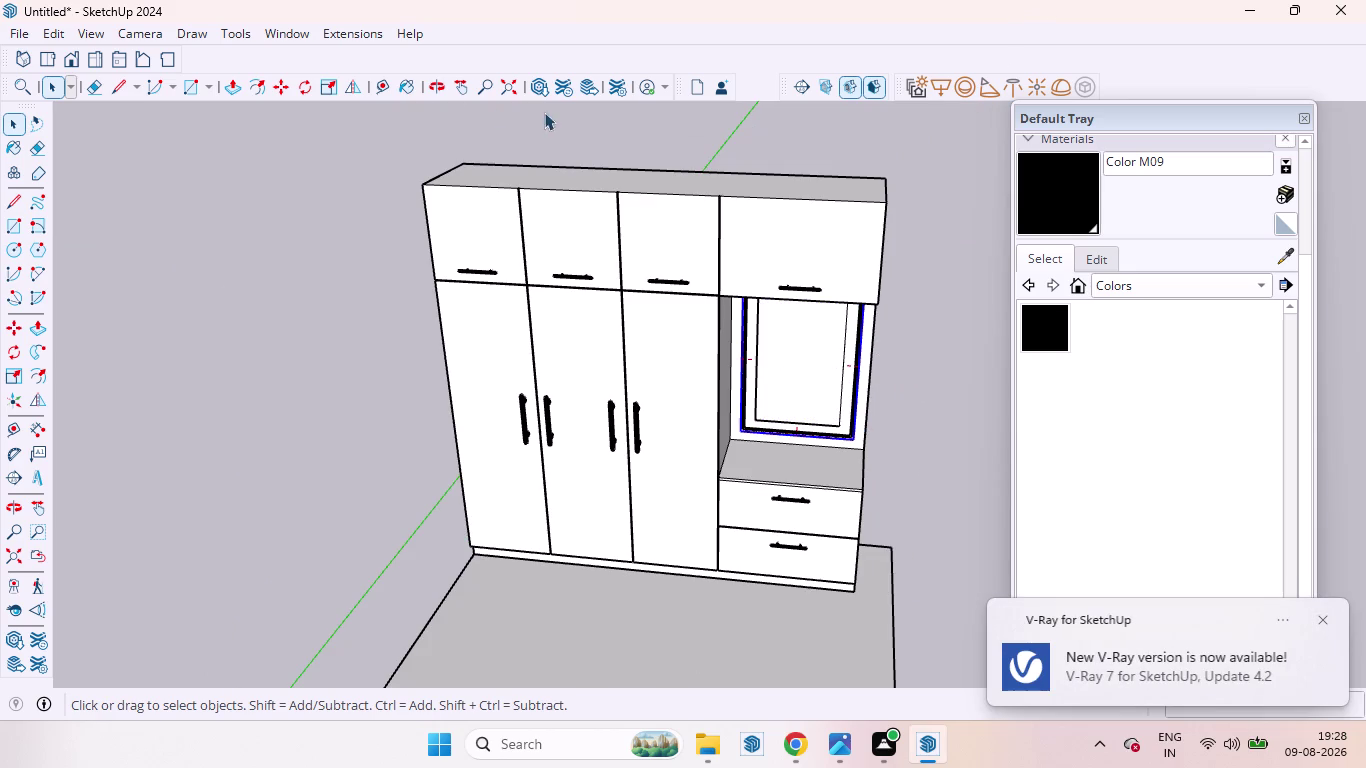
Hide the small extra toolbar and show the V-Ray toolbar.
right_click(501, 49)
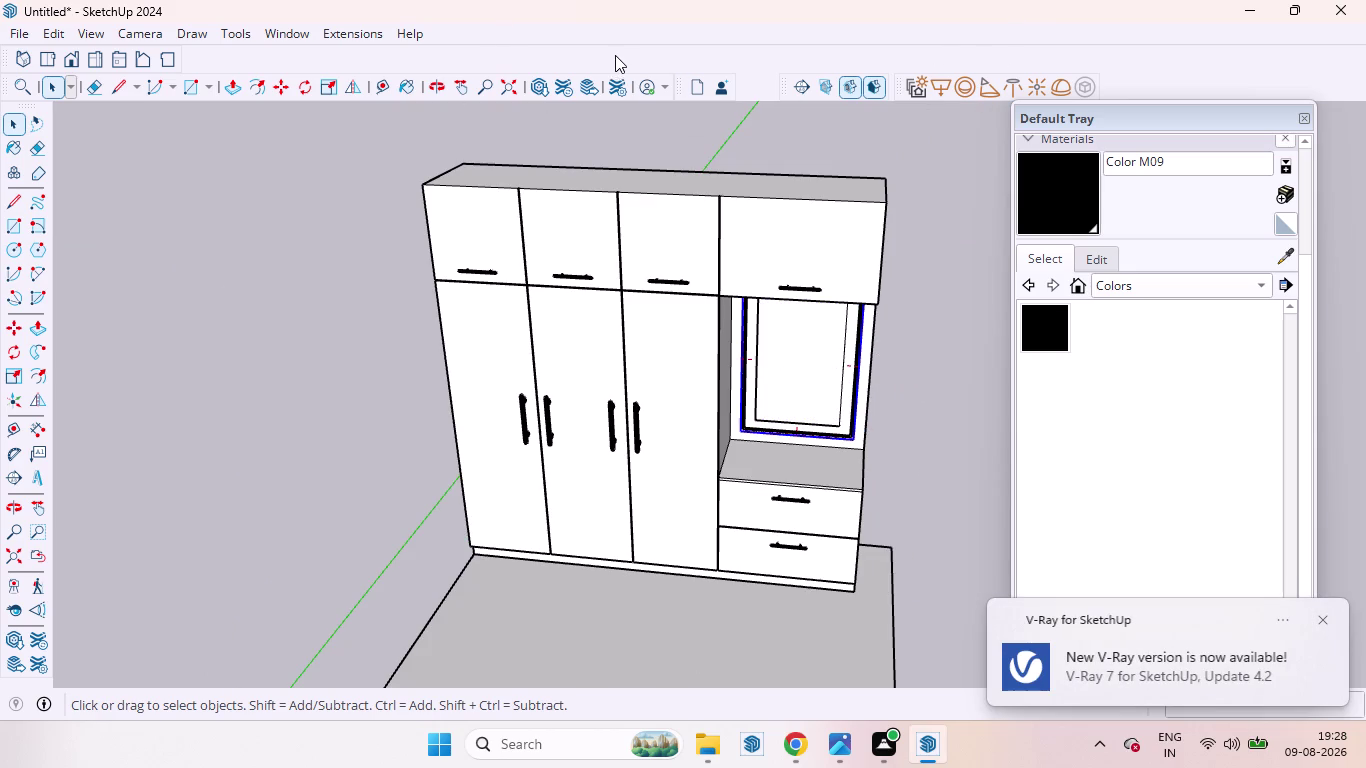
right_click(620, 55)
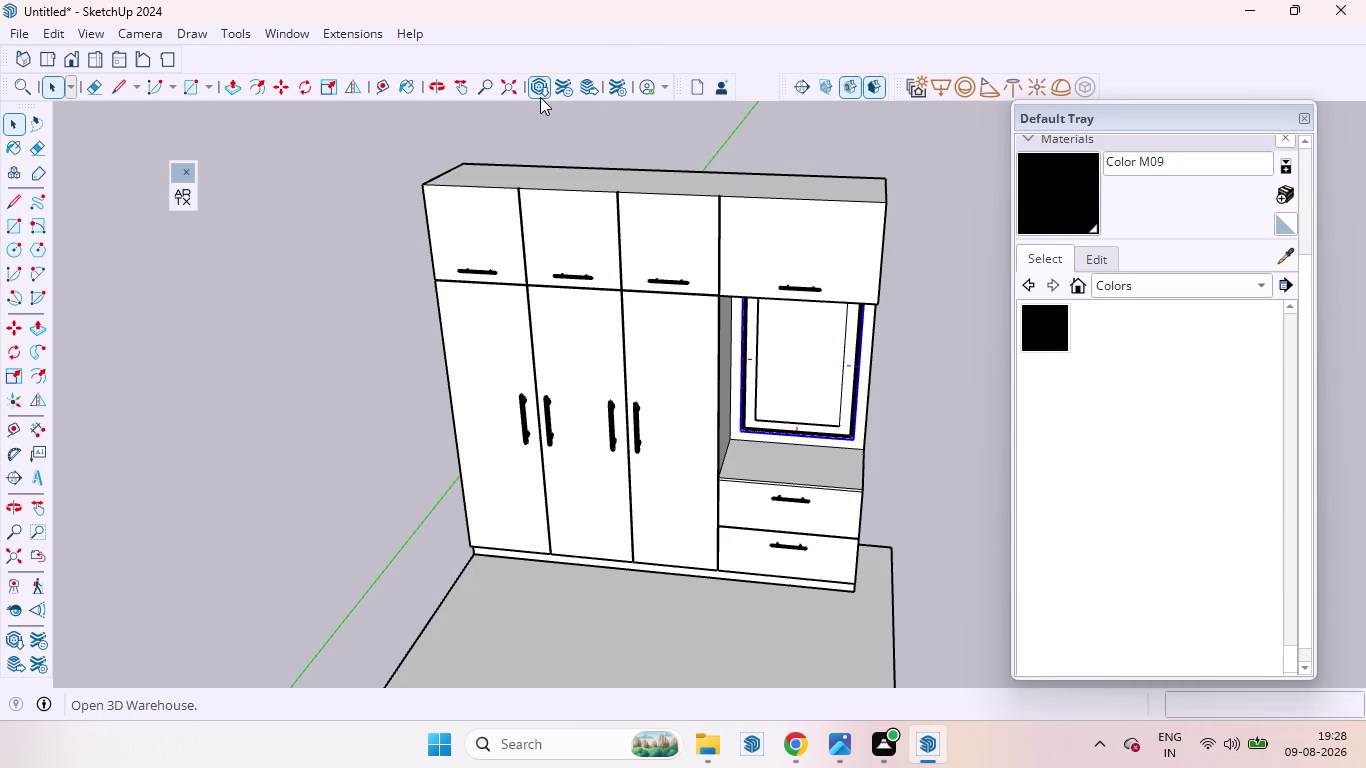
right_click(733, 48)
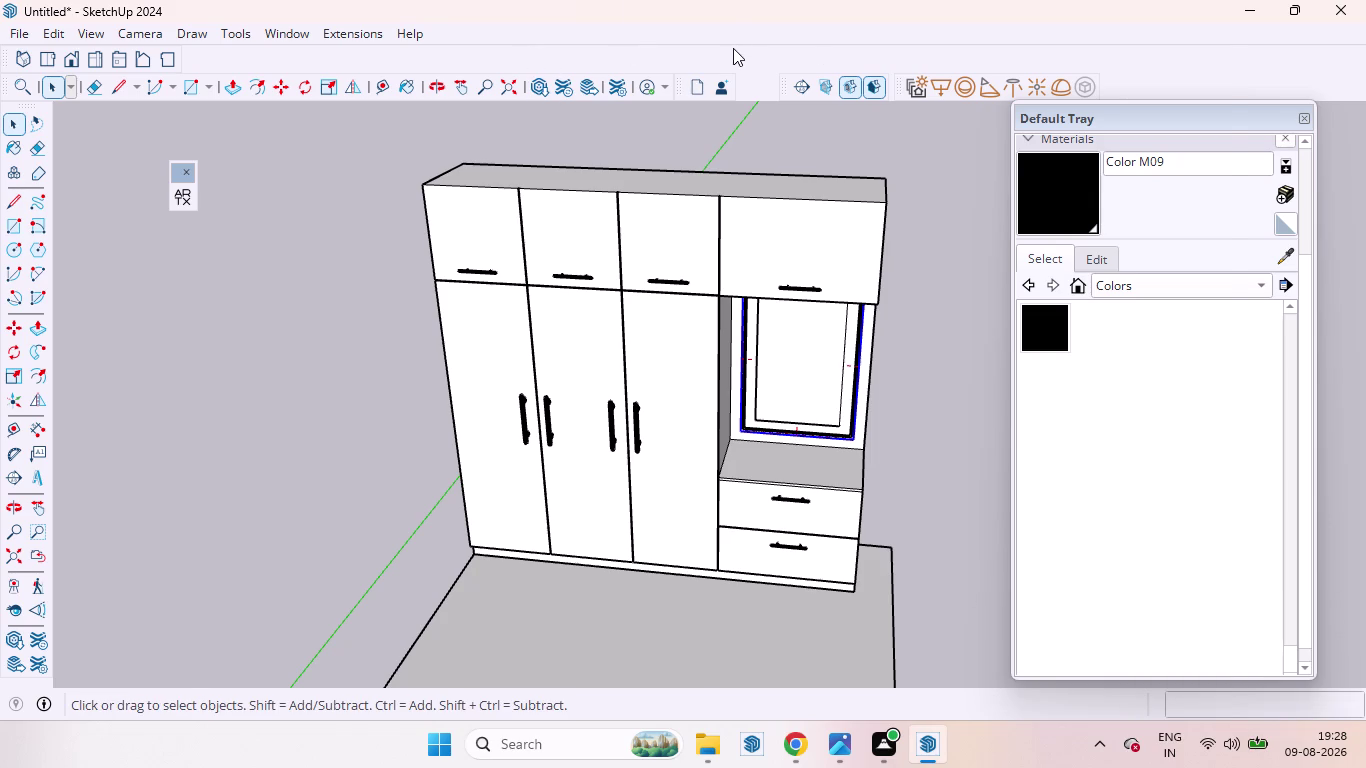
click(776, 67)
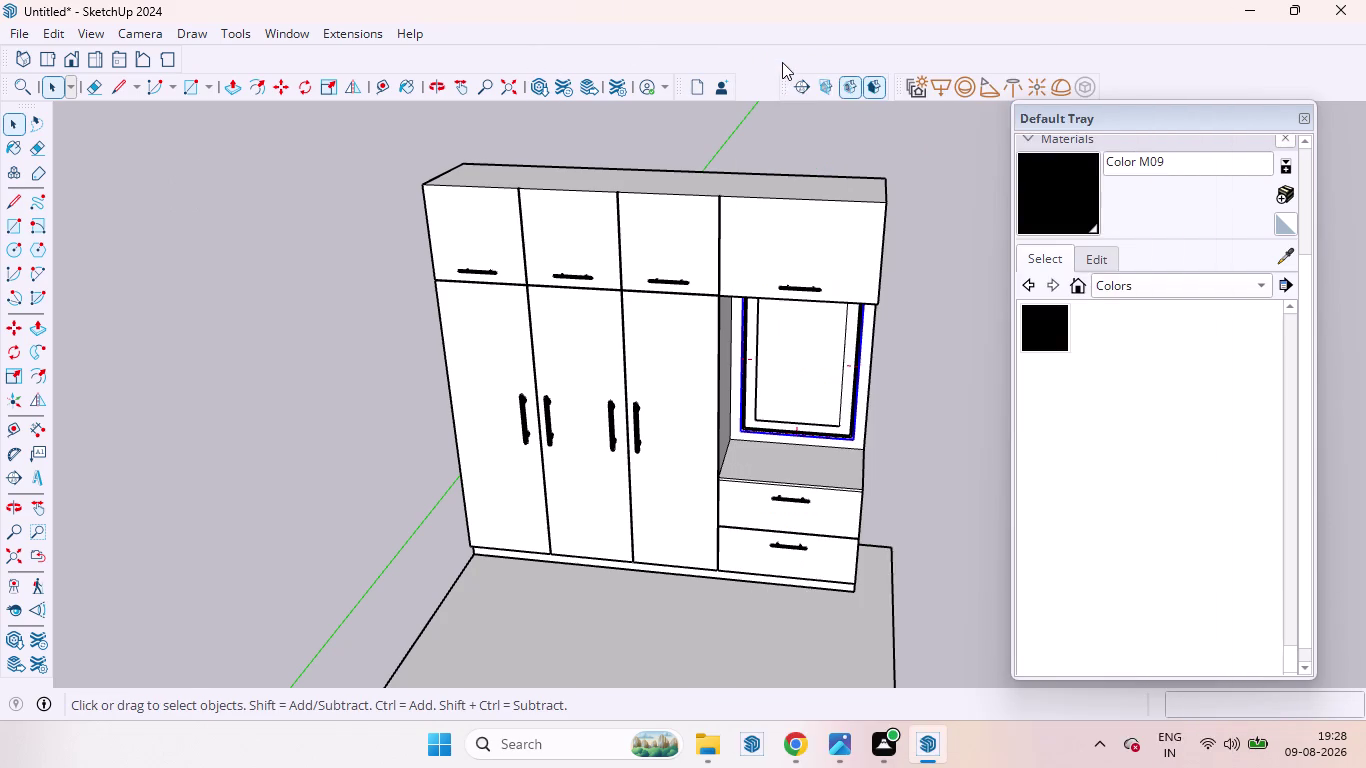
right_click(782, 62)
click(1070, 89)
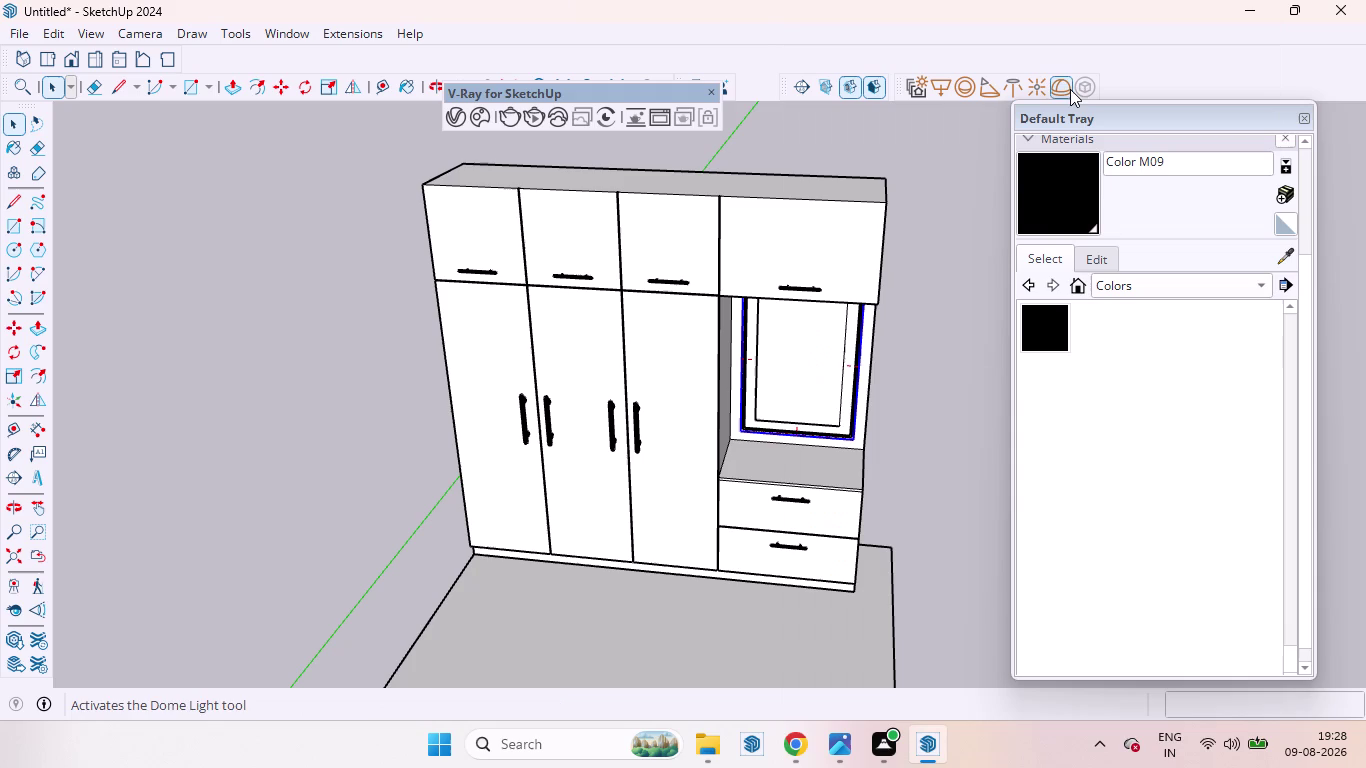
Add a Generic material in the V-Ray Asset Editor and open its settings.
click(456, 113)
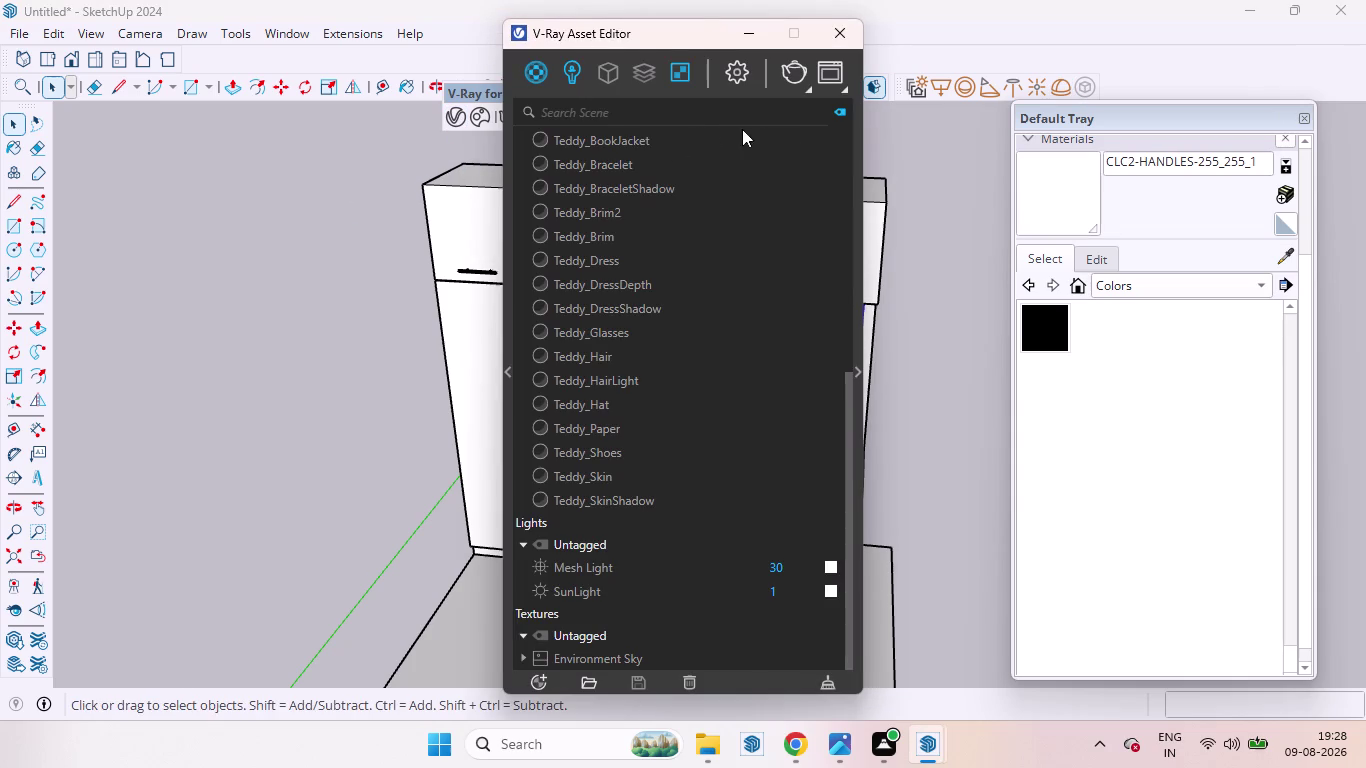
click(536, 79)
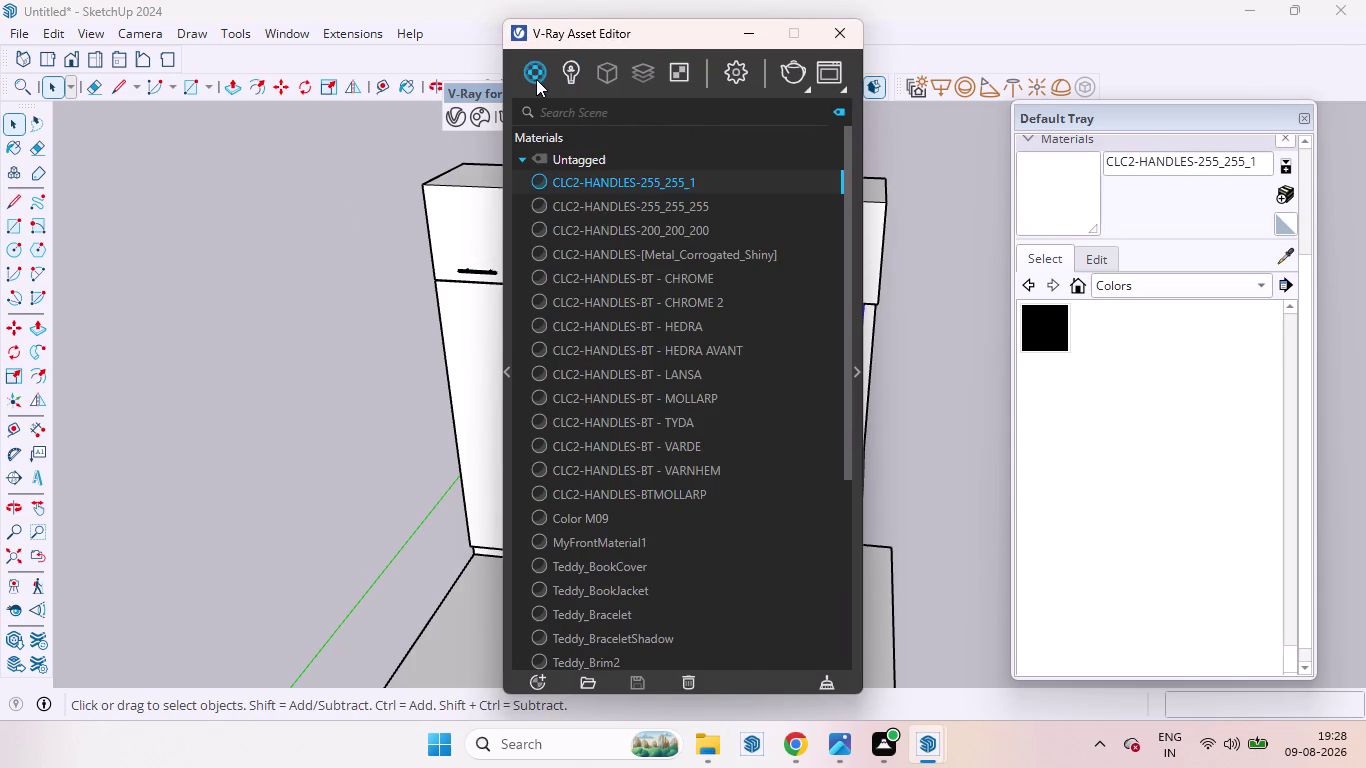
right_click(537, 79)
click(574, 108)
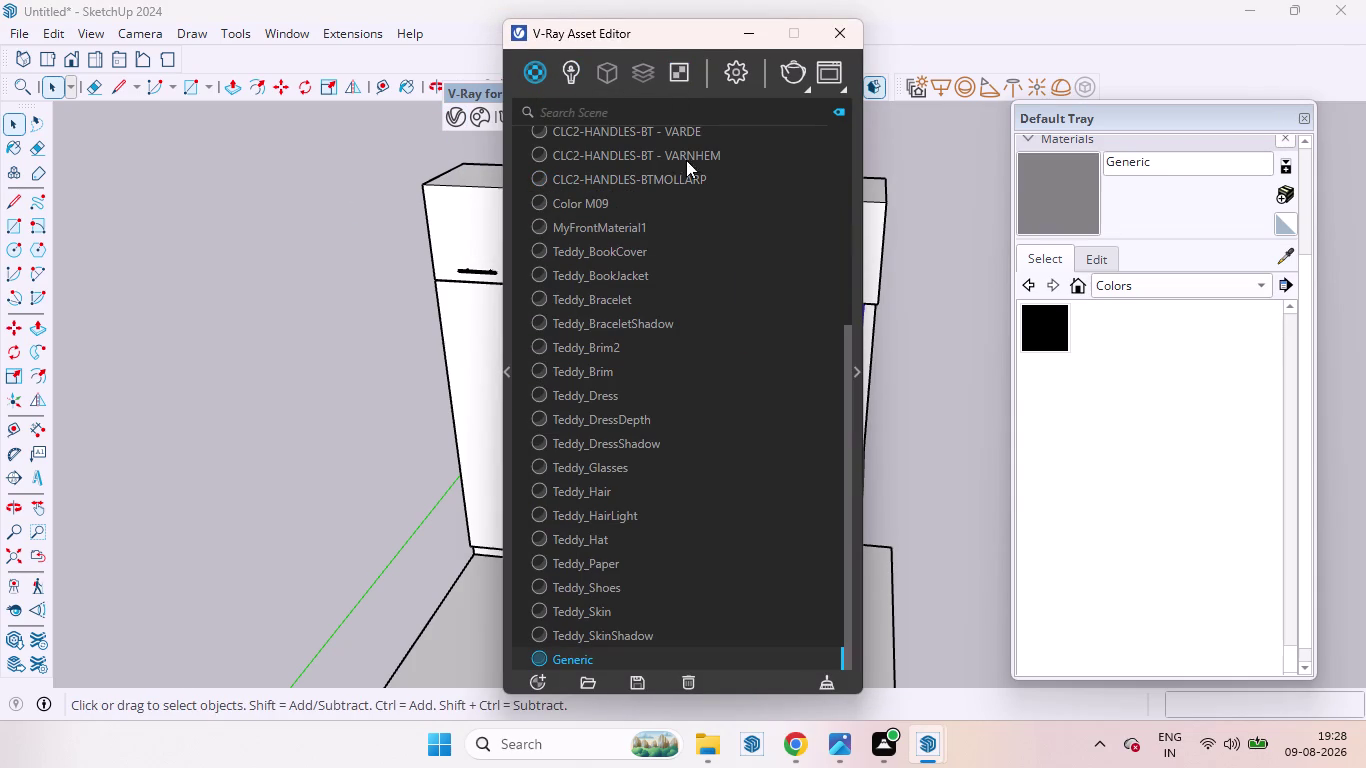
click(858, 373)
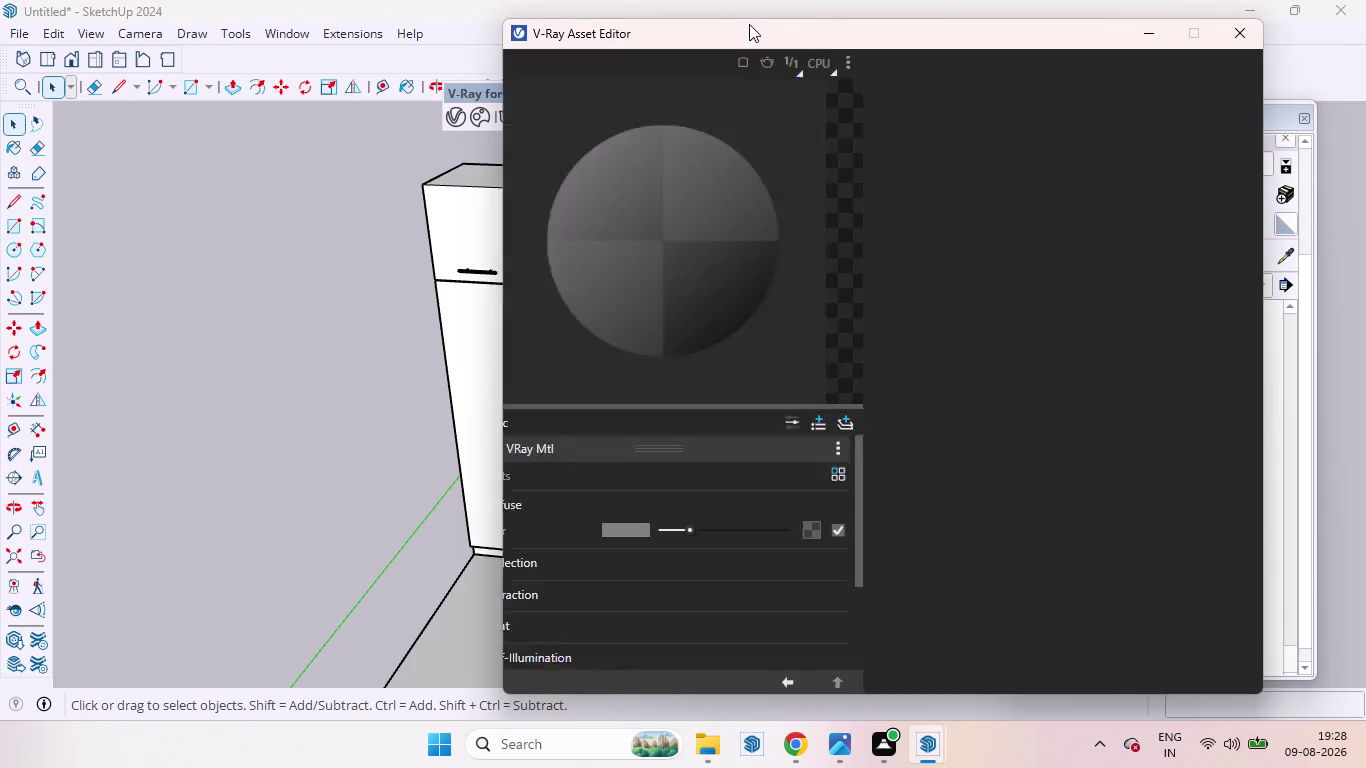
drag(778, 38, 433, 0)
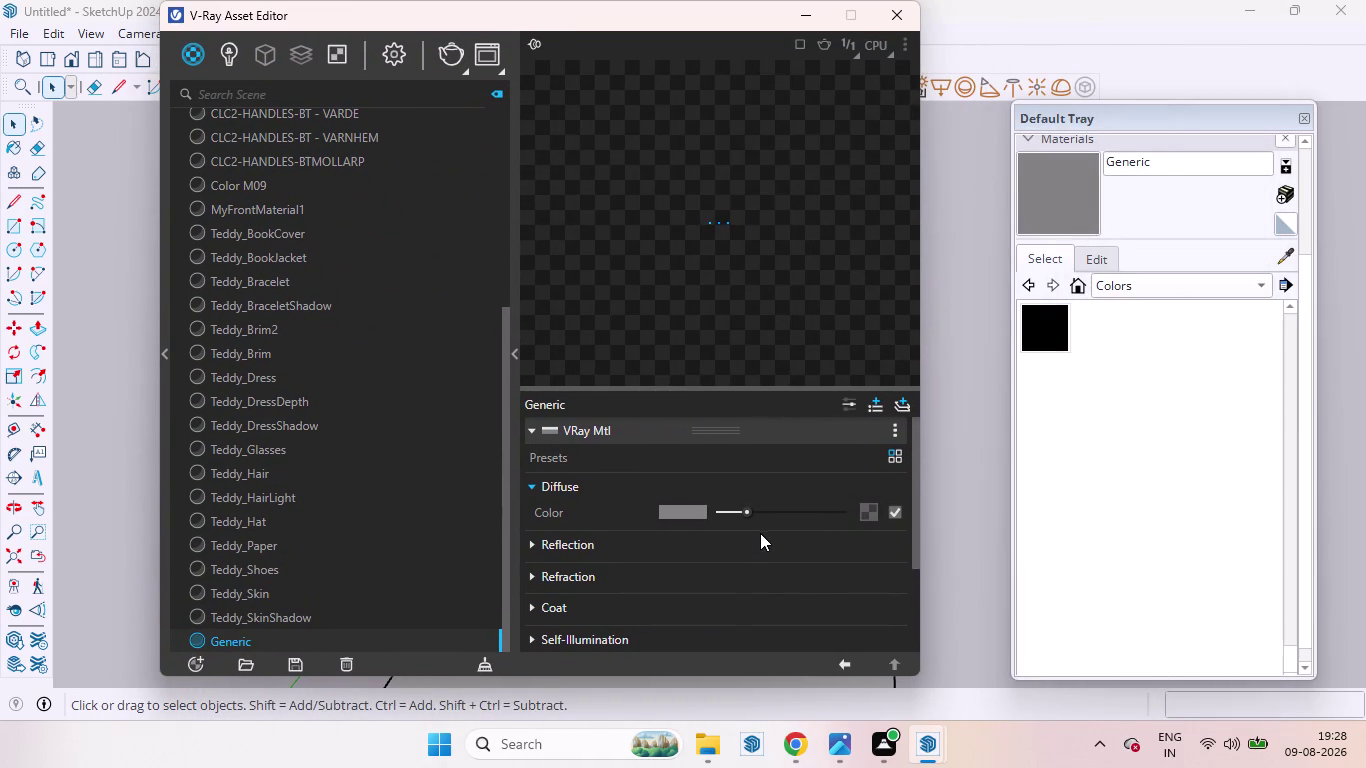
drag(745, 513, 796, 522)
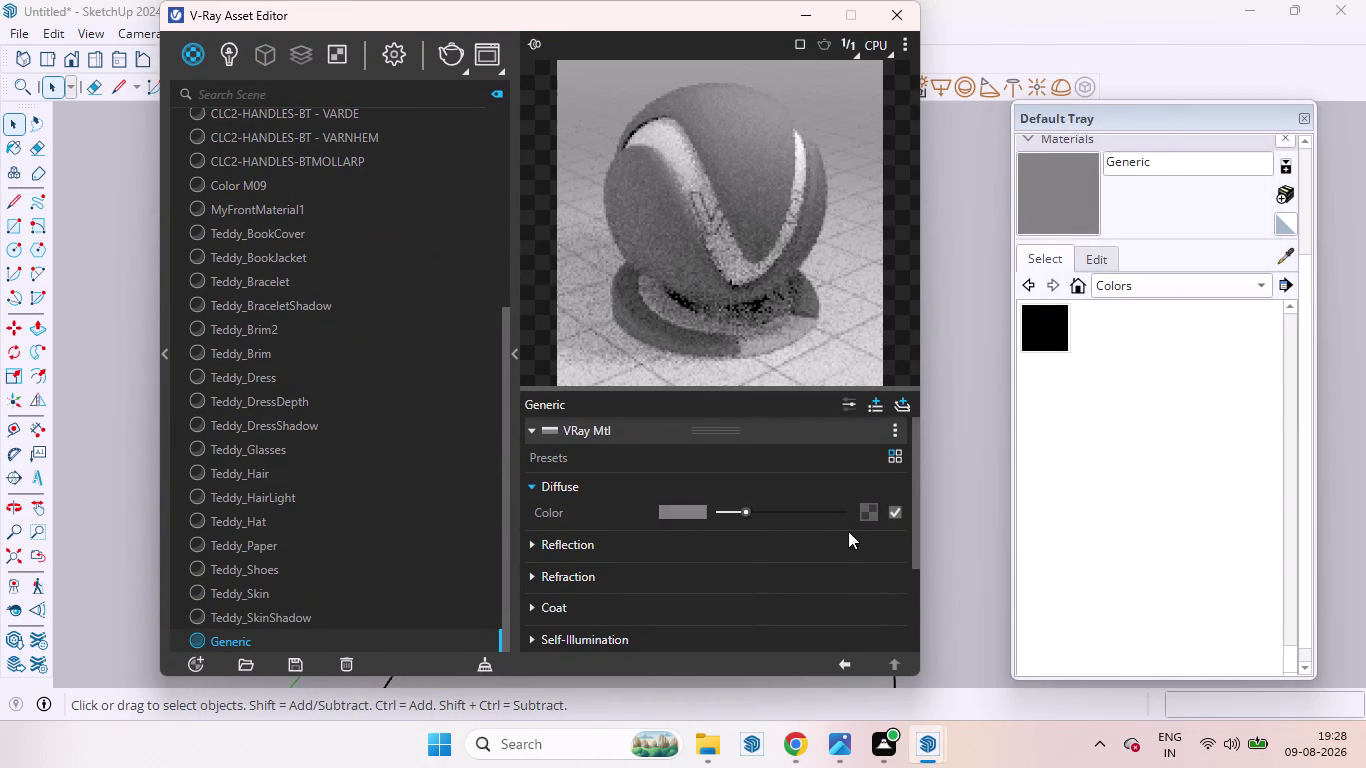
drag(796, 522, 894, 532)
scroll(down, 3)
Set the Generic material's reflection colour to full white and turn Fresnel off.
click(581, 447)
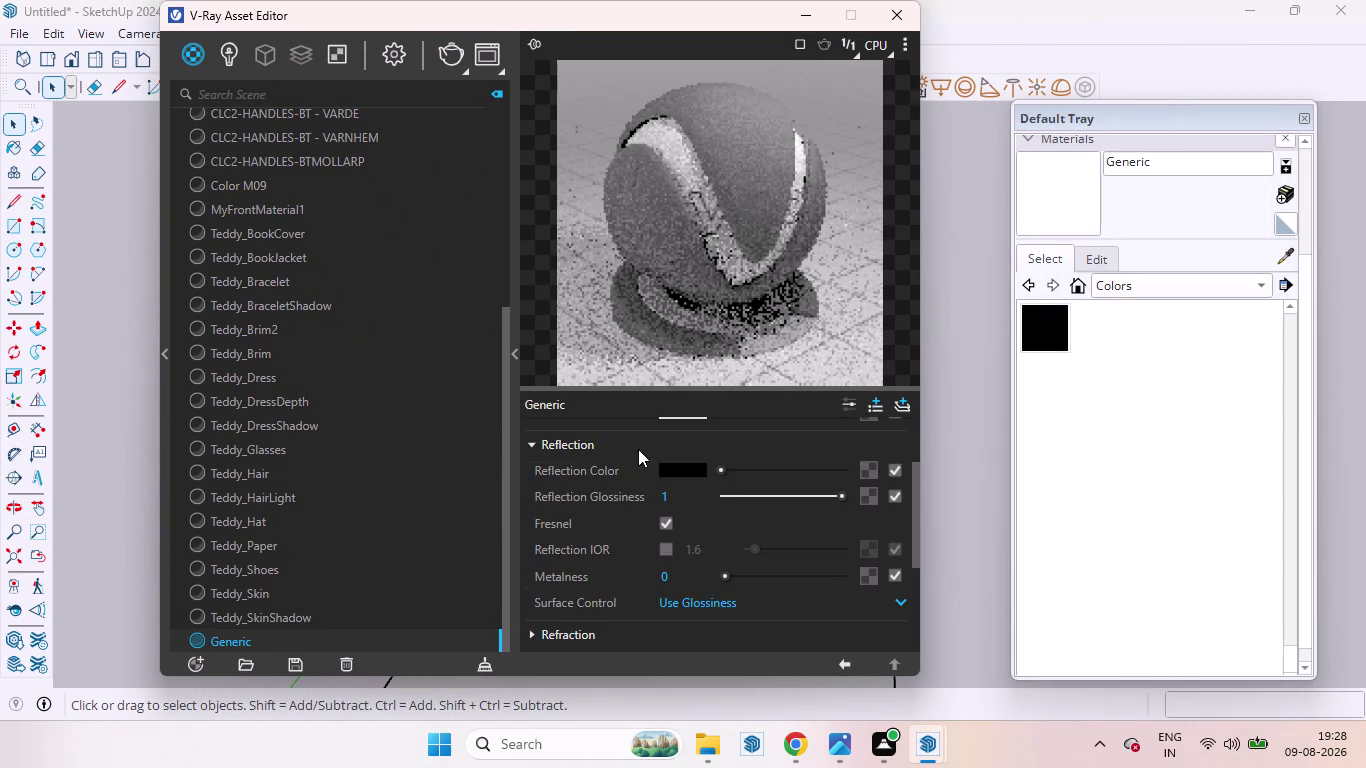
drag(720, 470, 1022, 505)
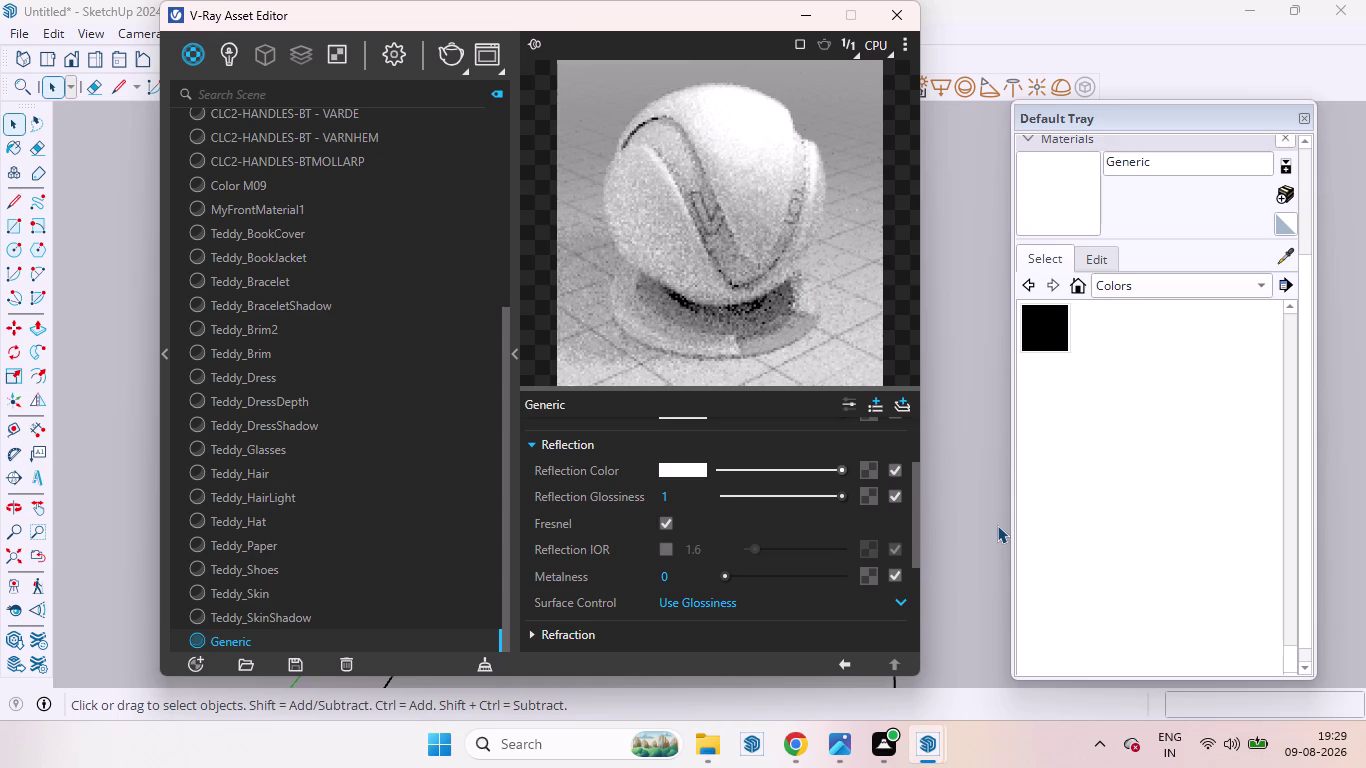
click(662, 520)
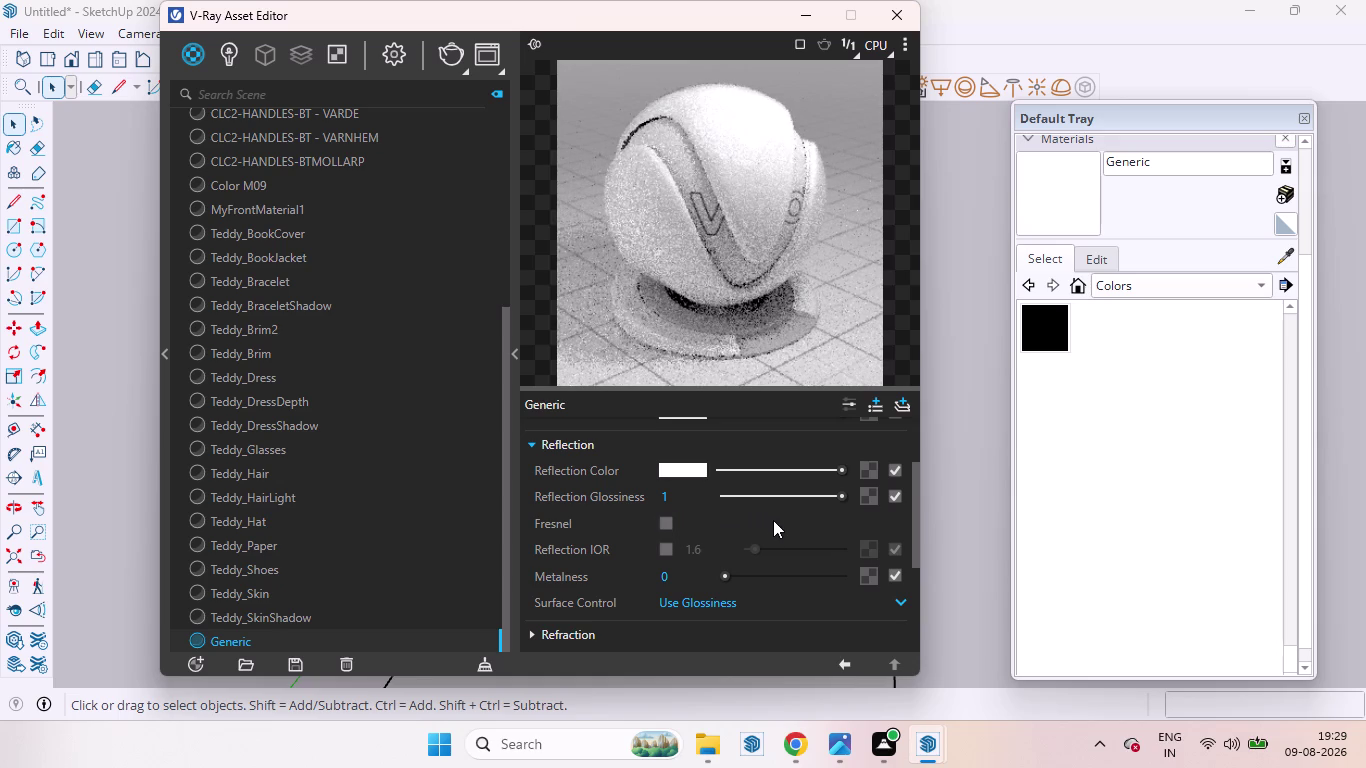
scroll(down, 3)
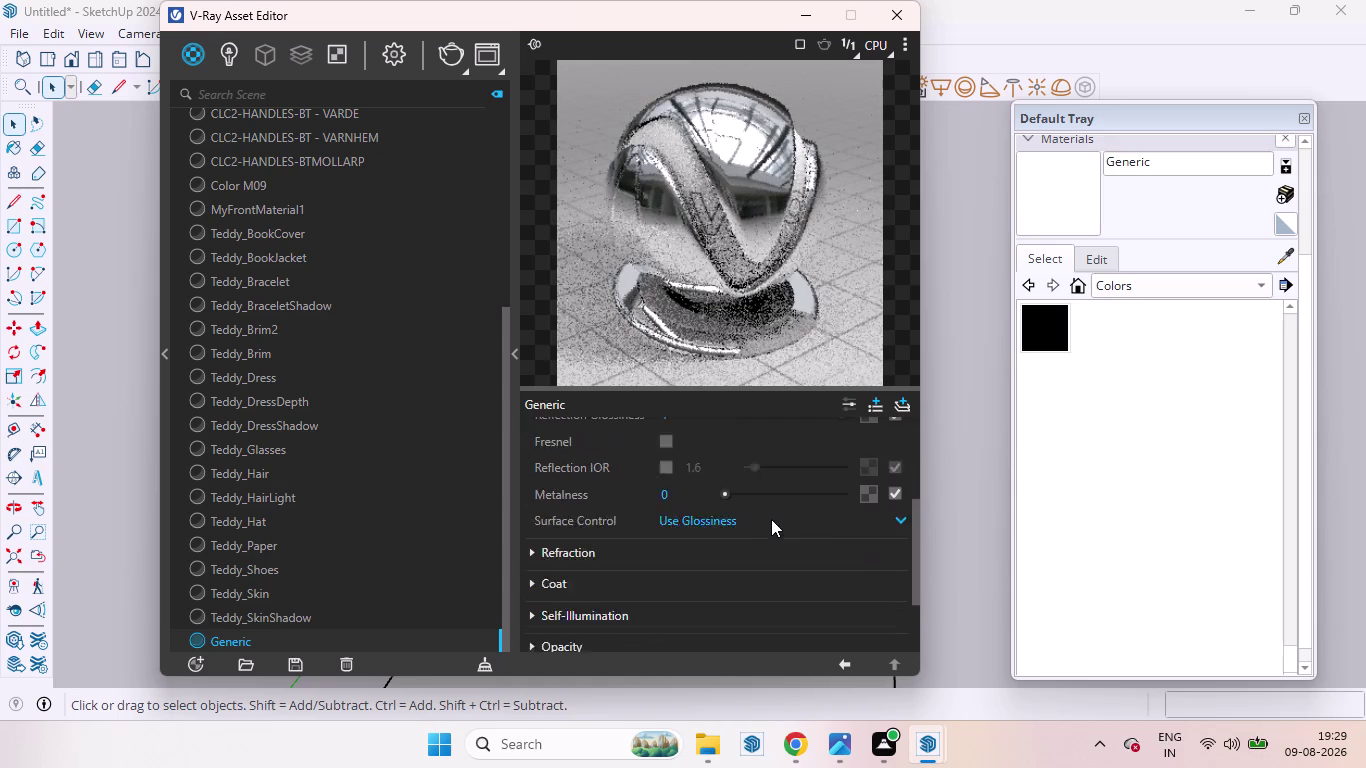
scroll(up, 3)
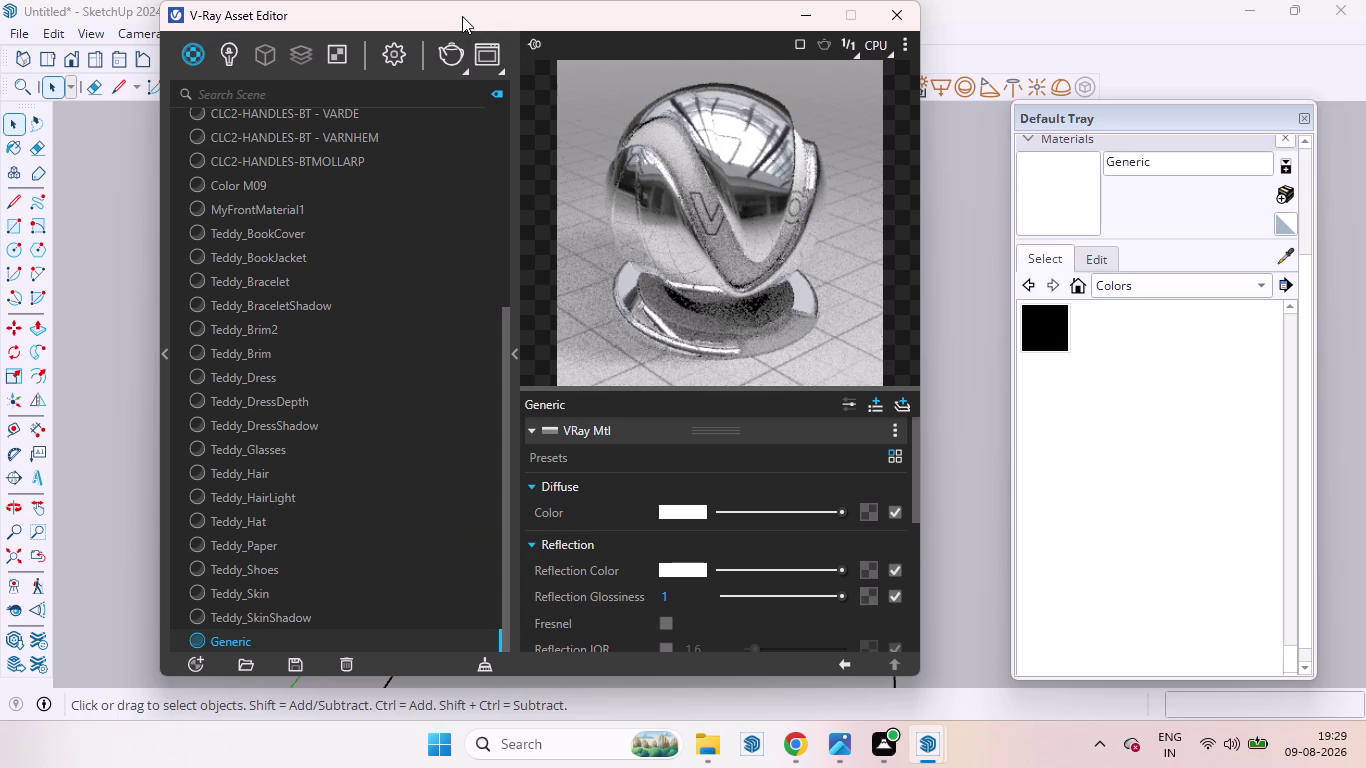
drag(462, 16, 131, 76)
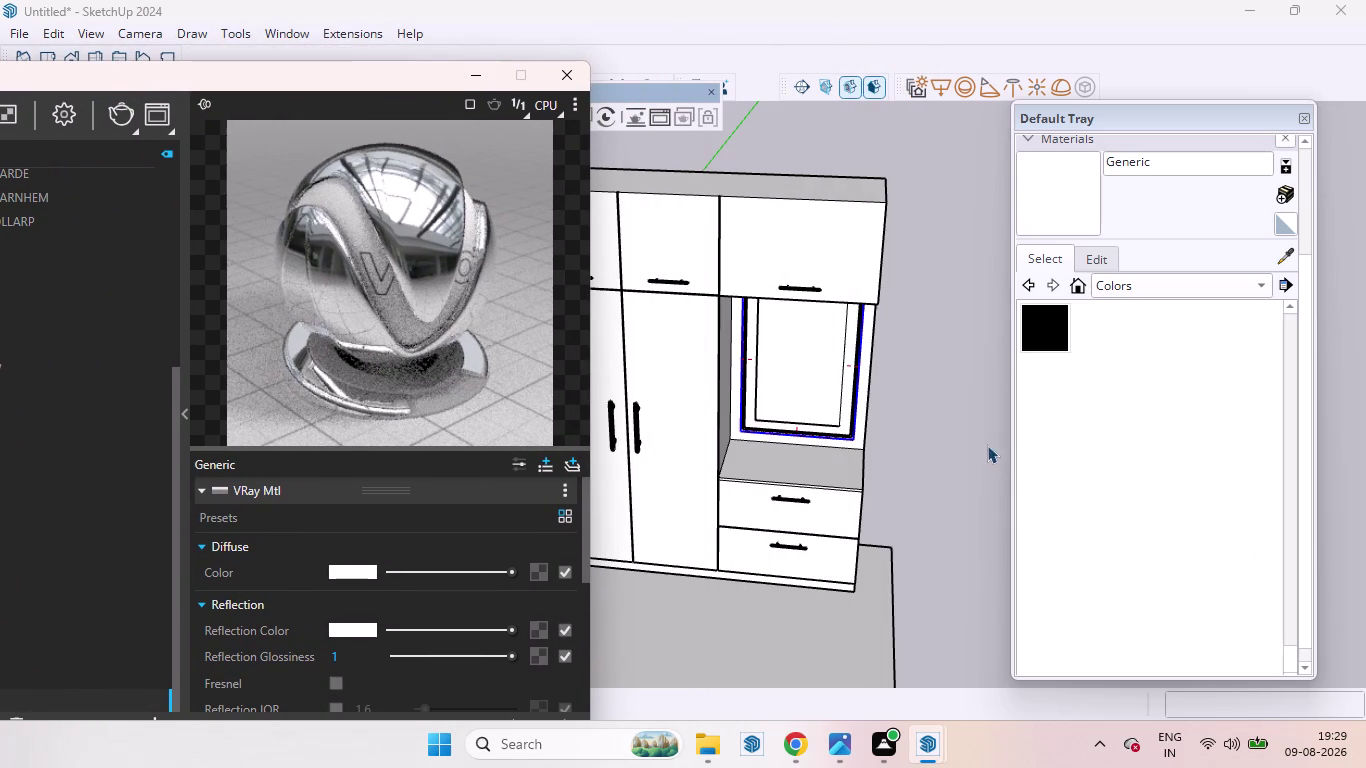
Zoom to the mirror and pick the inner panel inside the mirror frame group.
click(952, 408)
scroll(up, 3)
middle_drag(854, 382, 799, 323)
click(839, 389)
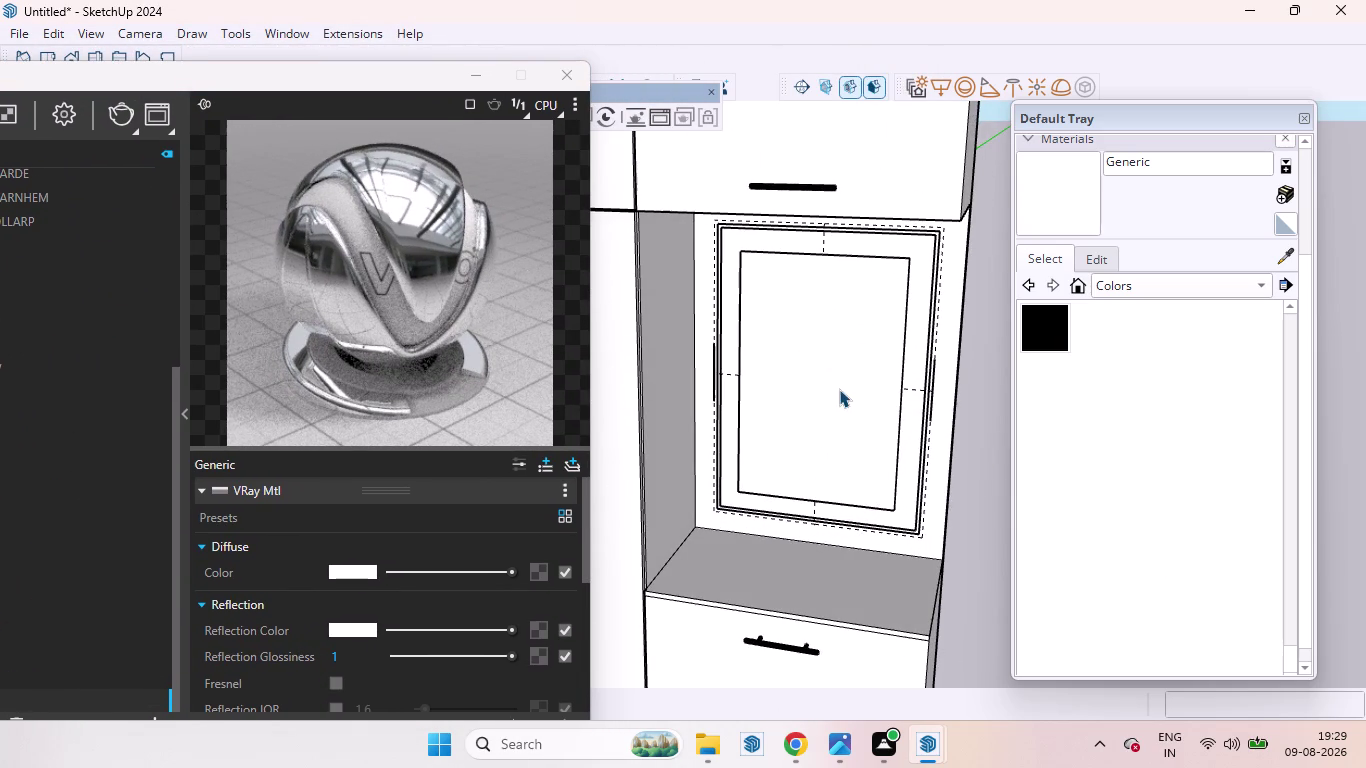
double_click(828, 395)
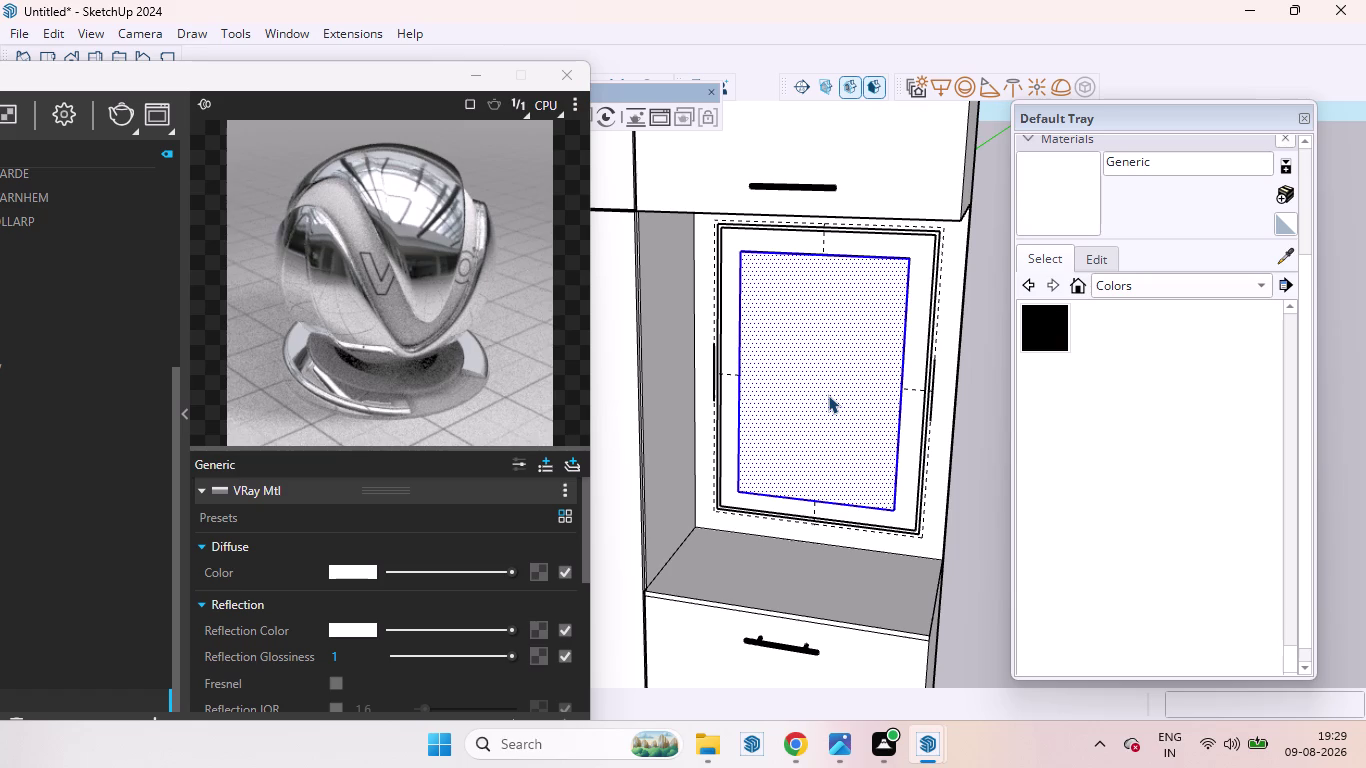
scroll(down, 3)
middle_drag(884, 383, 698, 355)
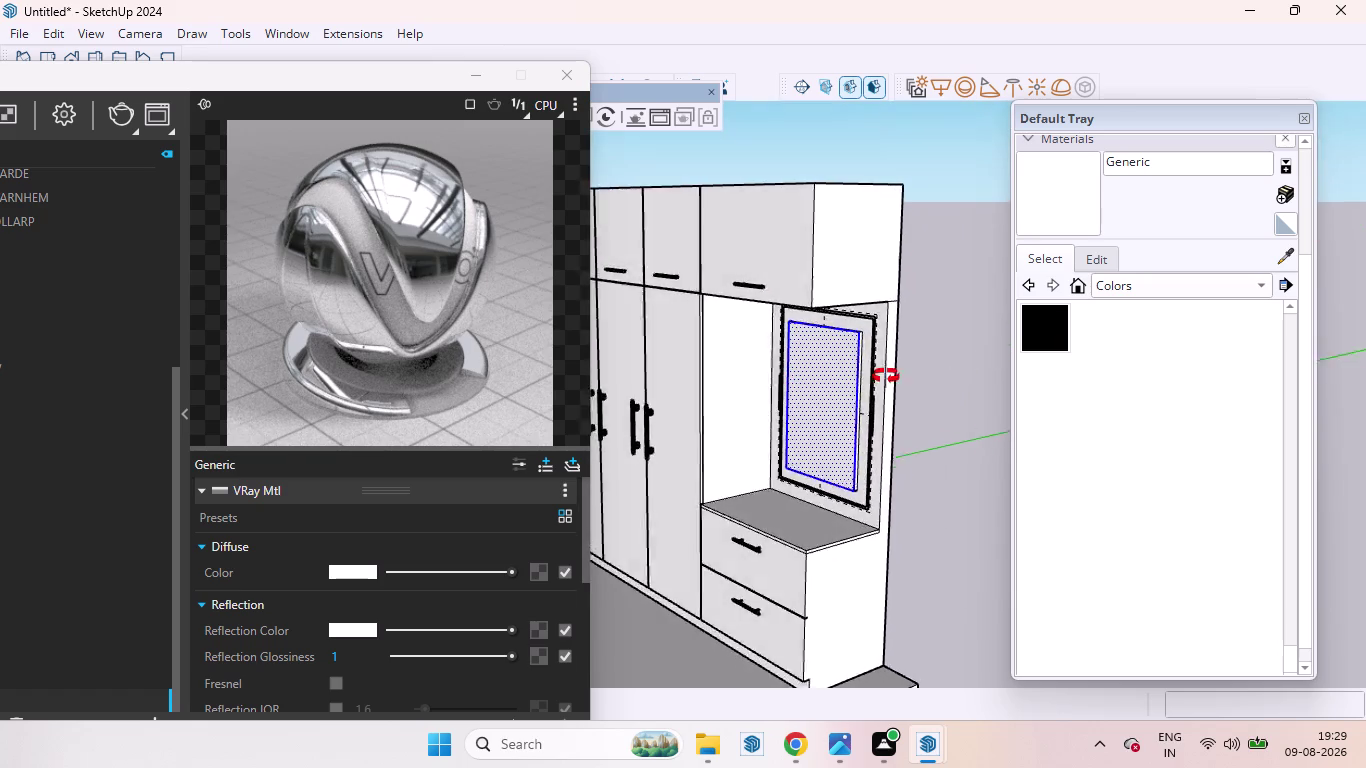
middle_drag(698, 355, 963, 377)
scroll(down, 3)
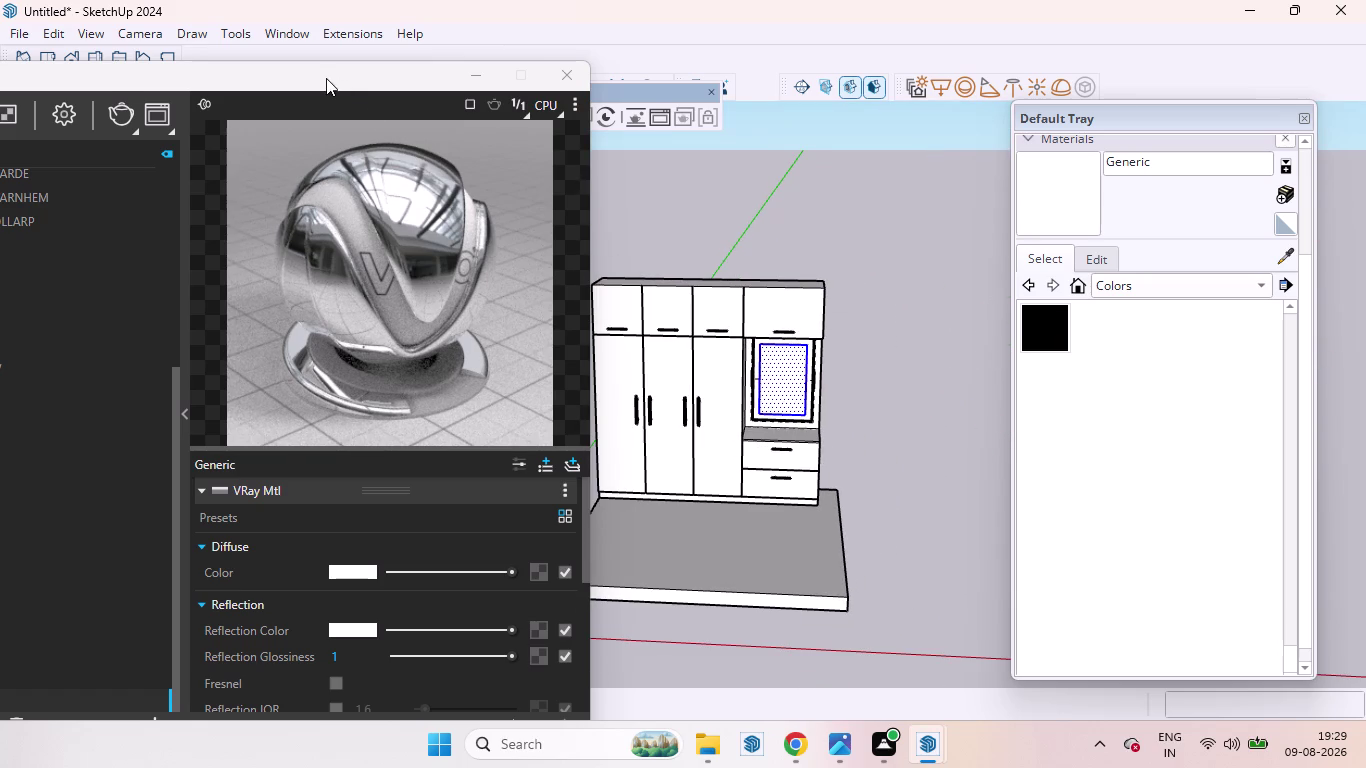
drag(326, 78, 923, 35)
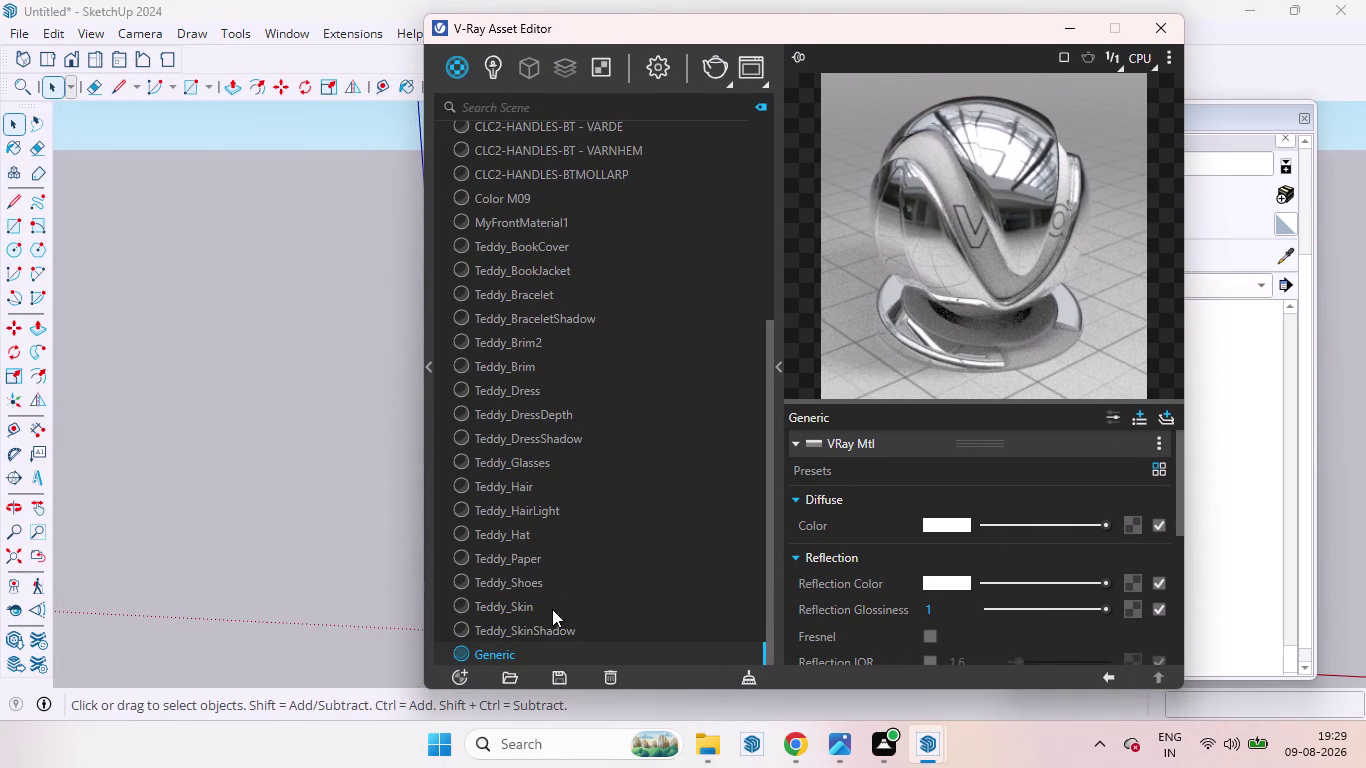
Apply the chrome Generic V-Ray material to the selected mirror panel and close the Asset Editor.
right_click(545, 650)
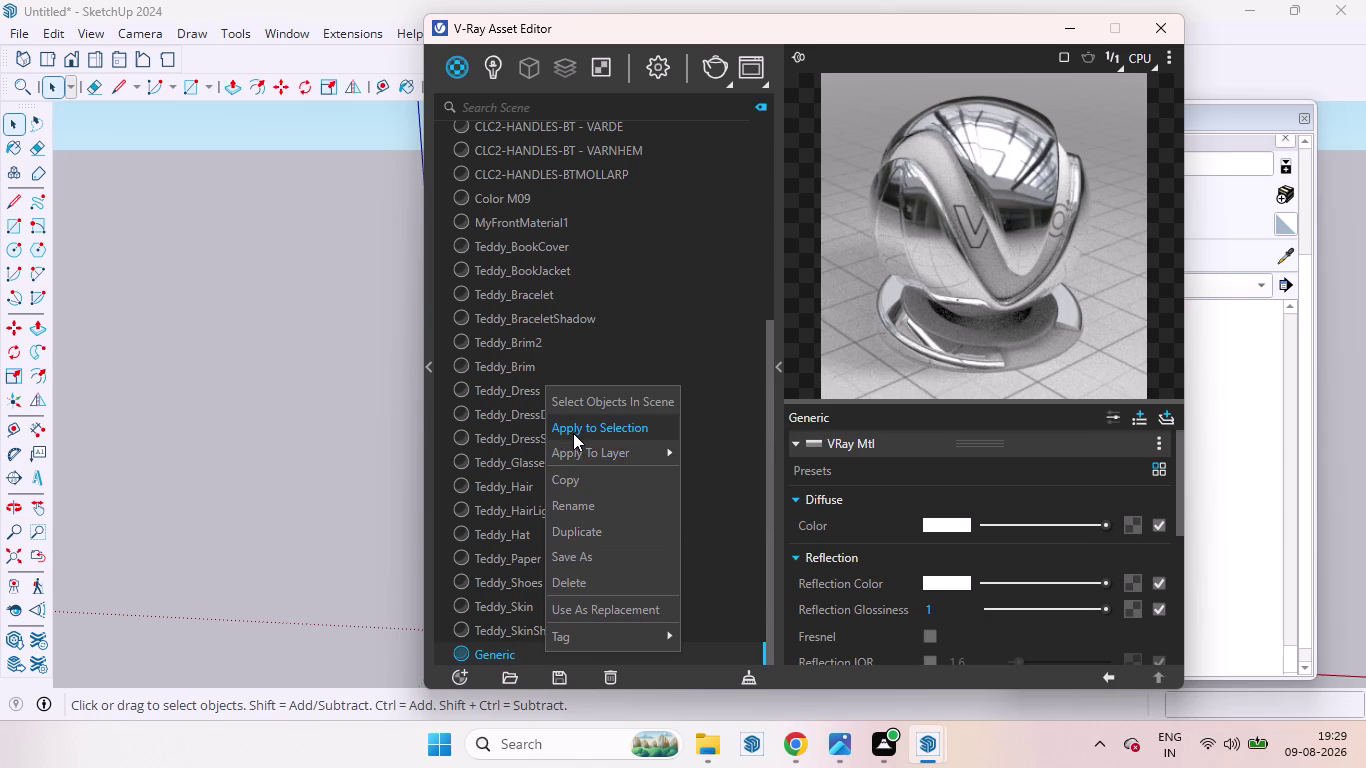
click(573, 433)
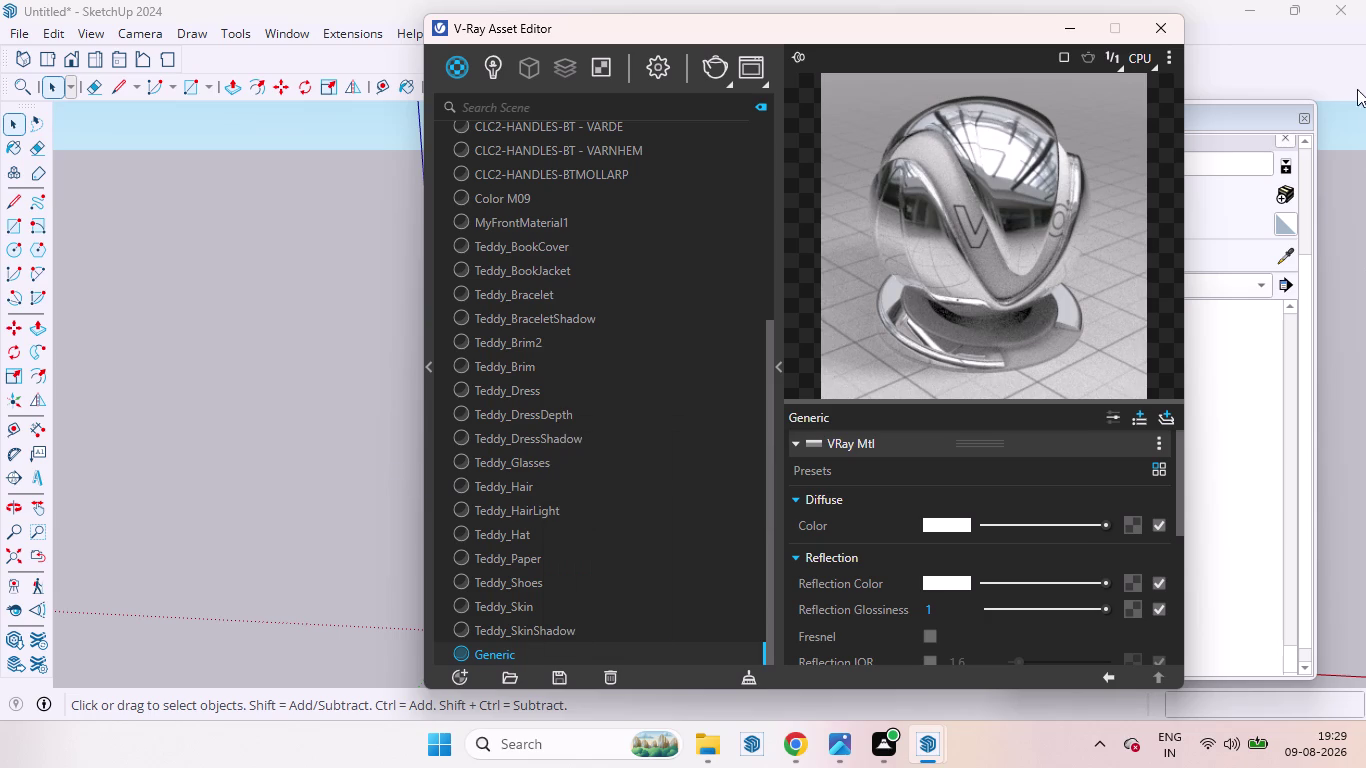
drag(960, 25, 361, 58)
click(568, 63)
click(873, 334)
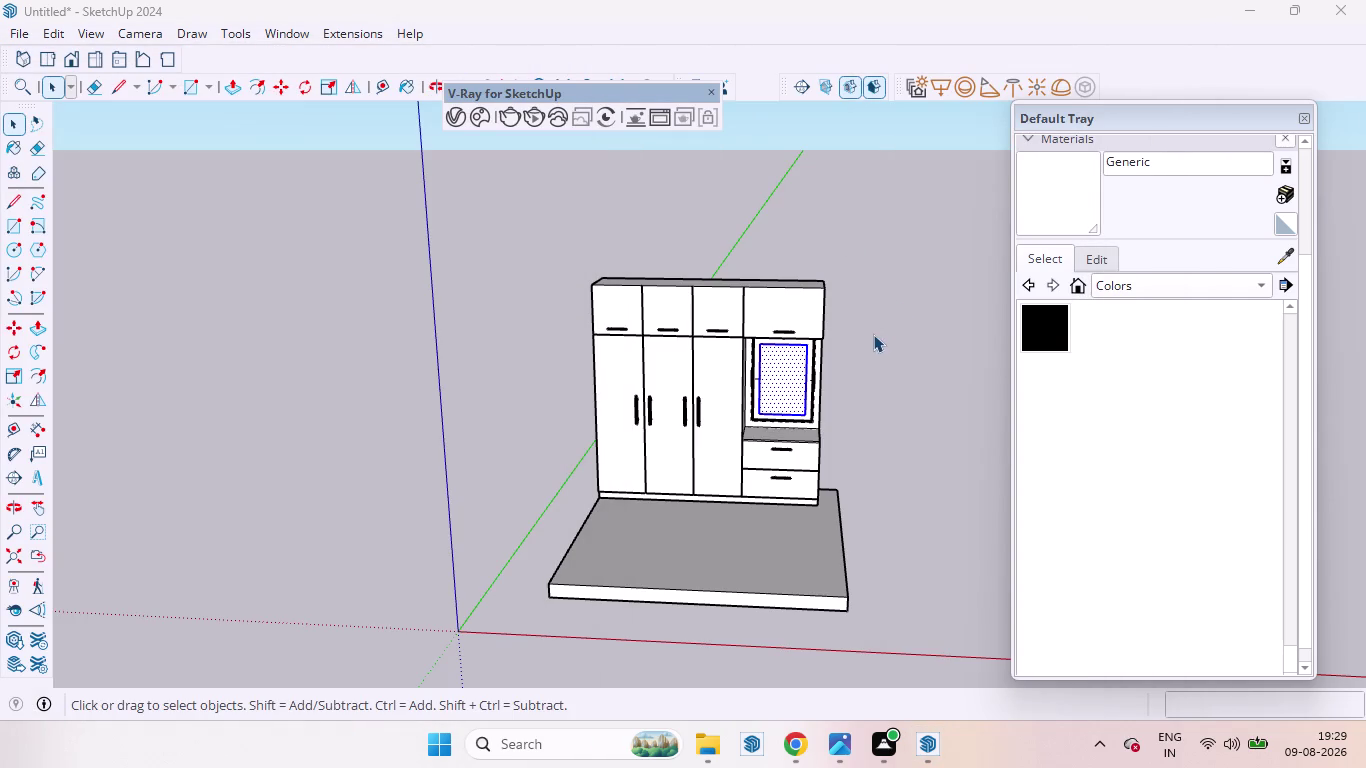
middle_drag(863, 365, 849, 266)
scroll(up, 3)
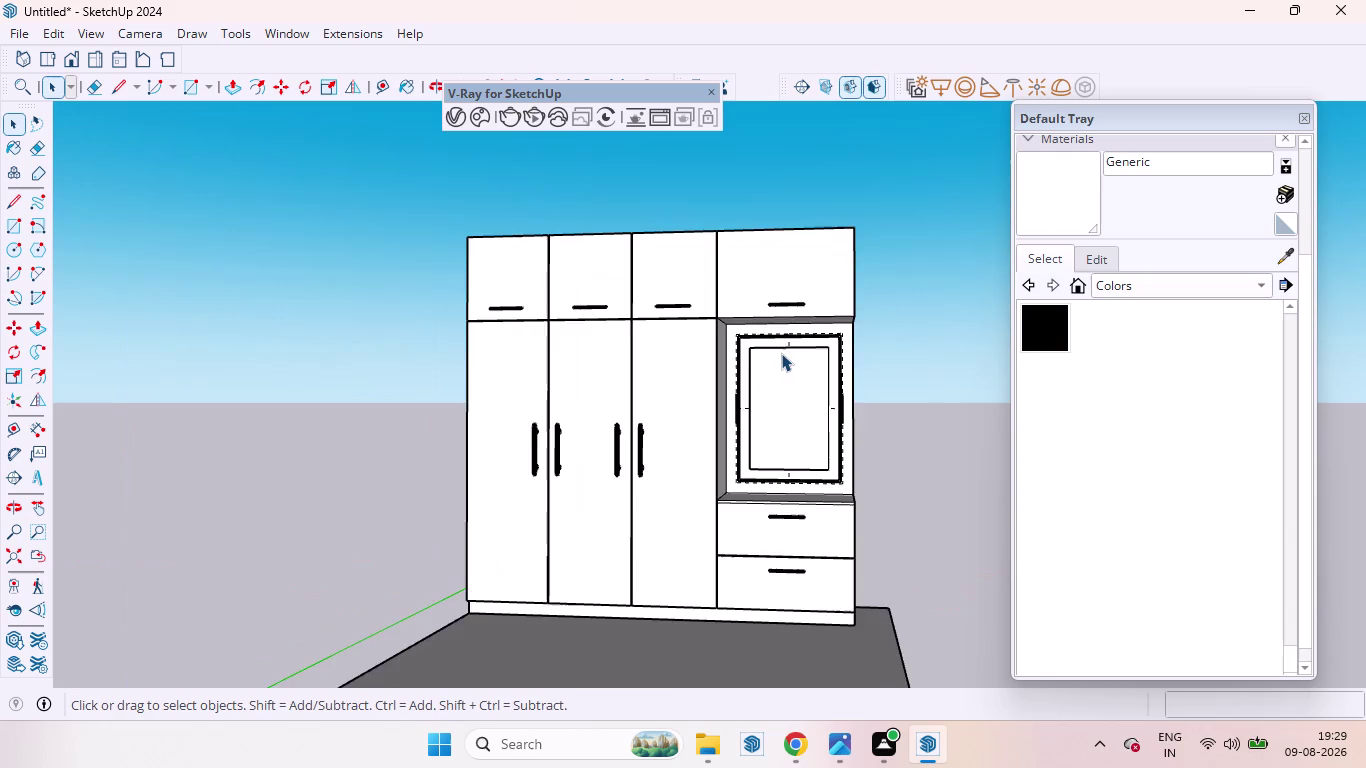
scroll(up, 3)
scroll(down, 3)
scroll(up, 3)
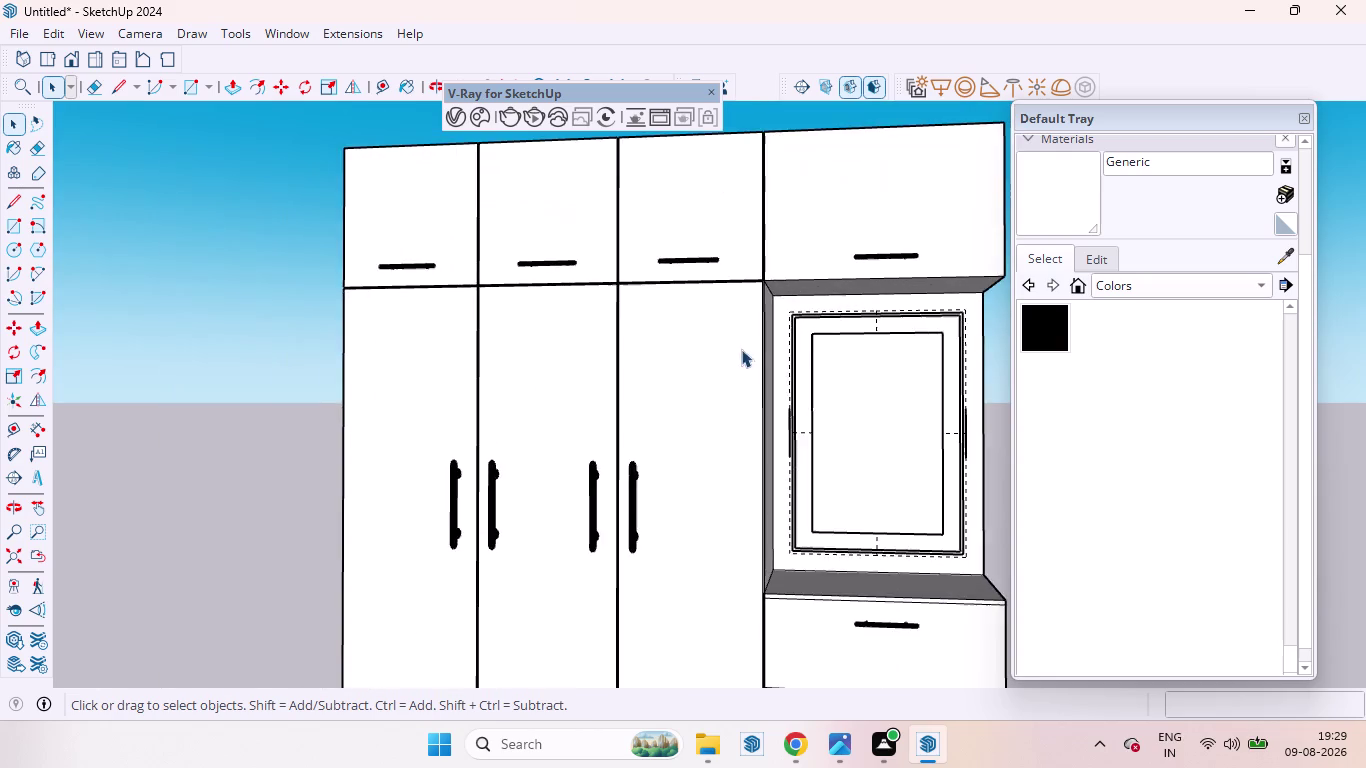
scroll(down, 3)
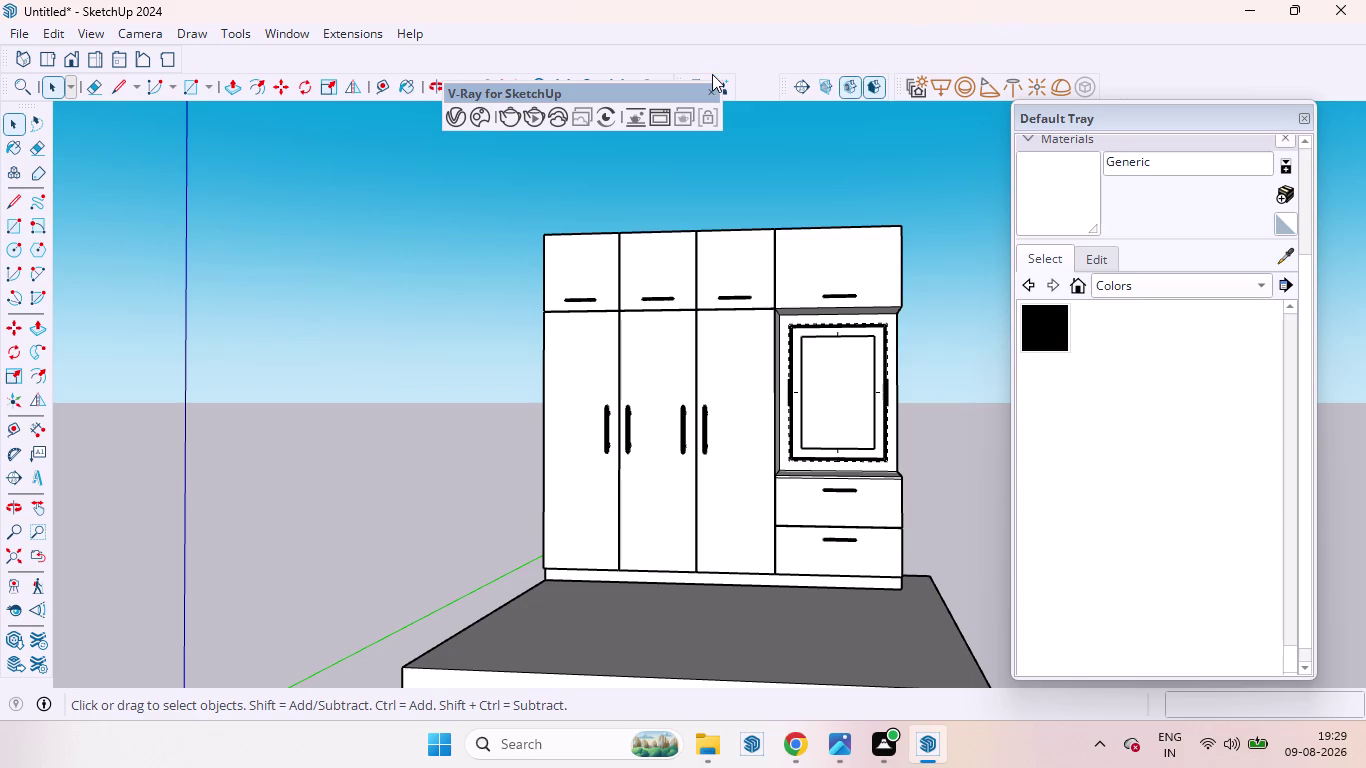
right_click(715, 42)
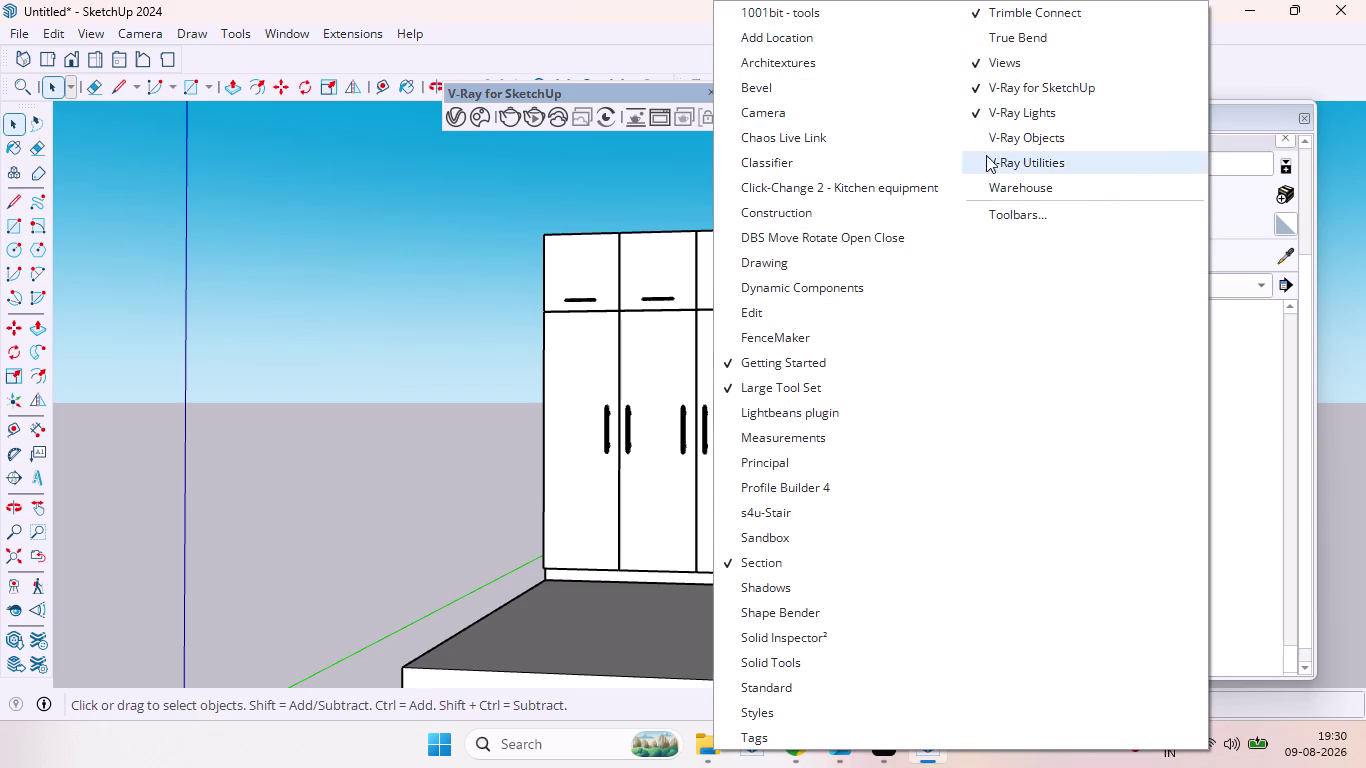
Show the Lightbeans plugin toolbar and launch the Lightbeans Textures Library.
click(775, 412)
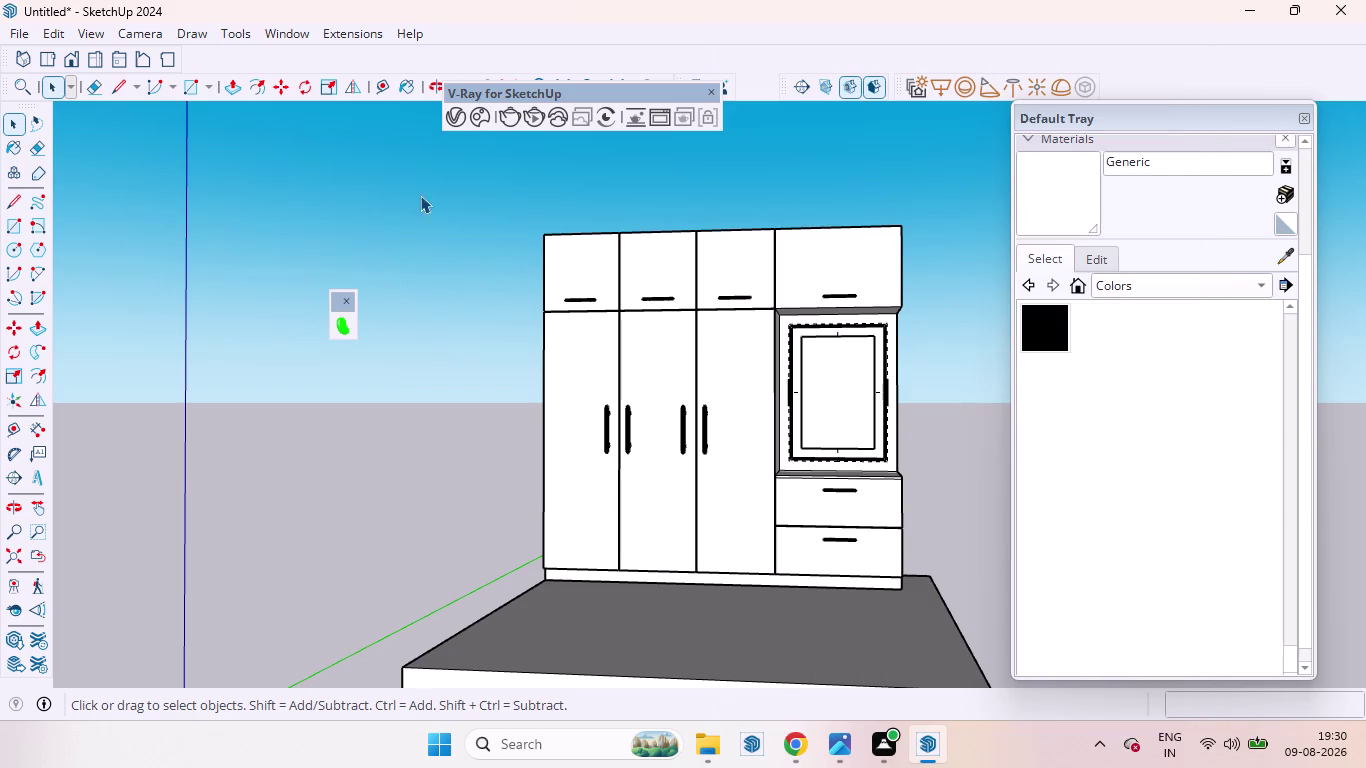
click(347, 322)
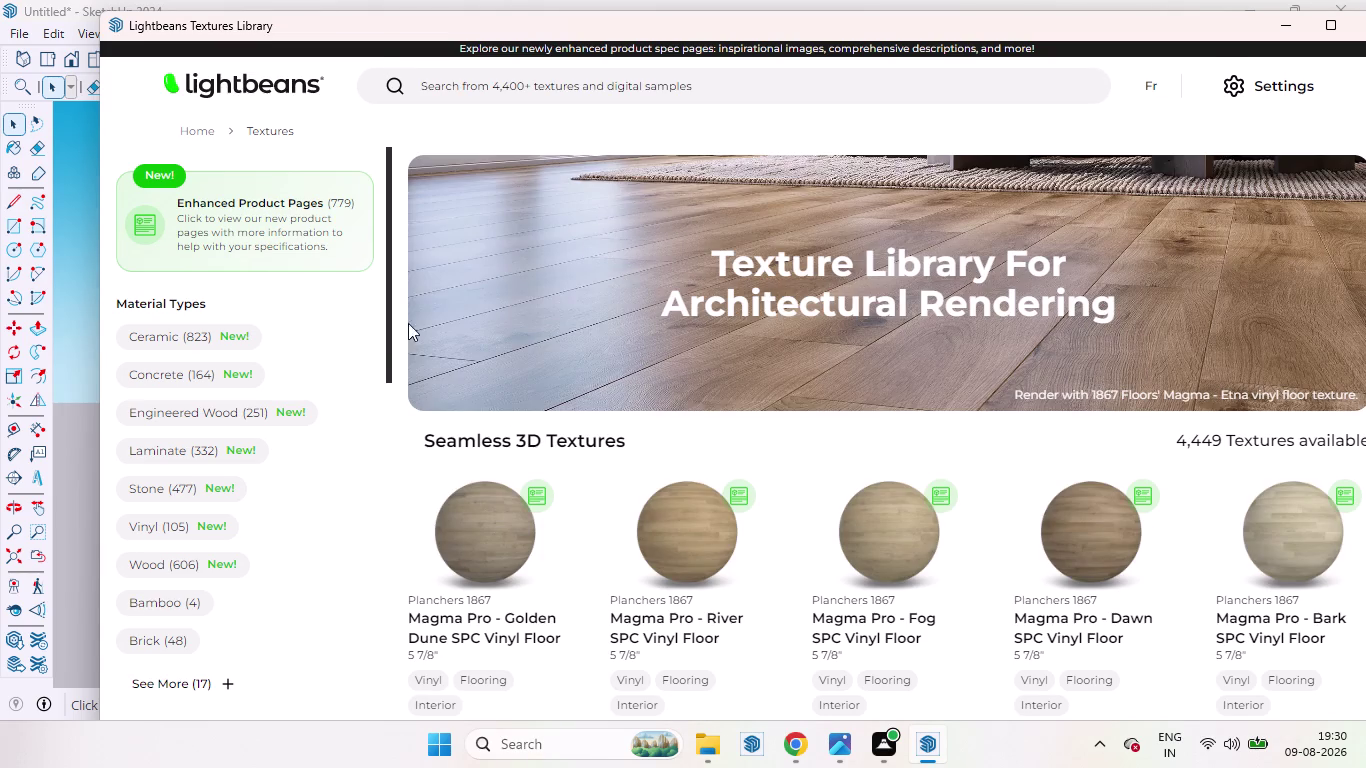
Scroll the Seamless 3D Textures grid past vinyl floors into laminate floor textures.
scroll(down, 3)
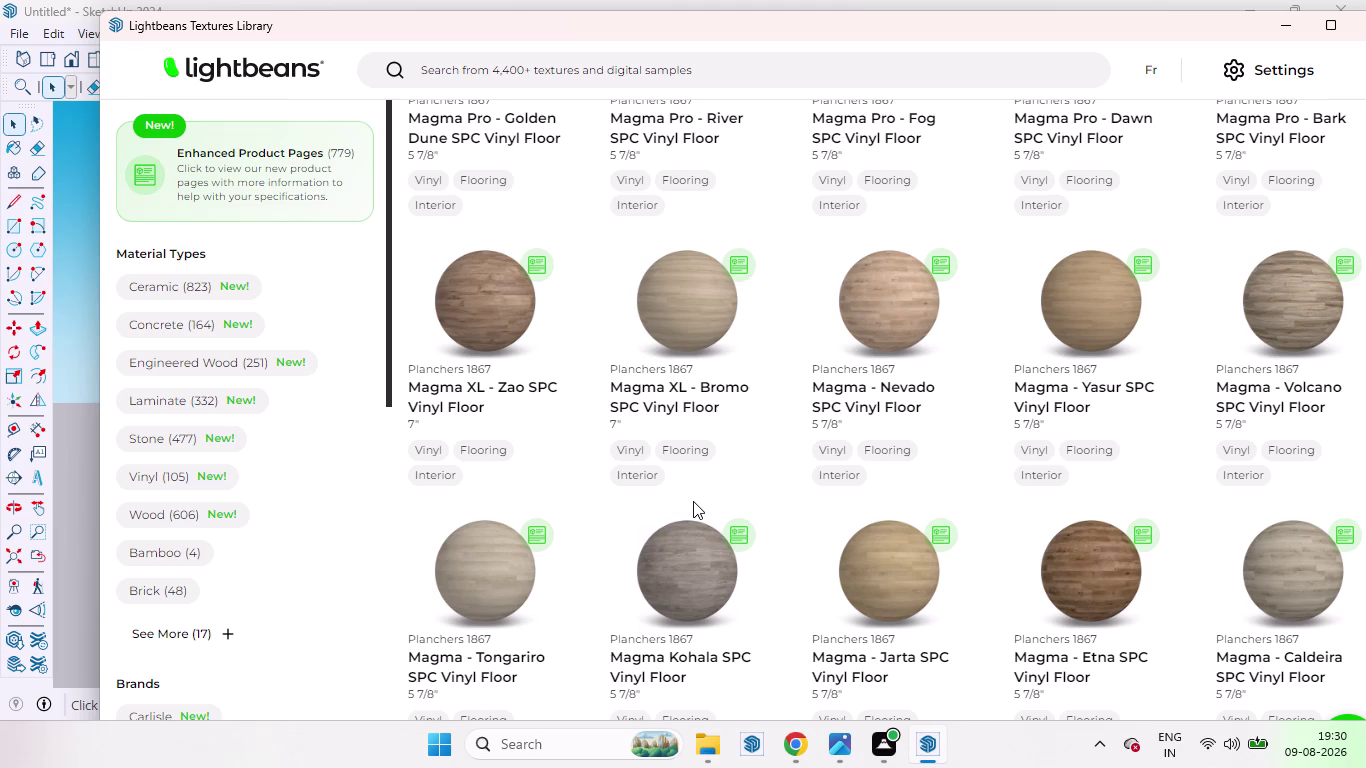
scroll(down, 3)
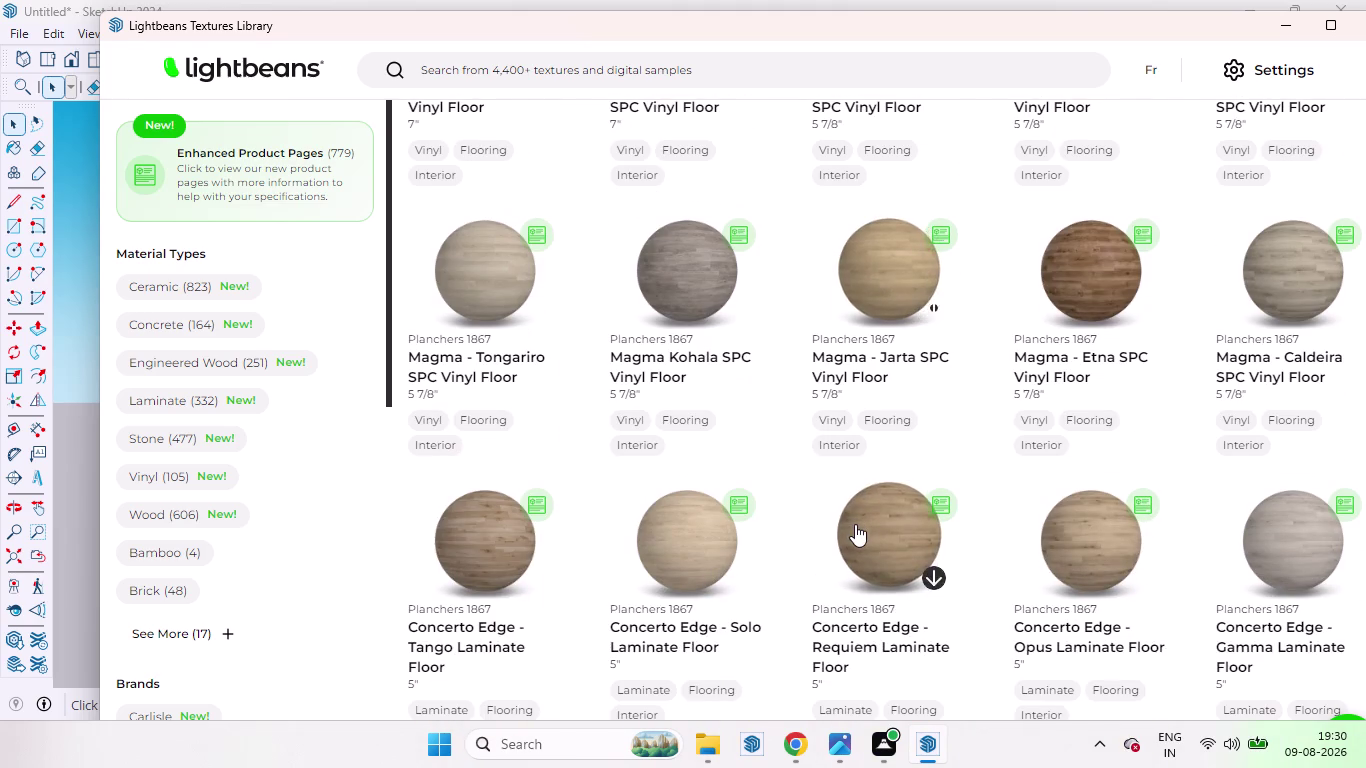
scroll(down, 3)
scroll(down, 3)
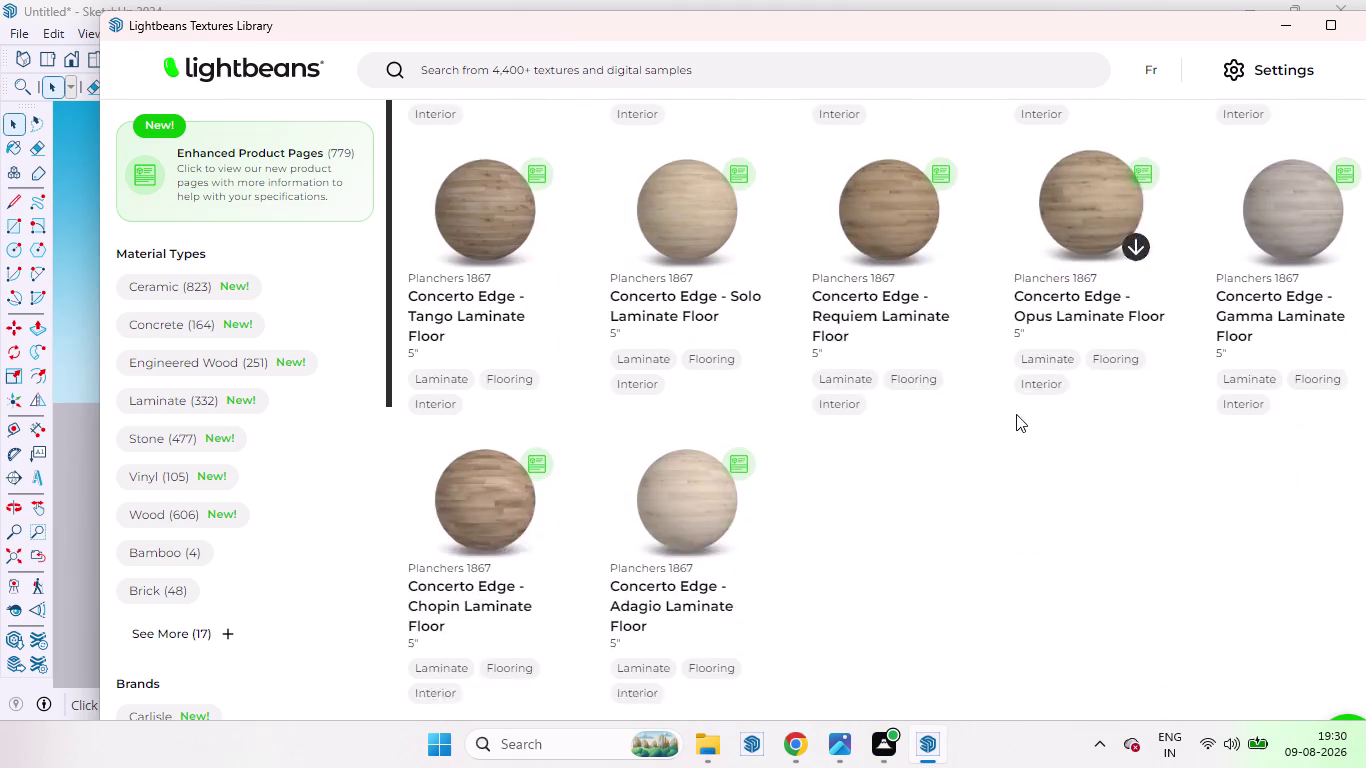
scroll(up, 3)
Search the texture library for 'WOOD'.
click(425, 58)
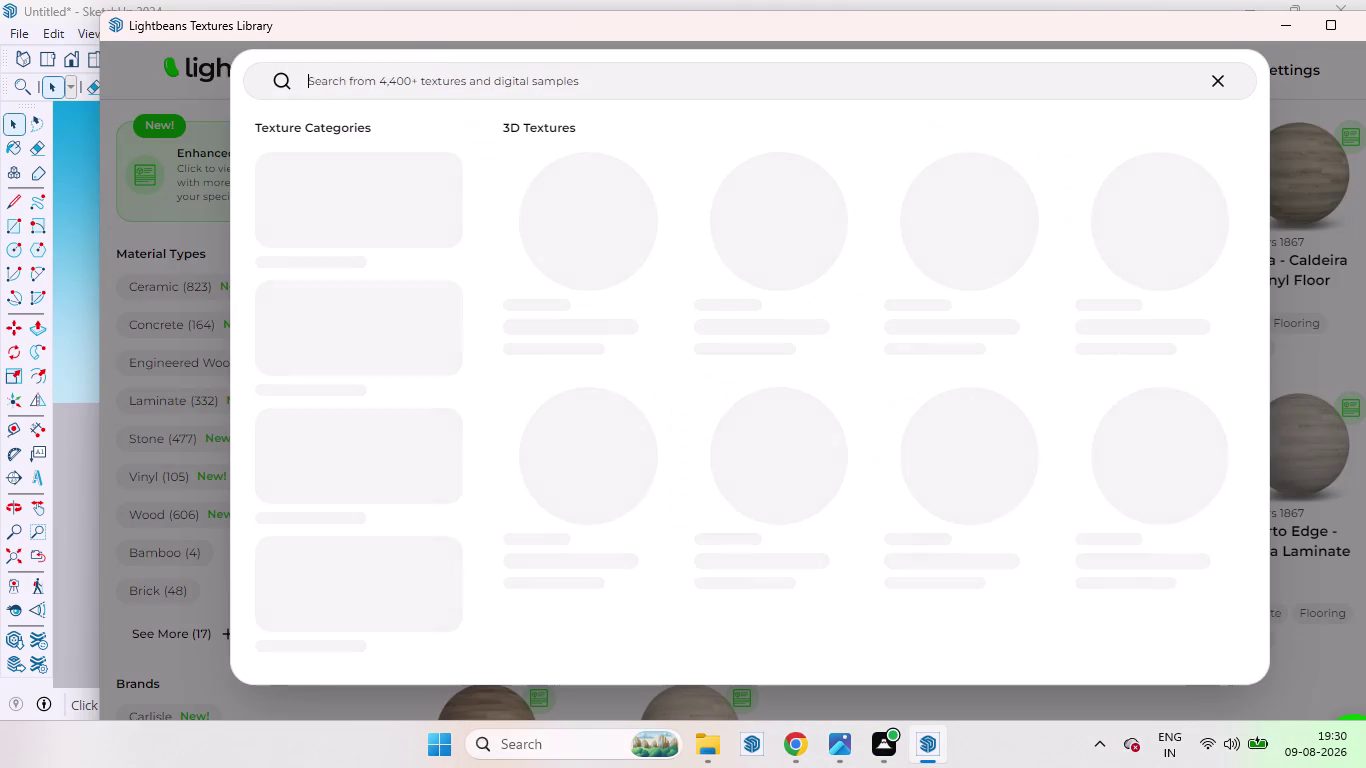
text(WOO)
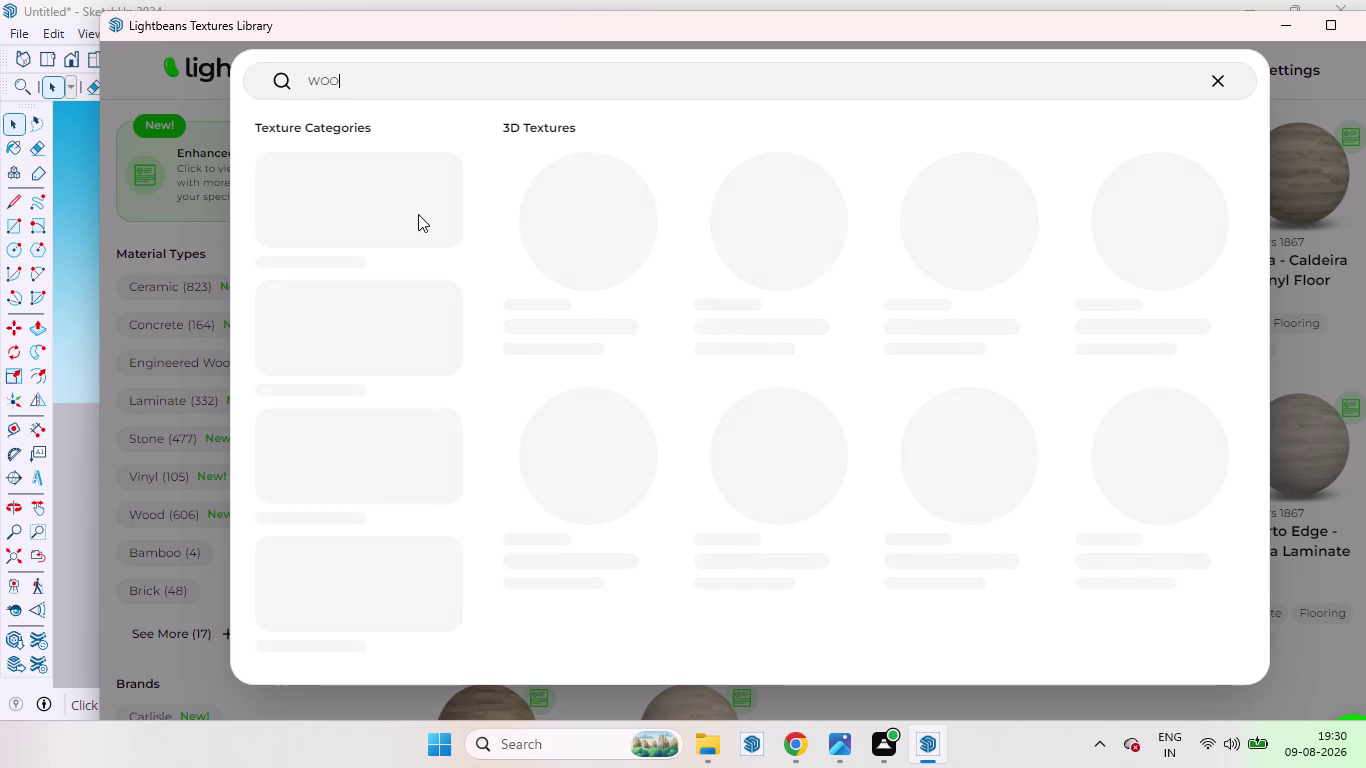
text(D)
key(Return)
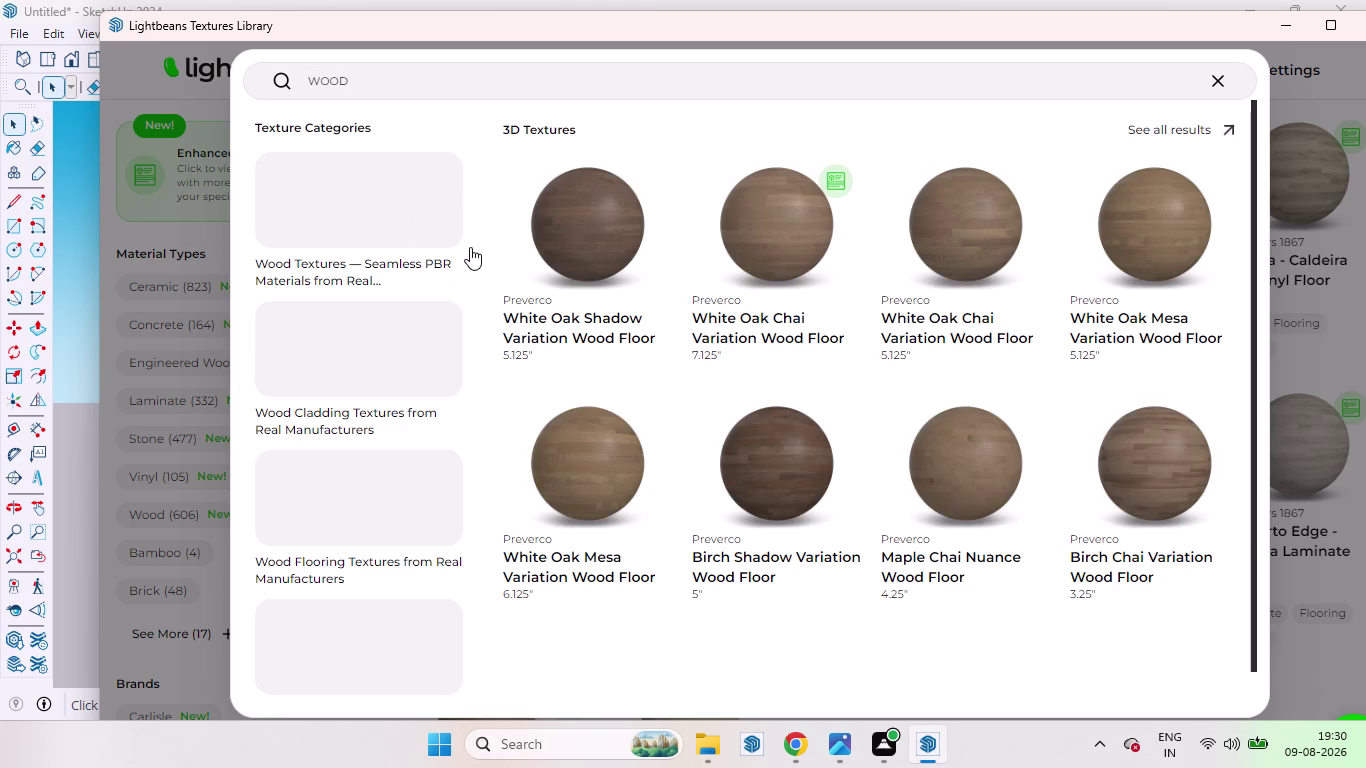
Open the Wood Textures category and browse its 606 textures.
scroll(down, 3)
scroll(down, 3)
click(413, 71)
scroll(down, 3)
scroll(down, 3)
scroll(up, 3)
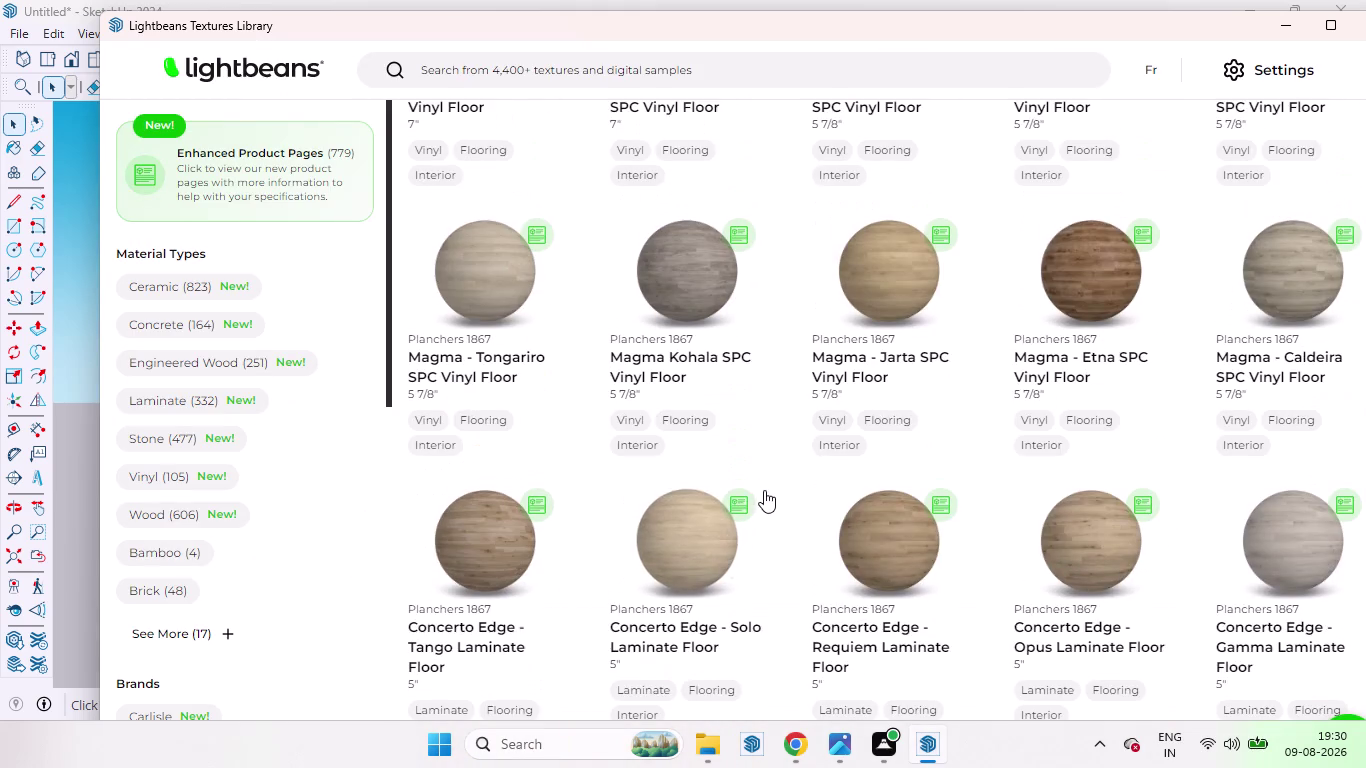
scroll(down, 3)
scroll(up, 3)
scroll(down, 3)
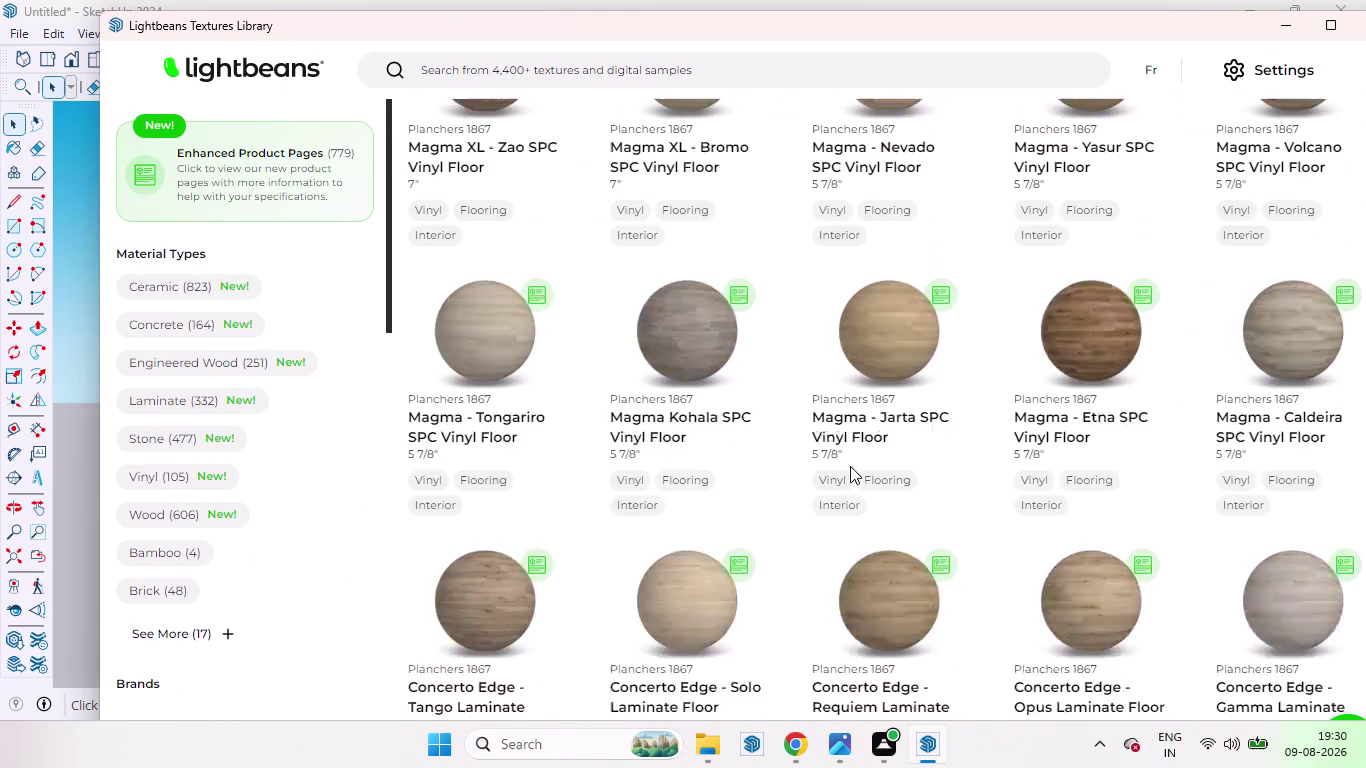
scroll(down, 3)
scroll(up, 3)
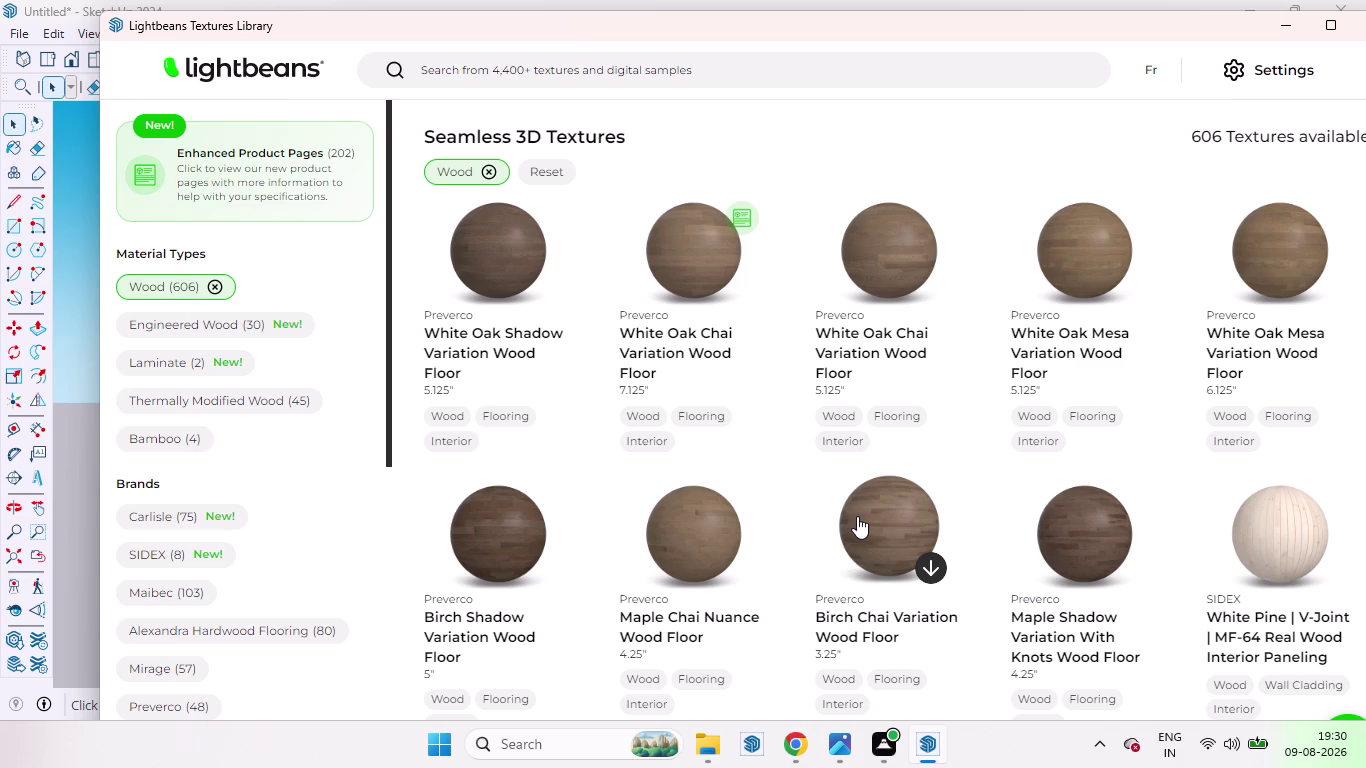
scroll(up, 3)
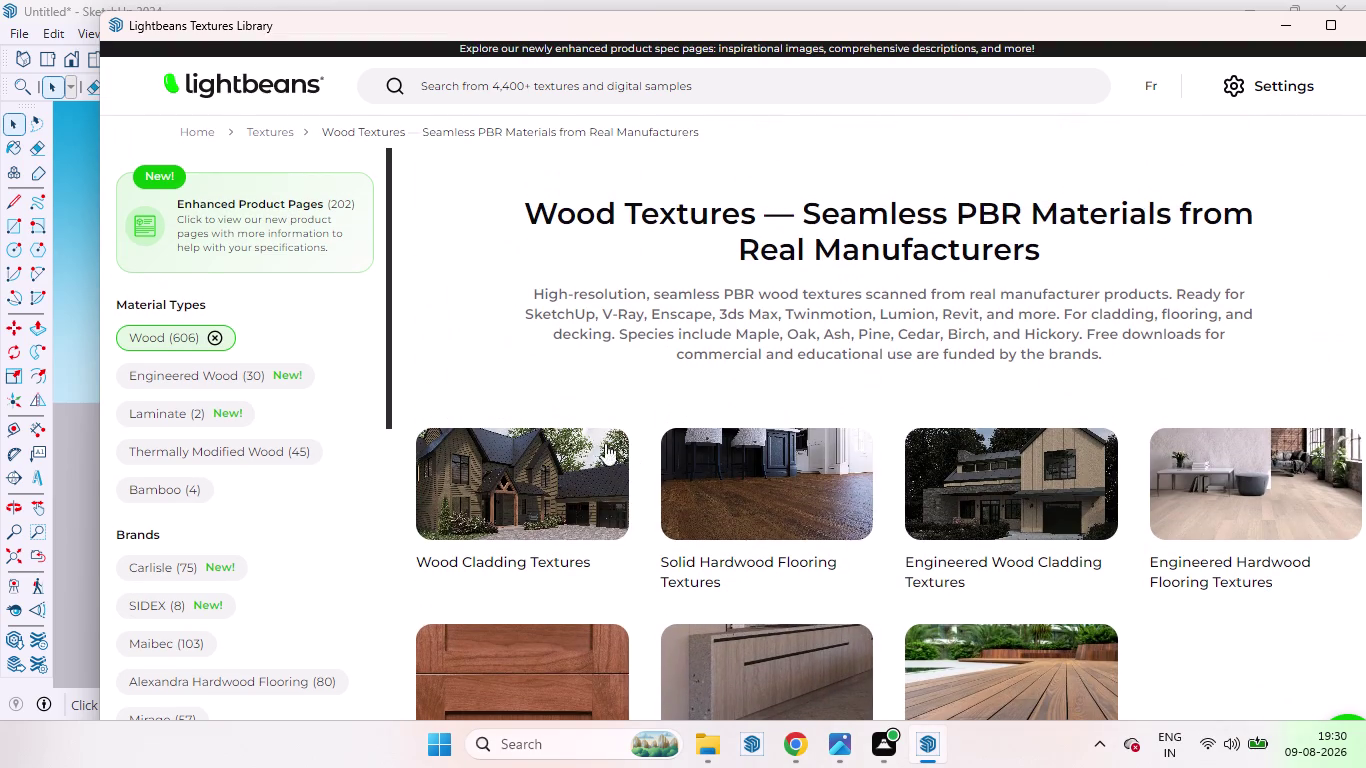
click(640, 87)
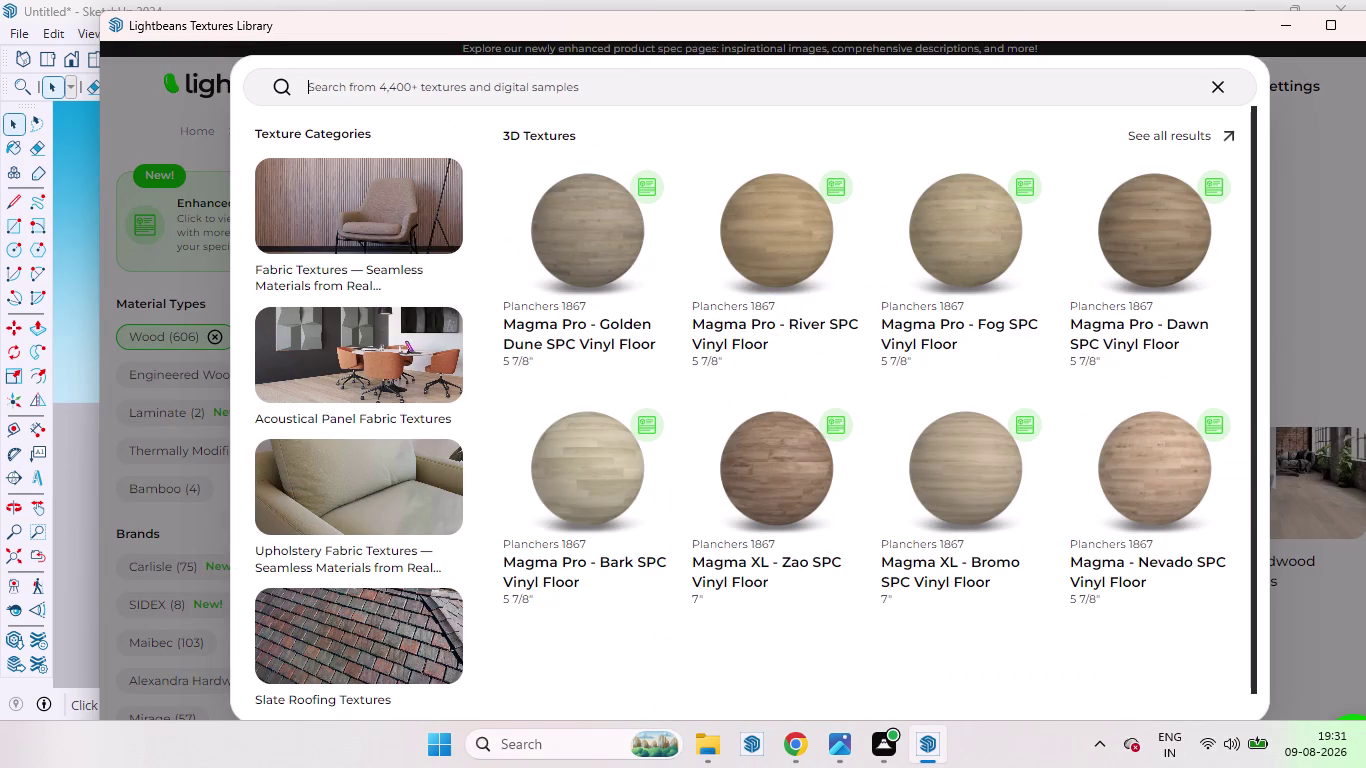
Search for 'GOLDEN OAK' textures and scroll through the results.
text(GO)
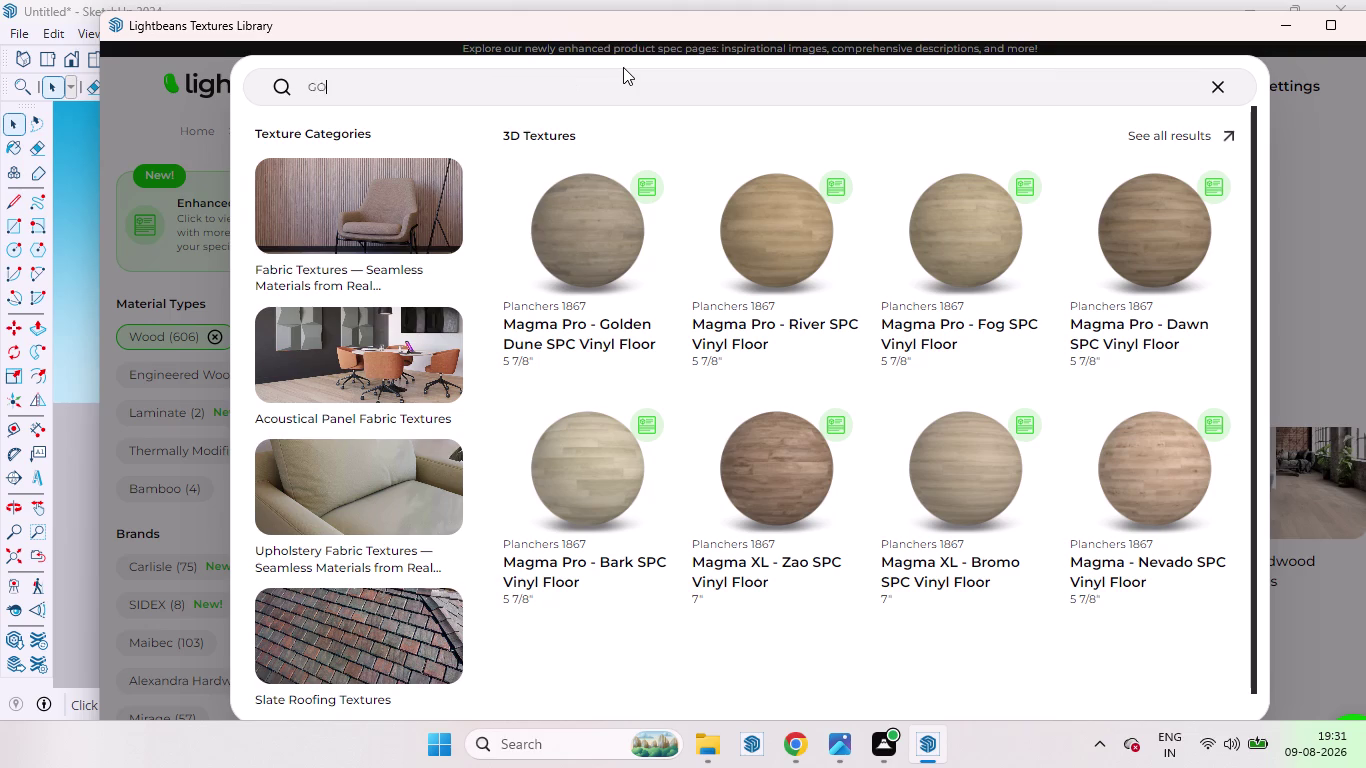
text(LDEN)
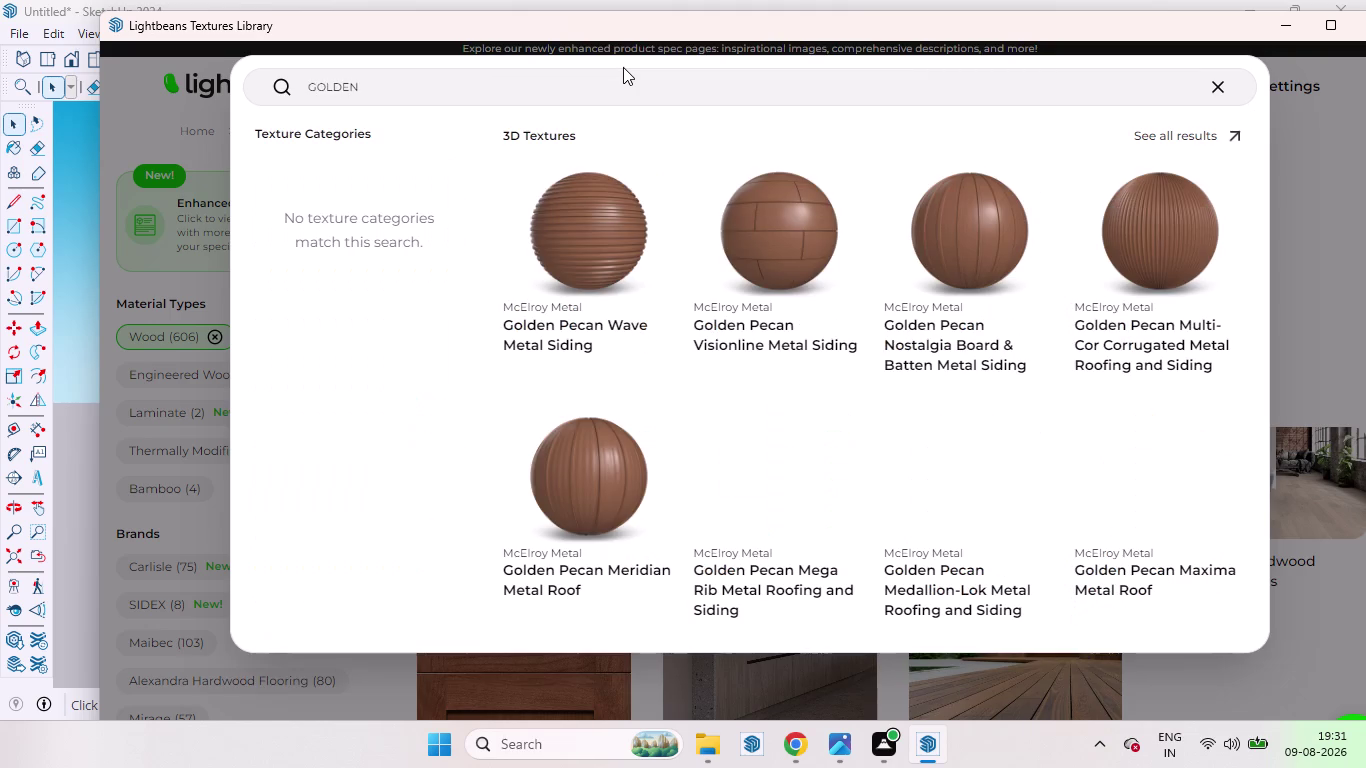
key(space)
text(OA)
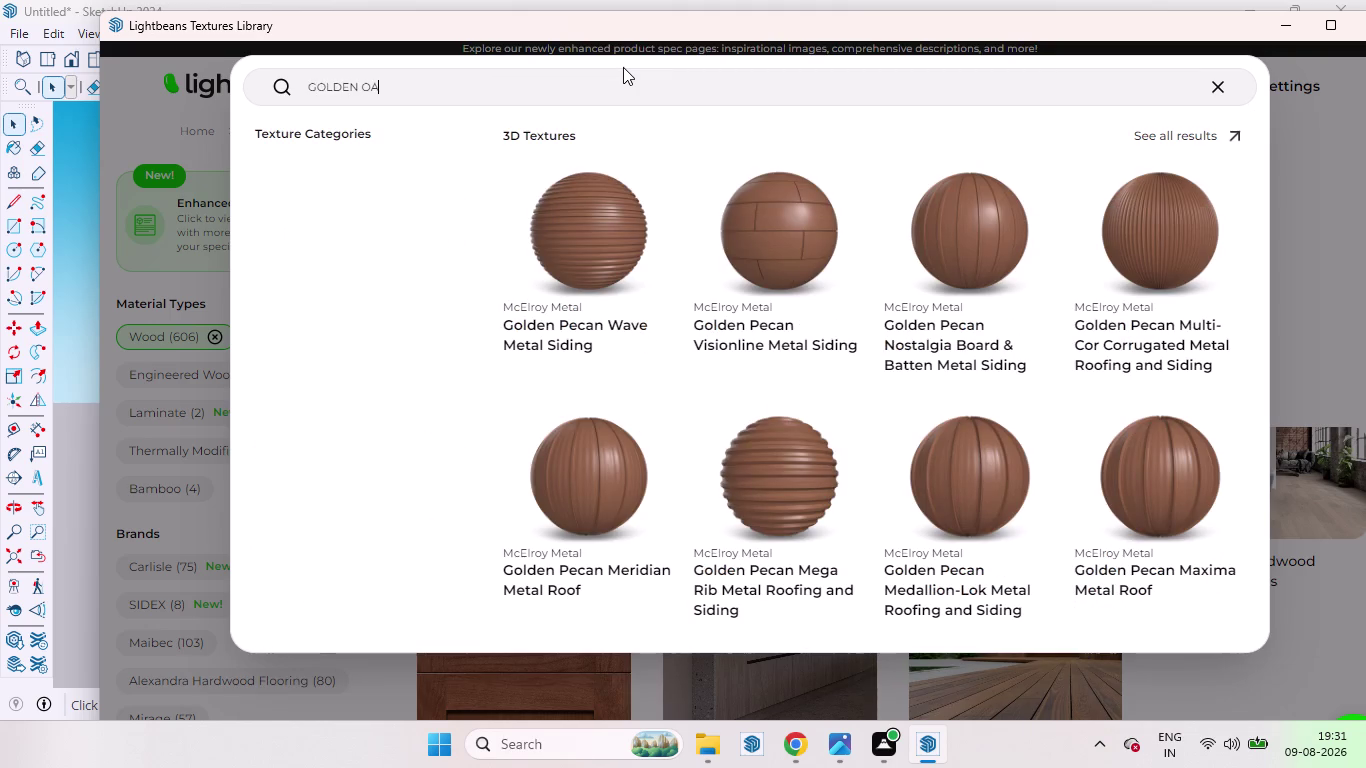
text(K)
key(Return)
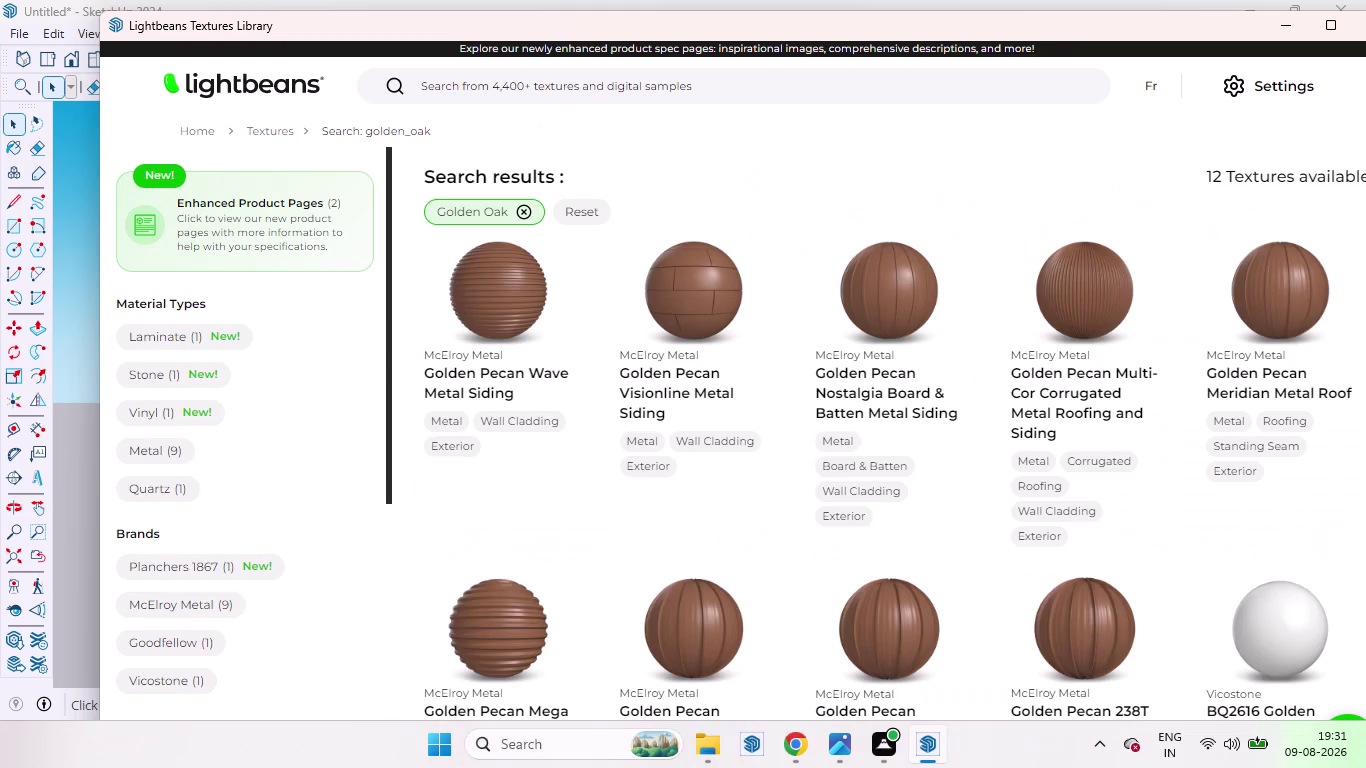
scroll(down, 3)
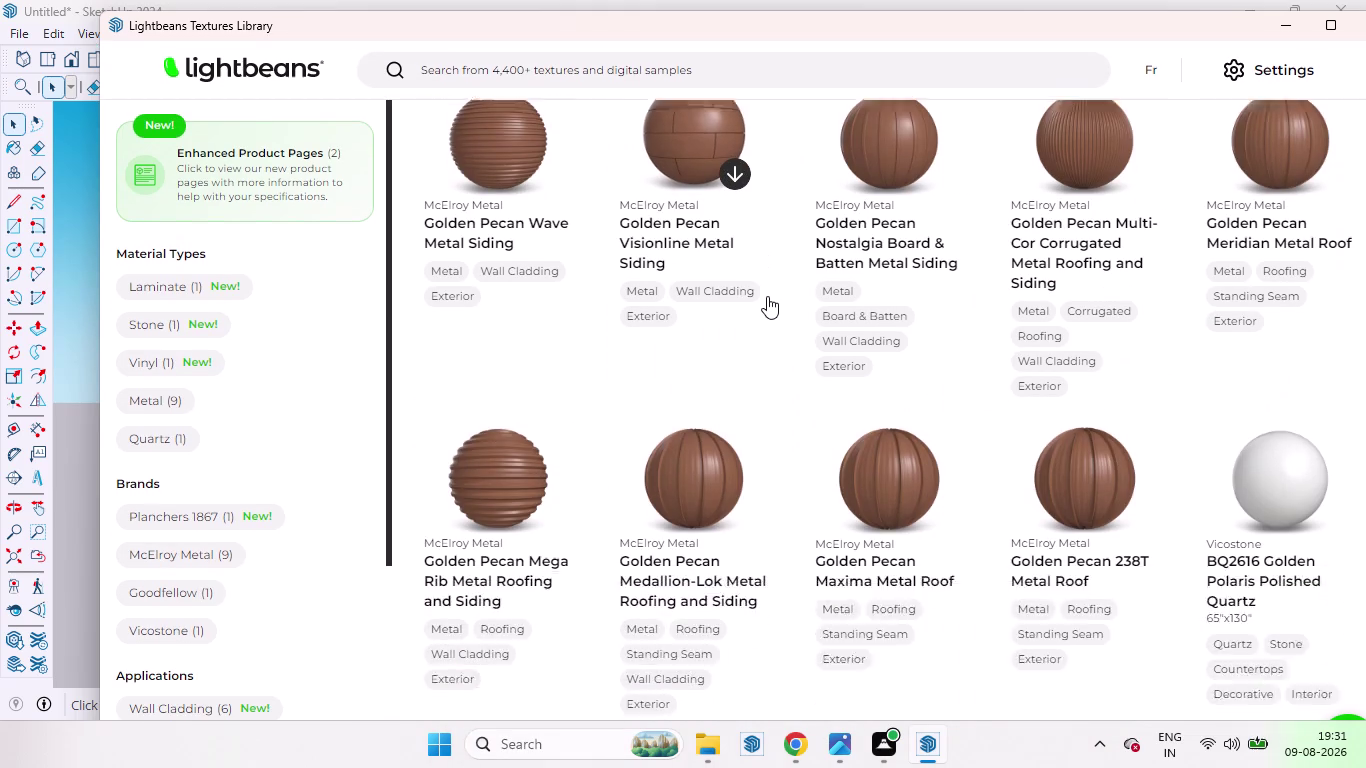
scroll(up, 3)
scroll(down, 3)
scroll(down, 3)
scroll(up, 3)
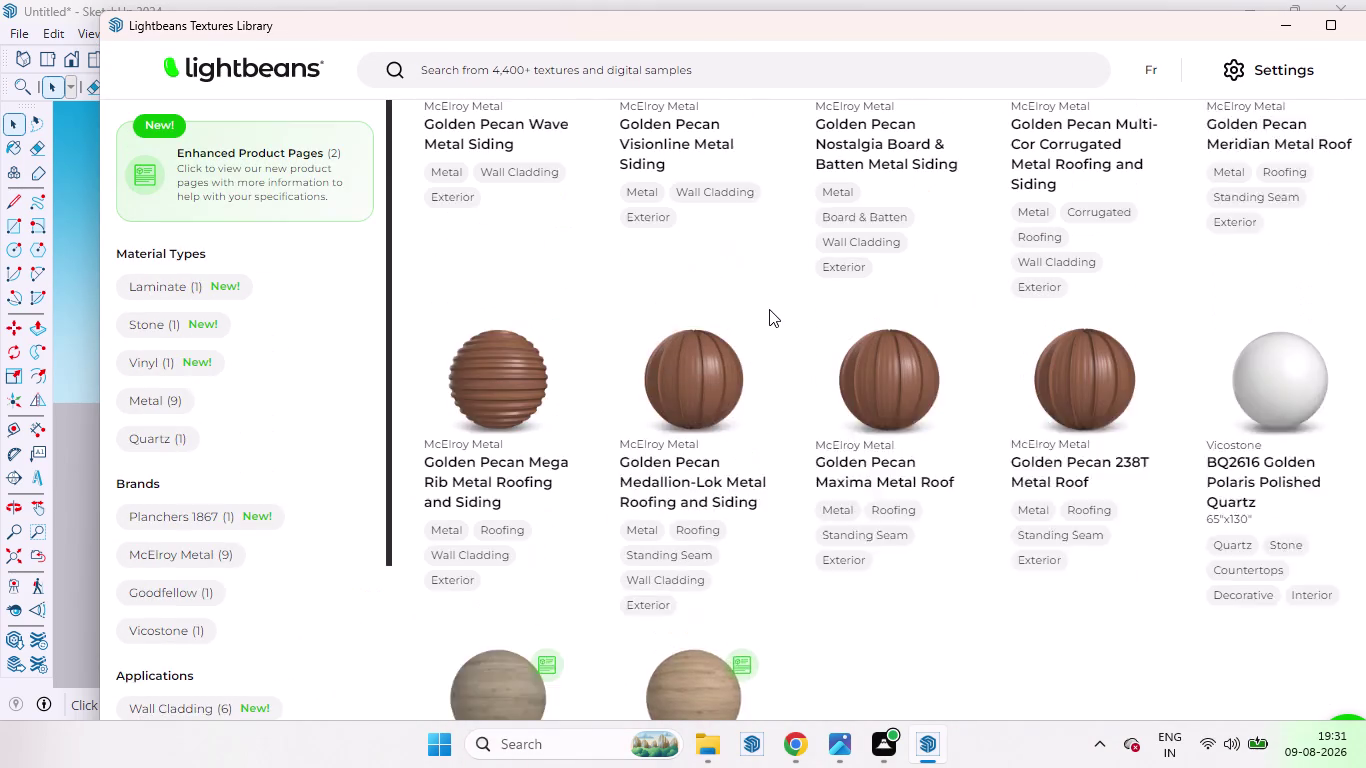
scroll(up, 3)
scroll(up, 3)
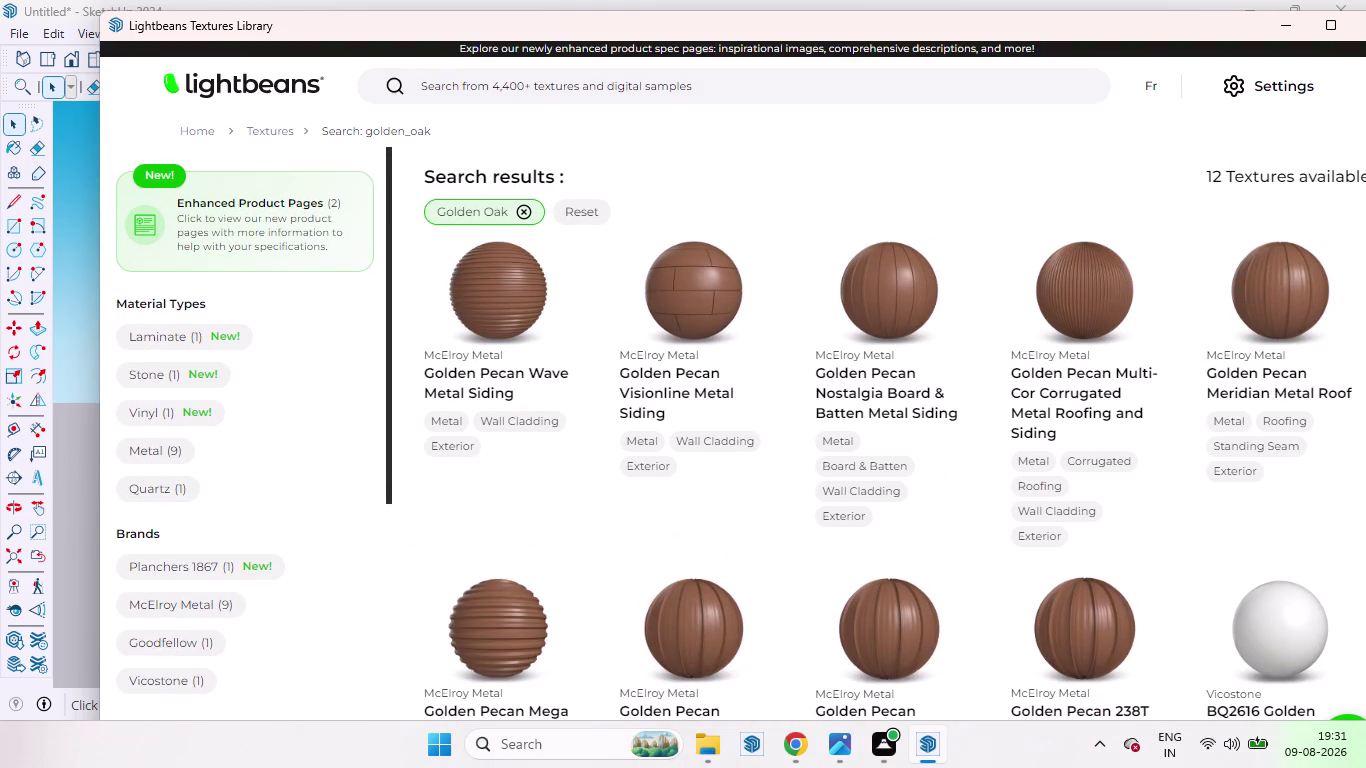
Search for 'GOLDEN', listing 13 textures, mostly Golden Pecan metal sidings and roofs.
click(421, 85)
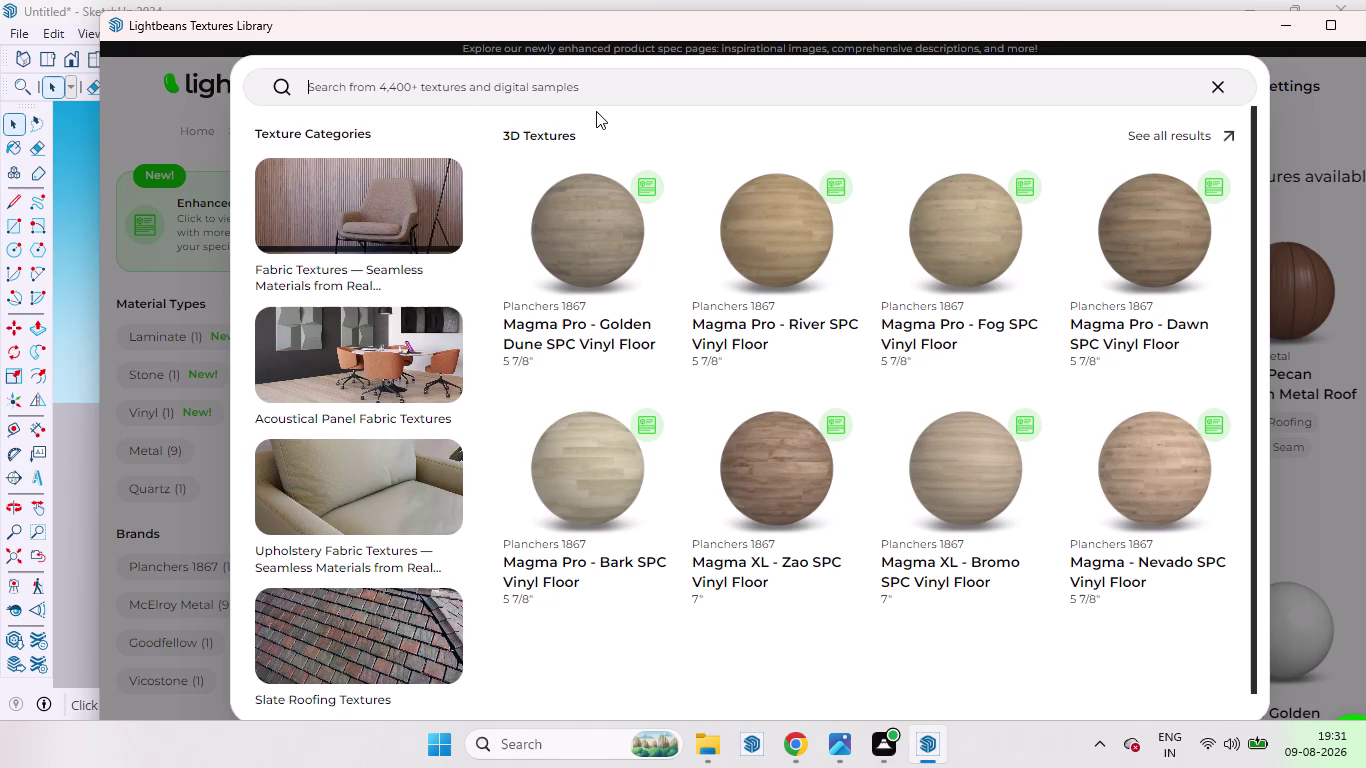
text(GOL)
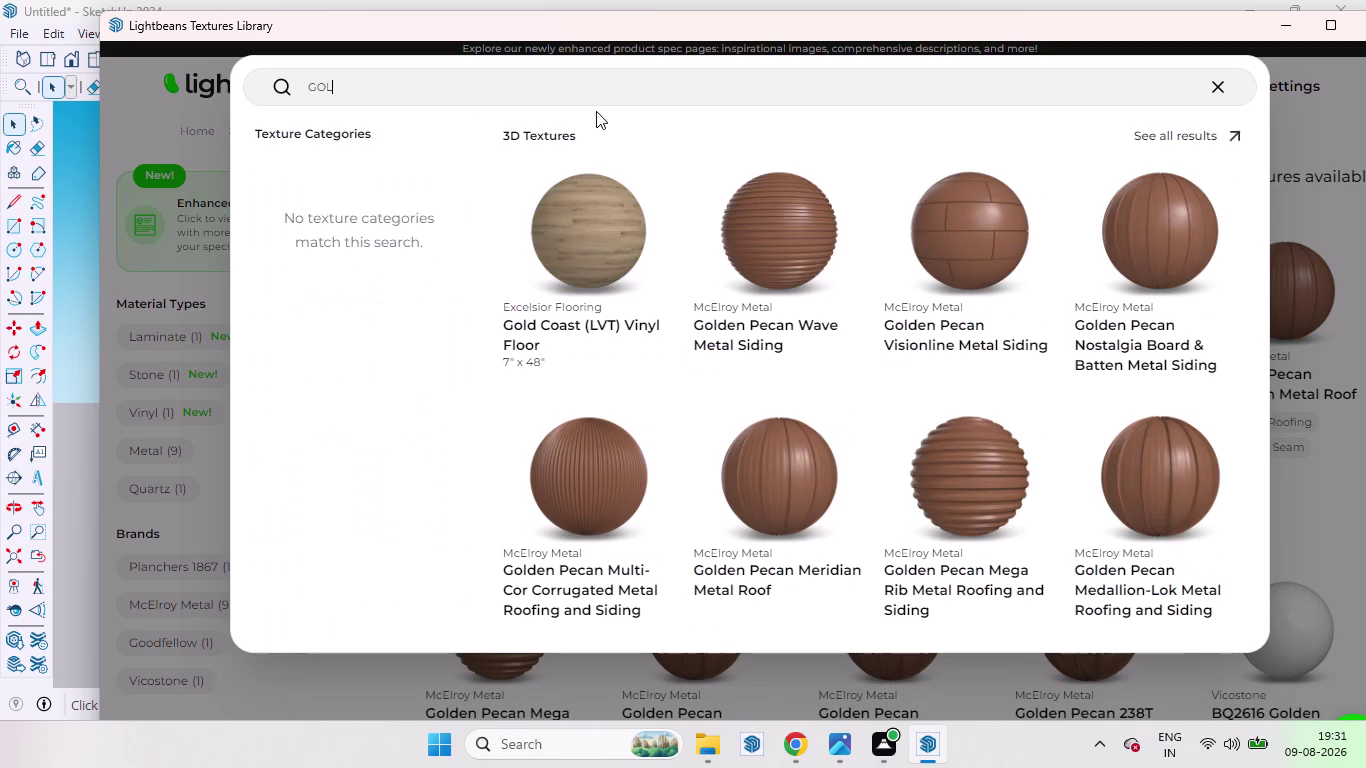
text(DEN)
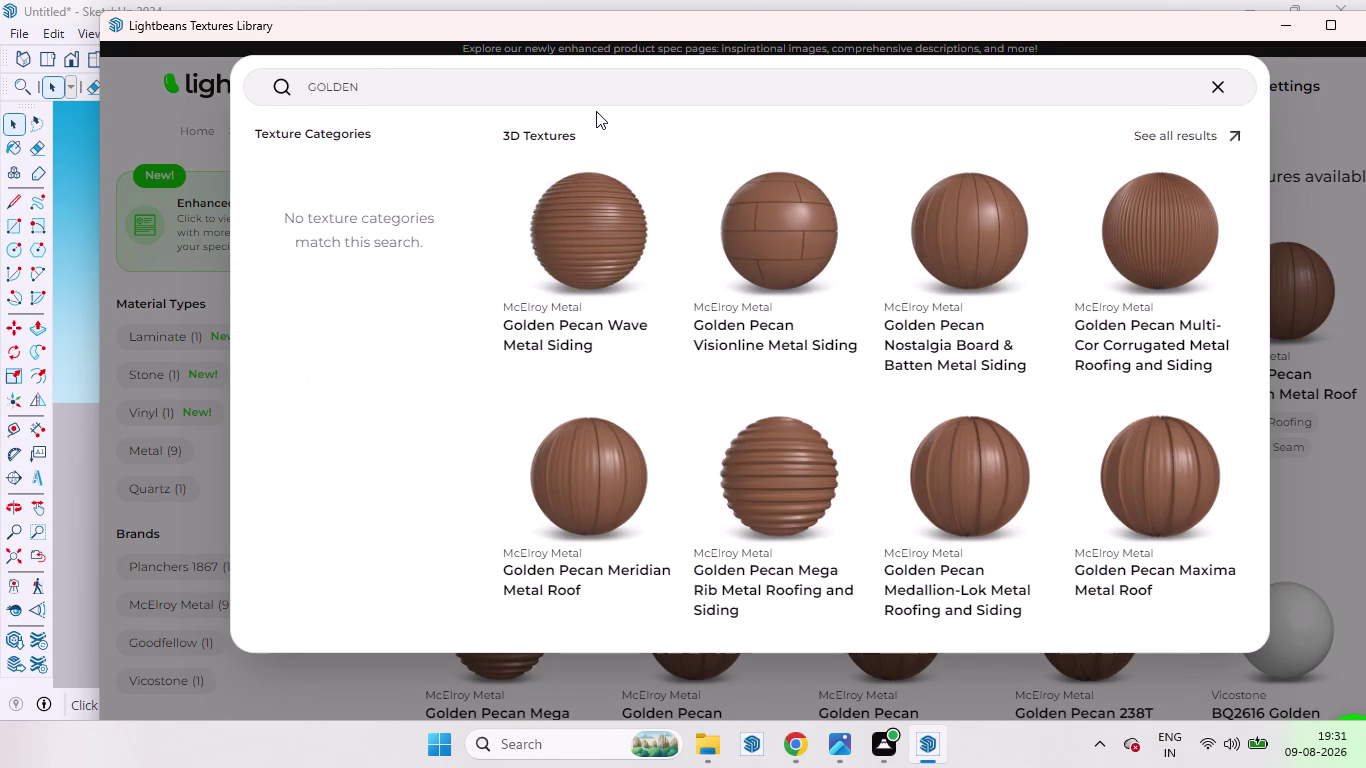
key(Return)
scroll(down, 3)
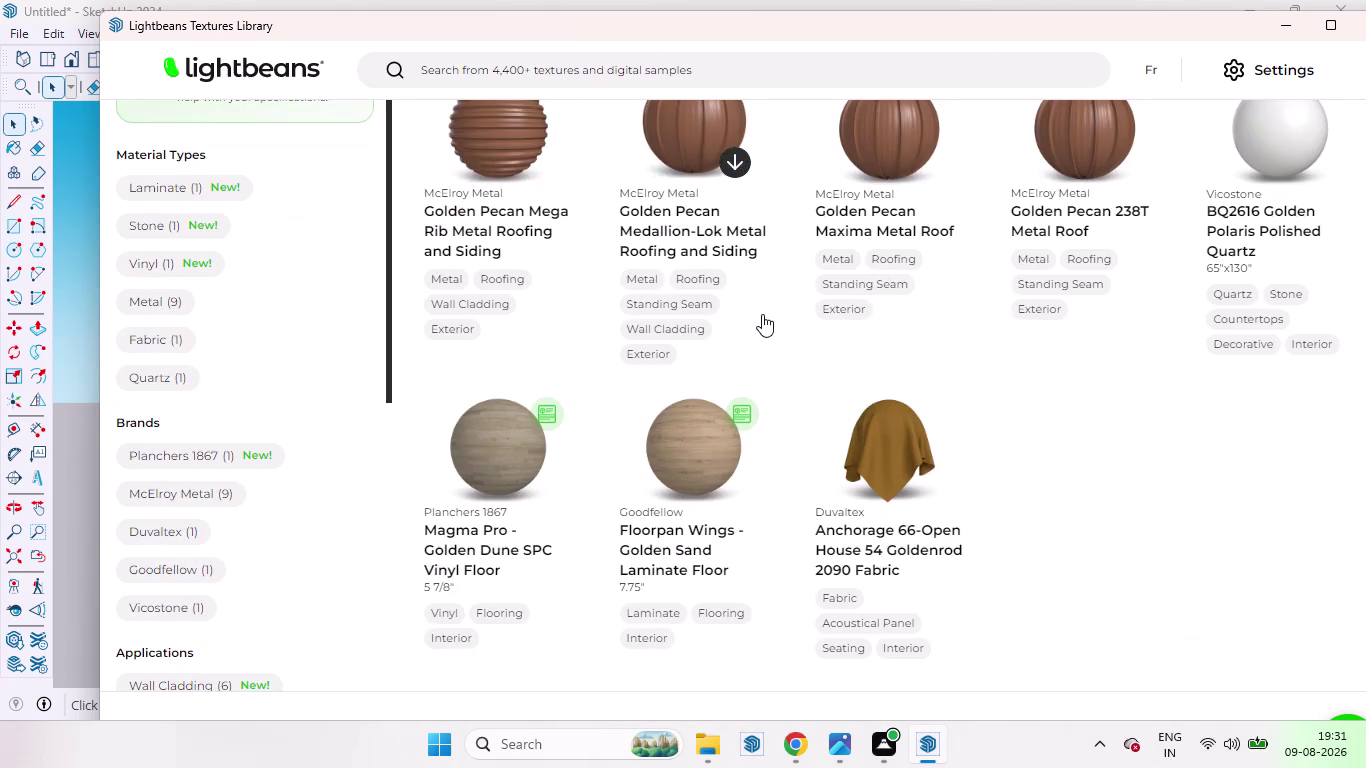
scroll(down, 3)
scroll(up, 3)
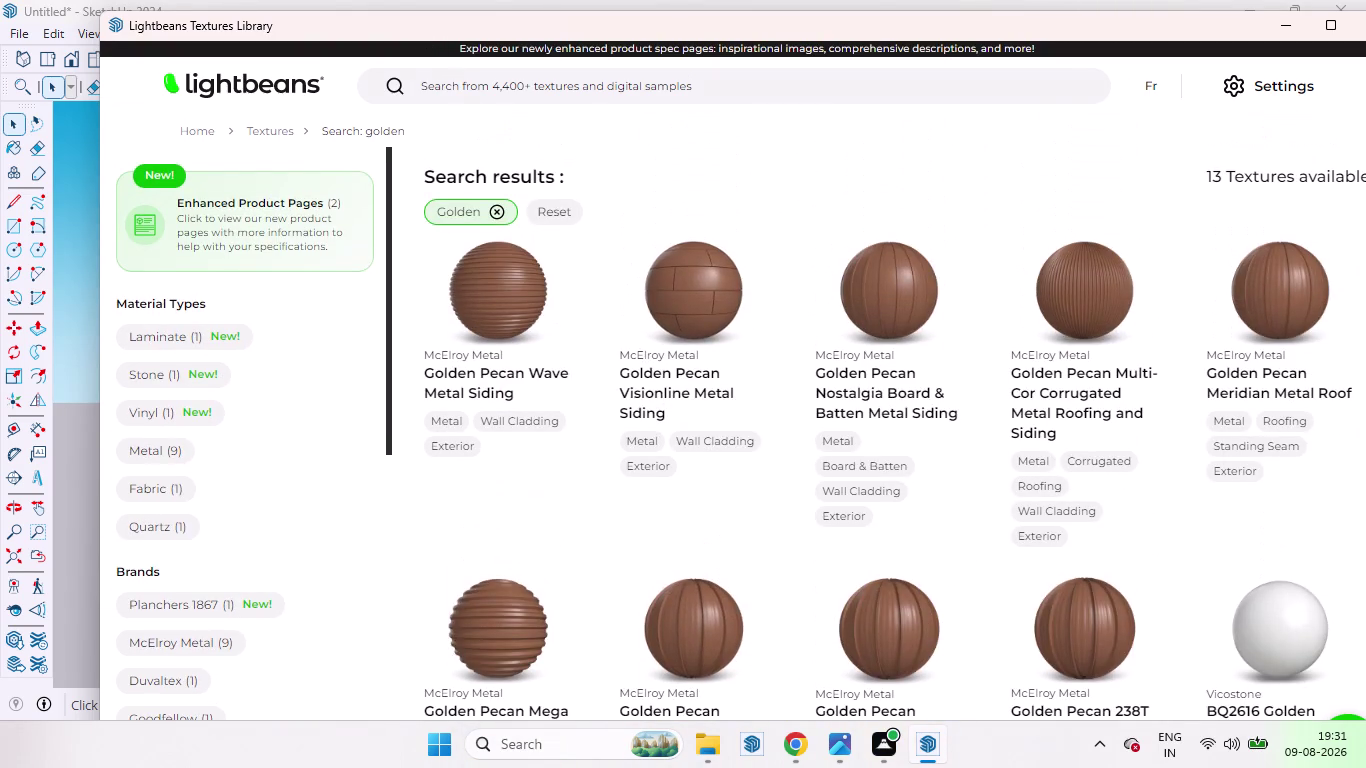
click(461, 95)
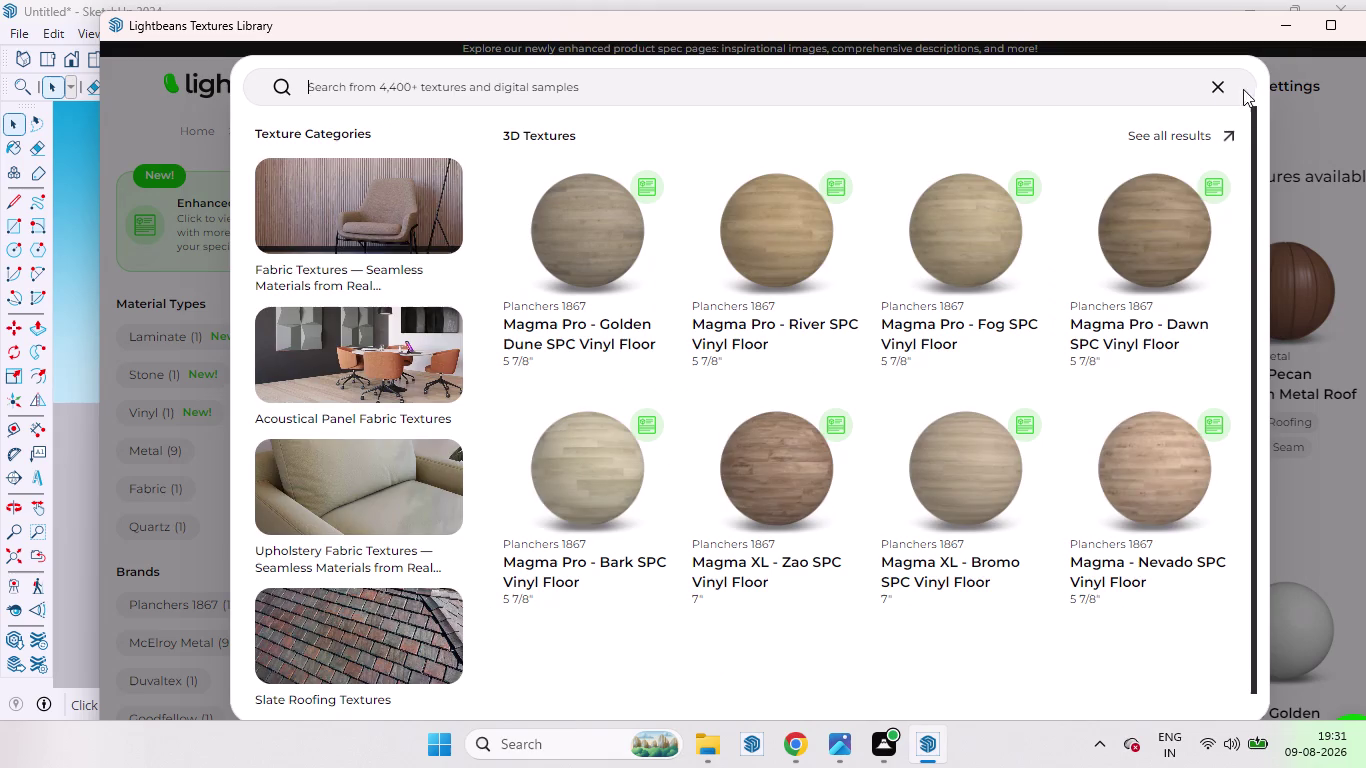
click(1226, 89)
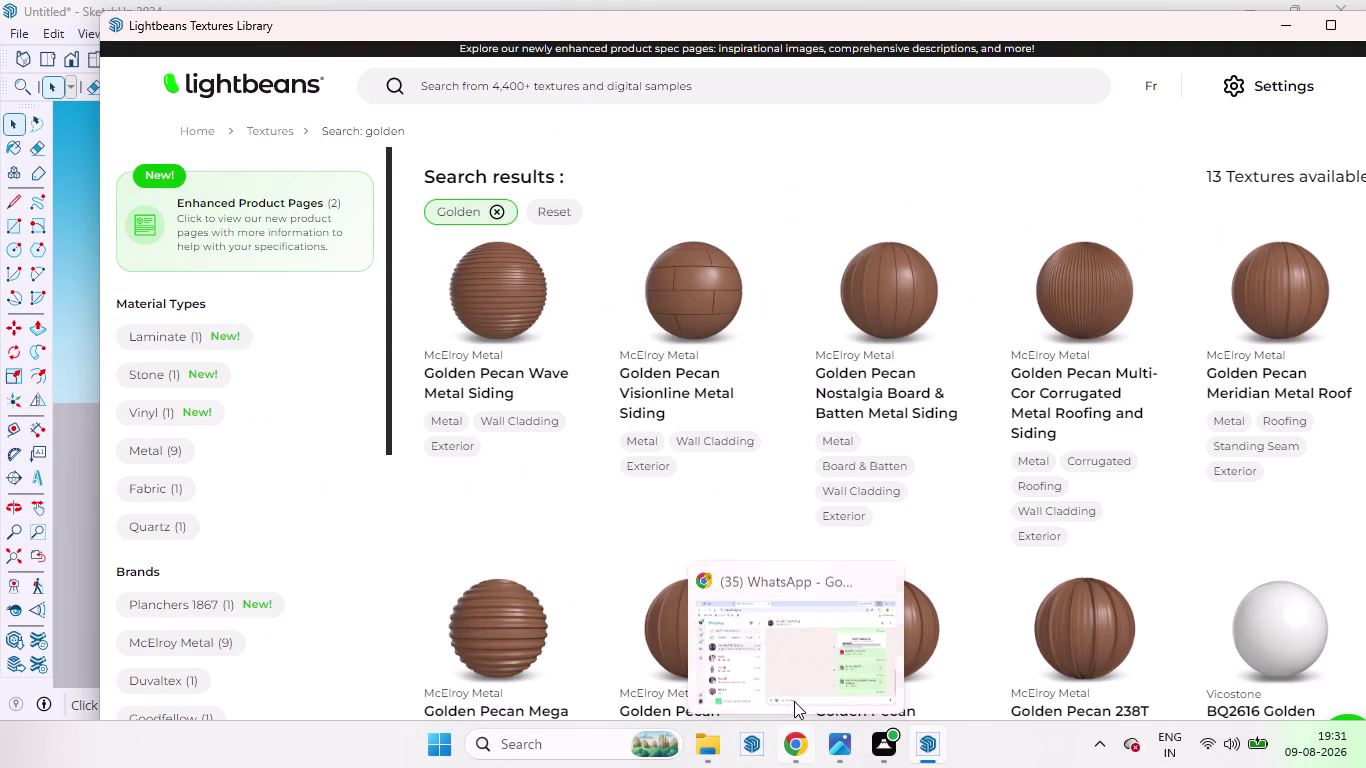